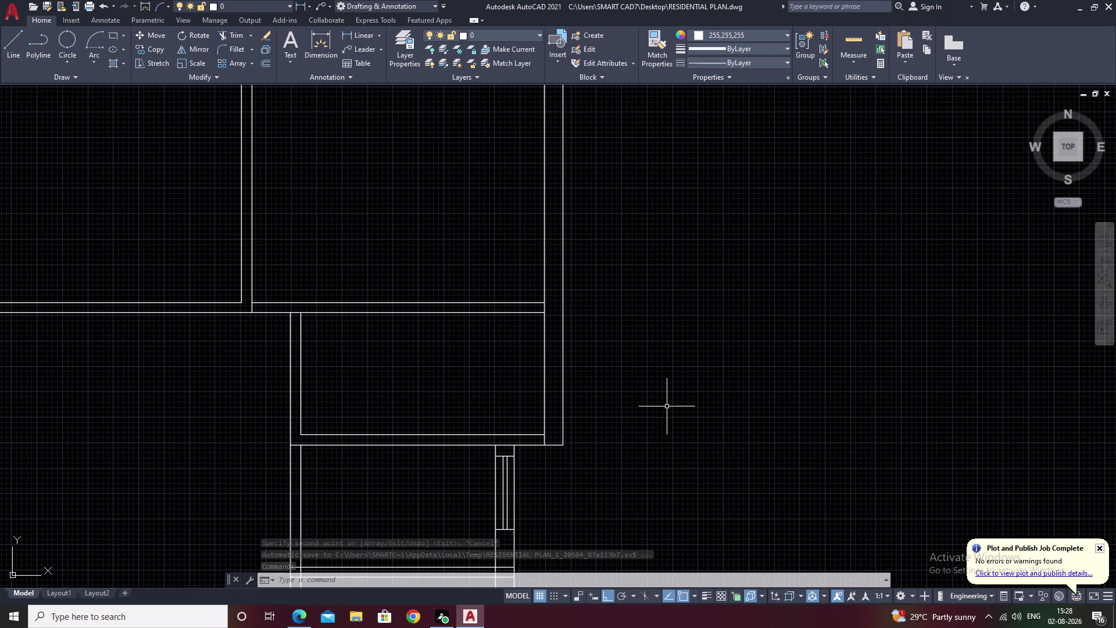
Draw a jamb line across the outer wall from inner to outer face.
scroll(up, 3)
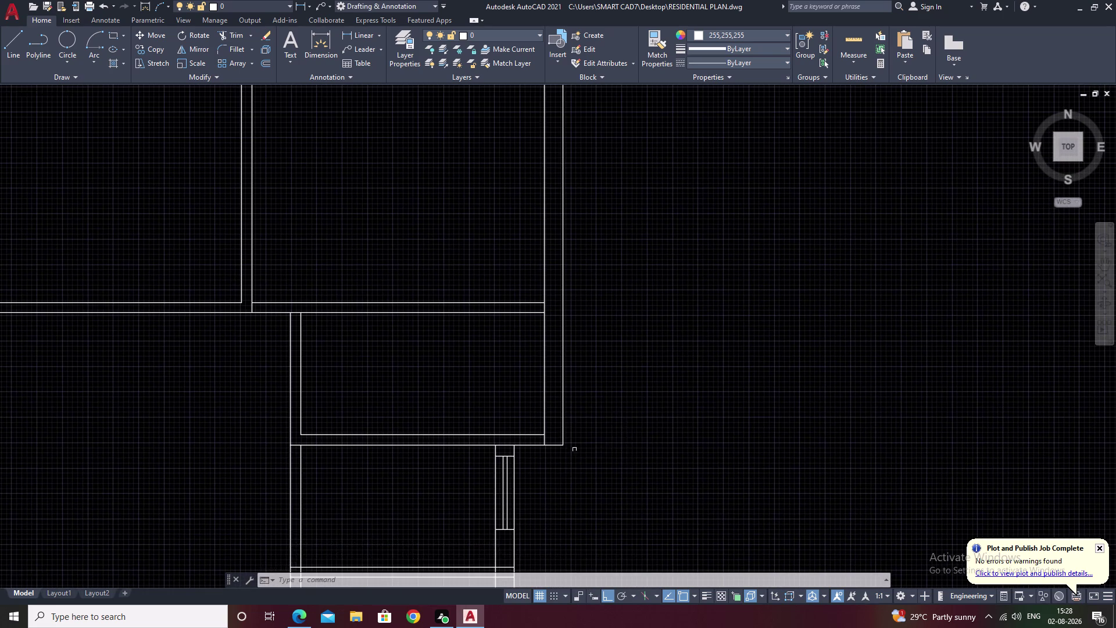
middle_drag(576, 445, 635, 322)
middle_drag(651, 259, 621, 389)
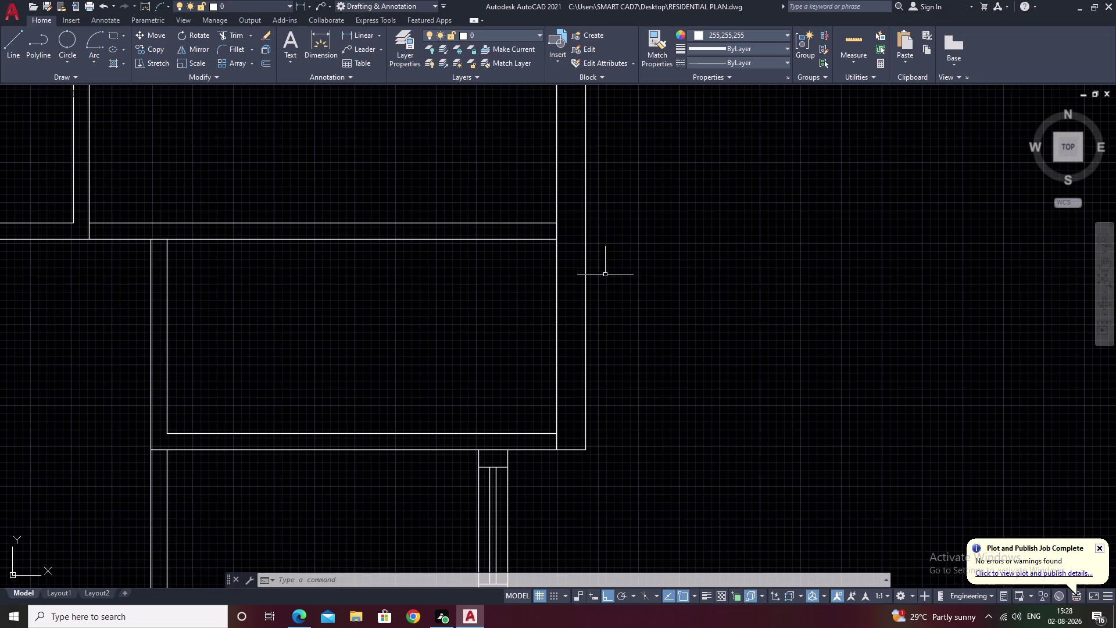
text(l)
key(space)
scroll(up, 3)
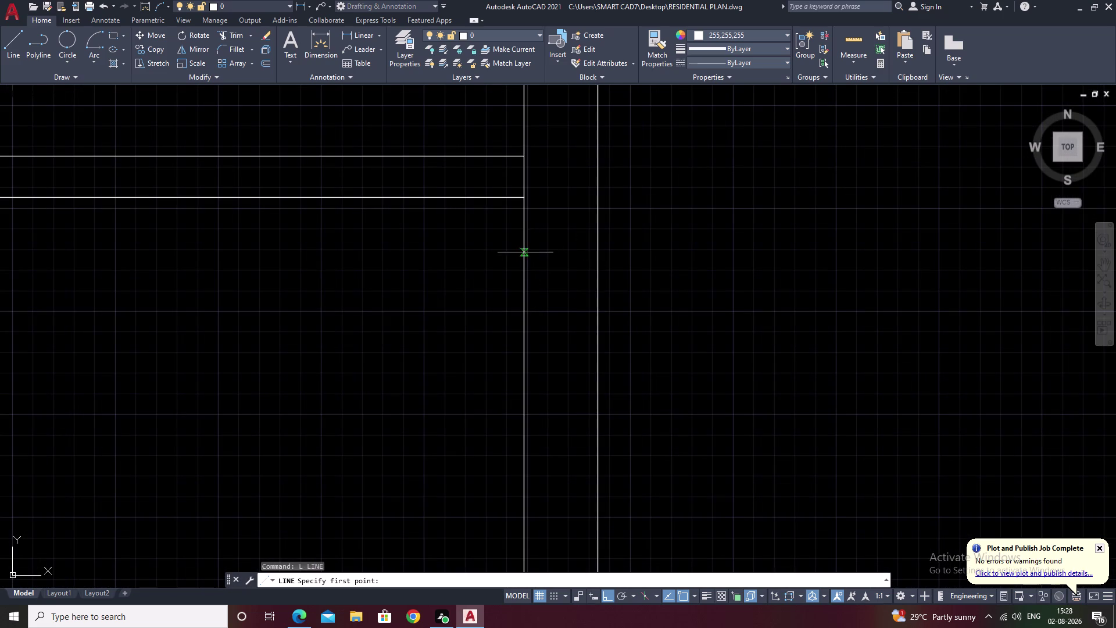
click(524, 255)
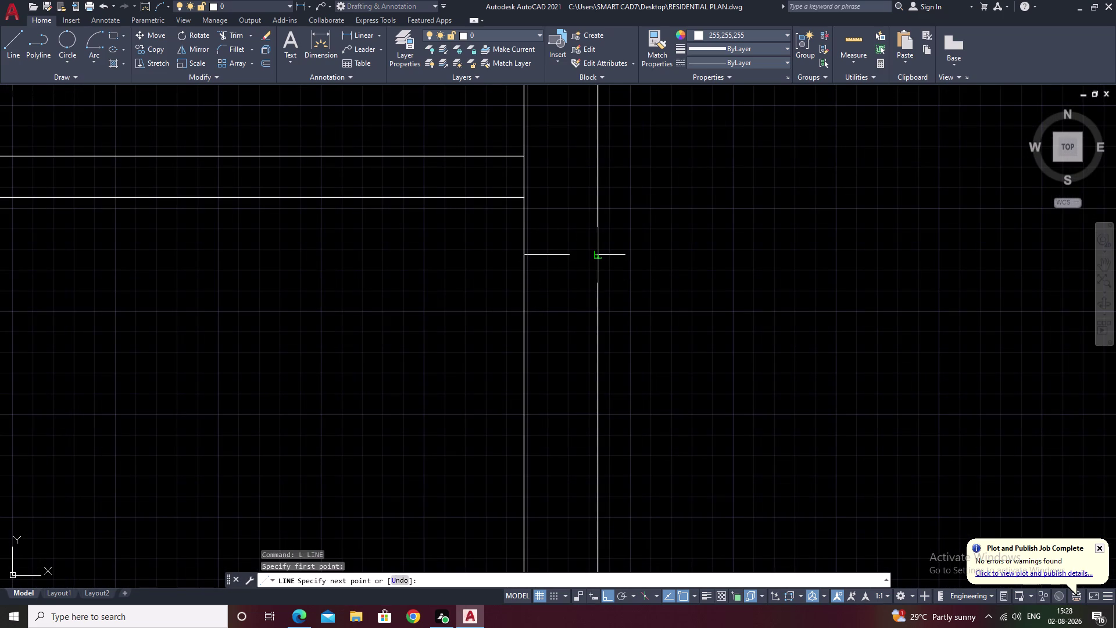
click(600, 256)
key(Escape)
Offset the jamb line 3' down to form the second jamb.
text(o)
key(space)
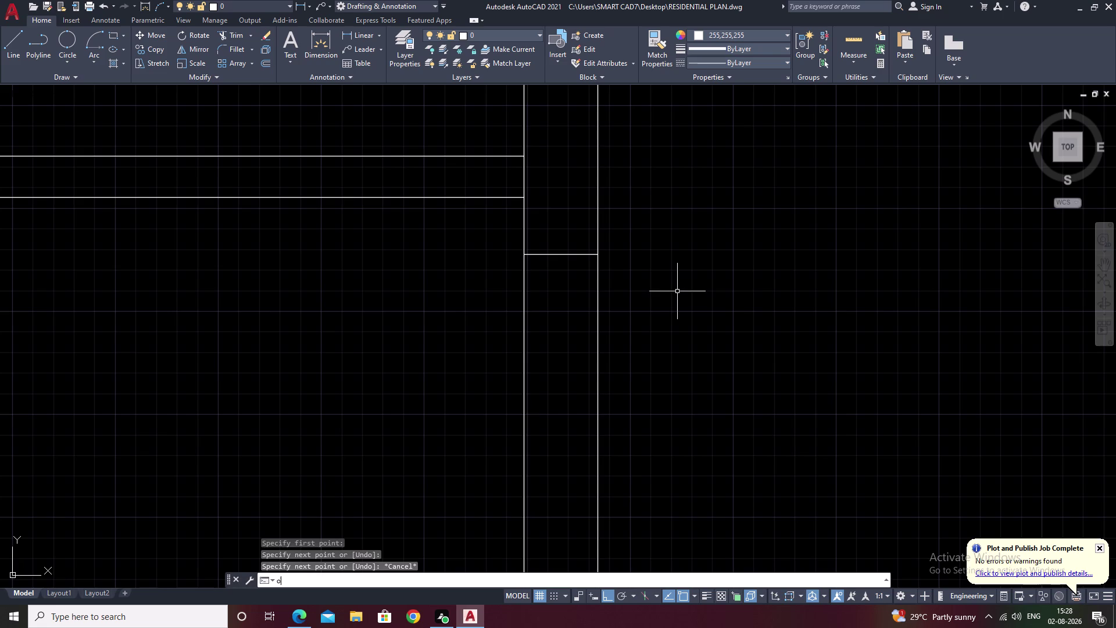
text(3')
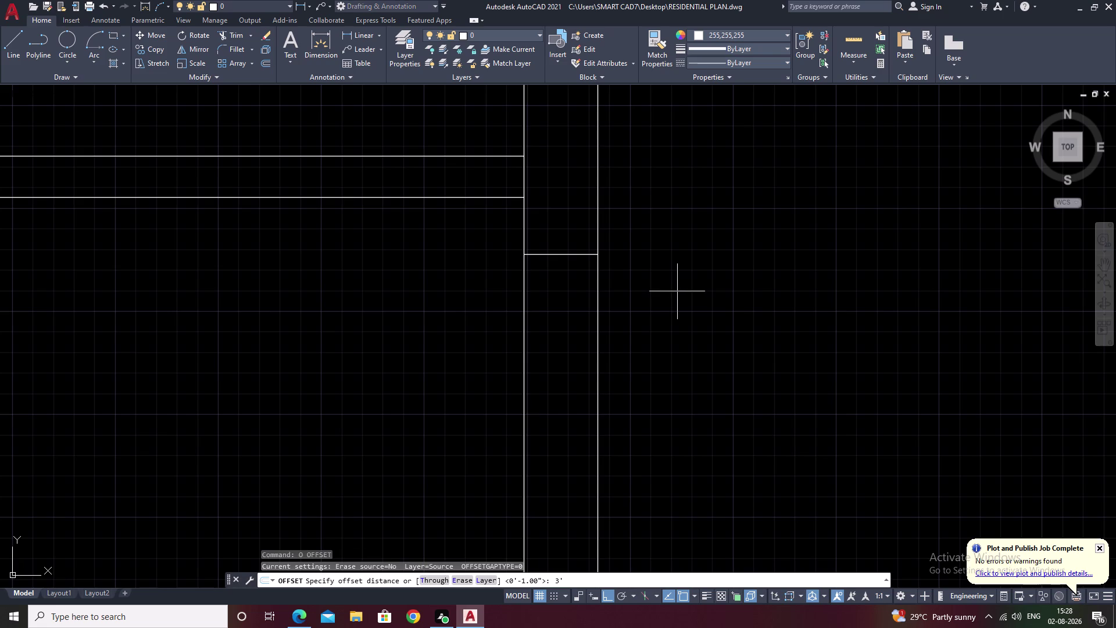
key(space)
click(559, 254)
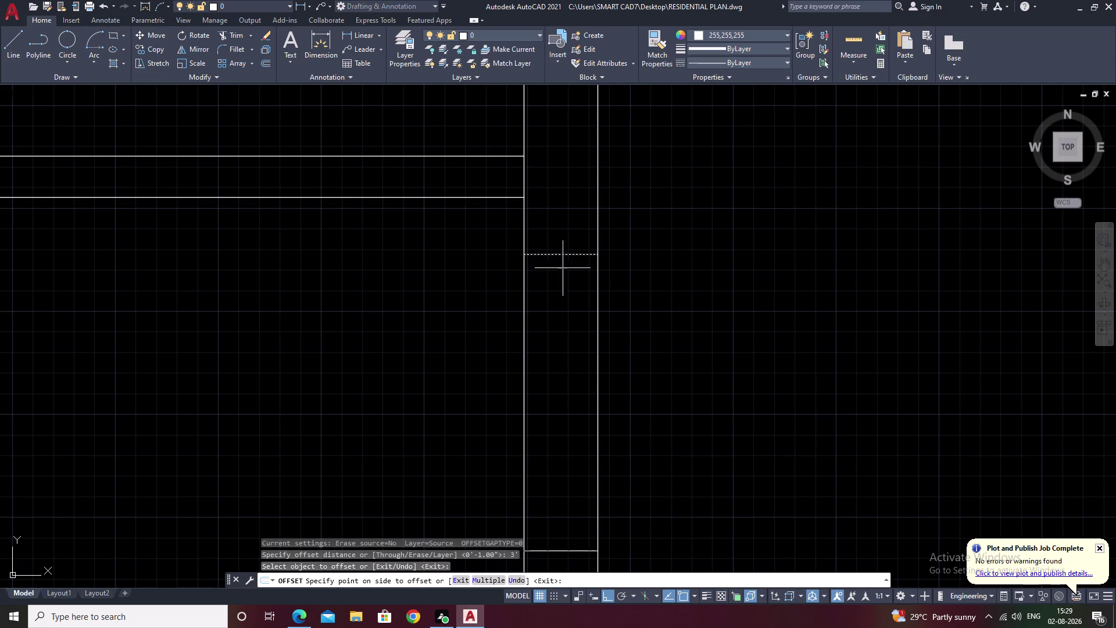
scroll(down, 3)
click(574, 374)
key(Escape)
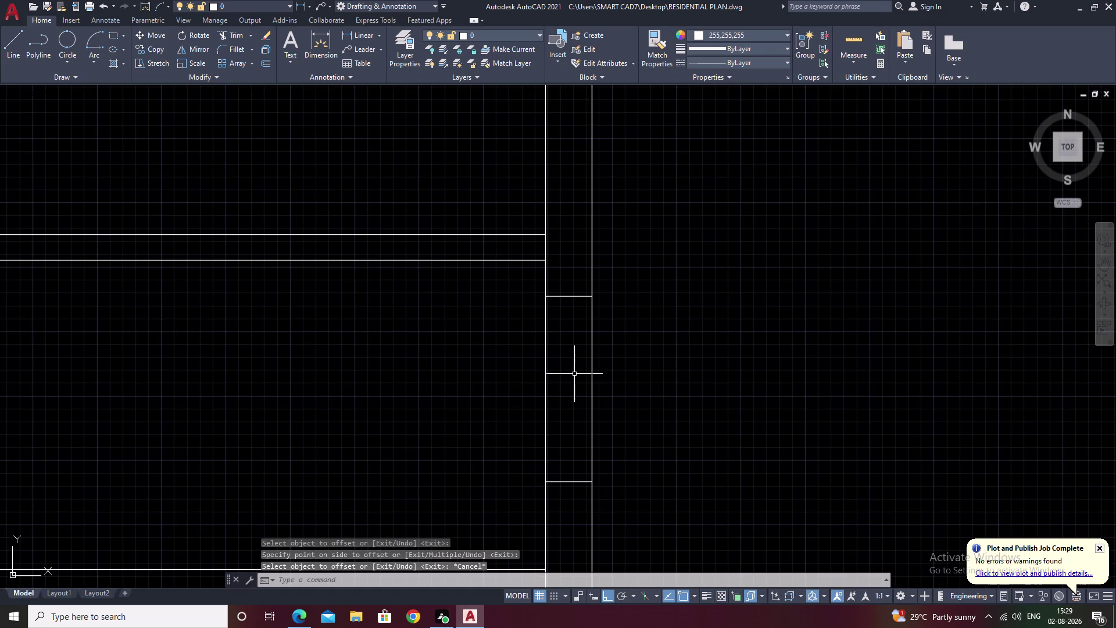
Draw a centre line between the two jambs.
text(l)
key(space)
click(569, 480)
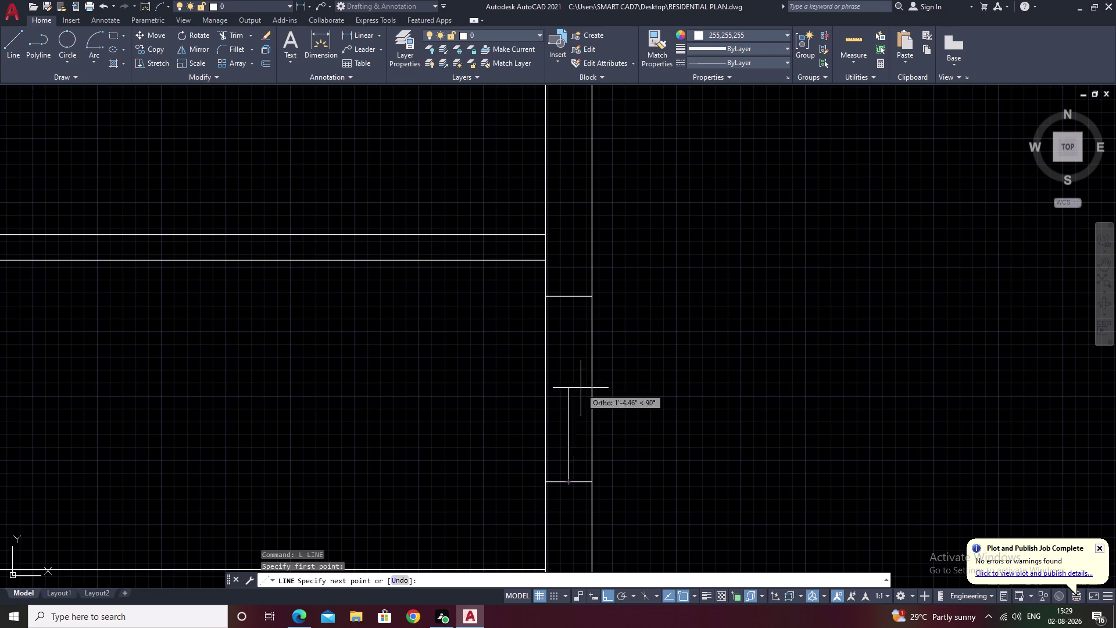
click(571, 299)
key(Escape)
Offset the centre line by 1 to both the right and left sides.
text(o)
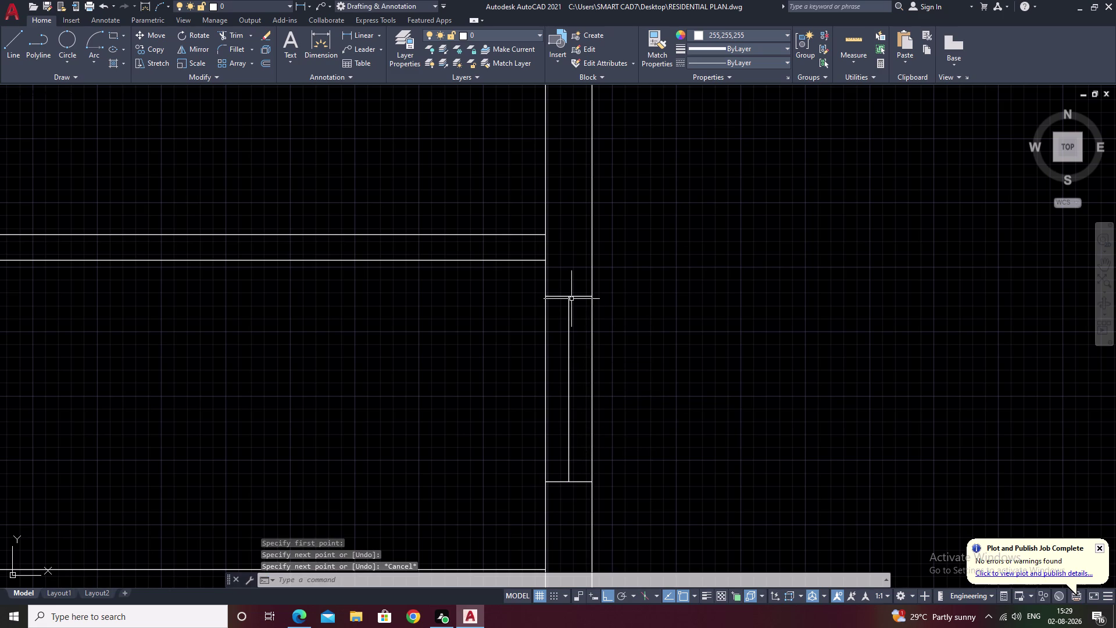
key(space)
text(1)
key(space)
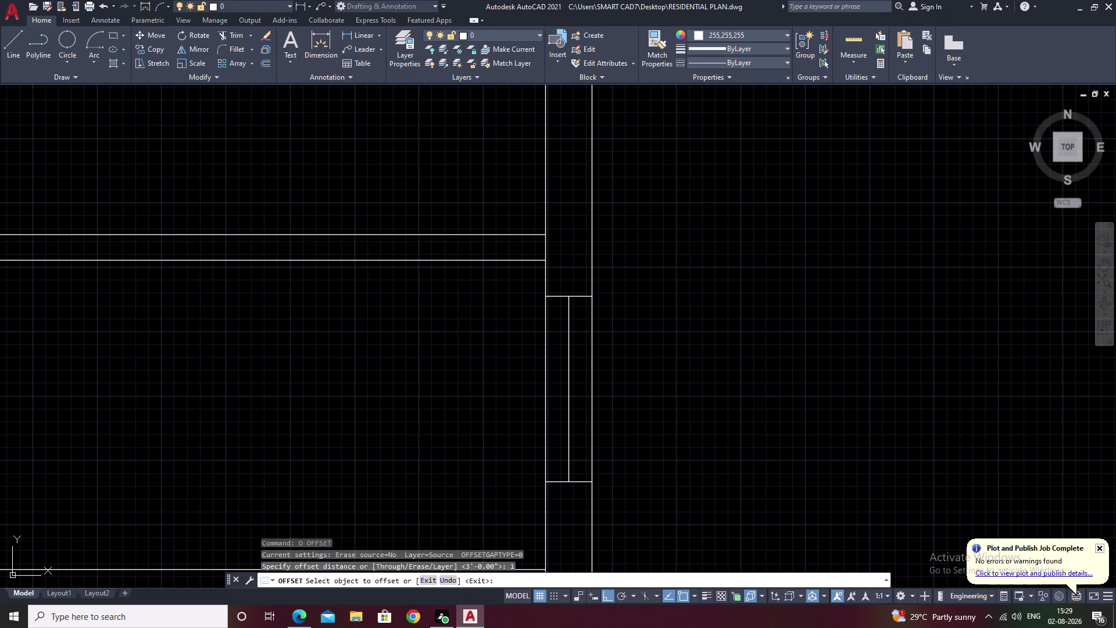
click(570, 338)
click(579, 339)
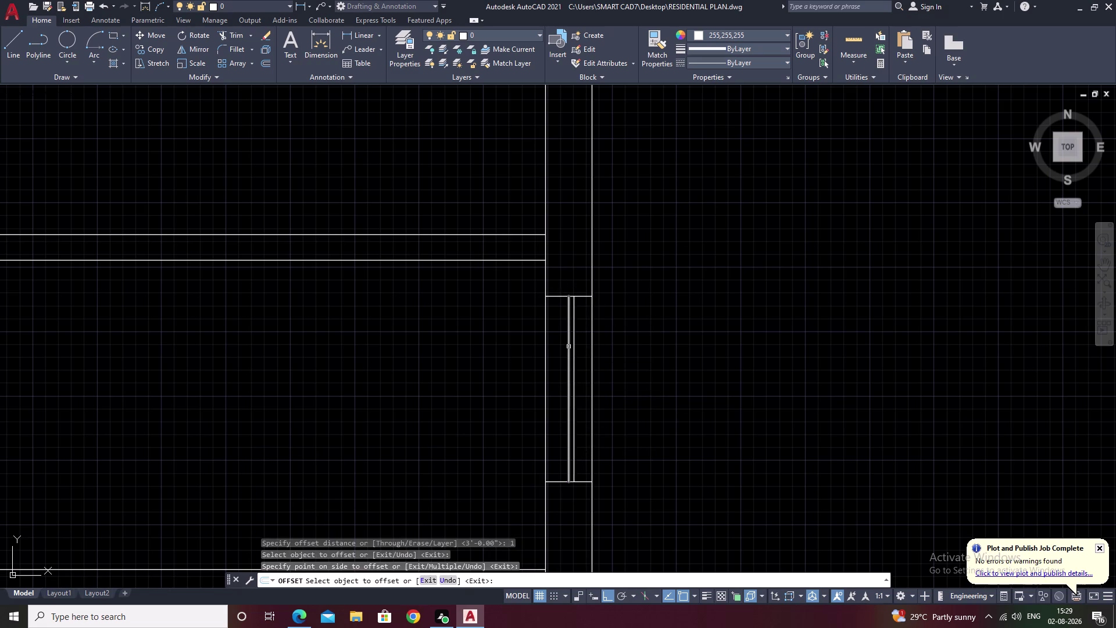
double_click(569, 346)
click(562, 349)
key(Escape)
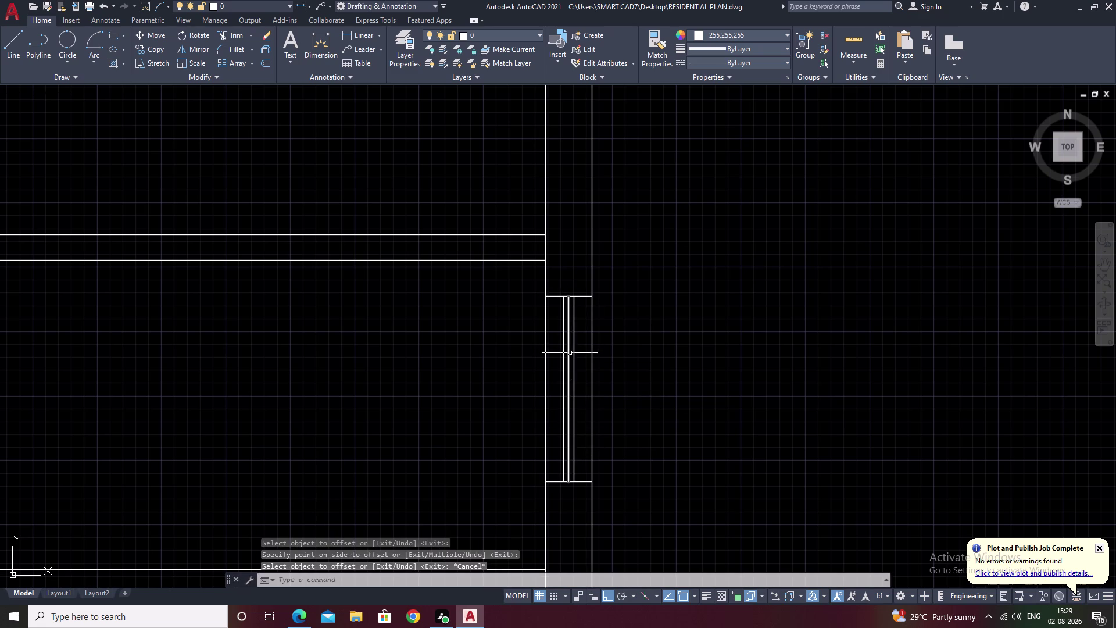
Erase the centre line, leaving the pair of parallel lines.
click(568, 355)
text(e)
key(space)
scroll(down, 3)
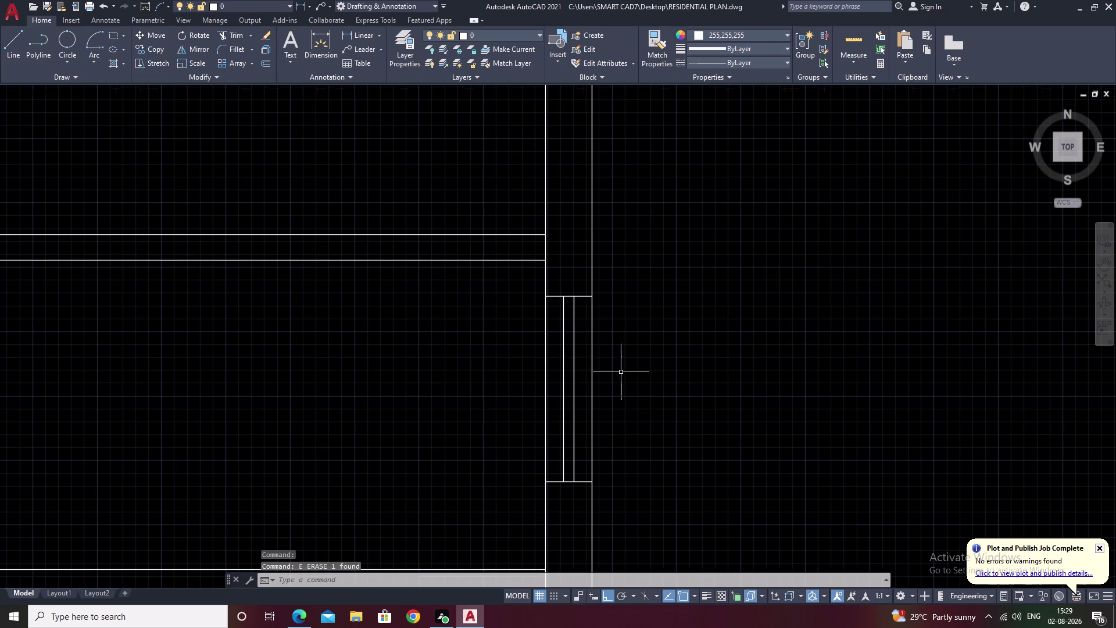
scroll(down, 3)
Trim the wall lines crossing the opening with a fence selection.
middle_drag(649, 376, 653, 316)
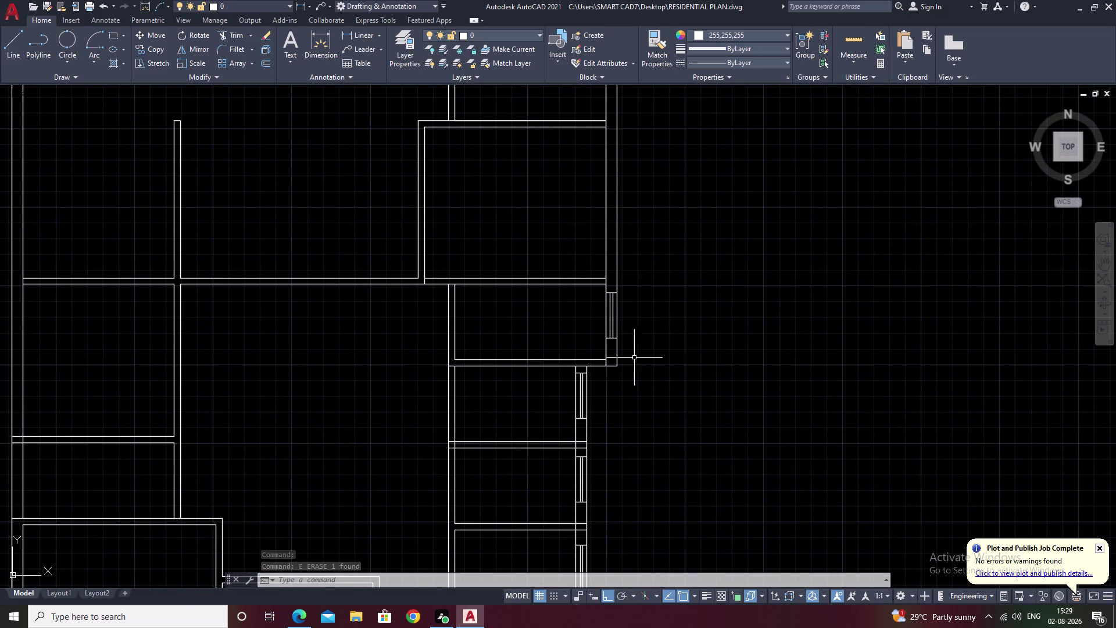
scroll(up, 3)
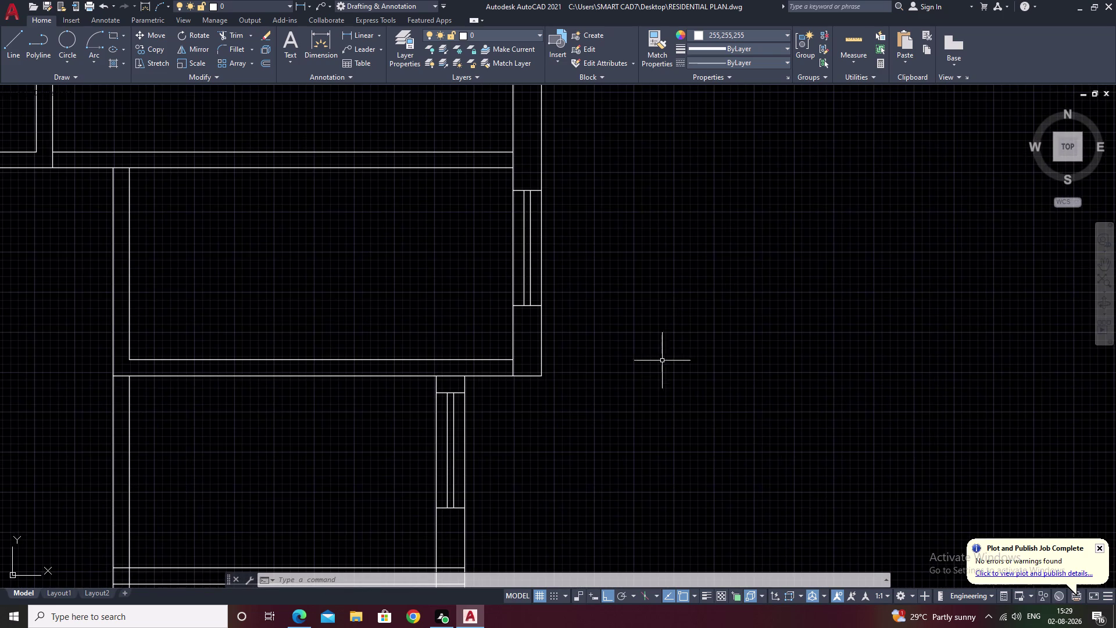
key(Escape)
text(tr)
key(space)
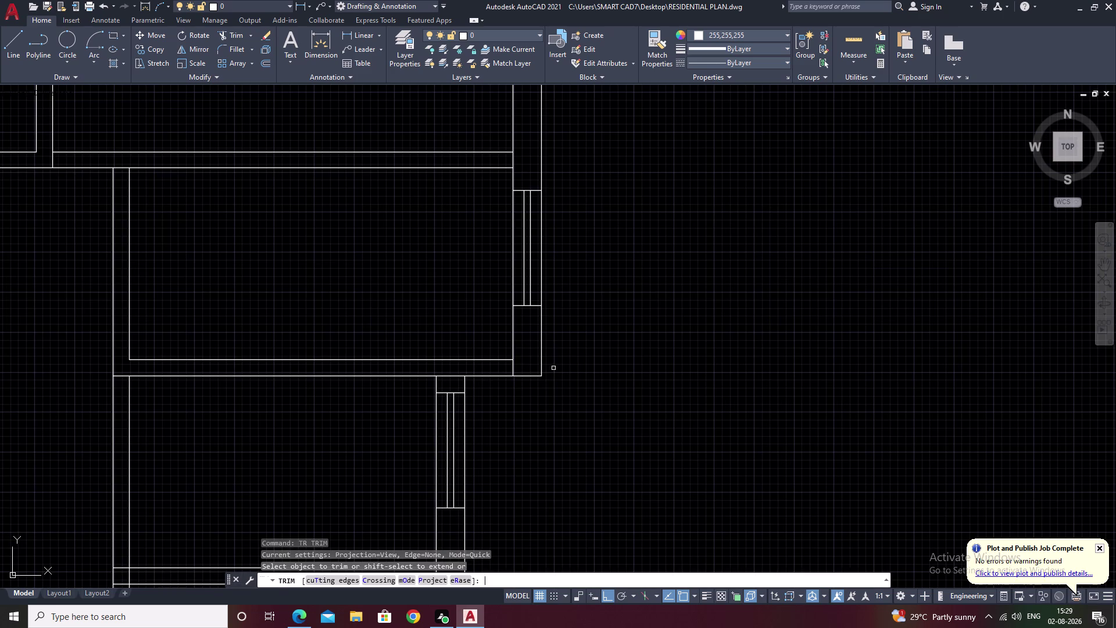
scroll(up, 3)
drag(527, 361, 399, 356)
scroll(down, 3)
scroll(down, 3)
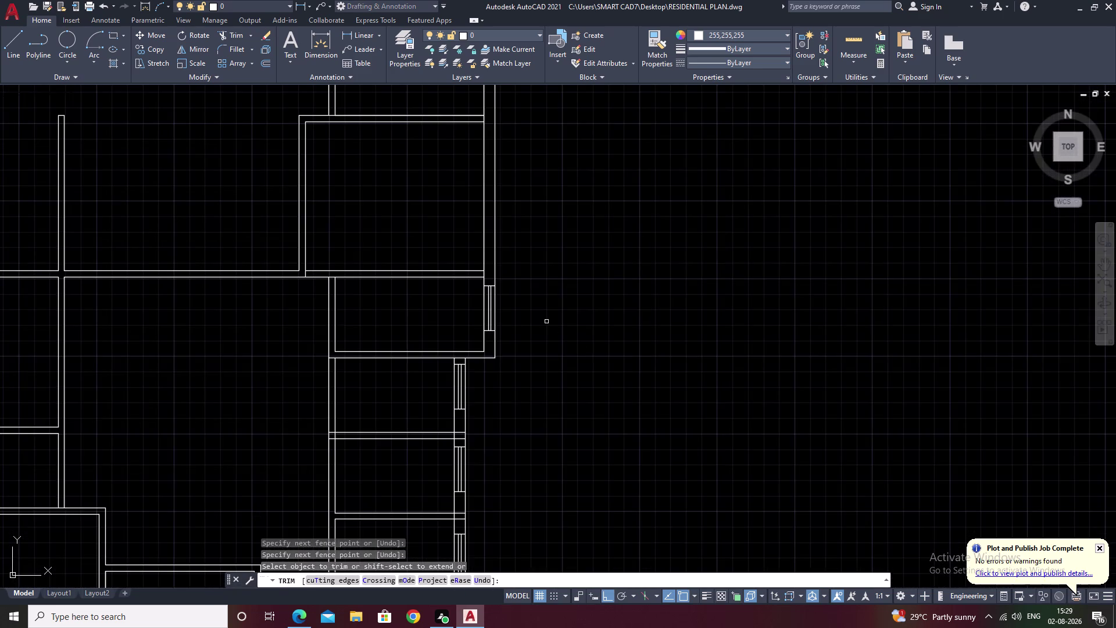
Trim the wall line at the next room junction.
middle_drag(546, 322, 590, 354)
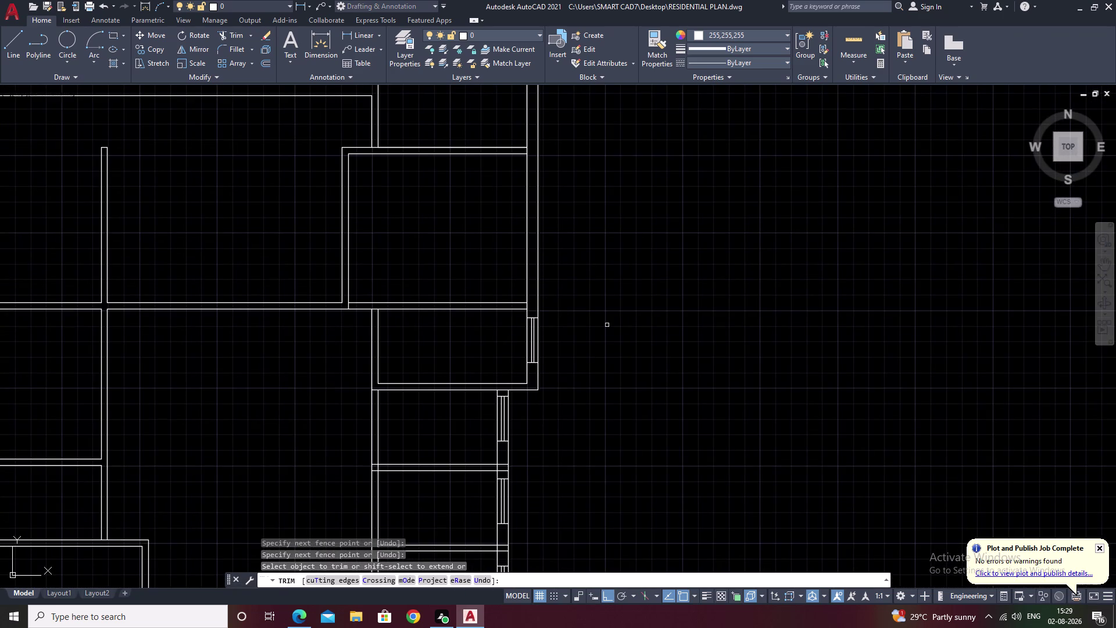
middle_drag(667, 375, 666, 373)
middle_drag(667, 373, 669, 323)
scroll(up, 3)
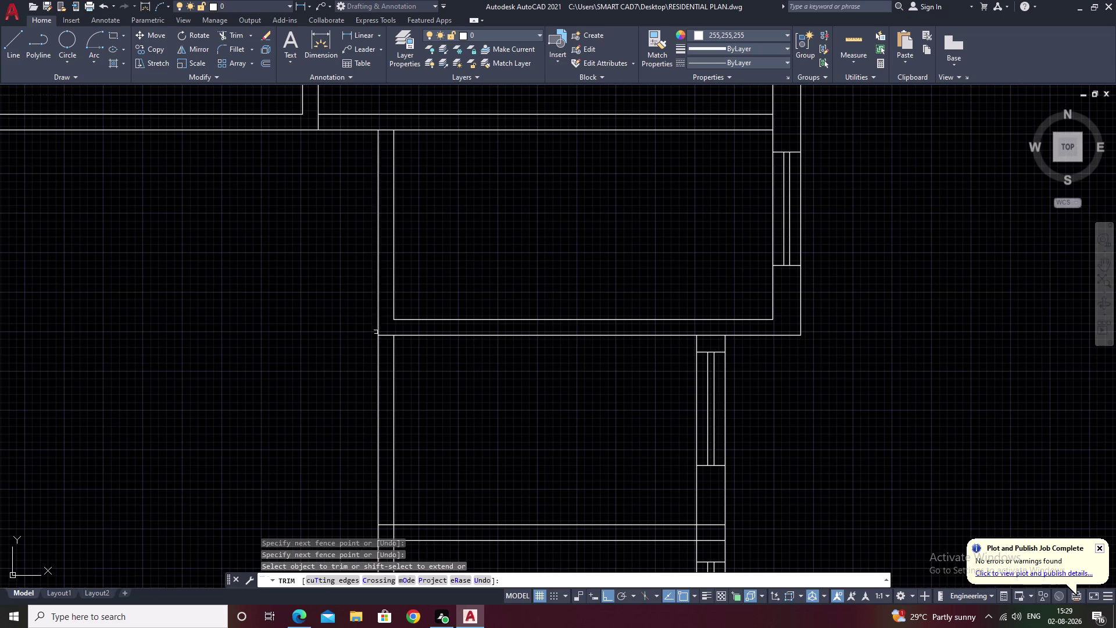
drag(389, 320, 387, 352)
scroll(down, 3)
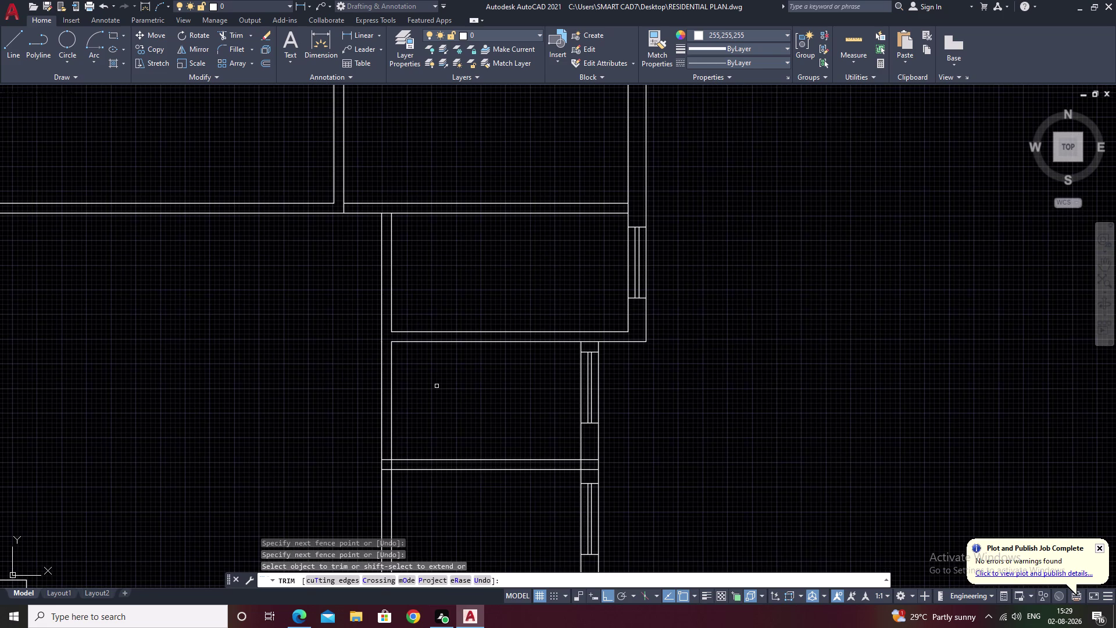
Trim the wall segment between the partition lines and end TRIM.
middle_drag(437, 386, 446, 351)
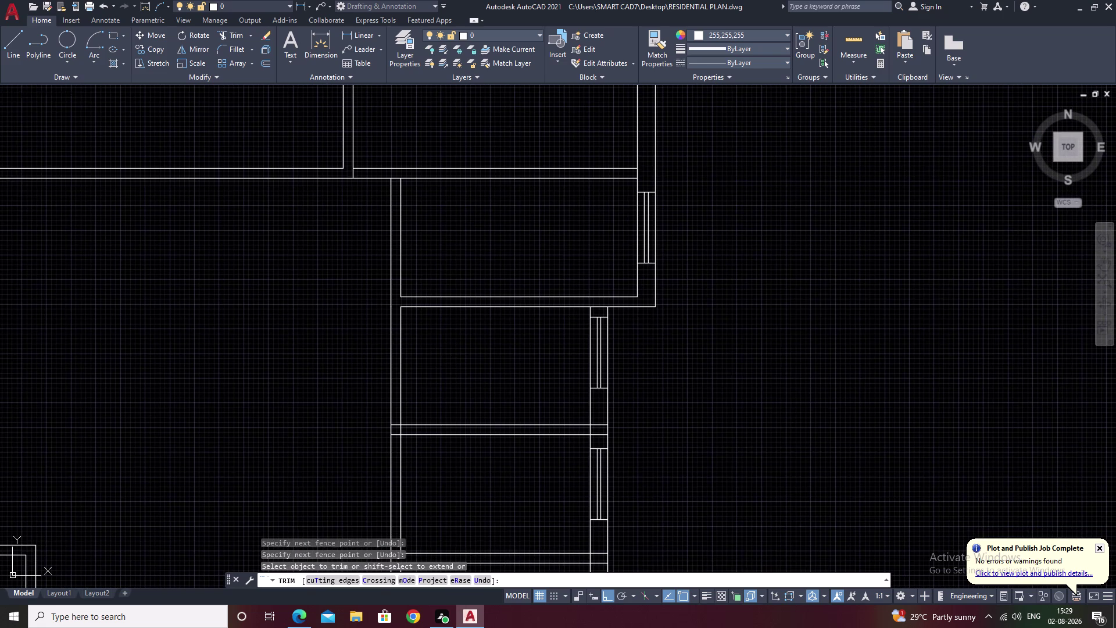
middle_drag(438, 344, 460, 278)
scroll(up, 3)
drag(386, 368, 378, 411)
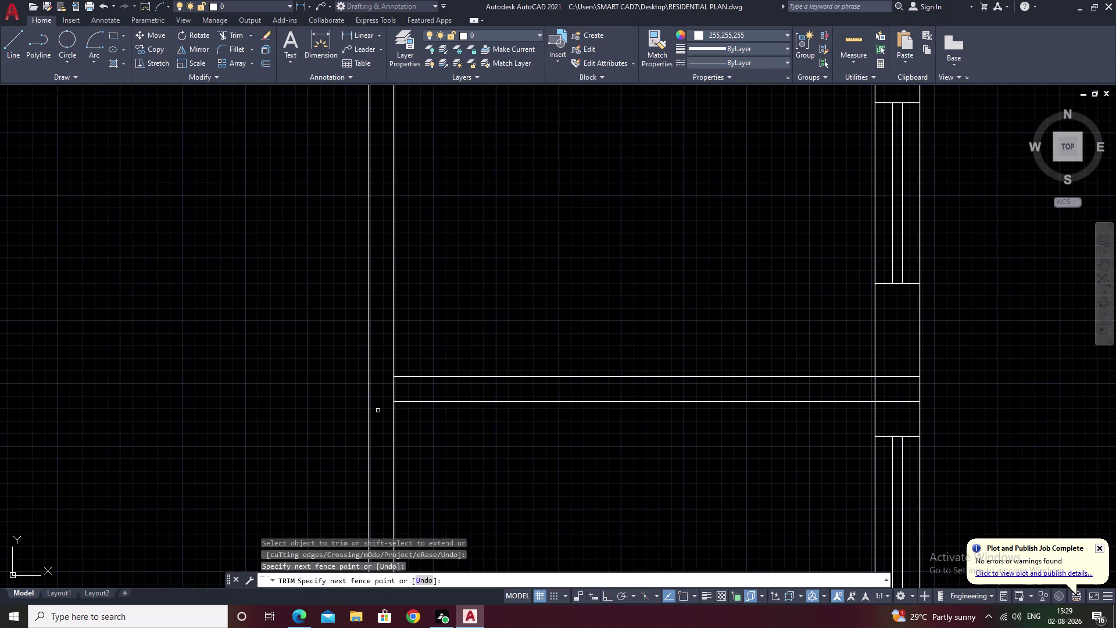
drag(383, 394, 426, 390)
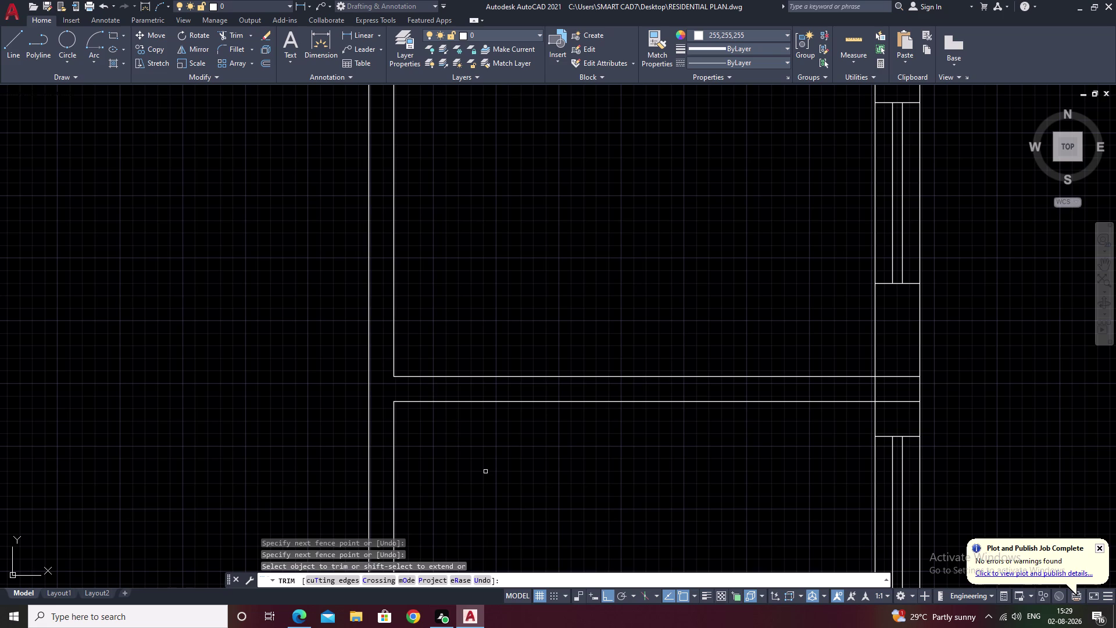
middle_drag(486, 471, 497, 414)
middle_drag(459, 397, 479, 304)
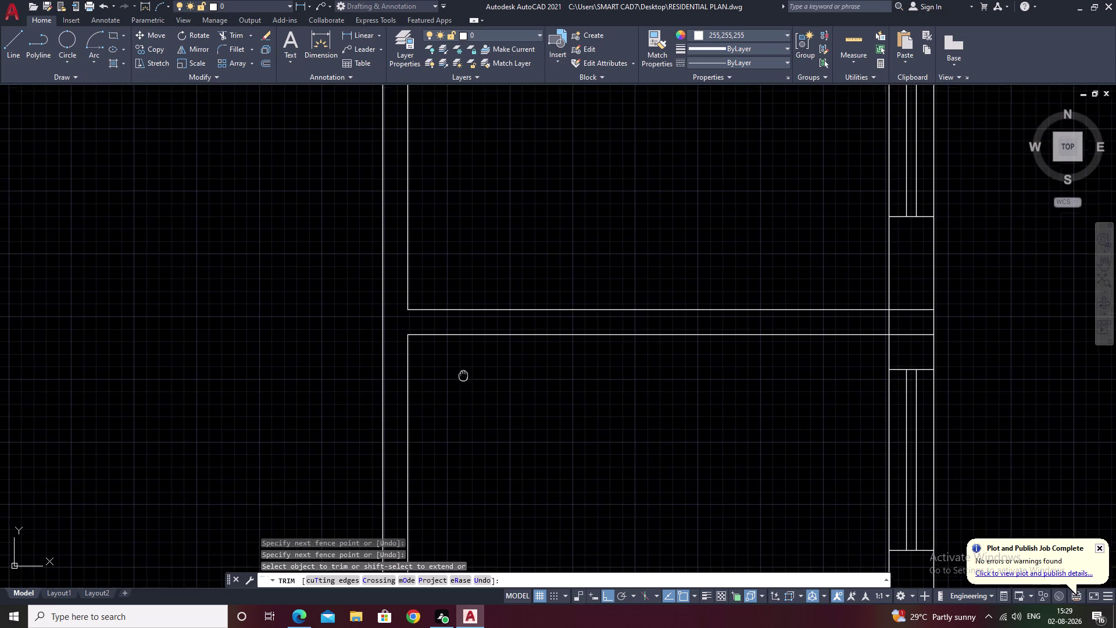
middle_drag(478, 303, 480, 300)
scroll(down, 3)
key(Escape)
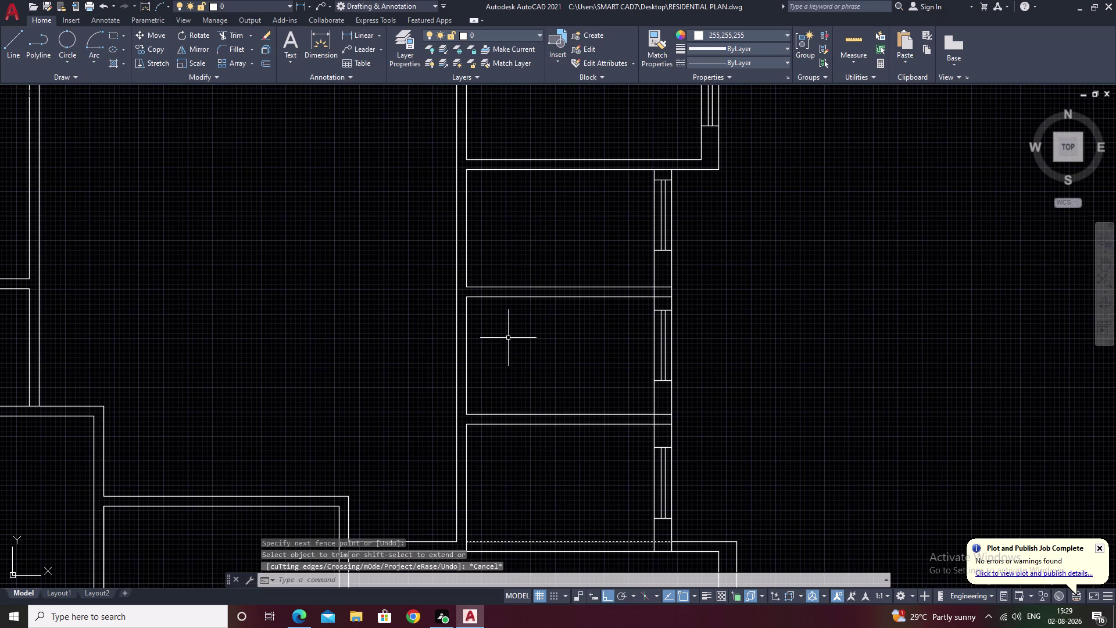
Extend three room wall lines to their boundaries.
text(ex)
key(space)
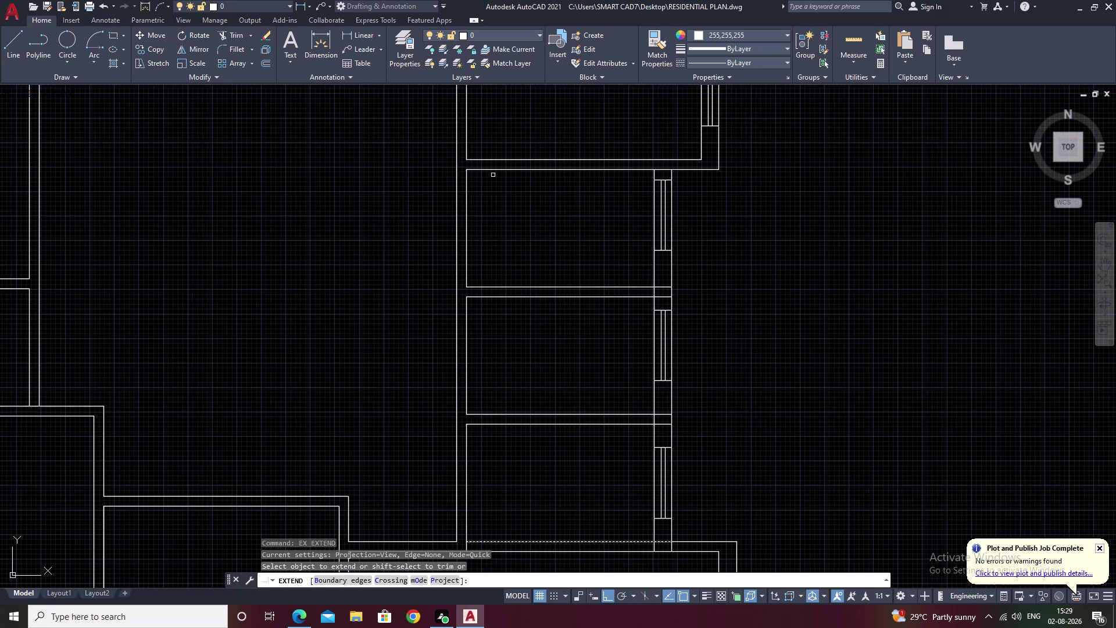
click(491, 160)
middle_drag(502, 278, 502, 242)
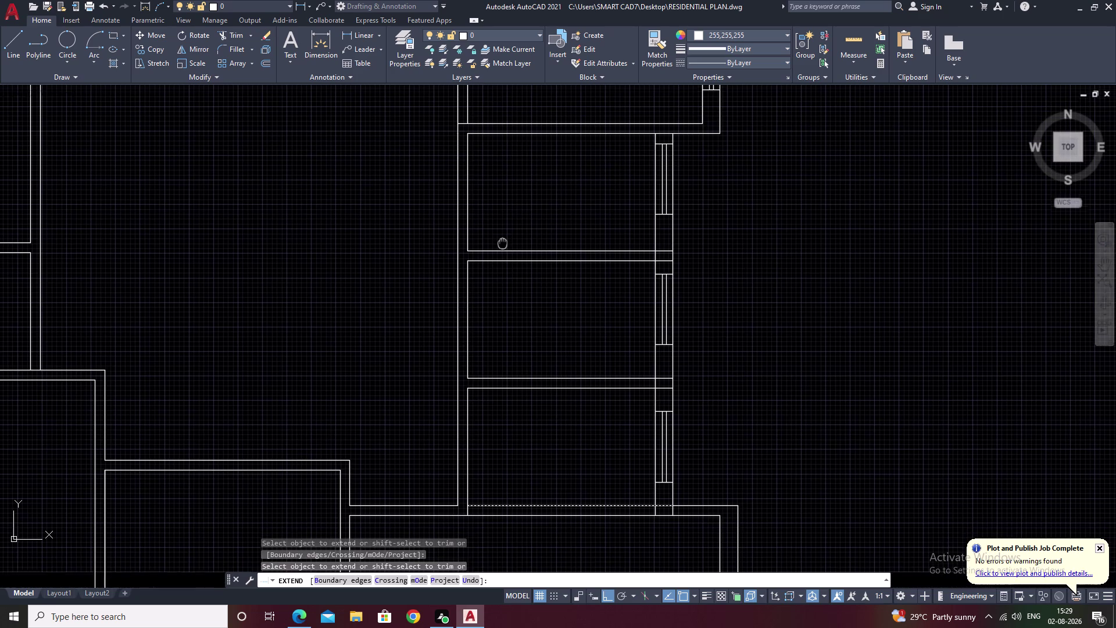
click(498, 251)
middle_drag(500, 325, 505, 298)
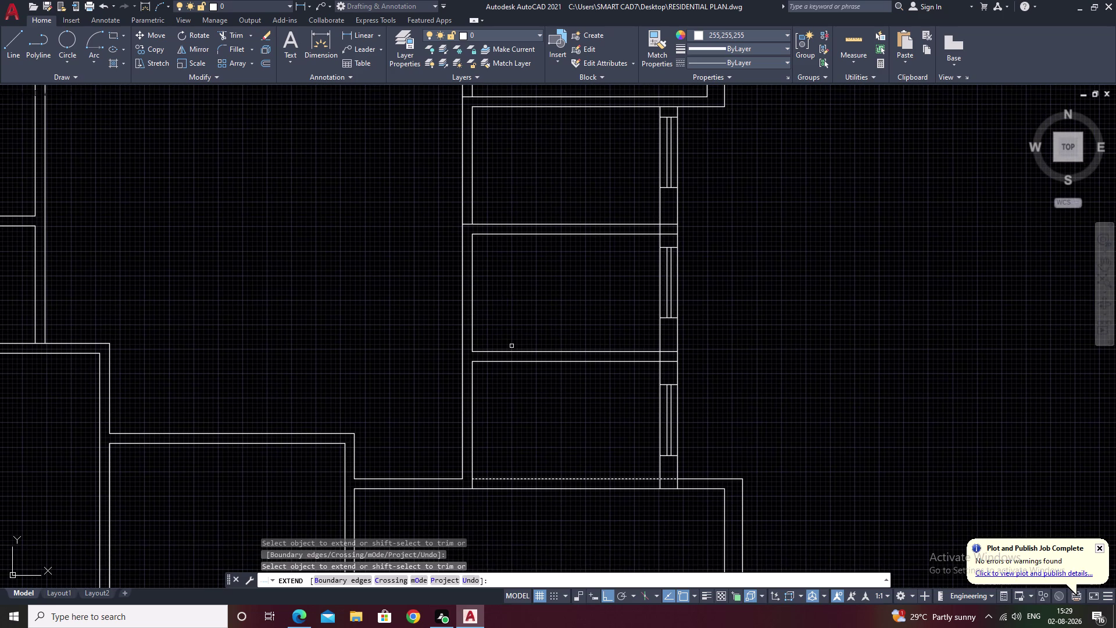
click(509, 353)
scroll(down, 3)
middle_drag(515, 381, 507, 436)
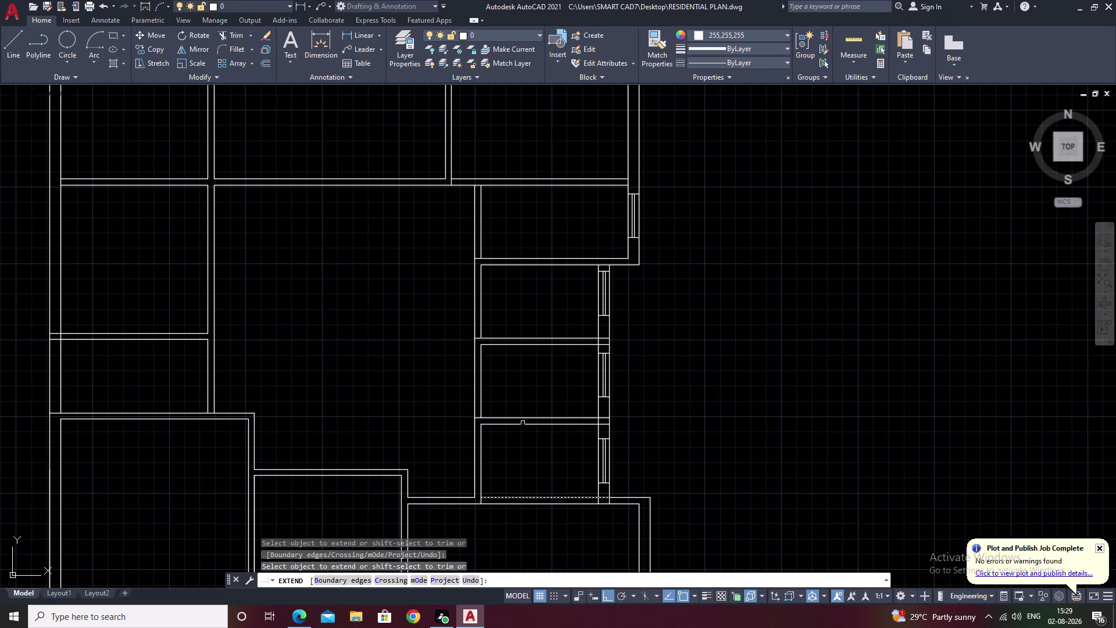
middle_drag(691, 312, 676, 349)
key(Escape)
Extend the partition wall line to meet the adjoining wall, then view the whole plan.
middle_drag(521, 269, 515, 304)
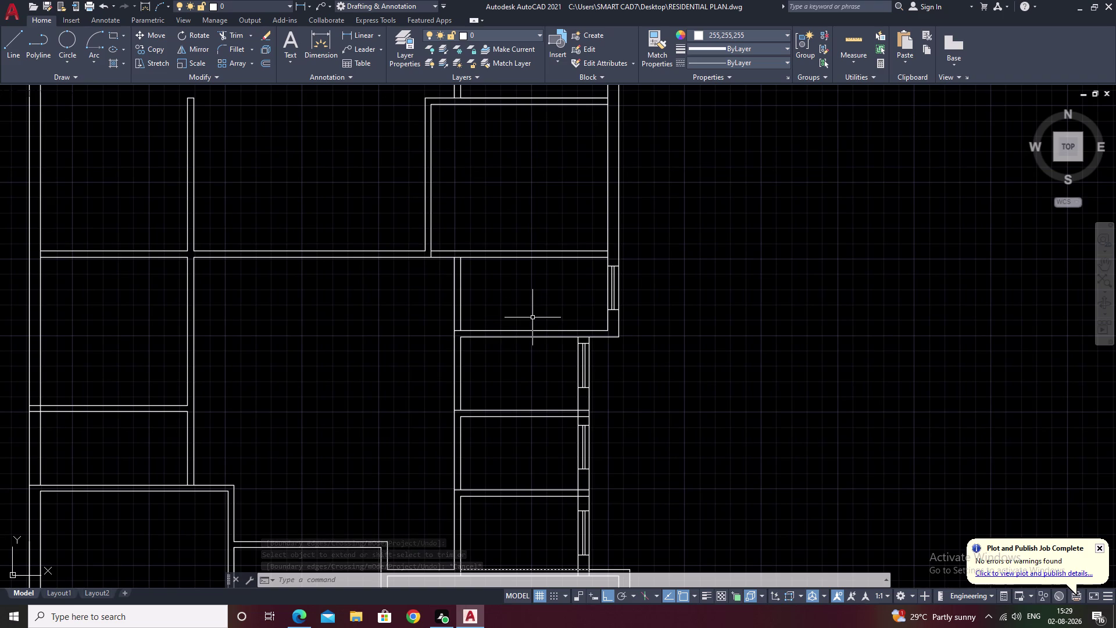
middle_drag(554, 209, 655, 310)
scroll(up, 3)
middle_drag(559, 244, 605, 257)
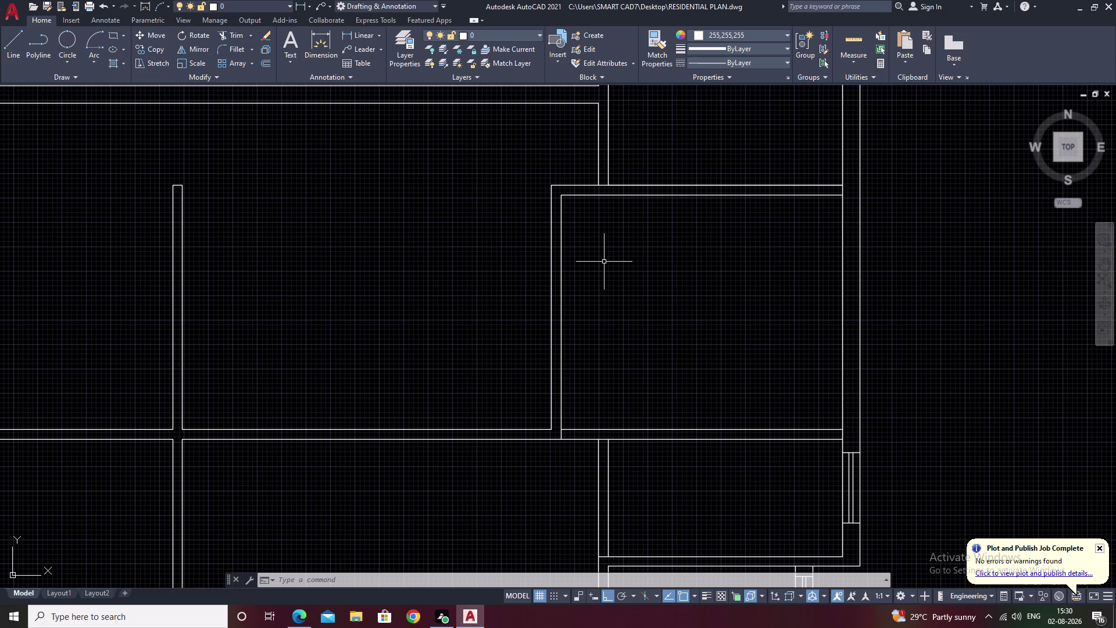
scroll(up, 3)
middle_drag(573, 421, 582, 394)
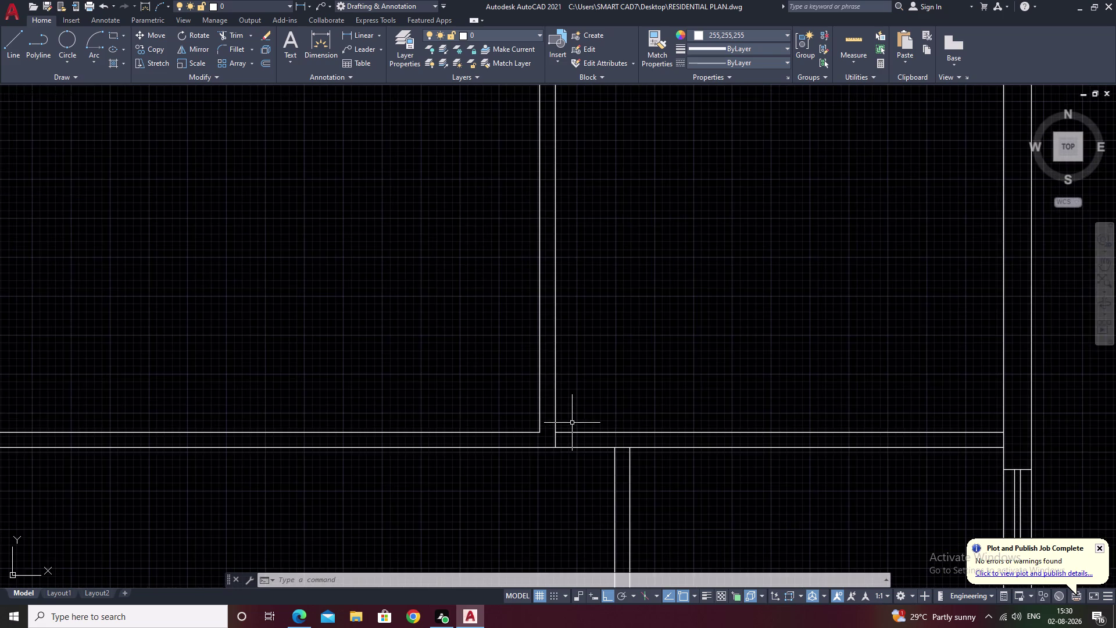
middle_drag(582, 394, 602, 360)
key(Escape)
text(ex)
key(space)
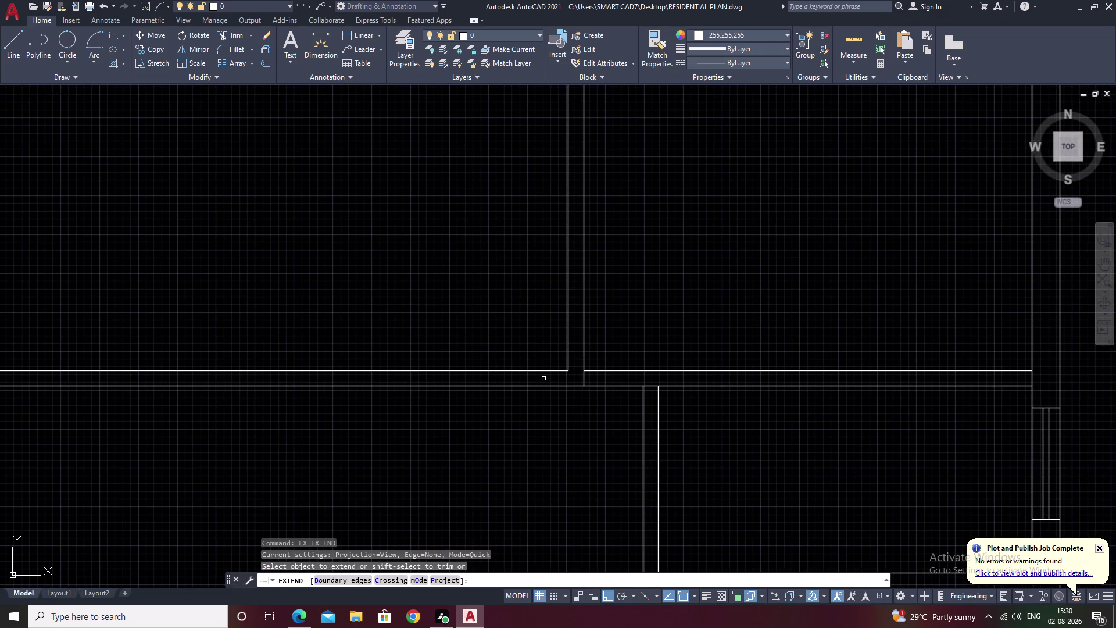
click(553, 372)
key(Escape)
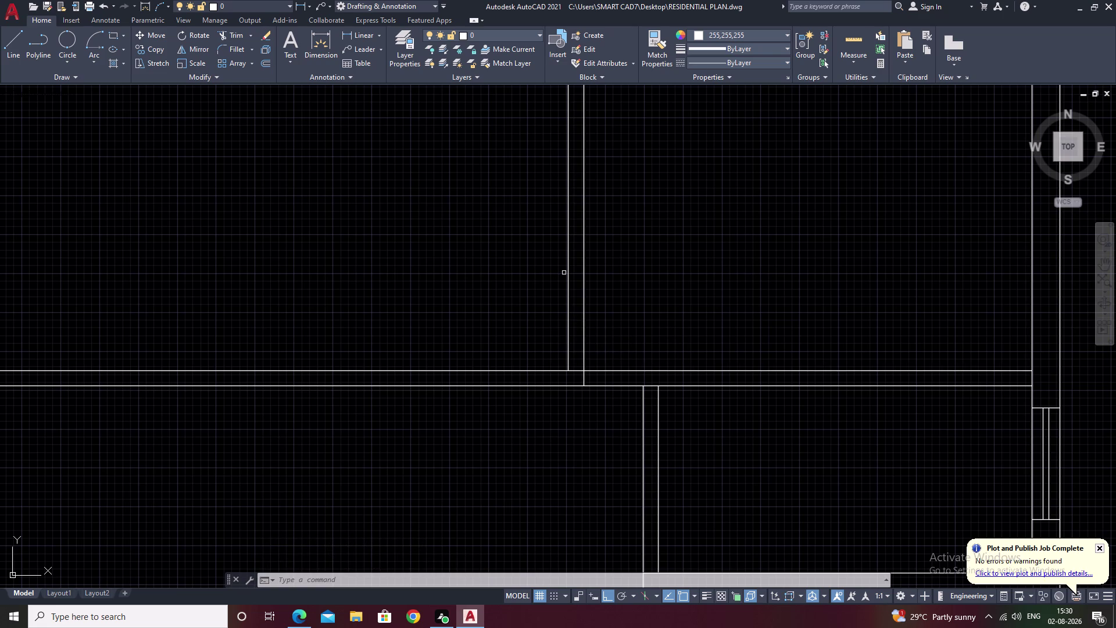
scroll(down, 3)
middle_drag(502, 270, 443, 296)
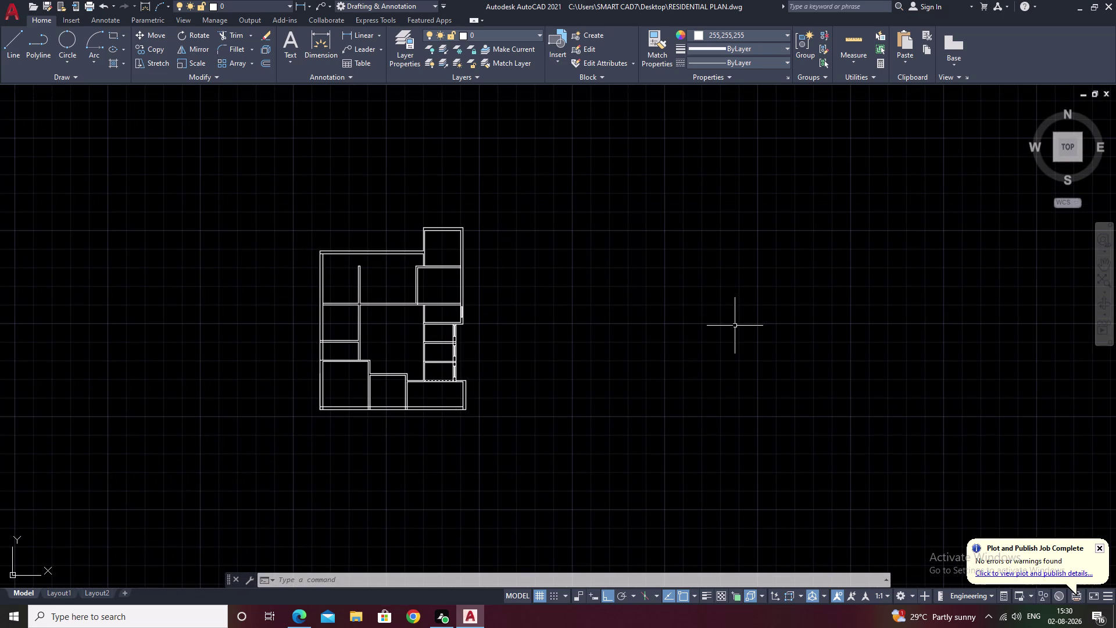
Insert the Door - Metric block from the Architectural tool palette beside the plan.
key(ctrl+2)
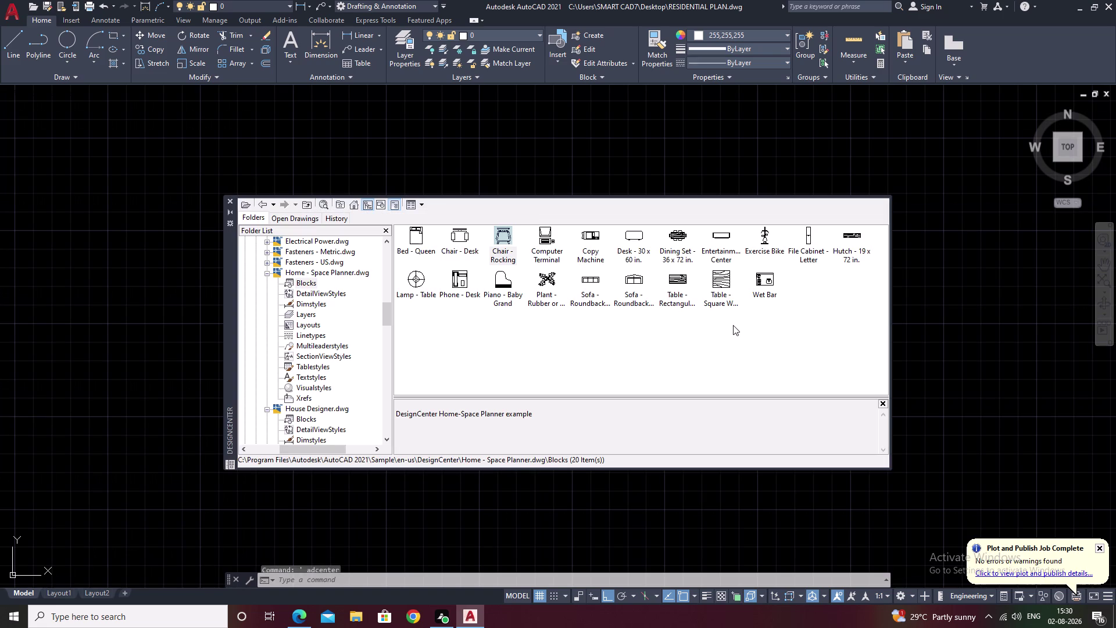
click(232, 200)
key(ctrl+3)
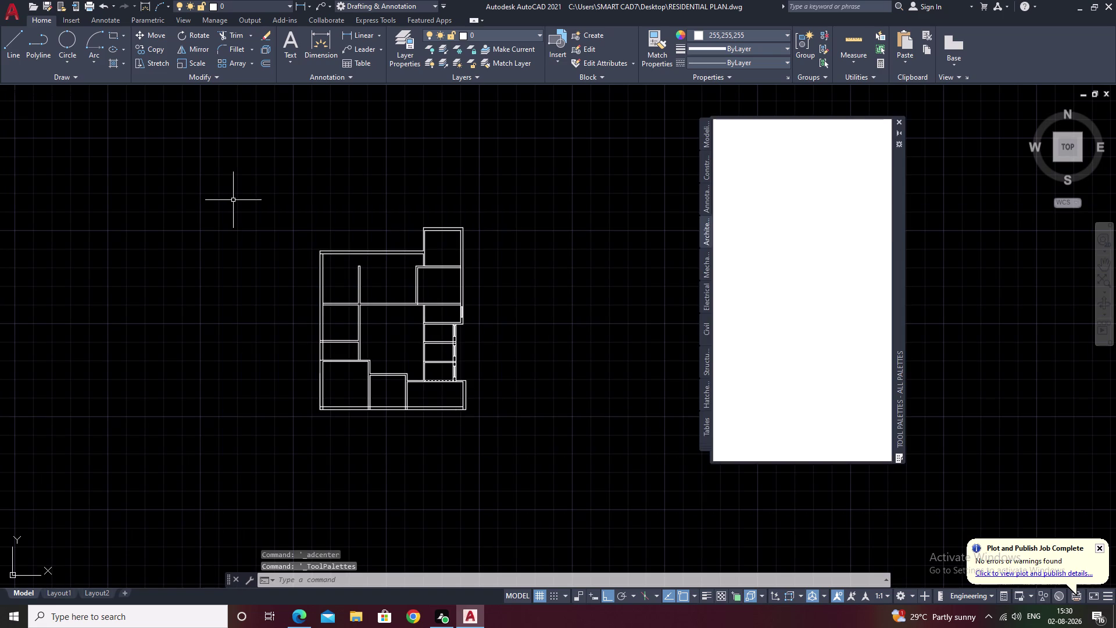
click(773, 257)
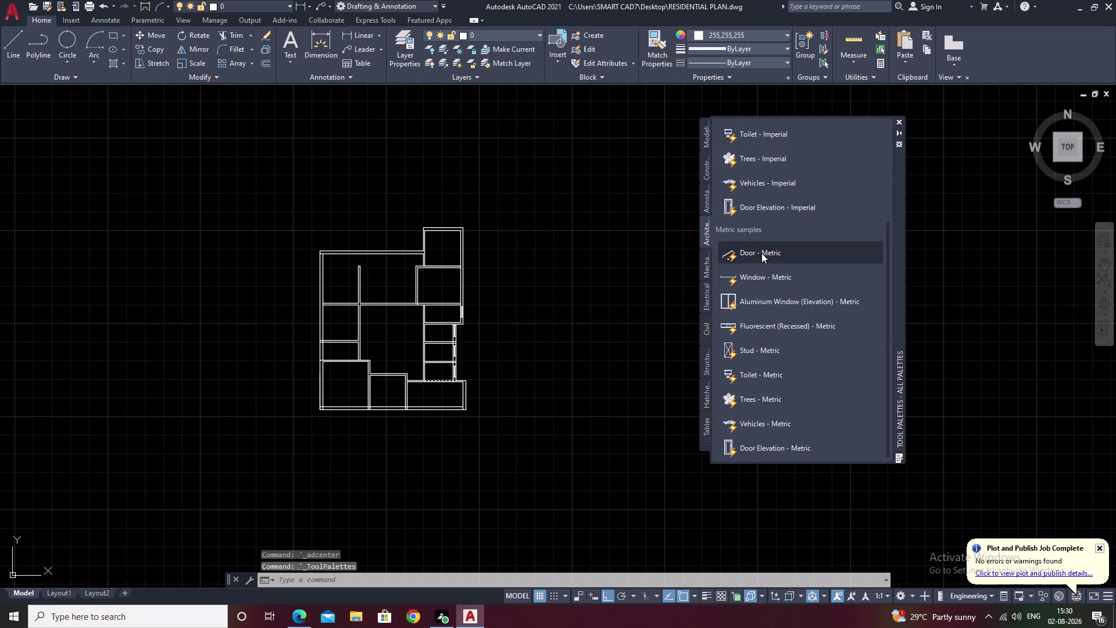
drag(762, 252, 722, 249)
click(632, 201)
key(Escape)
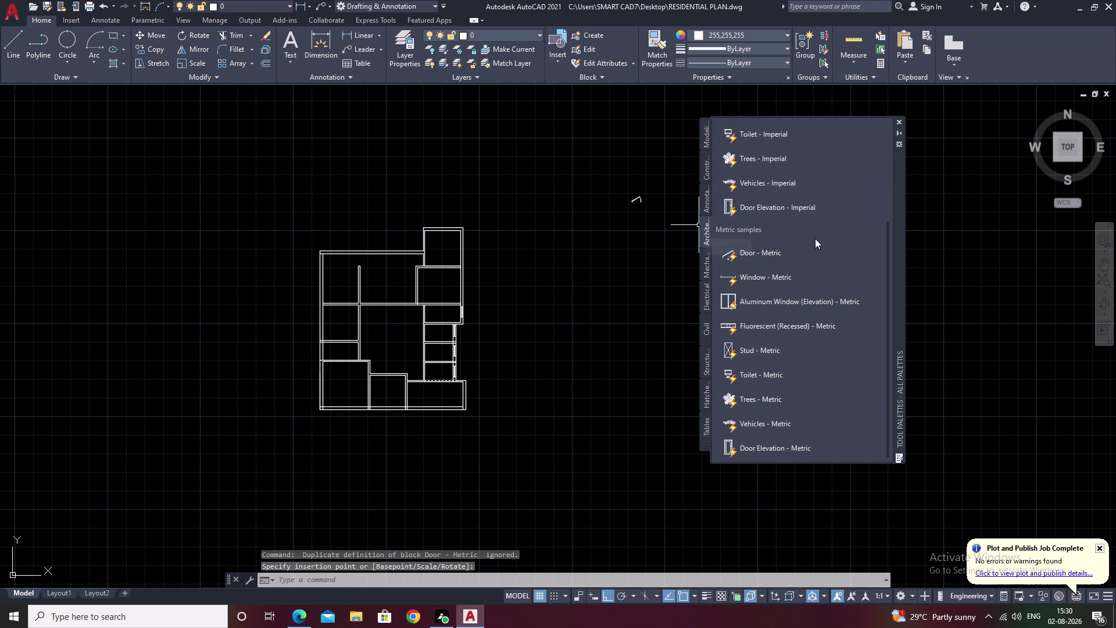
click(898, 122)
scroll(up, 3)
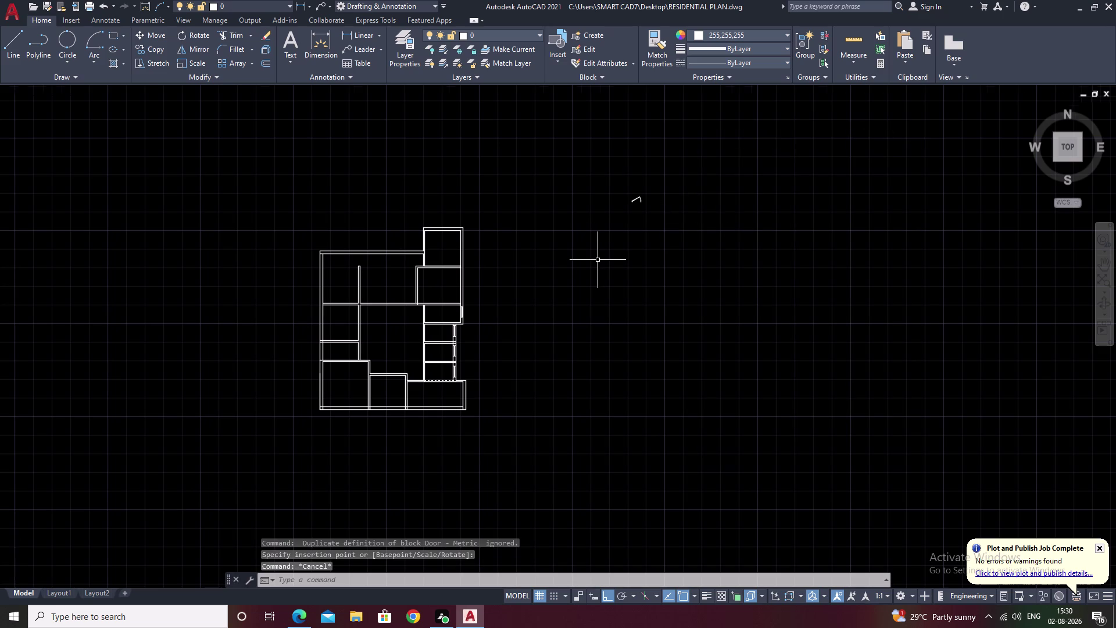
middle_drag(678, 150, 662, 258)
Set the door block's swing to Open 90° via its lookup grip.
click(682, 218)
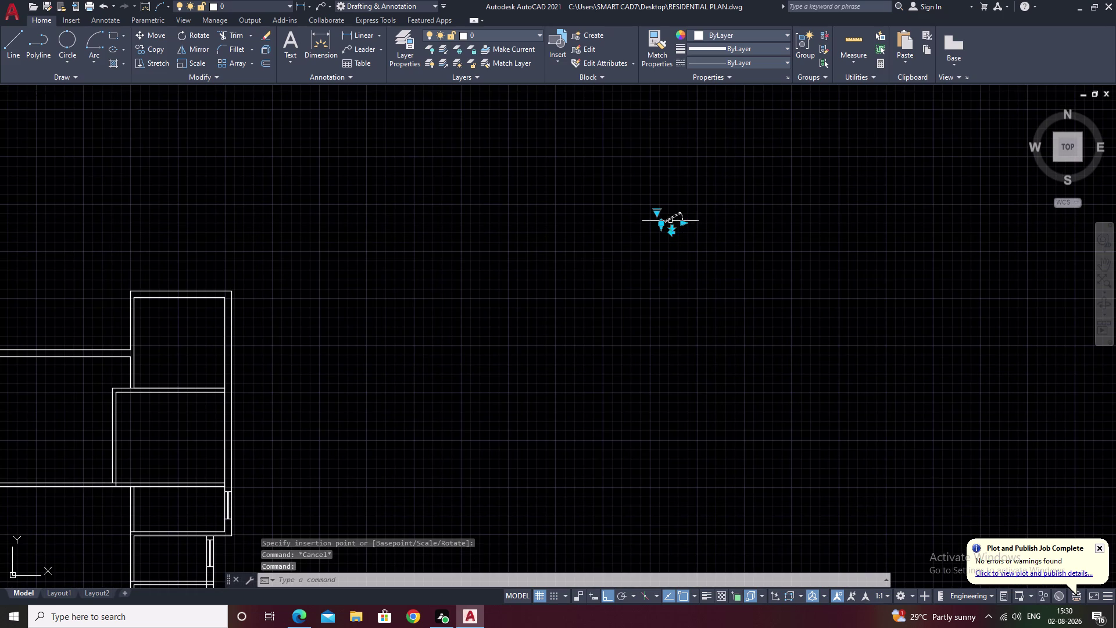
scroll(up, 3)
click(647, 215)
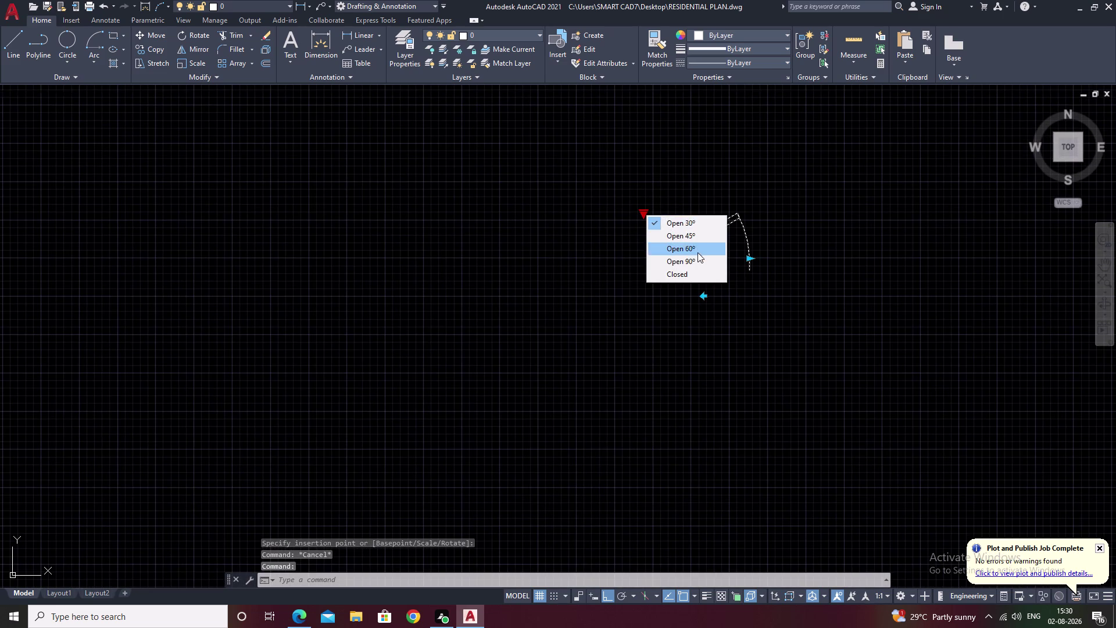
click(697, 260)
middle_drag(749, 271, 740, 271)
key(Escape)
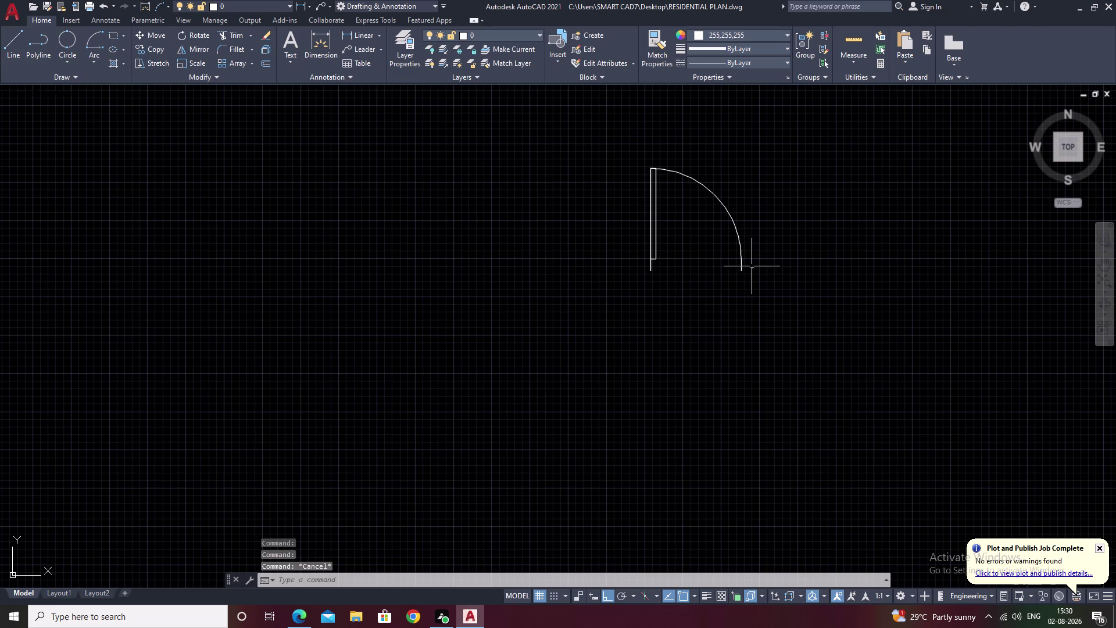
Try stretching the door width with a new base point, then cancel.
scroll(up, 3)
click(740, 249)
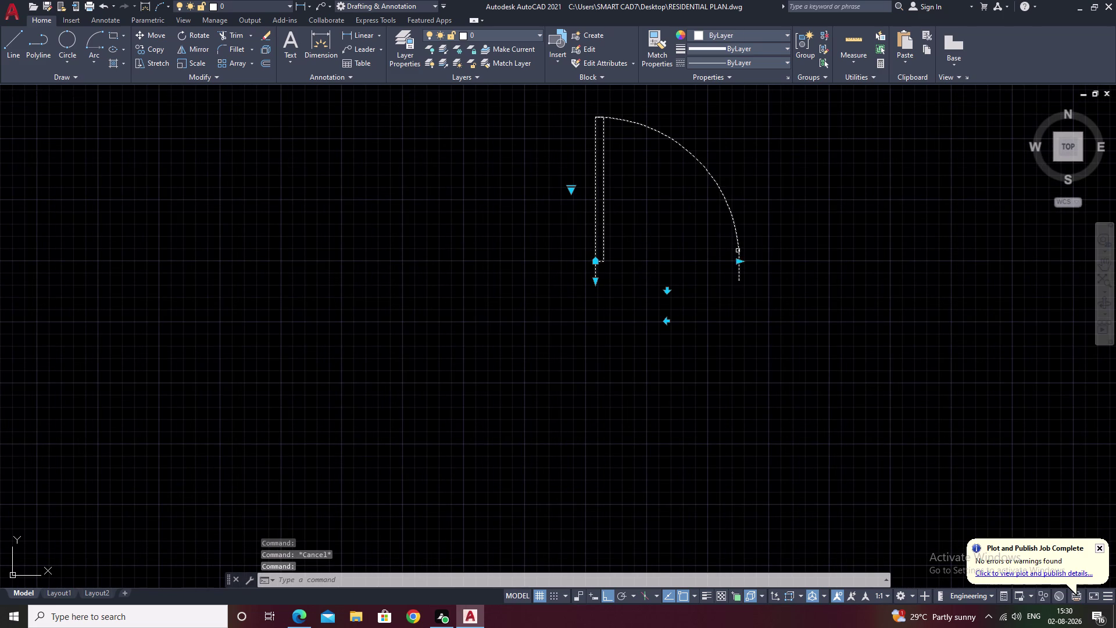
click(740, 261)
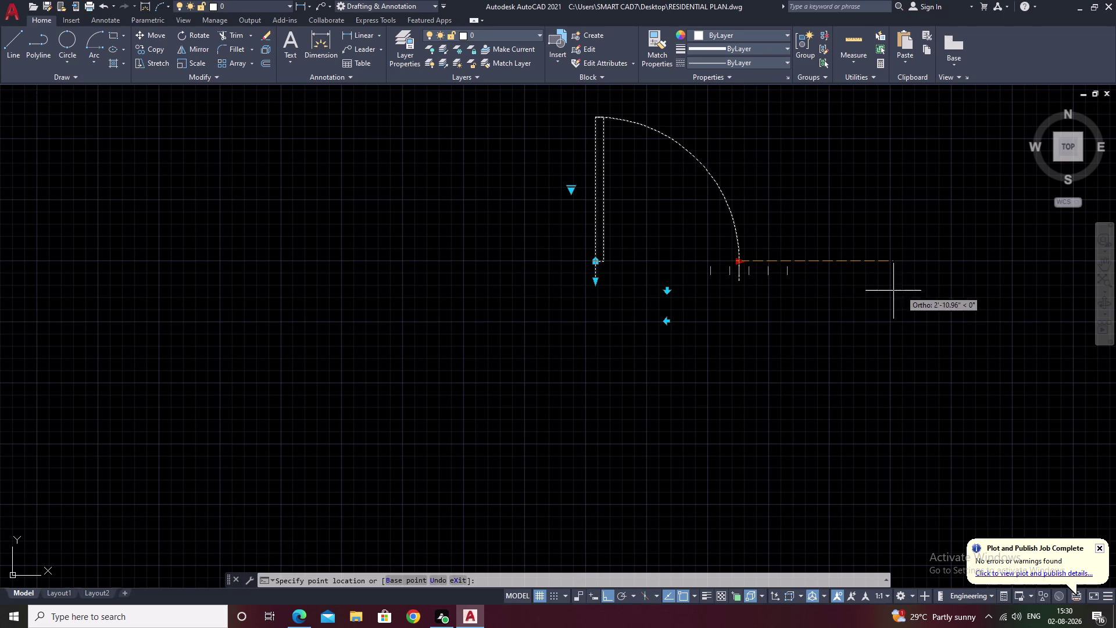
scroll(down, 3)
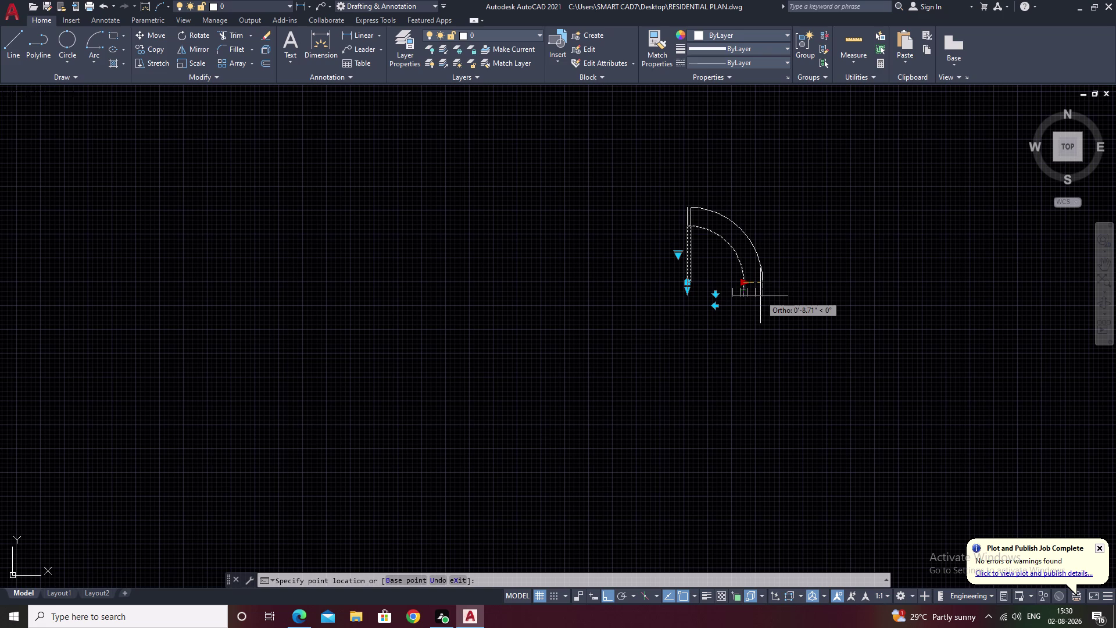
text(b)
key(space)
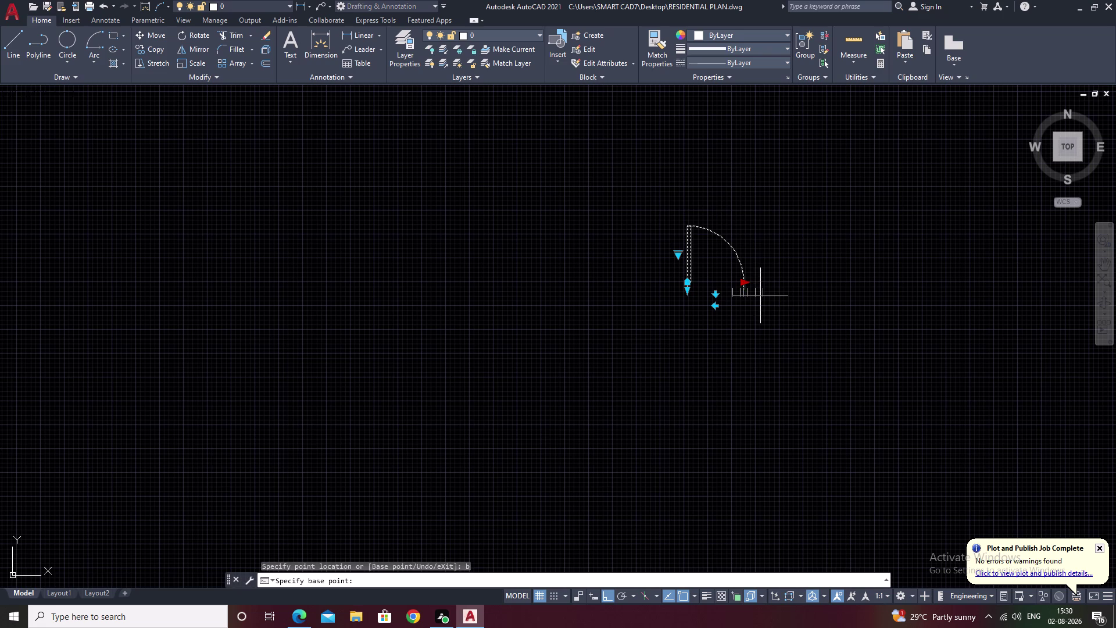
scroll(up, 3)
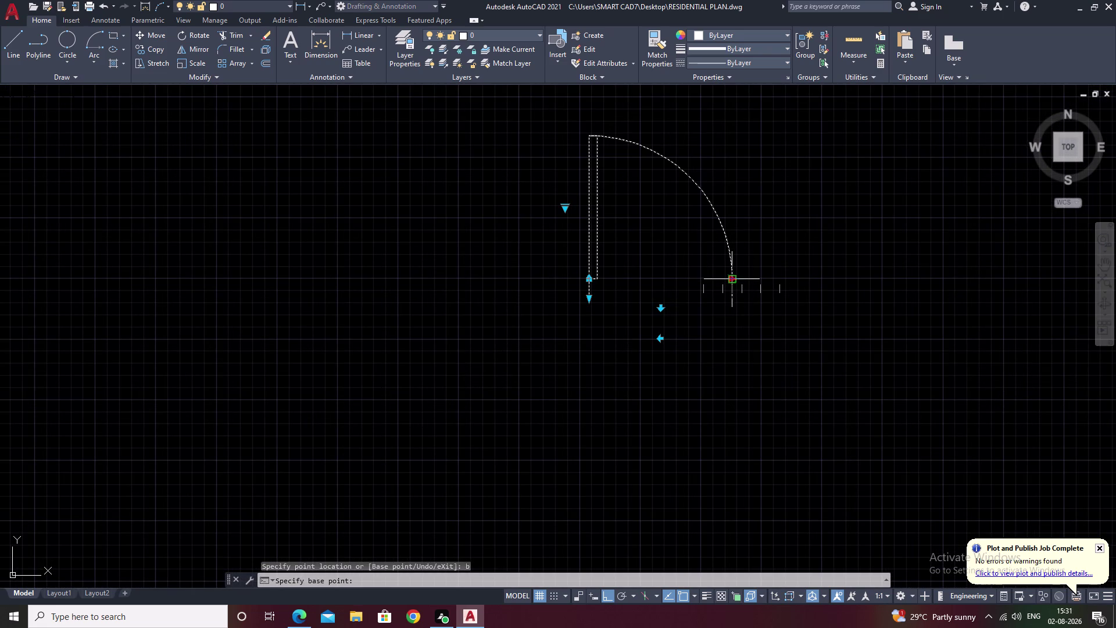
click(733, 282)
click(800, 278)
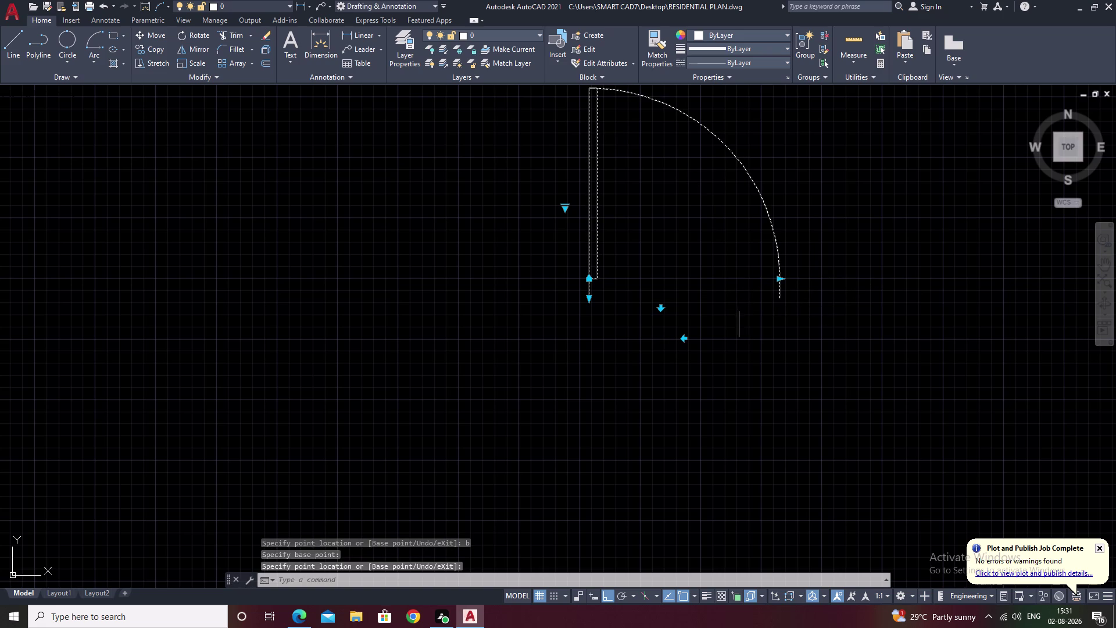
key(Escape)
scroll(down, 3)
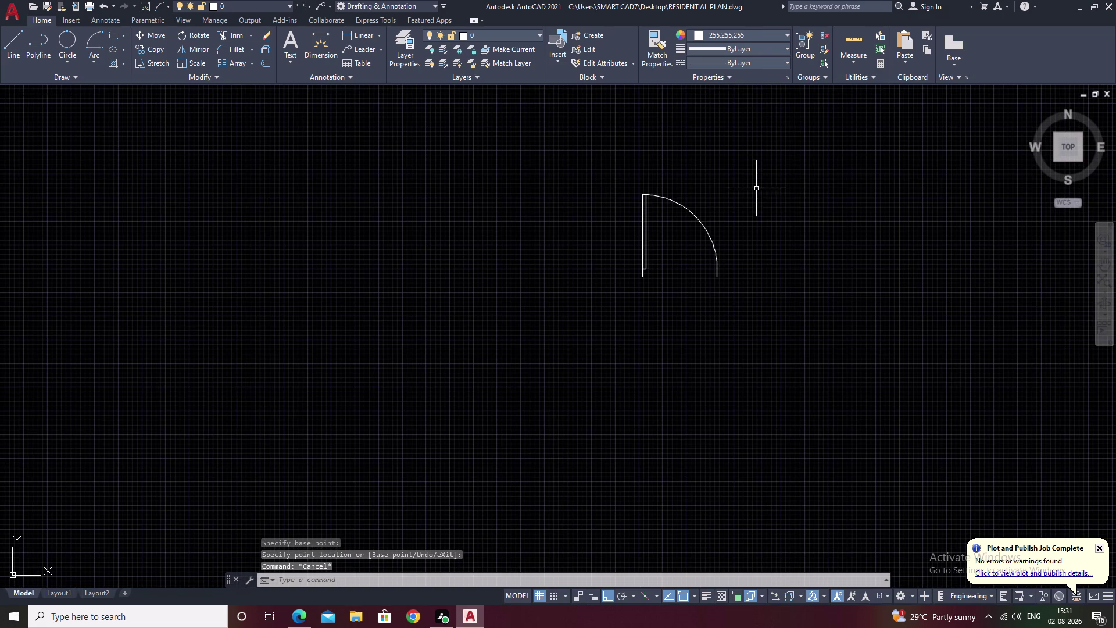
scroll(down, 3)
middle_drag(594, 298, 854, 297)
middle_drag(404, 418, 501, 342)
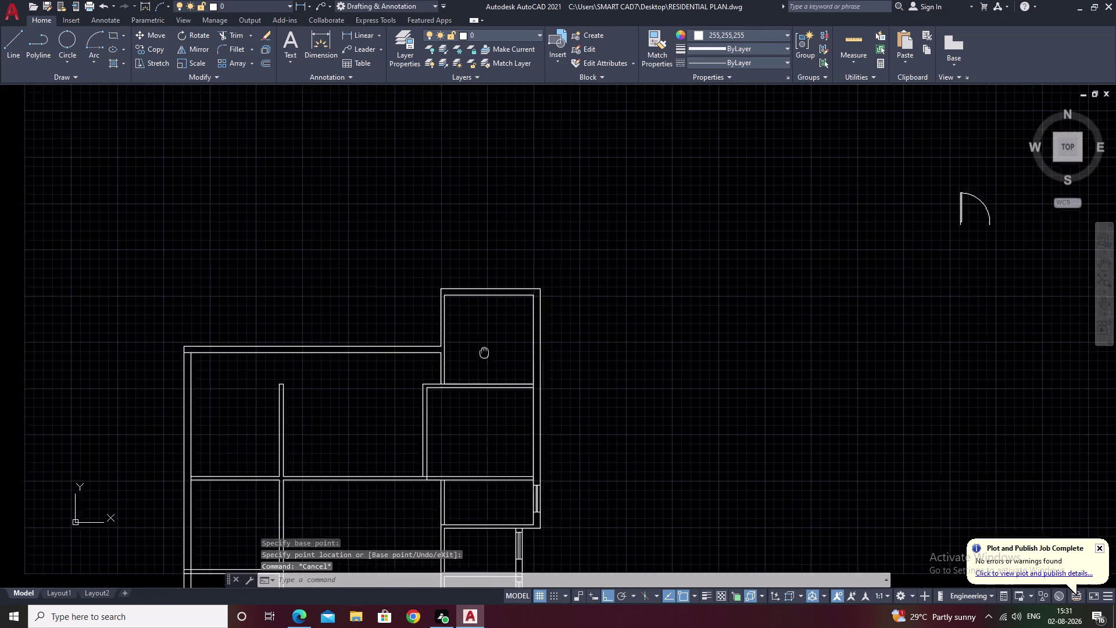
Offset a wall line 3'-6" upward to mark one edge of the door opening.
scroll(up, 3)
scroll(up, 3)
middle_drag(480, 461, 538, 418)
key(Escape)
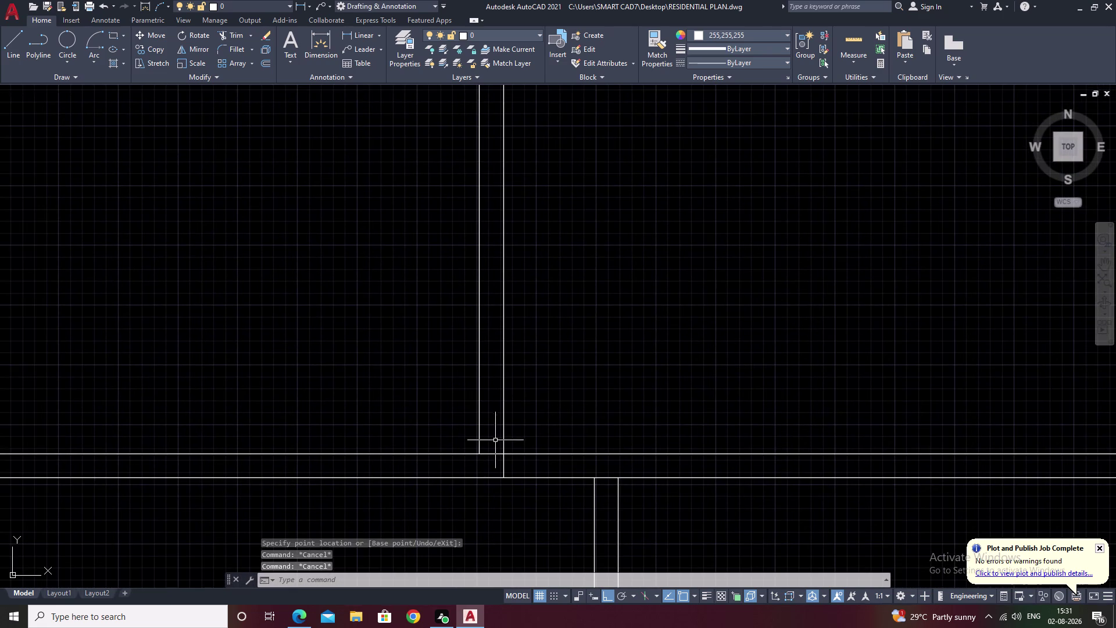
text(o)
key(space)
key(3)
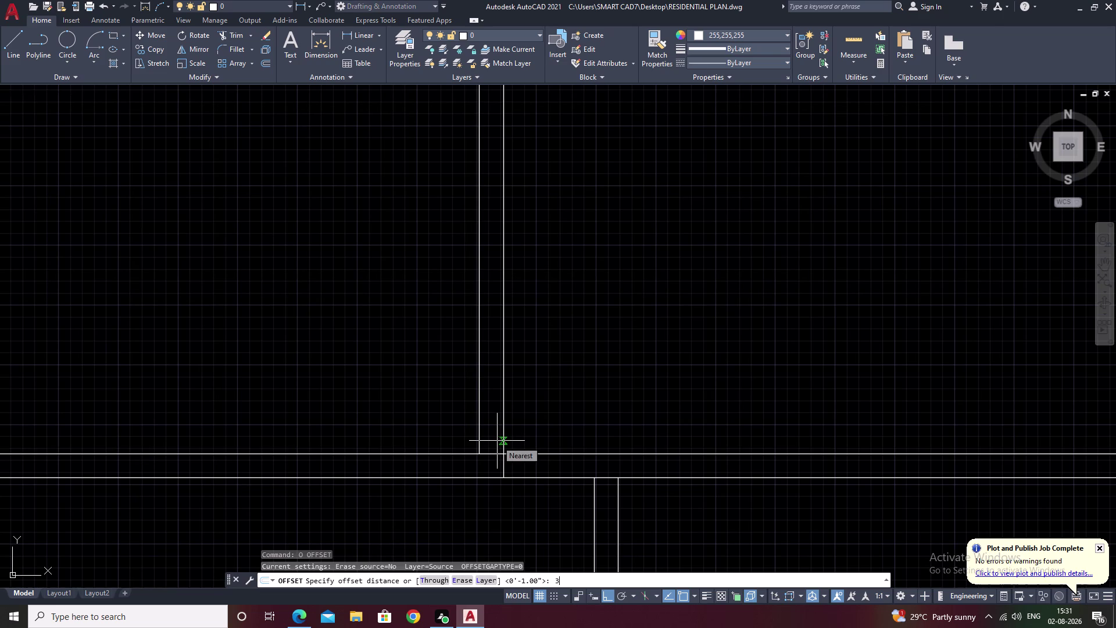
key(apostrophe)
key(6)
key(ctrl+apostrophe)
key(shift+quotedbl)
key(space)
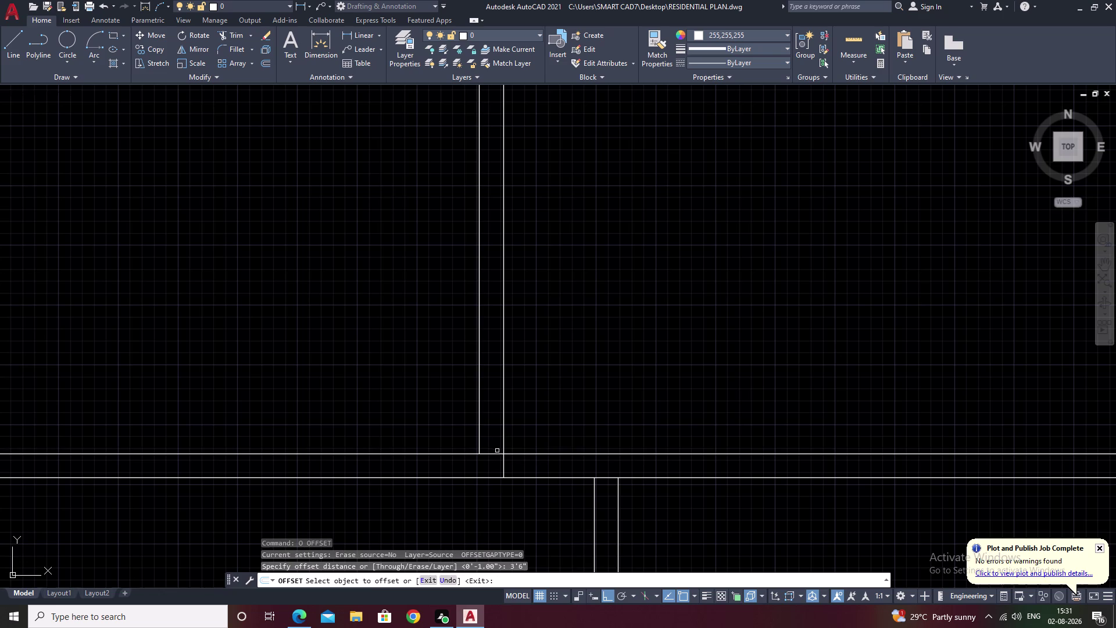
click(489, 453)
click(558, 285)
key(Escape)
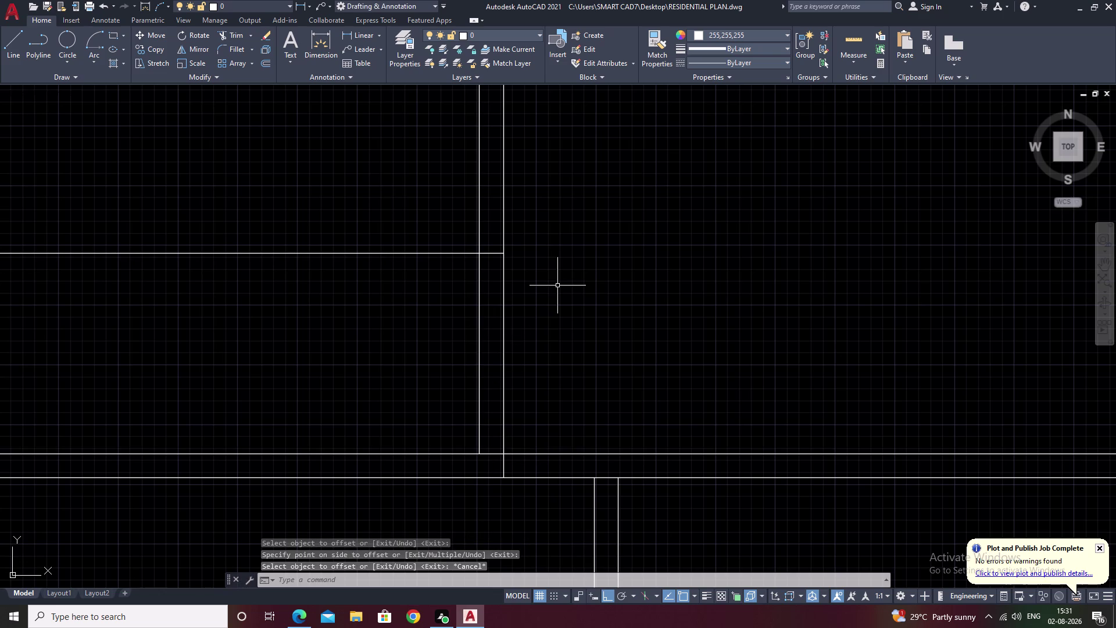
After cancelling an accidental attribute edit, fence-trim the wall lines across the opening.
text(ttr)
key(space)
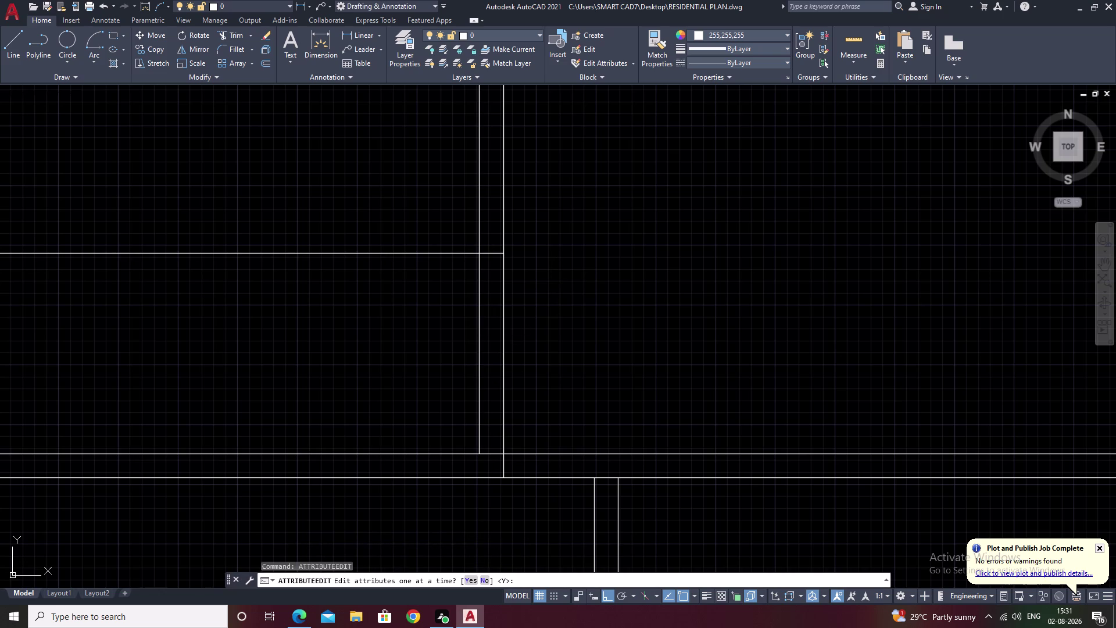
drag(453, 228, 418, 291)
key(Escape)
text(tr)
key(space)
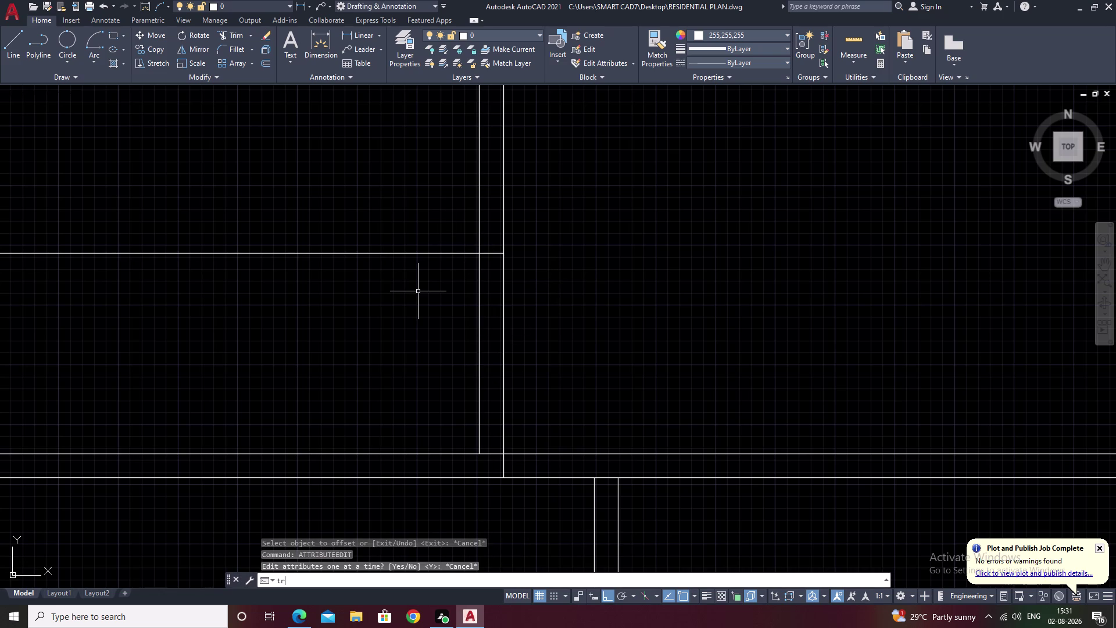
drag(432, 221, 390, 295)
Trim the remaining lines inside the opening and erase the leftover line.
scroll(down, 3)
middle_drag(509, 300, 484, 305)
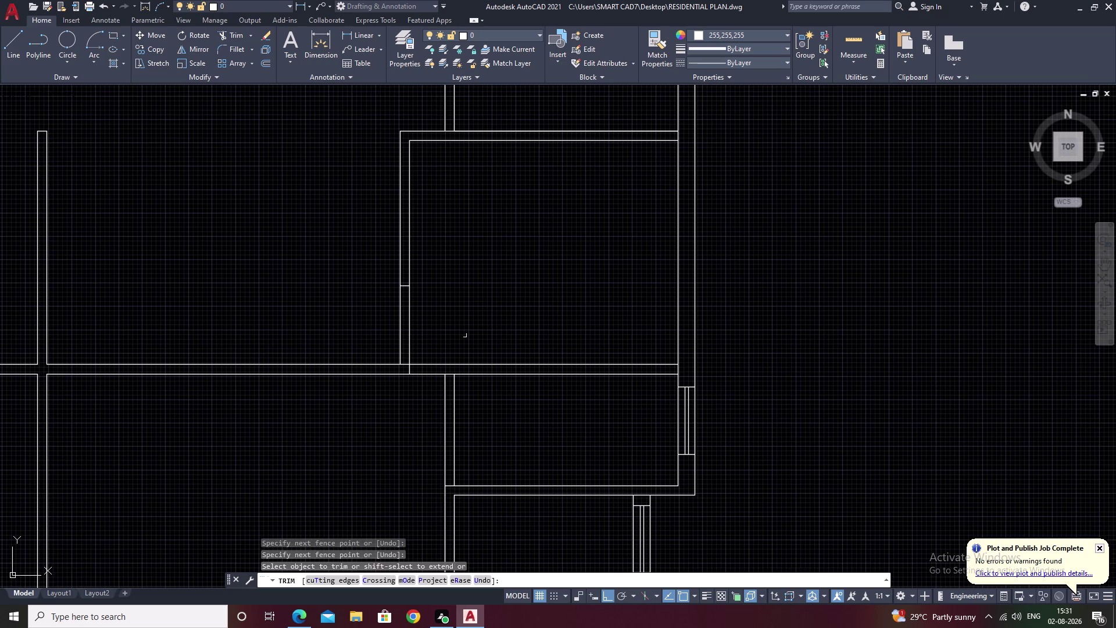
scroll(up, 3)
middle_drag(430, 342, 453, 315)
scroll(up, 3)
drag(413, 385, 407, 386)
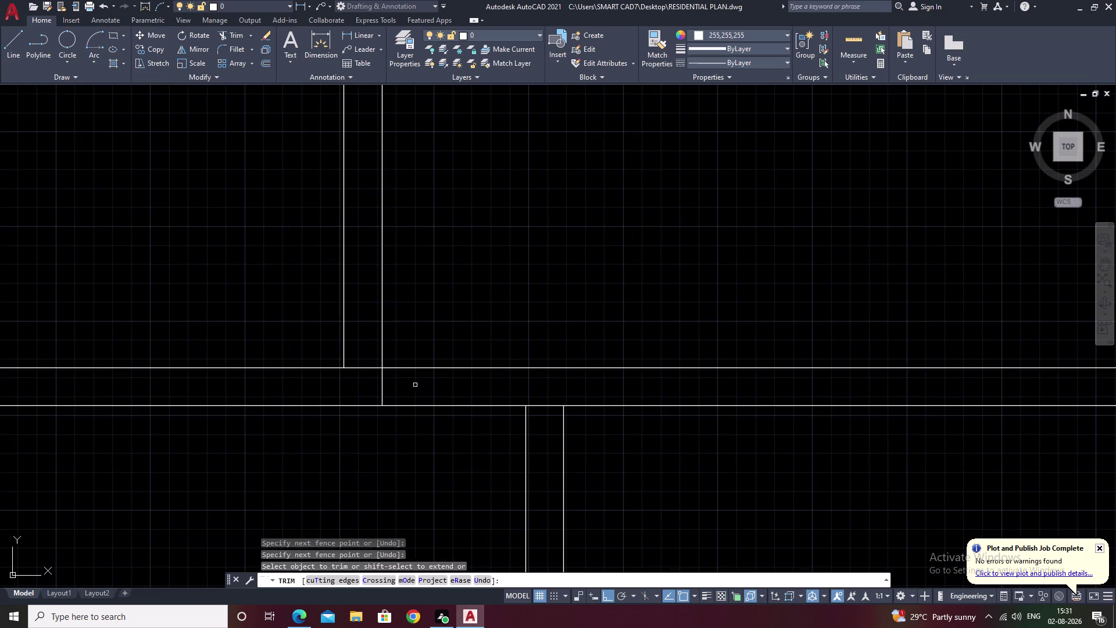
drag(406, 386, 349, 392)
scroll(down, 3)
middle_drag(448, 311, 444, 293)
key(Escape)
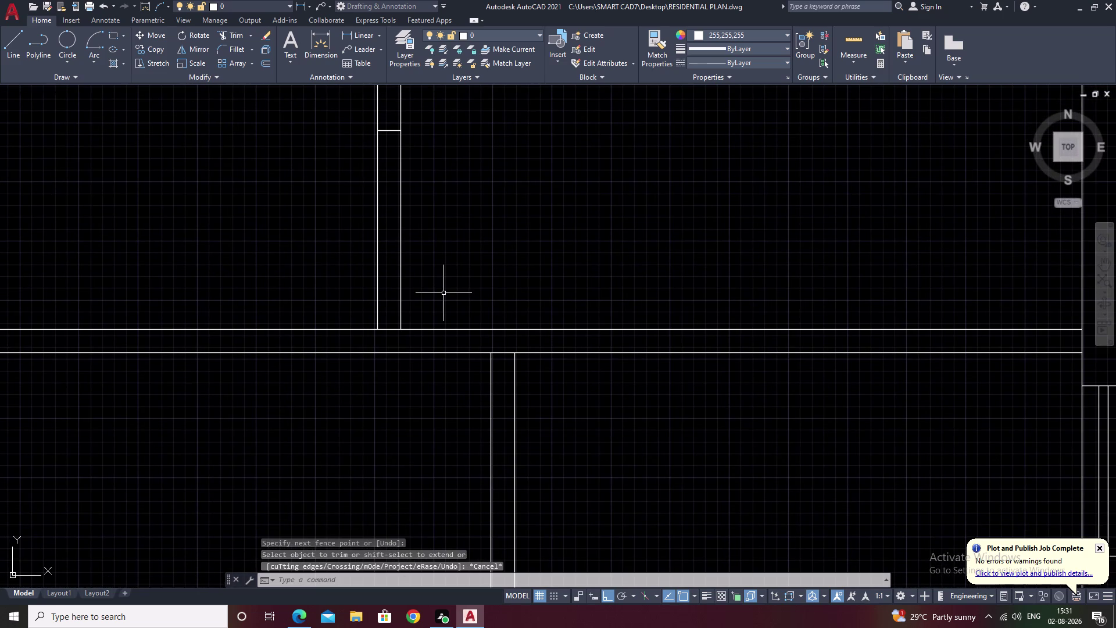
click(389, 129)
text(e)
key(space)
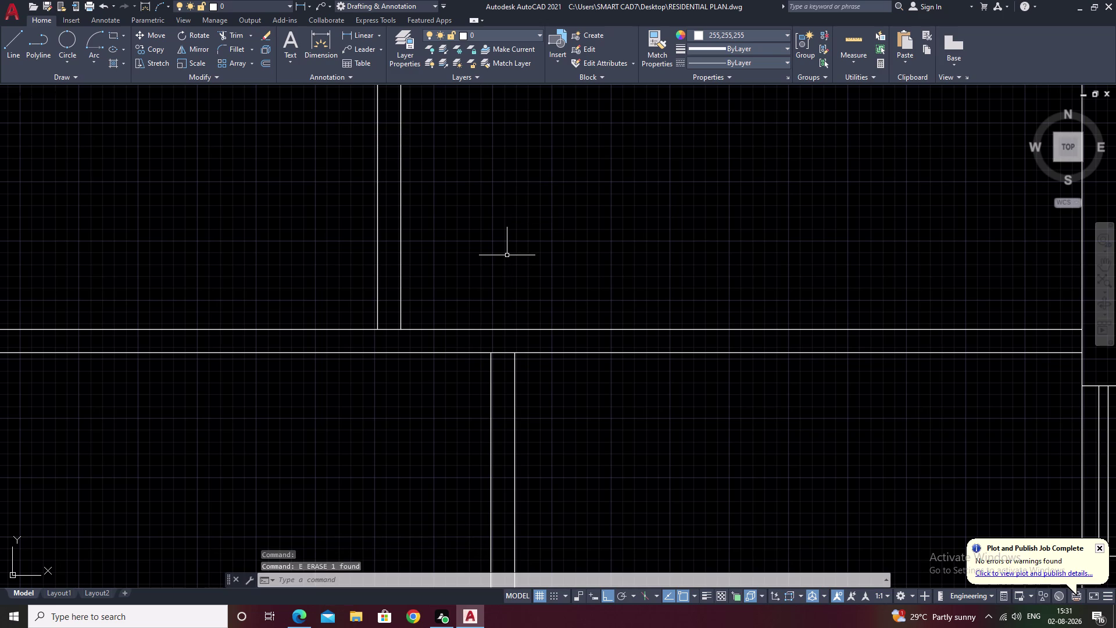
Offset the horizontal wall line 6" upward.
text(o)
key(space)
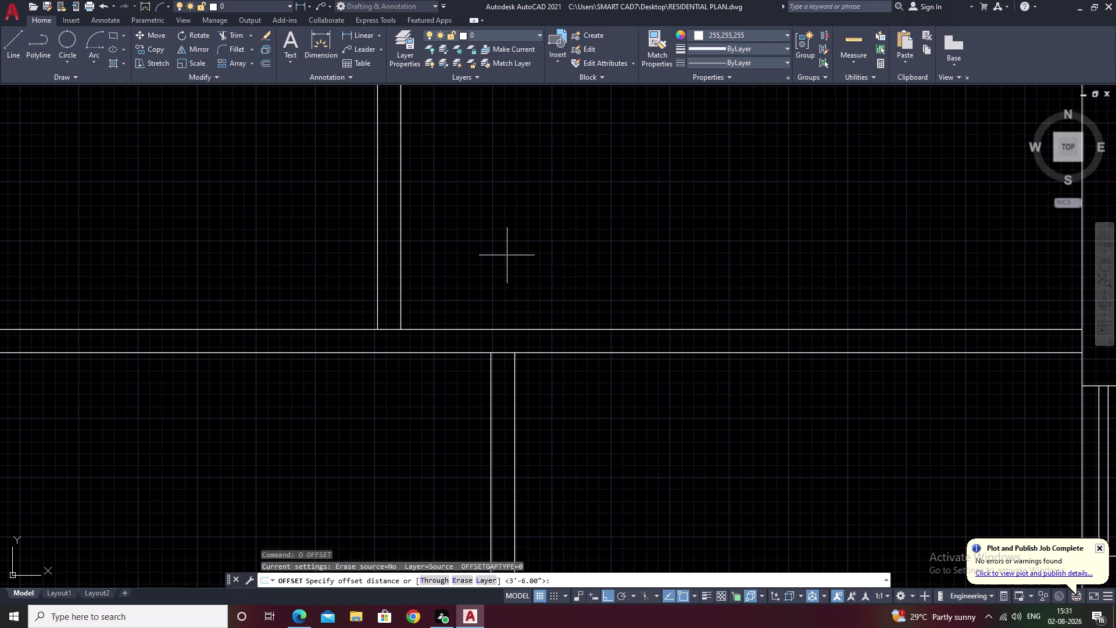
text(6)
key(space)
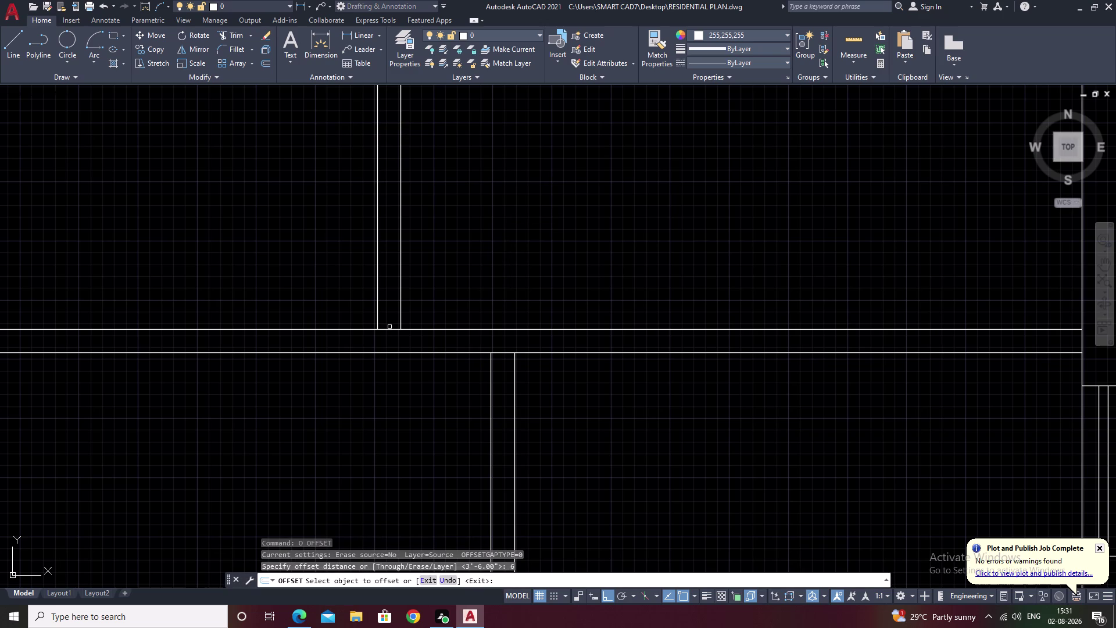
click(390, 328)
click(425, 279)
key(Escape)
Offset another wall line by 3'-6", correcting the mistyped distance.
key(space)
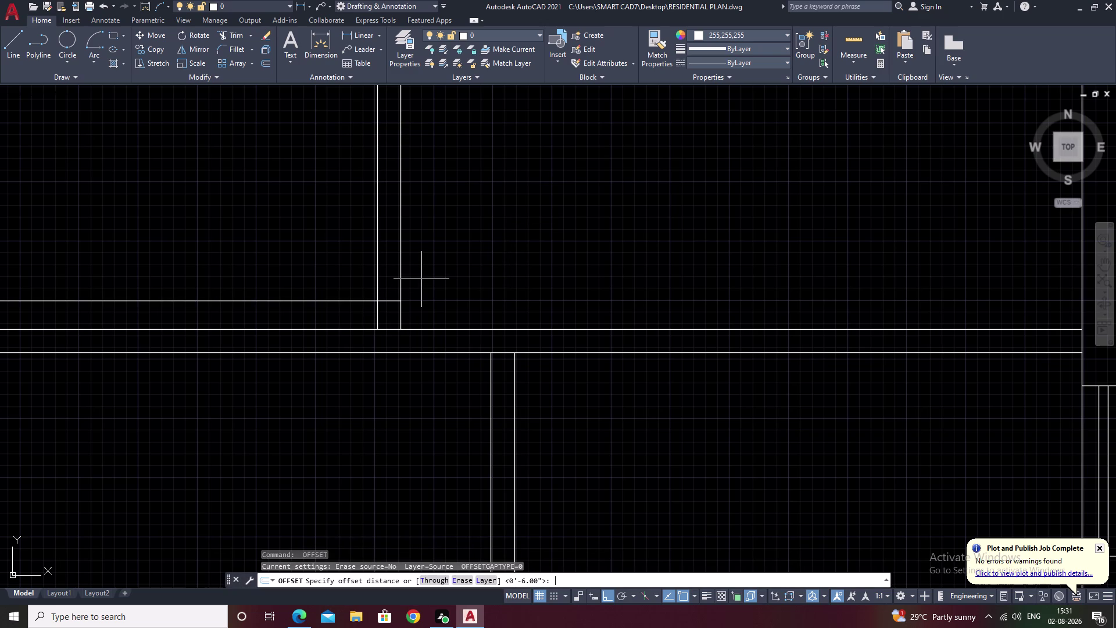
key(3)
key(apostrophe)
key(9)
key(shift+quotedbl)
key(Left)
key(Left)
key(Right)
key(BackSpace)
key(6)
key(space)
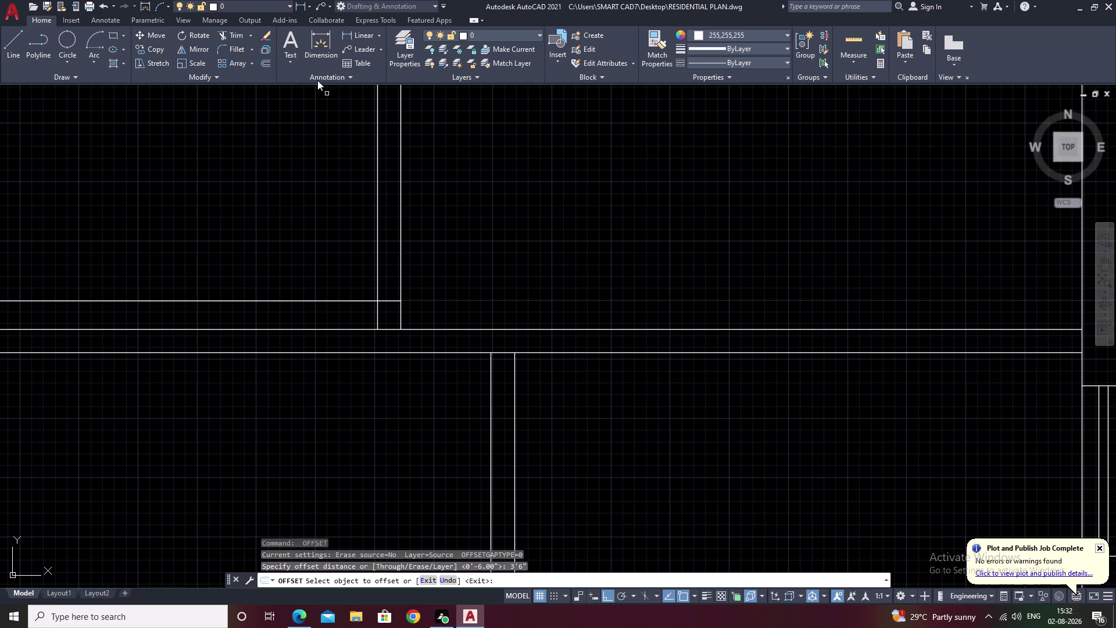
click(388, 300)
click(320, 174)
key(Escape)
Pan across the plan and begin trimming with a fence across the extra line.
scroll(down, 3)
middle_click(320, 175)
middle_drag(329, 194, 423, 232)
text(tr)
key(space)
drag(371, 134, 357, 184)
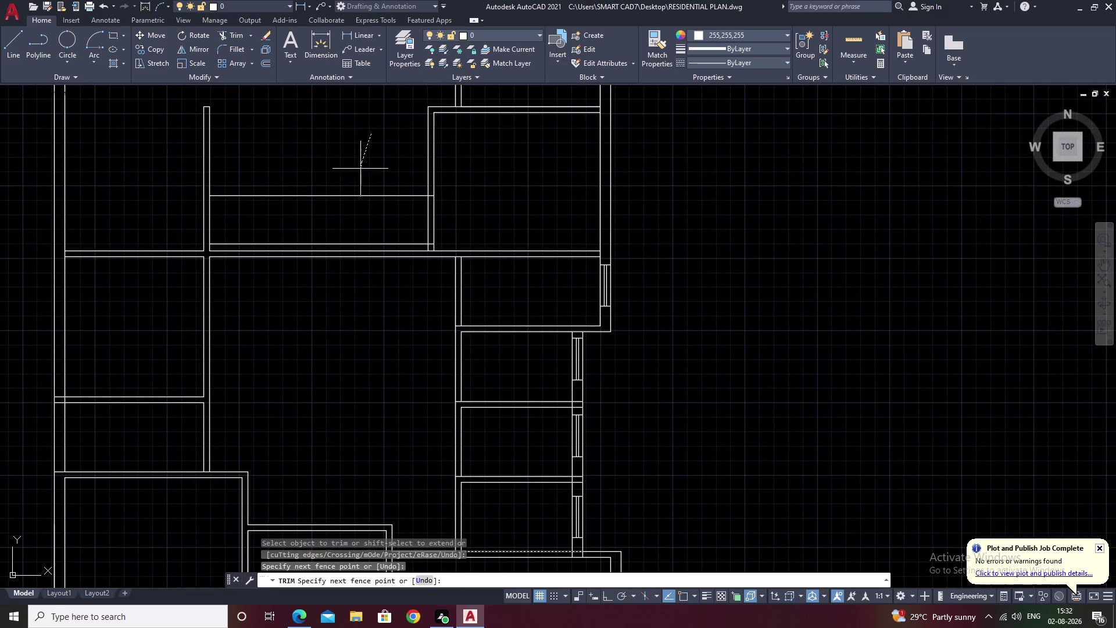
Fence-trim the stray line in the upper room, then pan to the door symbol.
drag(357, 184, 349, 215)
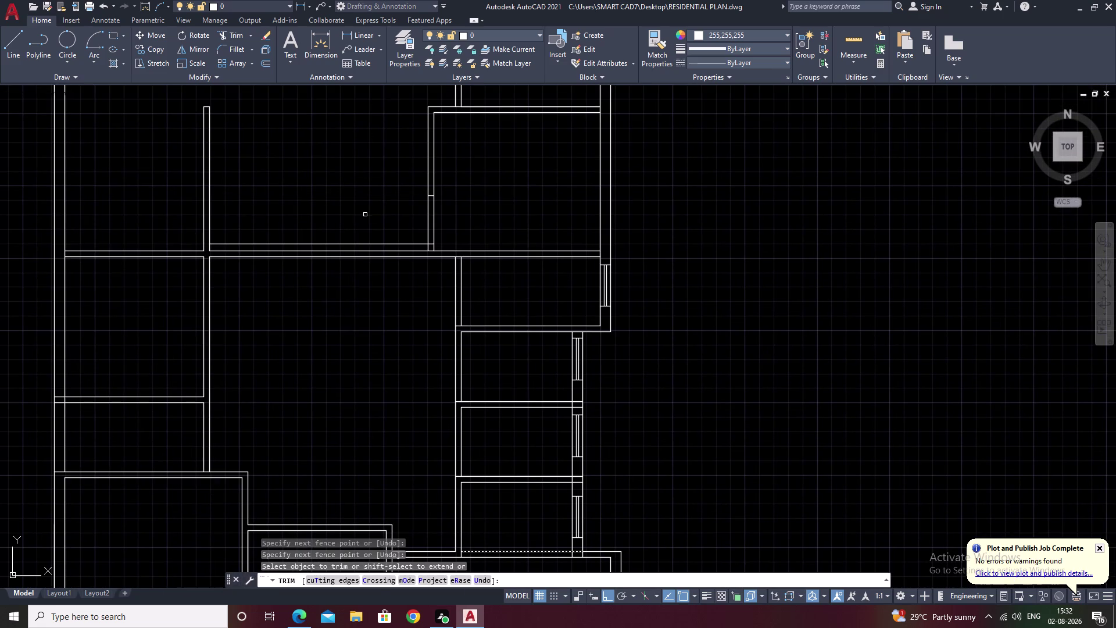
scroll(up, 3)
drag(440, 237, 431, 254)
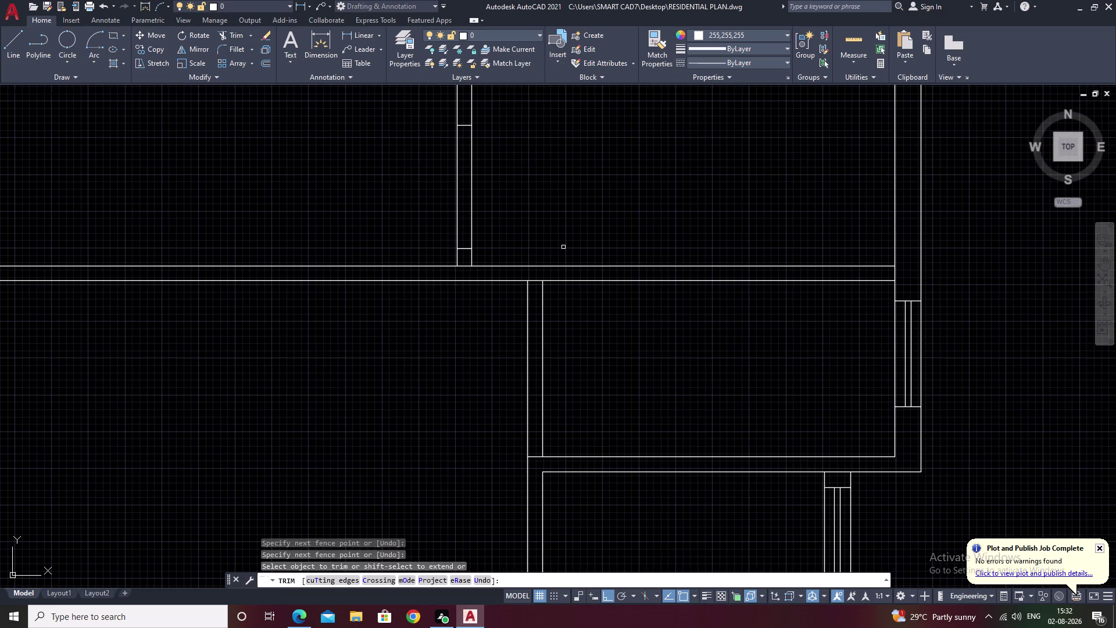
middle_drag(563, 247, 507, 267)
scroll(down, 3)
middle_drag(818, 233, 674, 266)
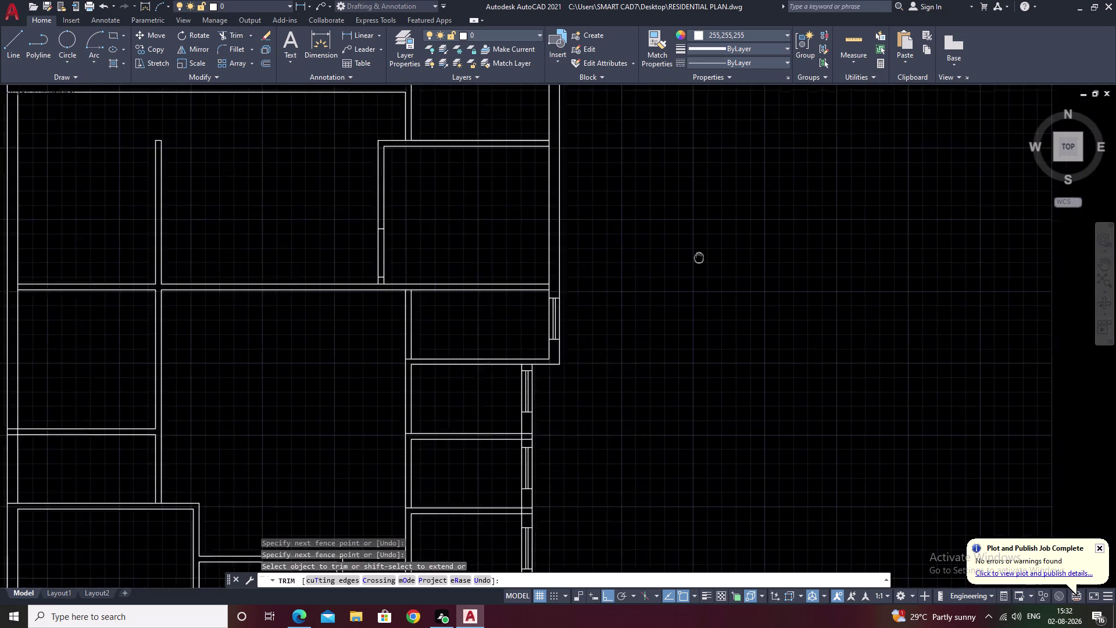
middle_drag(674, 265, 531, 322)
middle_drag(636, 324, 558, 340)
middle_drag(788, 283, 455, 326)
middle_drag(653, 283, 631, 289)
scroll(down, 3)
scroll(down, 3)
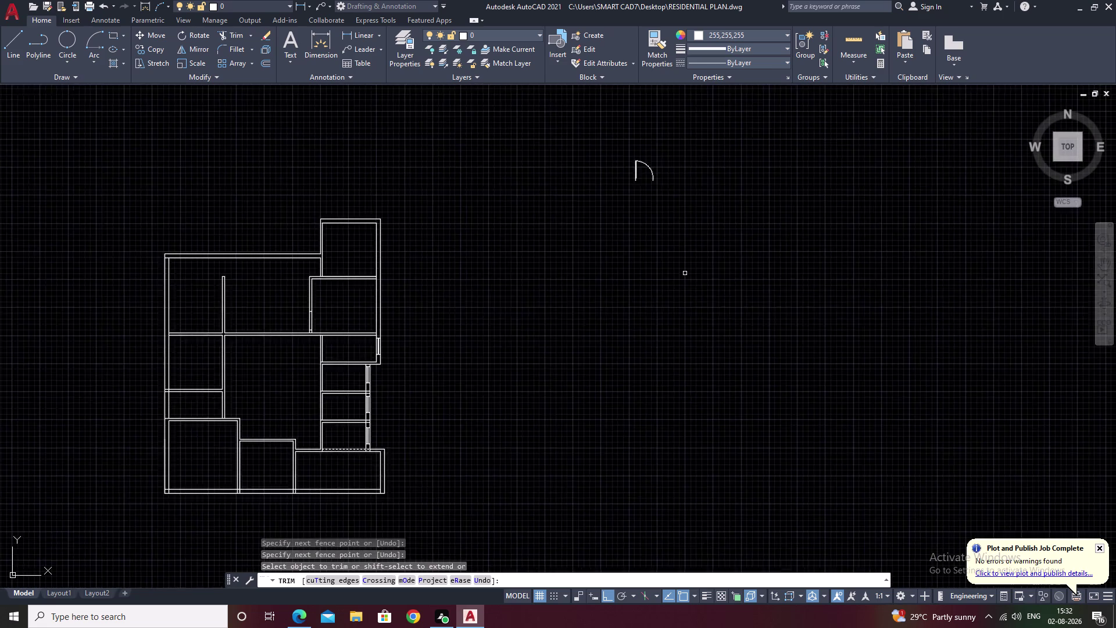
scroll(down, 3)
scroll(up, 3)
drag(633, 206, 670, 364)
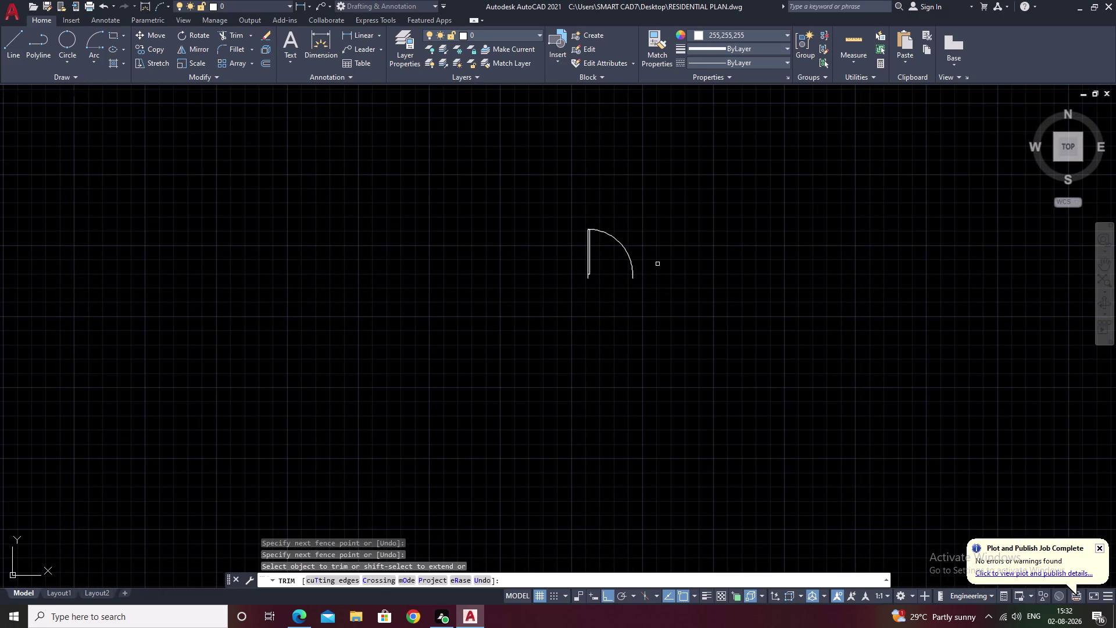
drag(663, 200, 633, 245)
key(Escape)
Select the metric door swing block beside the floor plan.
drag(648, 202, 638, 356)
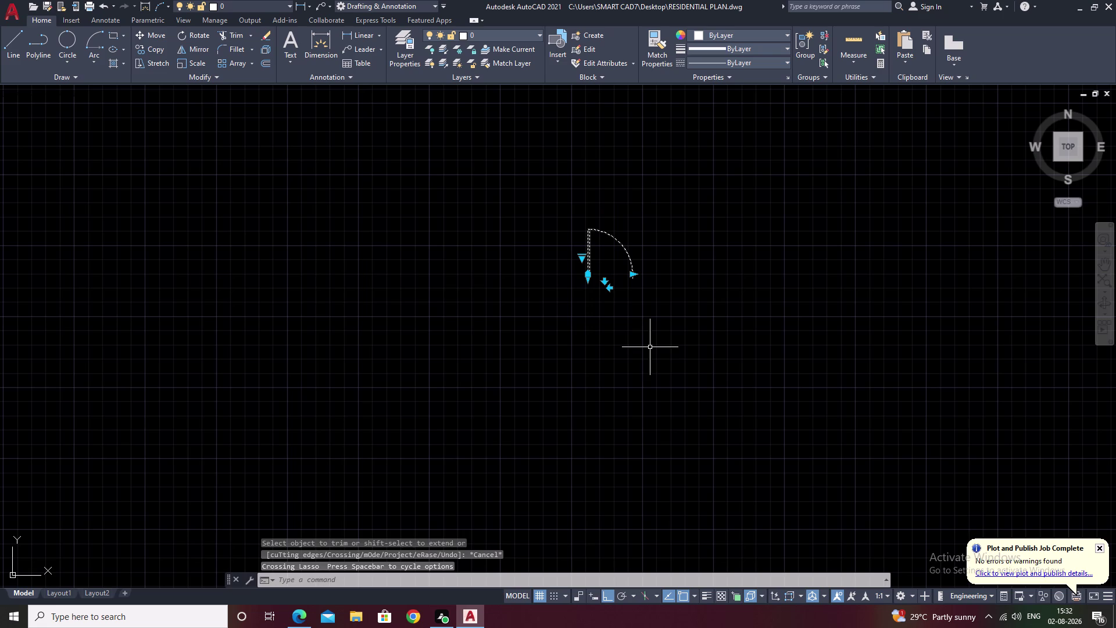
key(e)
text(o)
key(space)
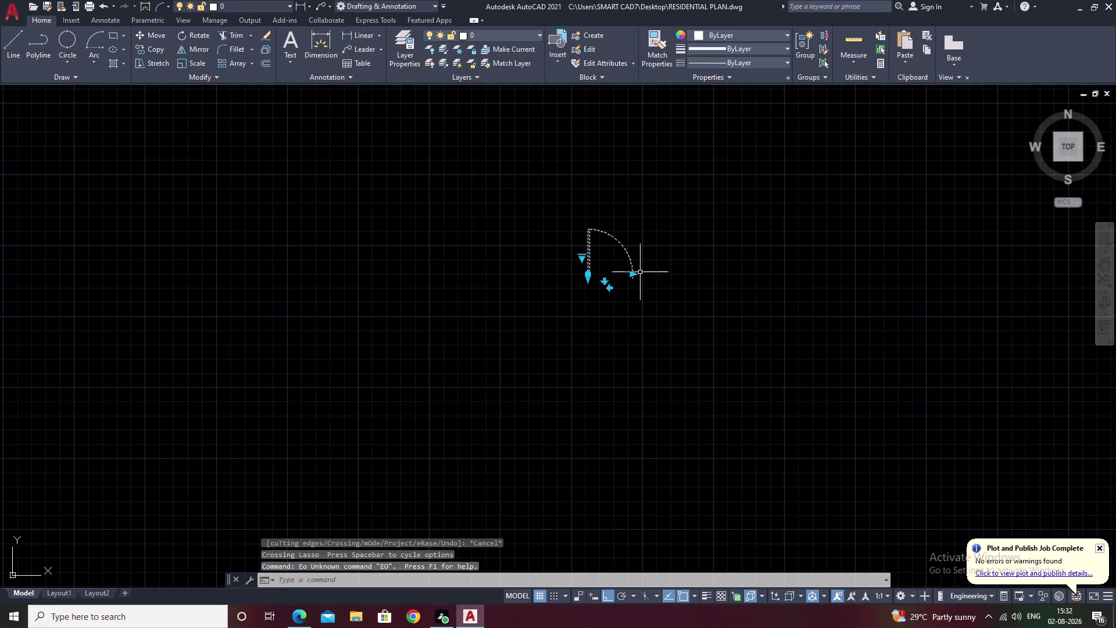
key(Escape)
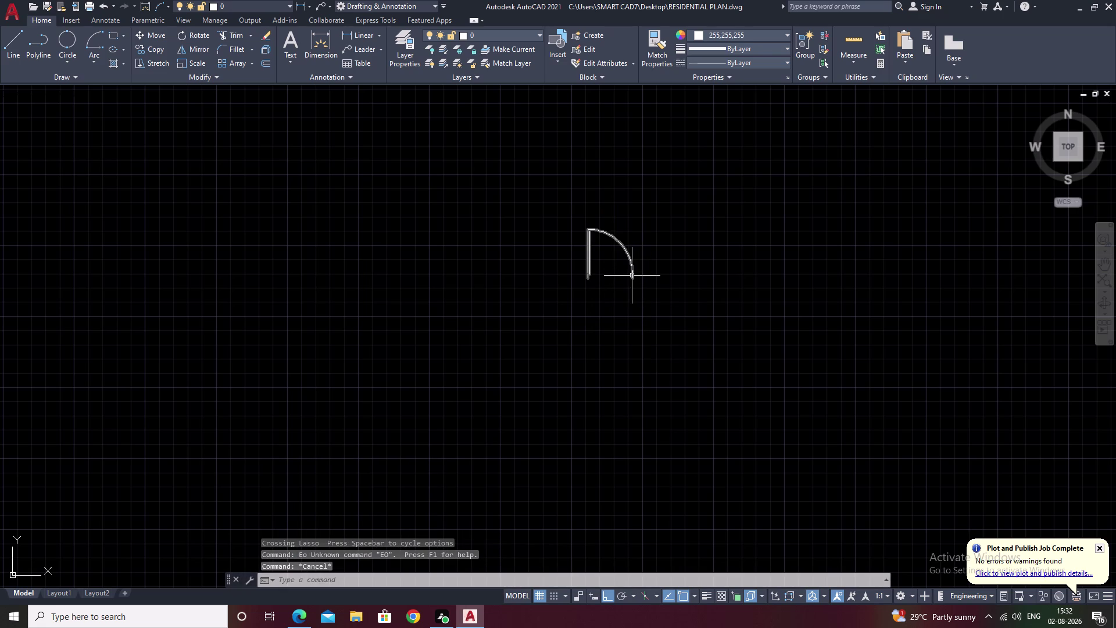
key(Escape)
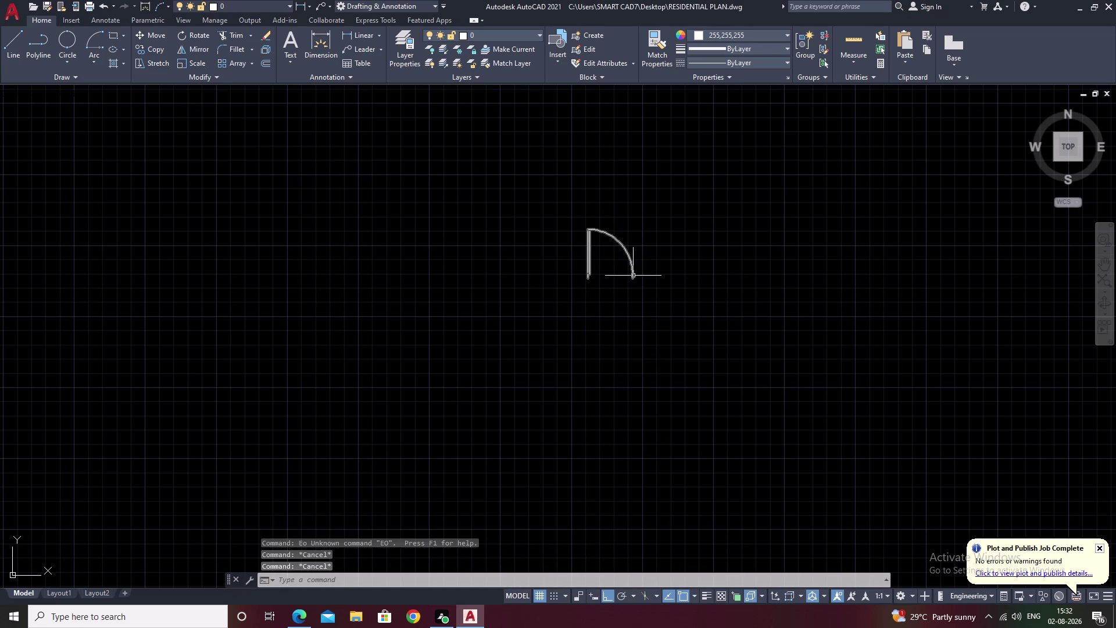
drag(688, 192, 693, 382)
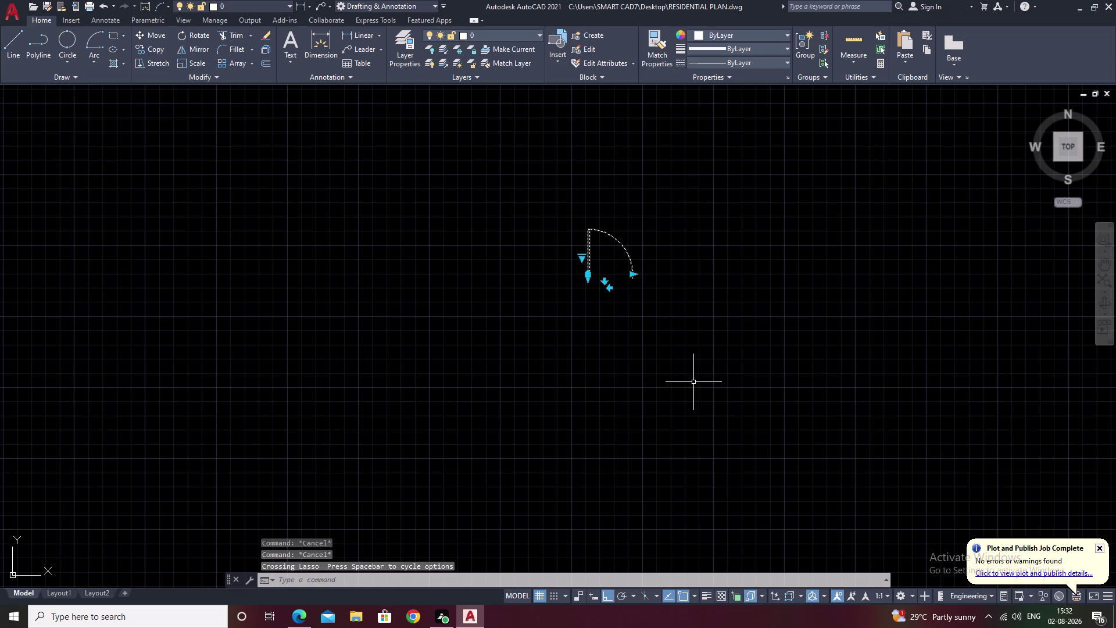
Try a horizontal mirror of the door swing, then undo it.
text(mi)
key(space)
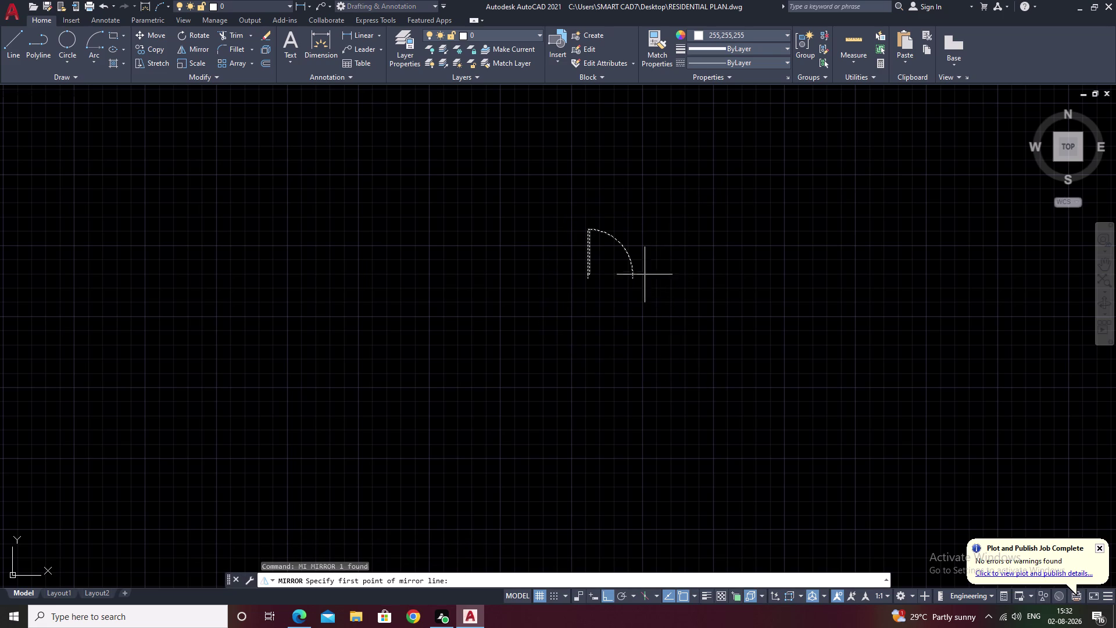
click(634, 281)
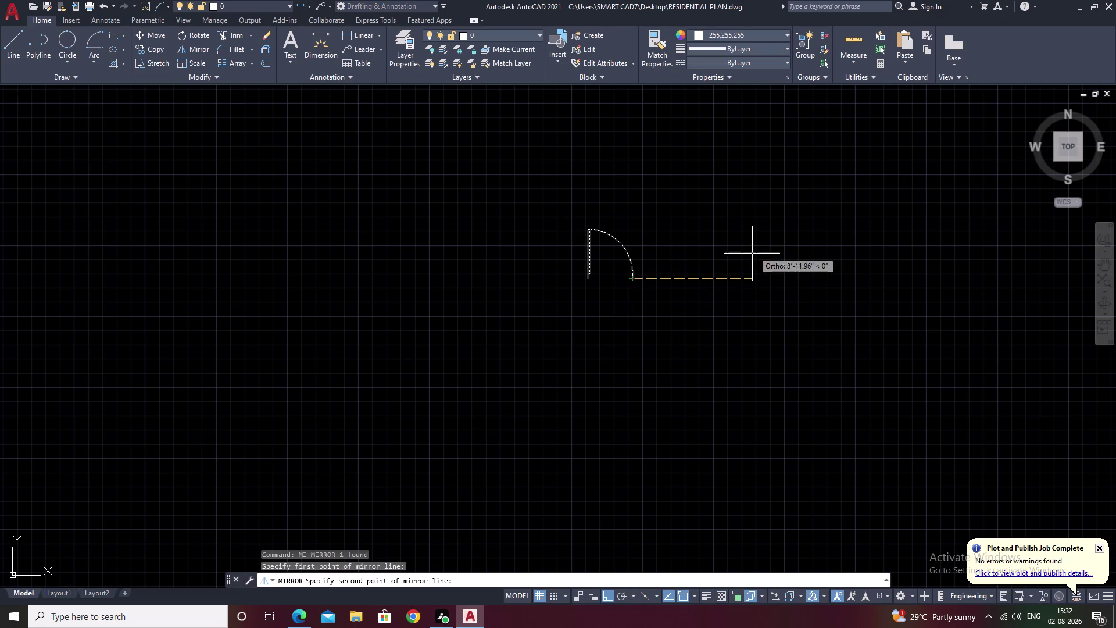
click(746, 272)
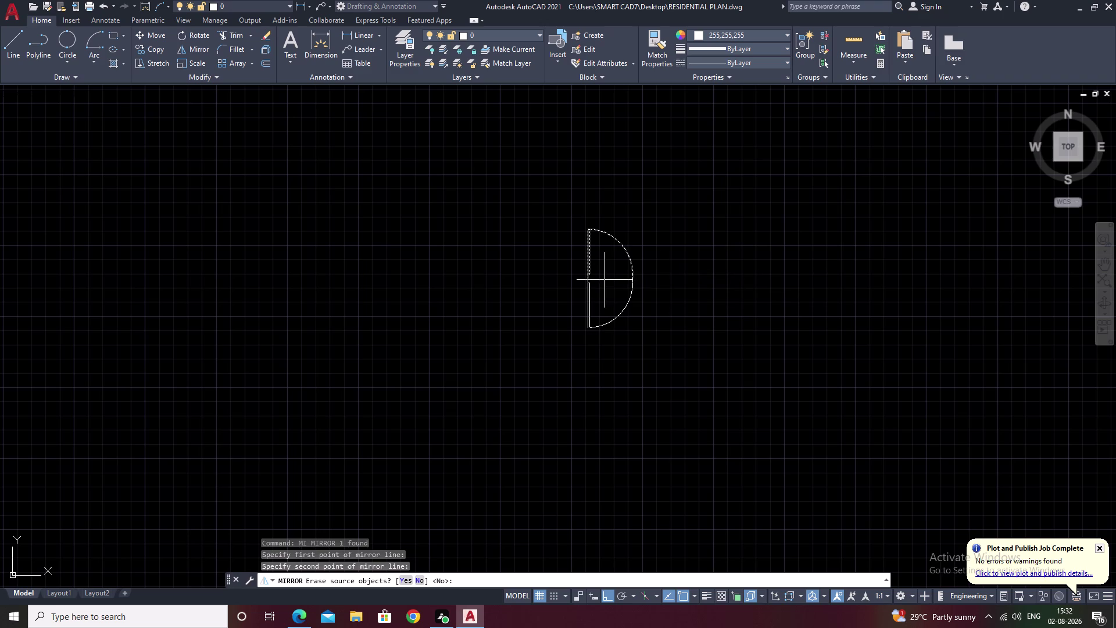
key(ctrl+z)
key(Escape)
key(Escape)
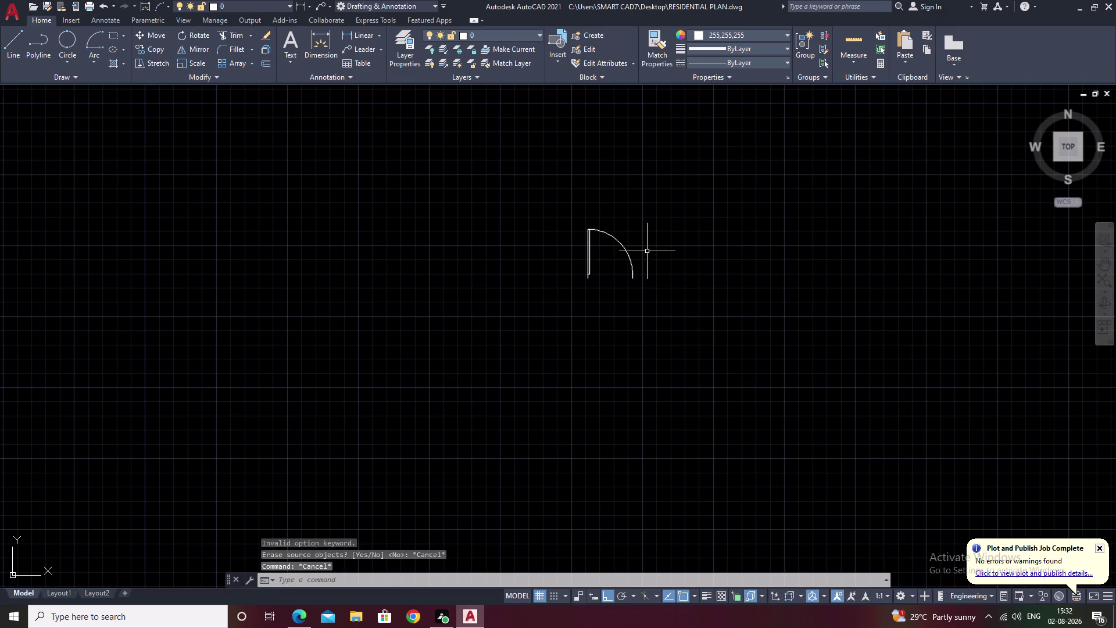
Retry mirroring the door swing and abandon the sideways preview.
drag(674, 177, 661, 375)
text(m)
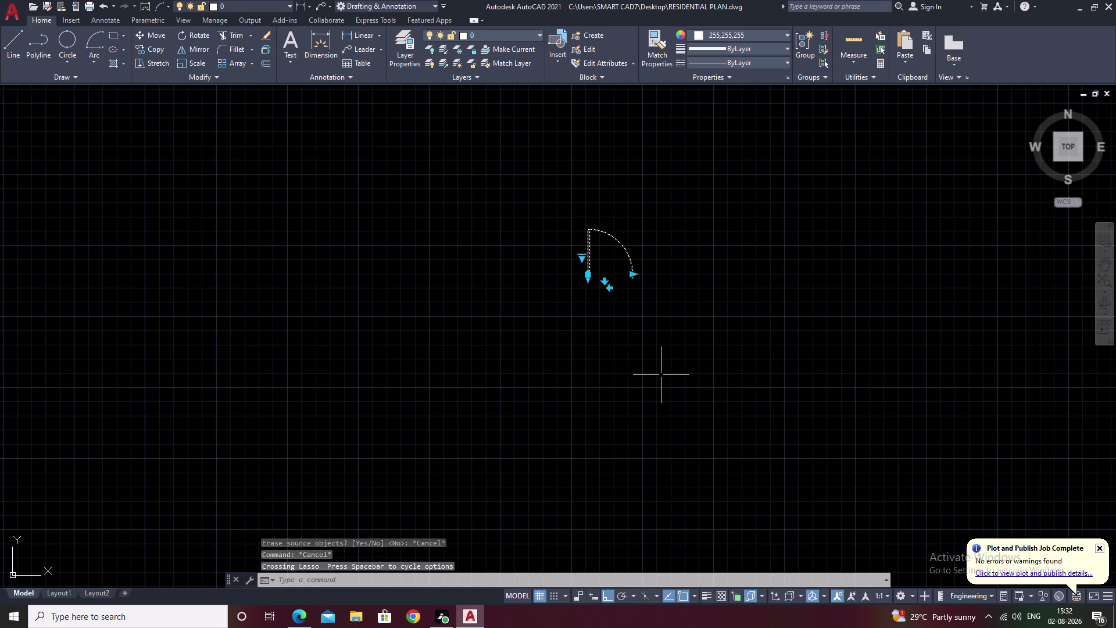
text(i)
key(space)
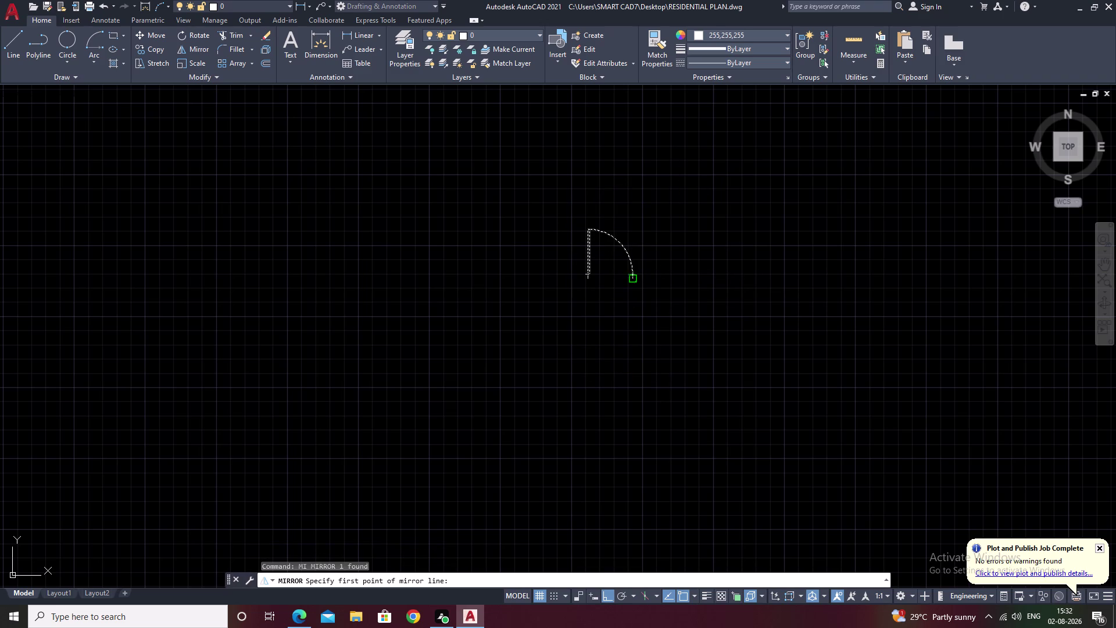
click(632, 281)
click(642, 221)
key(Escape)
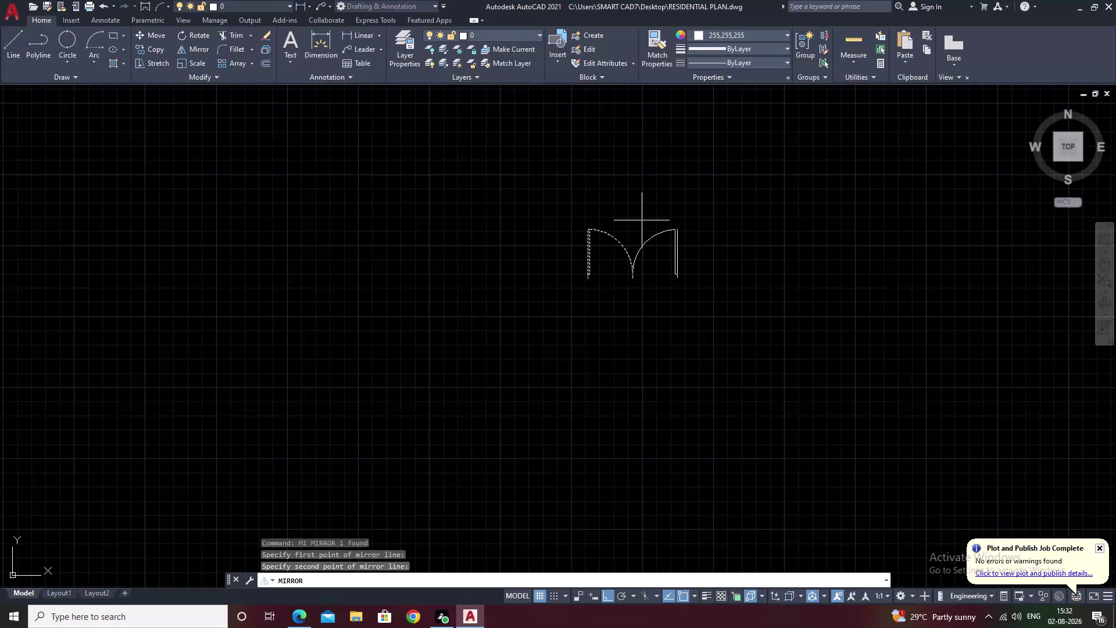
Reselect the door swing and cancel another failed mirror attempt.
key(space)
drag(641, 209, 711, 326)
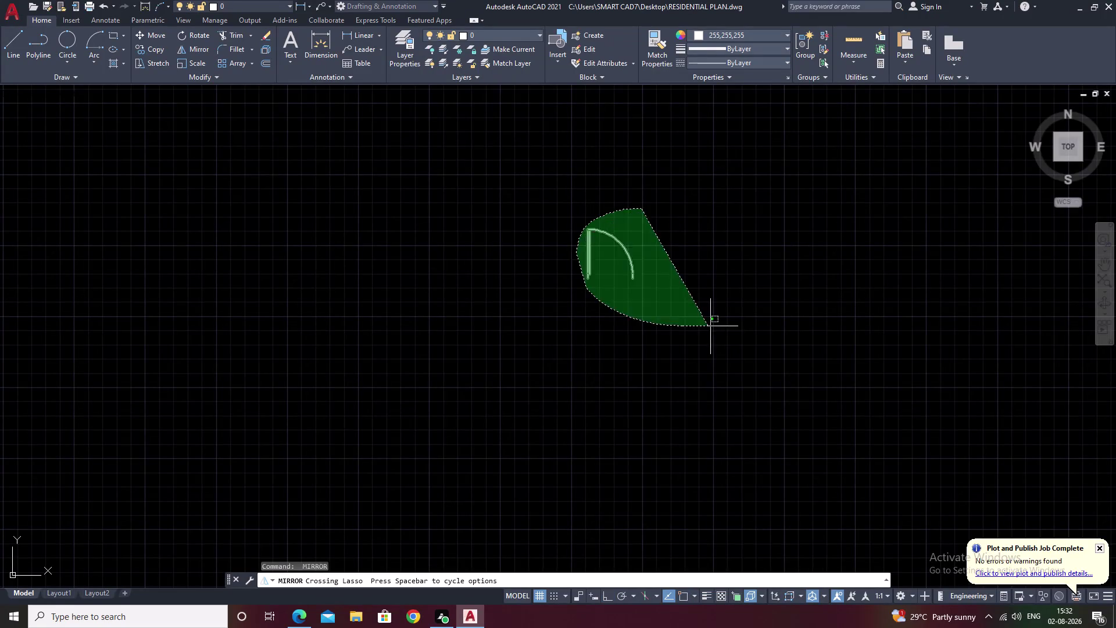
drag(710, 326, 711, 326)
text(mi)
key(space)
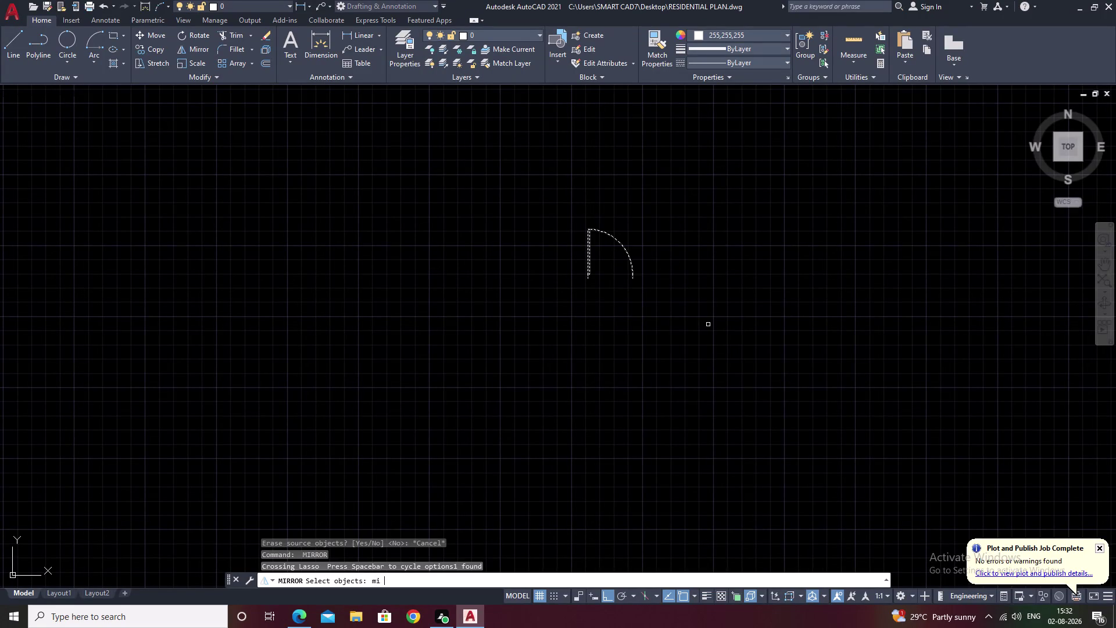
click(640, 269)
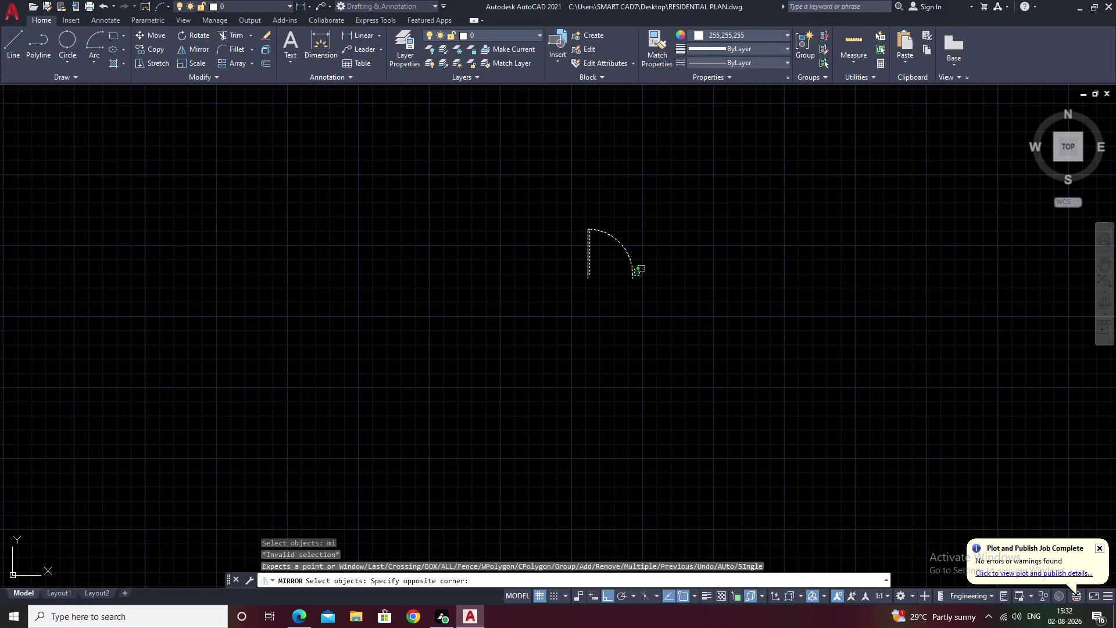
key(Escape)
key(Escape)
key(Escape)
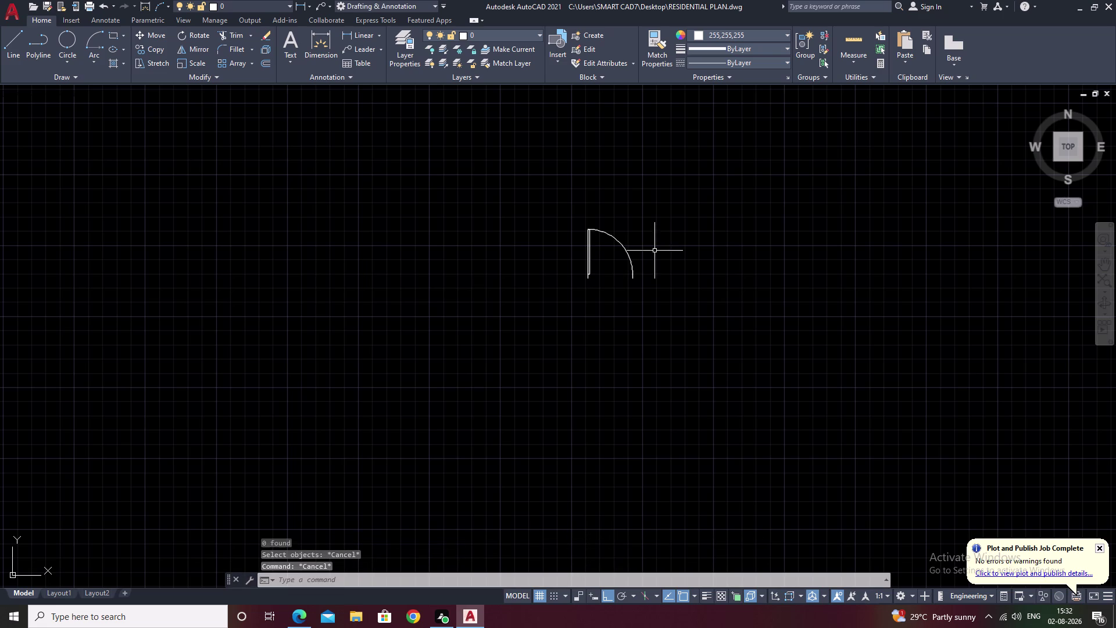
Mirror the door swing about a line at the arc end, keeping the original.
drag(642, 206, 678, 338)
text(mi)
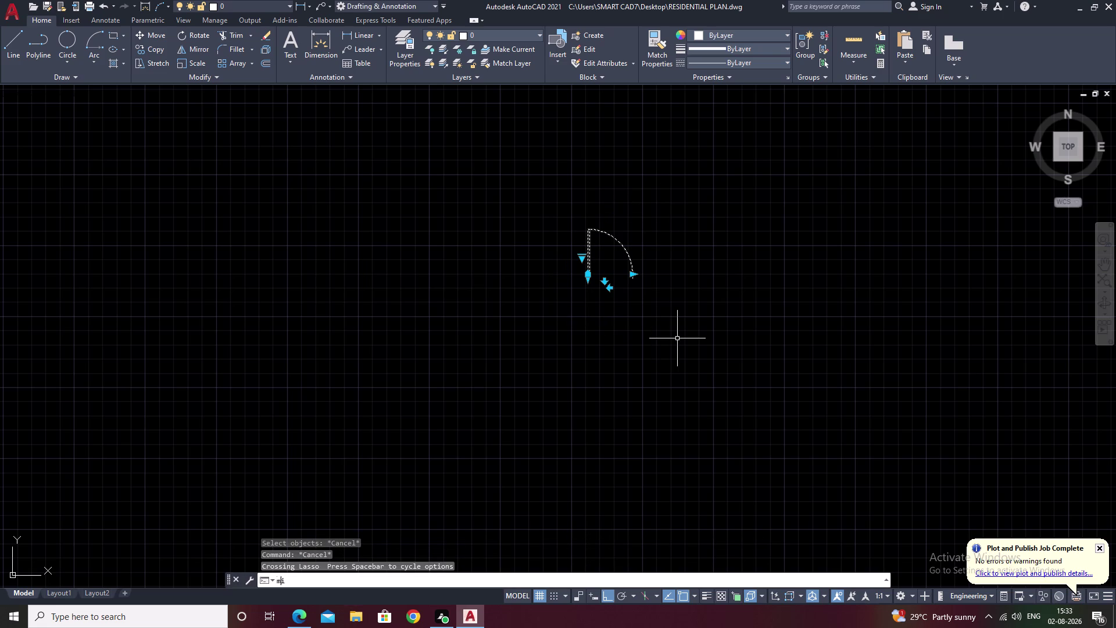
key(space)
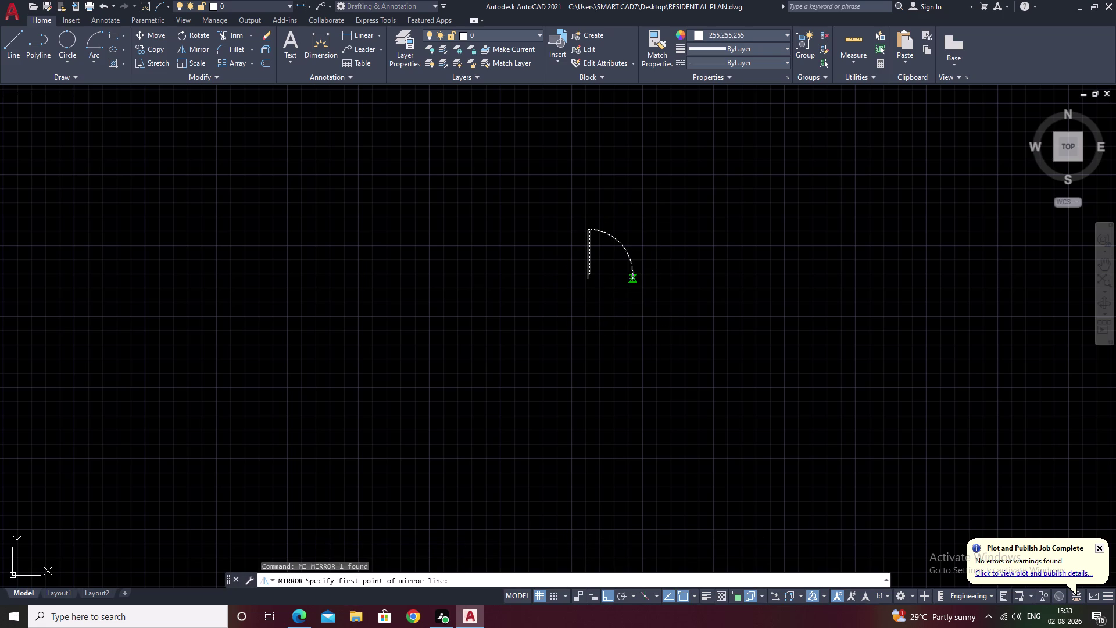
scroll(up, 3)
click(627, 269)
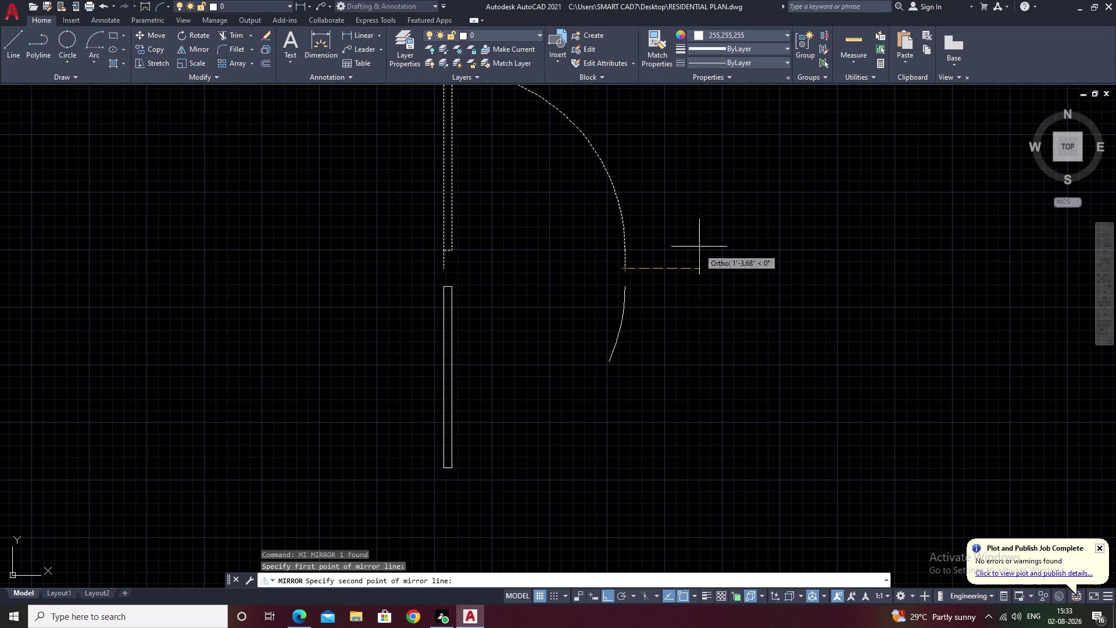
click(675, 179)
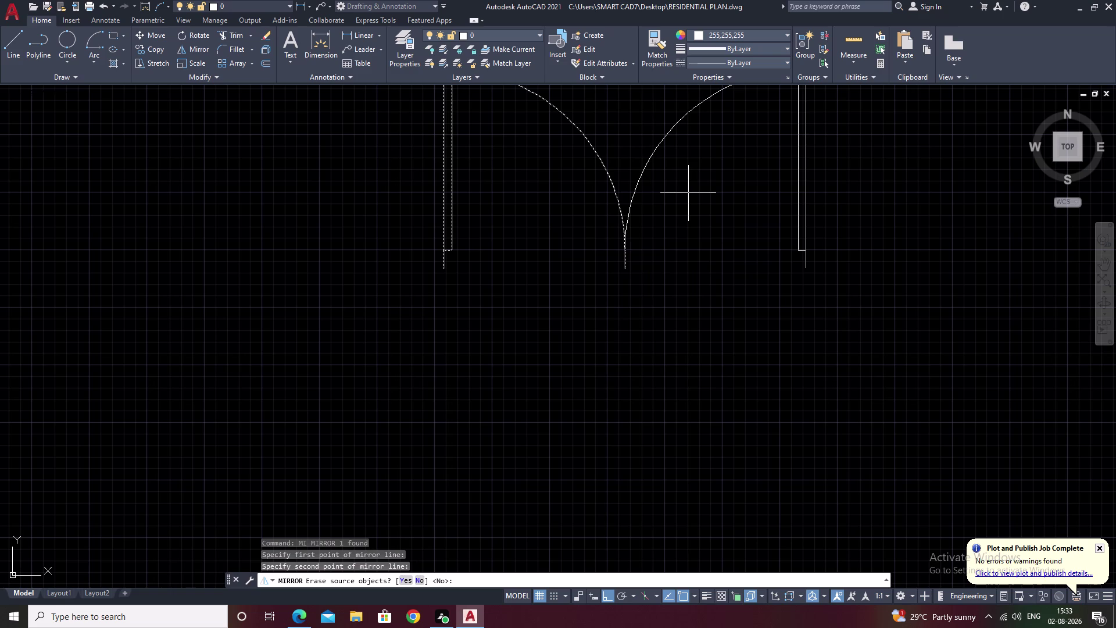
text(n)
key(space)
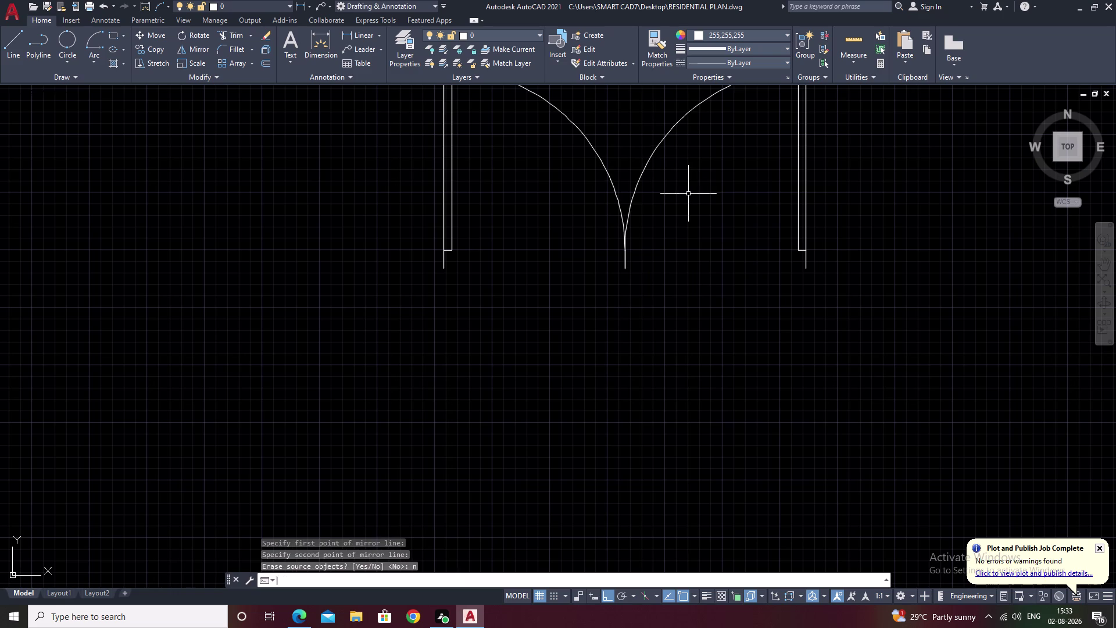
middle_drag(817, 212, 730, 272)
Move the mirrored door leaf to the right of the original.
drag(739, 116, 618, 158)
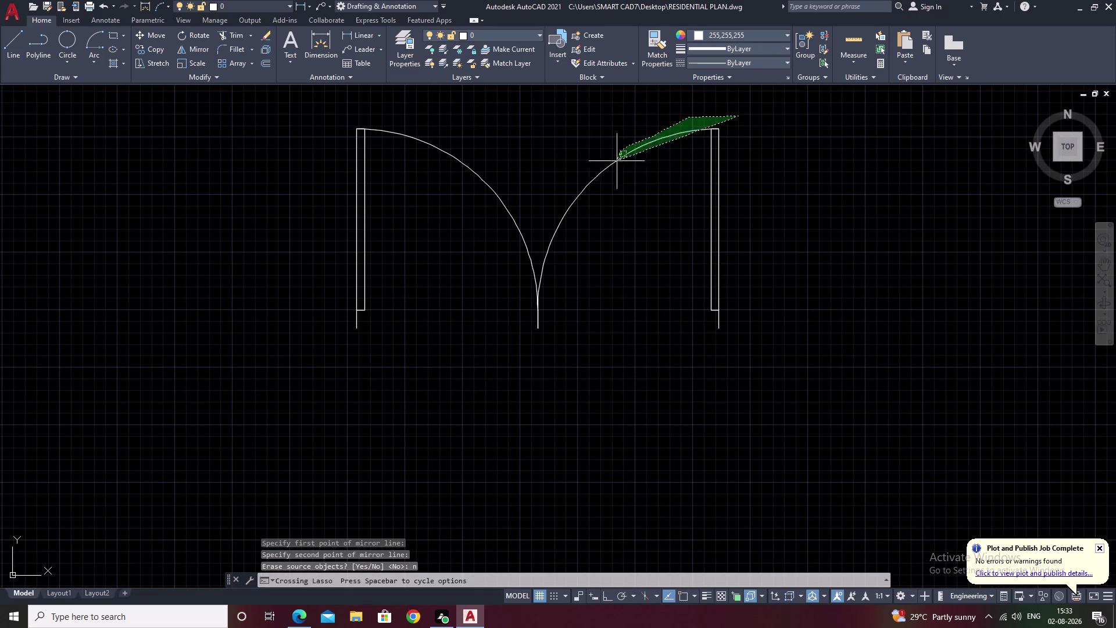
drag(617, 158, 768, 311)
text(m)
key(space)
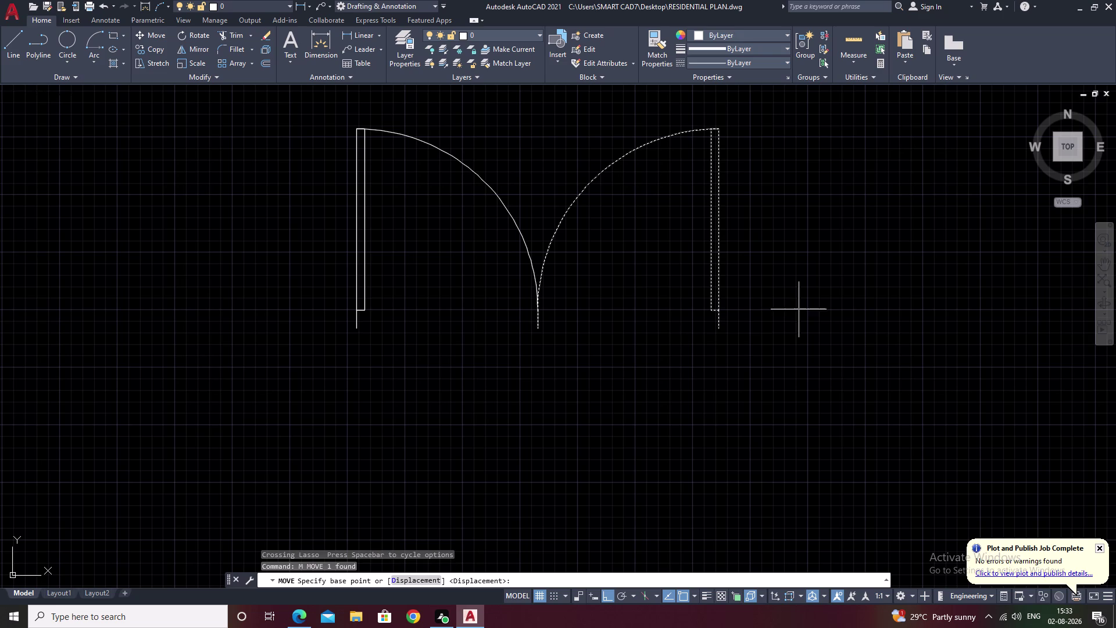
click(720, 330)
click(940, 316)
scroll(down, 3)
key(Escape)
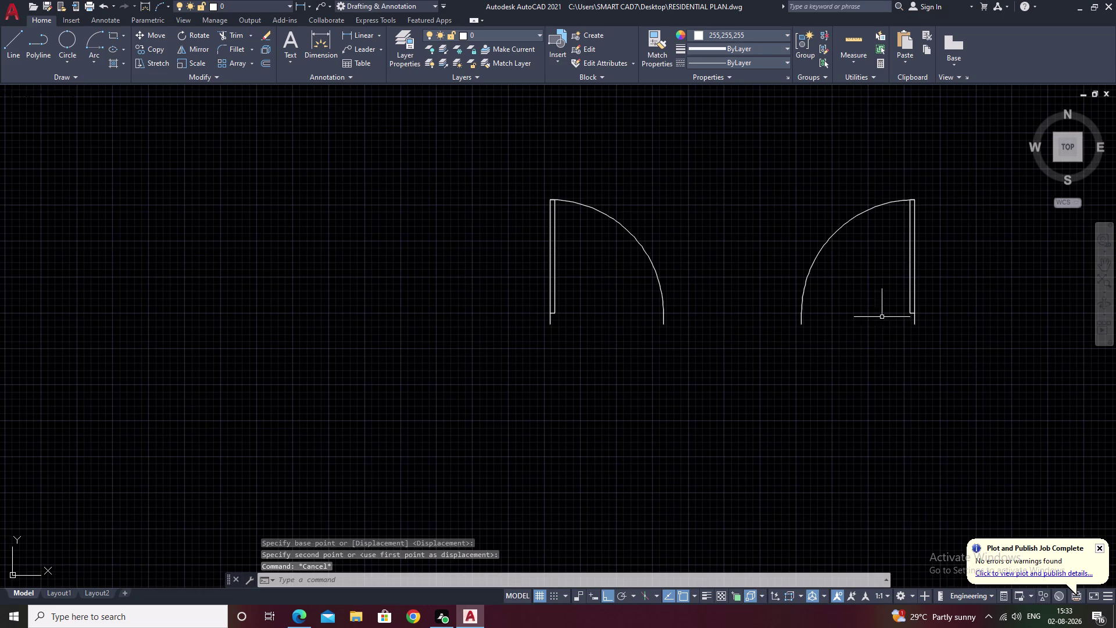
Rotate the right-hand door swing a quarter turn about its hinge corner.
drag(901, 162, 944, 387)
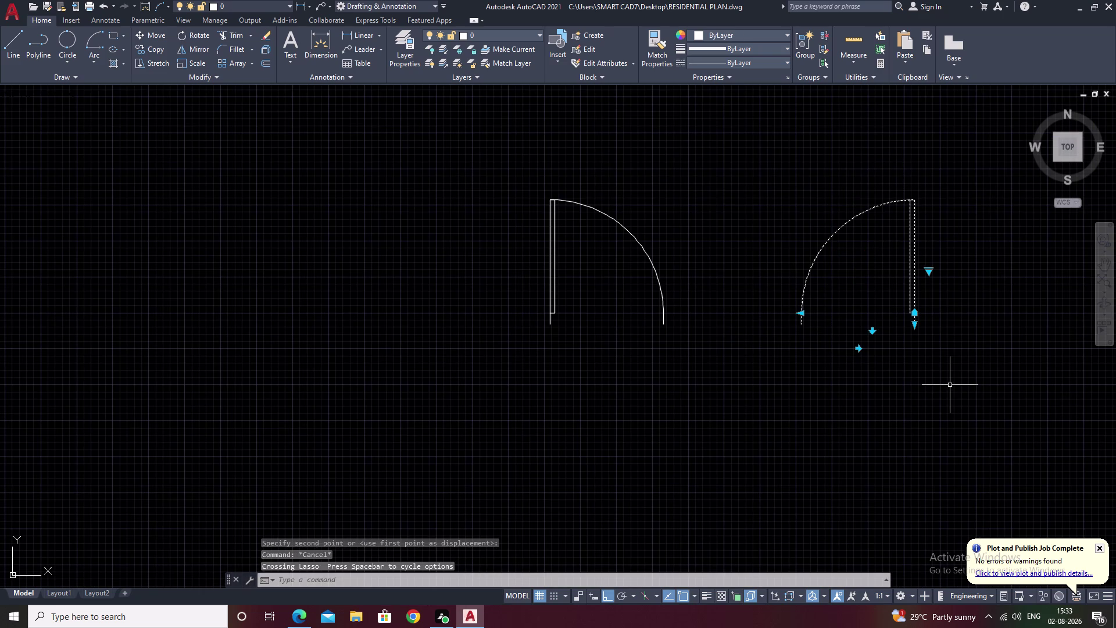
text(ro)
key(space)
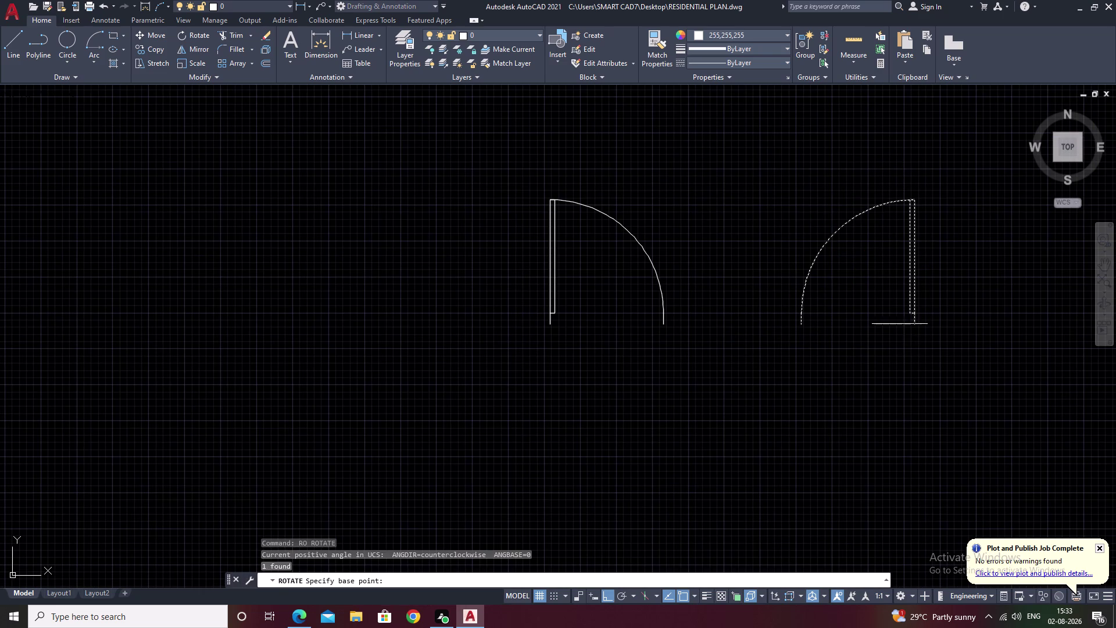
click(915, 325)
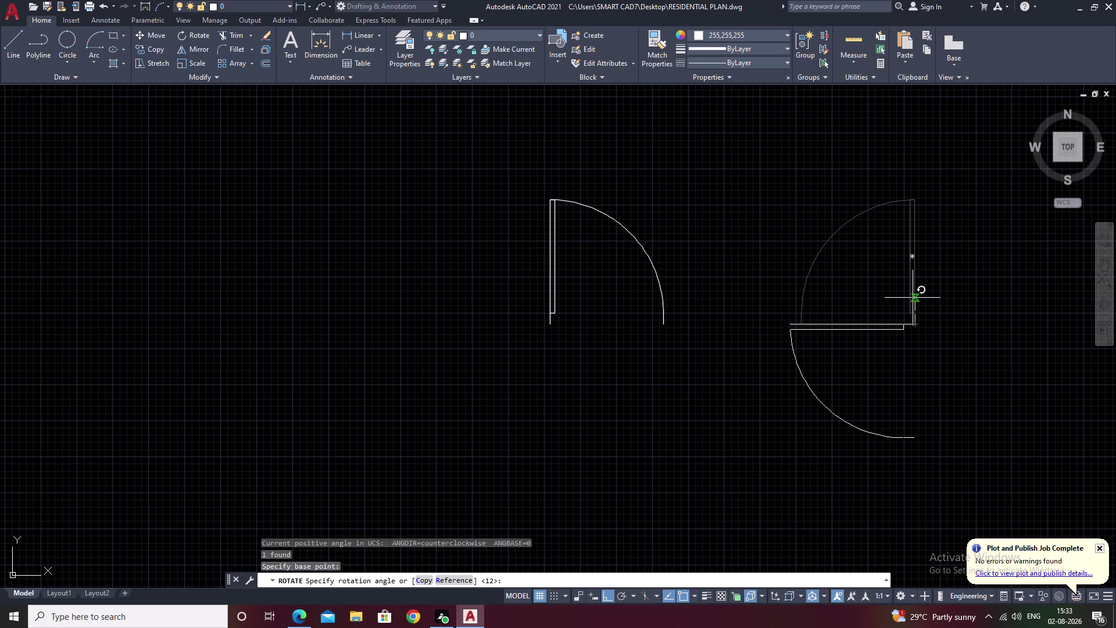
click(920, 386)
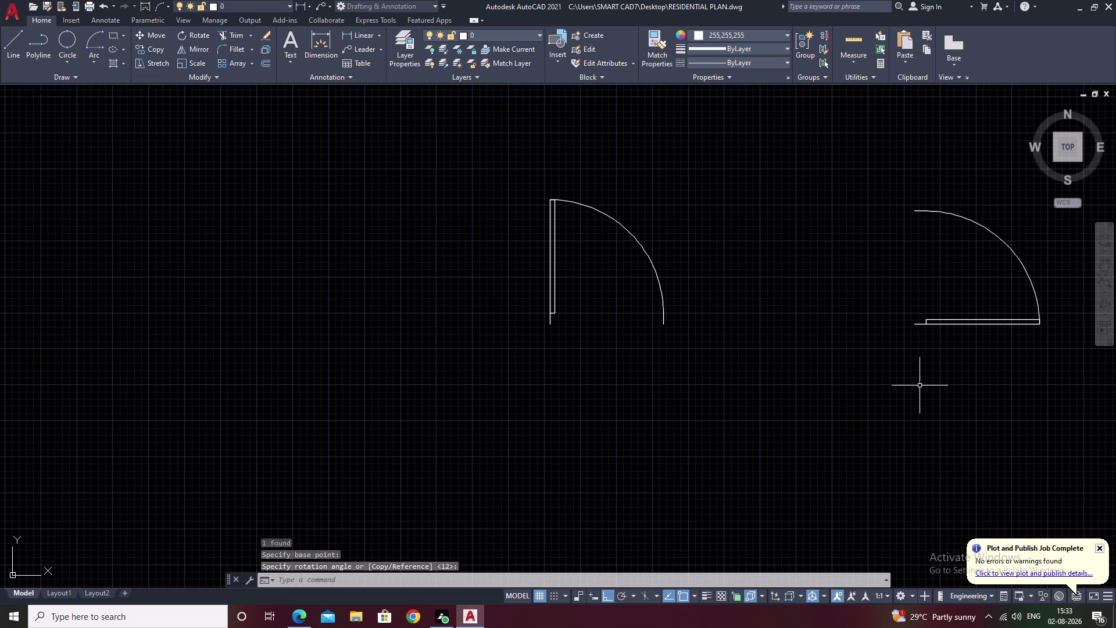
key(Escape)
Reselect the rotated door swing after a cancelled move and start COPY.
drag(1029, 214, 993, 397)
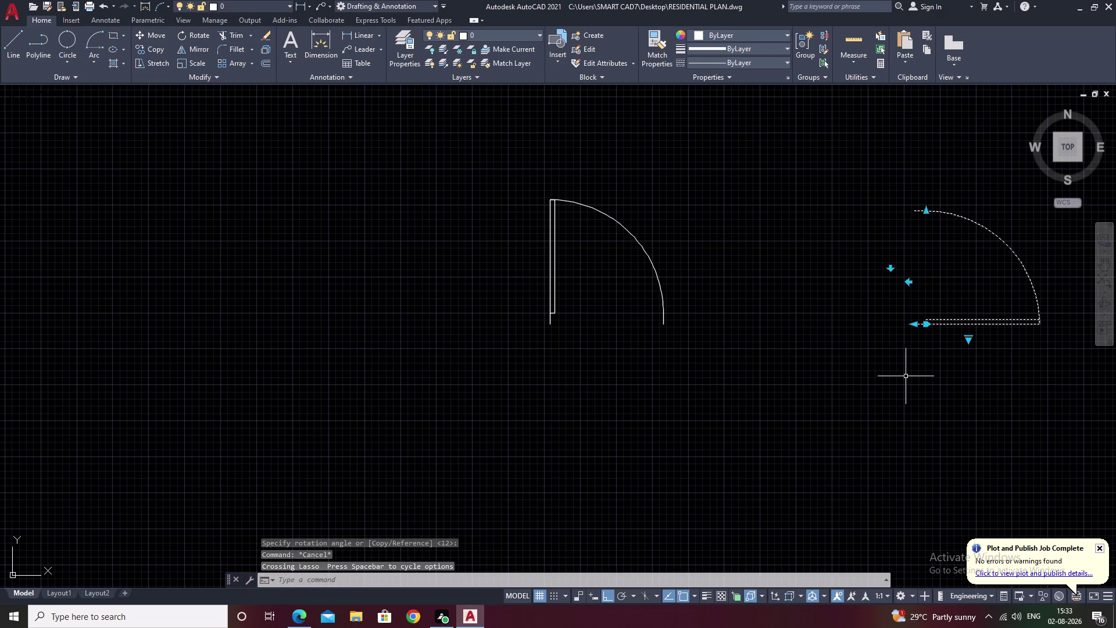
text(m)
key(space)
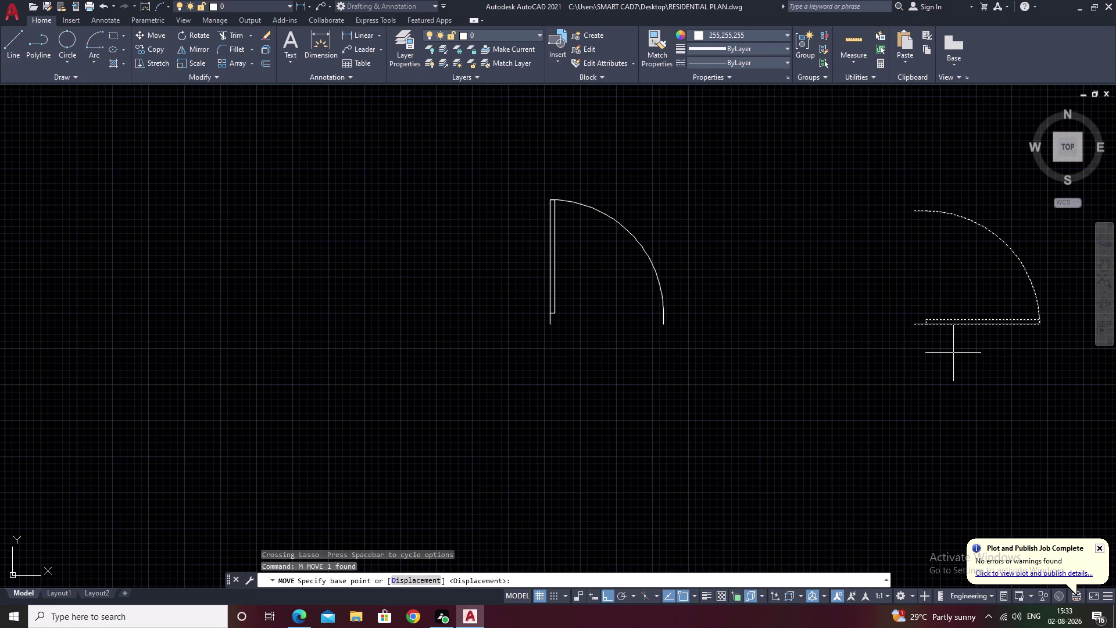
key(Escape)
drag(984, 190, 1013, 452)
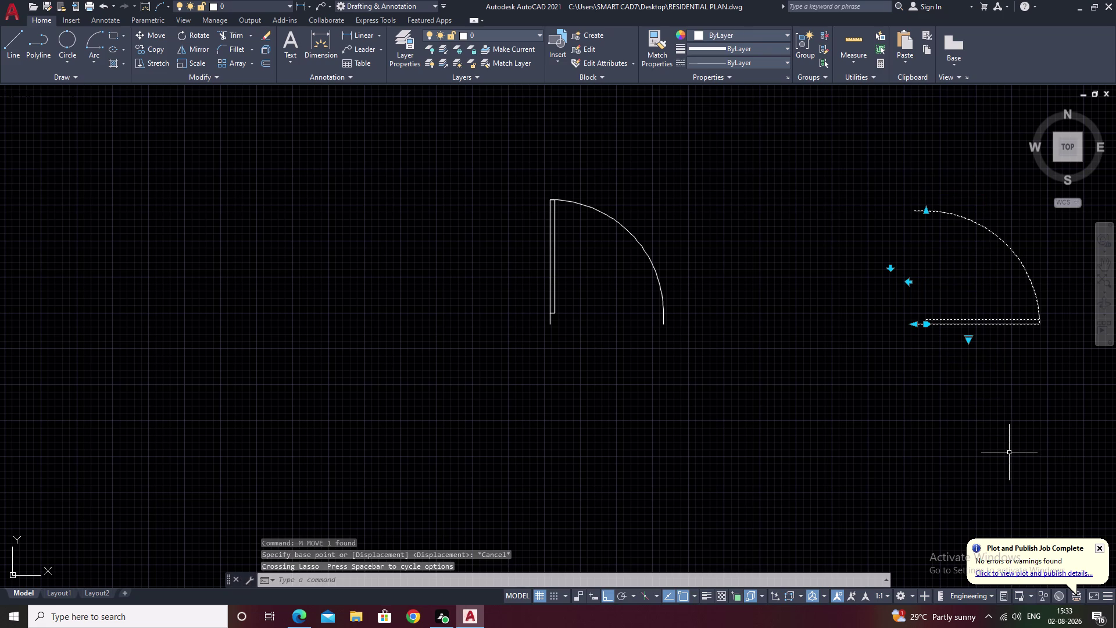
text(co)
key(space)
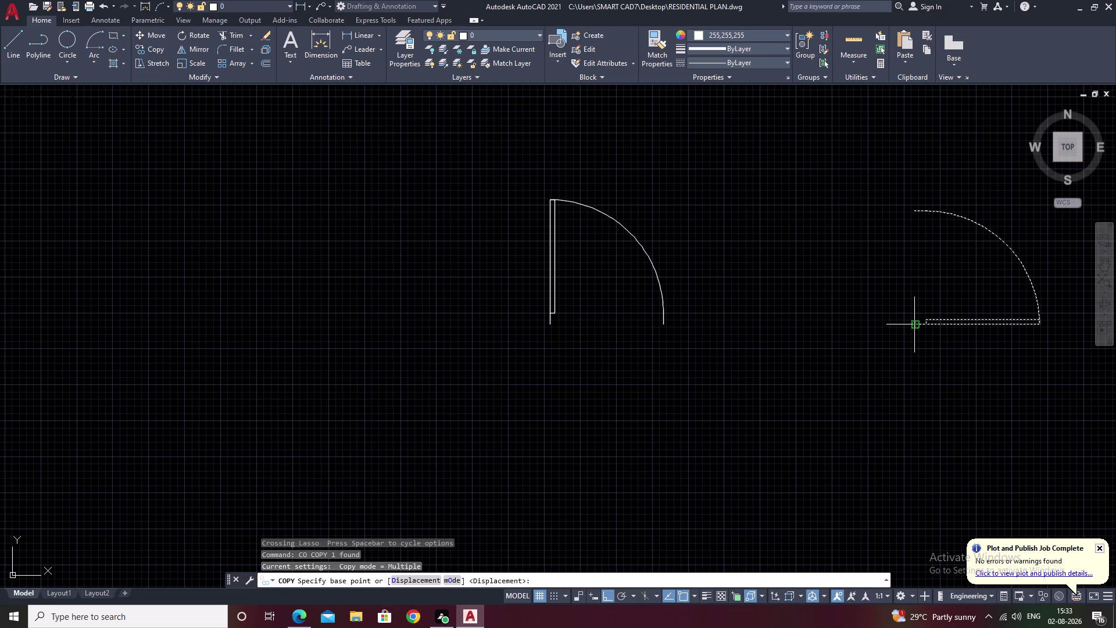
Copy the rotated door swing from its hinge corner to the wall opening's corner, with Ortho off.
click(916, 324)
scroll(down, 3)
middle_drag(560, 356, 887, 333)
middle_drag(500, 371, 827, 305)
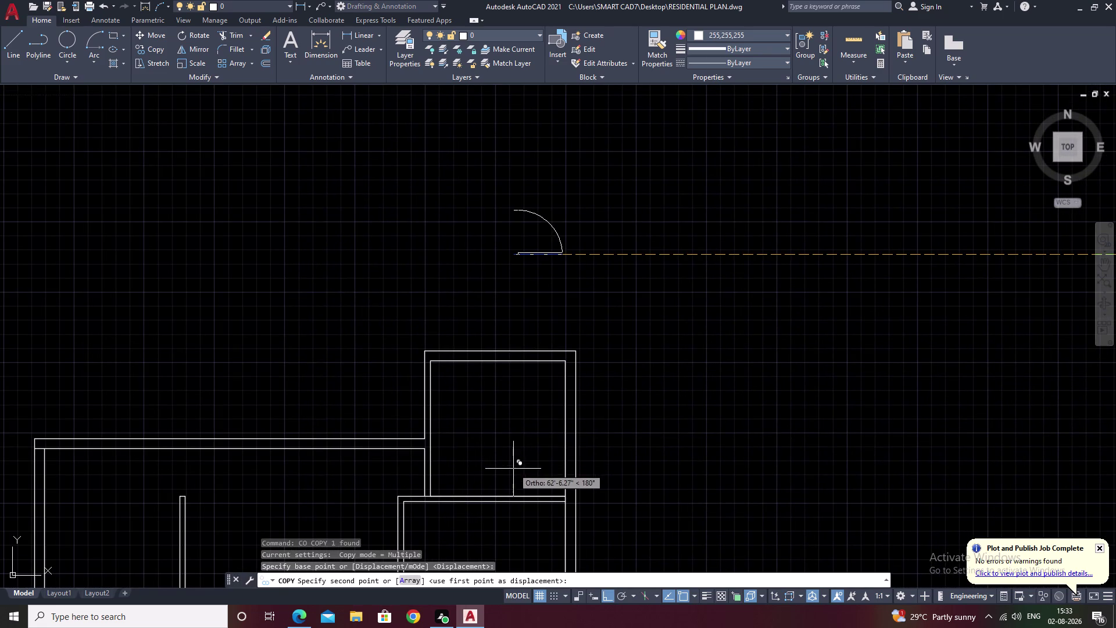
key(F8)
middle_drag(492, 469, 531, 380)
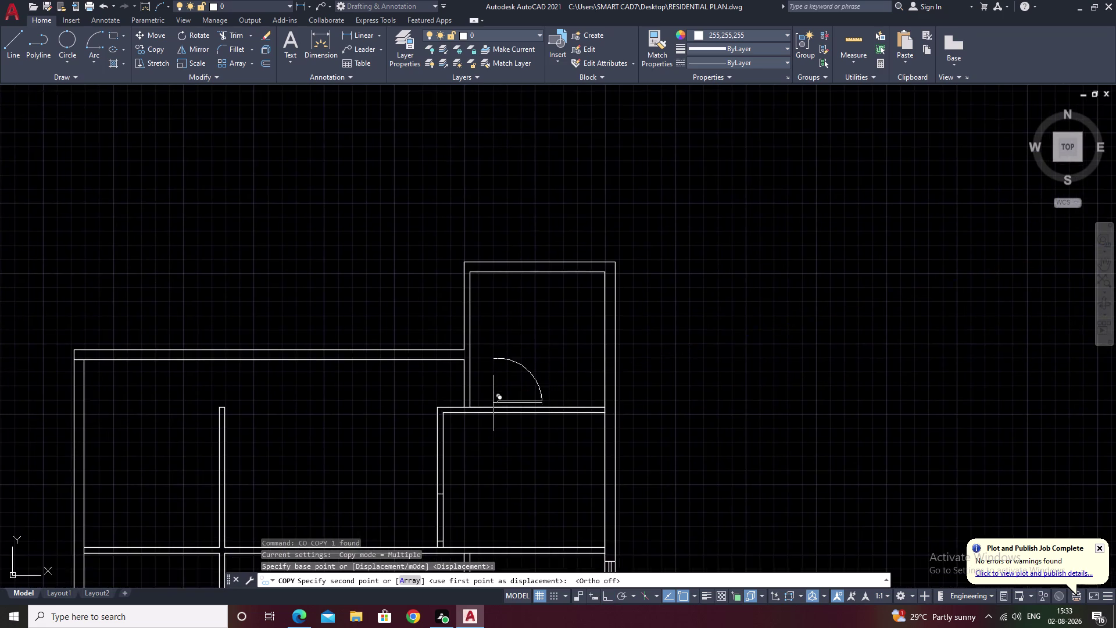
scroll(up, 3)
middle_drag(477, 406, 610, 249)
scroll(down, 3)
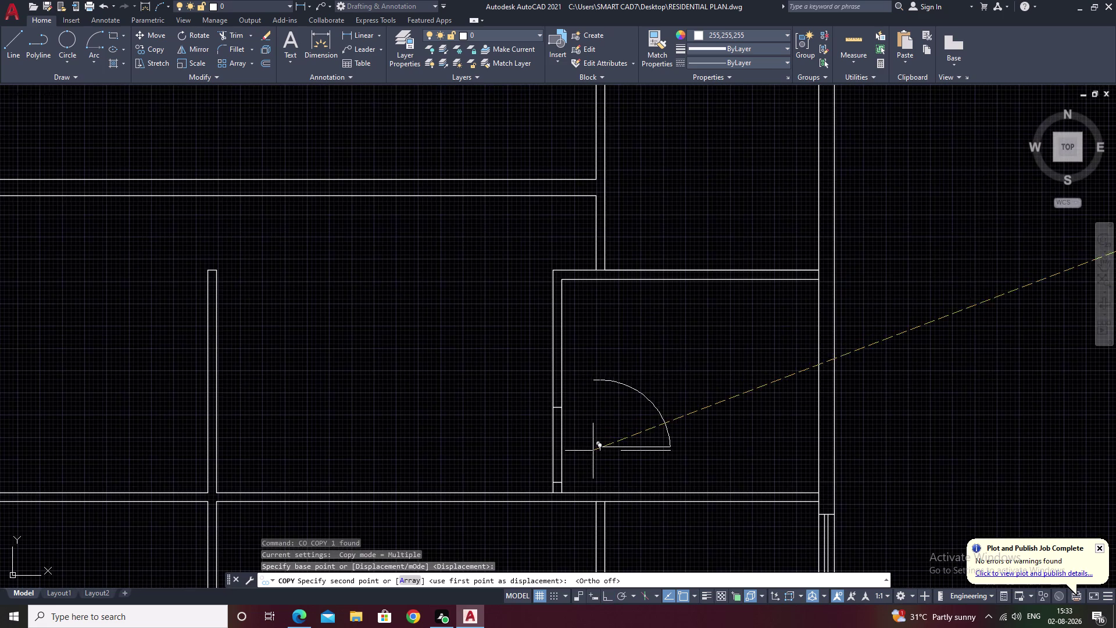
middle_drag(607, 413, 634, 347)
scroll(up, 3)
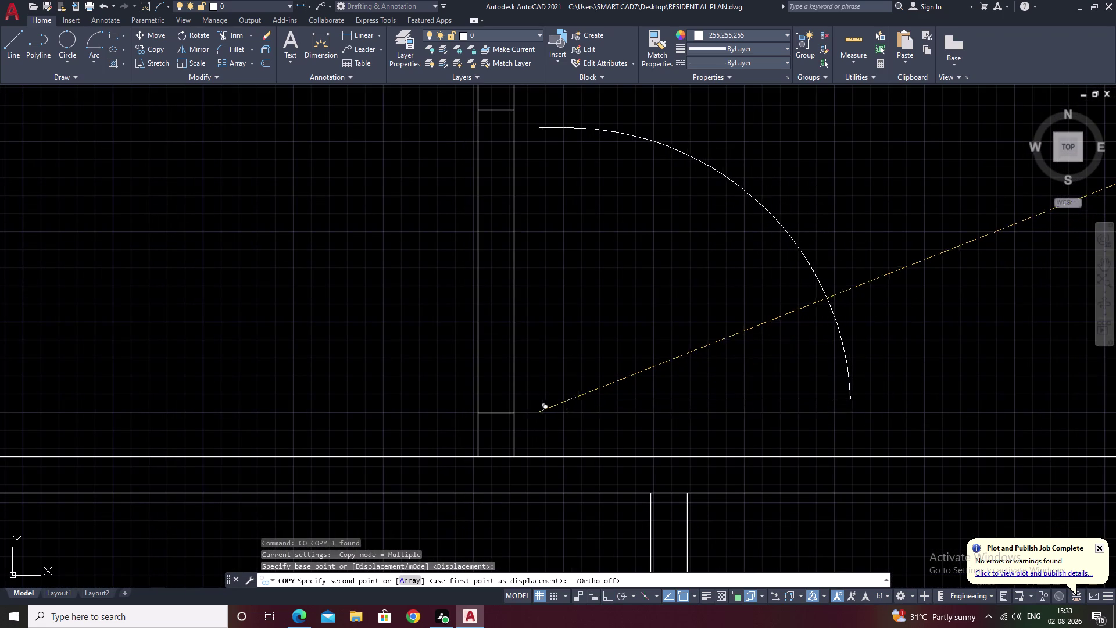
click(516, 412)
key(Escape)
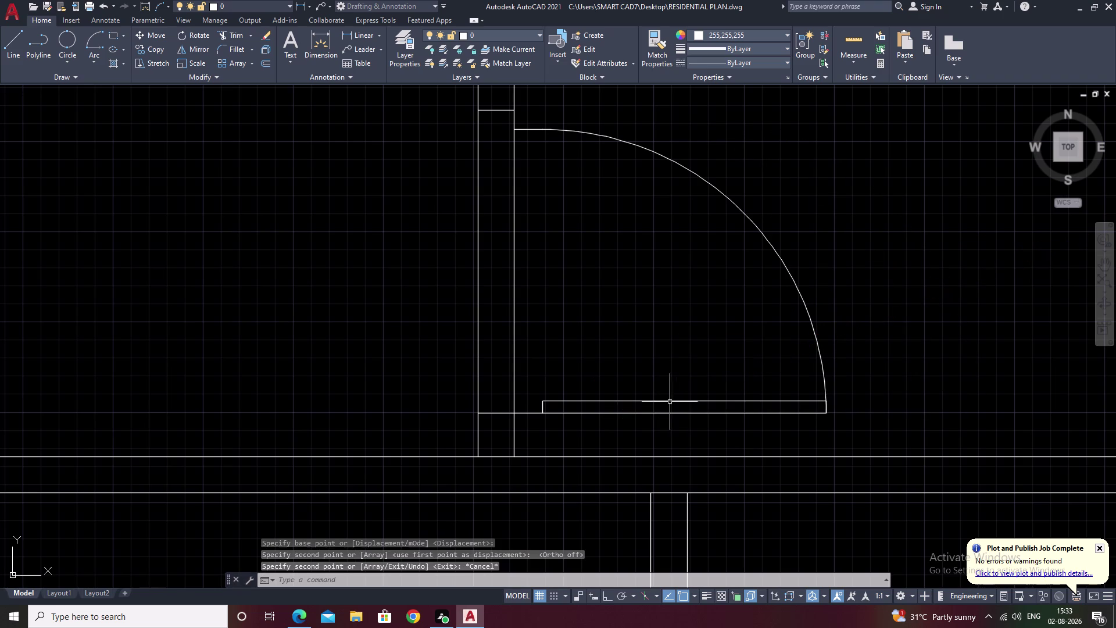
drag(814, 218, 681, 368)
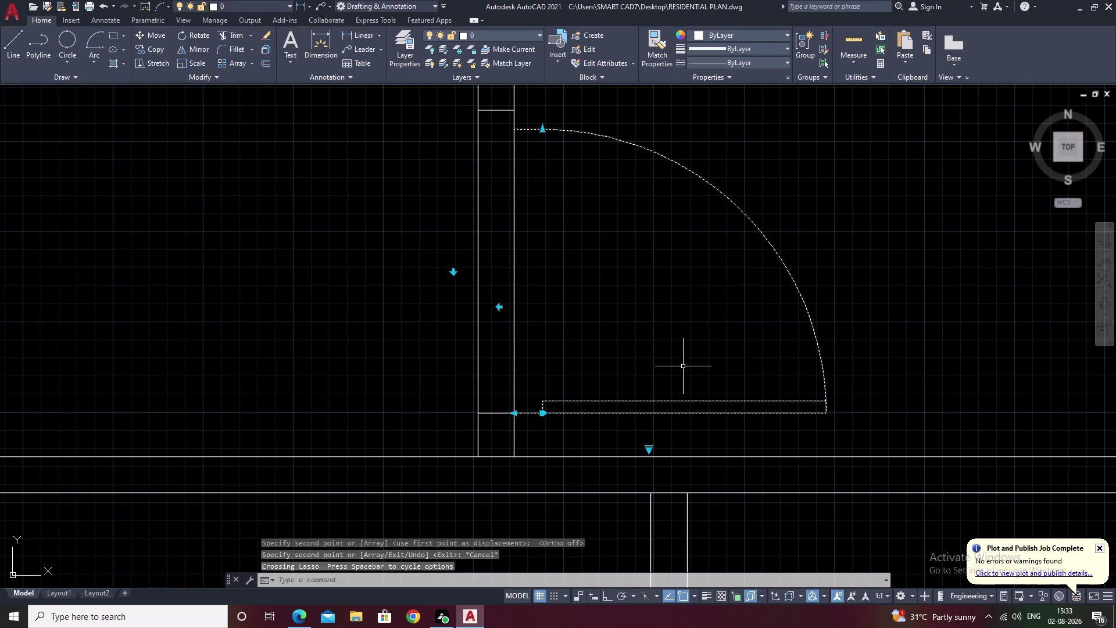
Scale the copied door down from its hinge corner to fit the opening width.
text(sc)
key(space)
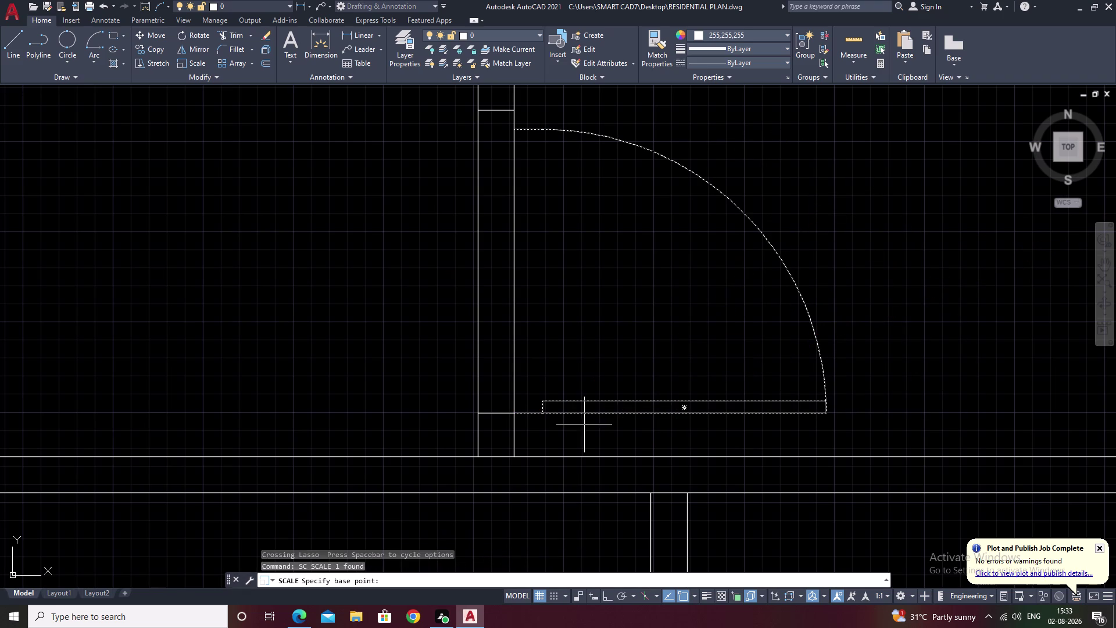
key(Escape)
drag(796, 251, 664, 402)
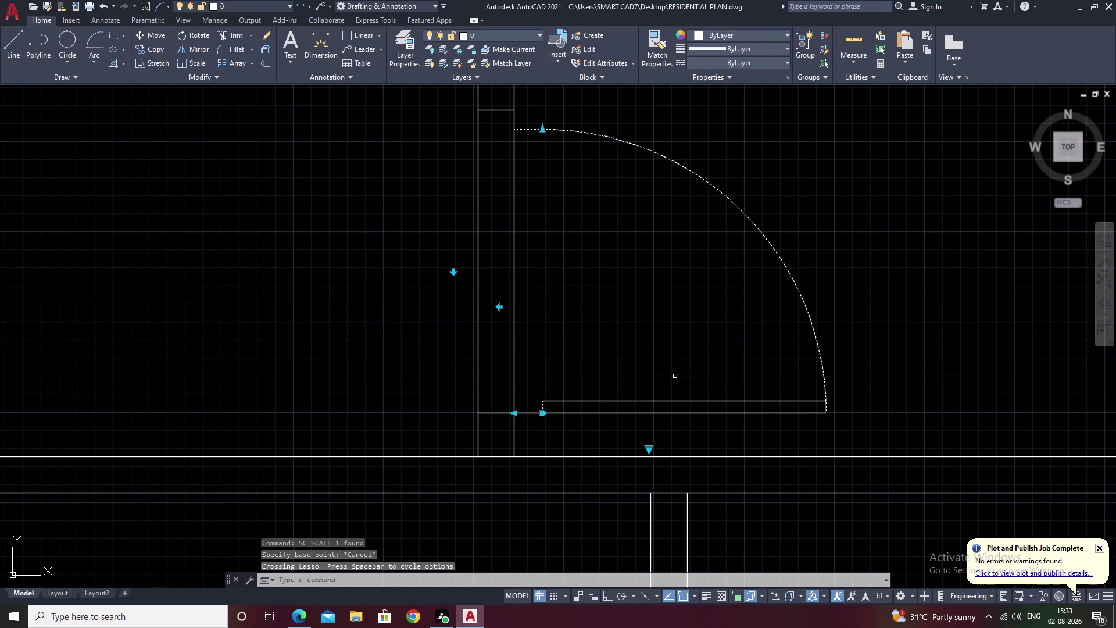
text(sc)
key(space)
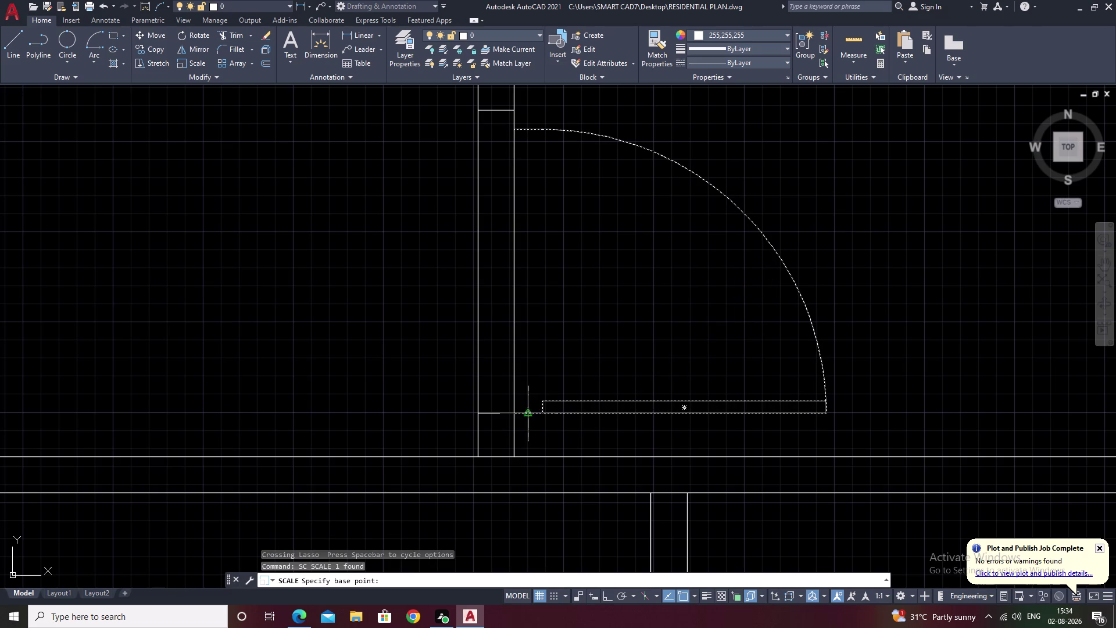
click(517, 415)
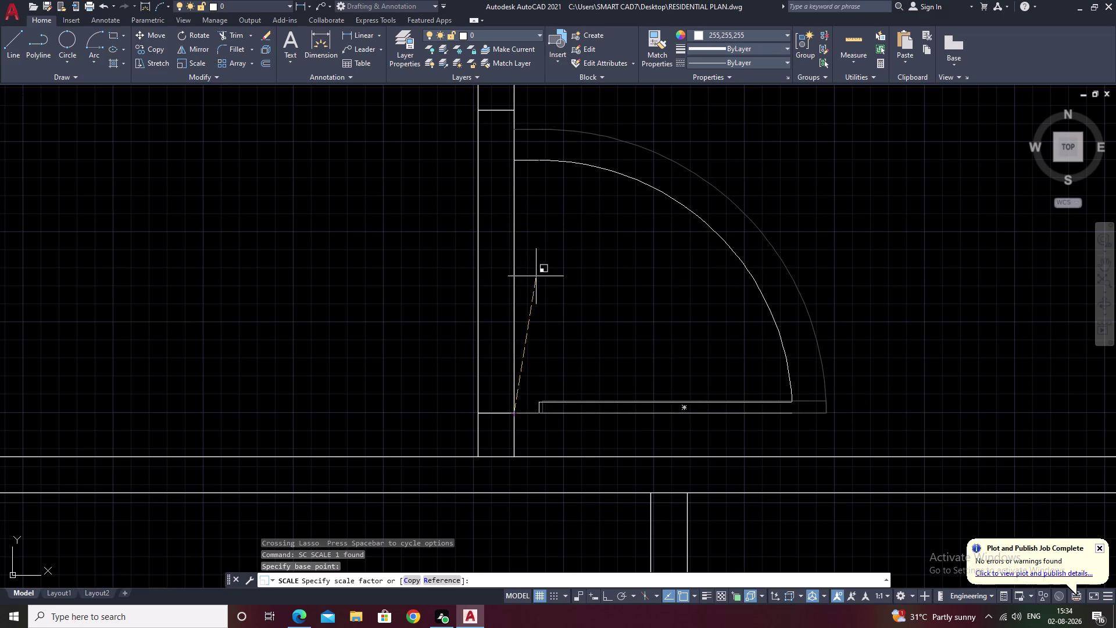
click(526, 247)
scroll(down, 3)
key(Escape)
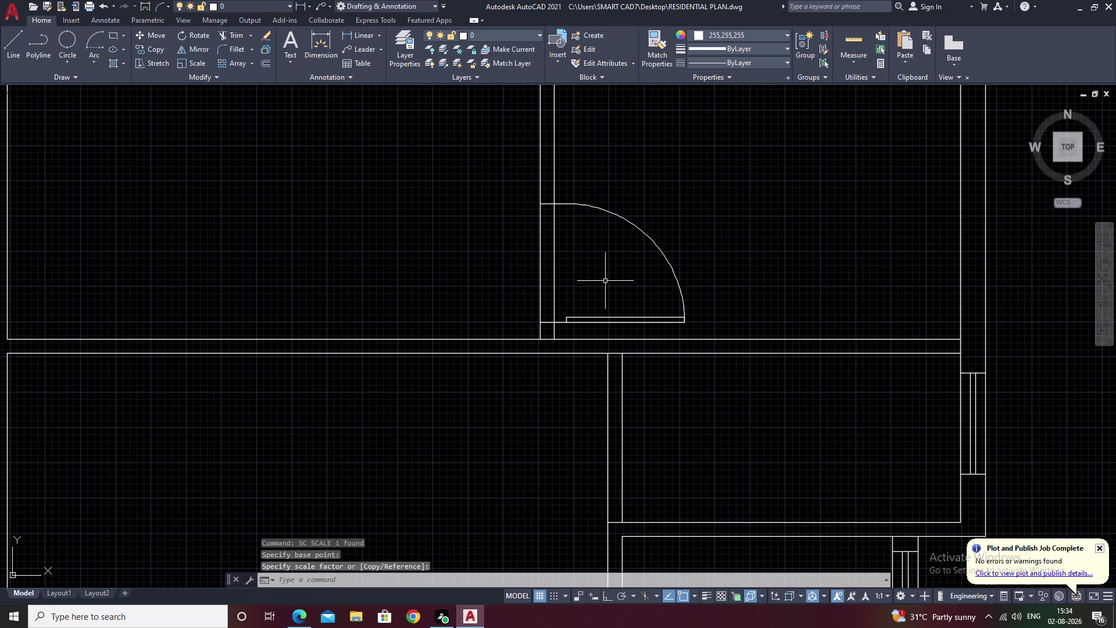
Fence-trim the lines crossing the opening, then pan back to the original door swings.
text(tr)
key(space)
drag(581, 265, 468, 290)
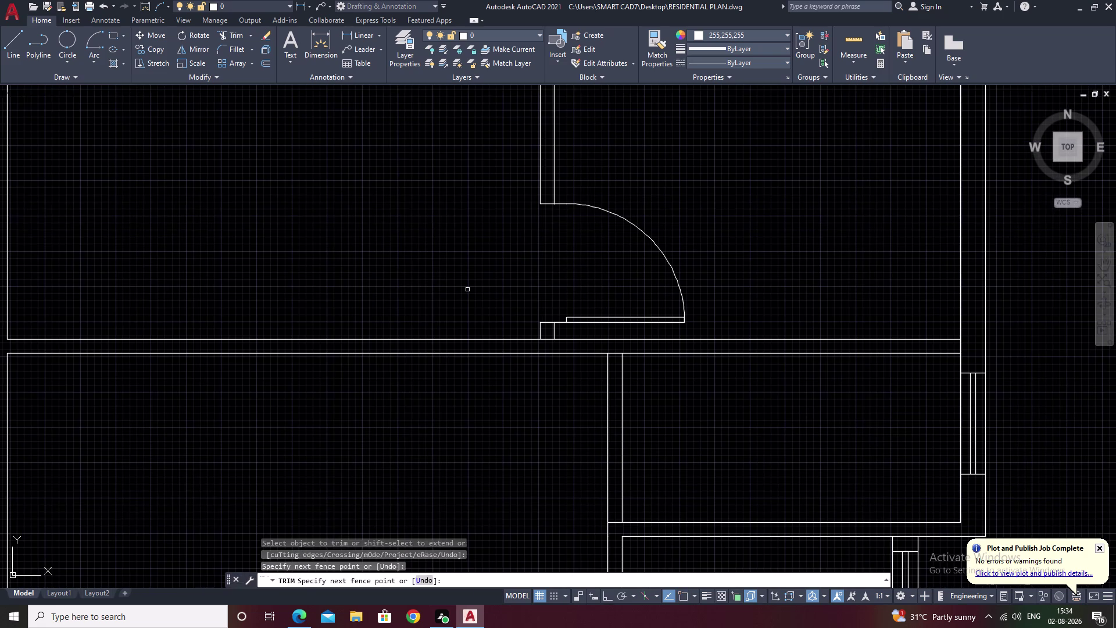
scroll(down, 3)
middle_drag(721, 267, 600, 306)
middle_drag(756, 295, 582, 358)
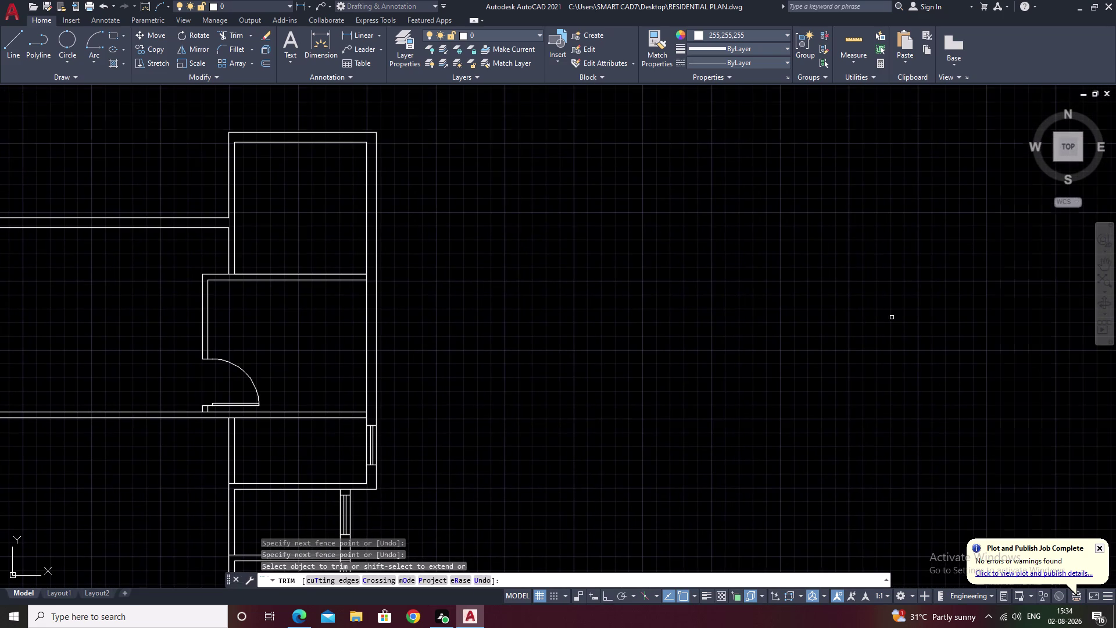
middle_drag(900, 314, 537, 360)
scroll(down, 3)
middle_drag(890, 318, 742, 347)
scroll(up, 3)
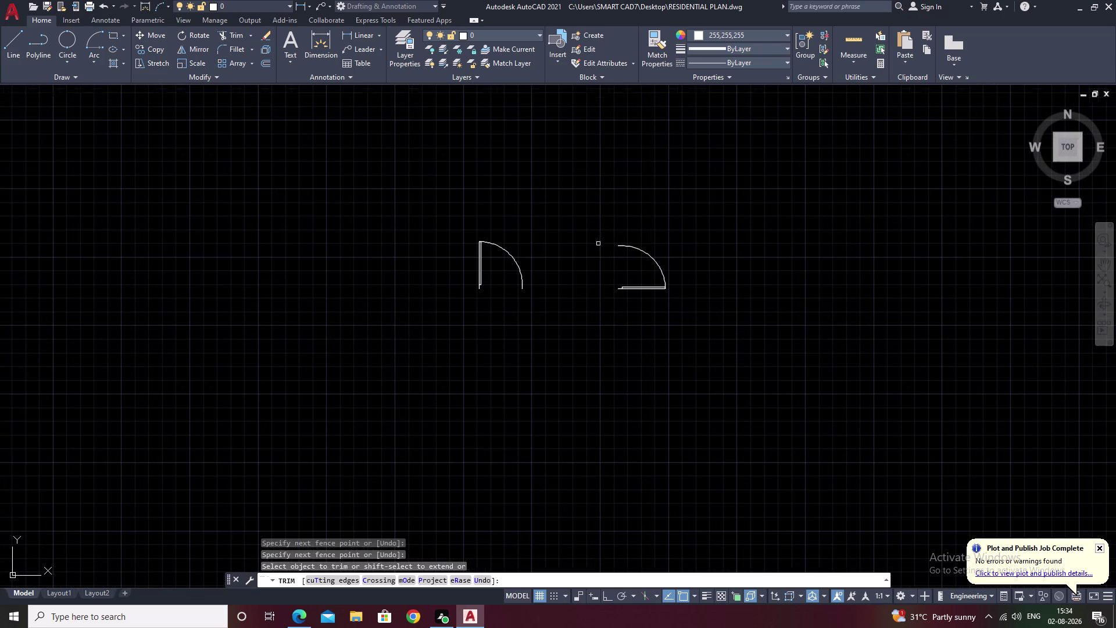
key(Escape)
drag(547, 242, 440, 339)
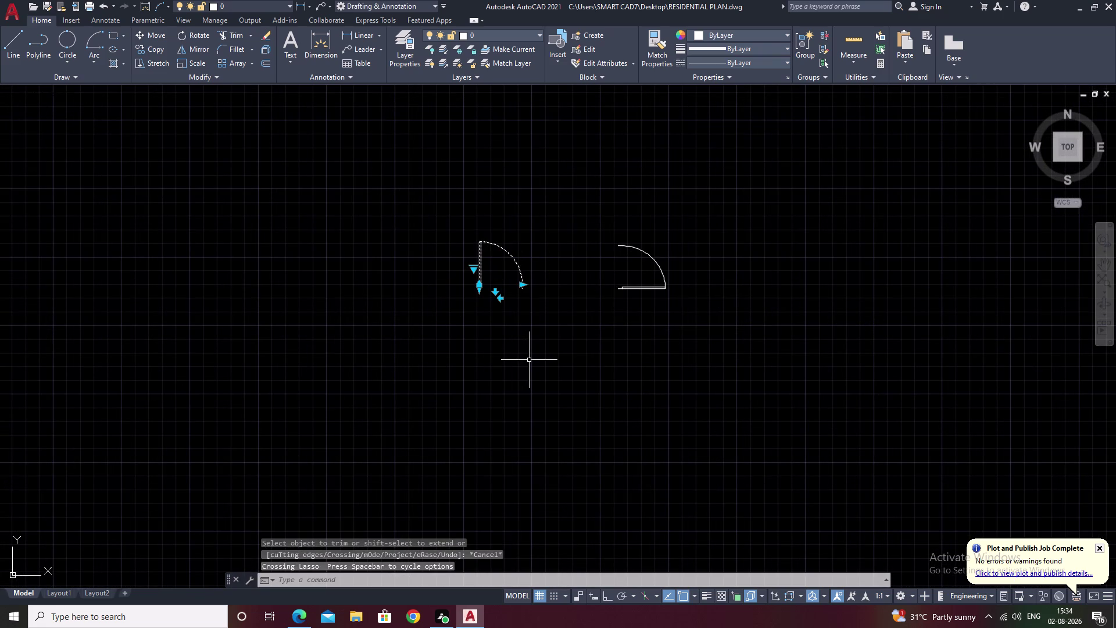
text(sc)
key(space)
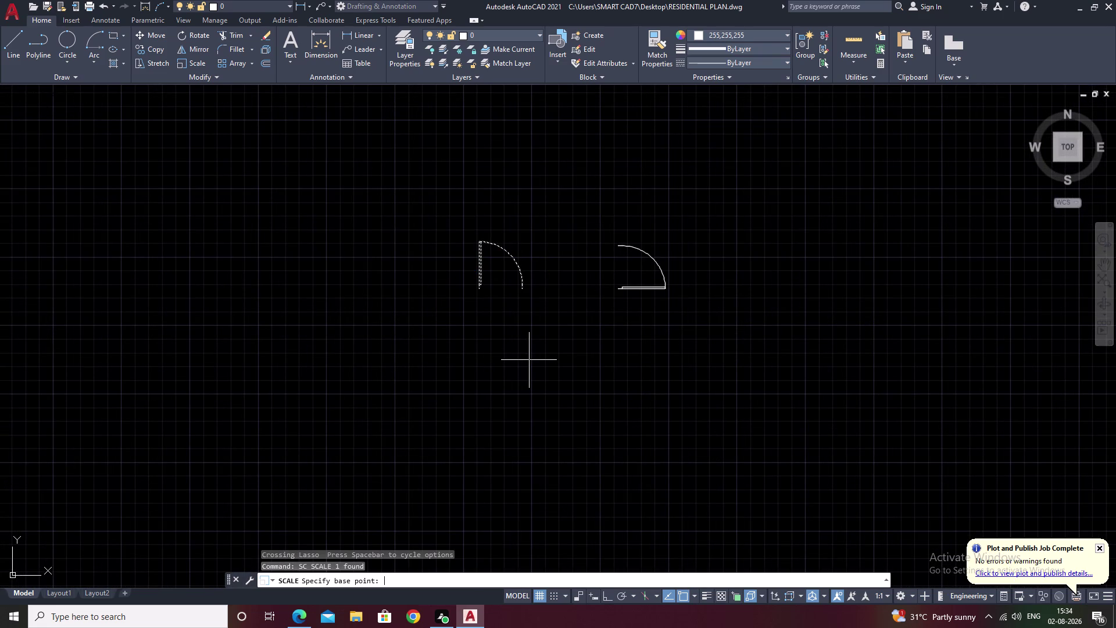
scroll(up, 3)
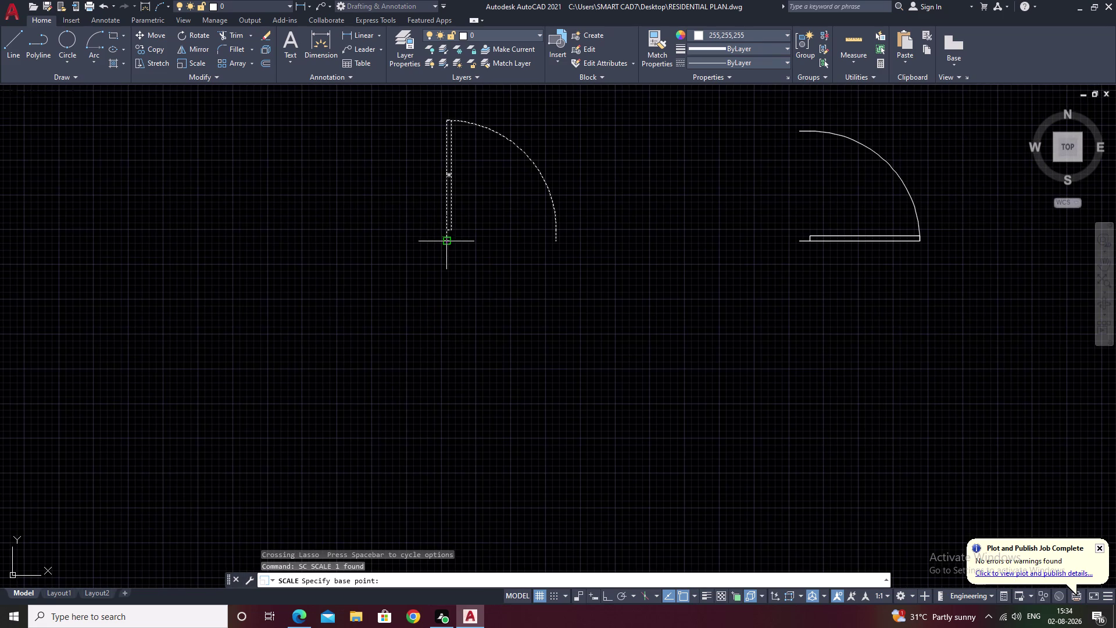
click(446, 241)
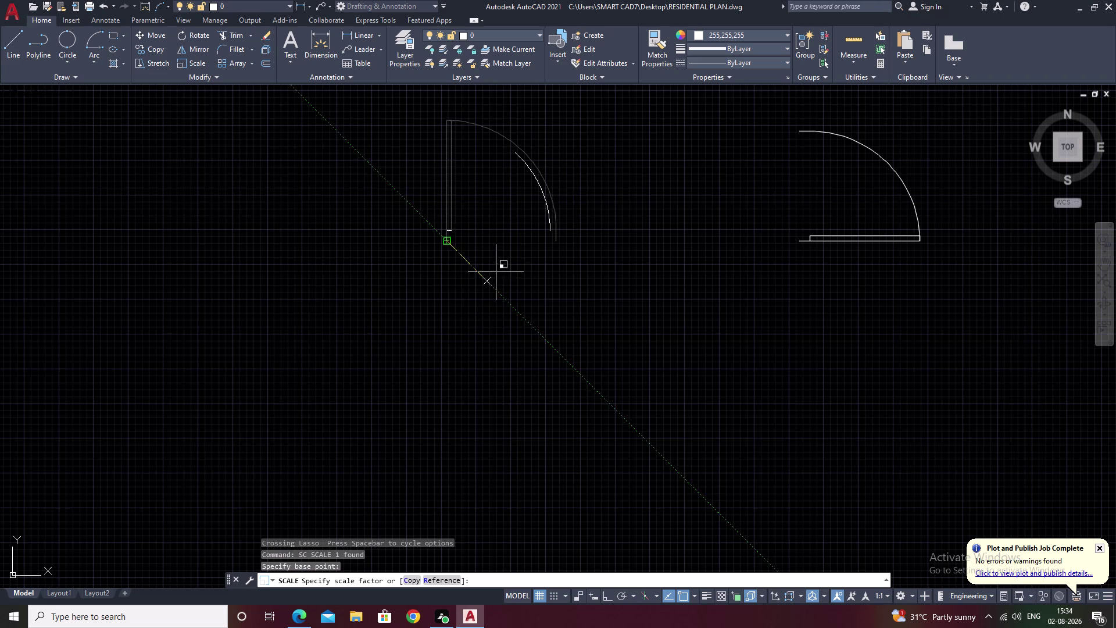
key(Escape)
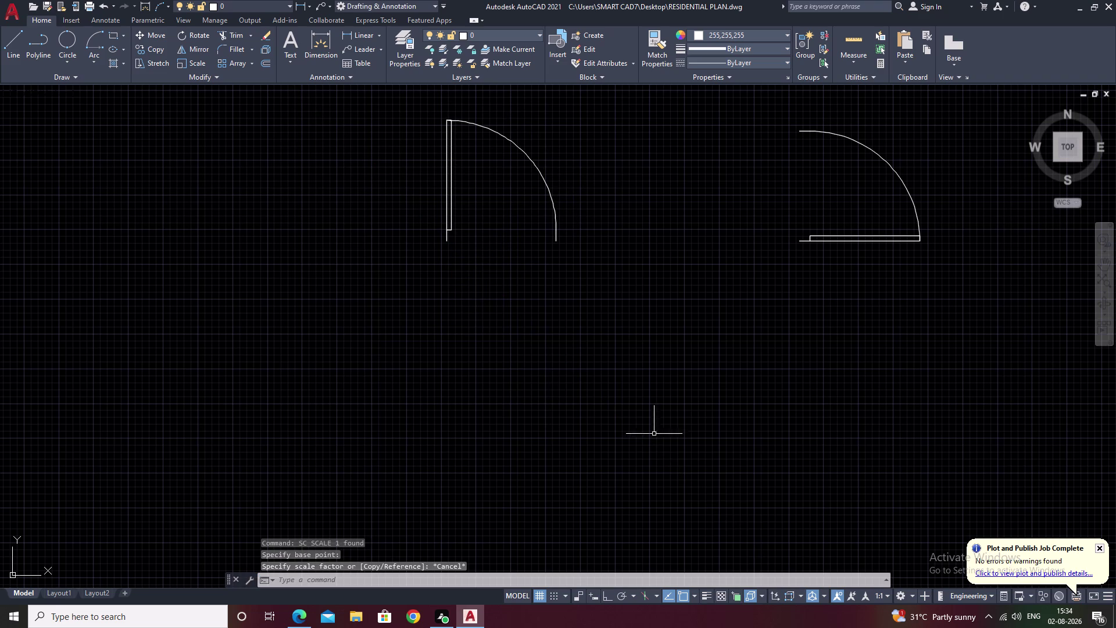
drag(562, 126, 476, 149)
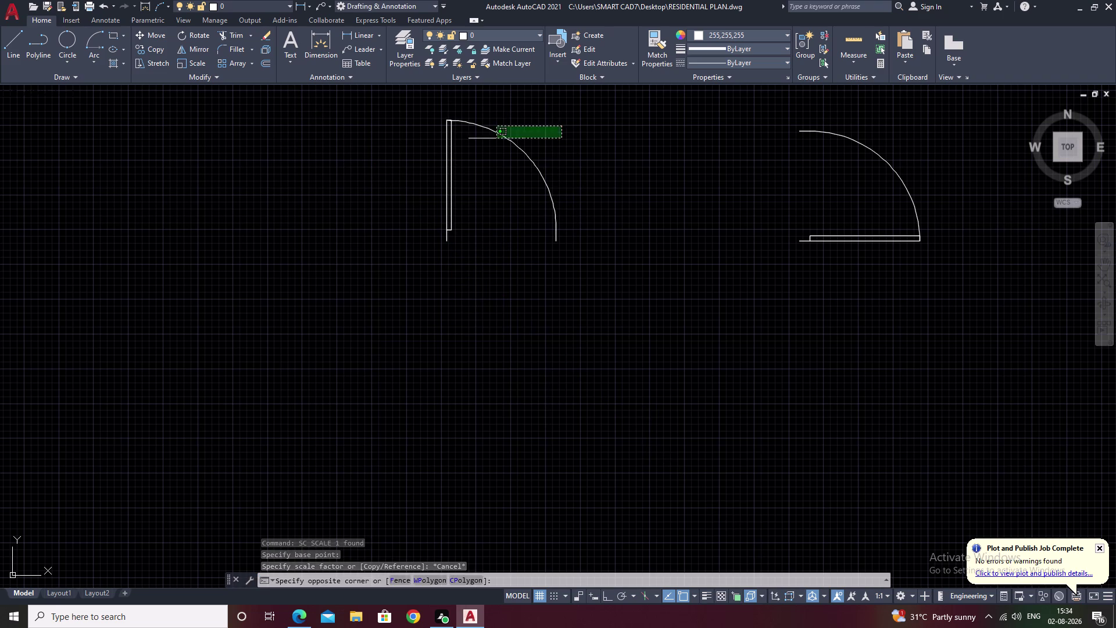
drag(477, 149, 458, 274)
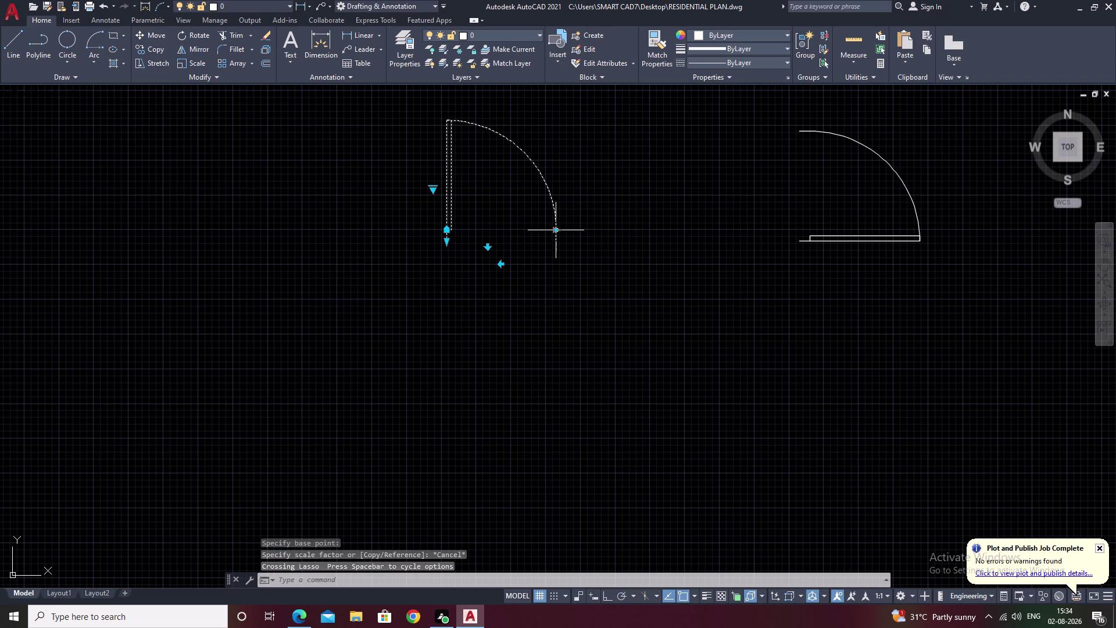
click(555, 230)
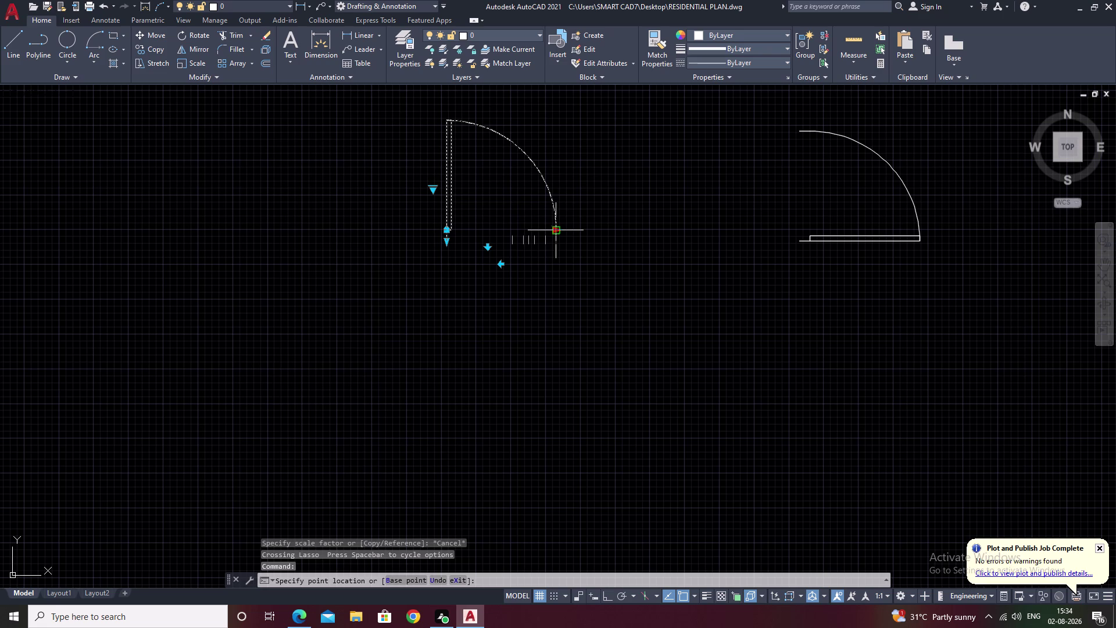
key(Escape)
key(Escape)
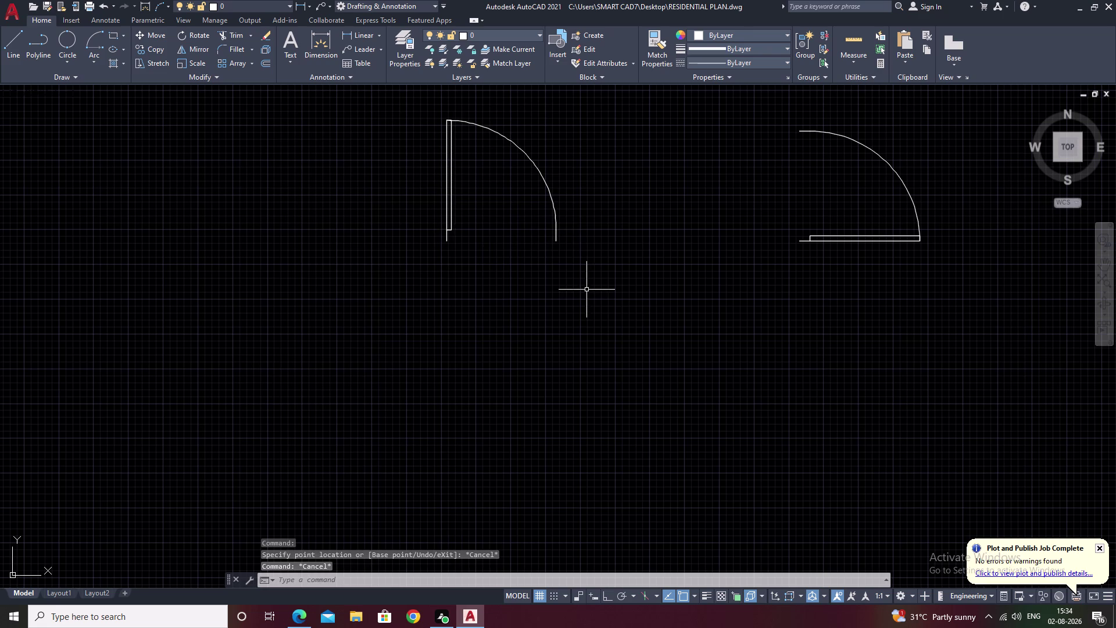
scroll(down, 3)
middle_drag(572, 320, 978, 300)
Survey the plan around the upper-right room and select both top wall lines of the left room.
middle_drag(669, 408, 756, 342)
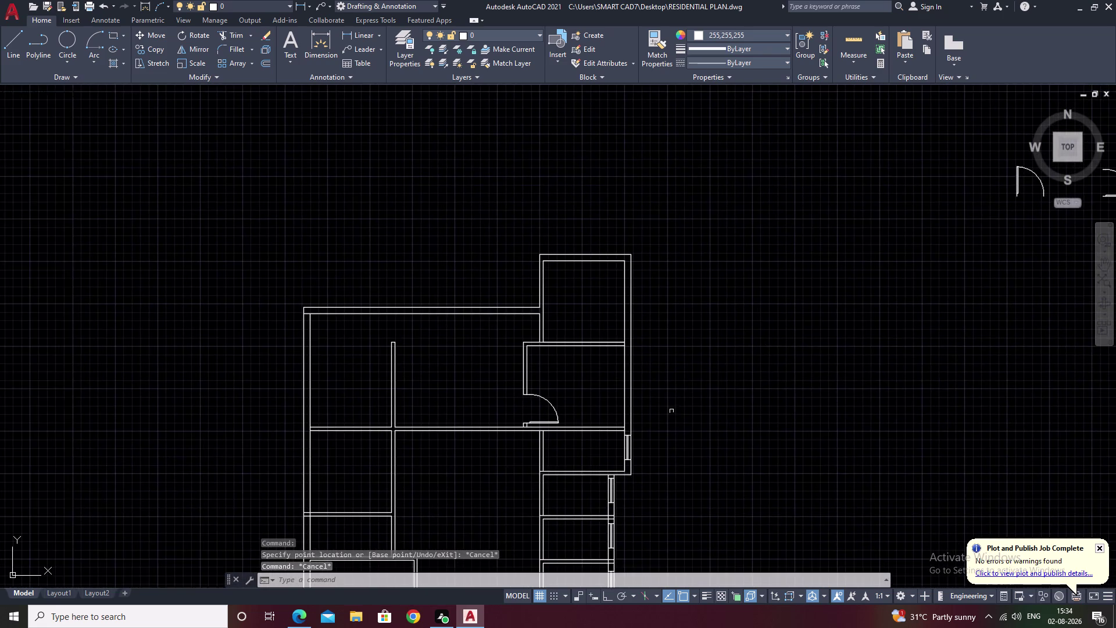
middle_drag(670, 413, 752, 365)
middle_drag(672, 312, 665, 447)
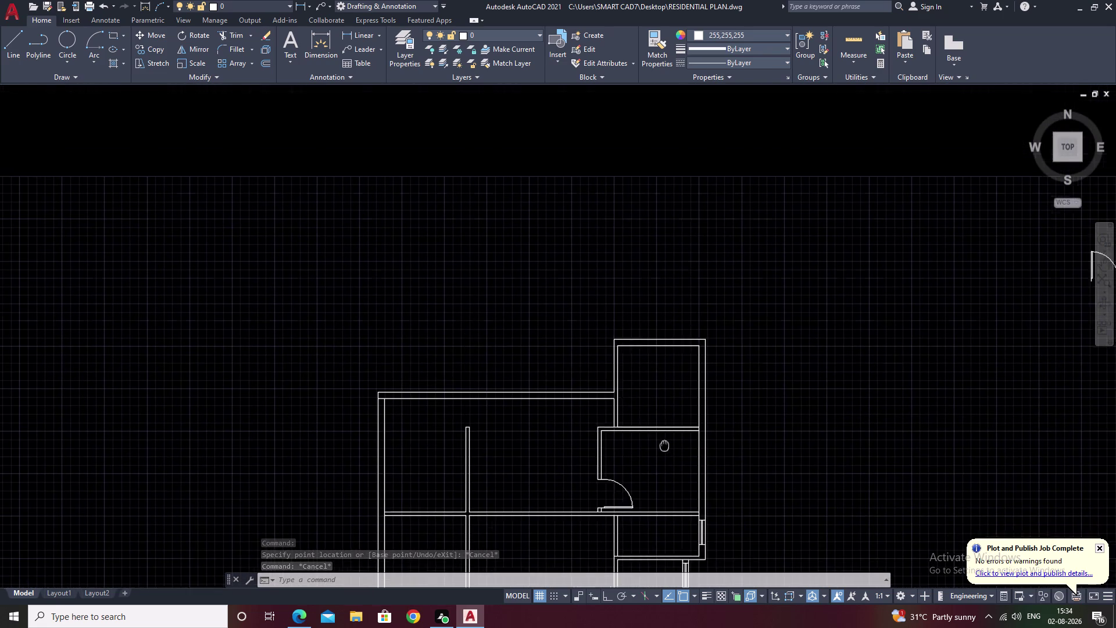
middle_drag(665, 447, 668, 455)
middle_drag(662, 478, 662, 450)
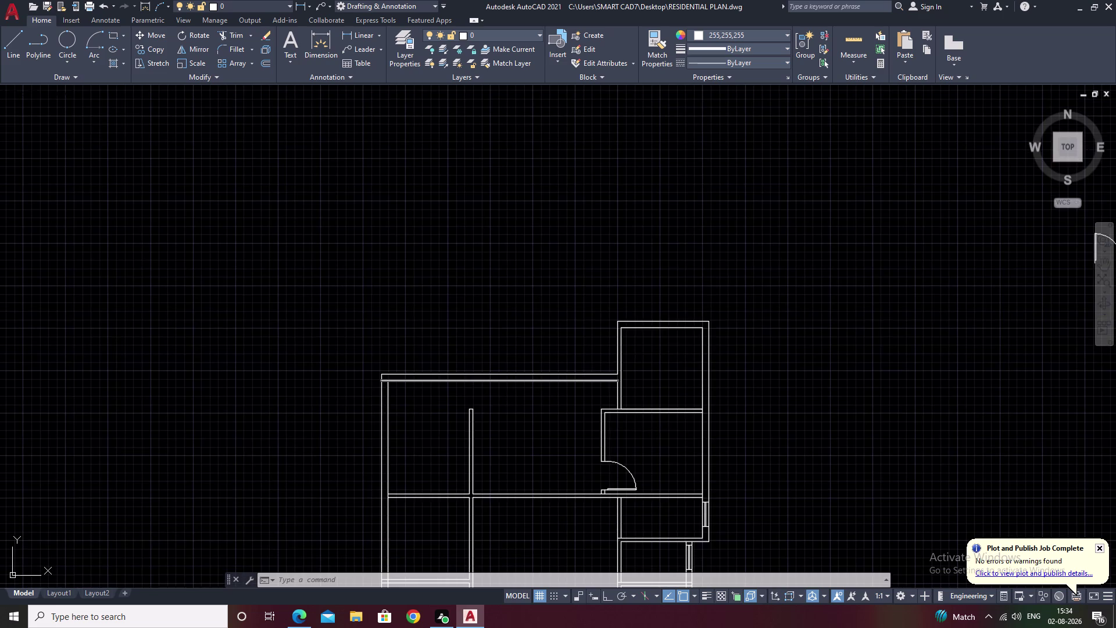
scroll(up, 3)
scroll(up, 3)
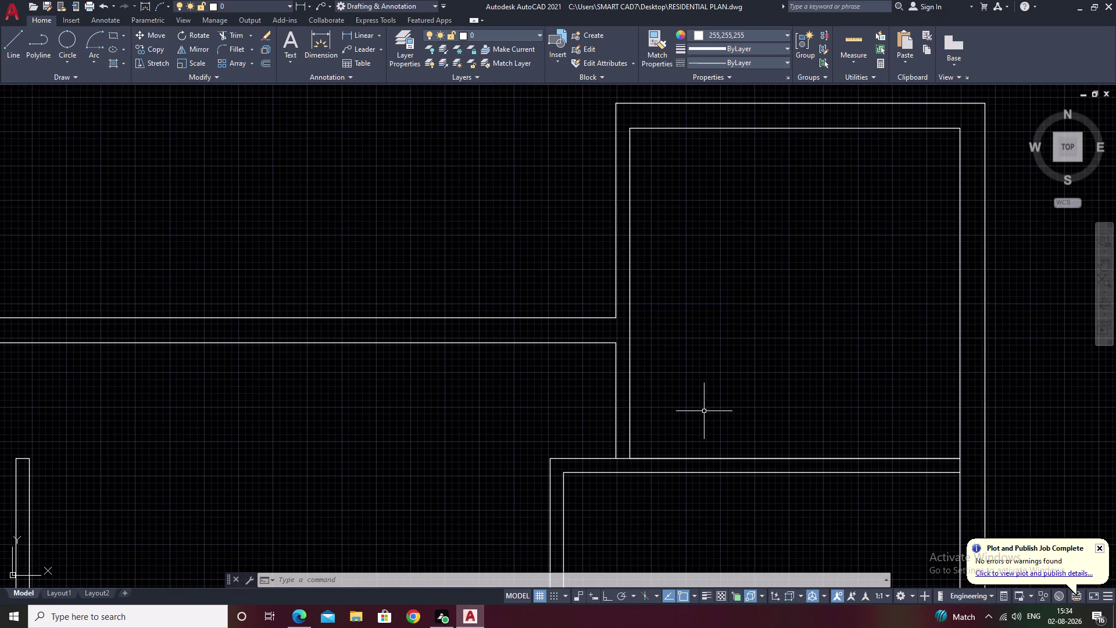
middle_drag(704, 411, 710, 375)
scroll(down, 3)
middle_drag(762, 510, 748, 410)
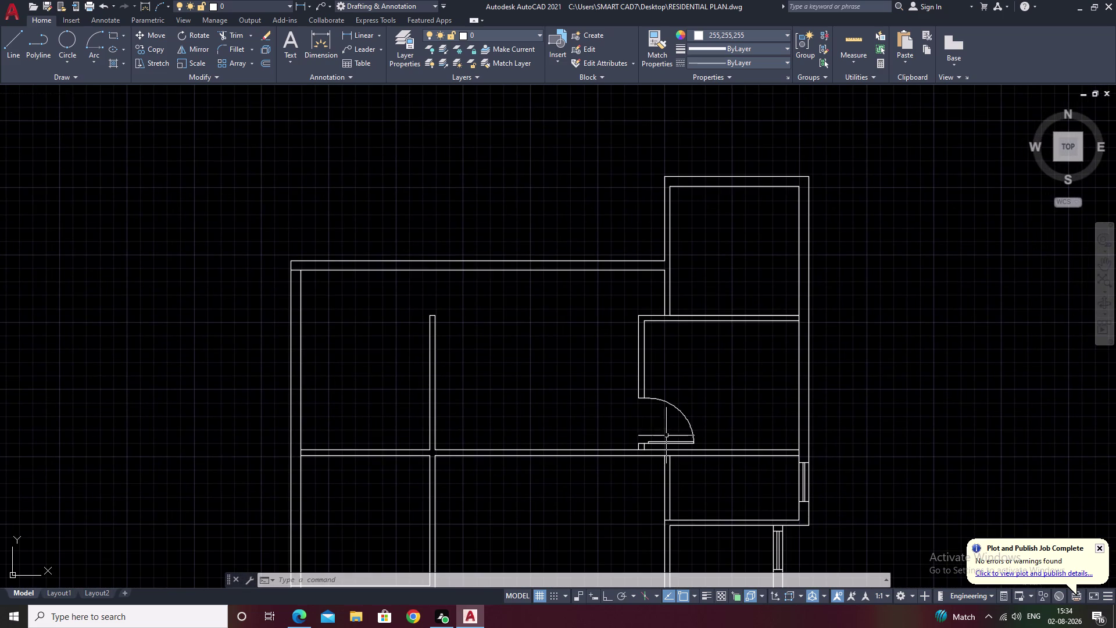
scroll(up, 3)
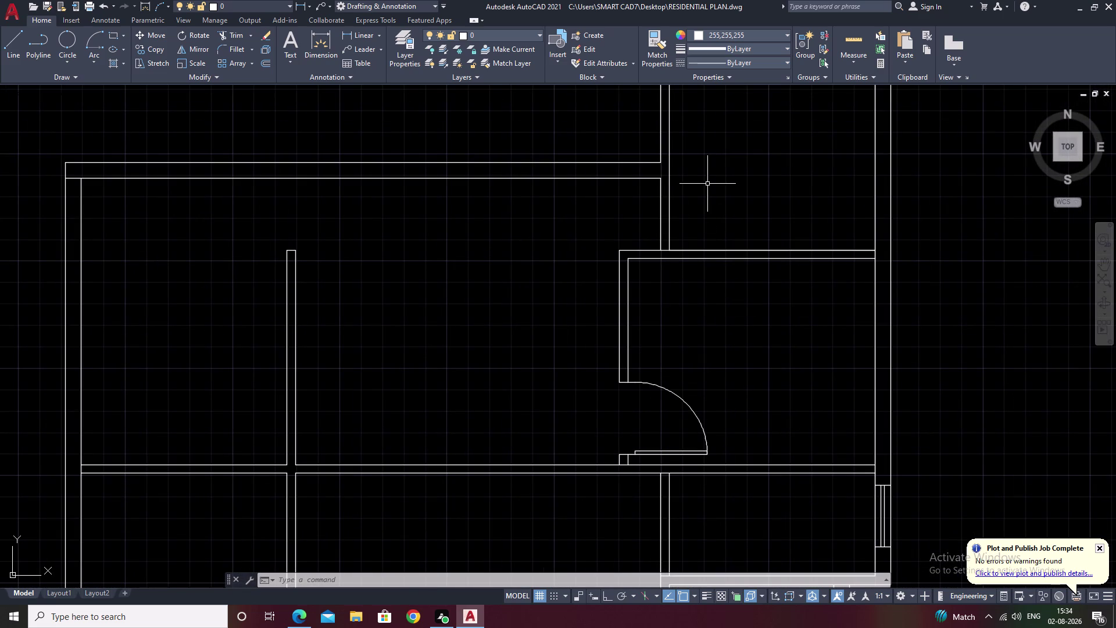
middle_drag(708, 182, 689, 259)
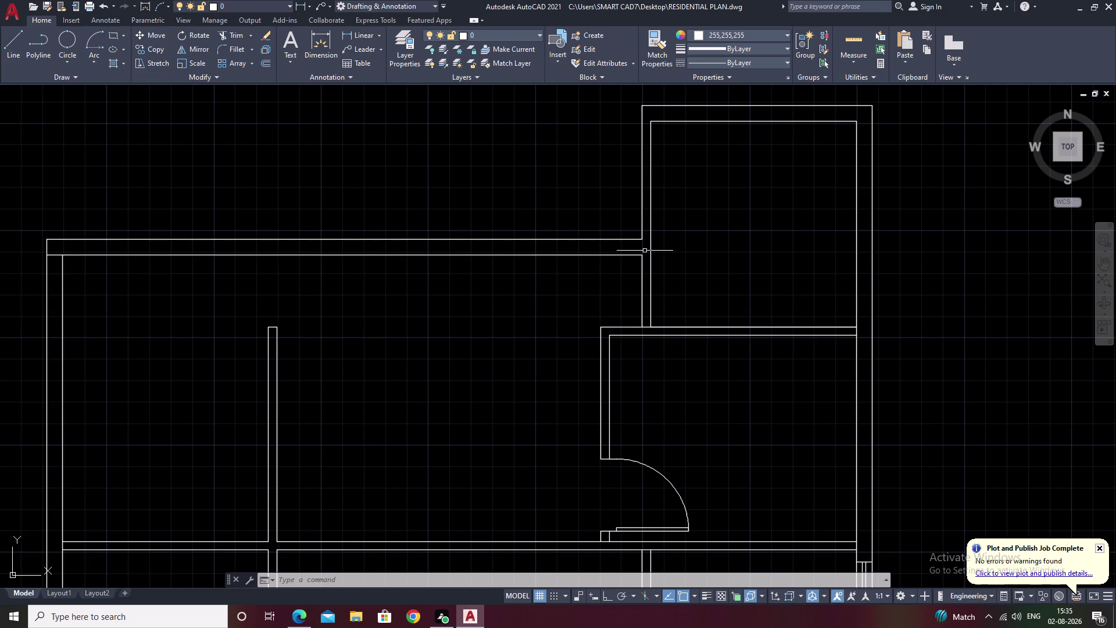
drag(453, 187, 332, 322)
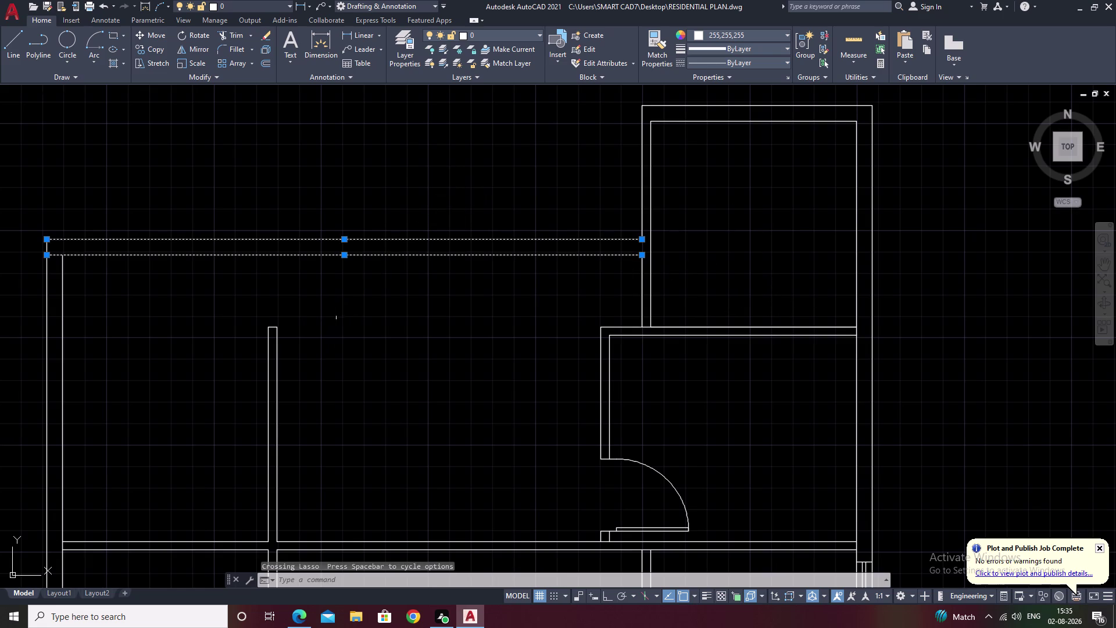
Erase the selected top wall lines of the left room.
text(e)
key(space)
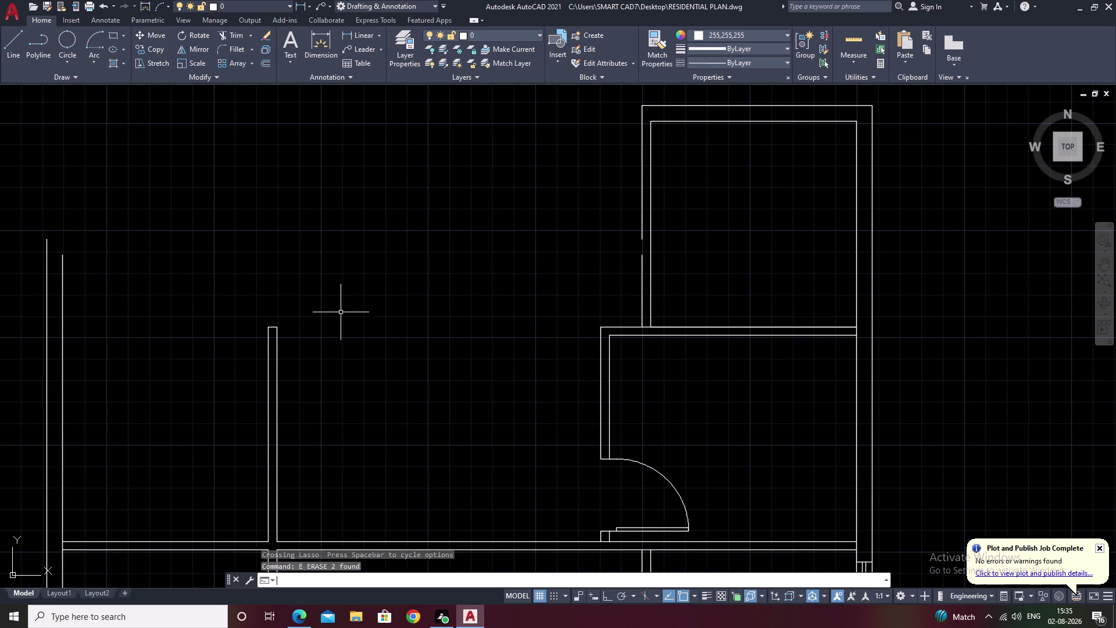
text(e)
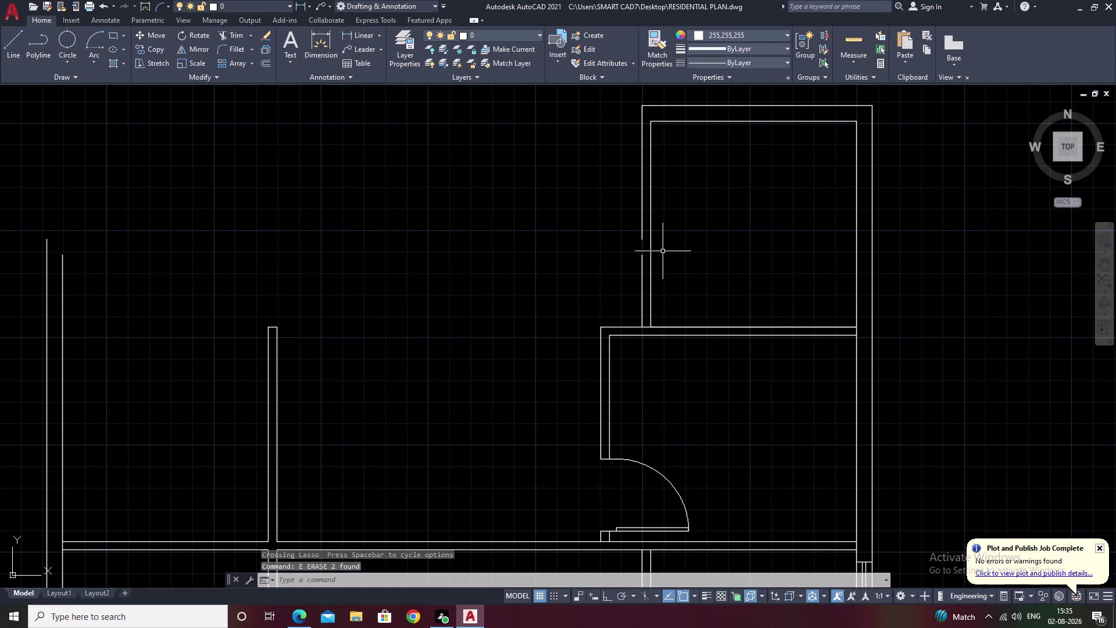
text(x)
key(space)
click(641, 215)
key(Escape)
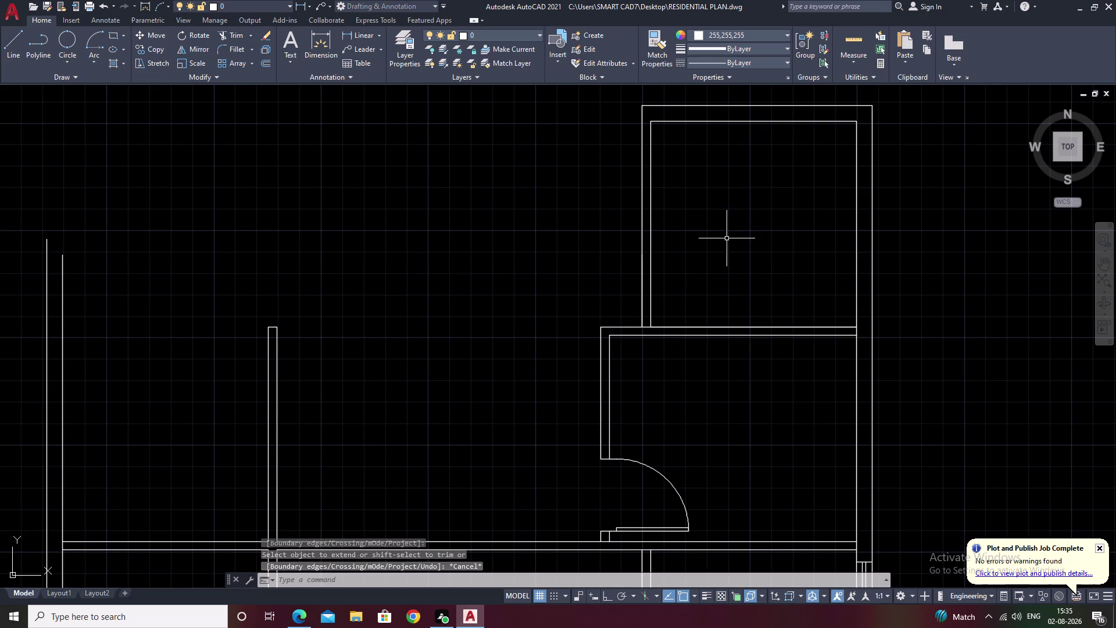
middle_click(680, 285)
Offset the middle room's top wall line 6" upward.
text(o)
key(space)
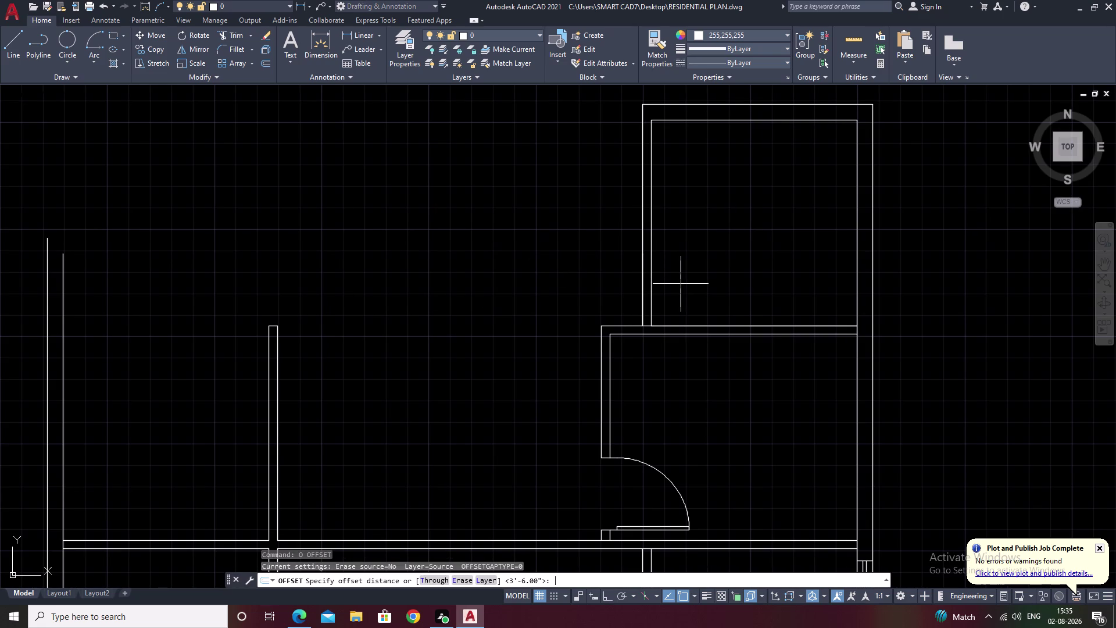
text(6)
key(space)
scroll(up, 3)
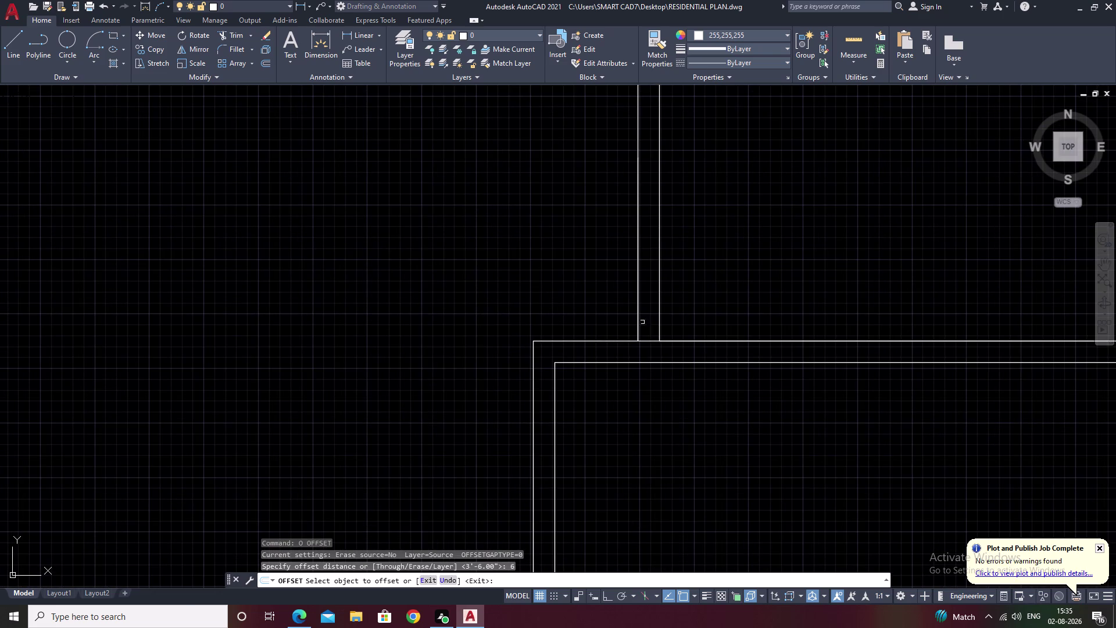
click(650, 340)
click(711, 252)
key(Escape)
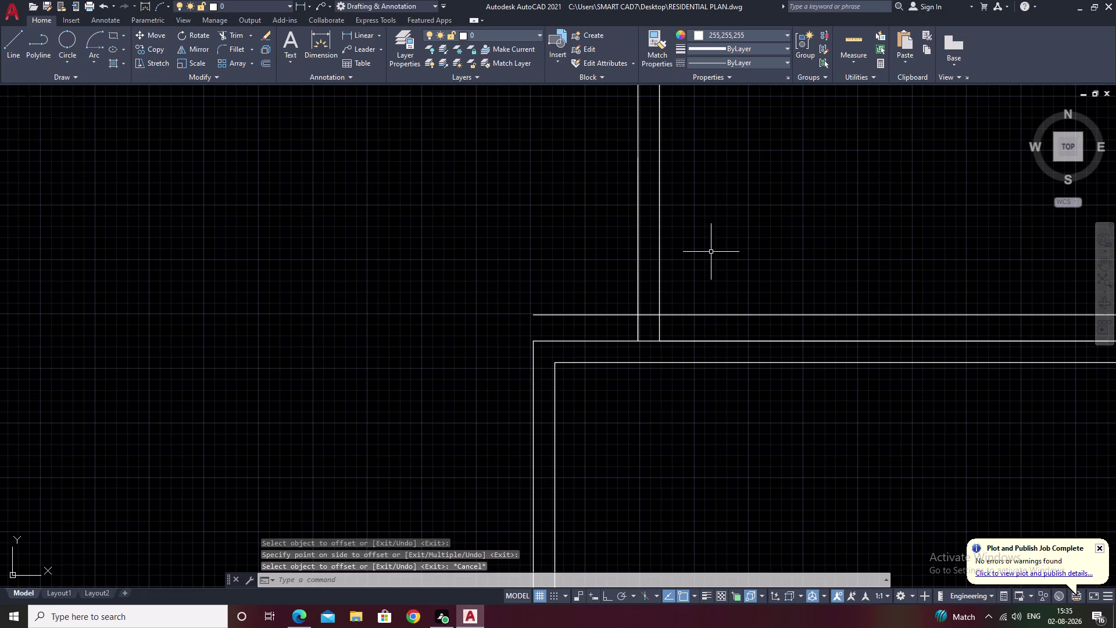
Trim the new 6" offset line back to between the wall lines.
text(tr)
key(space)
drag(719, 252, 691, 322)
drag(611, 302, 589, 329)
key(Escape)
Offset the short trimmed line 3'6" higher up the wall to mark the opening.
text(o)
key(space)
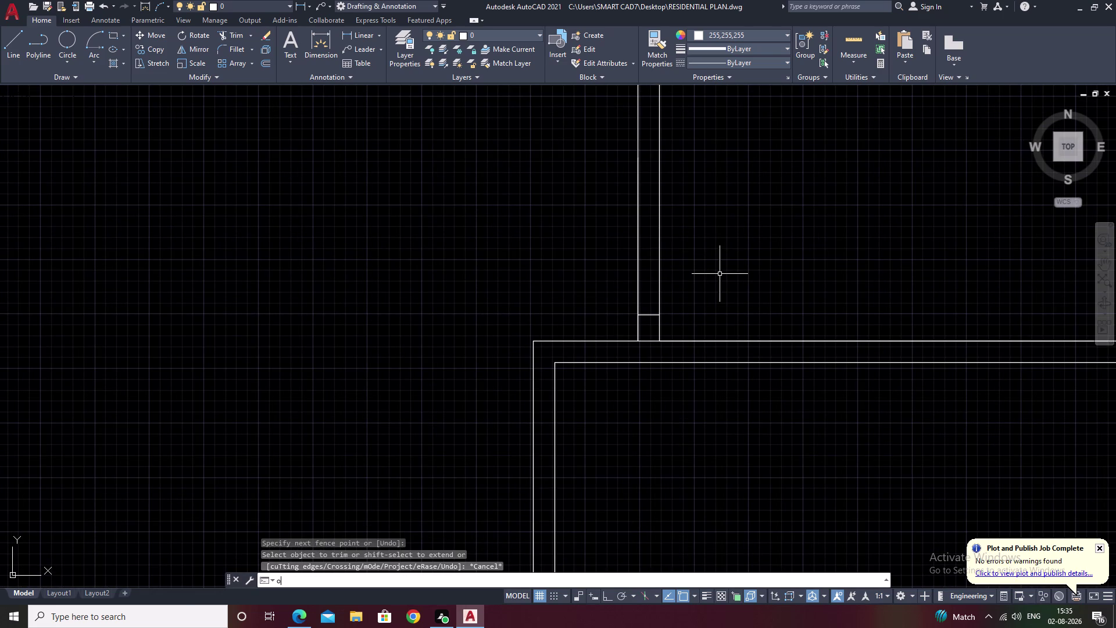
text(3')
key(9)
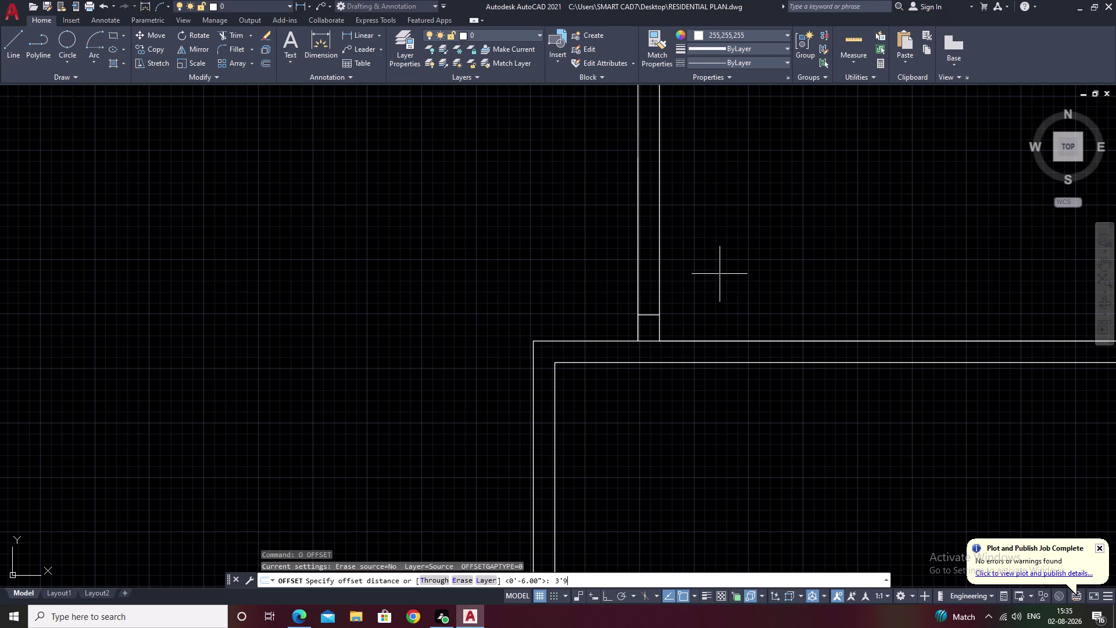
key(BackSpace)
key(6)
key(shift+quotedbl)
key(space)
click(646, 316)
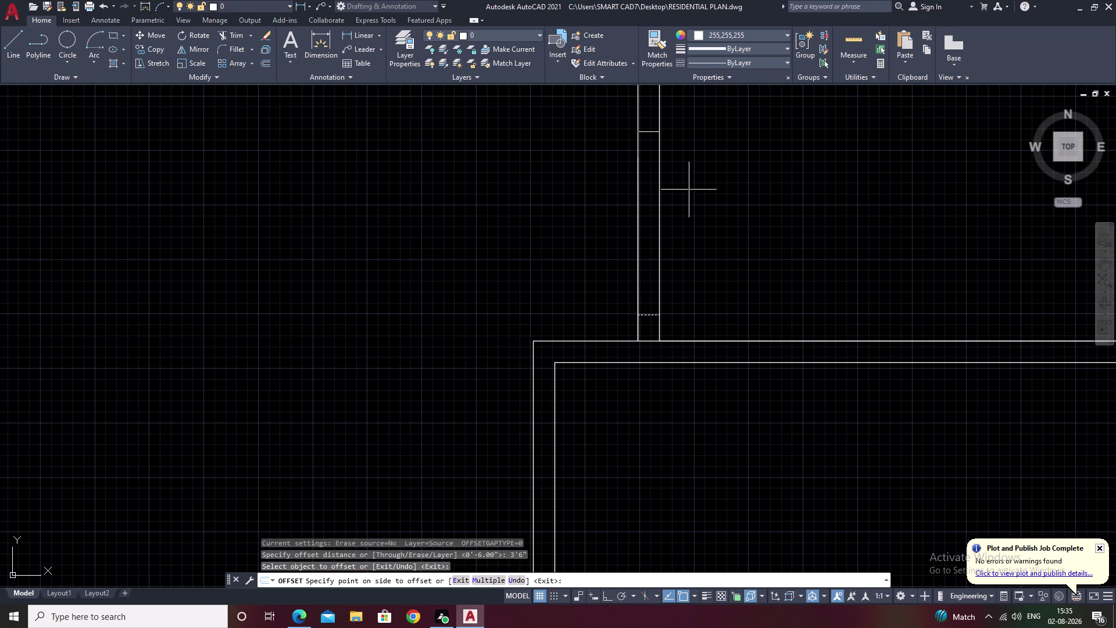
click(722, 178)
scroll(down, 3)
middle_drag(756, 189, 558, 267)
middle_drag(835, 256, 730, 279)
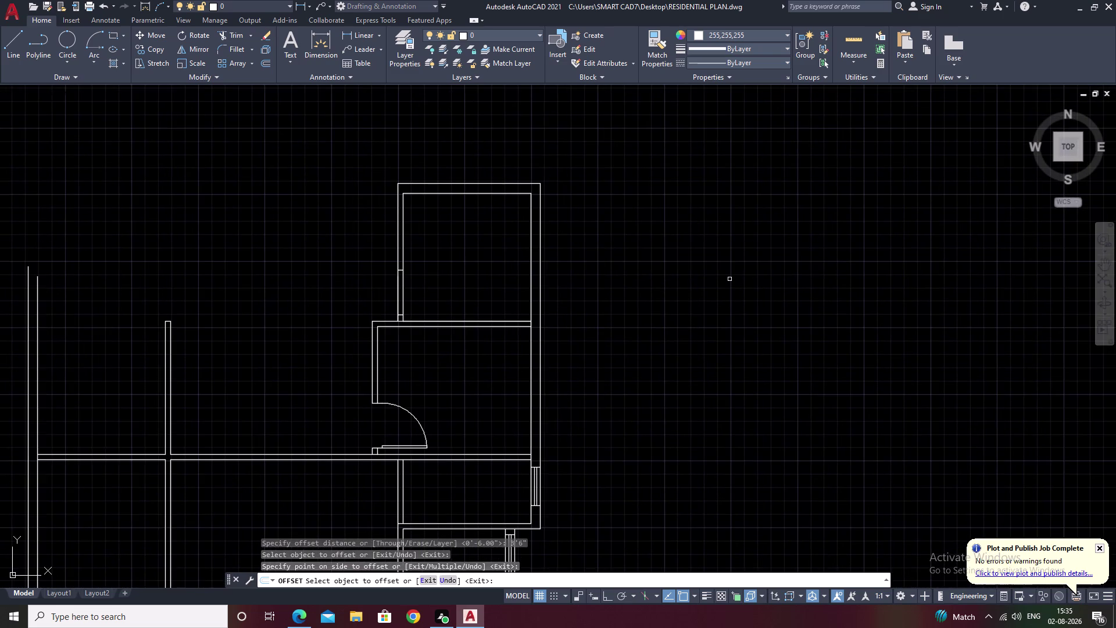
End the offset and select one of the spare door swing blocks.
key(Escape)
middle_drag(931, 250, 693, 272)
middle_drag(911, 212, 679, 256)
drag(863, 107, 854, 107)
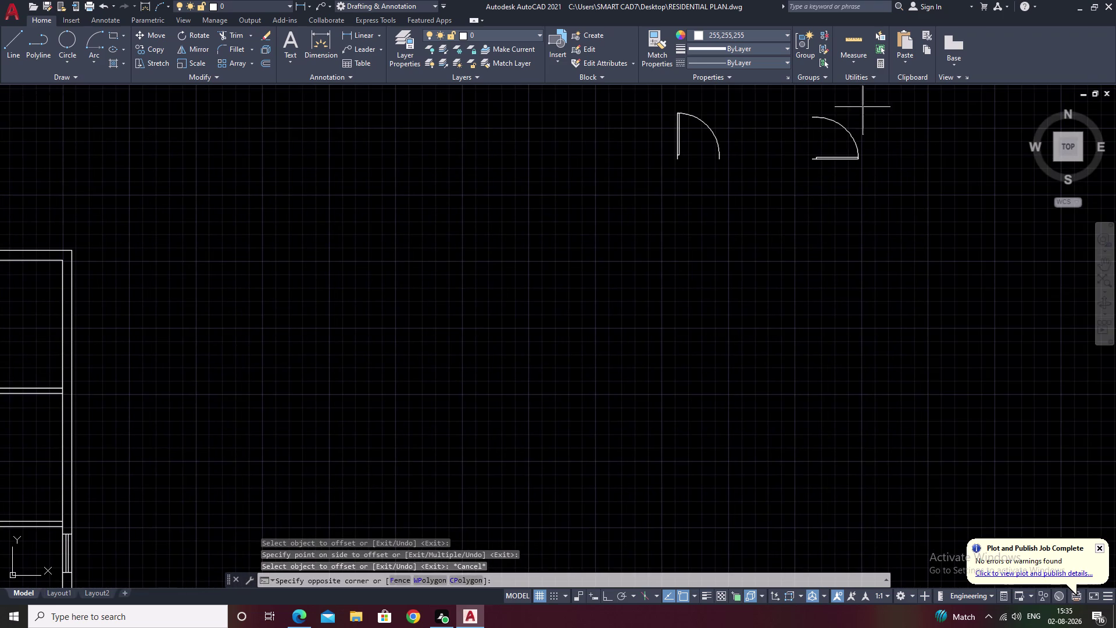
drag(855, 107, 828, 192)
scroll(up, 3)
scroll(up, 3)
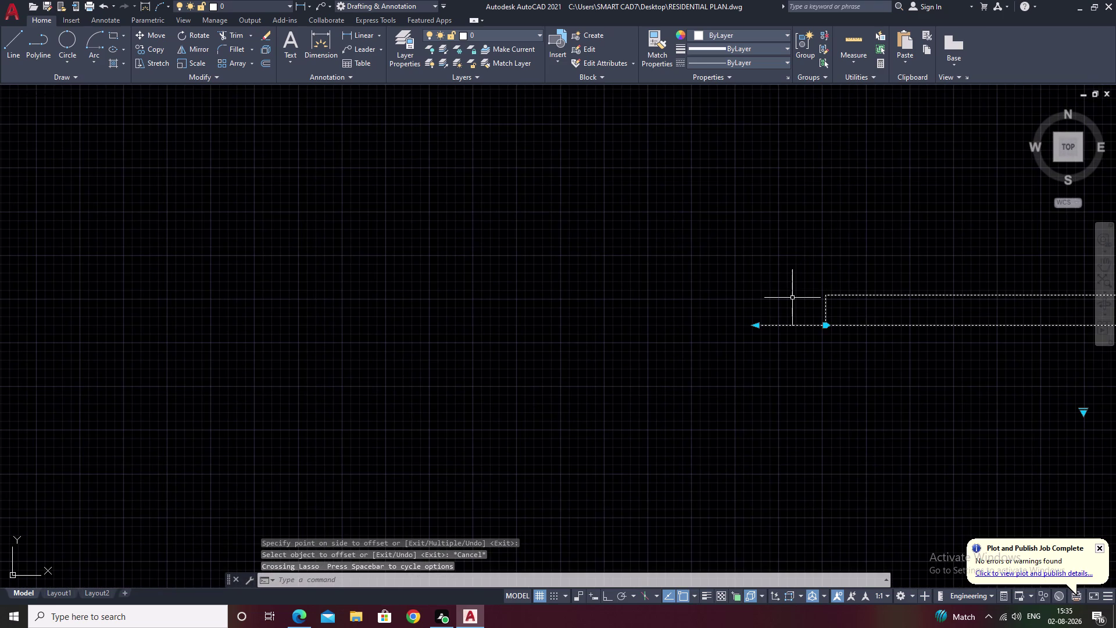
Move the door block from its hinge corner to the new opening's corner.
text(m)
key(space)
click(757, 329)
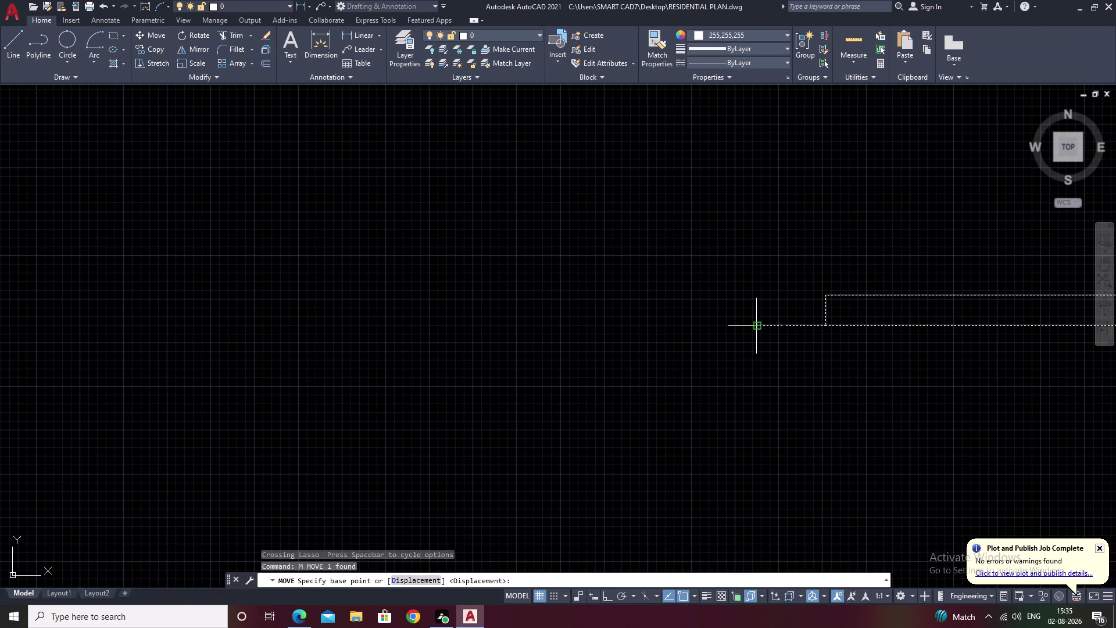
scroll(down, 3)
middle_drag(469, 337, 867, 243)
scroll(down, 3)
scroll(down, 3)
middle_drag(494, 356, 501, 353)
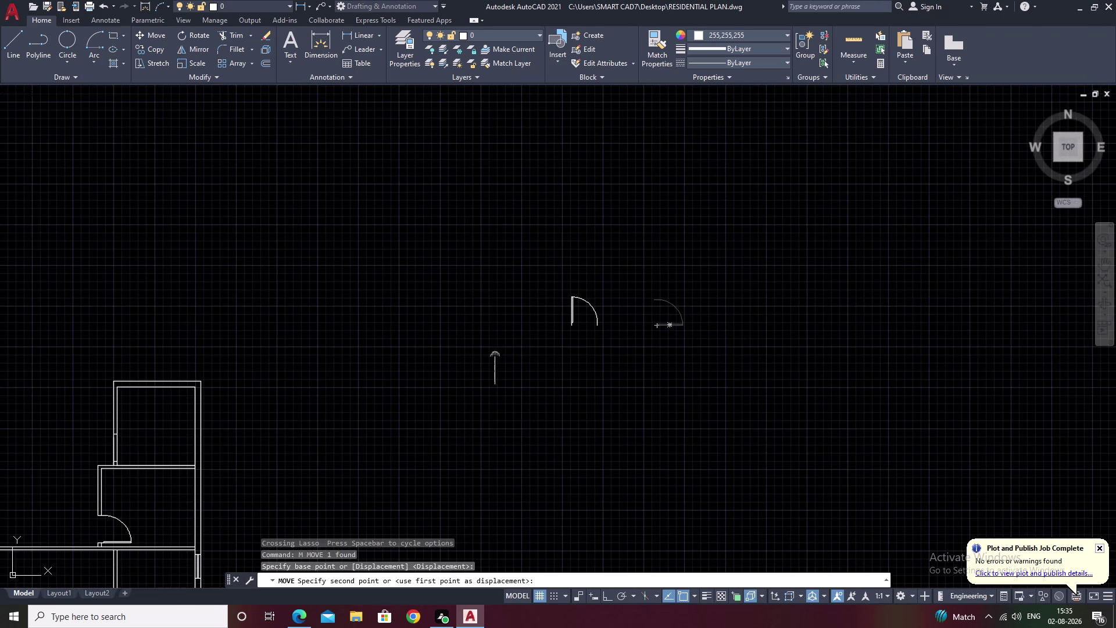
middle_drag(501, 353, 978, 212)
scroll(up, 3)
scroll(up, 3)
middle_drag(608, 322, 675, 208)
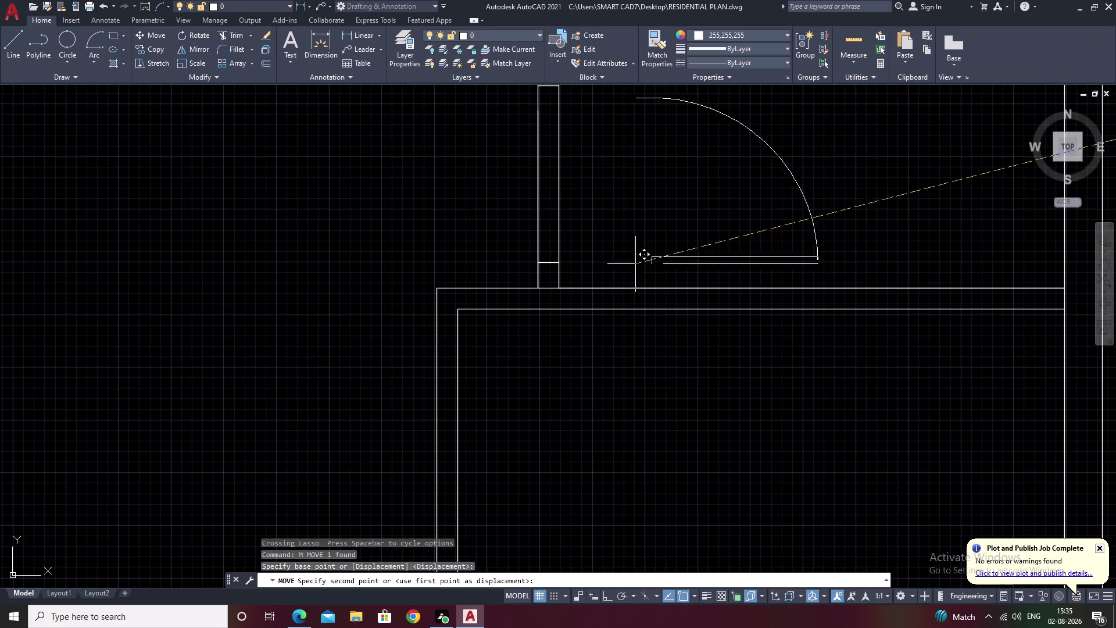
scroll(up, 3)
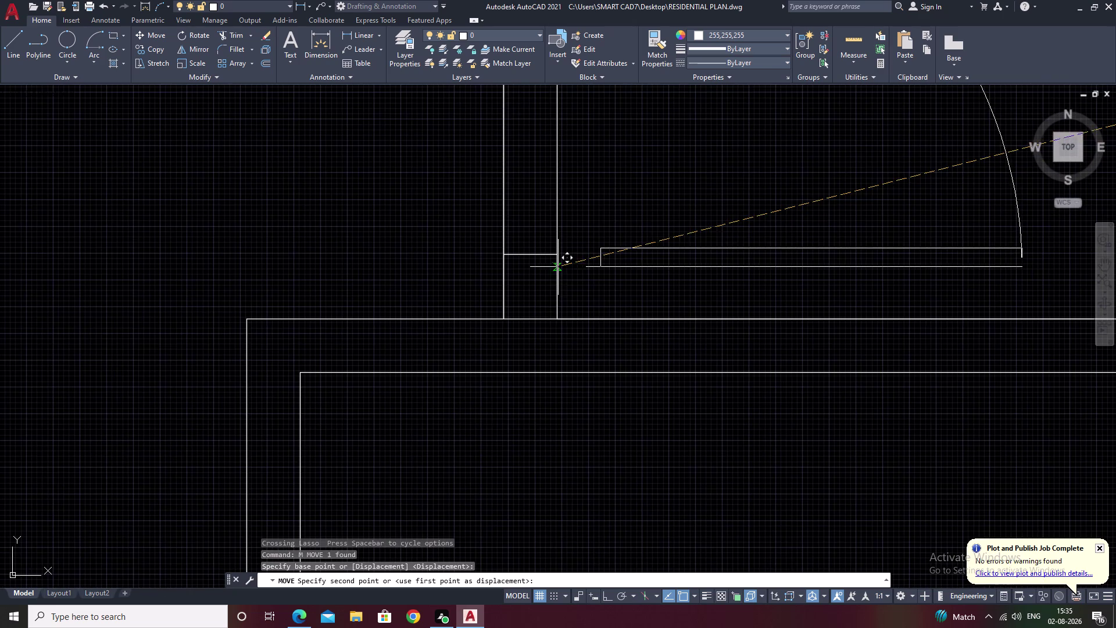
click(558, 258)
Select the placed door block and pan around to inspect it.
click(637, 253)
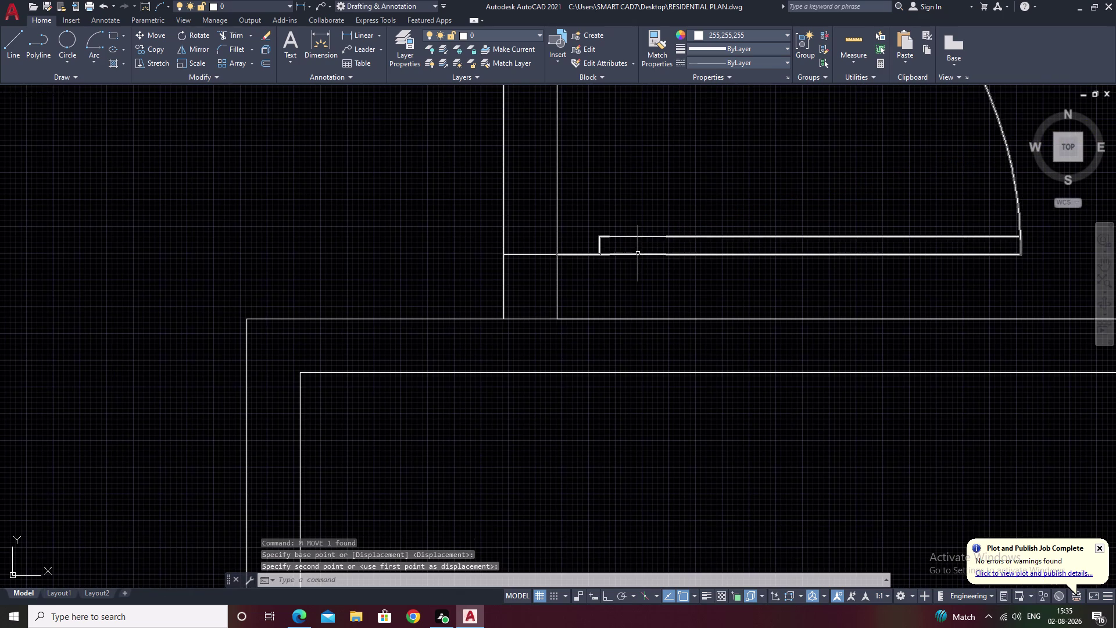
middle_drag(682, 181, 677, 336)
middle_drag(686, 244, 675, 364)
middle_drag(685, 232, 682, 358)
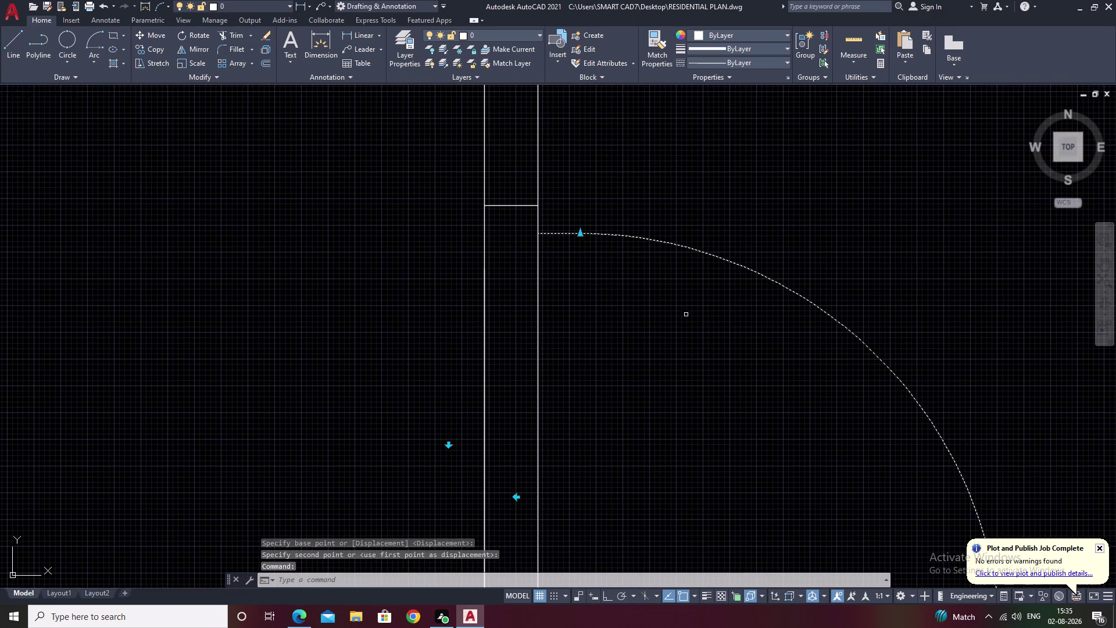
click(580, 235)
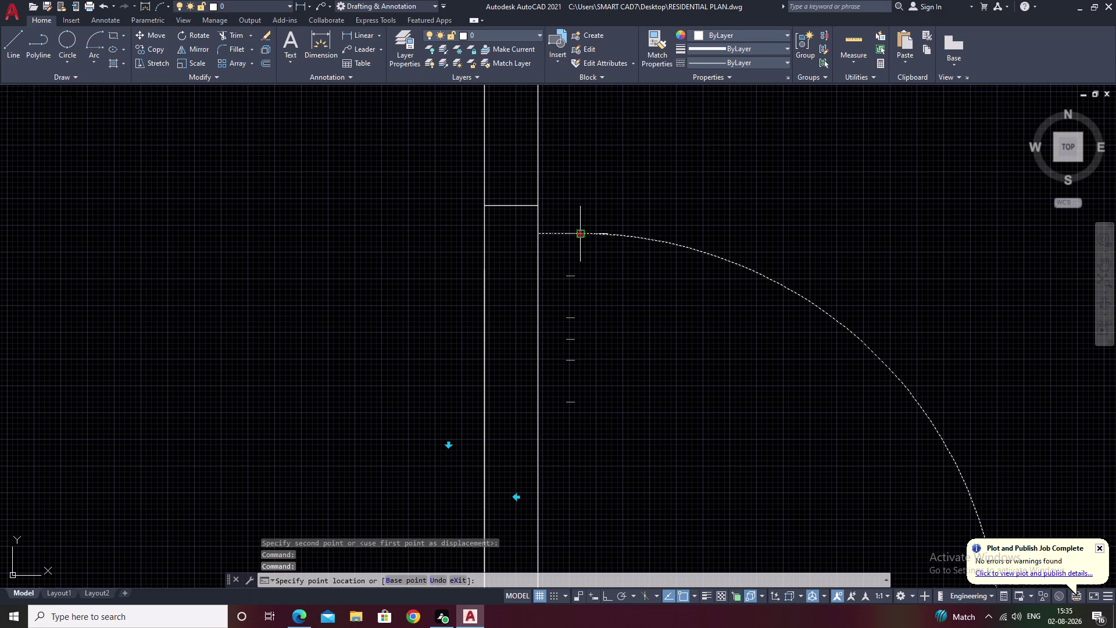
text(b)
key(space)
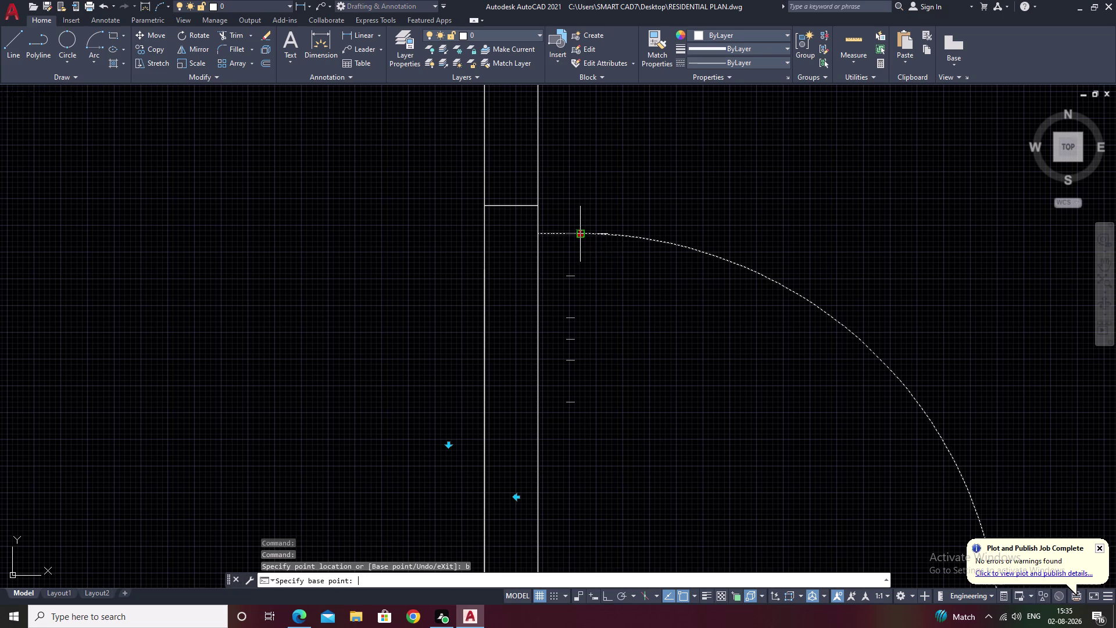
click(539, 207)
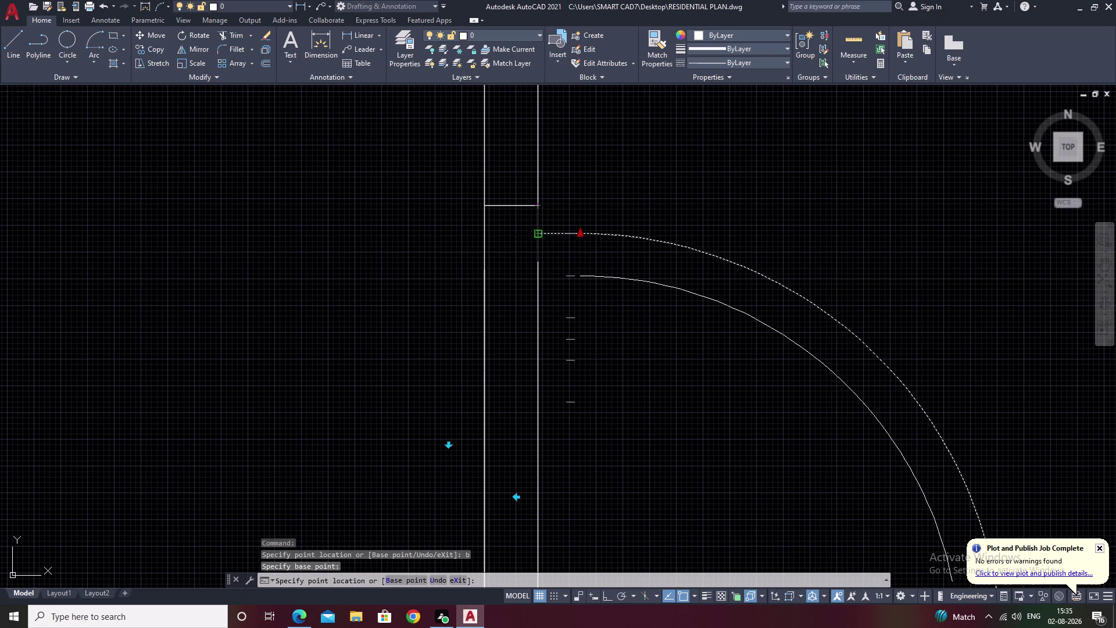
scroll(down, 3)
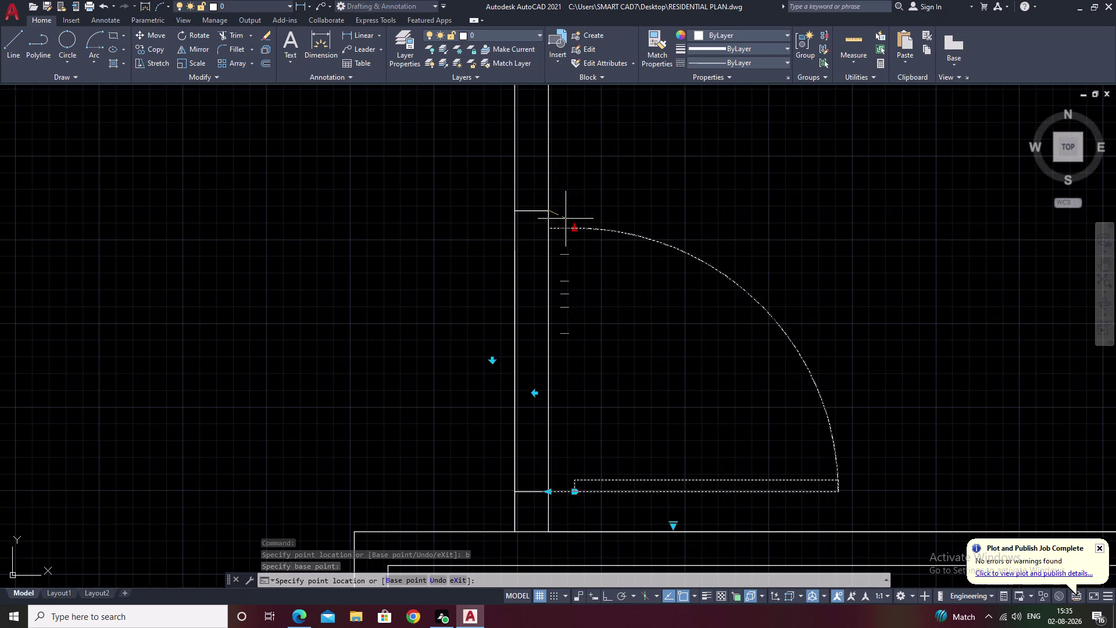
middle_drag(570, 218, 584, 187)
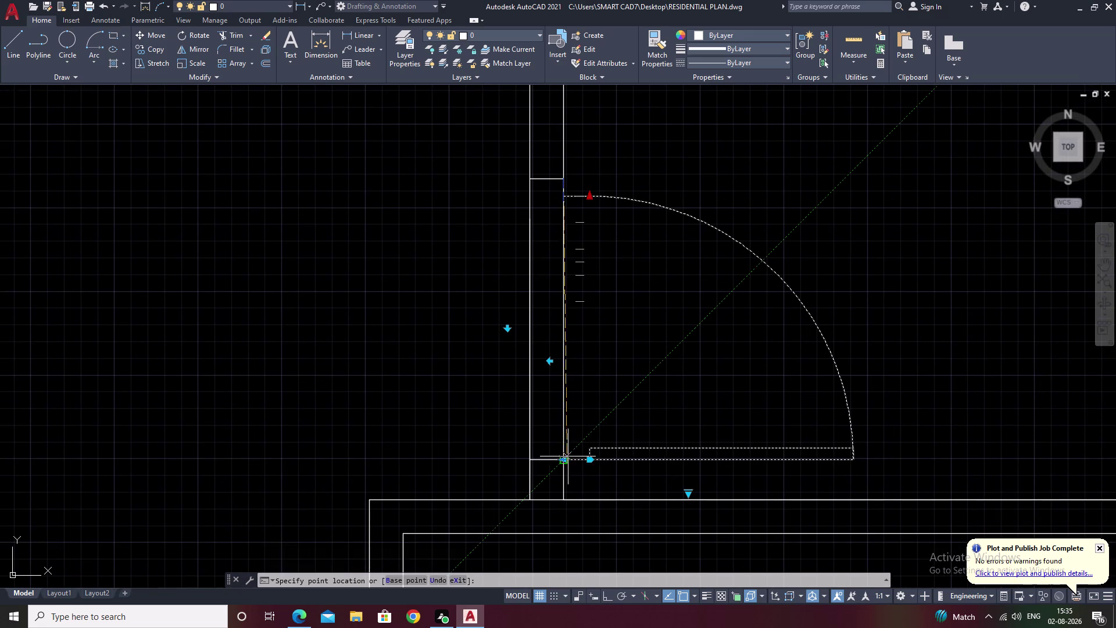
key(Escape)
middle_drag(621, 354, 624, 338)
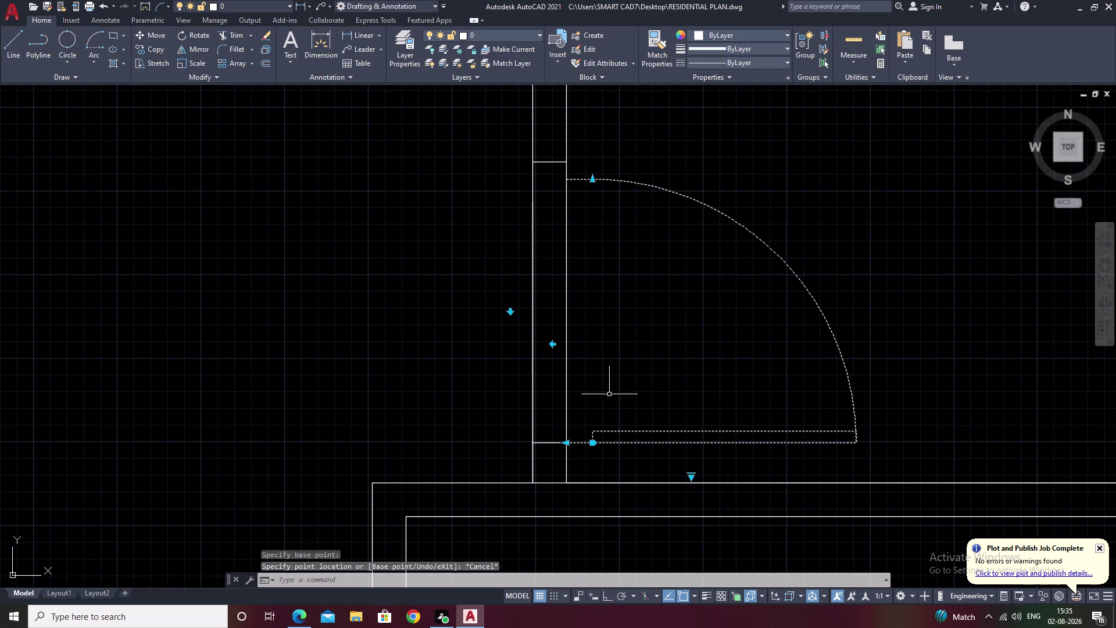
double_click(595, 182)
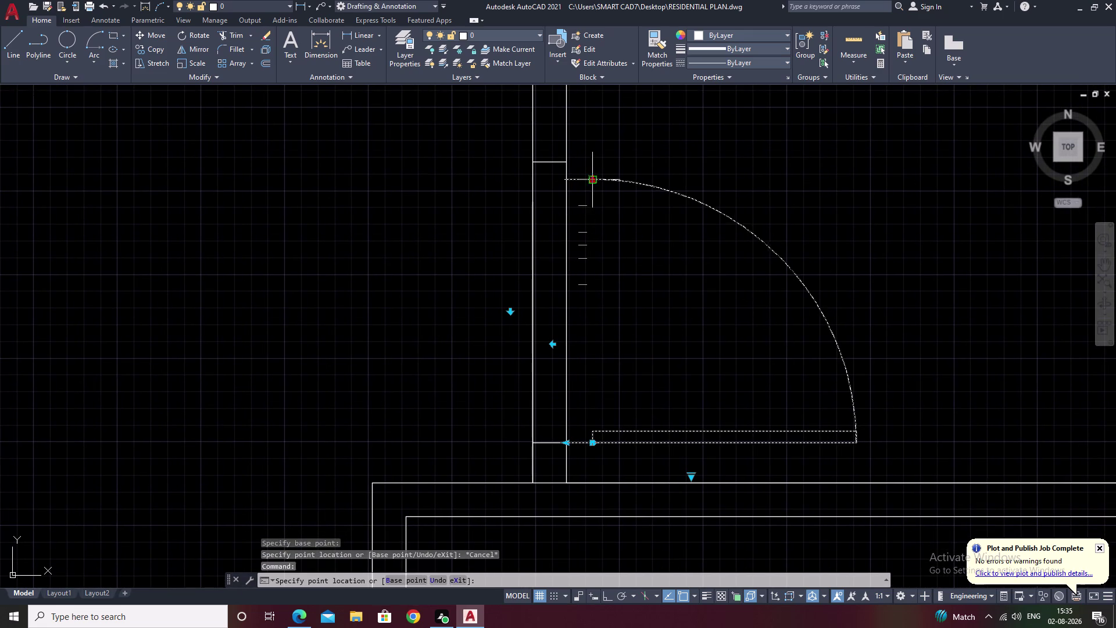
text(b)
key(space)
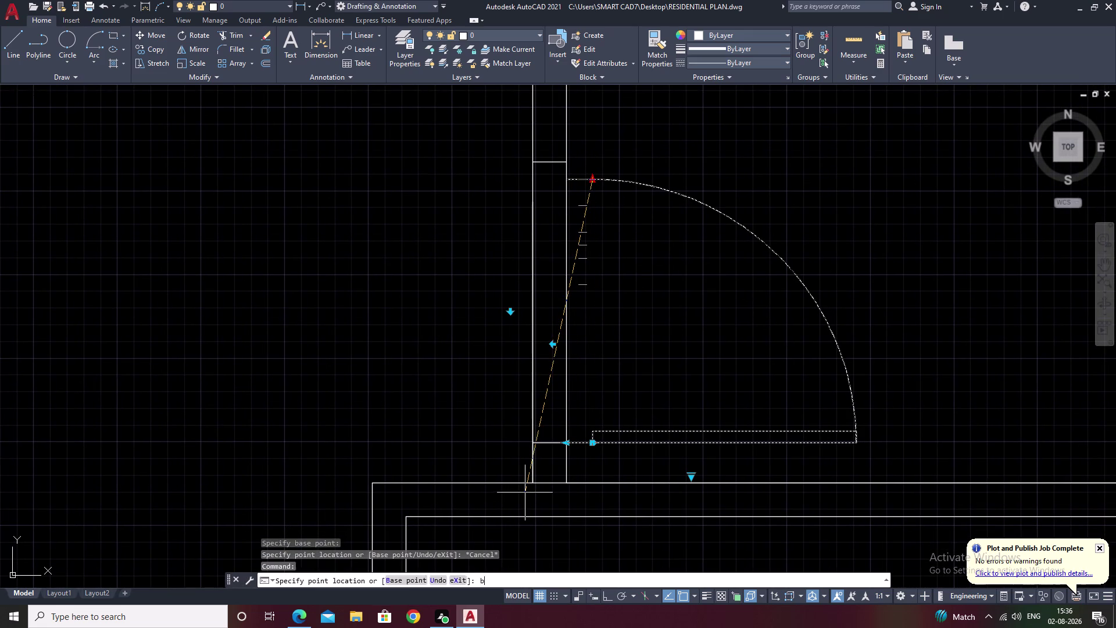
key(space)
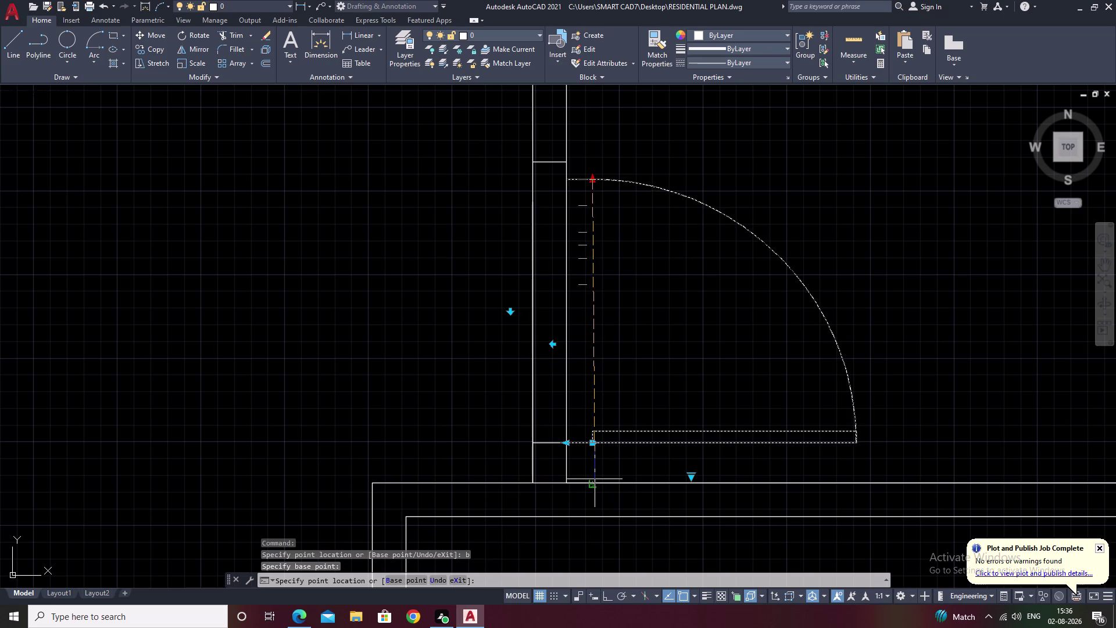
text(b)
key(space)
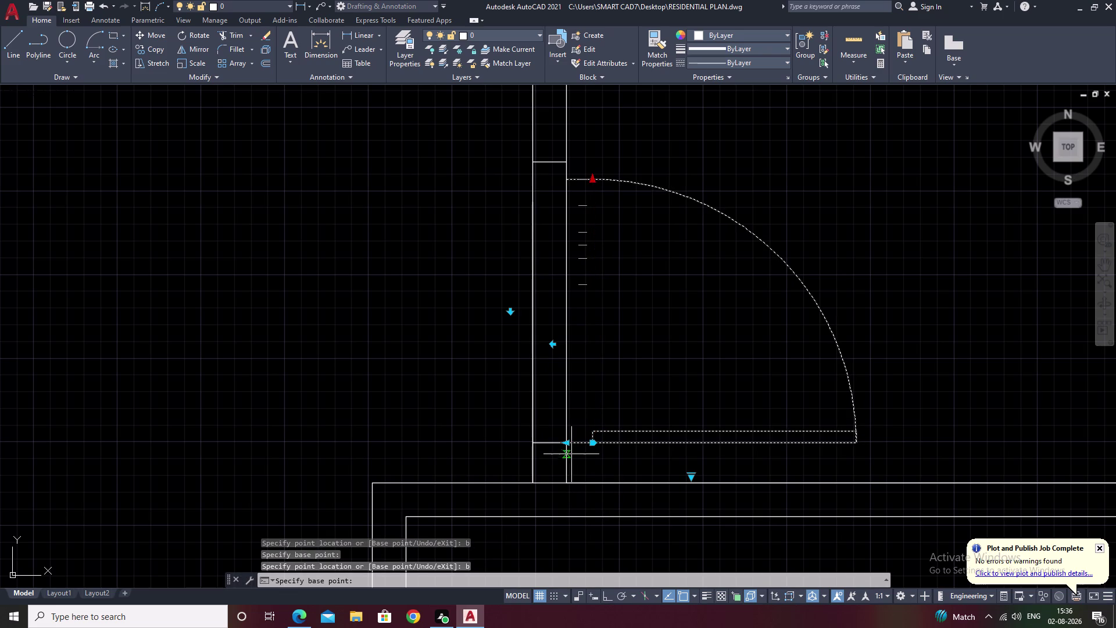
scroll(up, 3)
scroll(up, 3)
click(493, 374)
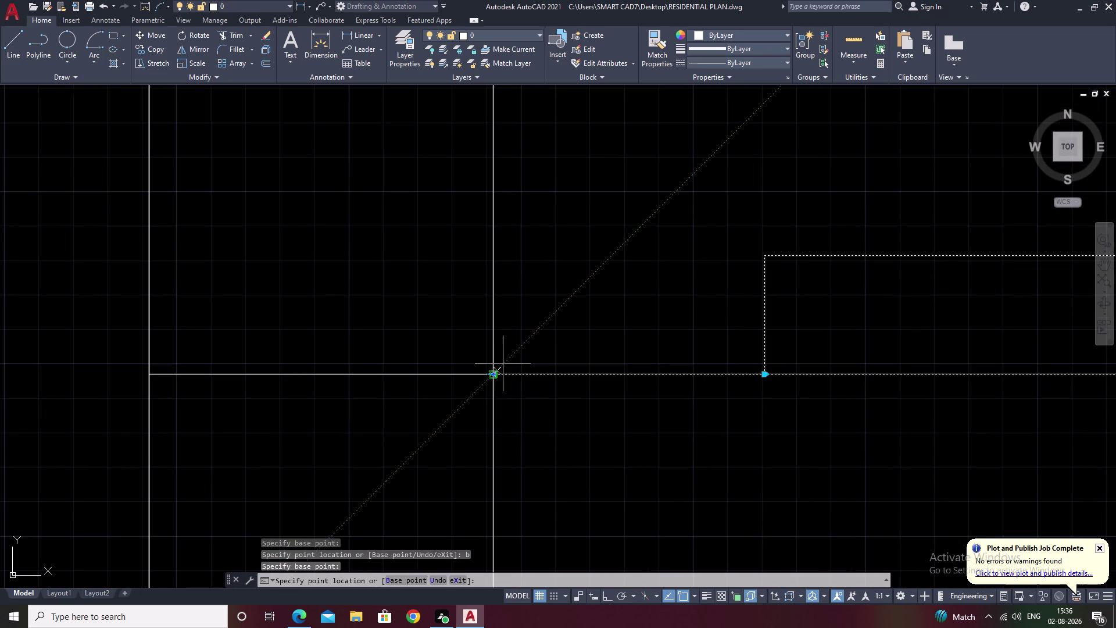
scroll(down, 3)
middle_drag(538, 233, 568, 449)
scroll(down, 3)
scroll(down, 3)
middle_drag(603, 281, 604, 283)
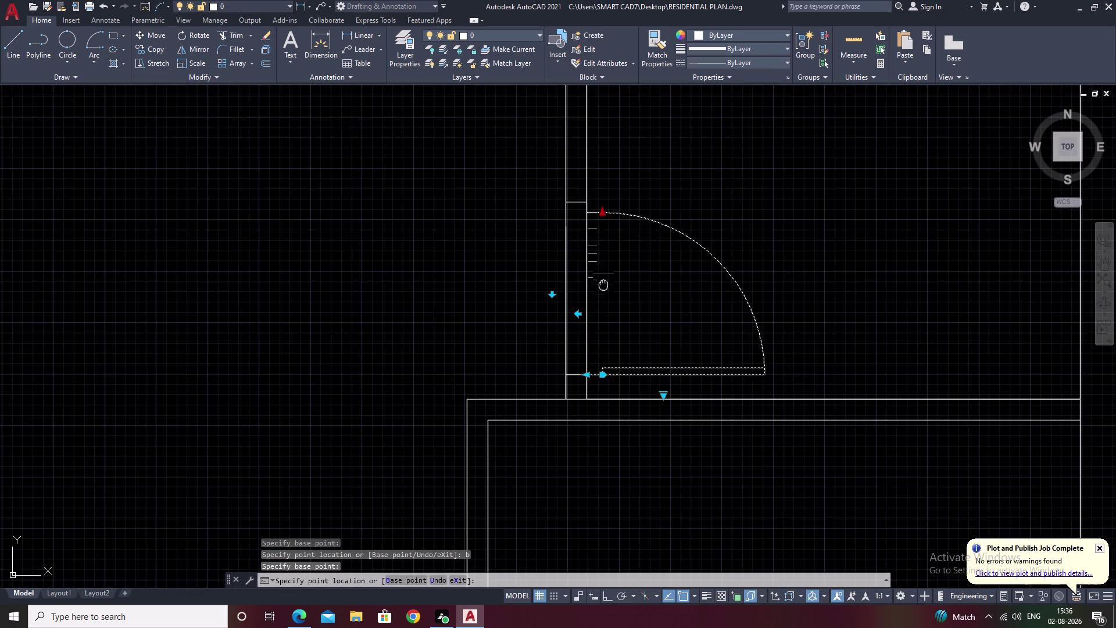
middle_drag(603, 284, 599, 350)
click(583, 273)
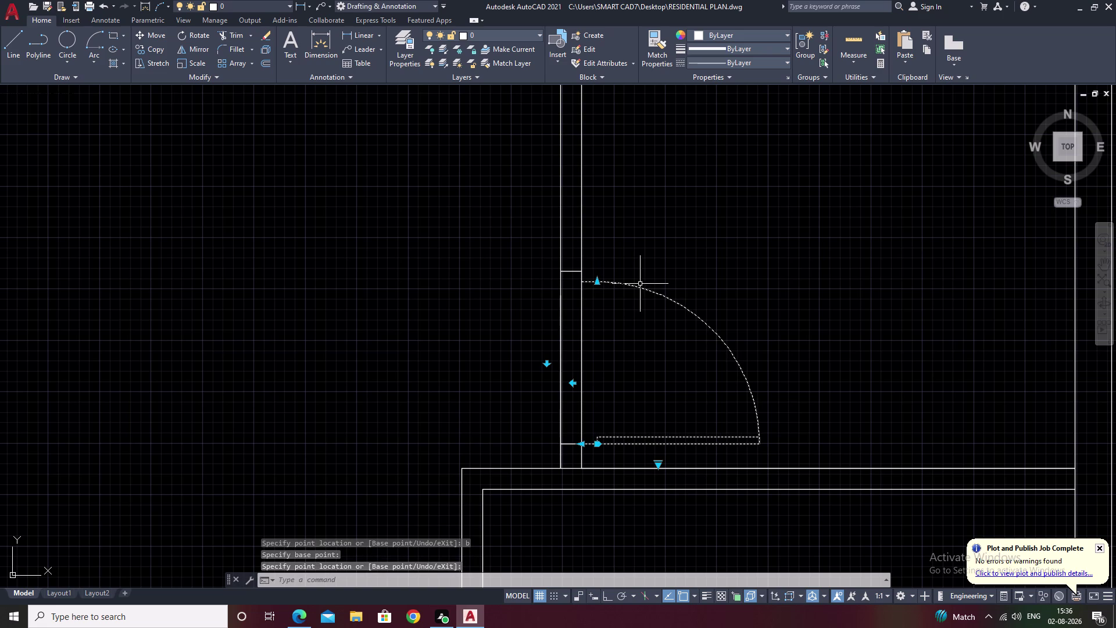
middle_click(607, 333)
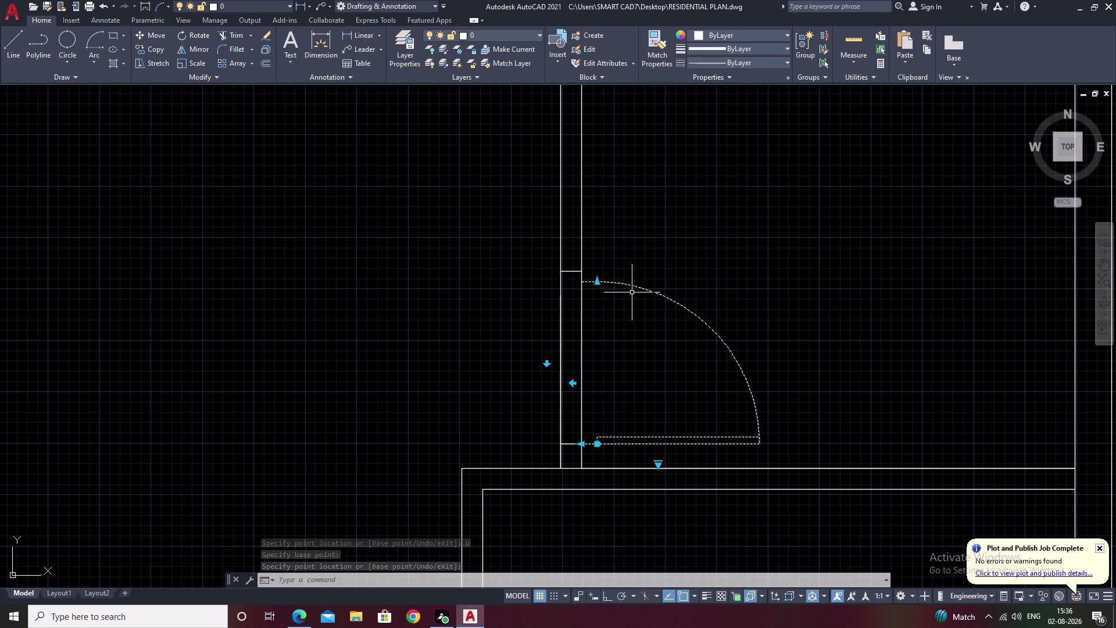
key(Escape)
drag(663, 272, 630, 355)
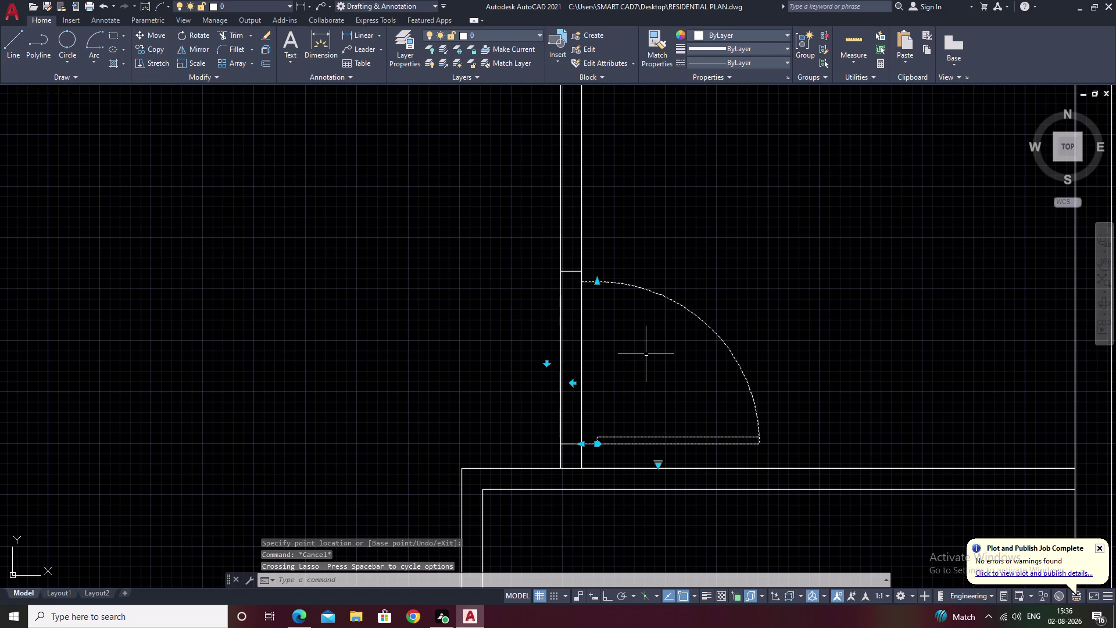
Scale the door block from its hinge corner toward the upper wall corner.
text(sc)
key(space)
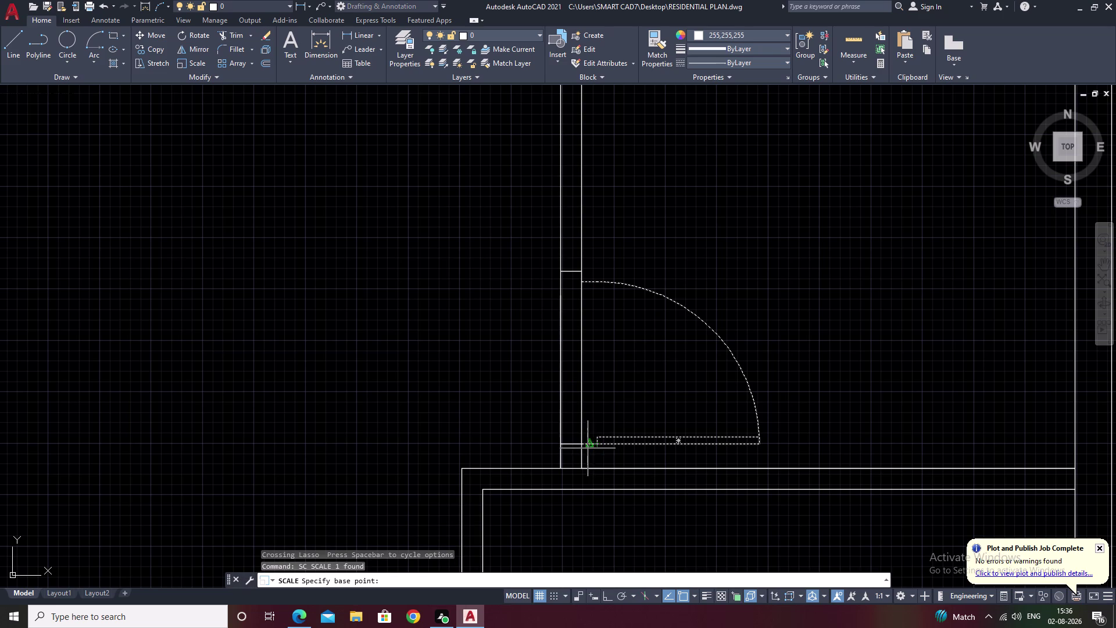
click(583, 441)
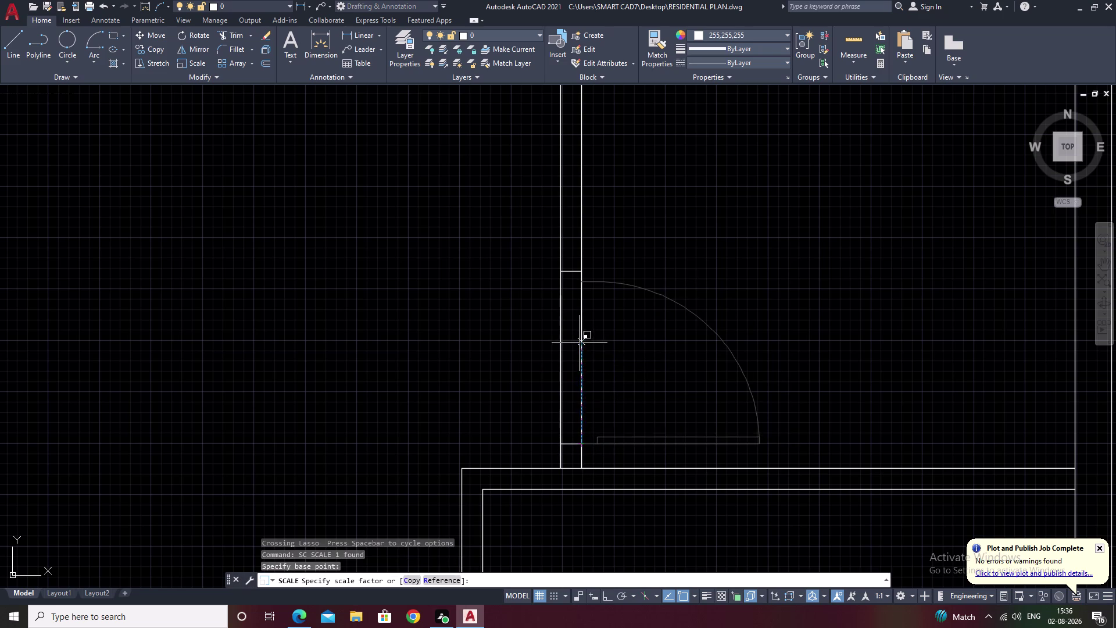
click(576, 350)
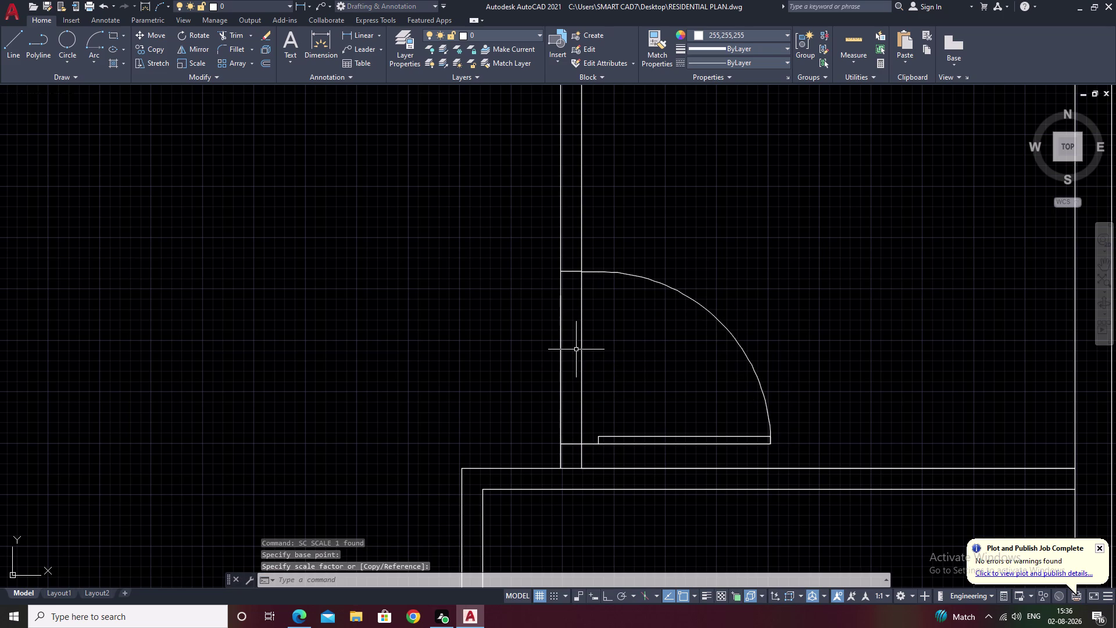
scroll(up, 3)
scroll(down, 3)
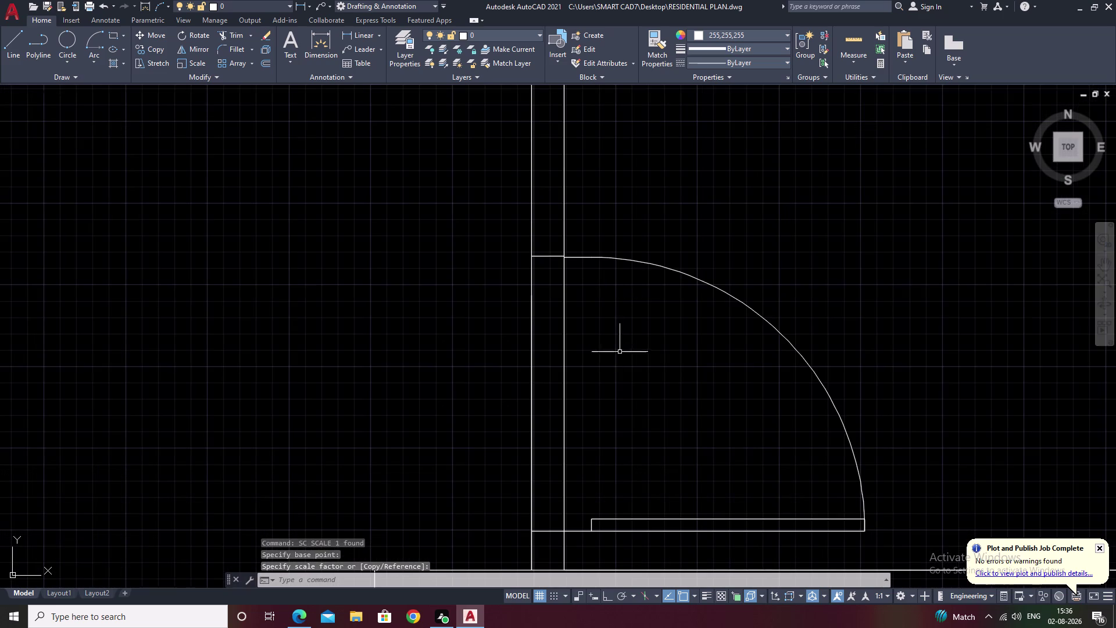
Reselect the door block and retry scaling from its hinge, then cancel.
drag(707, 257, 686, 302)
click(687, 302)
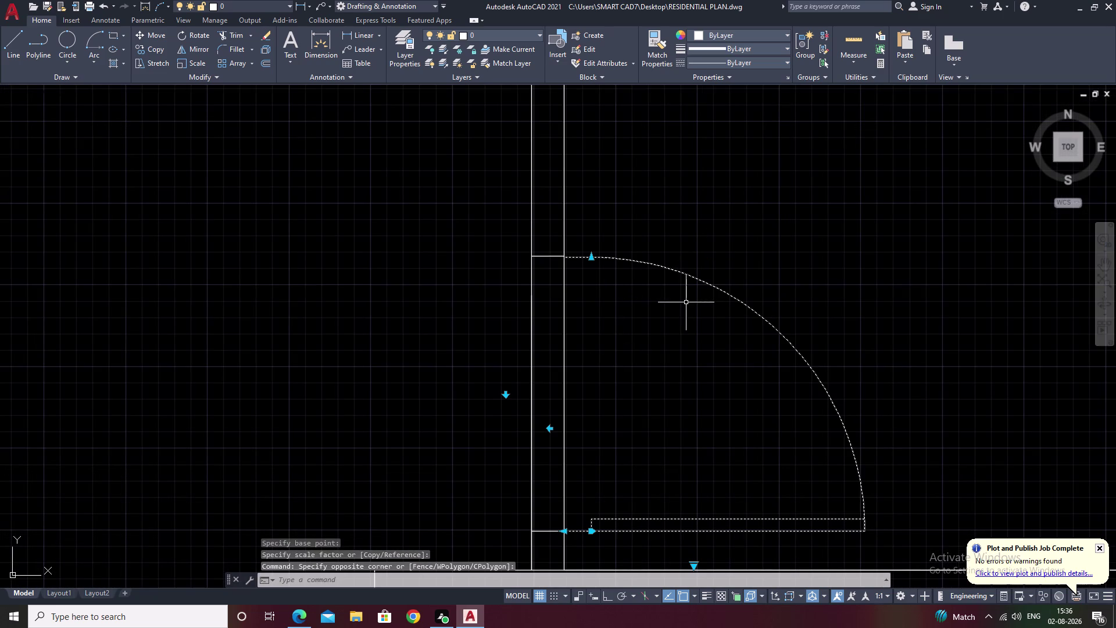
text(sc)
key(space)
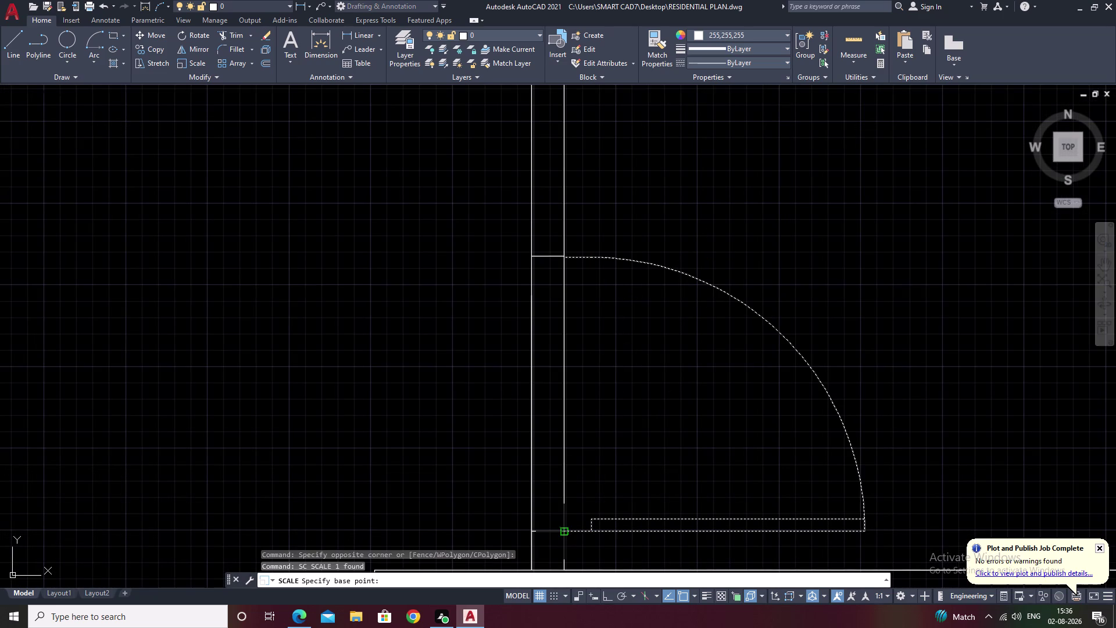
click(563, 532)
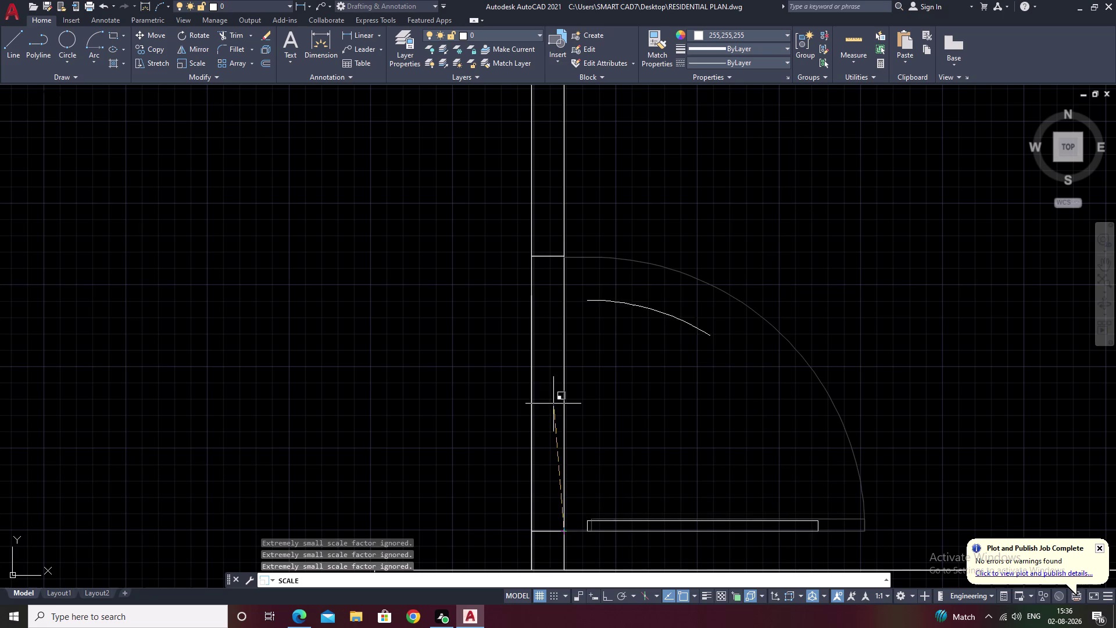
click(586, 382)
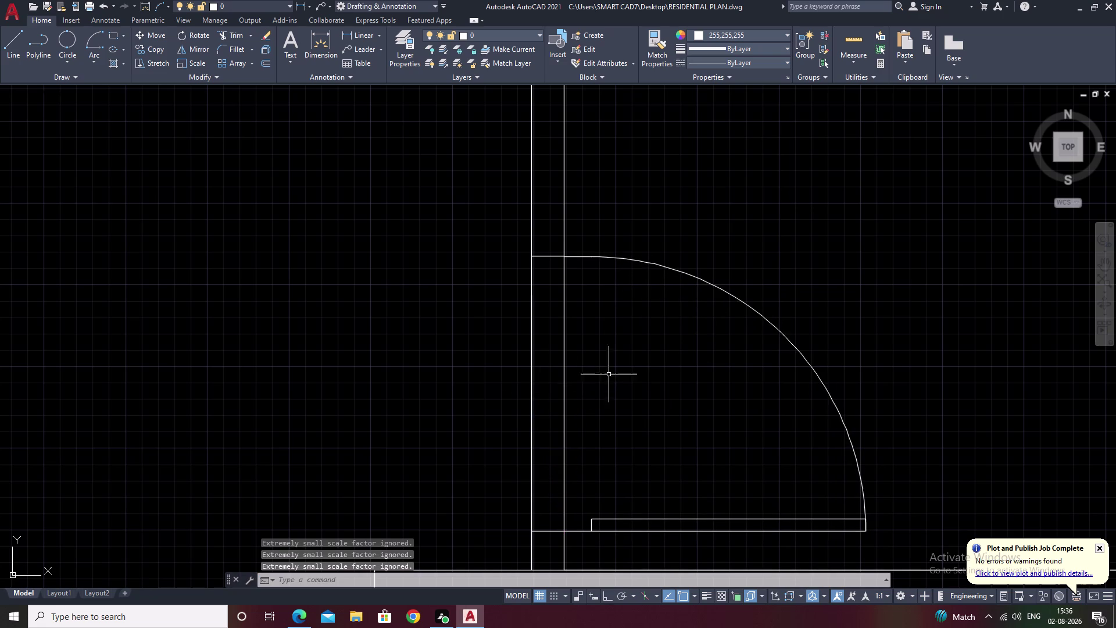
scroll(up, 3)
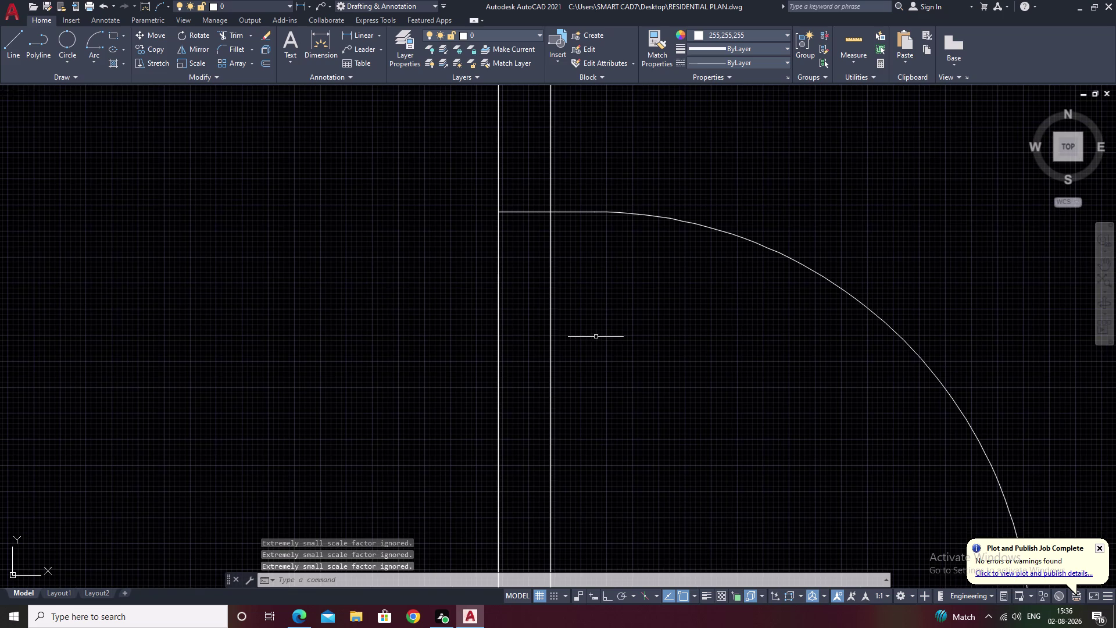
scroll(down, 3)
scroll(down, 3)
key(Escape)
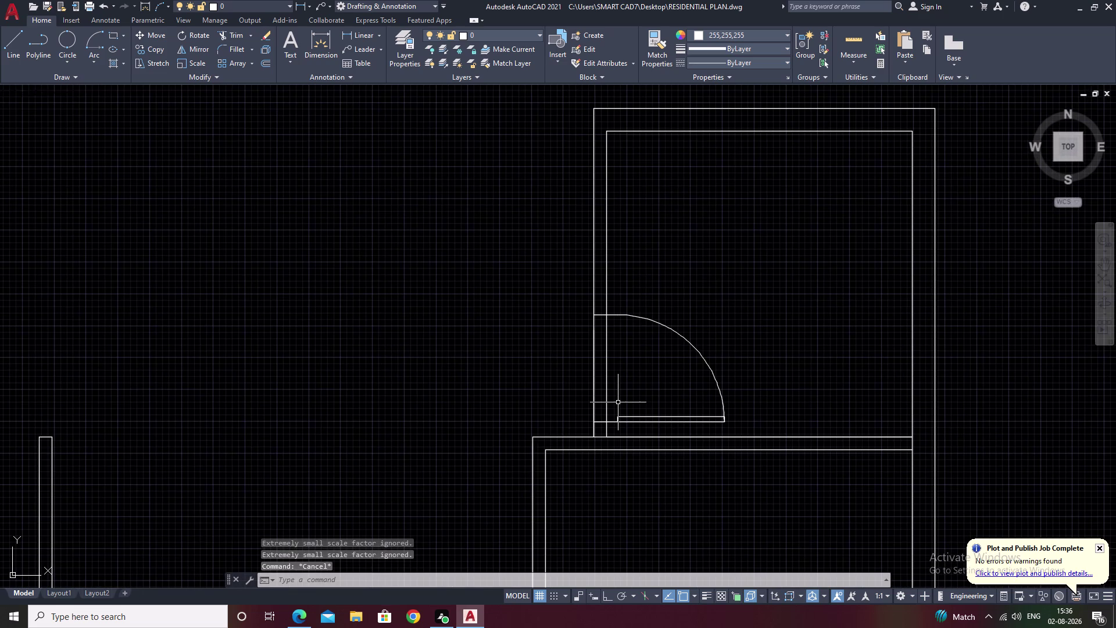
Start a trim, then cancel it and bring the upper door opening into view.
text(tr)
key(space)
drag(634, 390, 560, 393)
middle_drag(570, 393, 585, 342)
scroll(down, 3)
middle_drag(656, 437, 646, 384)
middle_drag(647, 393, 611, 334)
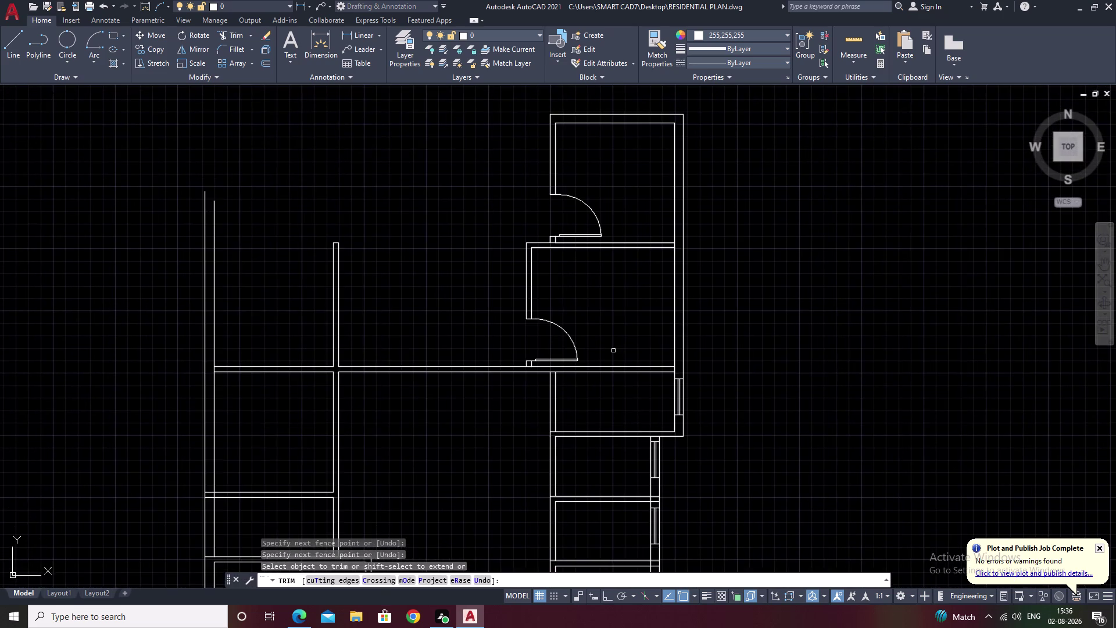
middle_drag(613, 351, 617, 310)
middle_drag(625, 418, 635, 358)
scroll(down, 3)
middle_drag(785, 350, 706, 370)
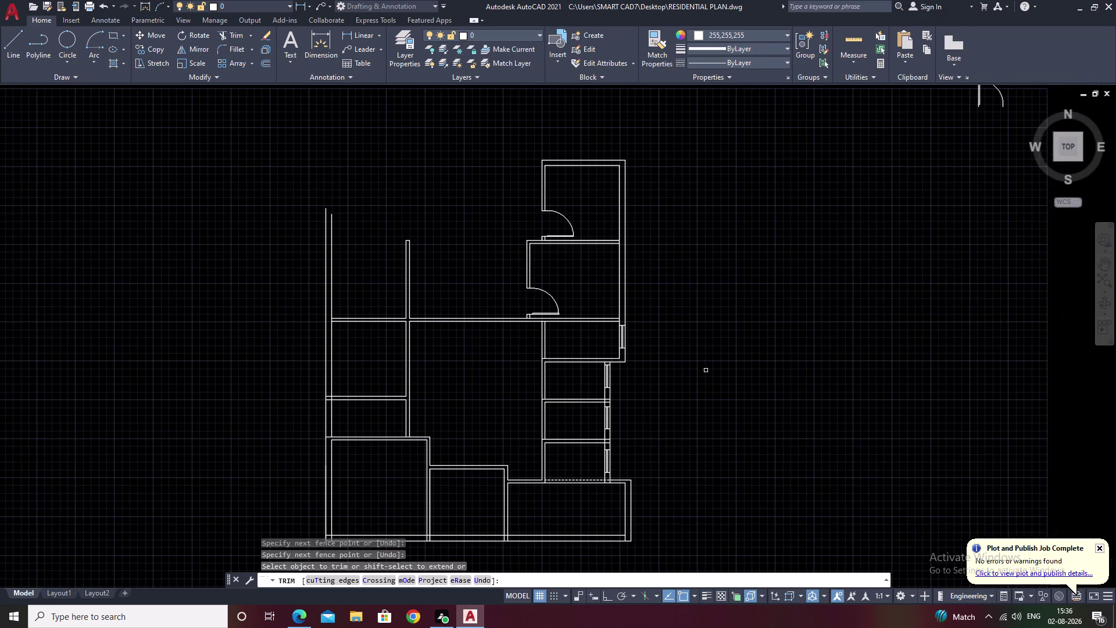
key(Escape)
scroll(up, 3)
middle_drag(517, 201, 539, 186)
scroll(up, 3)
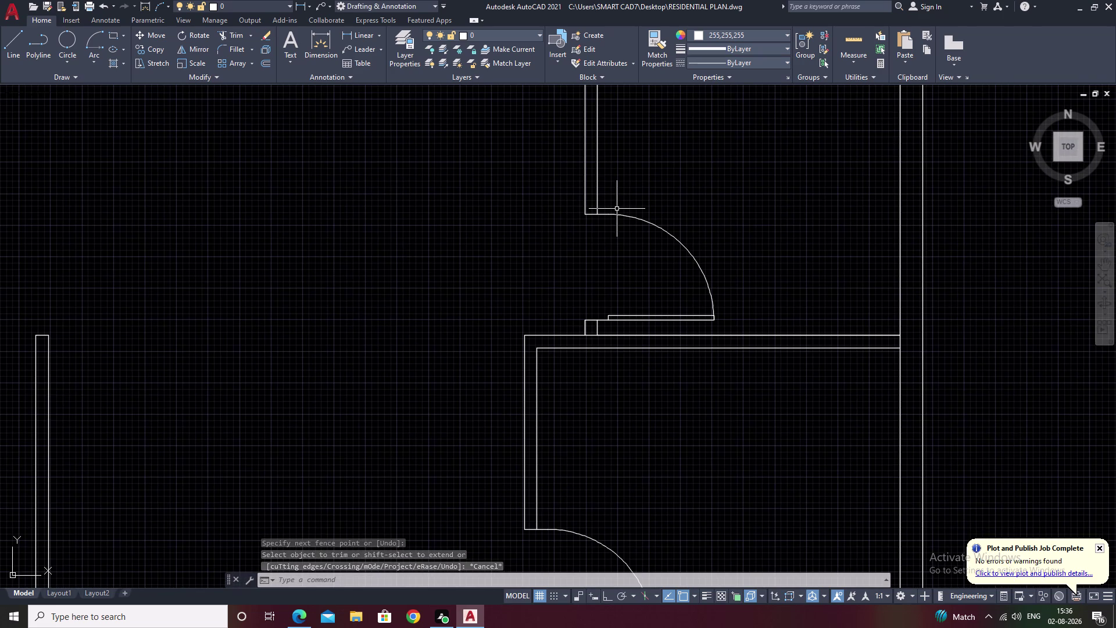
Offset the wall end line above the door by 6 inches.
text(o)
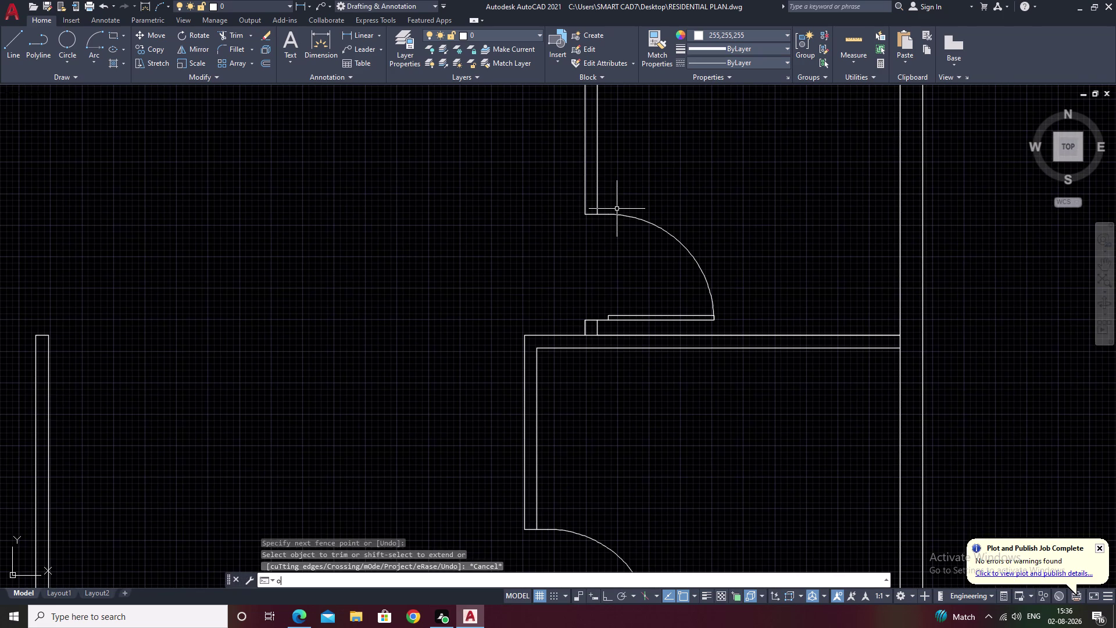
key(space)
key(2)
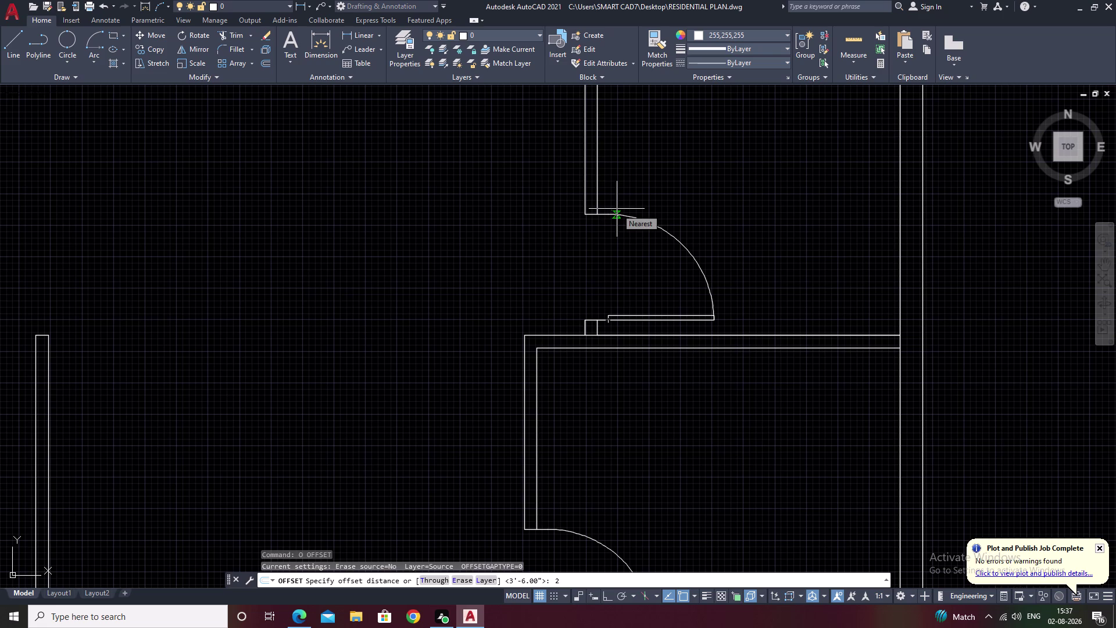
key(space)
scroll(up, 3)
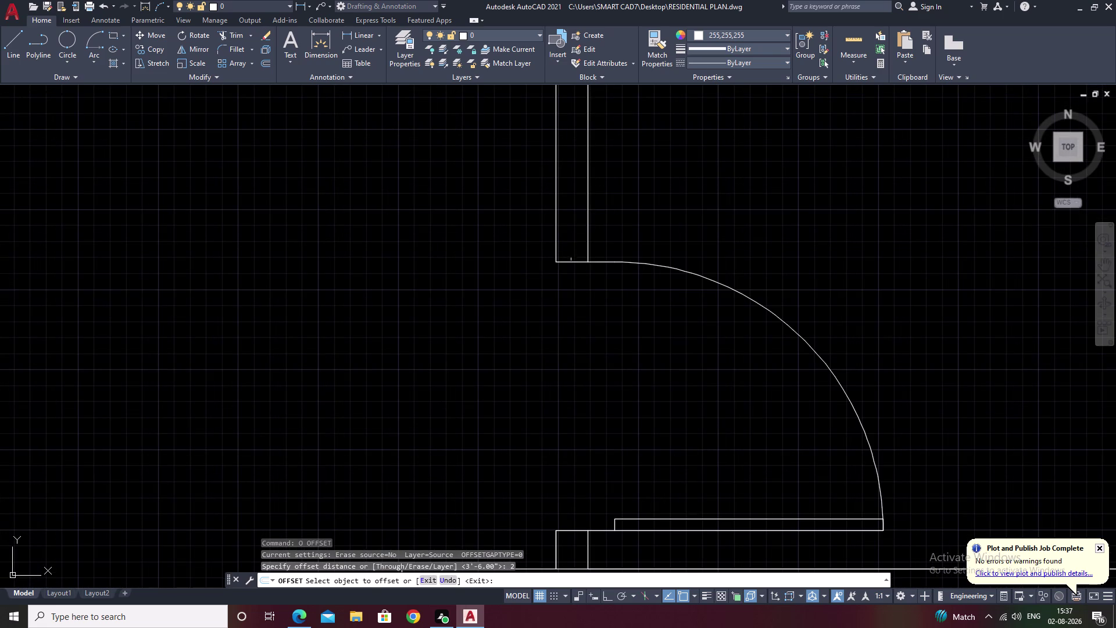
click(573, 261)
key(Escape)
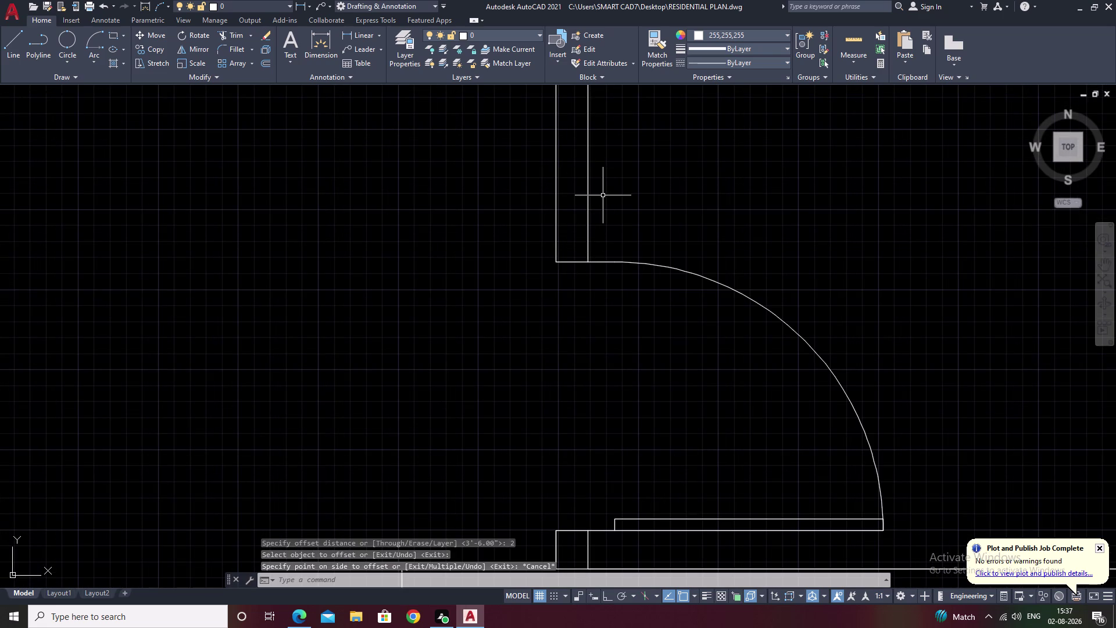
key(space)
text(6)
key(space)
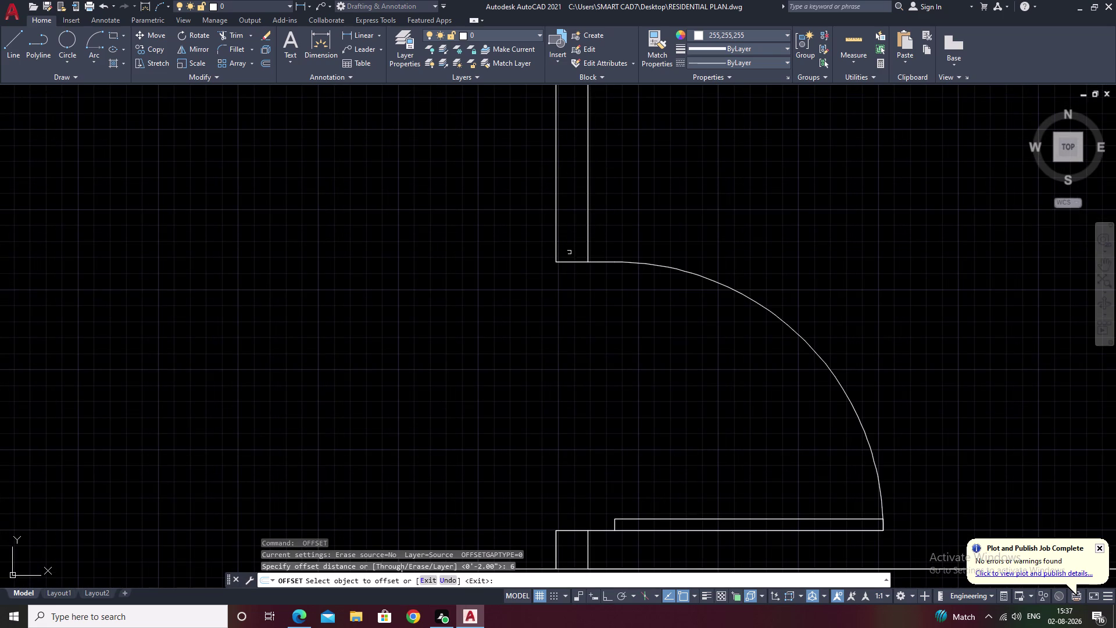
click(567, 263)
click(623, 137)
key(Escape)
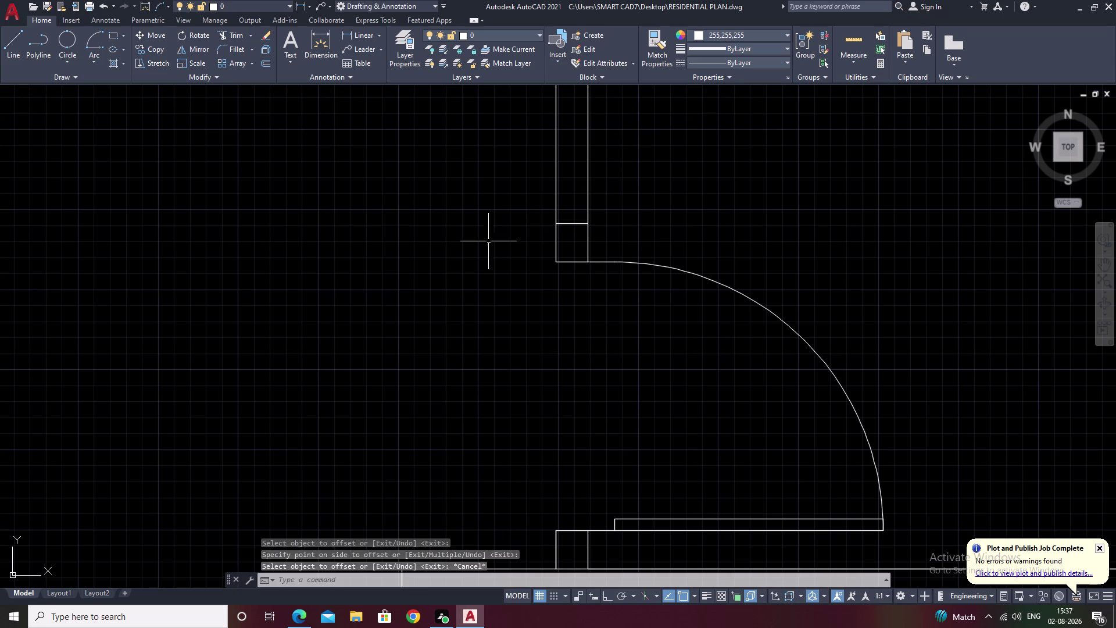
Offset the wall end line 9 inches further up the wall.
key(space)
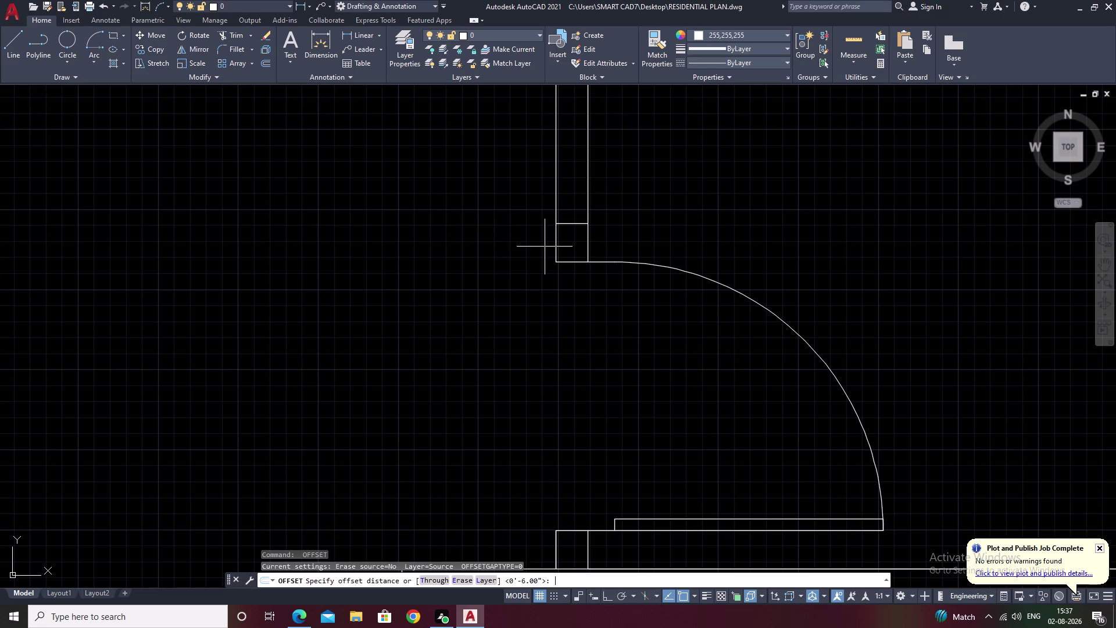
key(space)
text(9)
key(space)
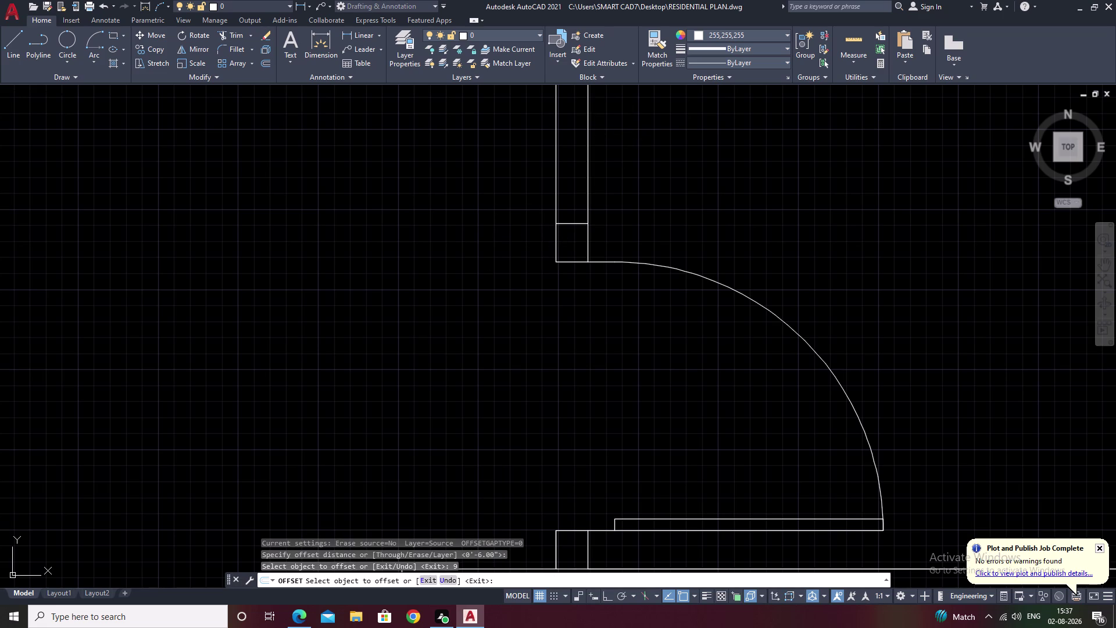
double_click(573, 222)
click(560, 129)
key(Escape)
scroll(down, 3)
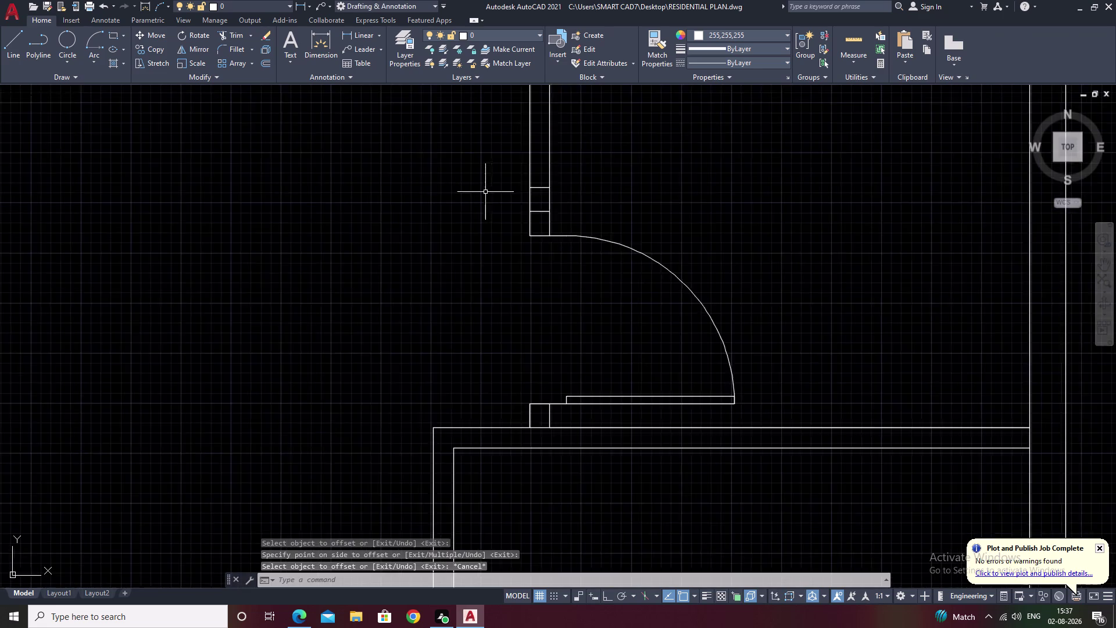
middle_drag(417, 208, 774, 239)
scroll(down, 3)
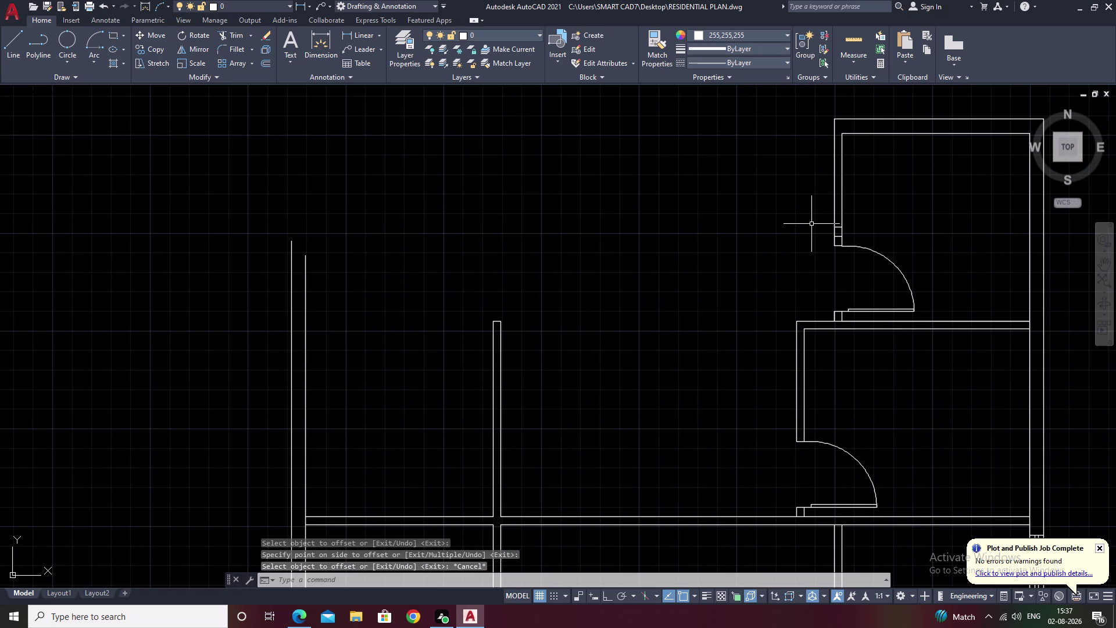
text(l)
key(space)
Turn on Ortho and draw a short top wall line at the wall end.
scroll(up, 3)
click(782, 218)
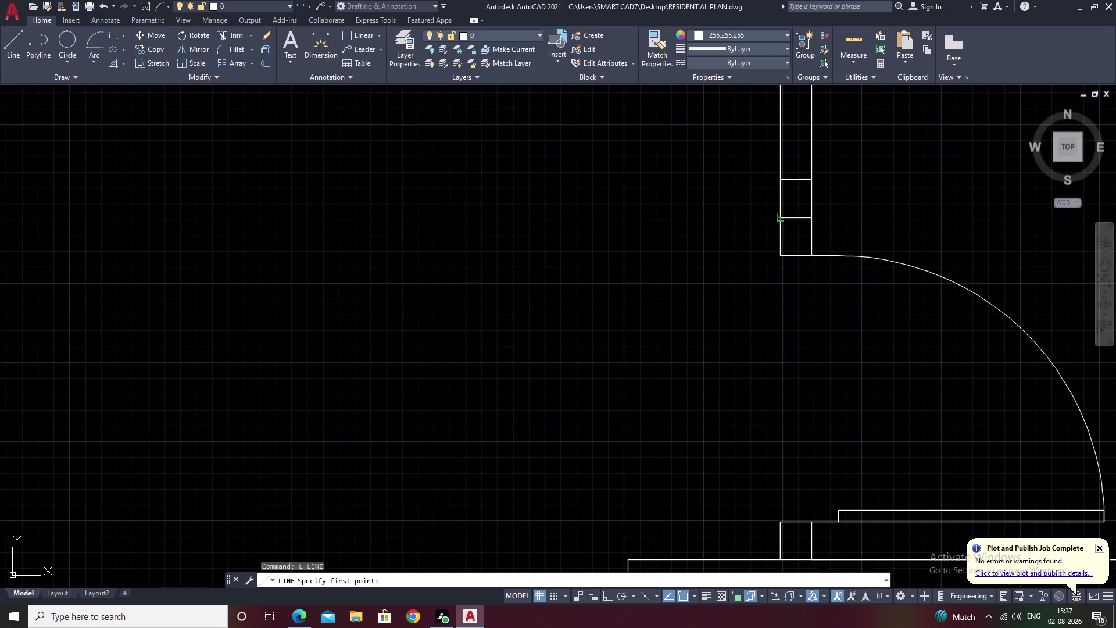
scroll(down, 3)
key(F8)
middle_drag(415, 240, 879, 235)
middle_drag(268, 181, 277, 182)
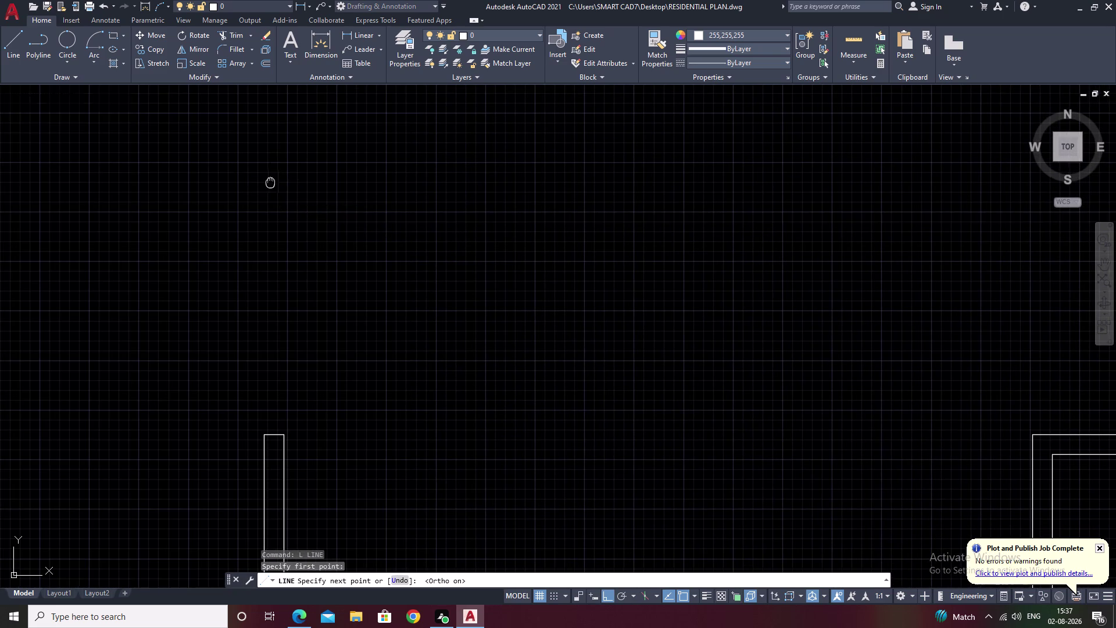
middle_drag(277, 182, 799, 242)
scroll(down, 3)
middle_click(542, 235)
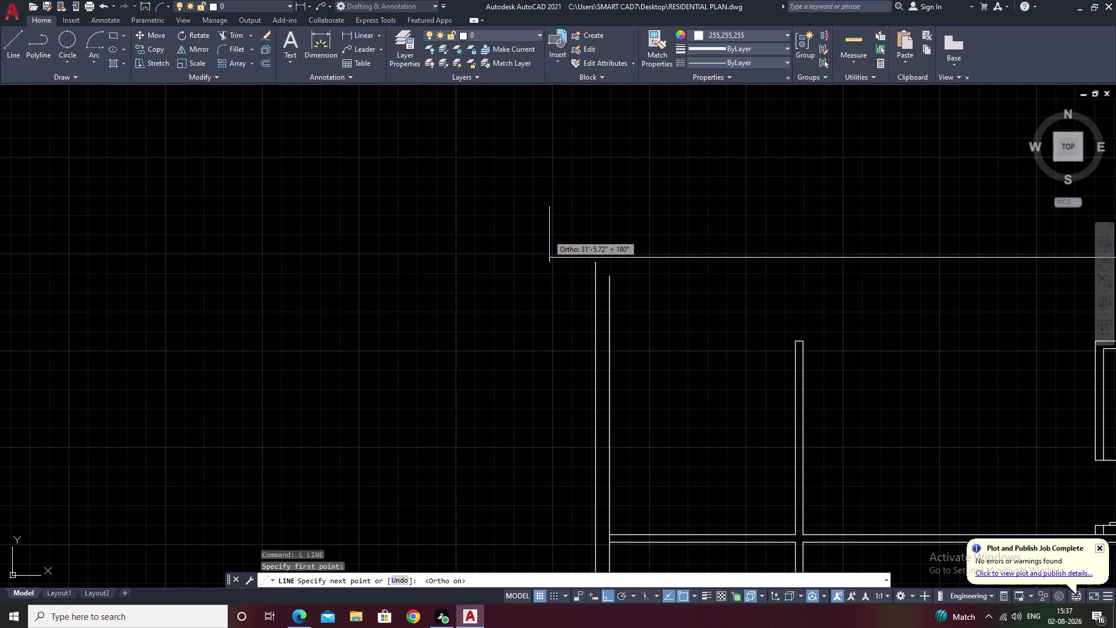
click(572, 231)
key(Escape)
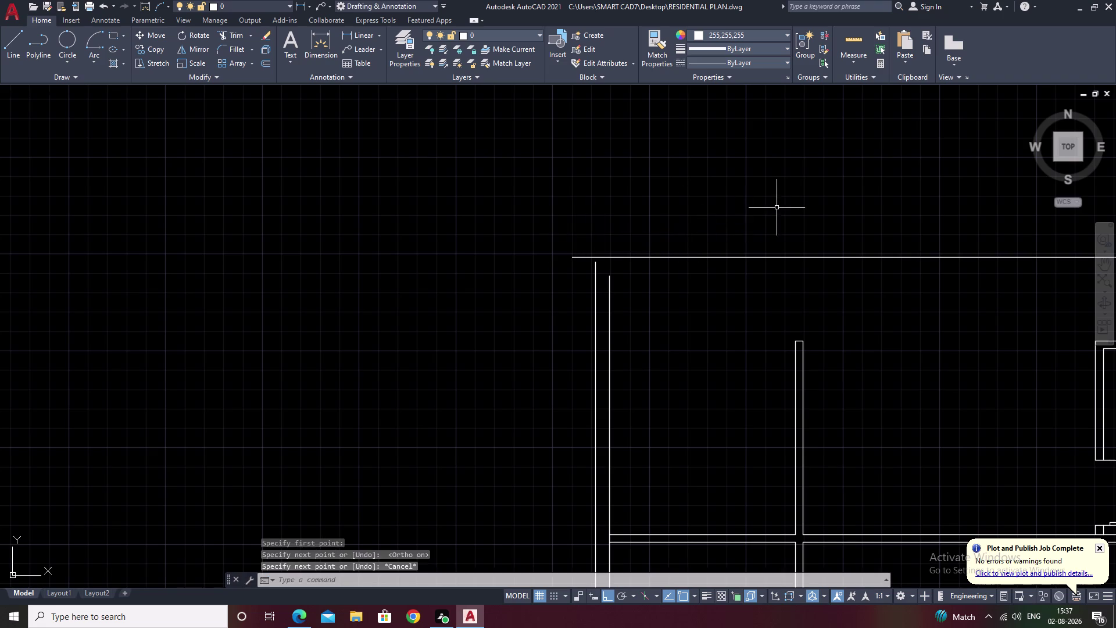
scroll(down, 3)
middle_drag(805, 216, 723, 228)
scroll(up, 3)
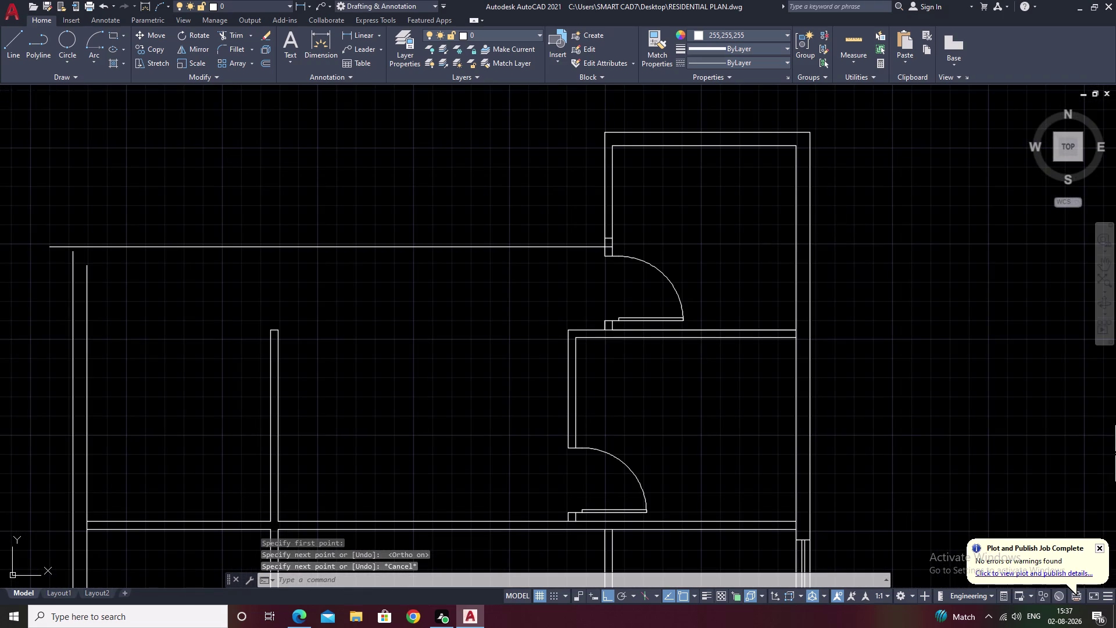
Draw the long top outer wall line leftward to the top-left corner.
text(l)
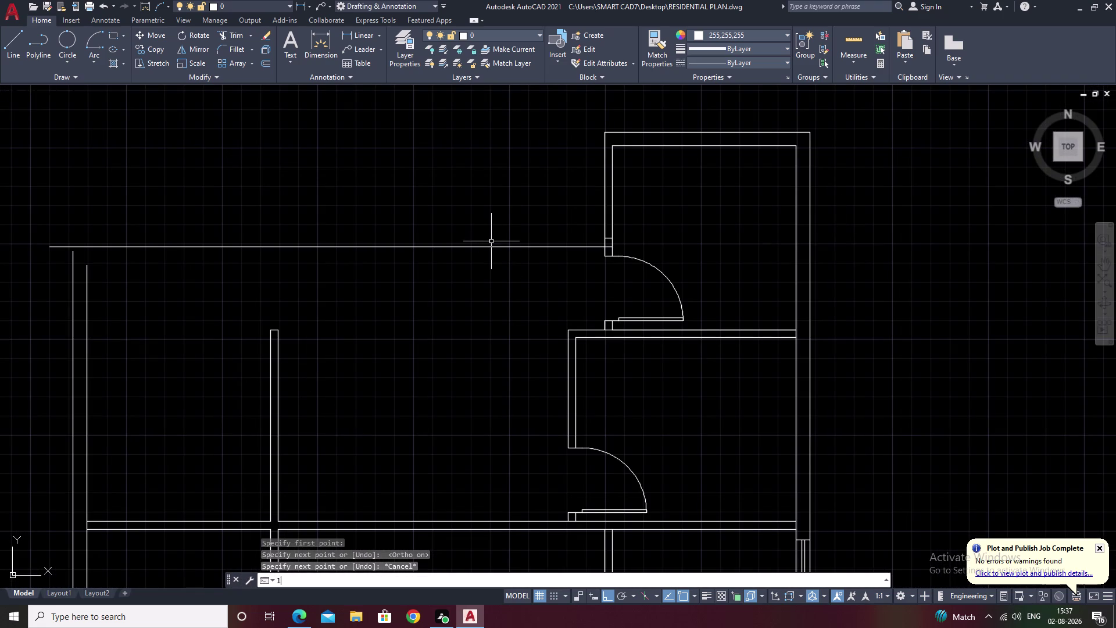
key(space)
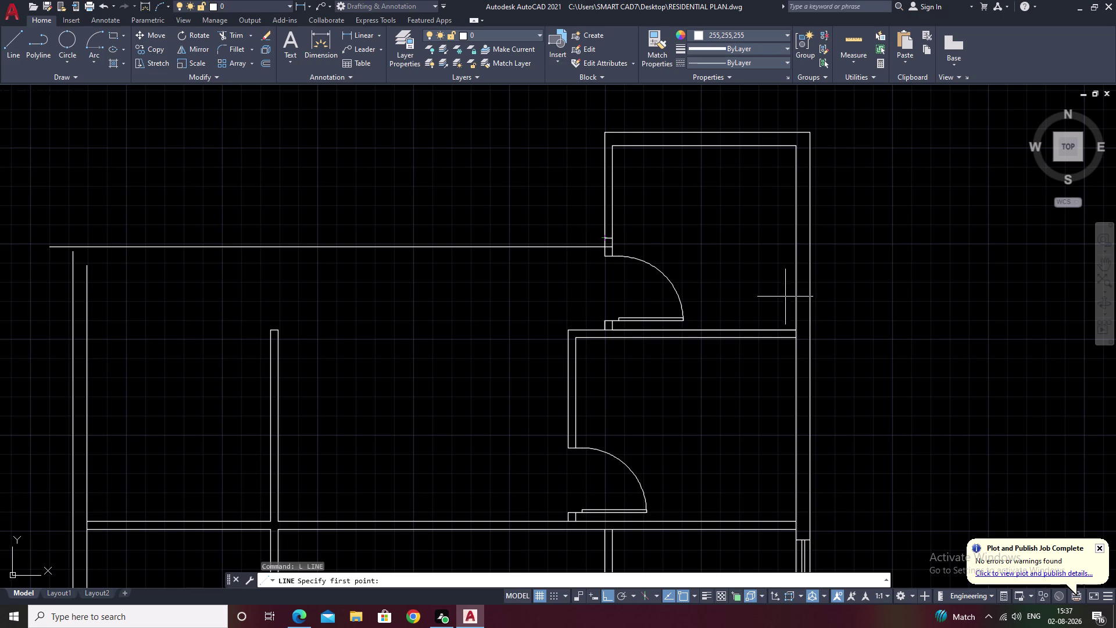
scroll(up, 3)
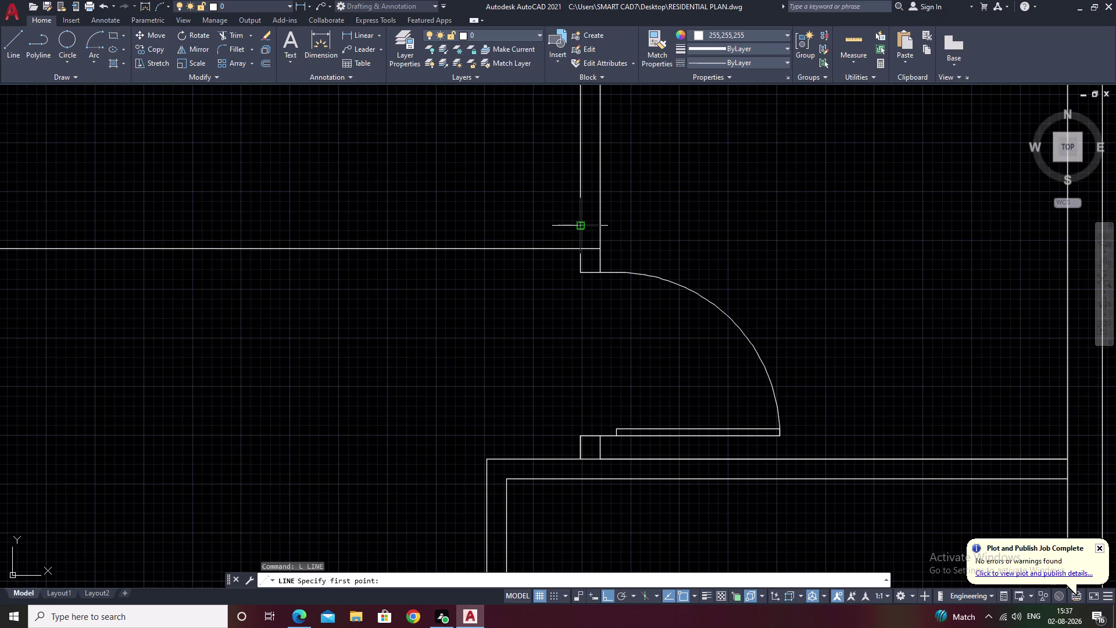
click(563, 229)
key(Escape)
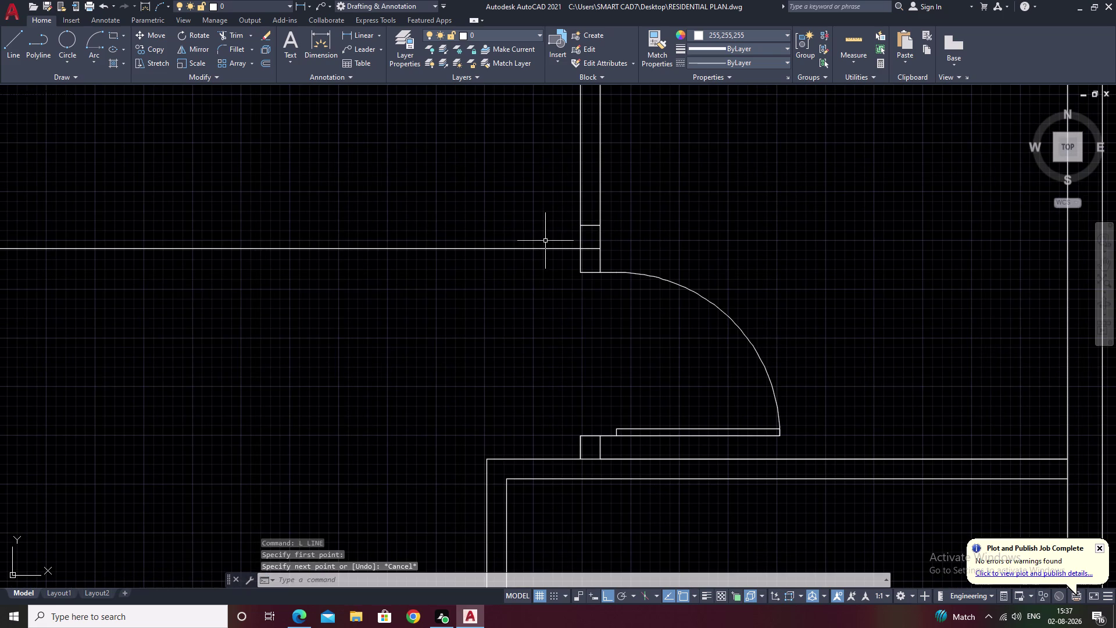
key(l)
key(space)
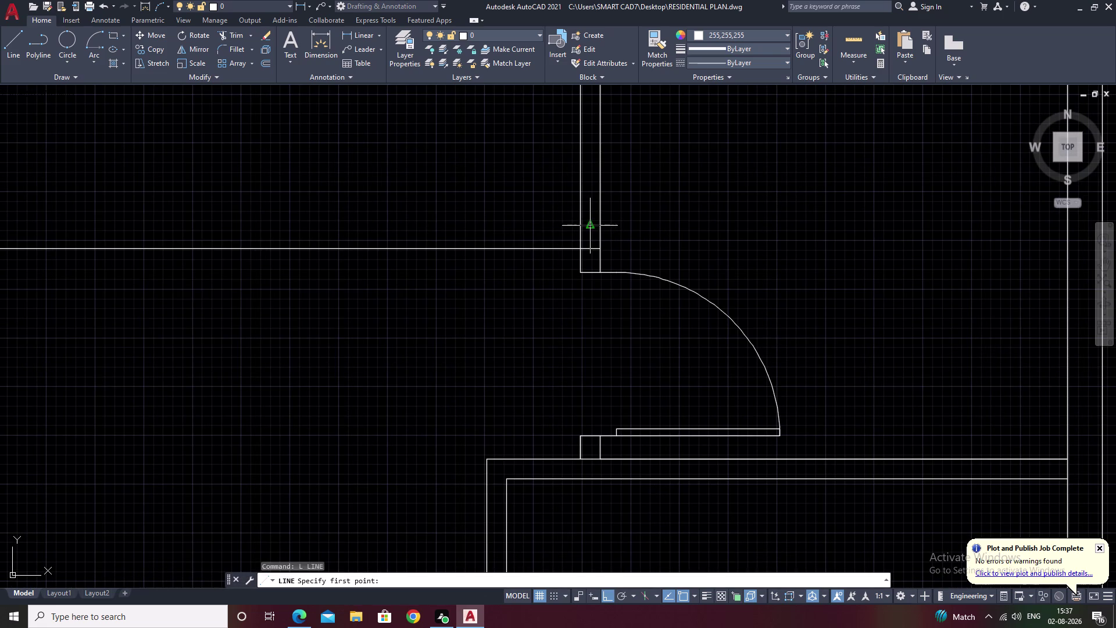
scroll(up, 3)
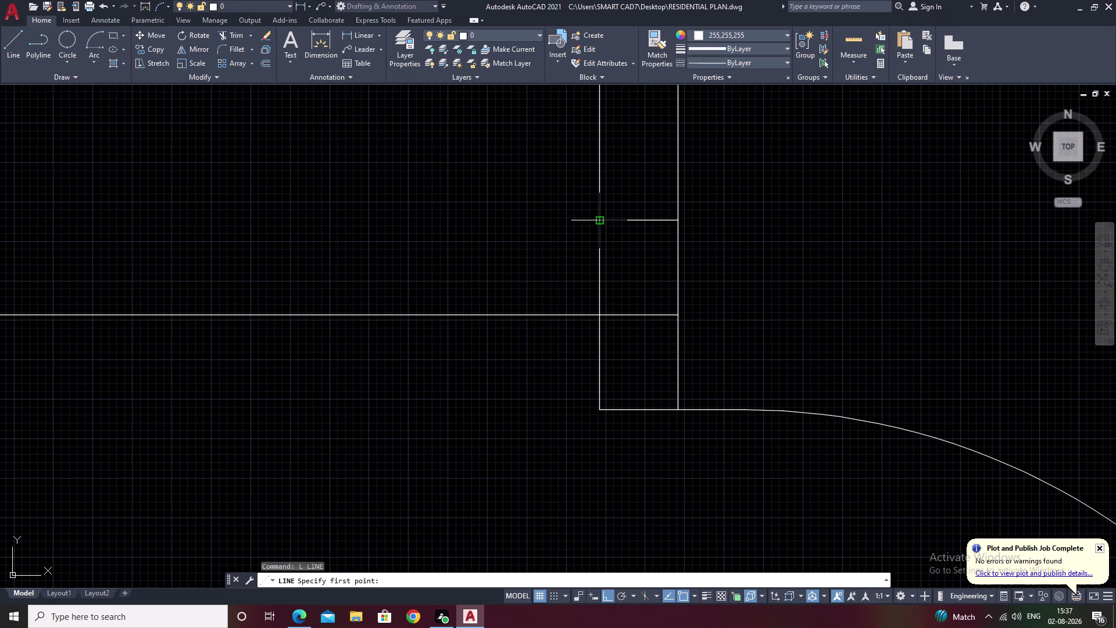
drag(600, 220, 590, 220)
scroll(down, 3)
middle_drag(238, 211, 752, 229)
middle_drag(285, 198, 818, 210)
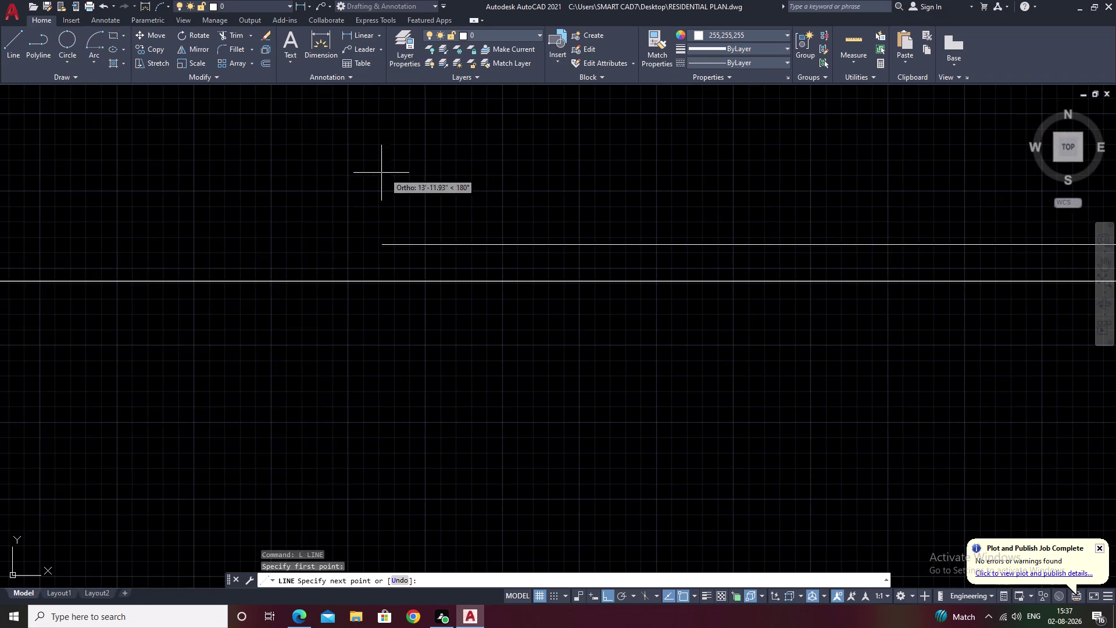
middle_drag(372, 174, 804, 182)
middle_drag(405, 174, 936, 196)
scroll(down, 3)
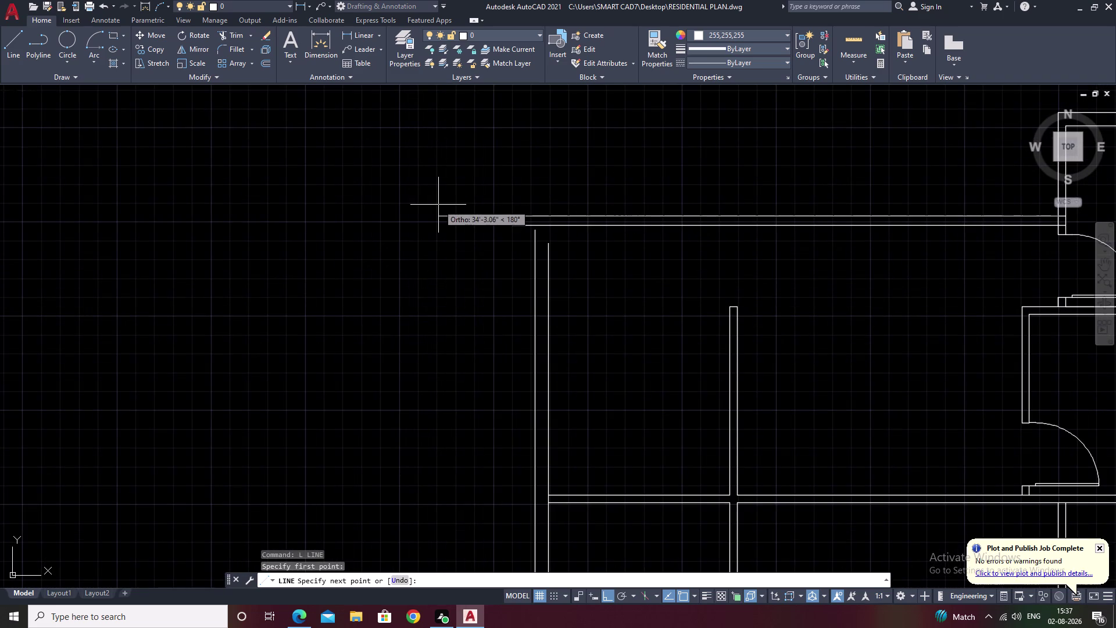
click(439, 204)
key(Escape)
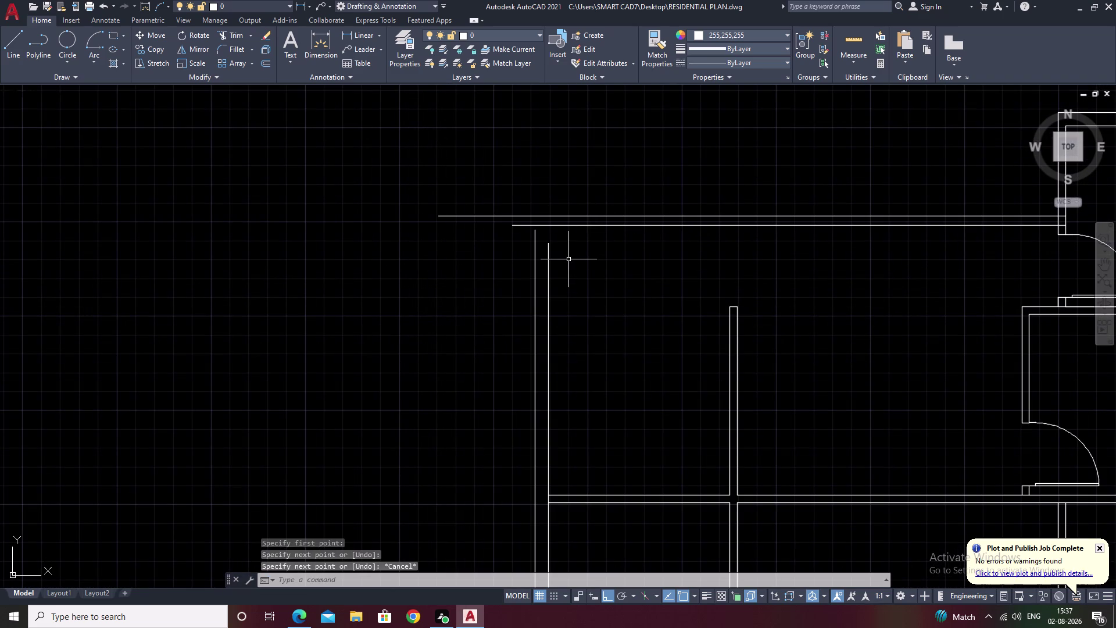
Extend the two left wall lines up to the new top line.
text(ex)
key(space)
click(548, 283)
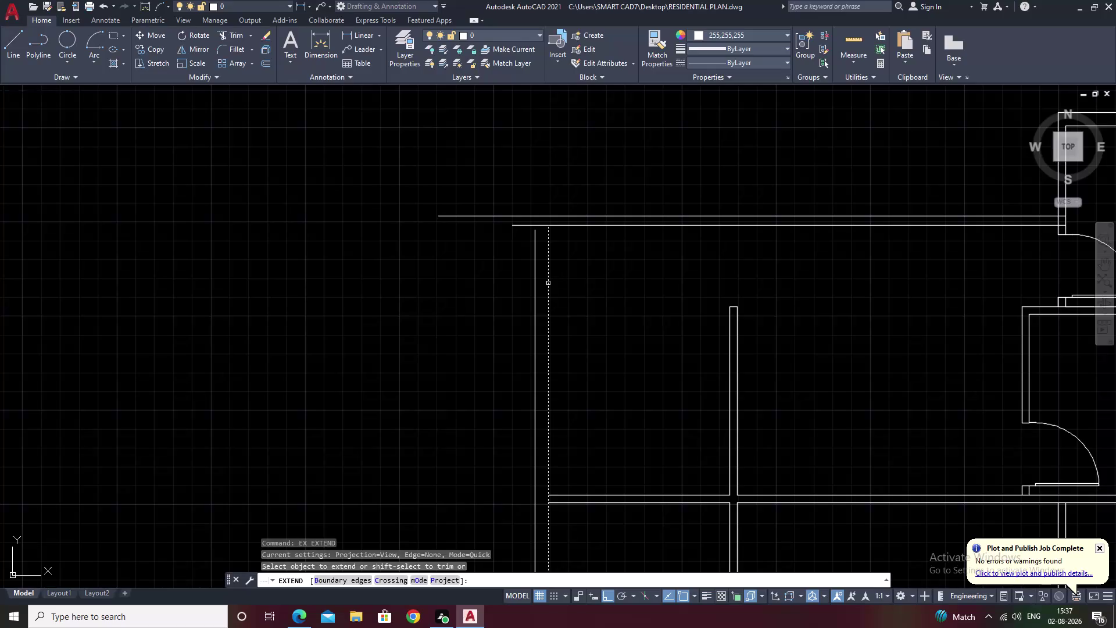
click(535, 252)
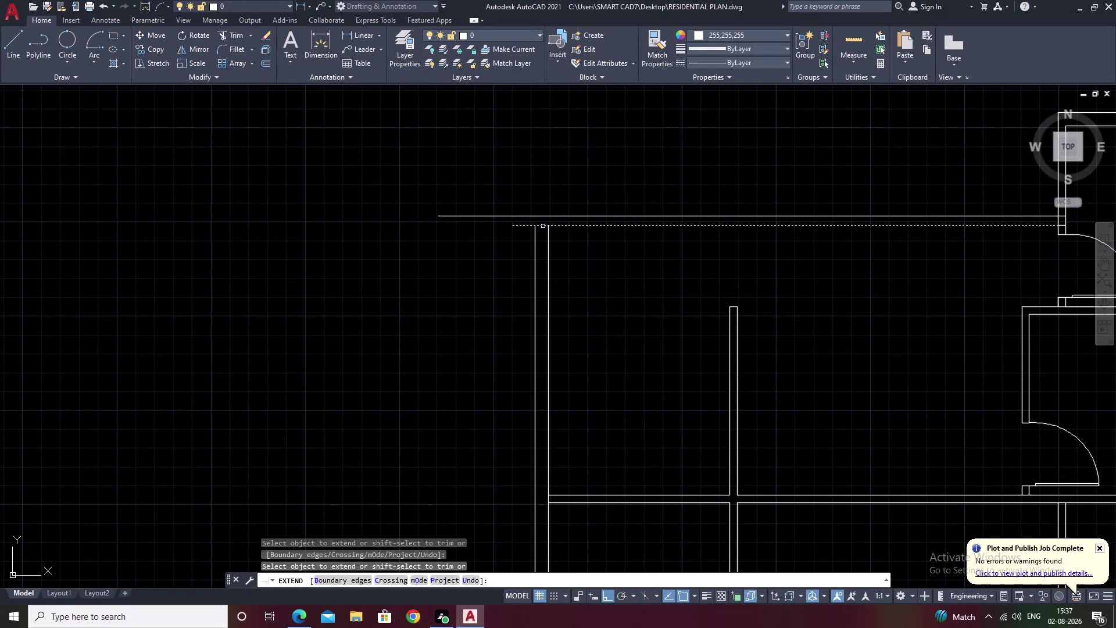
click(534, 241)
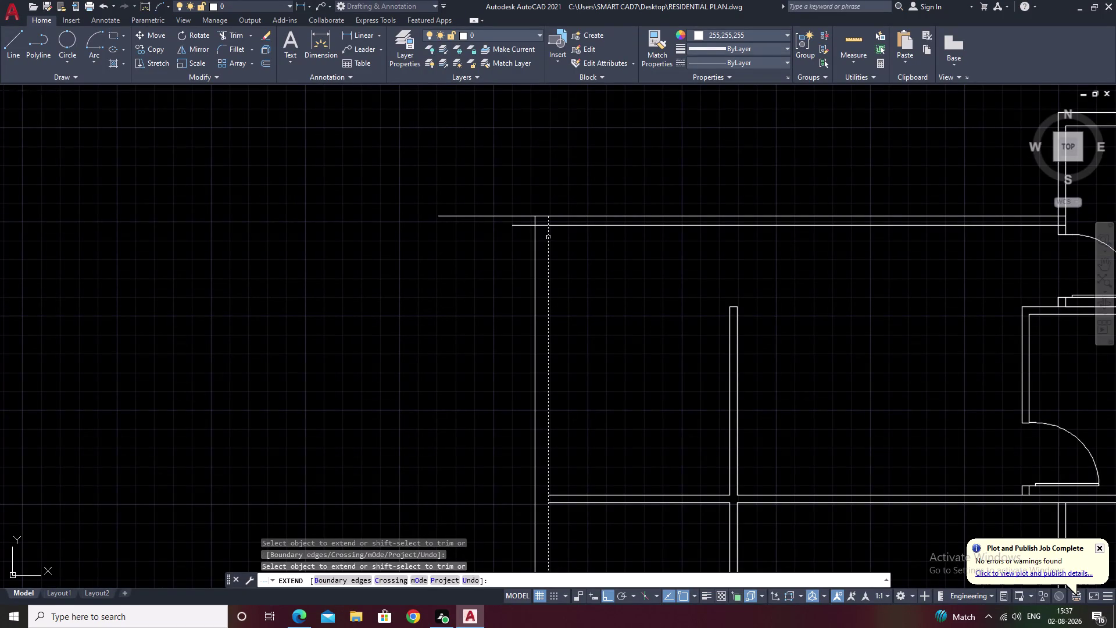
key(Escape)
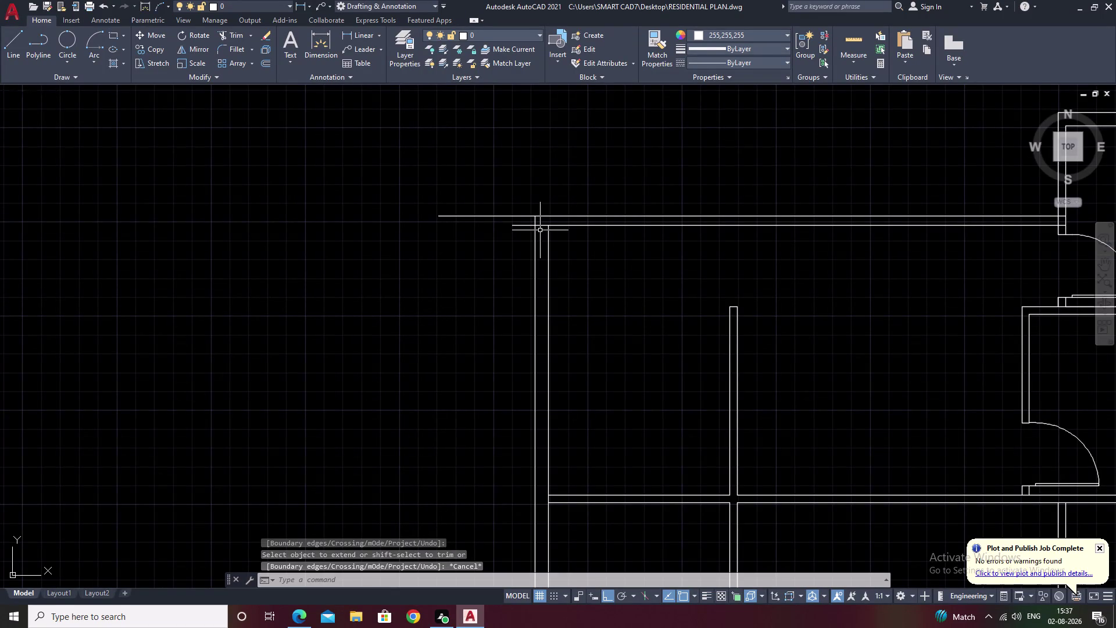
Trim the overhanging line ends at the top-left wall corner.
text(tr)
key(space)
drag(489, 157, 497, 298)
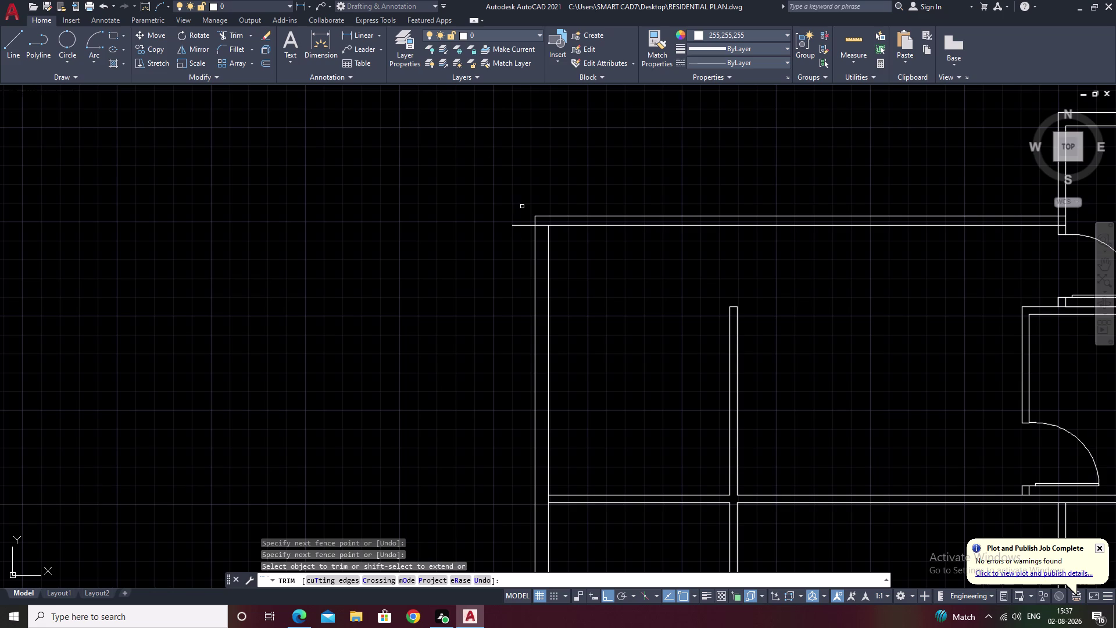
scroll(down, 3)
scroll(up, 3)
drag(520, 209, 516, 276)
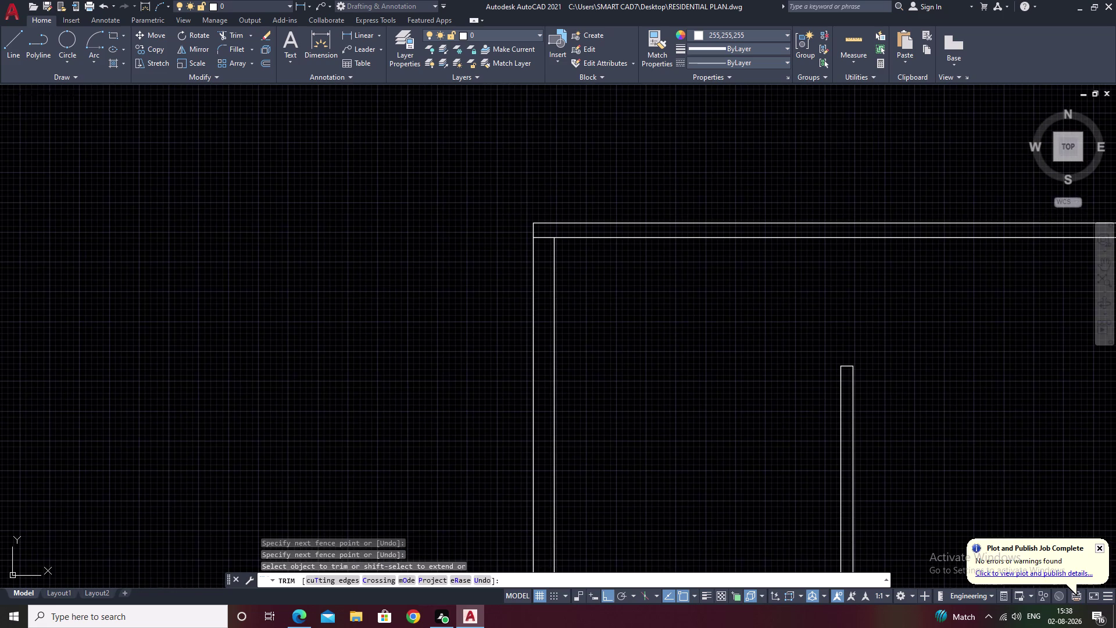
Trim the extra line segments near the upper door openings and wall junction.
middle_drag(658, 274, 555, 212)
scroll(down, 3)
middle_drag(936, 209, 748, 218)
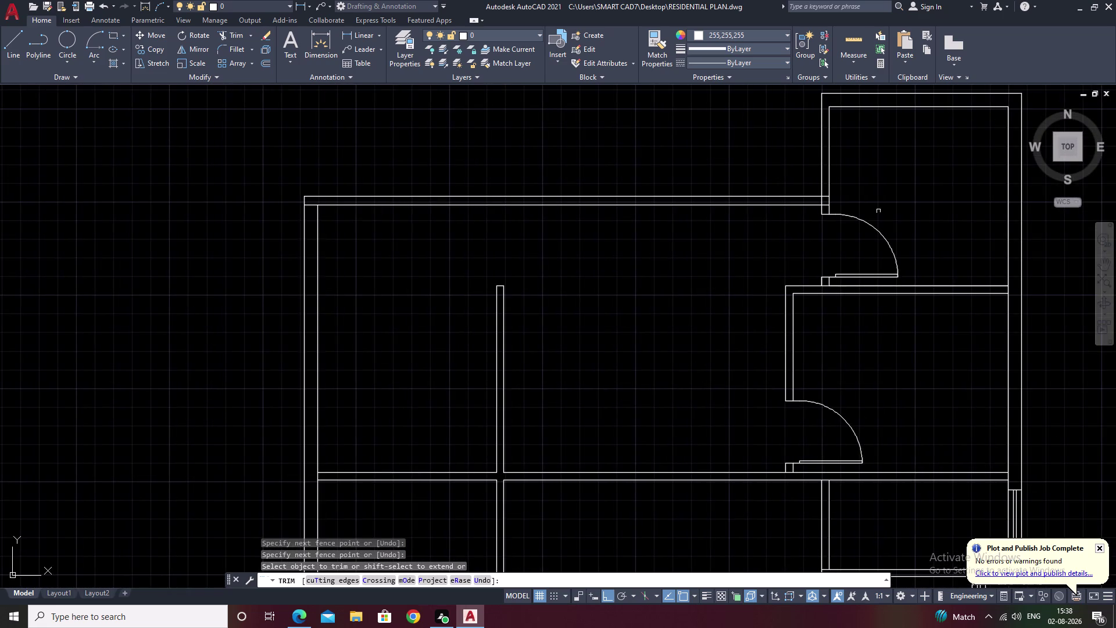
scroll(up, 3)
scroll(up, 3)
drag(666, 114, 668, 236)
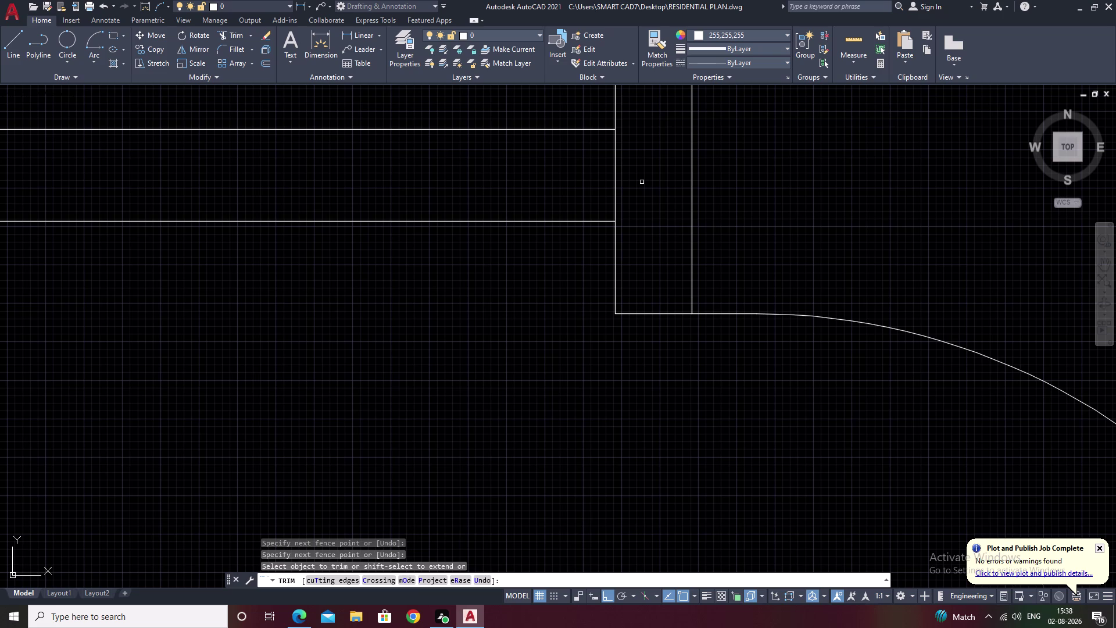
drag(638, 184, 513, 180)
scroll(down, 3)
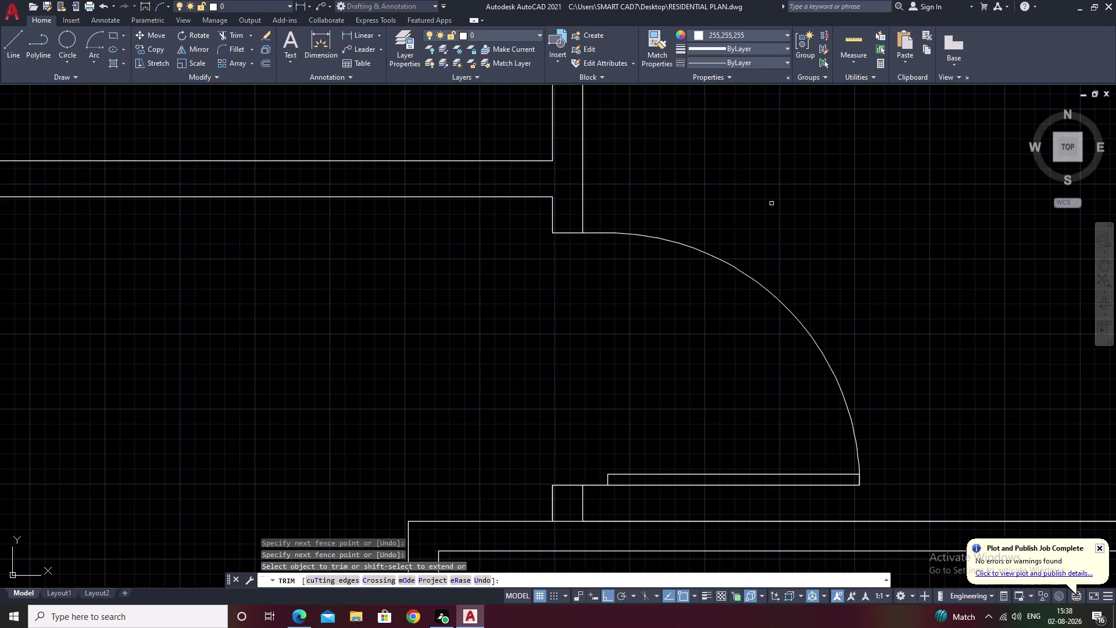
scroll(down, 3)
middle_drag(782, 199, 652, 139)
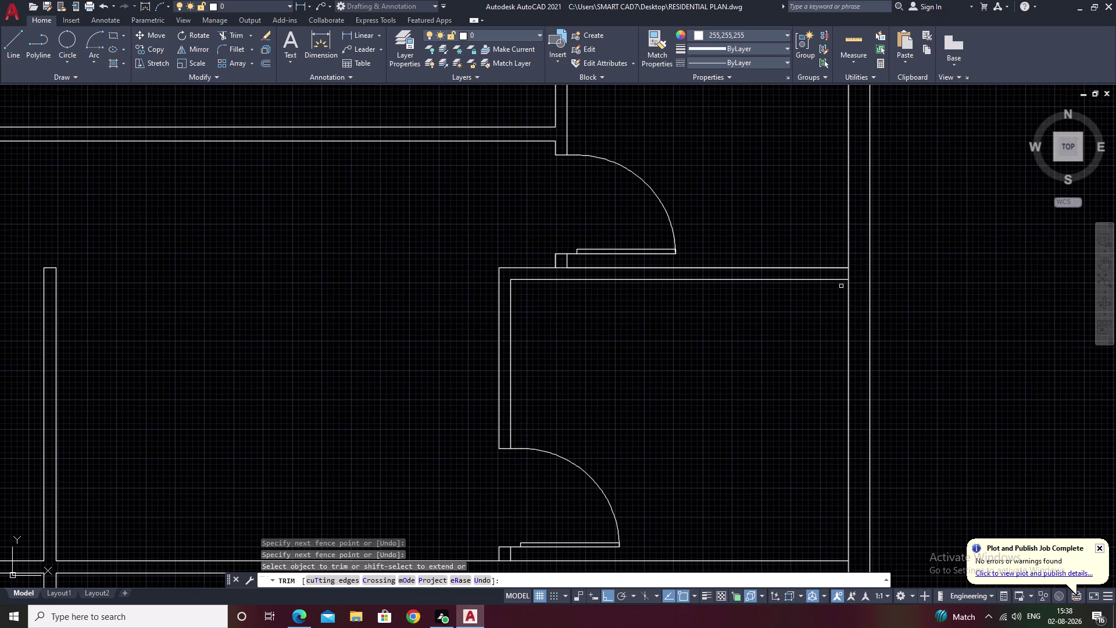
scroll(up, 3)
drag(852, 253, 789, 255)
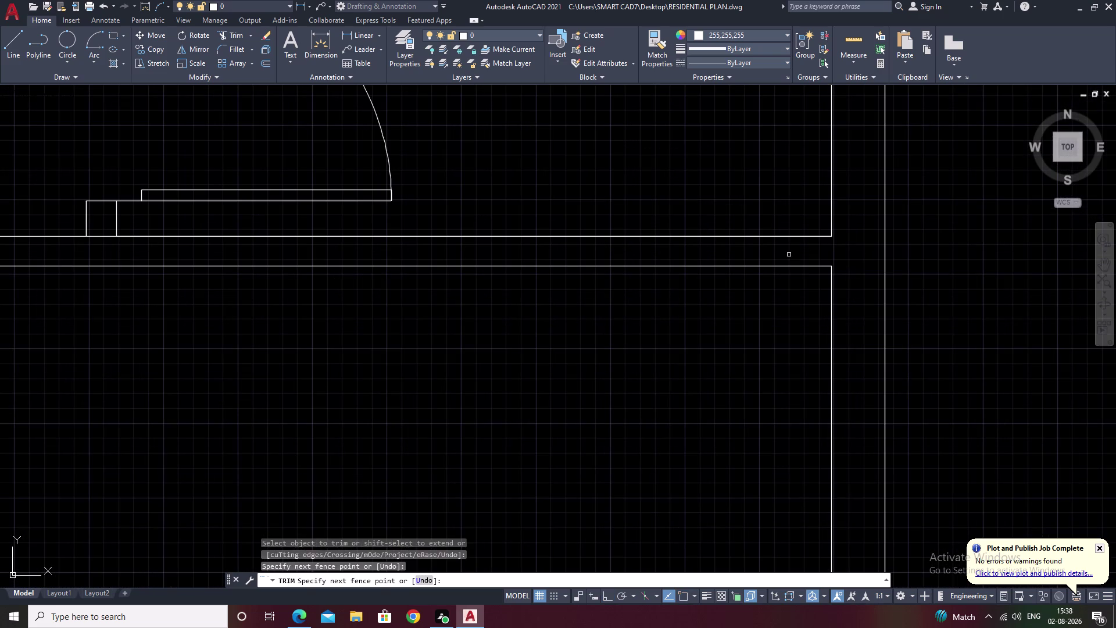
Pan around the plan to check the trimmed walls, then end the trim.
scroll(down, 3)
scroll(down, 3)
middle_drag(696, 350, 746, 205)
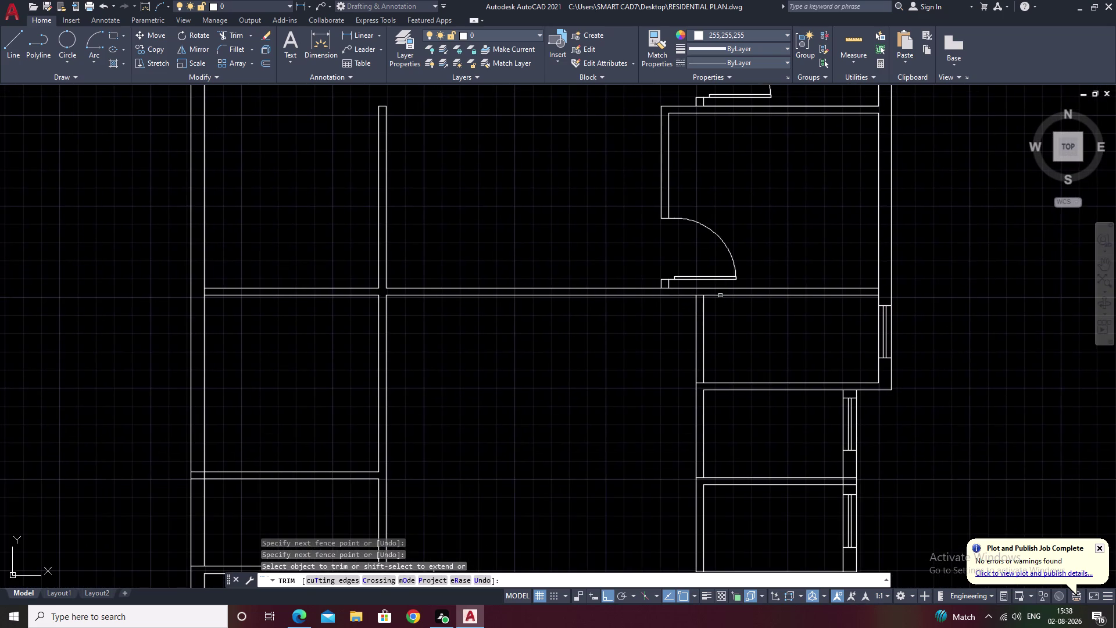
middle_drag(721, 296, 766, 247)
middle_drag(803, 294, 803, 268)
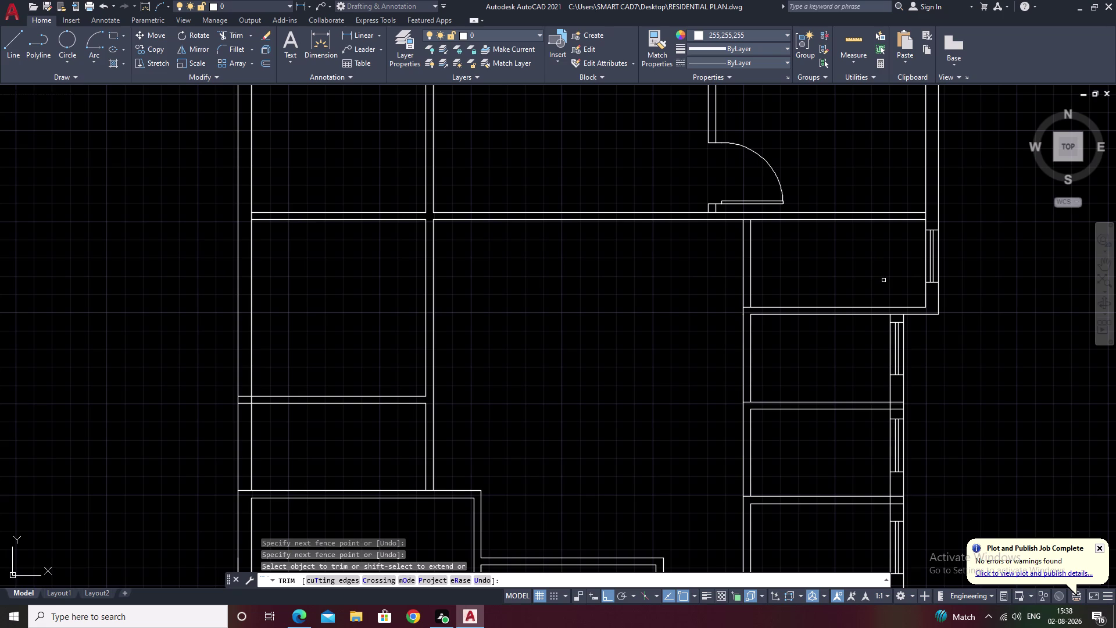
middle_drag(826, 281, 770, 494)
scroll(up, 3)
scroll(down, 3)
middle_drag(724, 272, 880, 253)
middle_drag(663, 395, 754, 282)
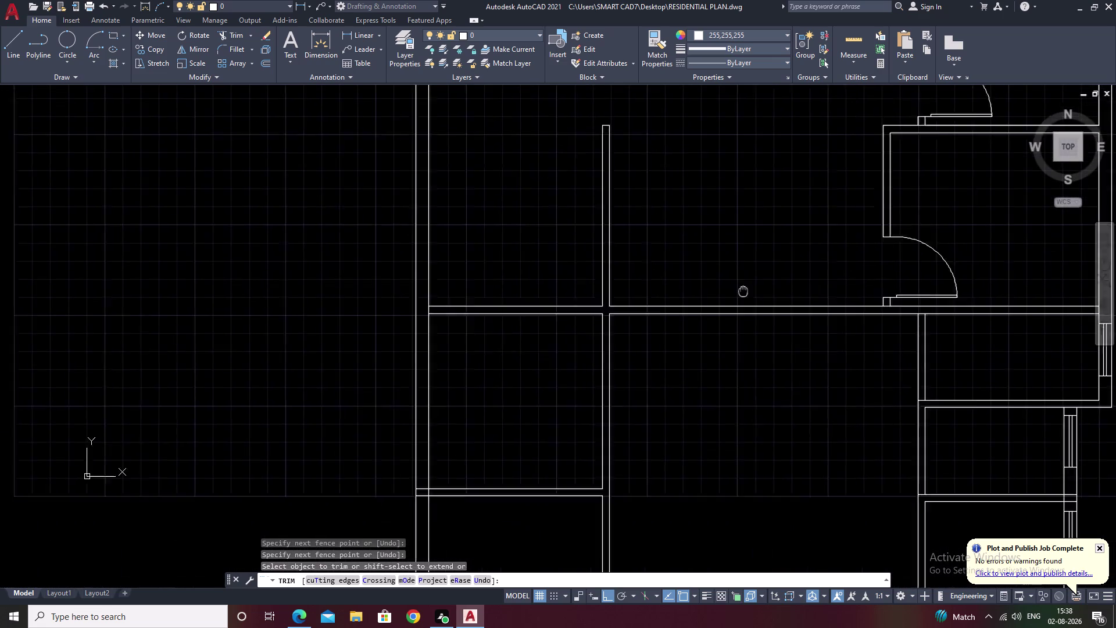
middle_drag(754, 282, 760, 279)
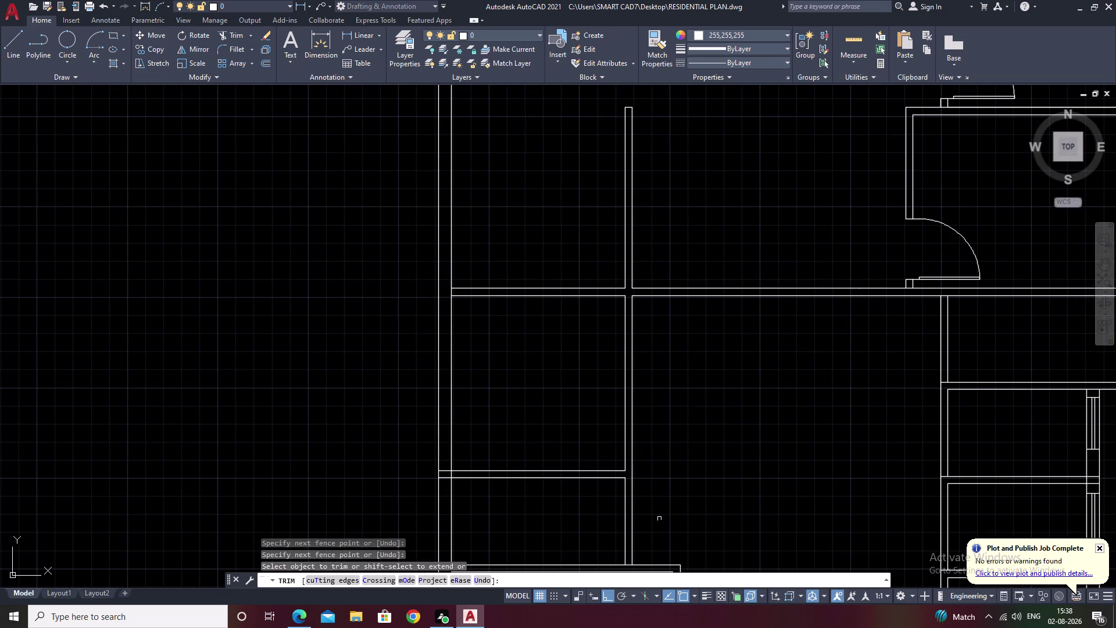
middle_drag(498, 225, 577, 566)
key(Escape)
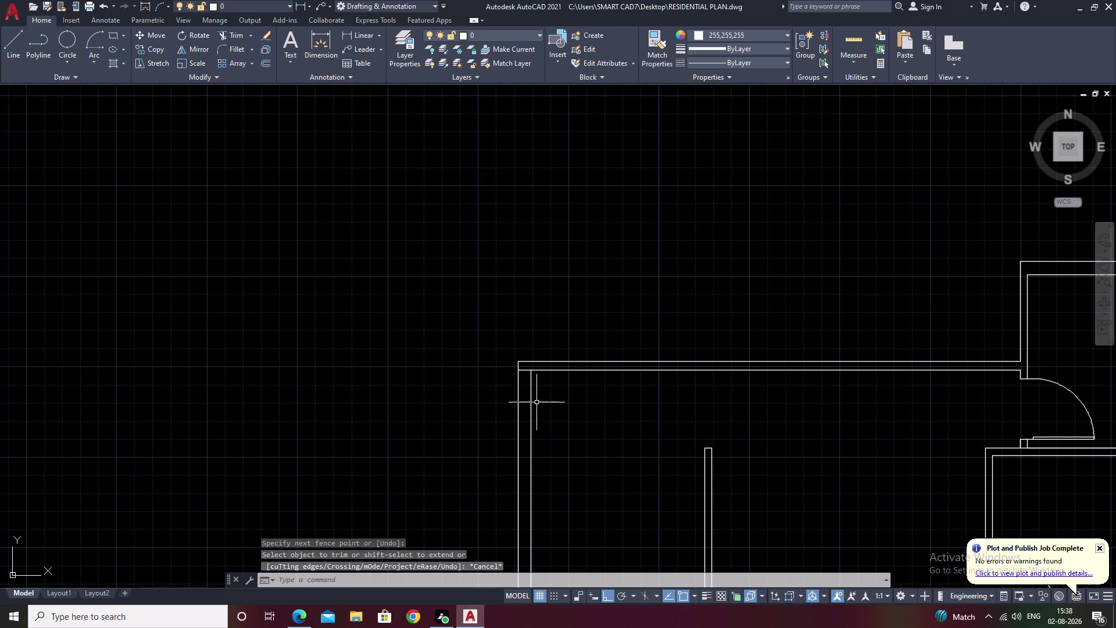
Offset a 6-inch line across the left wall below the top-left corner.
text(o)
key(space)
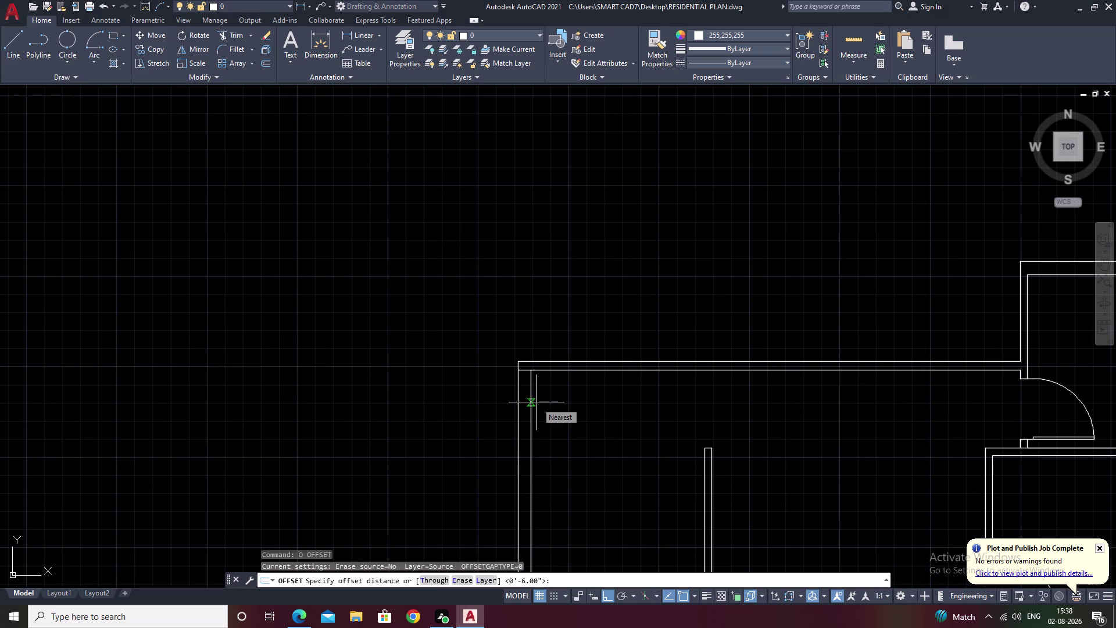
key(3)
key(BackSpace)
key(6)
key(space)
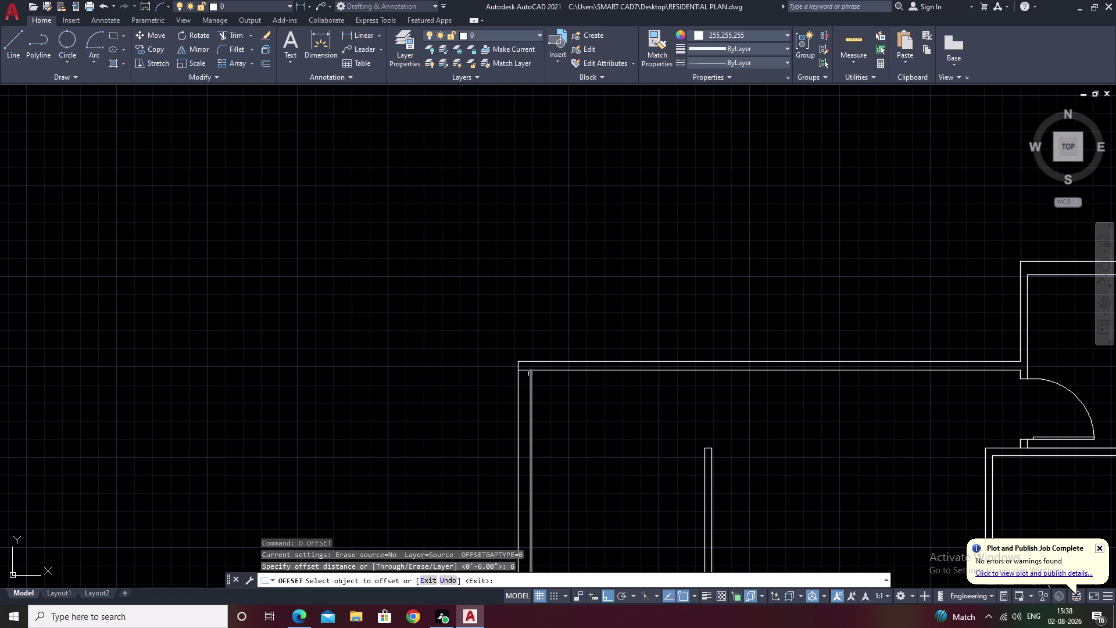
click(528, 371)
click(565, 433)
key(Escape)
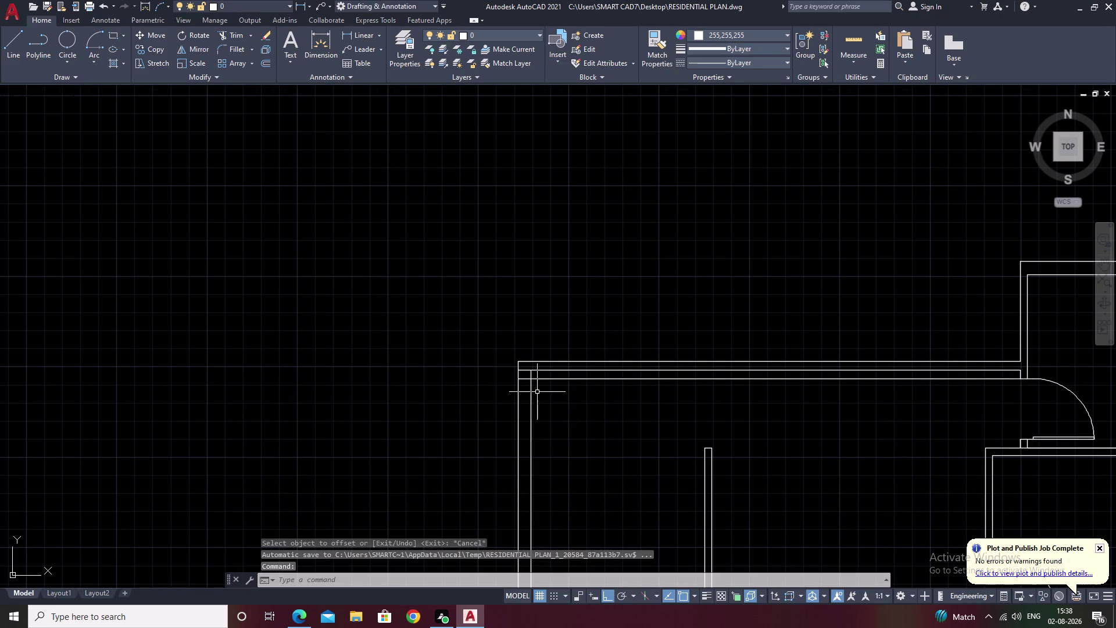
scroll(up, 3)
Fence-trim the excess wall line segments at the upper-left corner.
text(tr)
key(space)
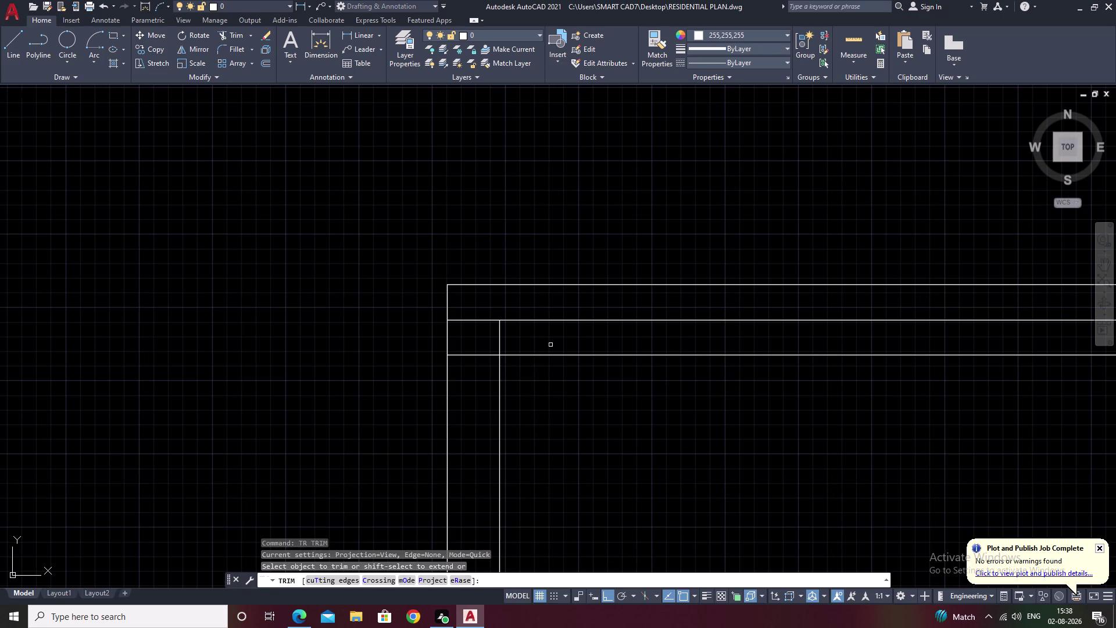
click(545, 340)
drag(577, 347, 610, 379)
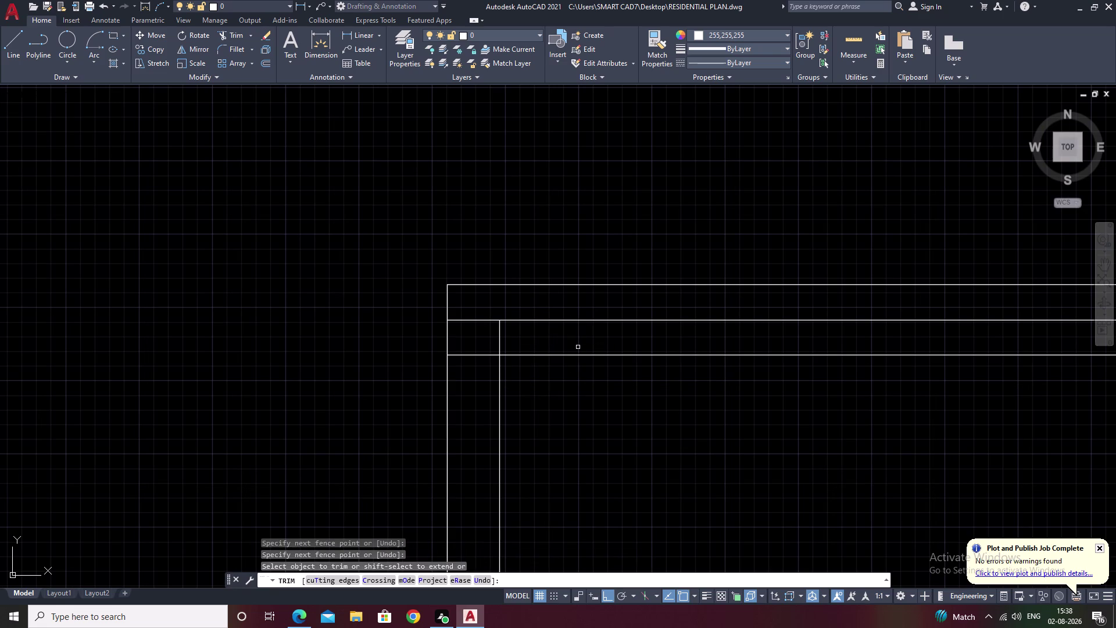
drag(610, 379, 628, 393)
drag(580, 349, 661, 395)
scroll(down, 3)
middle_drag(742, 416, 624, 407)
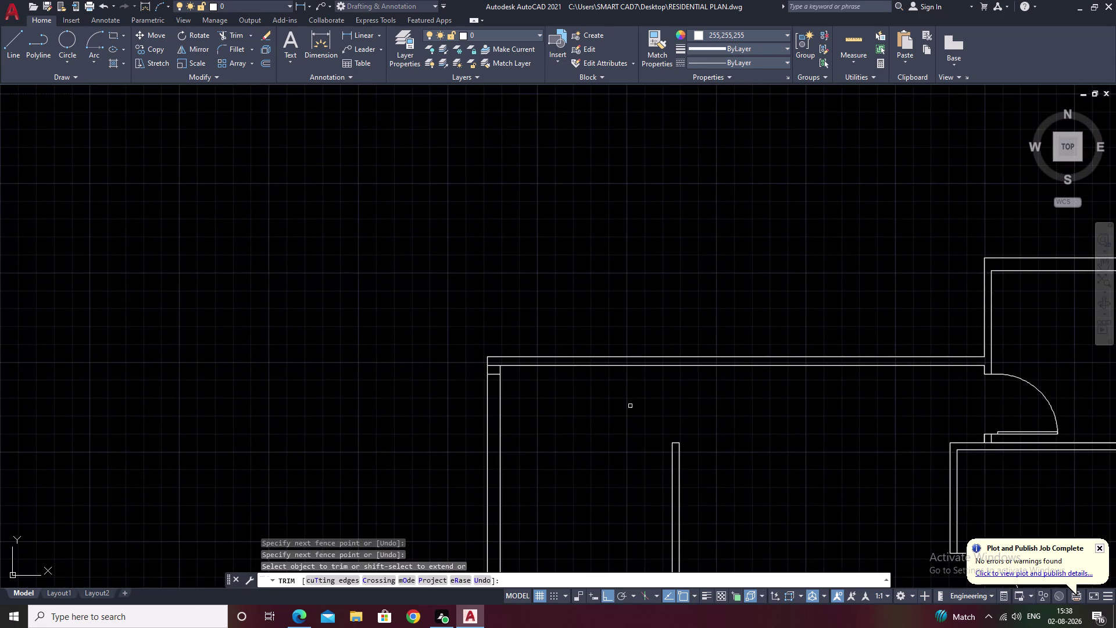
middle_drag(627, 406, 652, 365)
scroll(up, 3)
key(Escape)
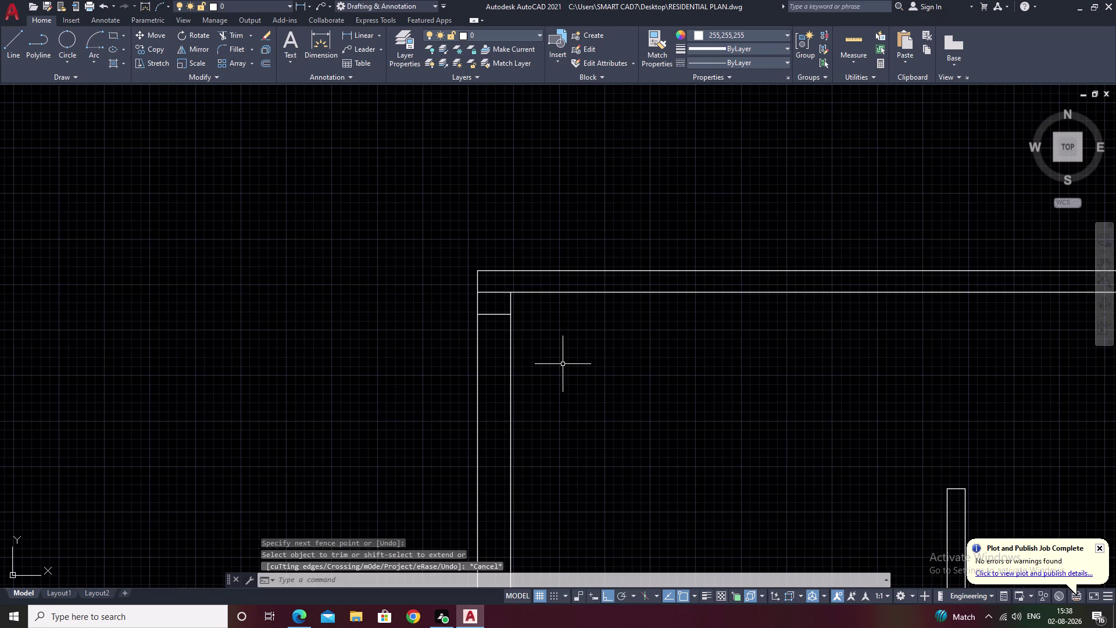
Try offsetting a wall line by 3'6"; the chosen object is rejected.
text(o)
key(space)
key(3)
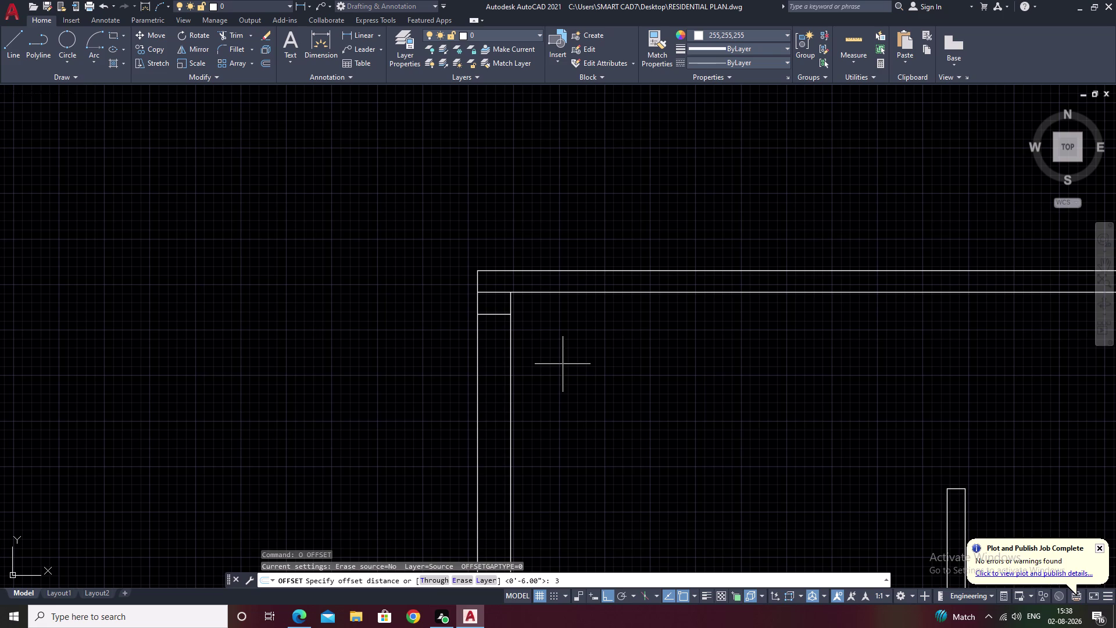
key(apostrophe)
key(6)
text(")
key(space)
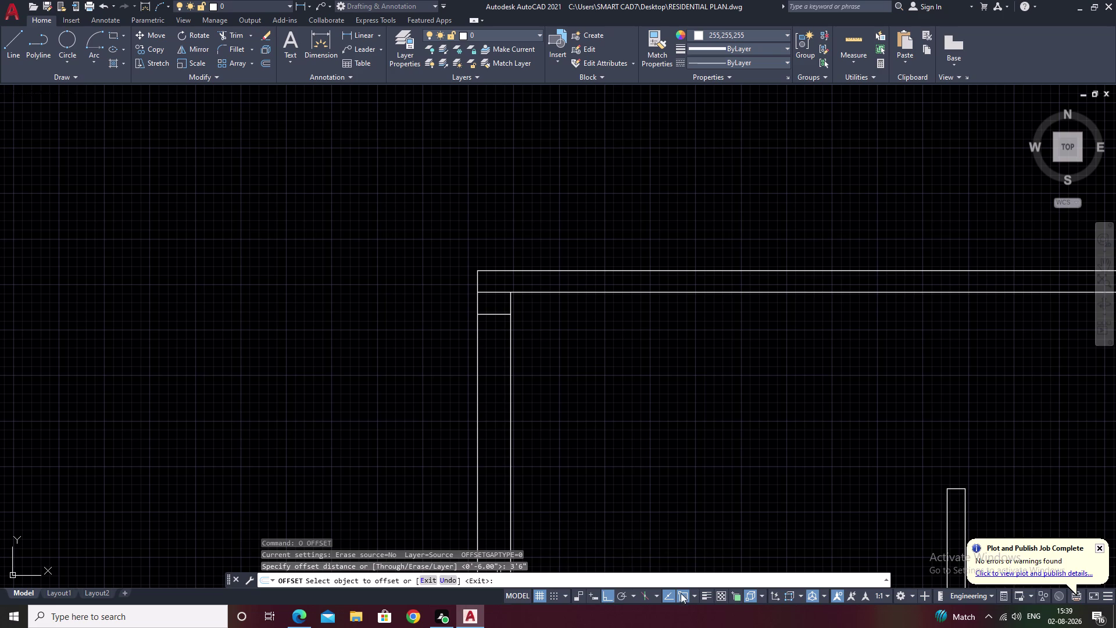
click(497, 315)
scroll(down, 3)
click(610, 386)
scroll(down, 3)
middle_drag(641, 412, 568, 360)
key(Escape)
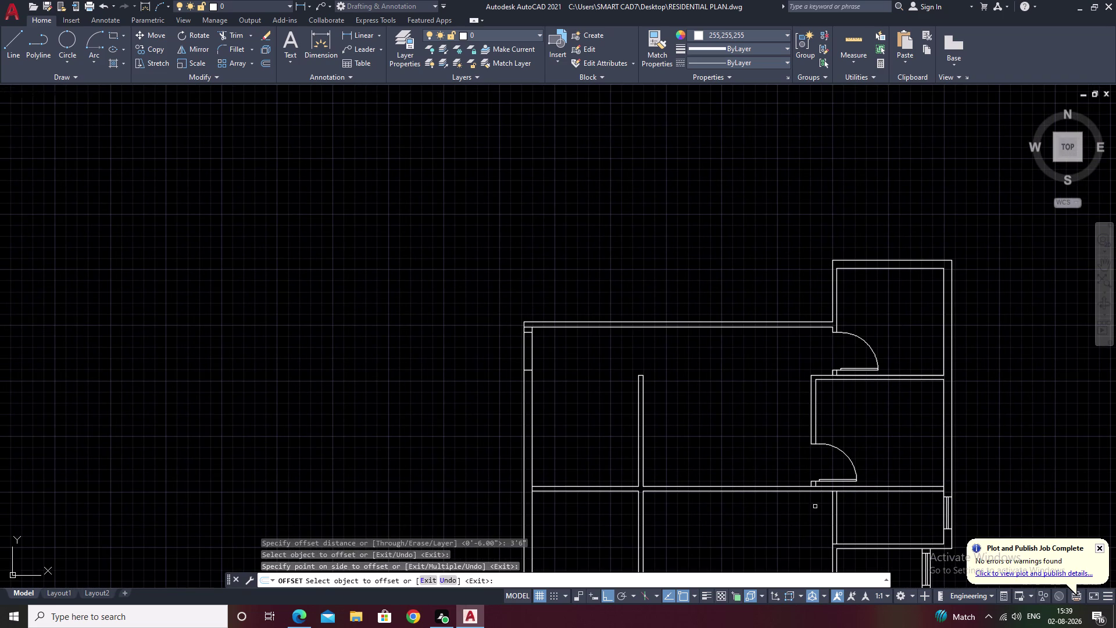
Pan to show the whole floor plan and cancel the offset command.
scroll(up, 3)
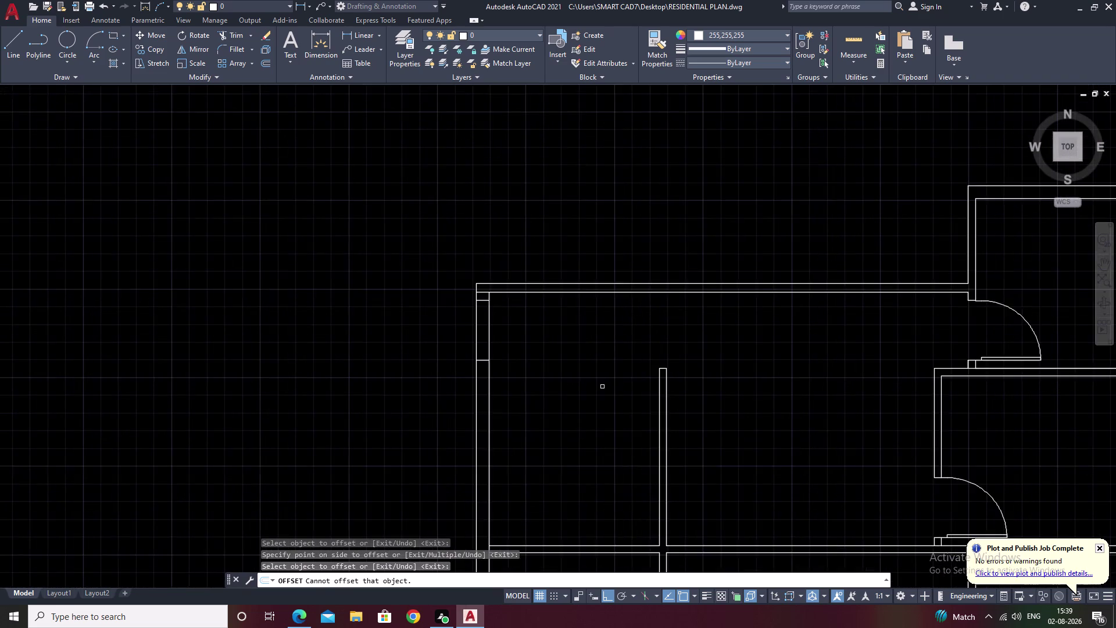
middle_drag(510, 344, 364, 300)
middle_drag(296, 253, 302, 298)
scroll(down, 3)
middle_drag(755, 349, 597, 373)
scroll(down, 3)
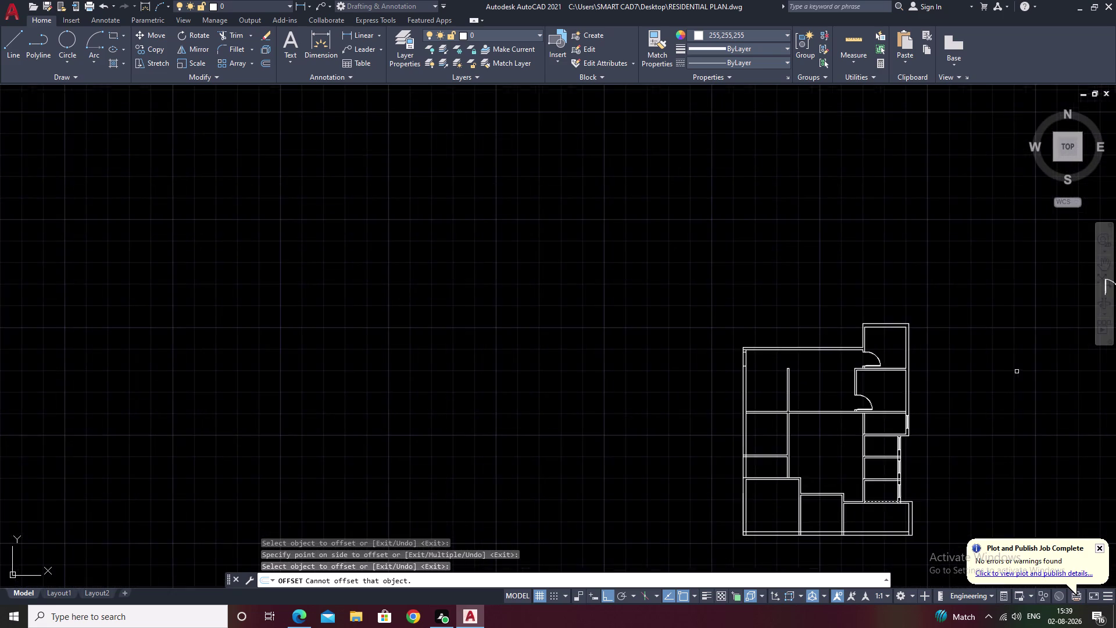
middle_drag(1007, 373, 586, 375)
key(Escape)
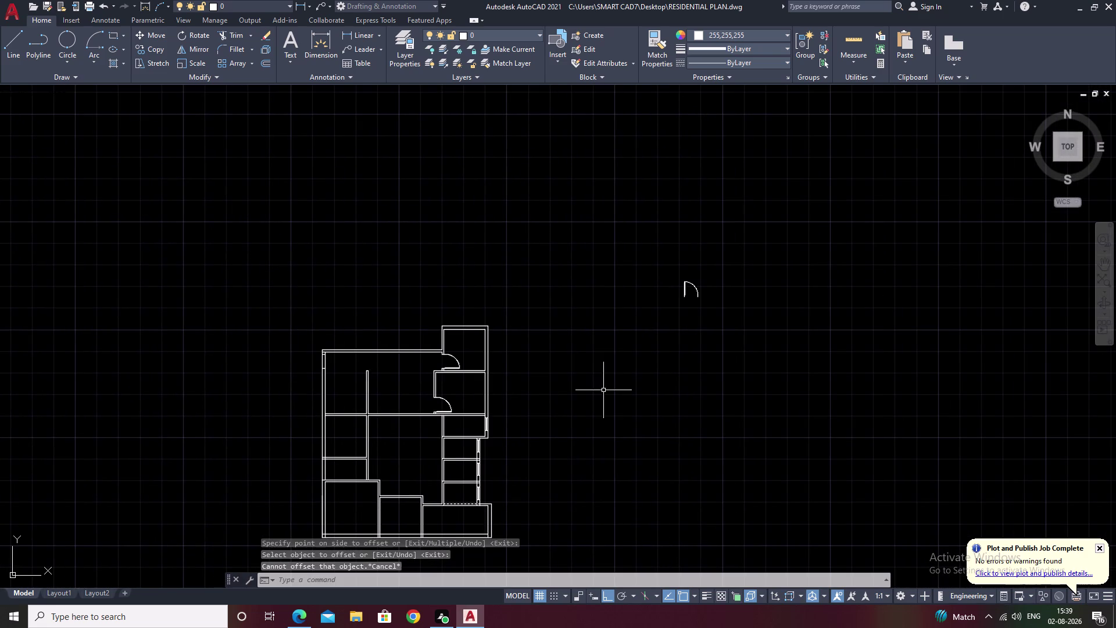
Pan over the right-side rooms and door swings, then select the lower door swing.
middle_drag(638, 323, 968, 361)
scroll(up, 3)
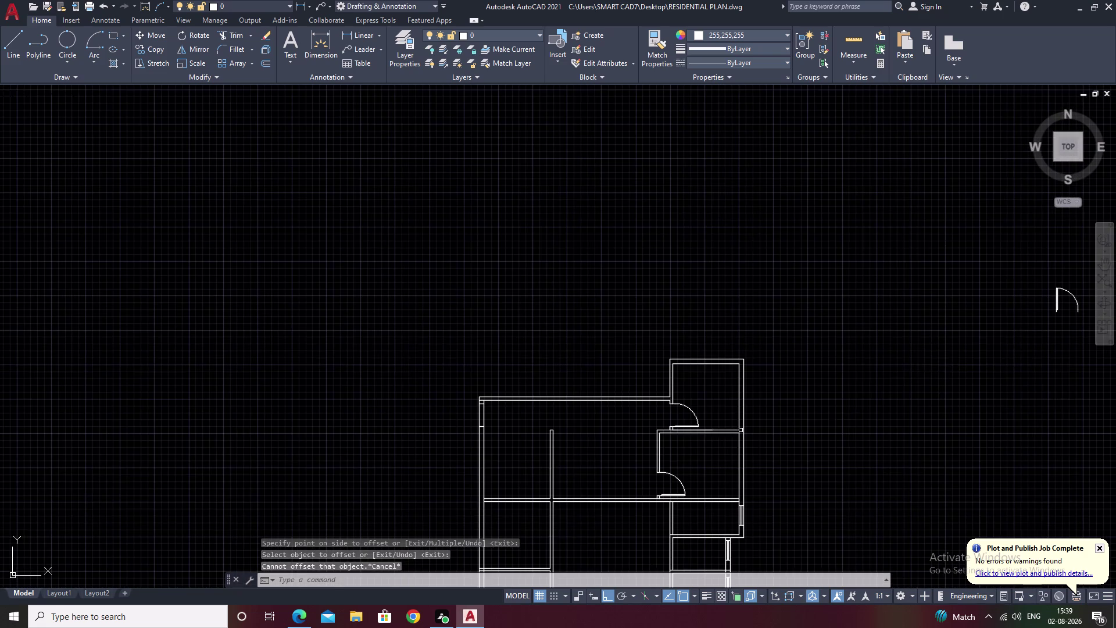
middle_drag(737, 431, 812, 327)
scroll(up, 3)
middle_drag(622, 339, 828, 309)
scroll(down, 3)
middle_drag(876, 321, 724, 334)
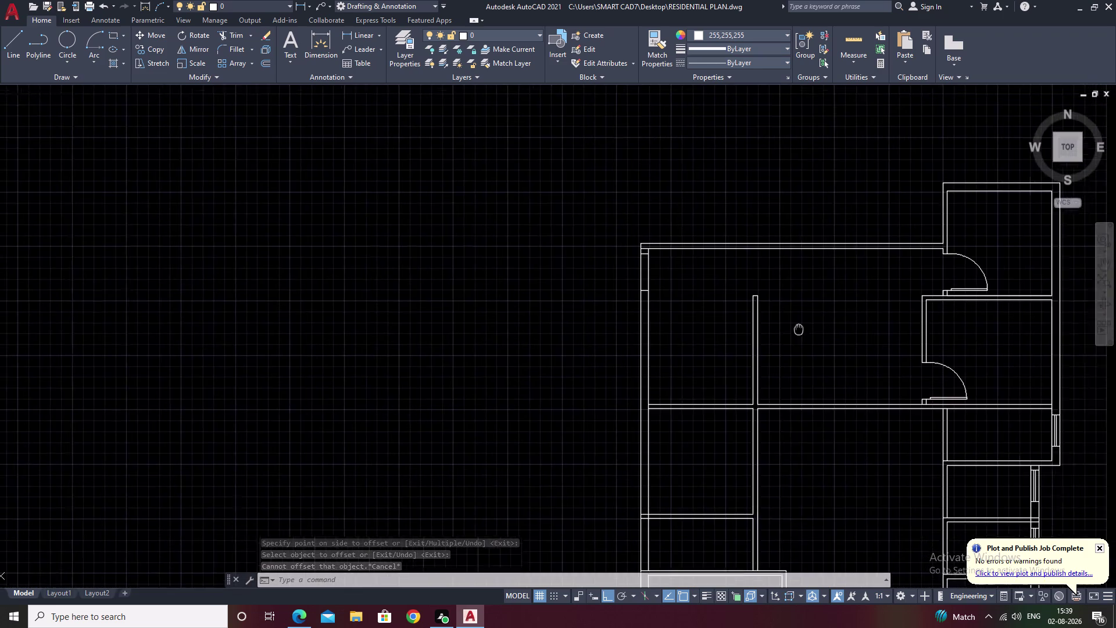
middle_drag(724, 334, 420, 347)
middle_drag(937, 338, 699, 354)
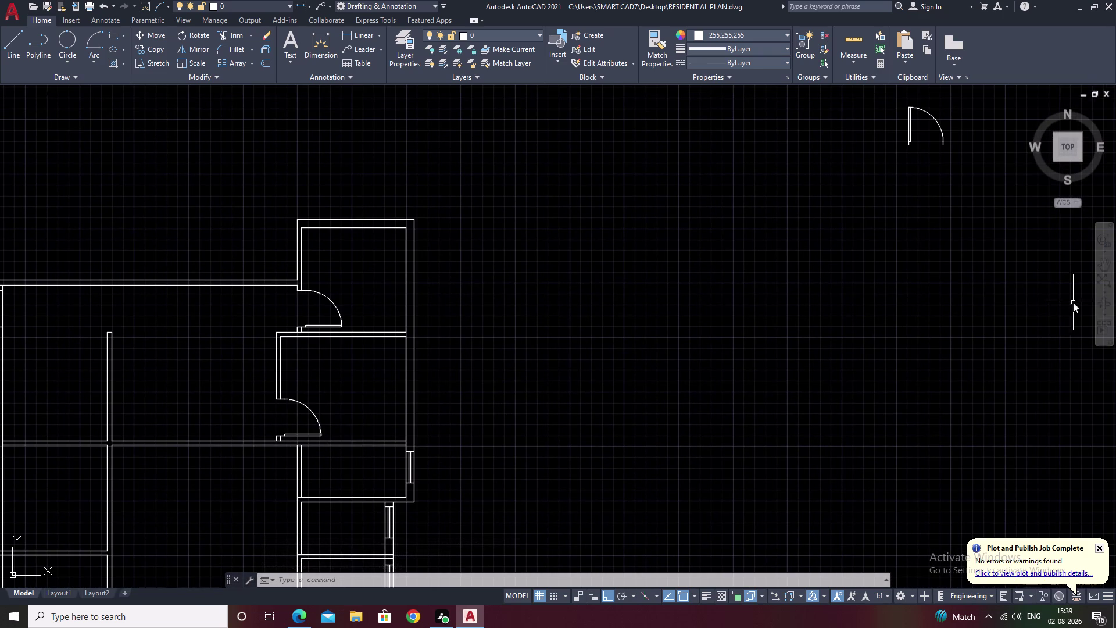
middle_drag(222, 442, 793, 489)
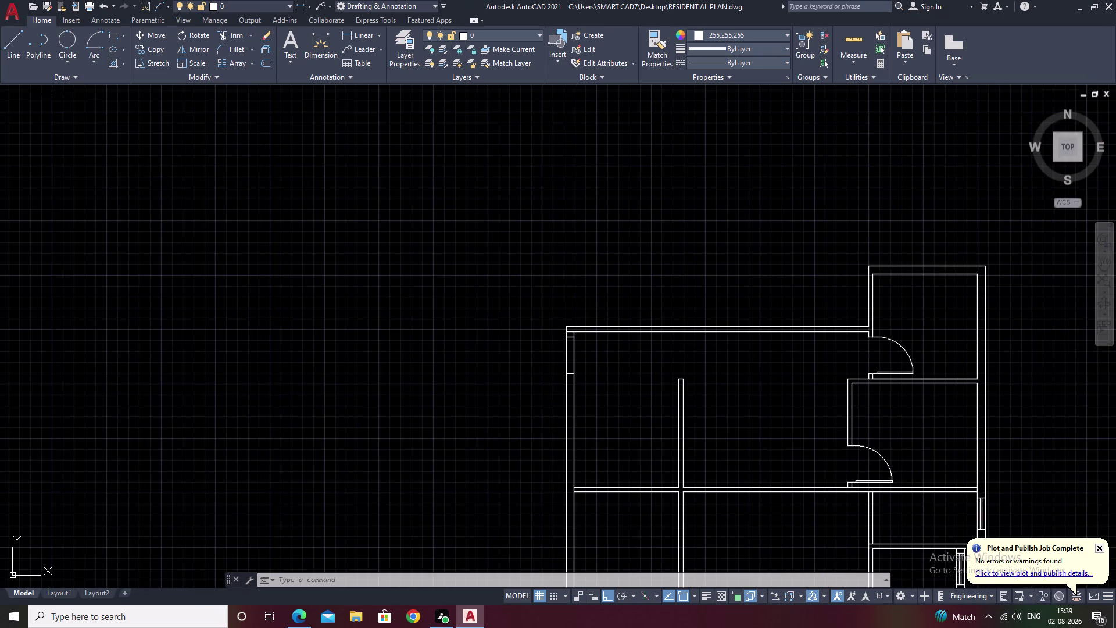
scroll(up, 3)
middle_drag(601, 419, 0, 415)
scroll(down, 3)
middle_drag(818, 382, 601, 392)
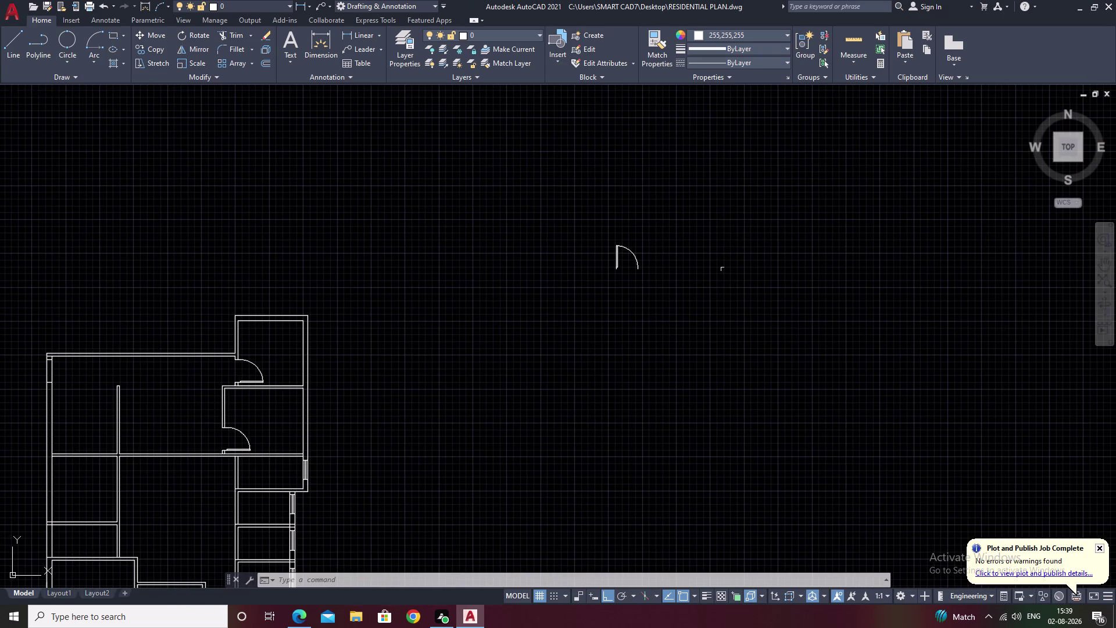
scroll(up, 3)
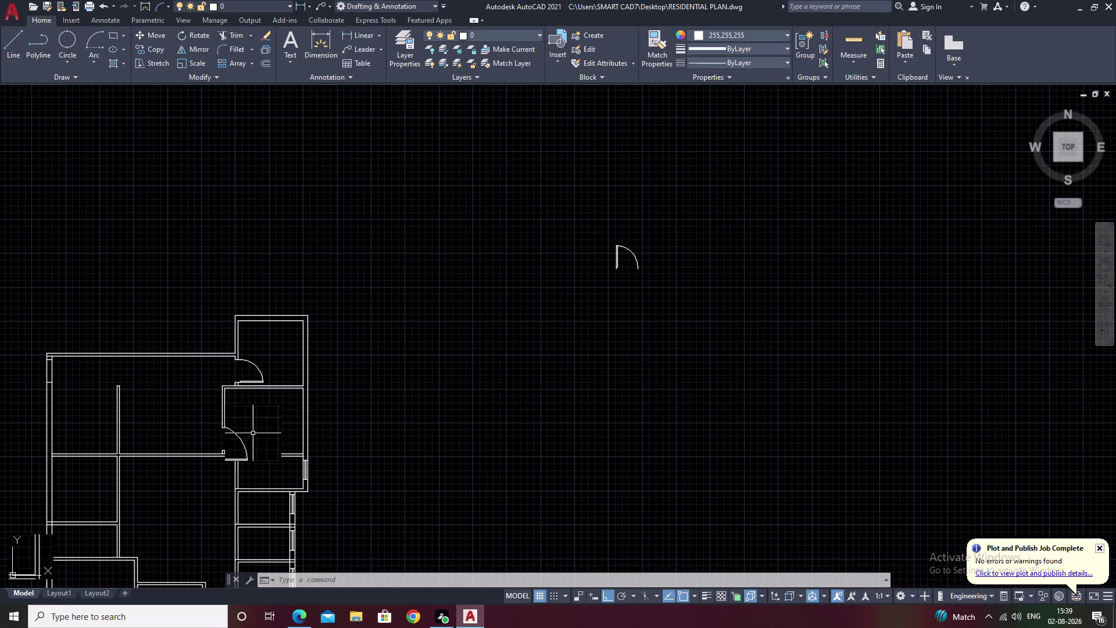
middle_drag(253, 433, 373, 369)
scroll(up, 3)
drag(346, 335, 267, 498)
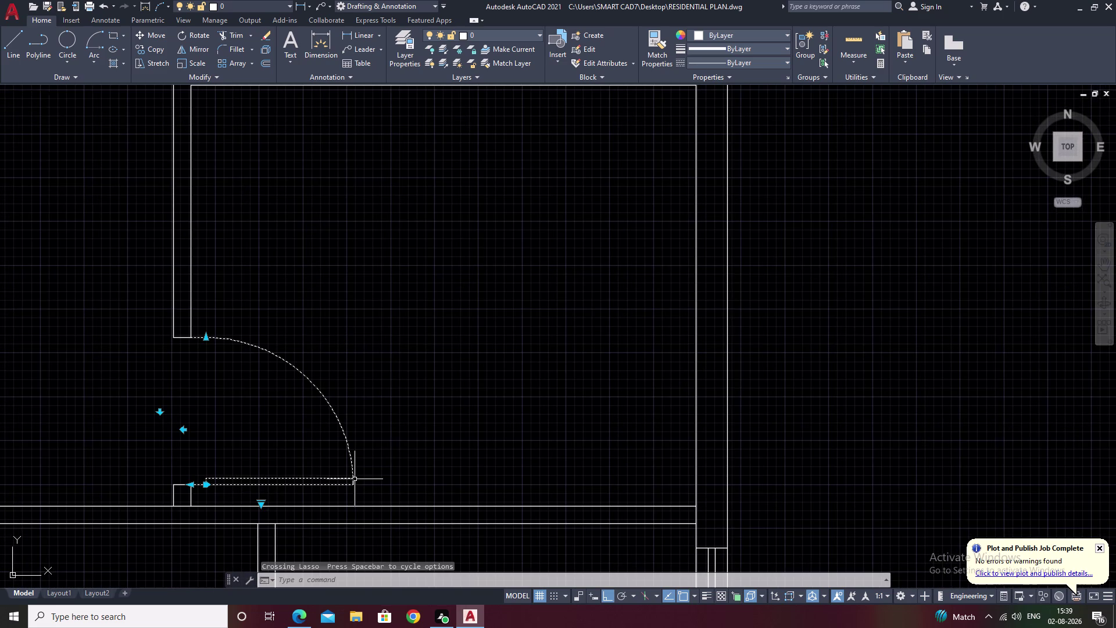
text(co)
key(space)
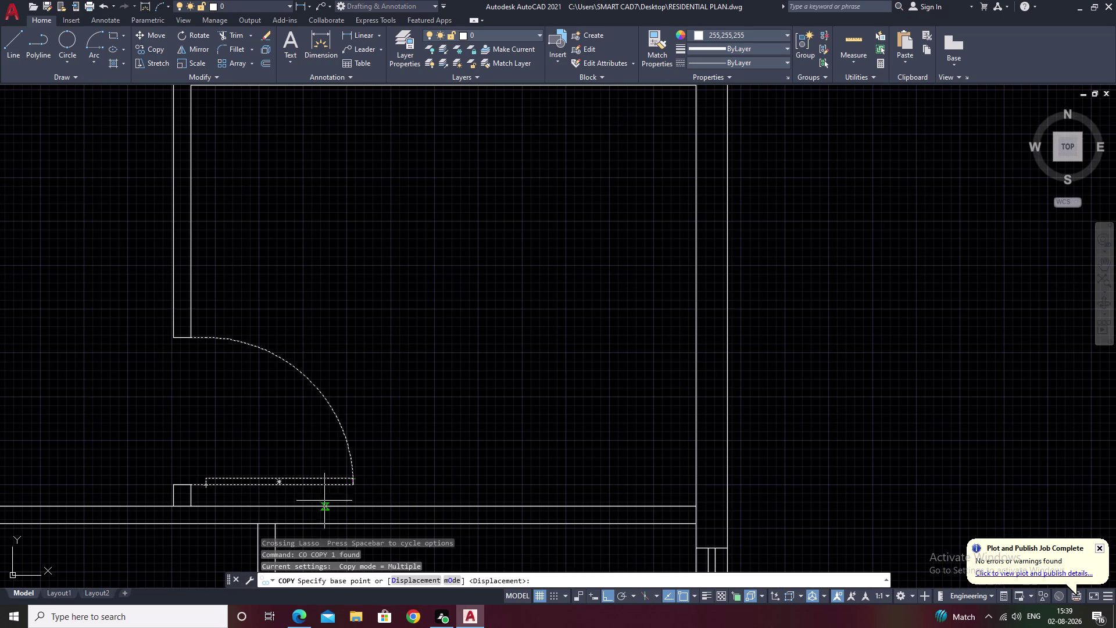
click(193, 484)
scroll(down, 3)
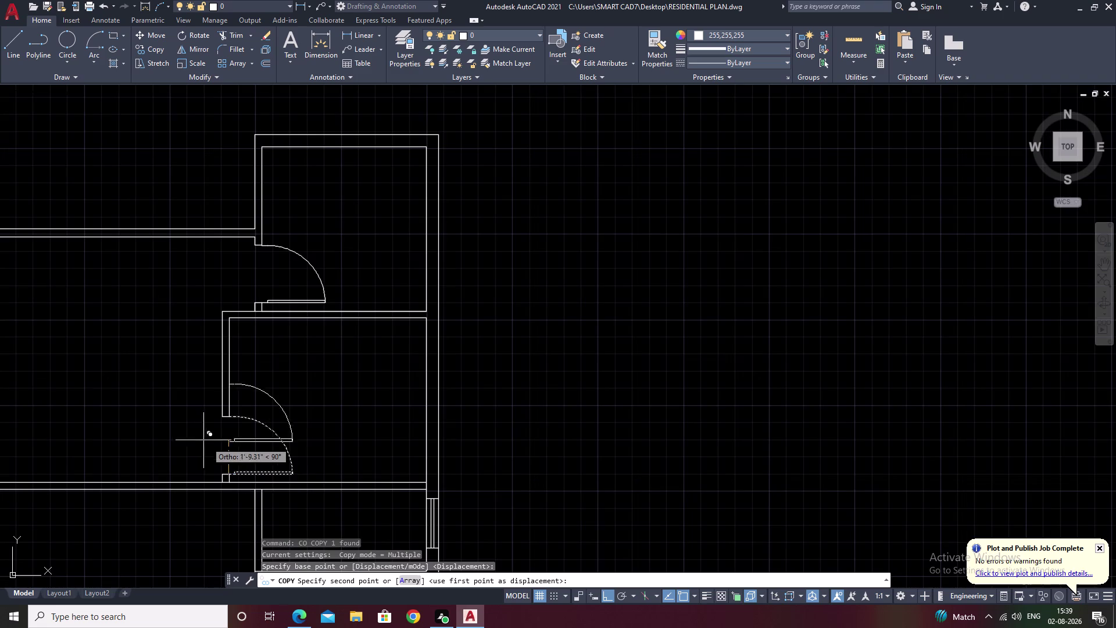
middle_drag(202, 439, 653, 426)
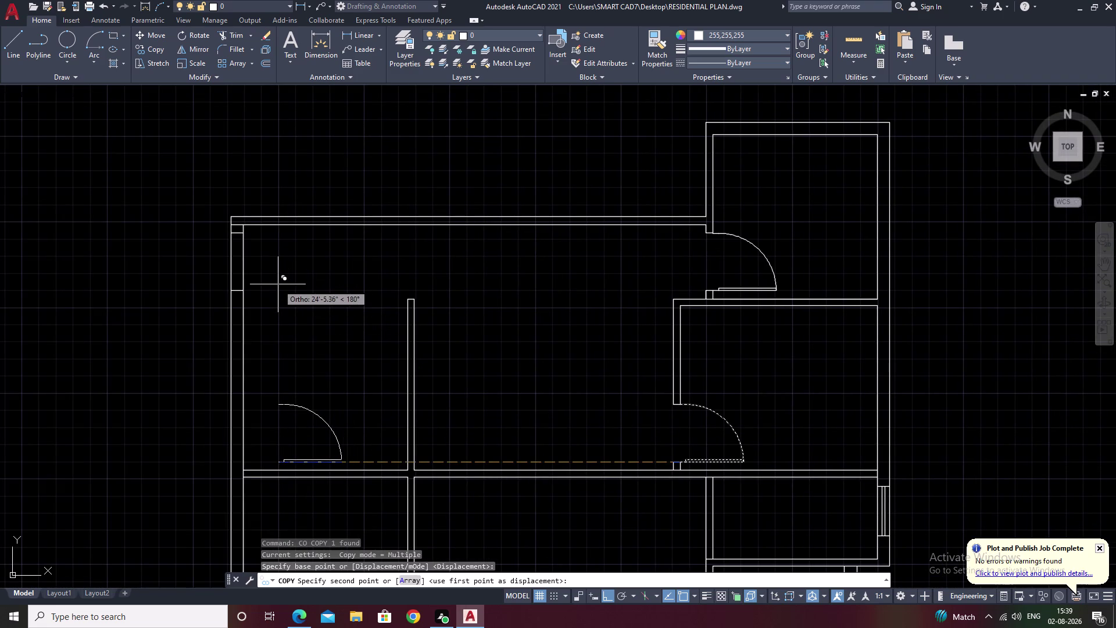
key(Escape)
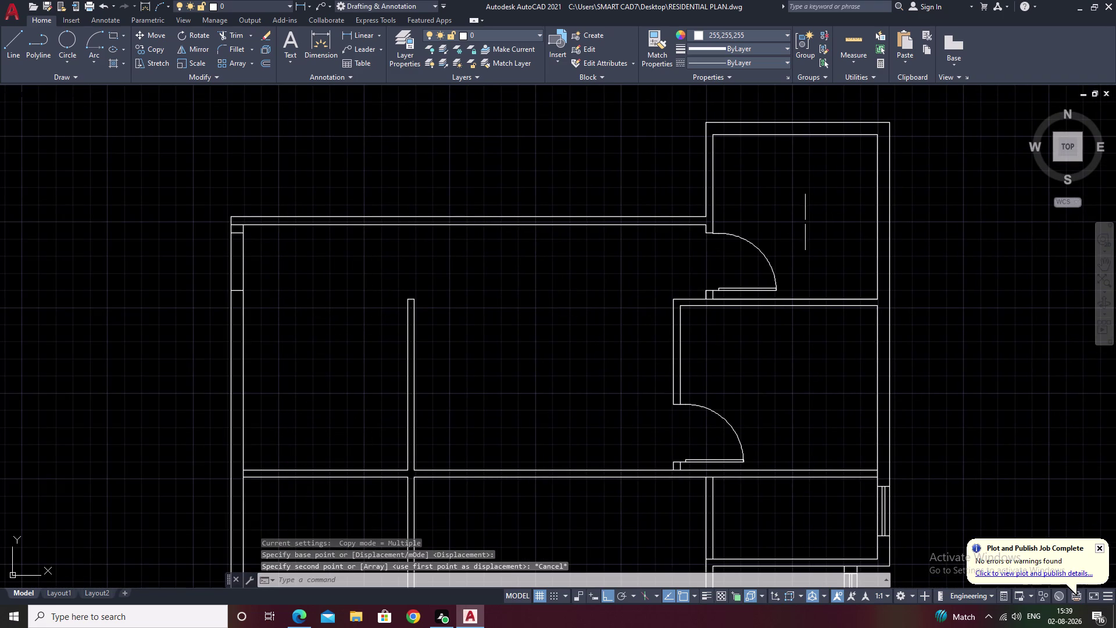
drag(791, 231, 739, 278)
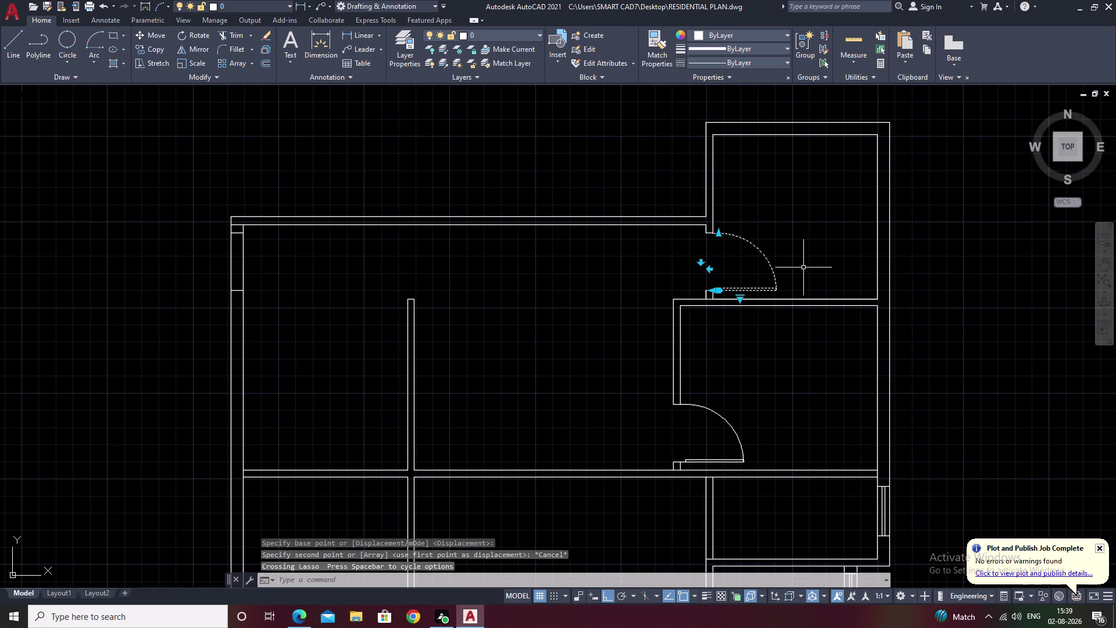
Copy the upper door swing from its end point to open space above the plan, Ortho off.
text(co)
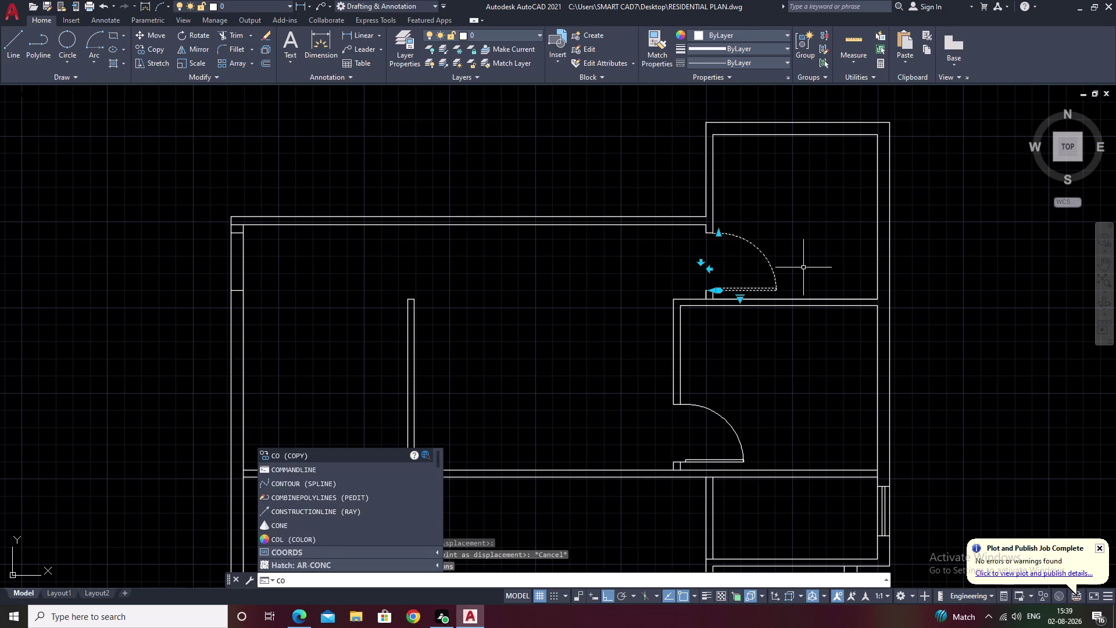
key(space)
scroll(up, 3)
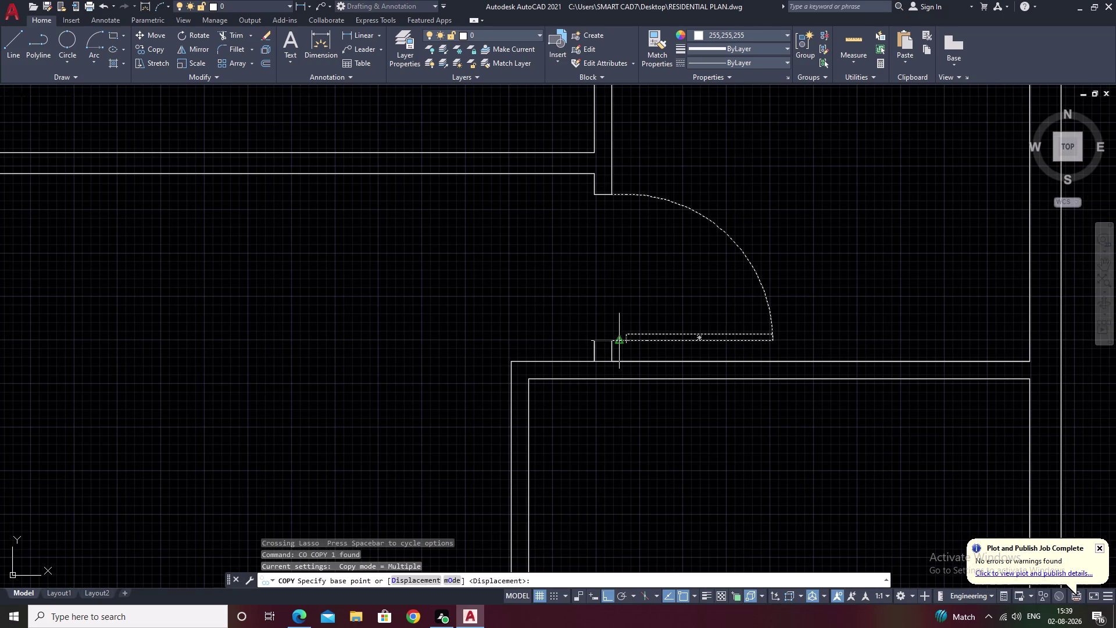
click(615, 343)
middle_drag(320, 109, 388, 125)
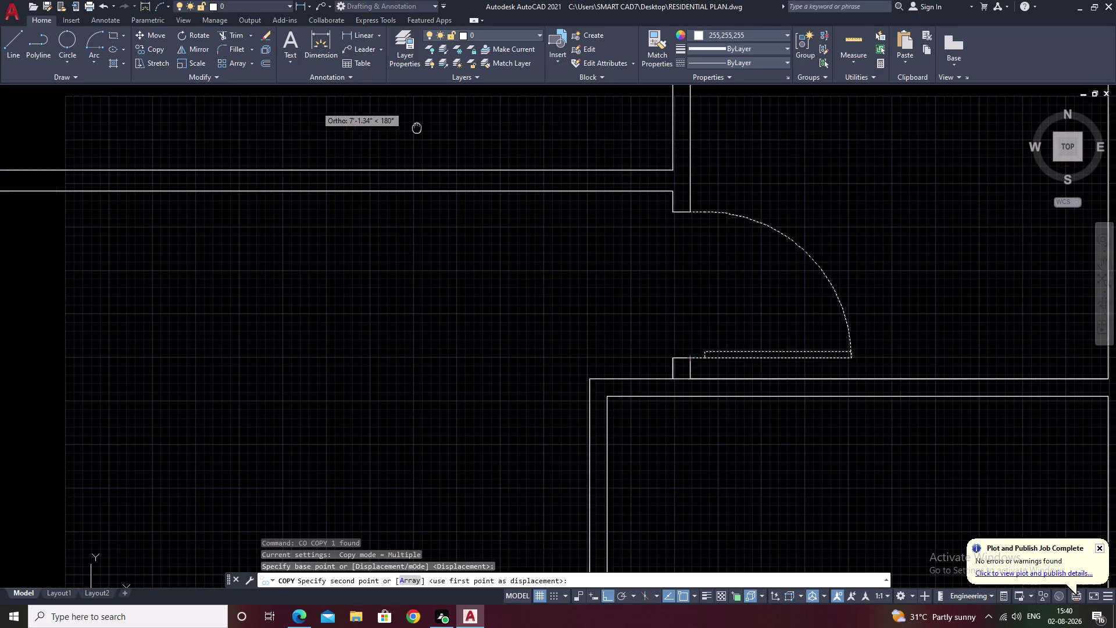
middle_drag(388, 125, 707, 368)
scroll(down, 3)
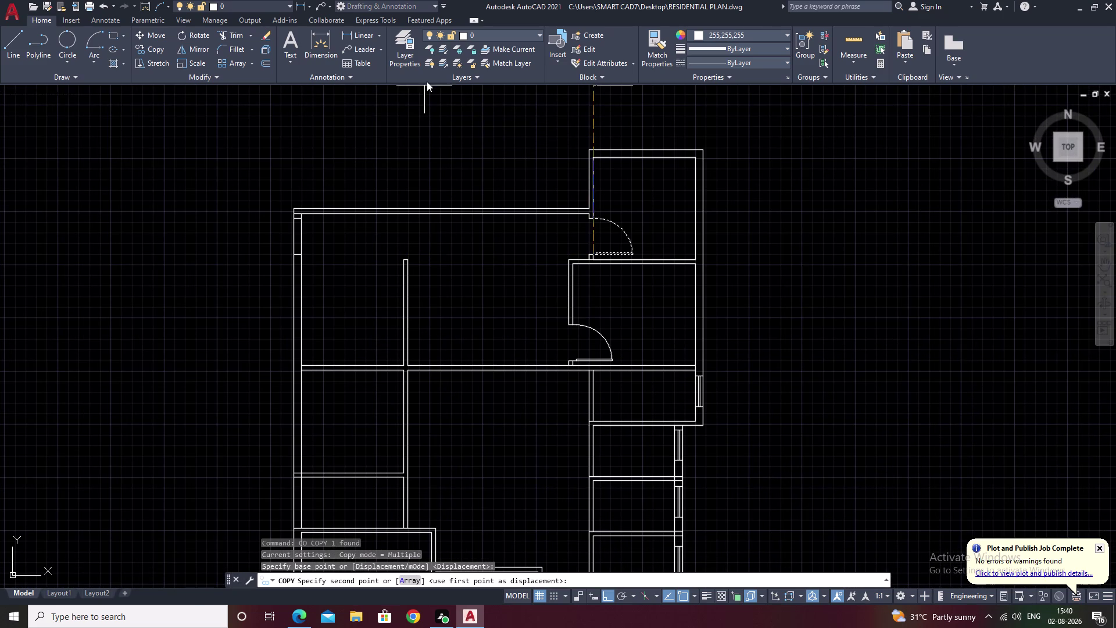
key(F8)
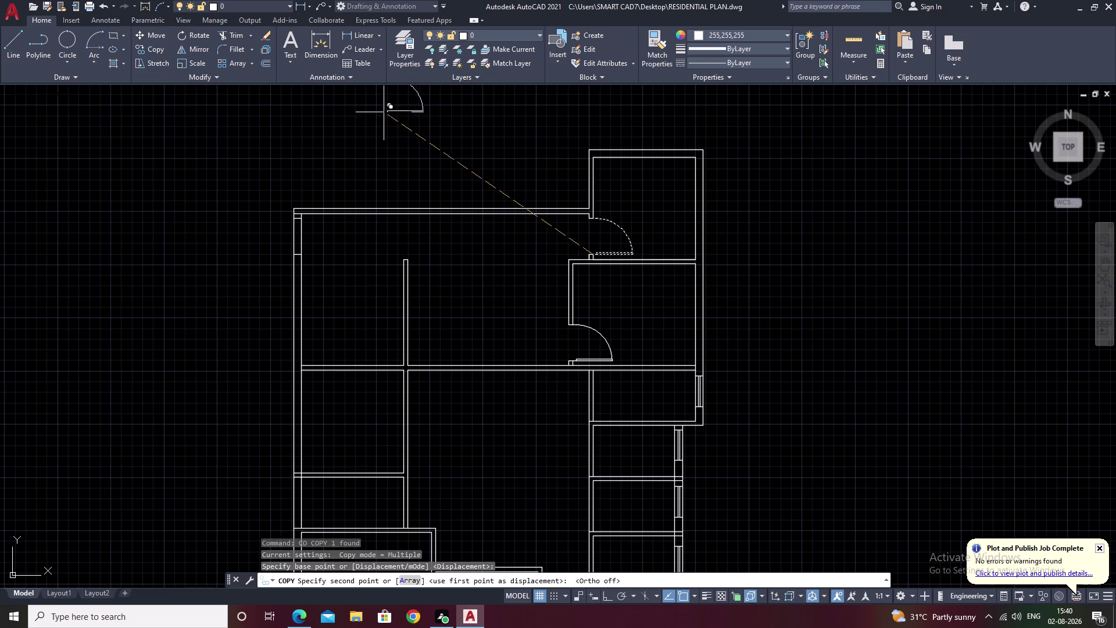
click(431, 148)
key(Escape)
Zoom in on the new door copy and select it.
scroll(up, 3)
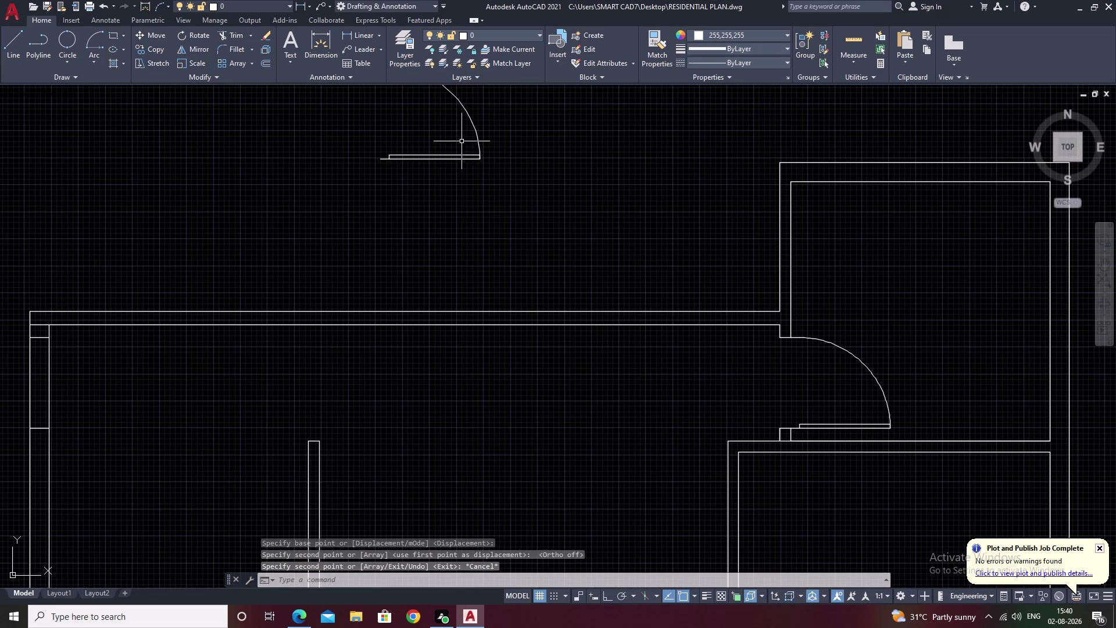
middle_drag(506, 176, 619, 276)
drag(601, 160, 558, 313)
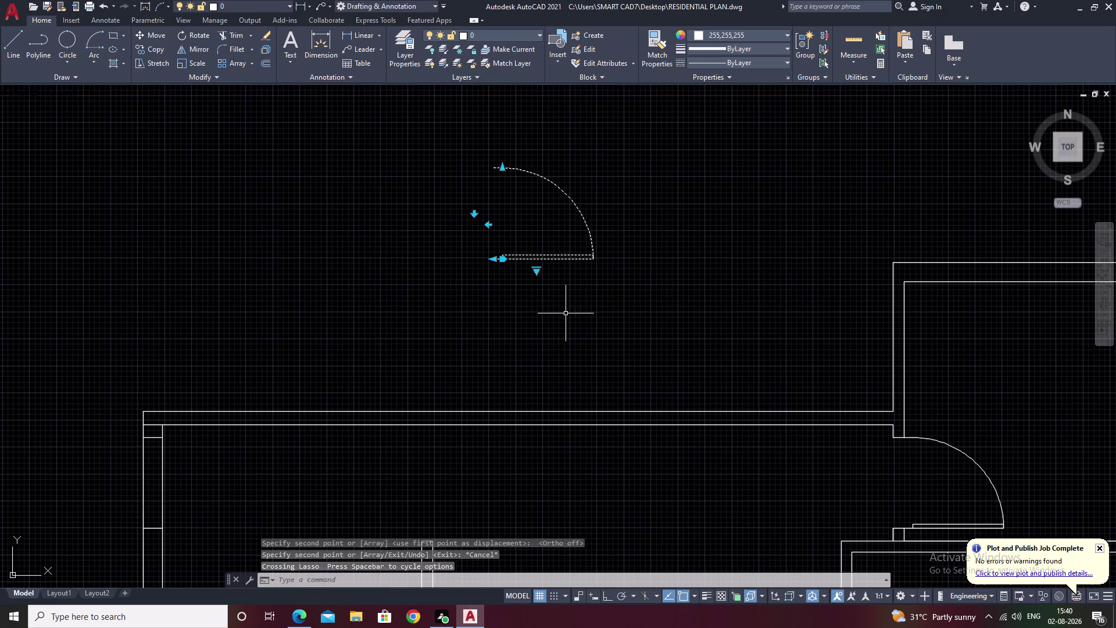
Begin mirroring the door copy, then cancel the unfinished attempt.
text(mi)
key(space)
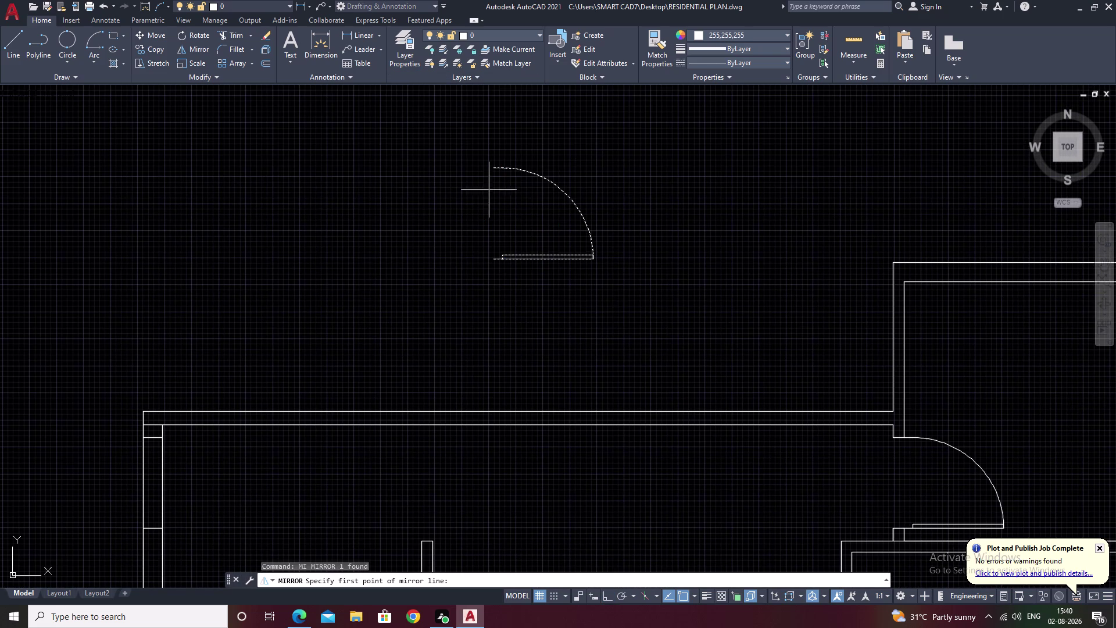
click(495, 168)
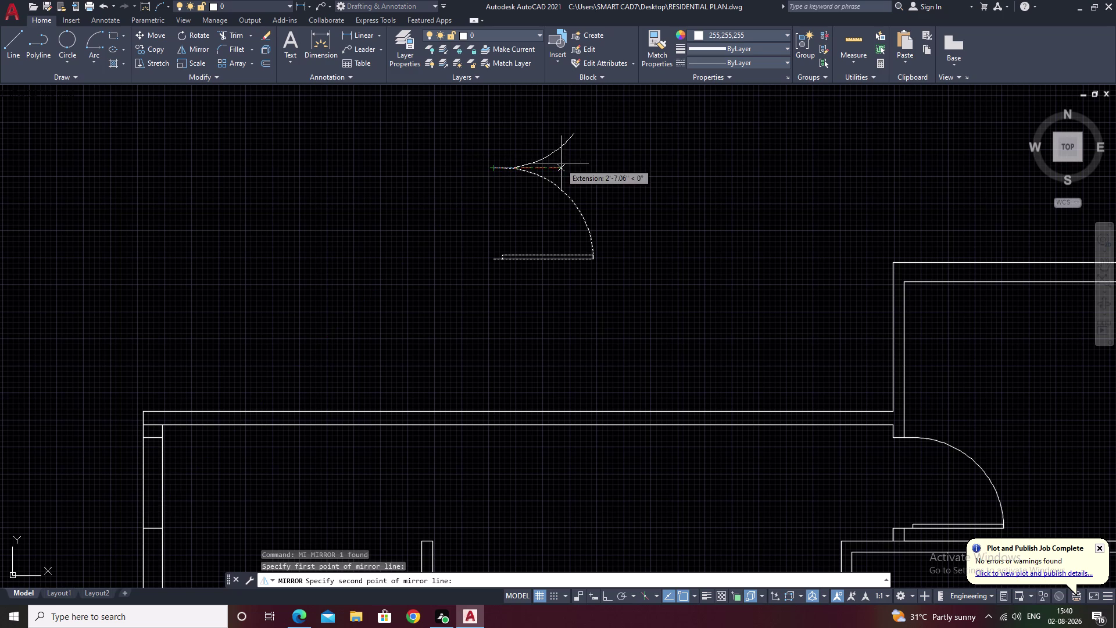
click(578, 170)
scroll(down, 3)
key(Escape)
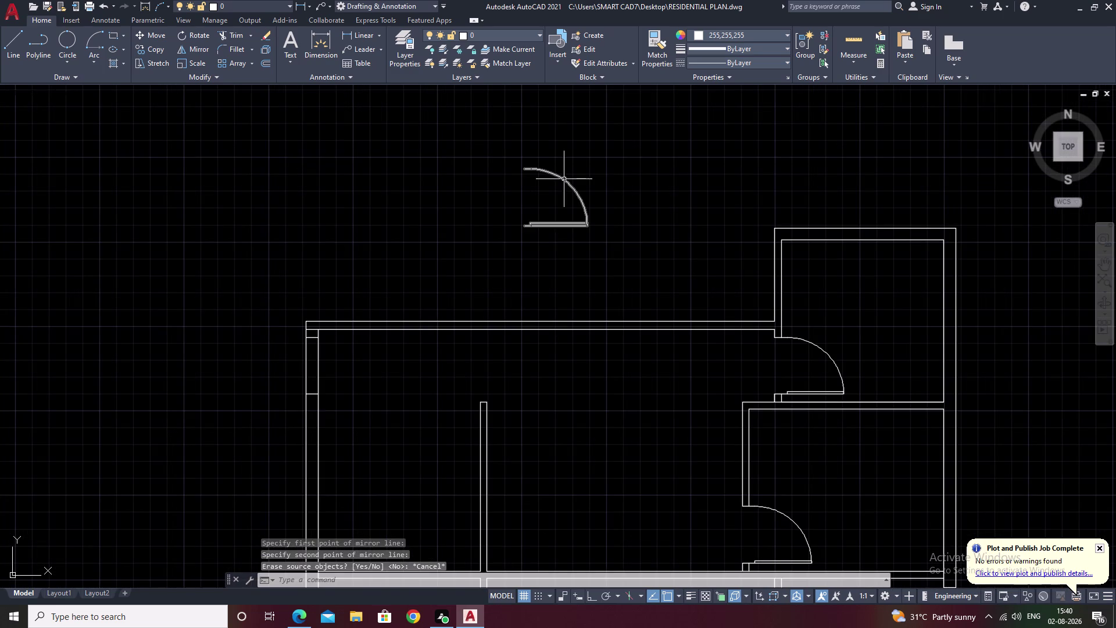
Reselect the door swing block and restart the mirror, then cancel again.
drag(620, 137, 535, 267)
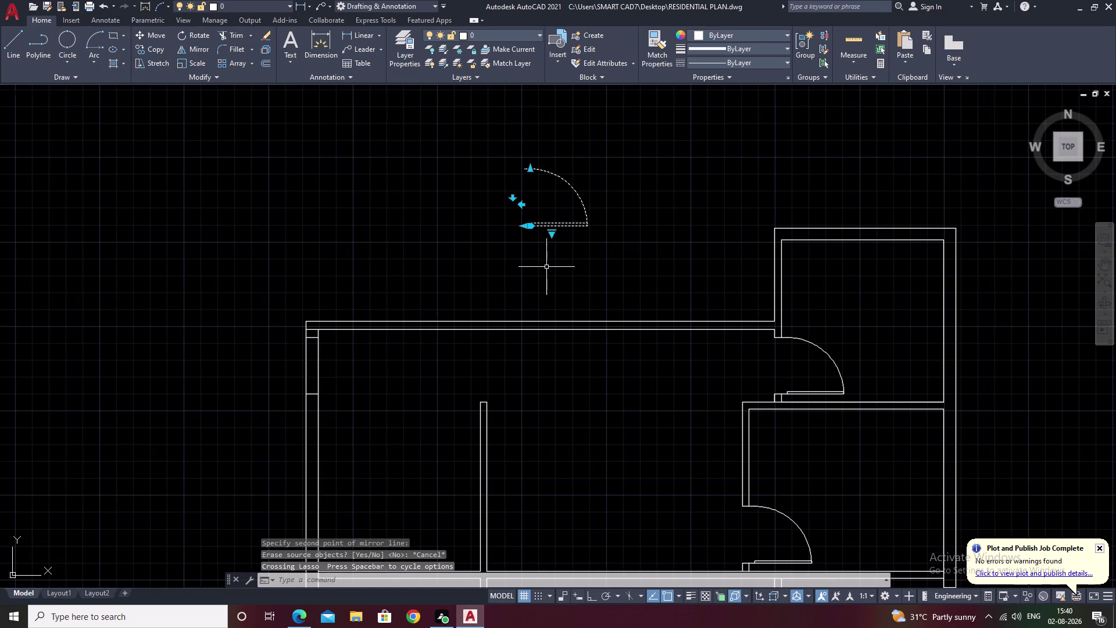
text(mi)
key(space)
scroll(up, 3)
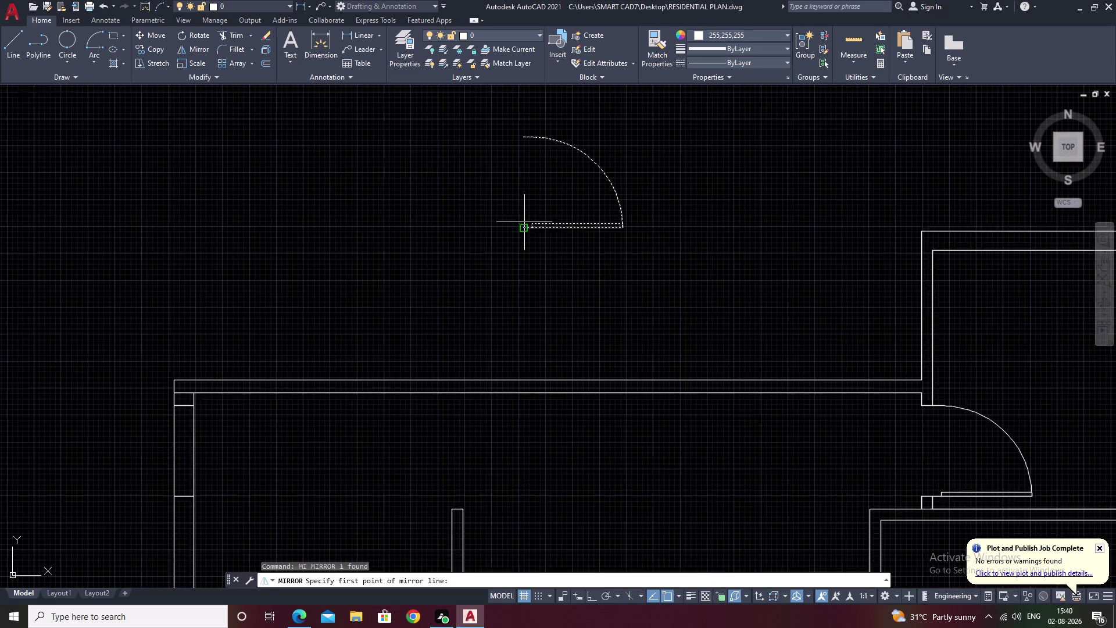
scroll(up, 3)
click(522, 231)
scroll(down, 3)
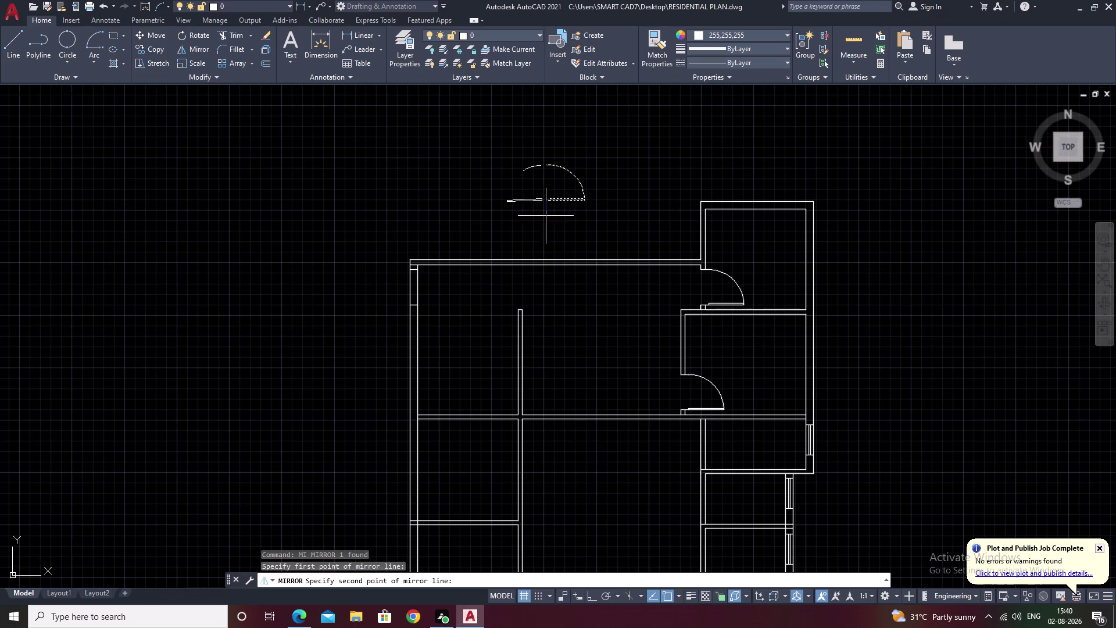
key(Escape)
Mirror the door swing across an Ortho-locked line, answering N to keep the original.
drag(587, 157, 541, 213)
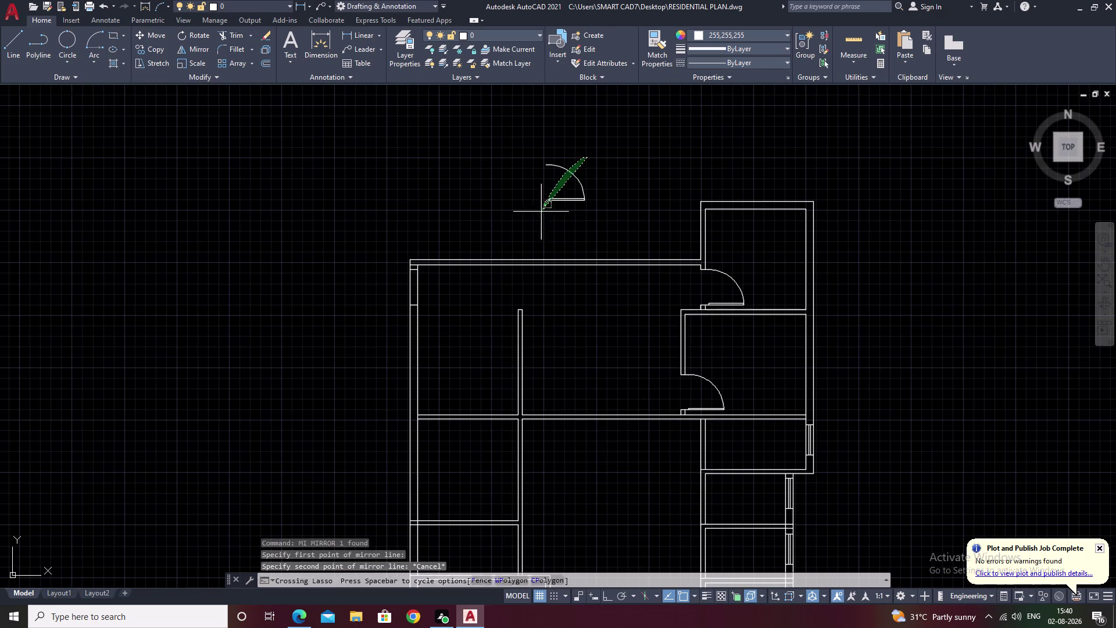
text(mi)
key(space)
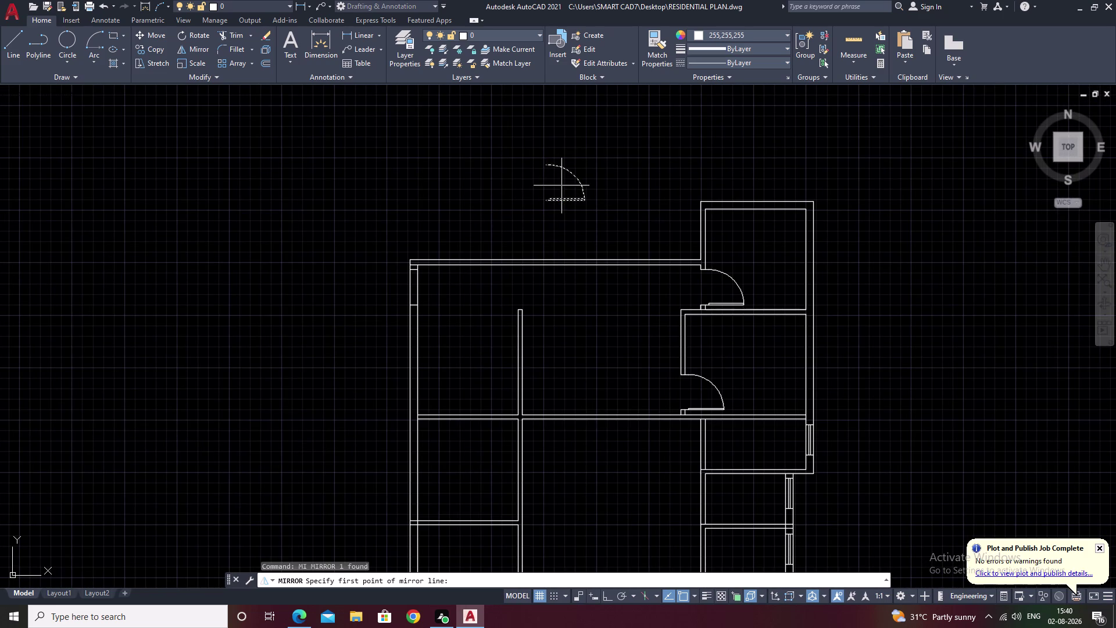
scroll(up, 3)
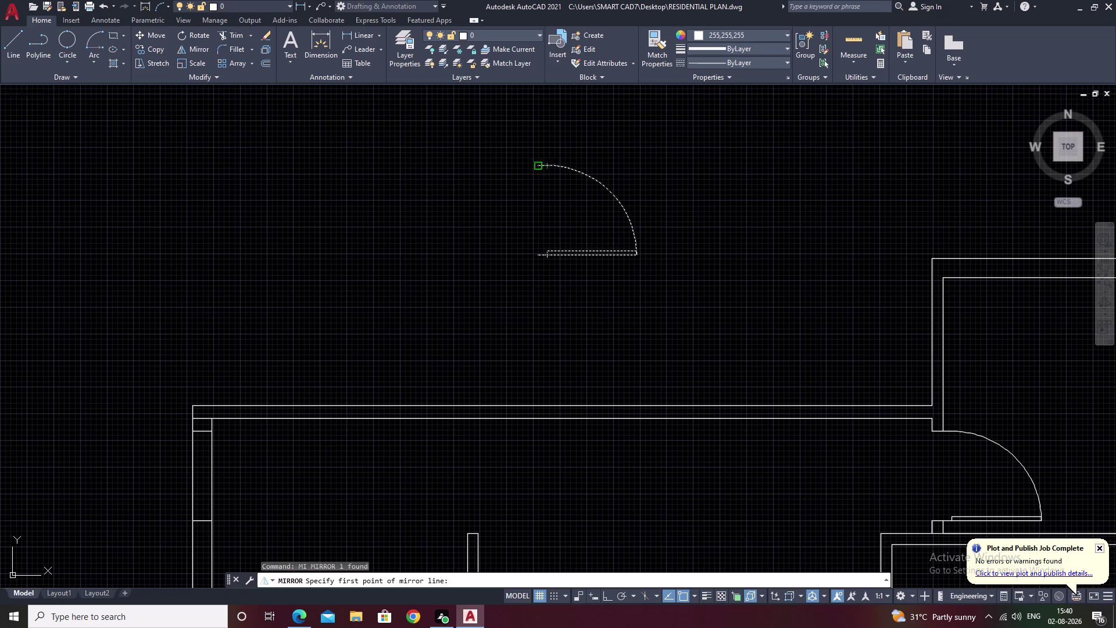
double_click(536, 164)
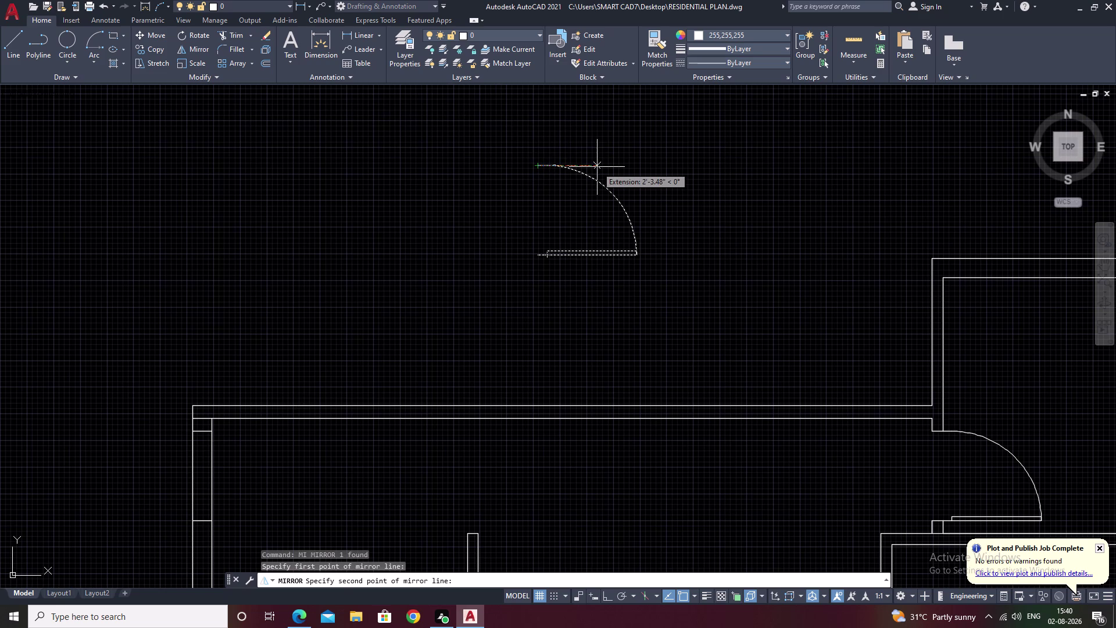
key(F8)
click(632, 167)
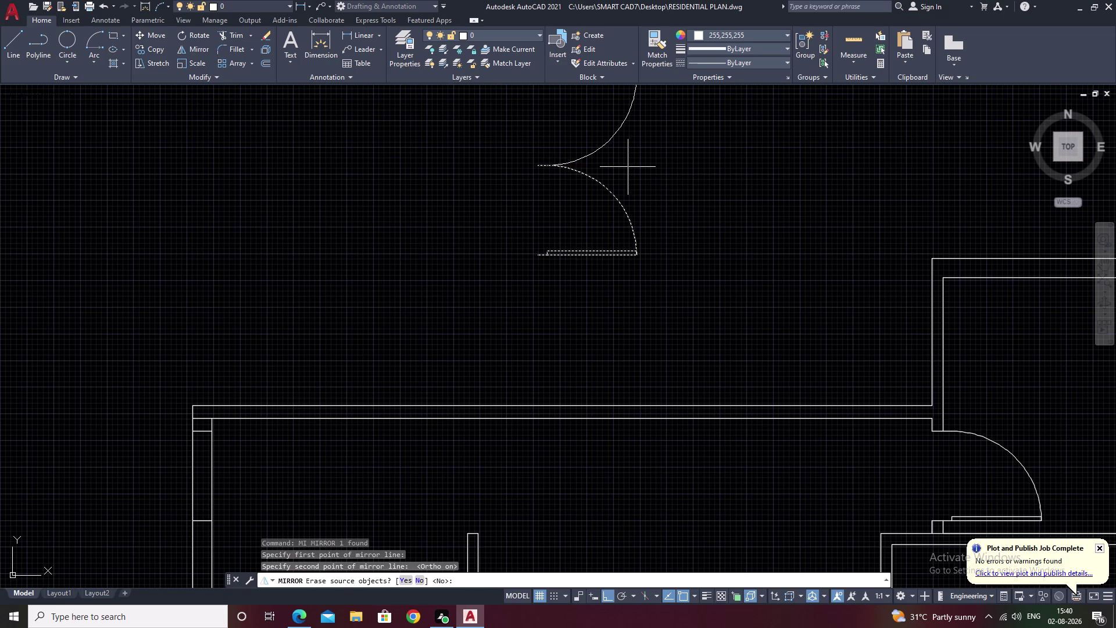
key(grave)
text(n)
key(space)
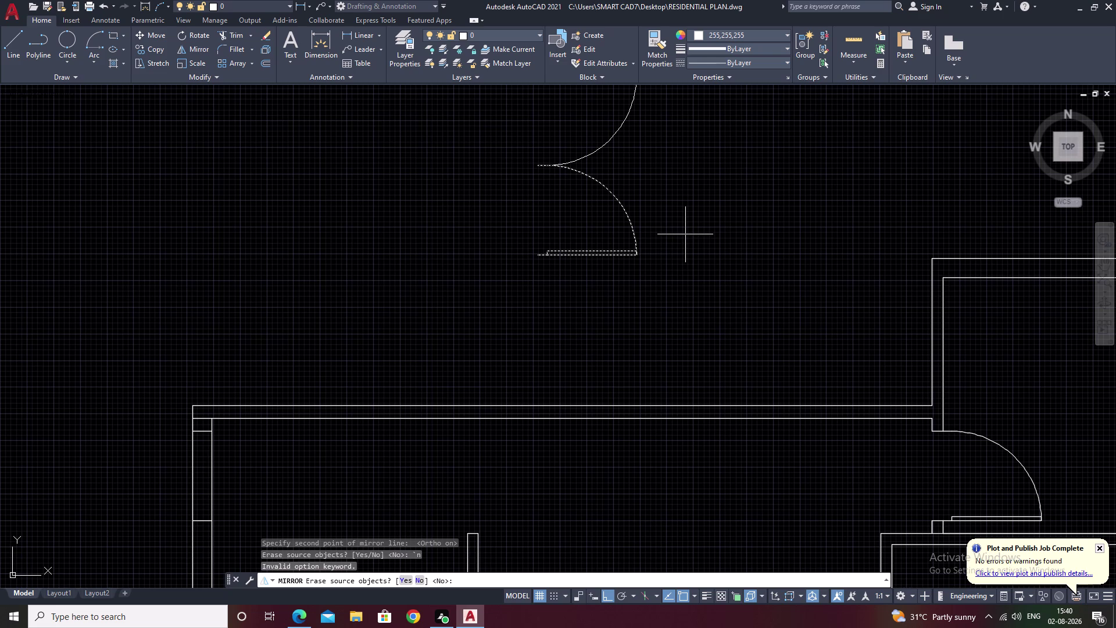
key(n)
key(space)
scroll(down, 3)
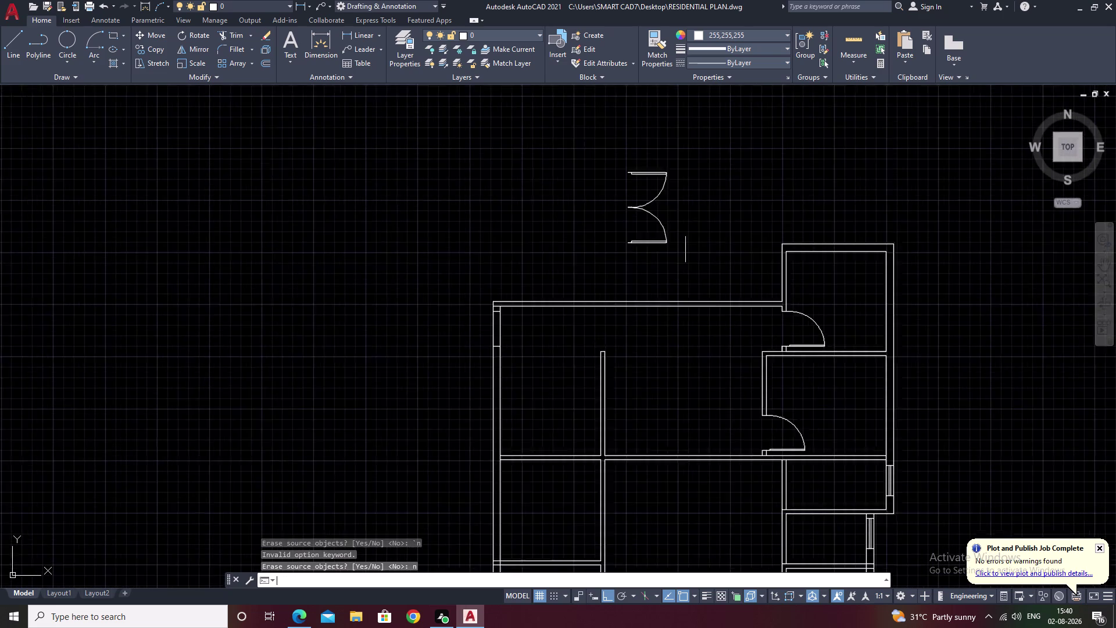
scroll(up, 3)
Move the mirrored door swing by its base point into the upper-left opening, Ortho off.
drag(680, 216, 581, 263)
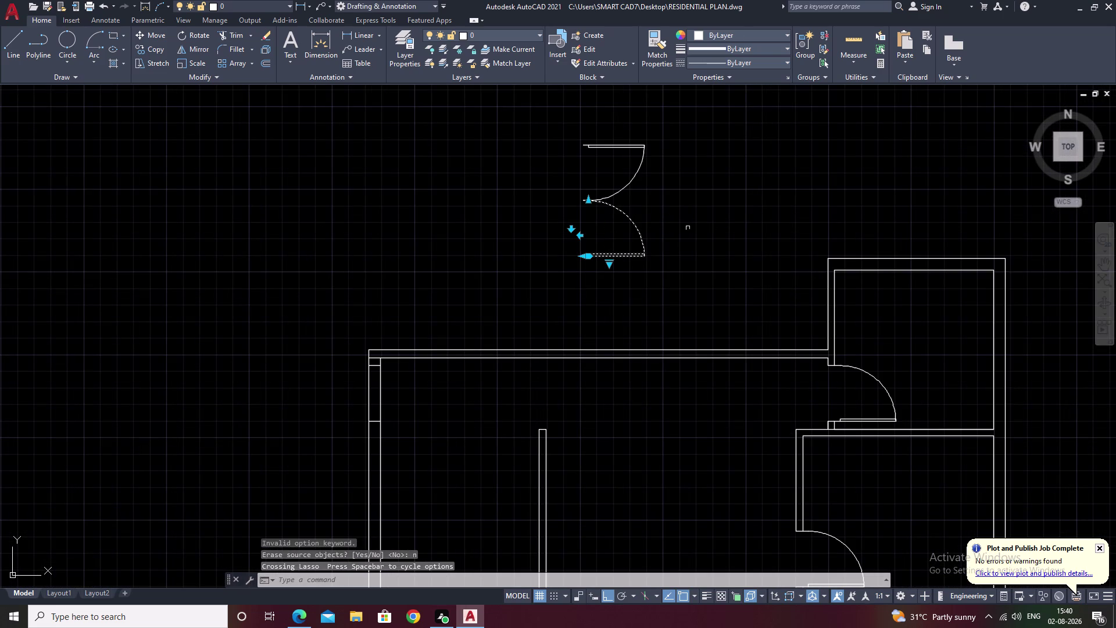
key(Escape)
drag(703, 119, 572, 182)
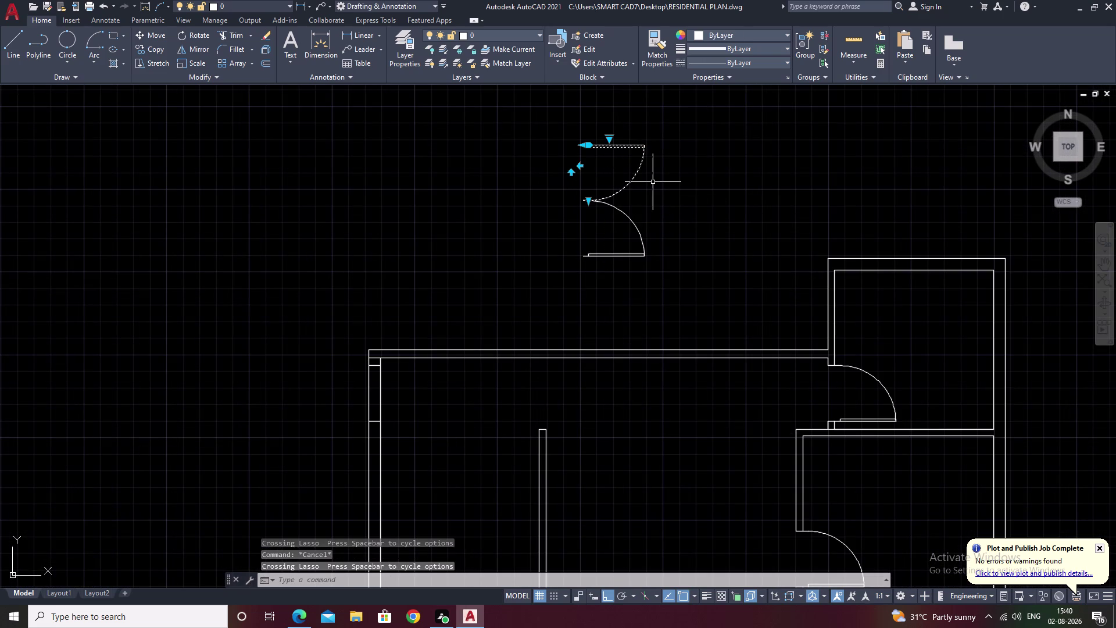
text(m)
key(space)
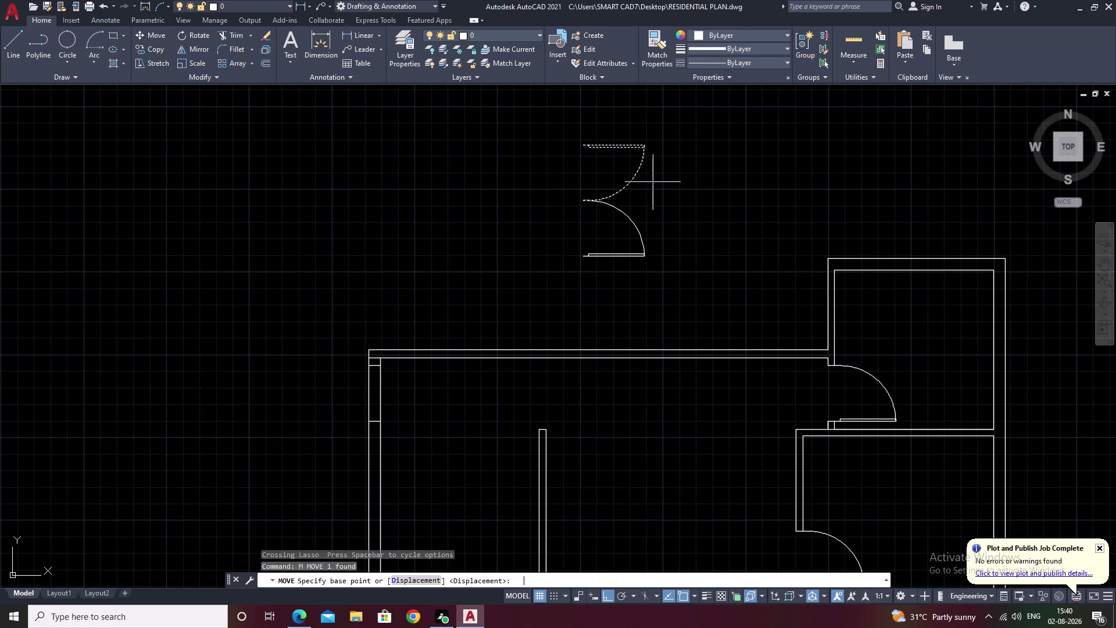
scroll(up, 3)
click(584, 172)
scroll(down, 3)
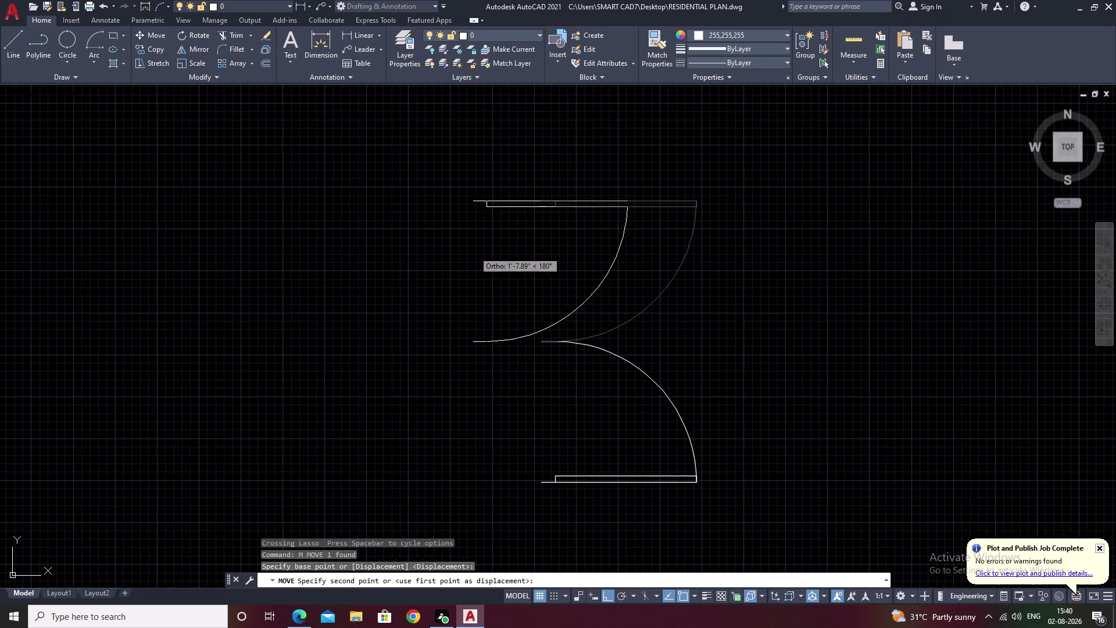
middle_drag(460, 272, 569, 201)
scroll(down, 3)
middle_drag(516, 310, 588, 234)
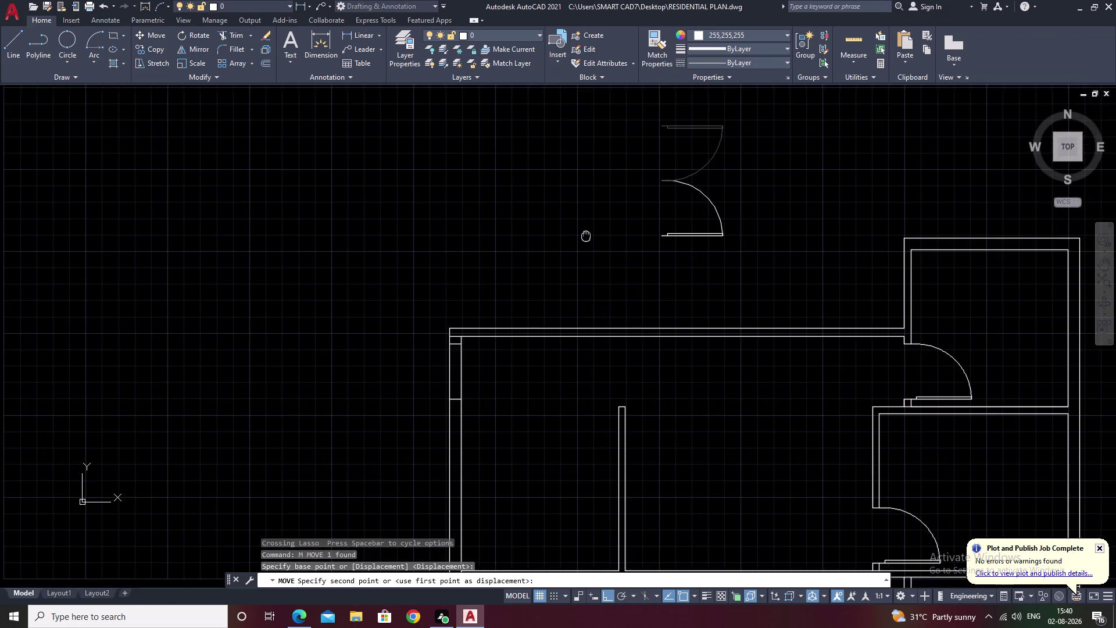
key(F8)
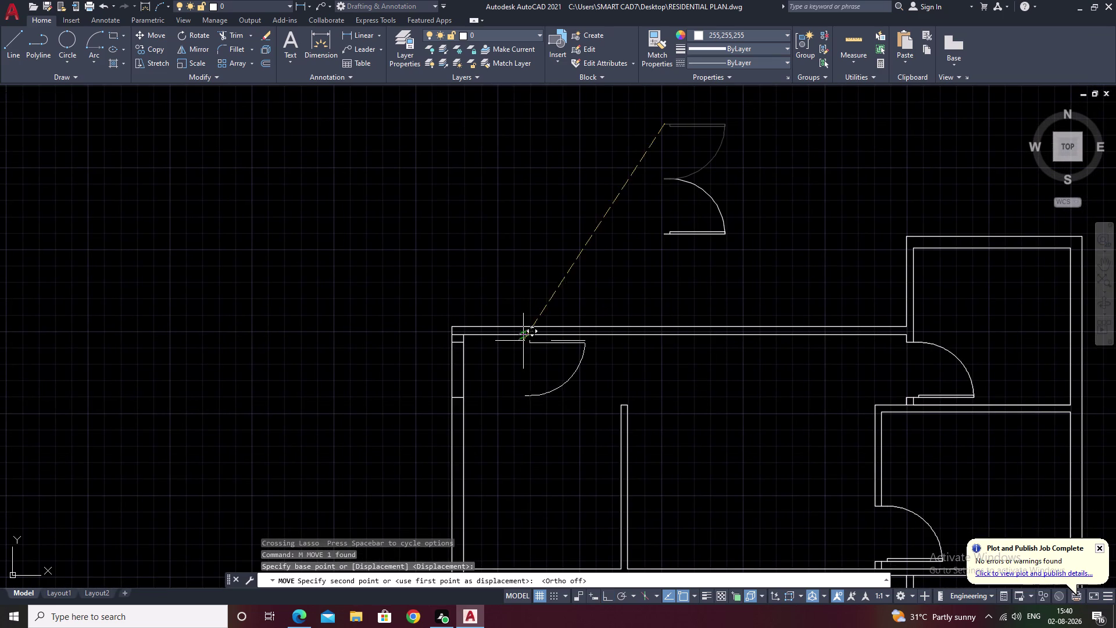
scroll(up, 3)
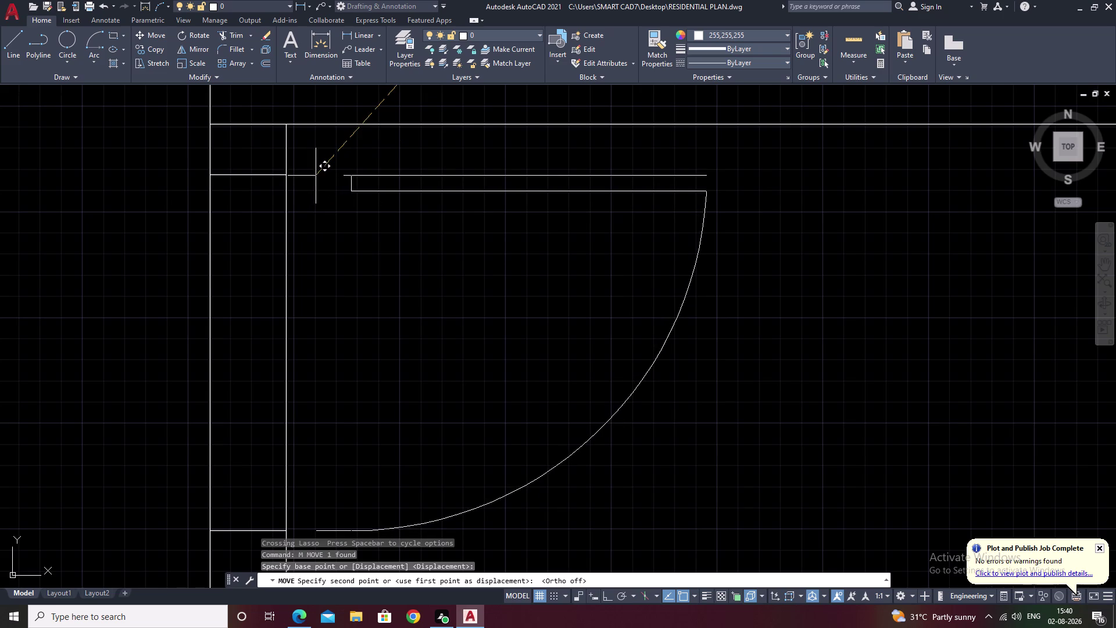
scroll(up, 3)
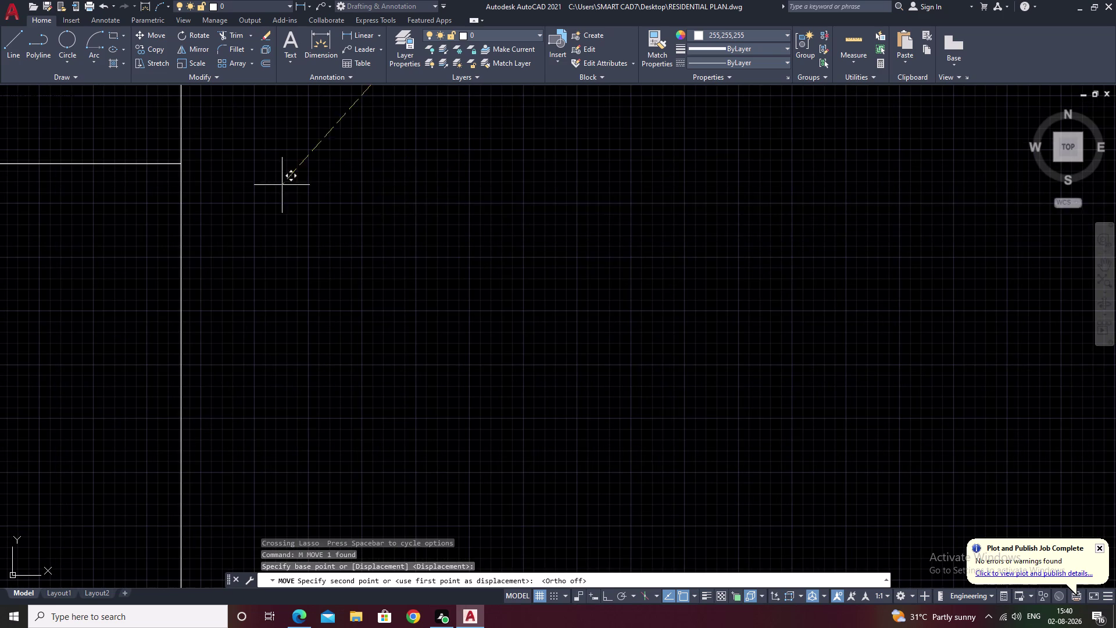
click(180, 164)
Zoom around the placed door swing and clear the pending command.
scroll(down, 3)
middle_drag(410, 298, 572, 243)
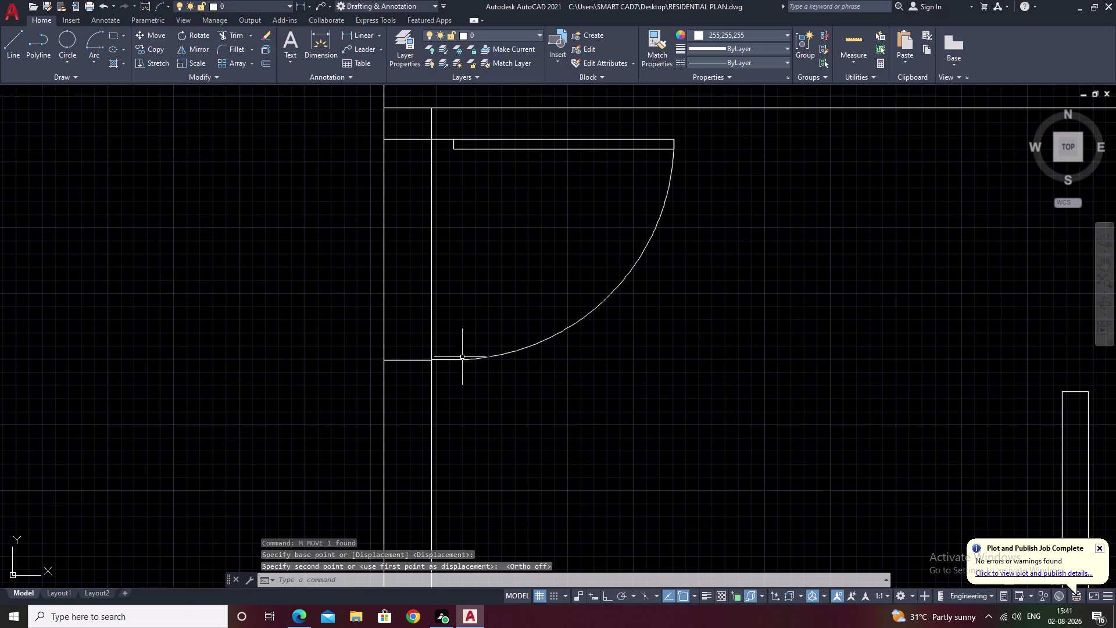
scroll(up, 3)
scroll(up, 3)
scroll(up, 3)
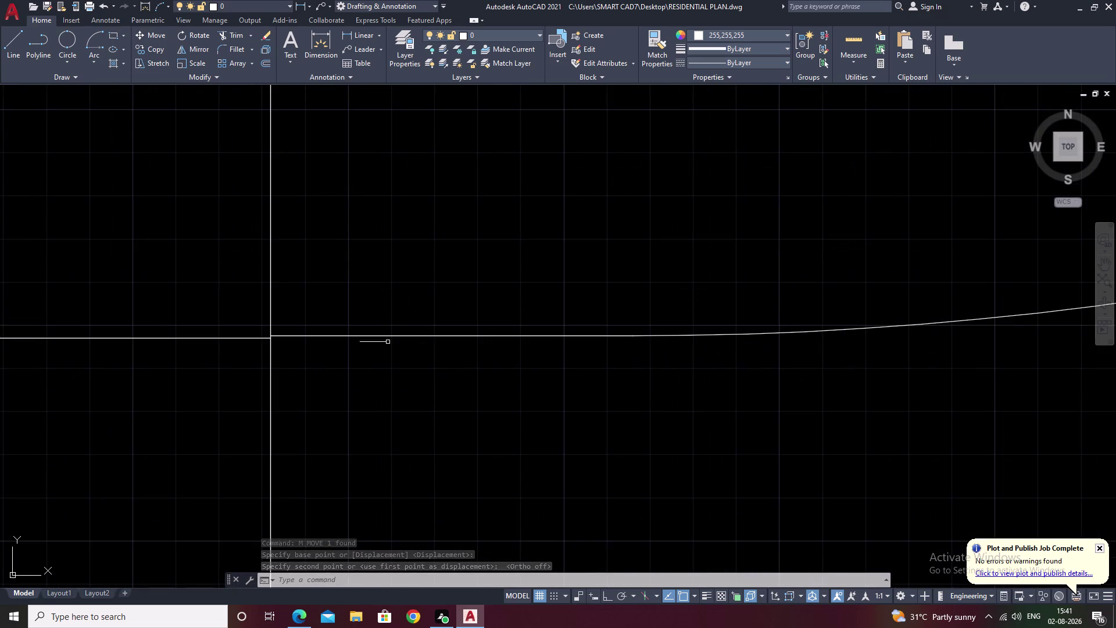
scroll(down, 3)
scroll(down, 3)
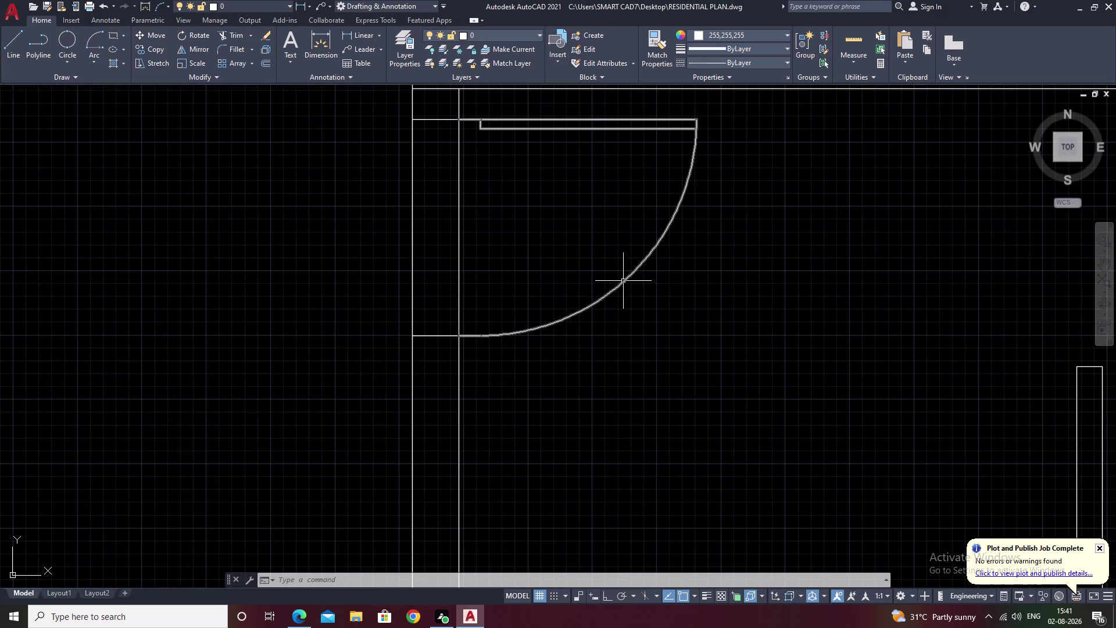
key(Escape)
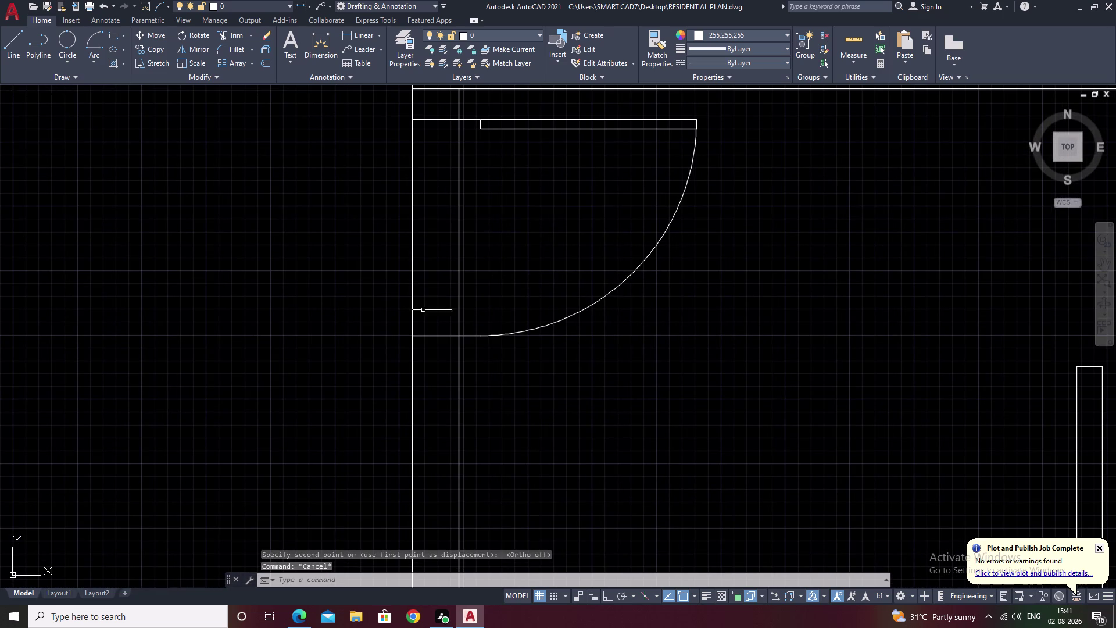
Pan and zoom to inspect the swing's fit and hinge point.
middle_drag(377, 303, 515, 295)
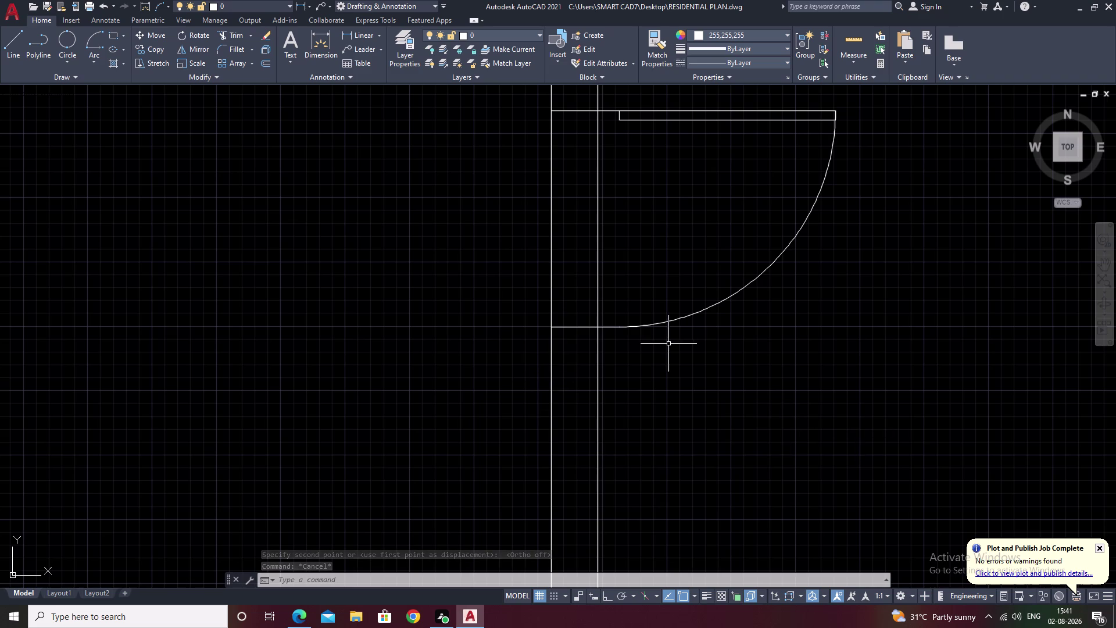
scroll(up, 3)
scroll(down, 3)
middle_drag(591, 357, 604, 453)
scroll(up, 3)
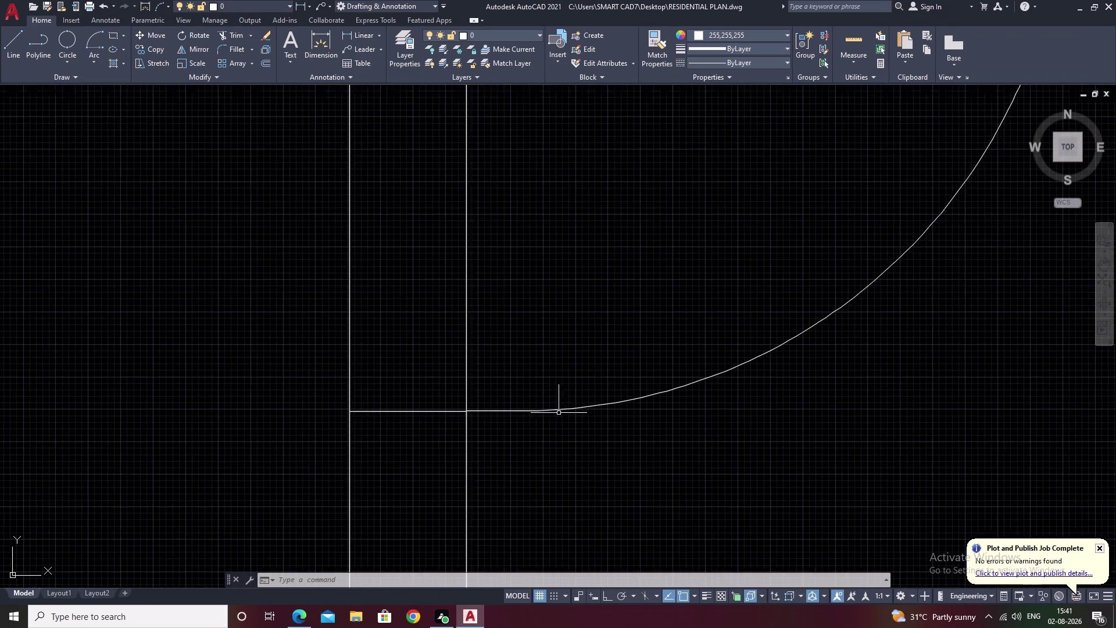
scroll(up, 3)
scroll(up, 3)
scroll(up, 3)
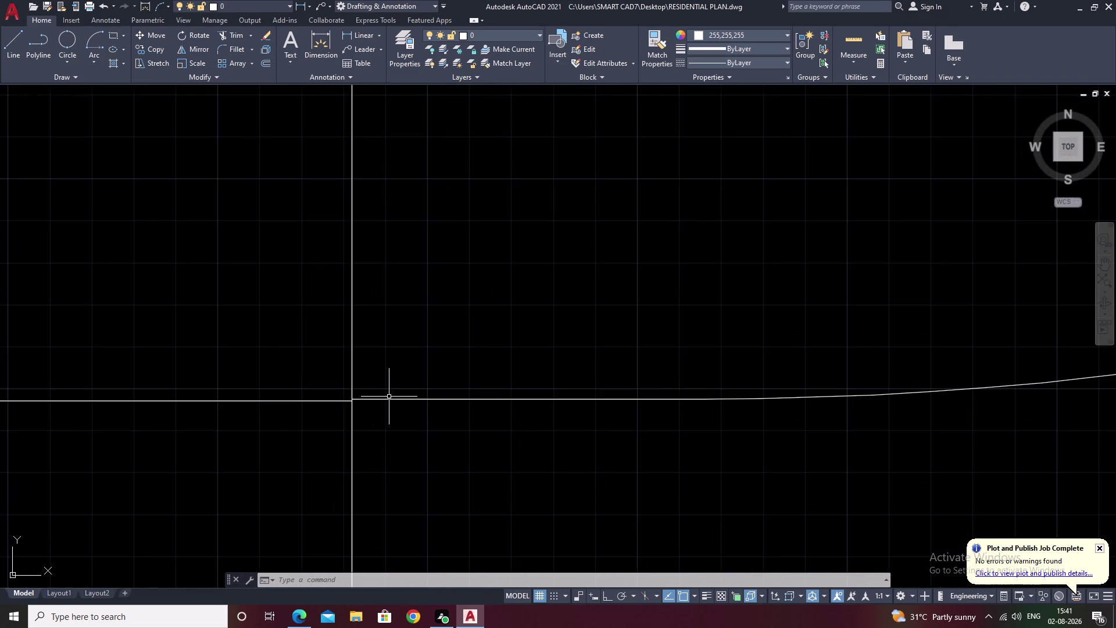
scroll(down, 3)
scroll(down, 3)
scroll(down, 3)
middle_drag(547, 374, 548, 368)
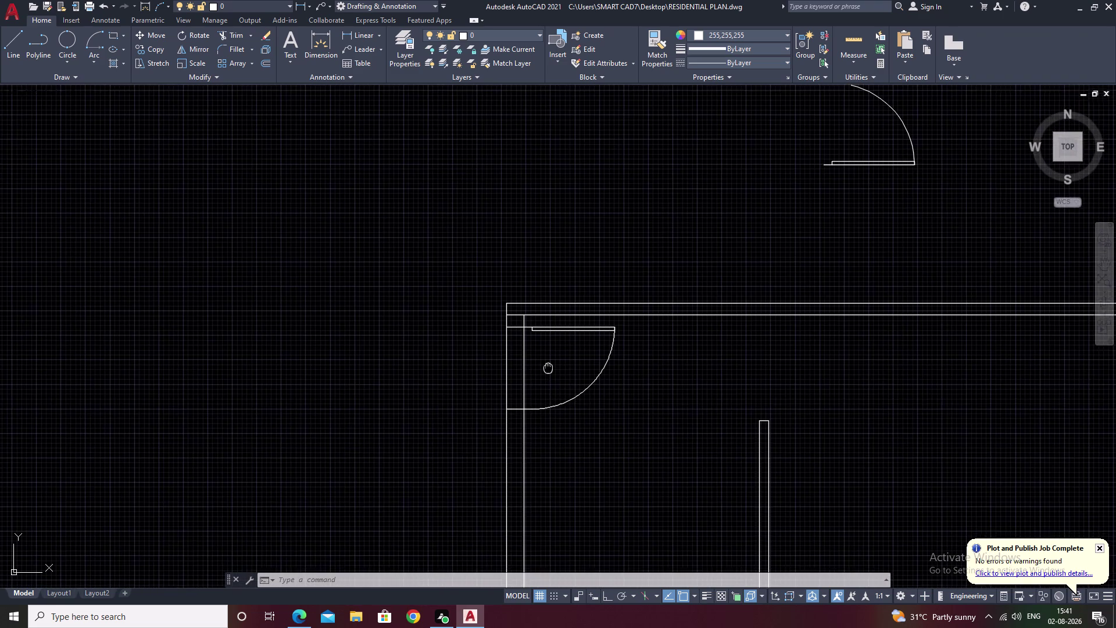
middle_drag(548, 368, 554, 332)
key(Escape)
text(t)
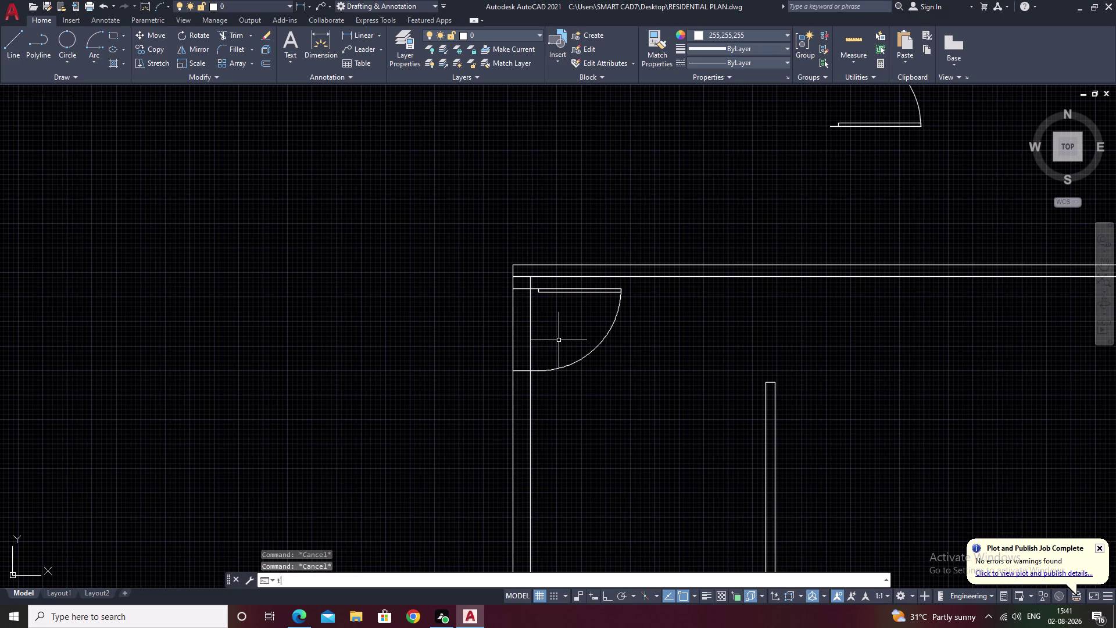
text(r)
key(space)
drag(544, 327, 394, 345)
scroll(down, 3)
middle_drag(569, 371, 534, 301)
middle_drag(583, 333, 612, 246)
middle_drag(592, 380, 607, 335)
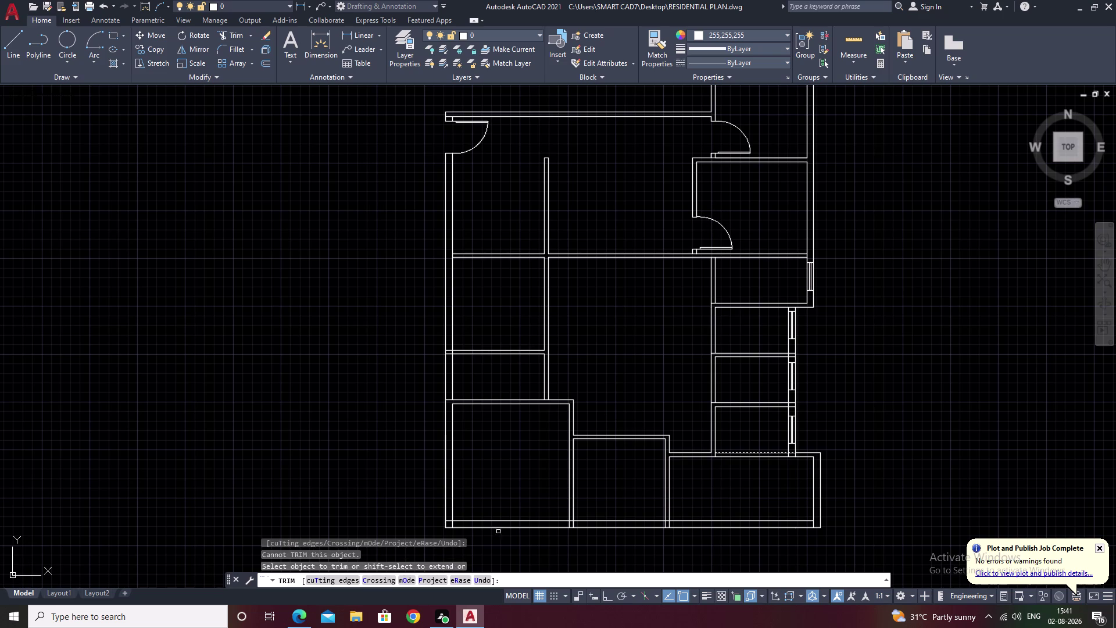
middle_drag(275, 499, 507, 476)
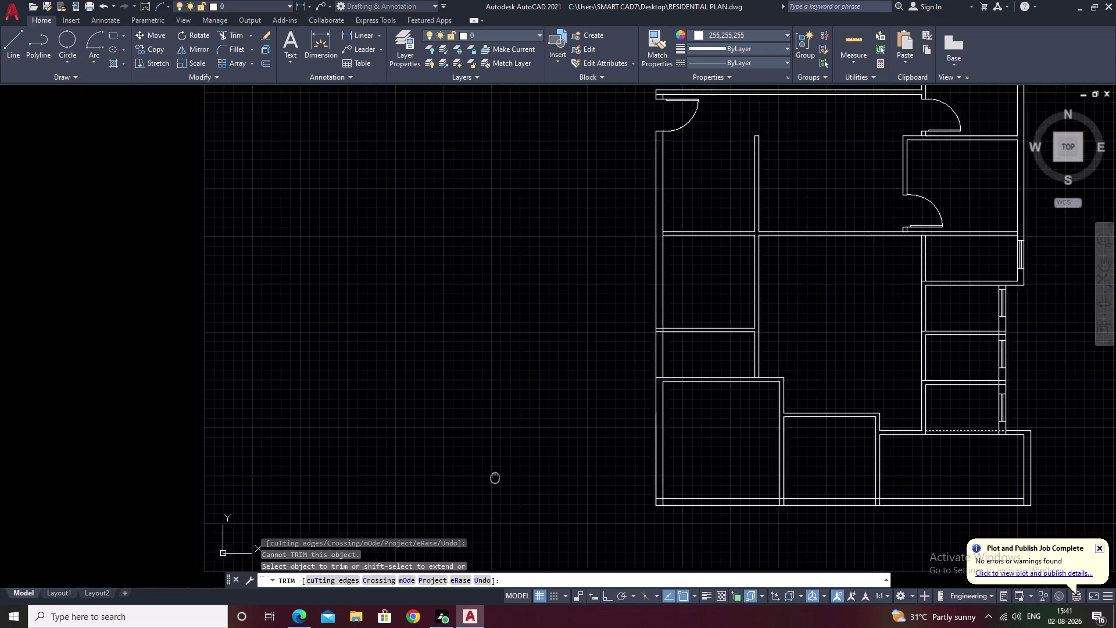
middle_drag(507, 476, 515, 476)
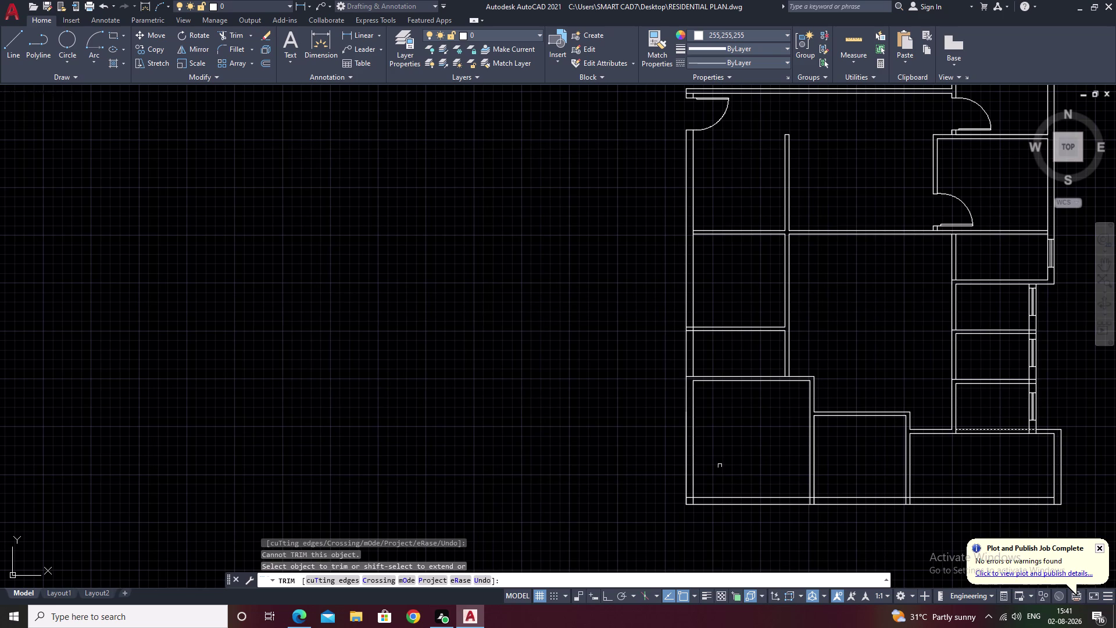
middle_drag(836, 301, 591, 418)
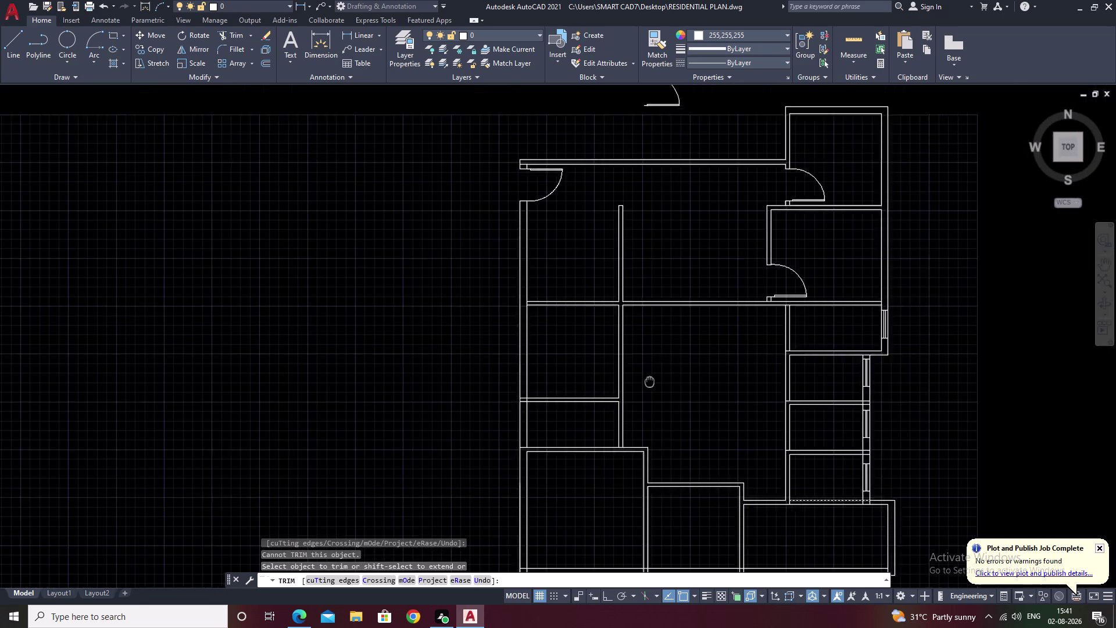
middle_drag(591, 417, 526, 478)
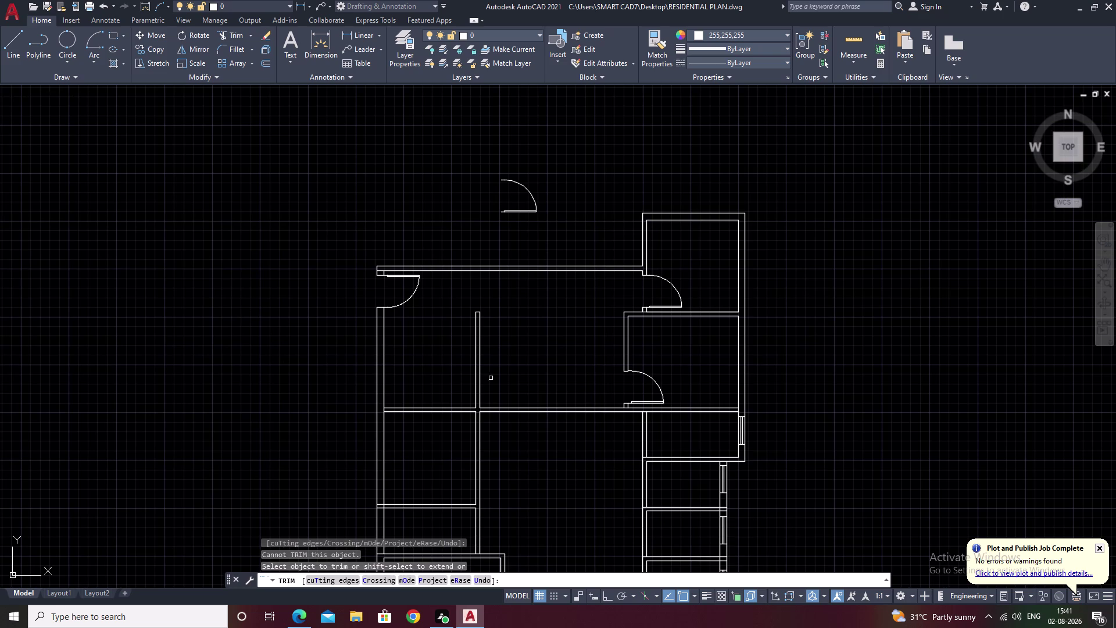
scroll(up, 3)
scroll(up, 3)
middle_drag(642, 443, 622, 522)
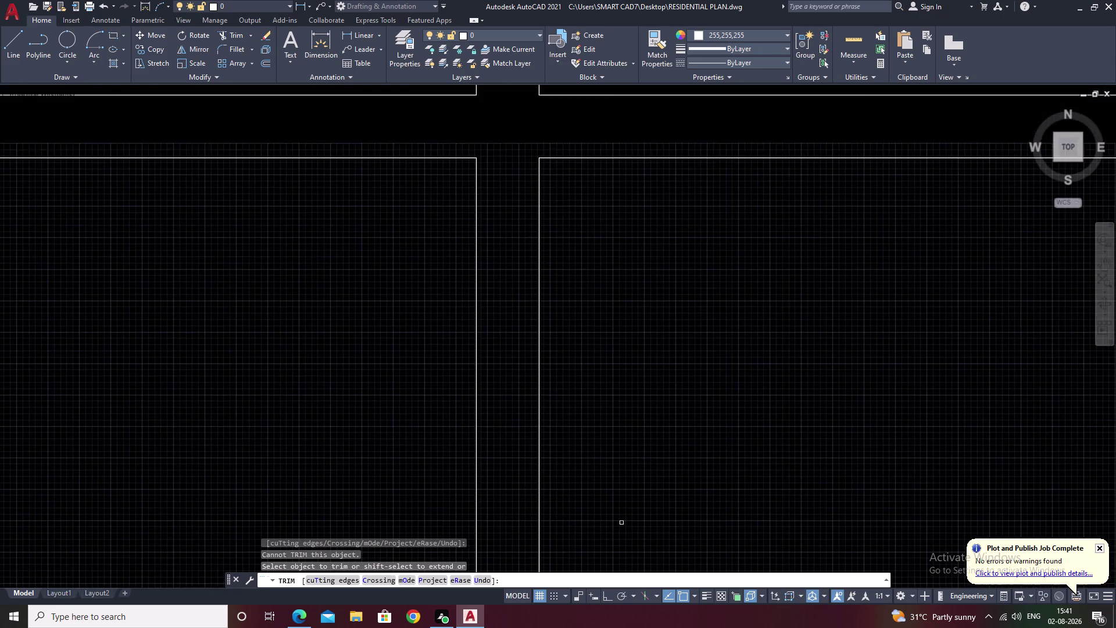
scroll(down, 3)
scroll(down, 3)
middle_drag(673, 467, 664, 436)
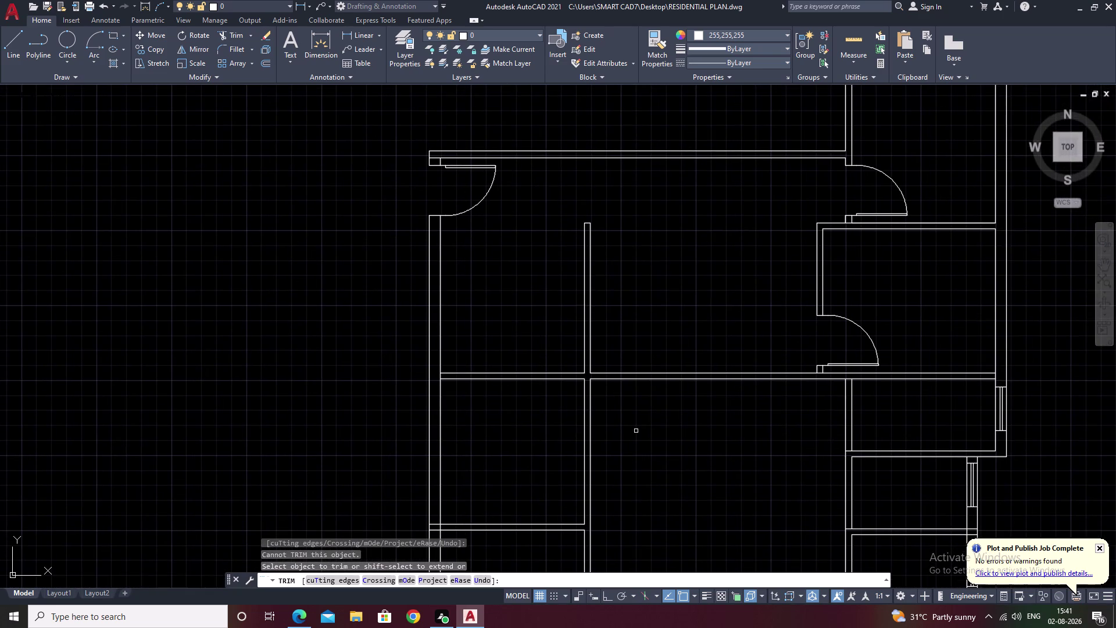
scroll(up, 3)
scroll(down, 3)
middle_drag(712, 468, 701, 381)
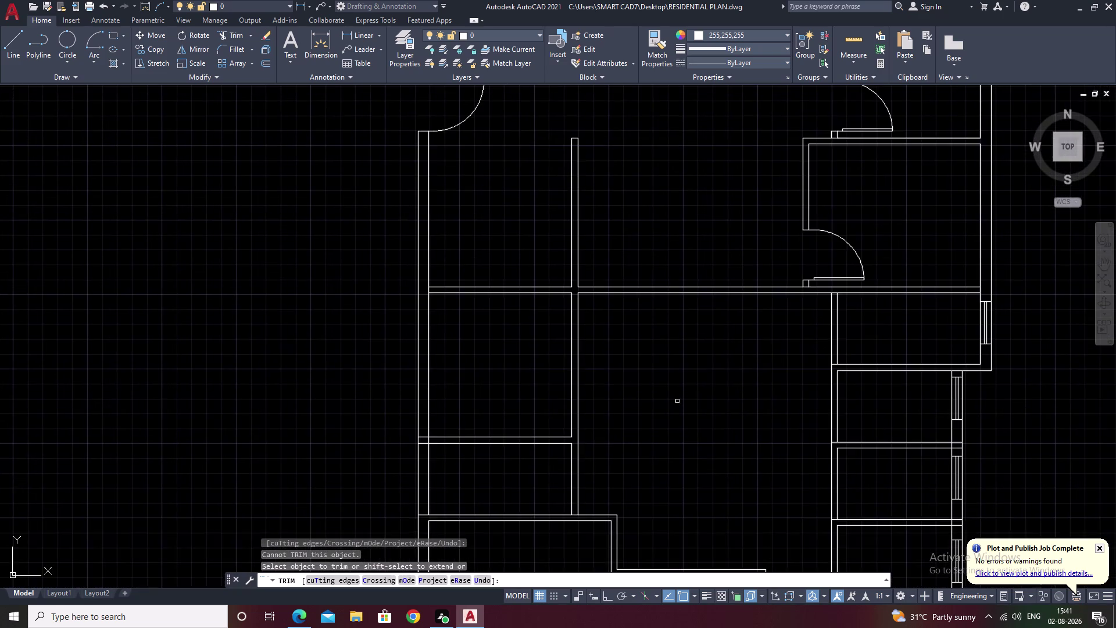
scroll(up, 3)
scroll(down, 3)
middle_drag(670, 412, 667, 341)
scroll(up, 3)
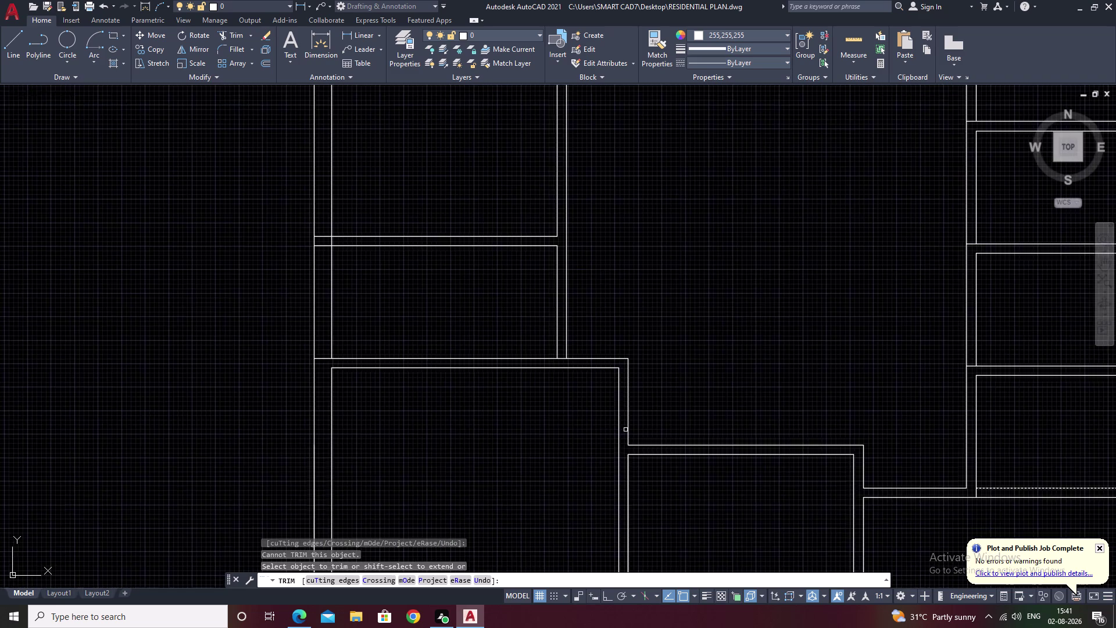
scroll(up, 3)
scroll(down, 3)
middle_drag(686, 302, 696, 272)
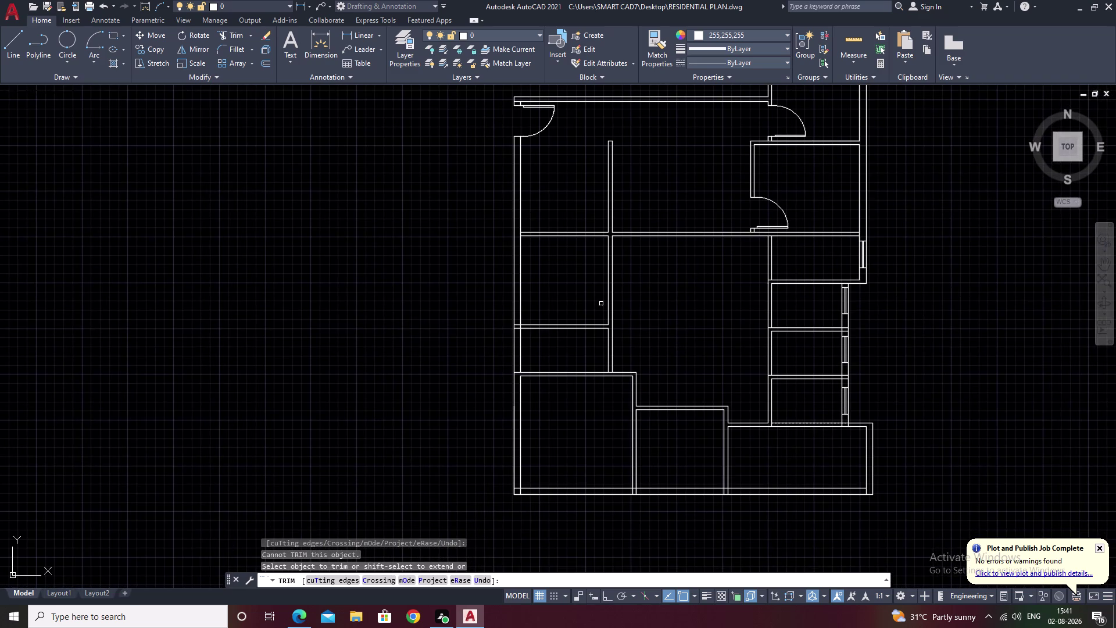
scroll(up, 3)
middle_drag(601, 302, 608, 473)
scroll(up, 3)
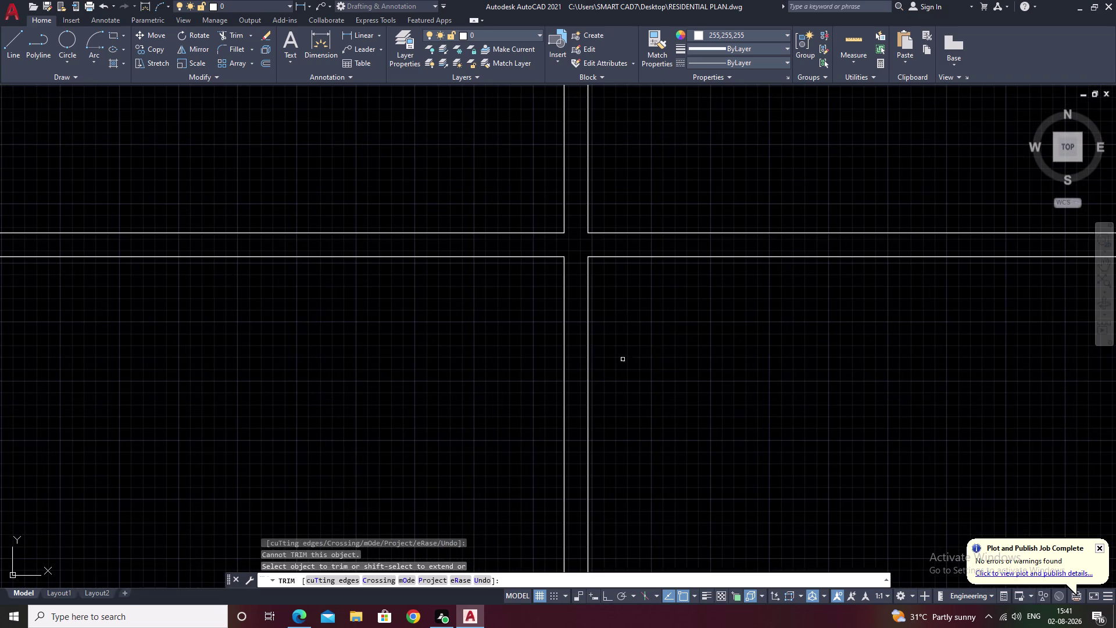
scroll(down, 3)
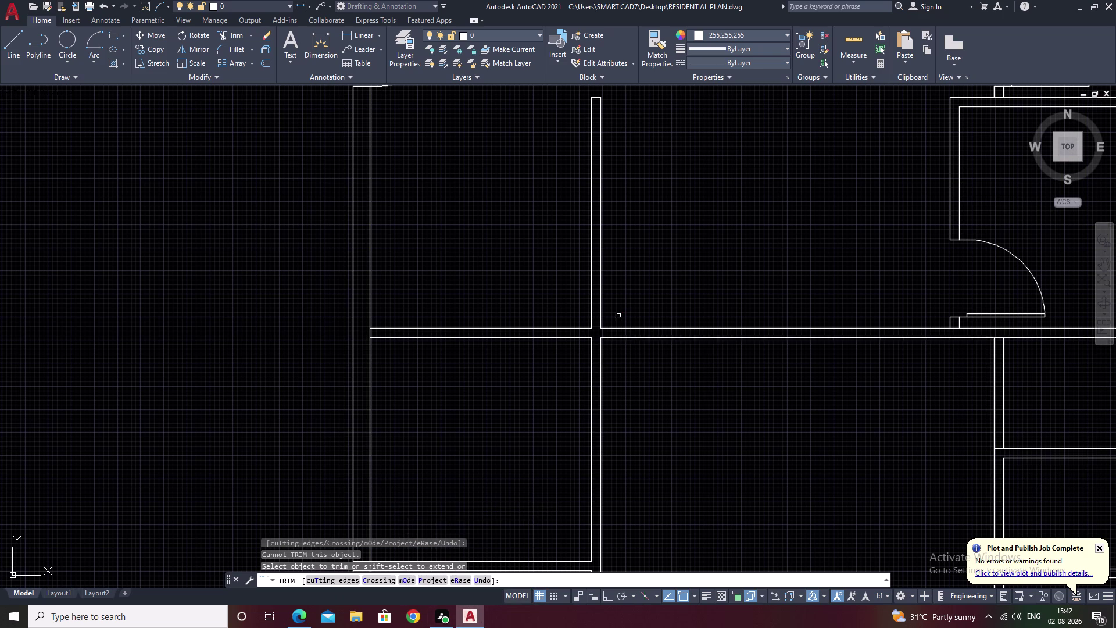
Pan along the interior walls to the central cross wall, then cancel TRIM.
scroll(up, 3)
scroll(down, 3)
middle_drag(656, 330, 662, 271)
middle_drag(694, 389, 698, 332)
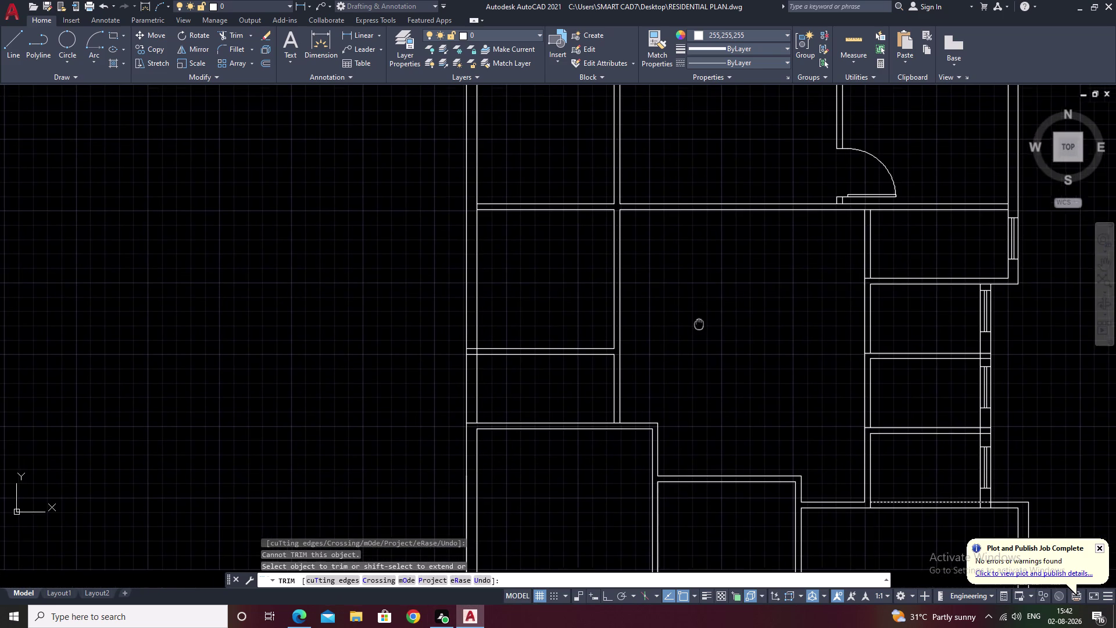
middle_drag(698, 332, 699, 324)
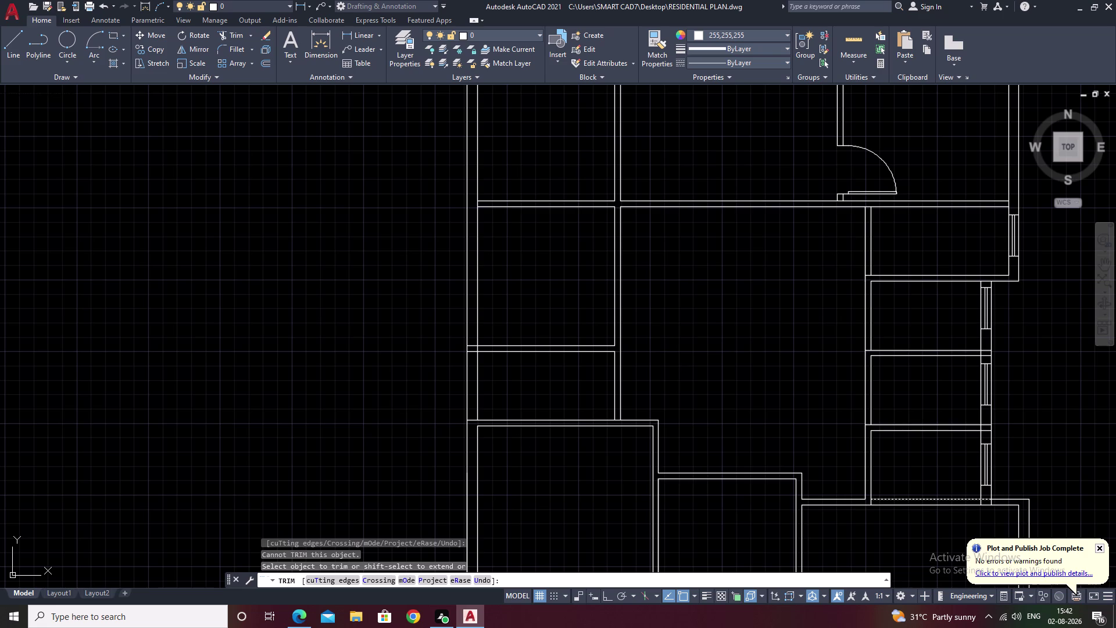
middle_drag(392, 528, 562, 478)
middle_drag(760, 306, 610, 426)
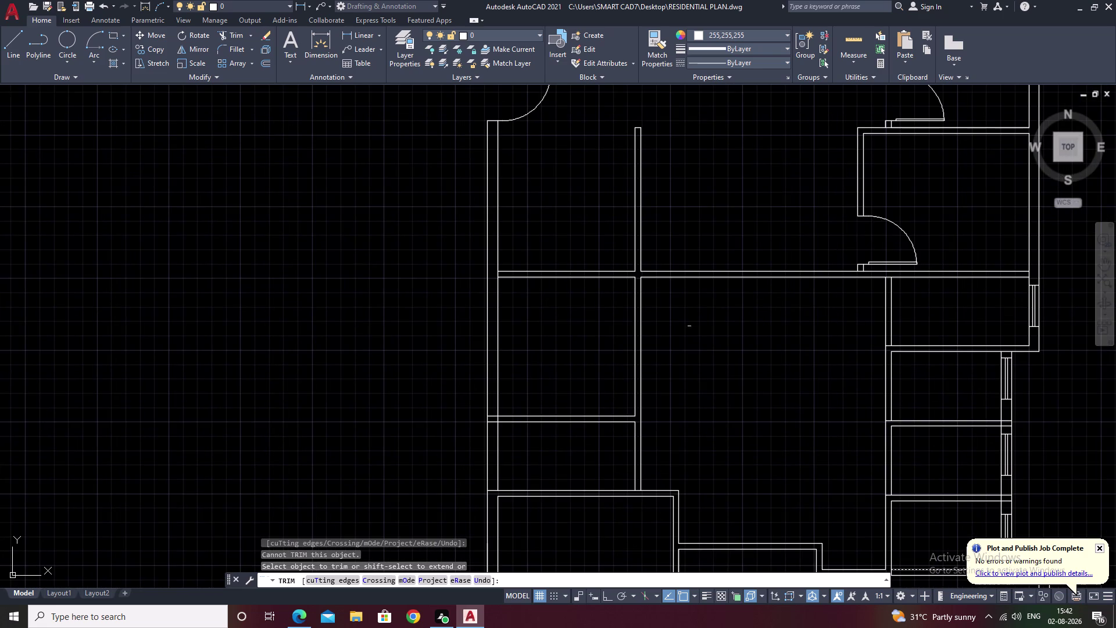
key(Escape)
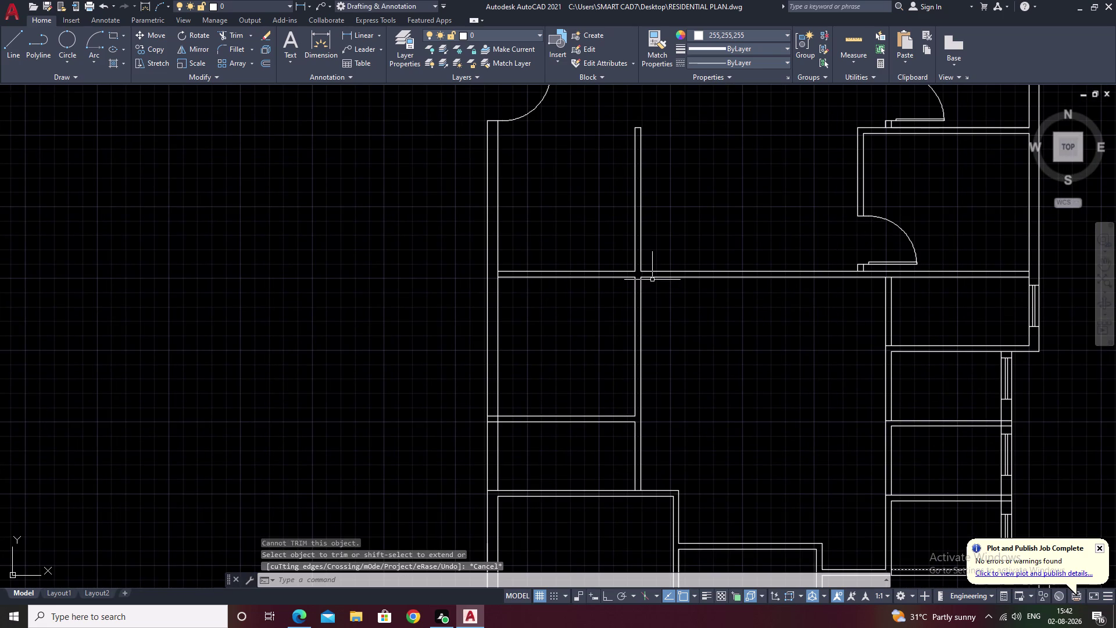
Offset the horizontal wall line 6 inches downward inside the interior wall.
text(ex)
key(space)
scroll(up, 3)
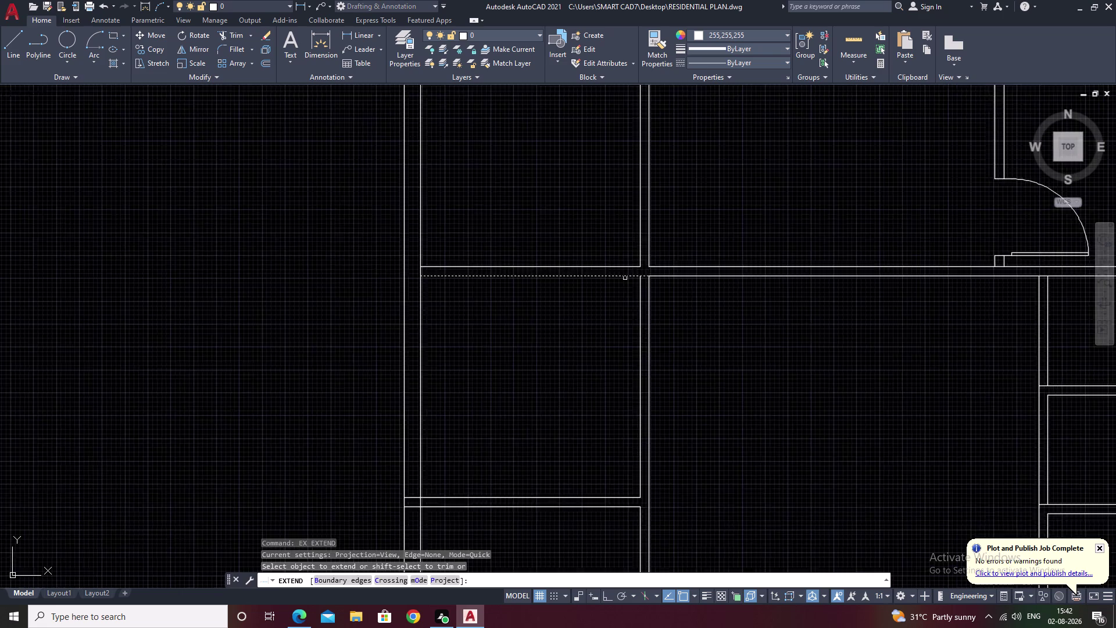
scroll(up, 3)
click(629, 273)
key(Escape)
middle_drag(714, 313, 716, 283)
text(o)
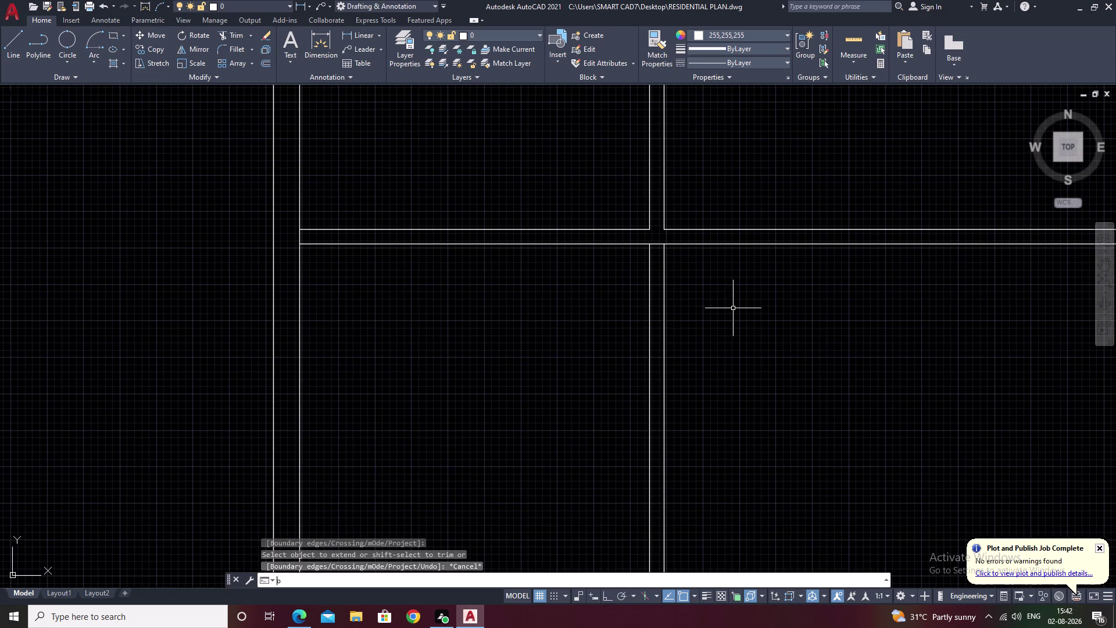
key(space)
text(6)
key(space)
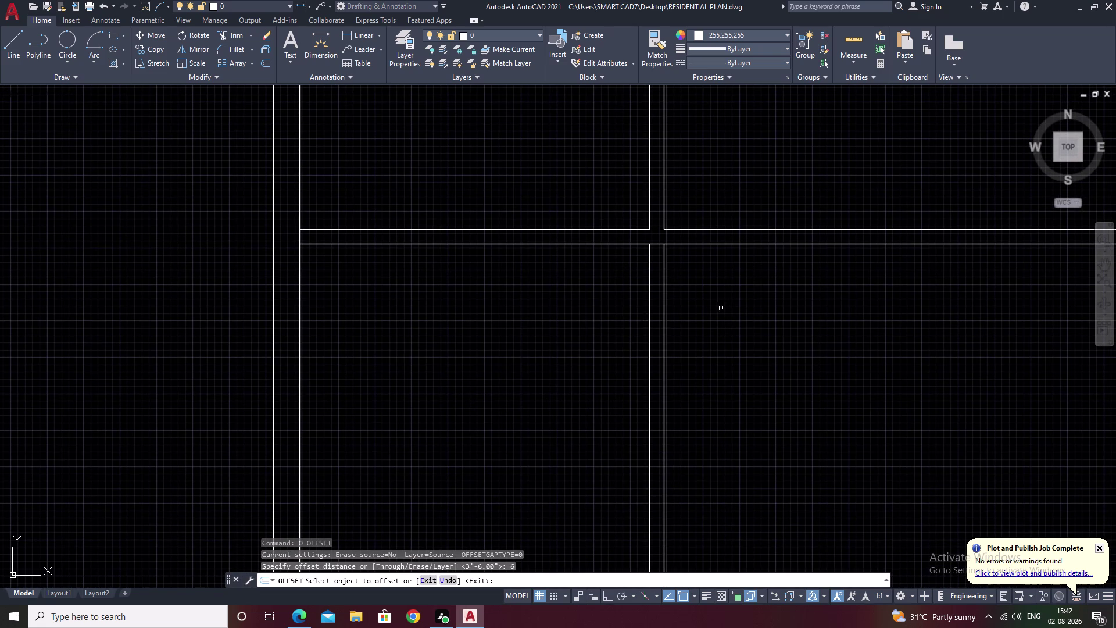
click(658, 244)
click(705, 310)
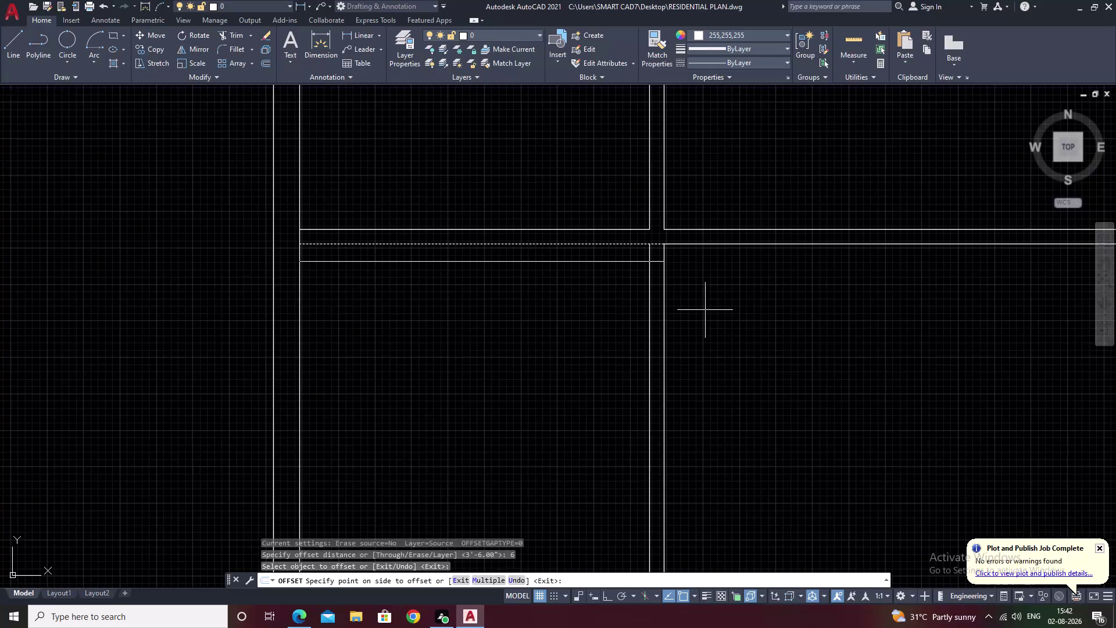
key(Escape)
Fence-trim the new offset line back to the wall gap.
text(tr)
key(space)
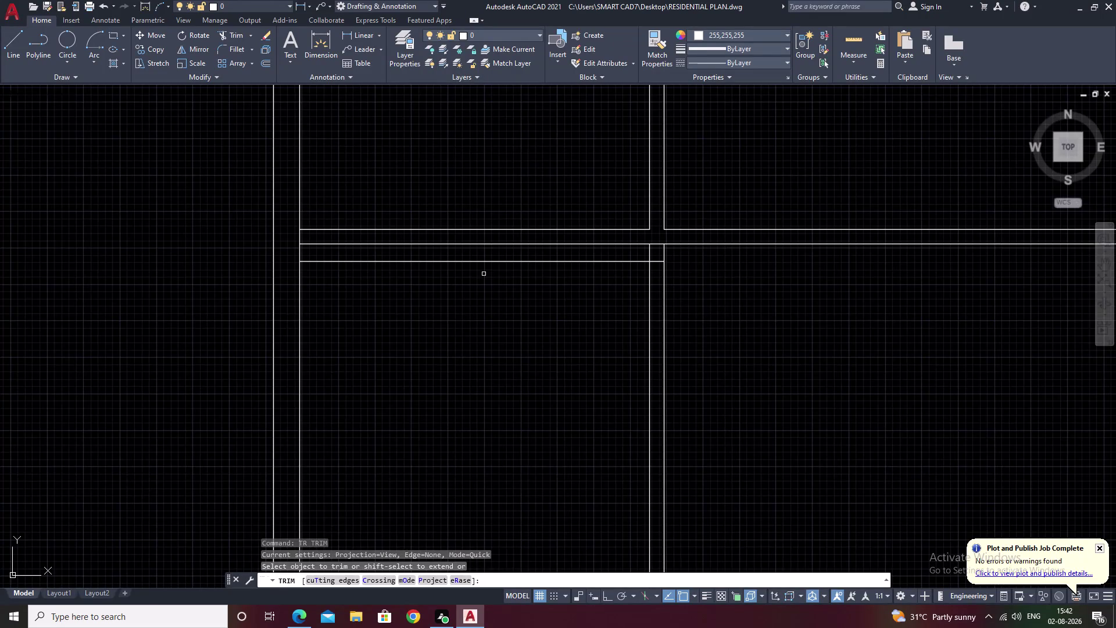
scroll(up, 3)
drag(722, 252, 661, 330)
scroll(down, 3)
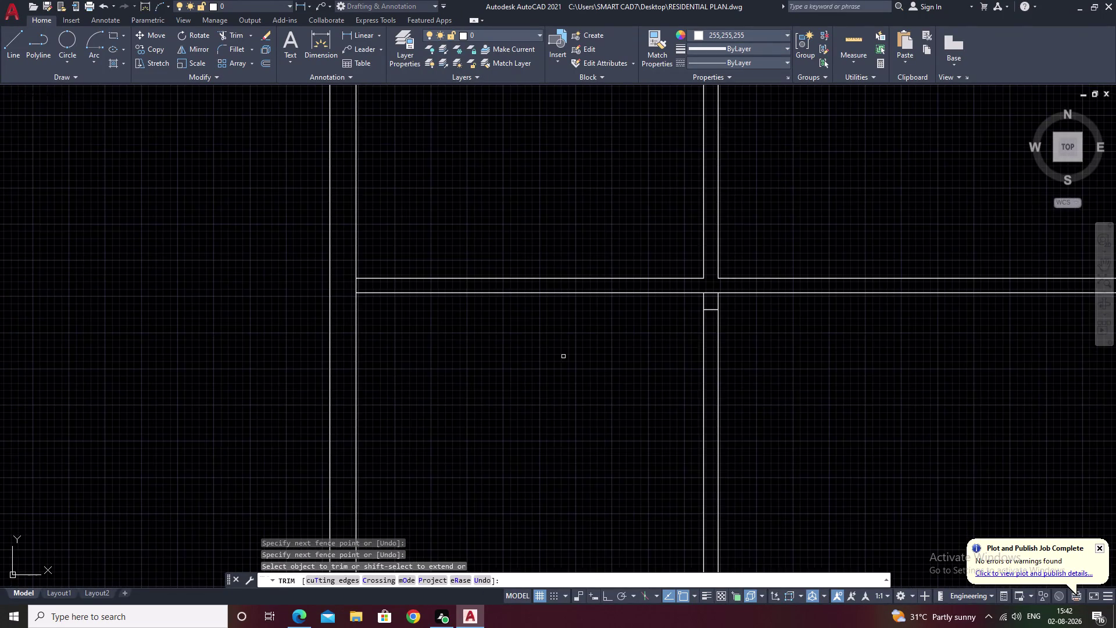
middle_drag(564, 356, 412, 332)
key(Escape)
Offset the short gap line 3'6" downward to mark the opening's other edge.
text(o)
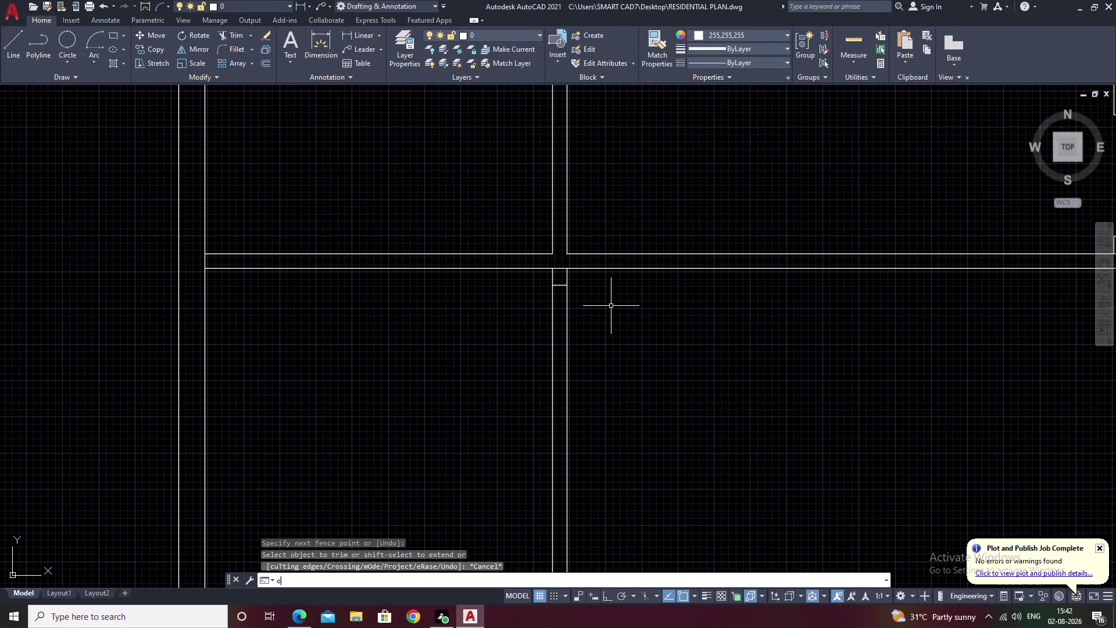
key(space)
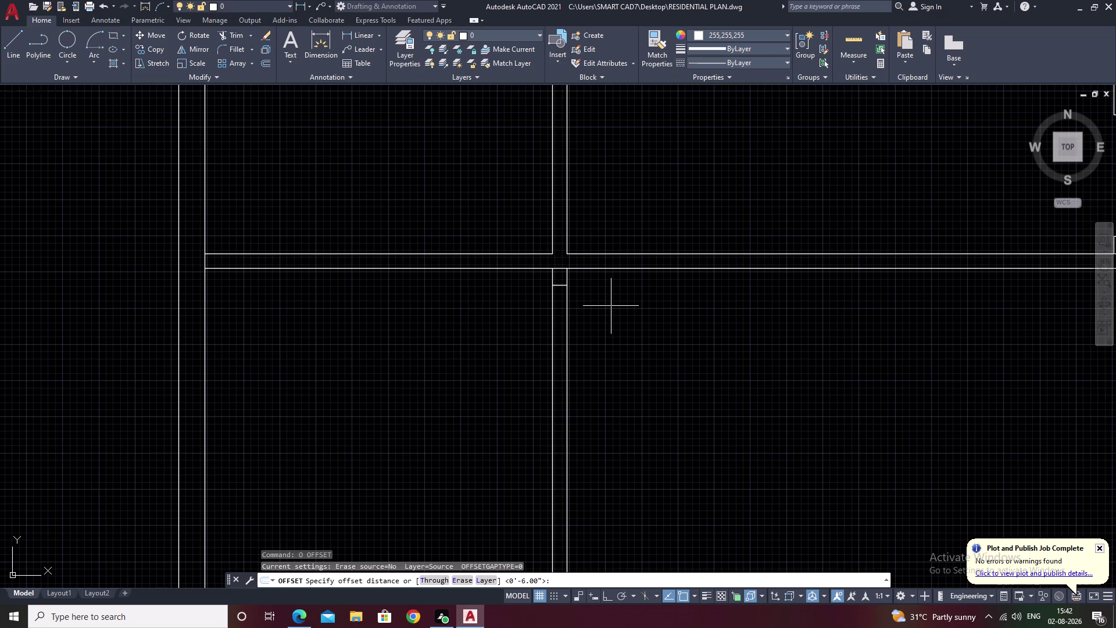
key(3)
text('6)
key(ctrl+apostrophe)
text(")
key(space)
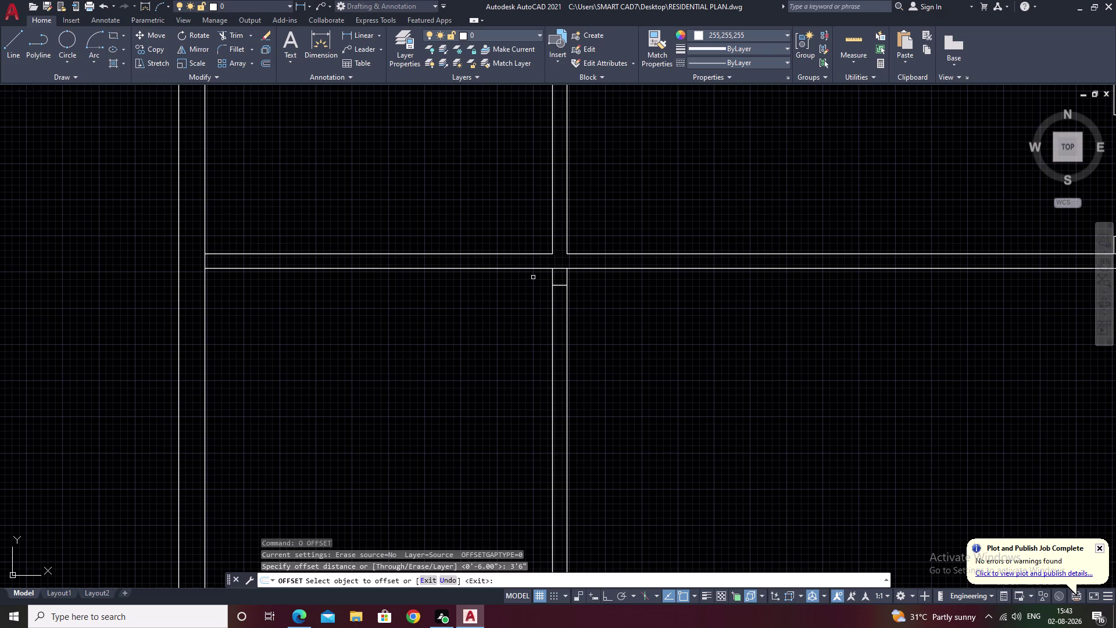
click(561, 286)
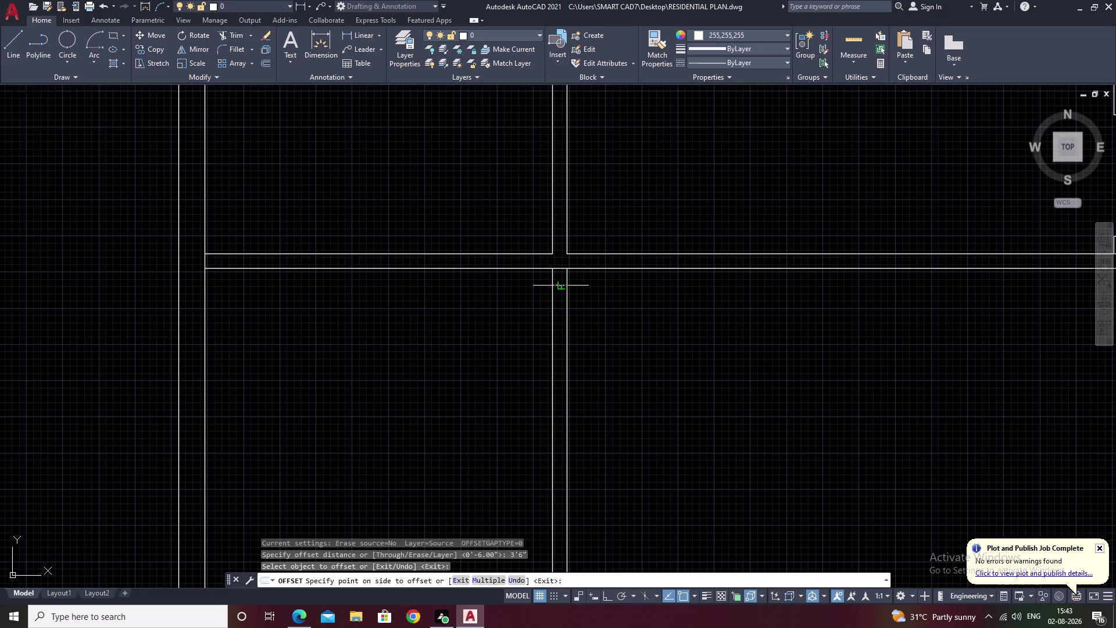
click(627, 403)
scroll(down, 3)
middle_drag(626, 403, 763, 403)
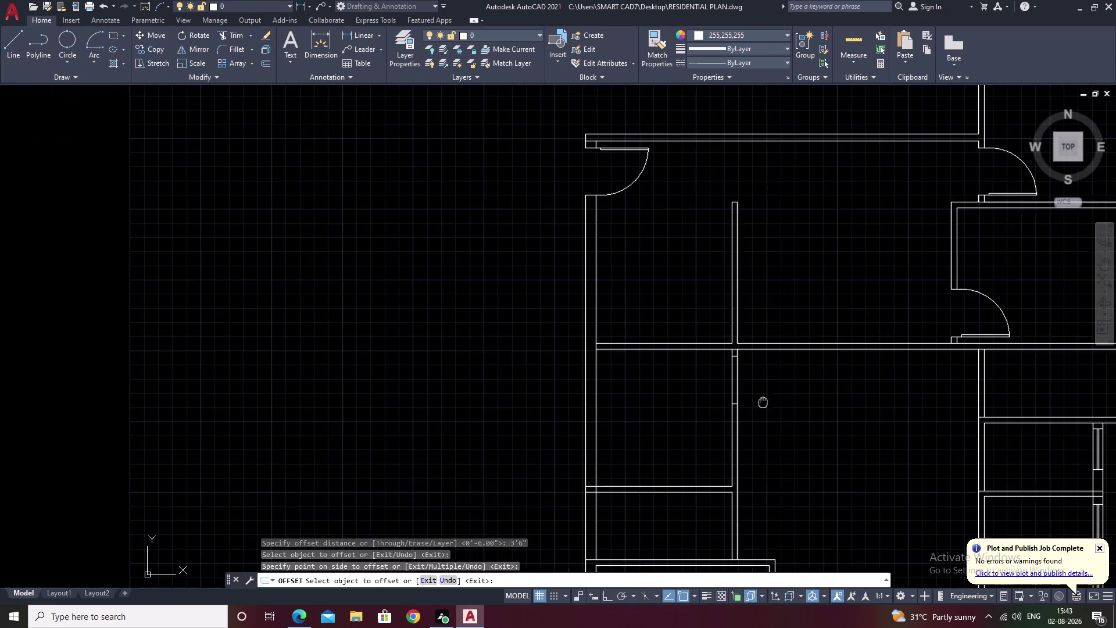
scroll(up, 3)
middle_drag(752, 393, 845, 392)
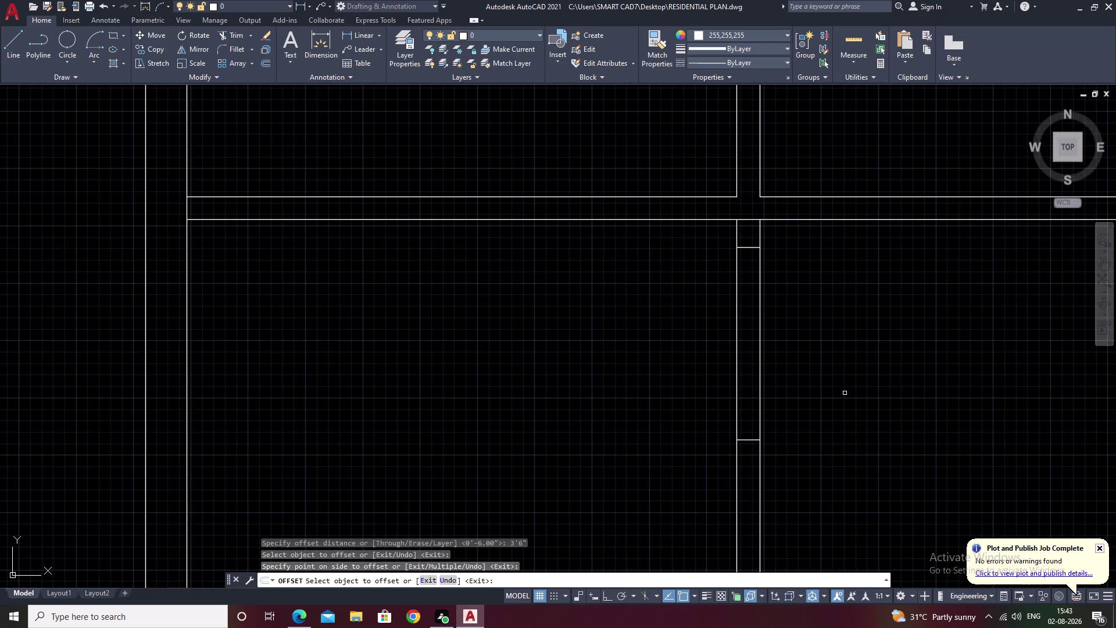
key(Escape)
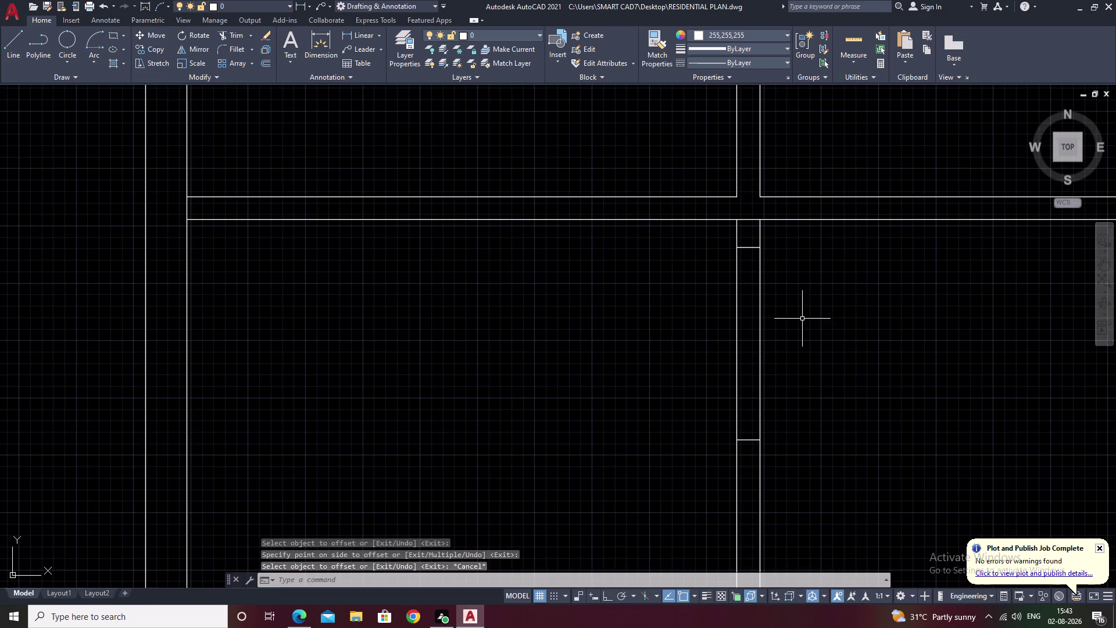
scroll(down, 3)
middle_drag(854, 330, 689, 386)
middle_drag(764, 297, 616, 317)
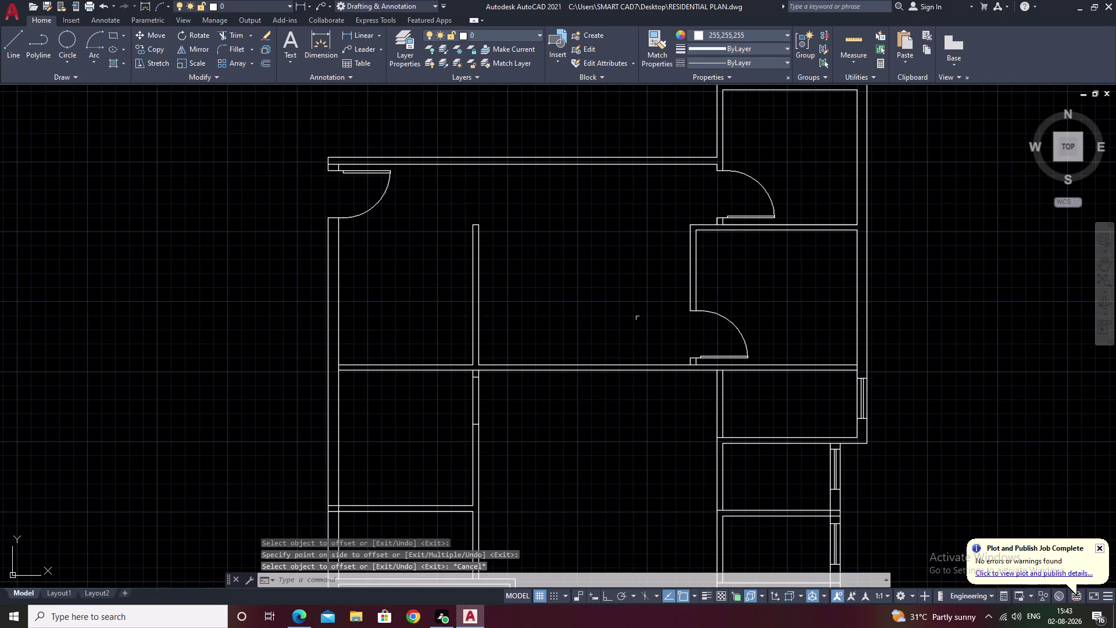
Select the loose door swing right of the plan and attempt a rotation, cancelling it.
middle_drag(635, 476, 689, 380)
scroll(up, 3)
middle_drag(645, 389, 457, 474)
scroll(down, 3)
middle_drag(496, 450, 535, 434)
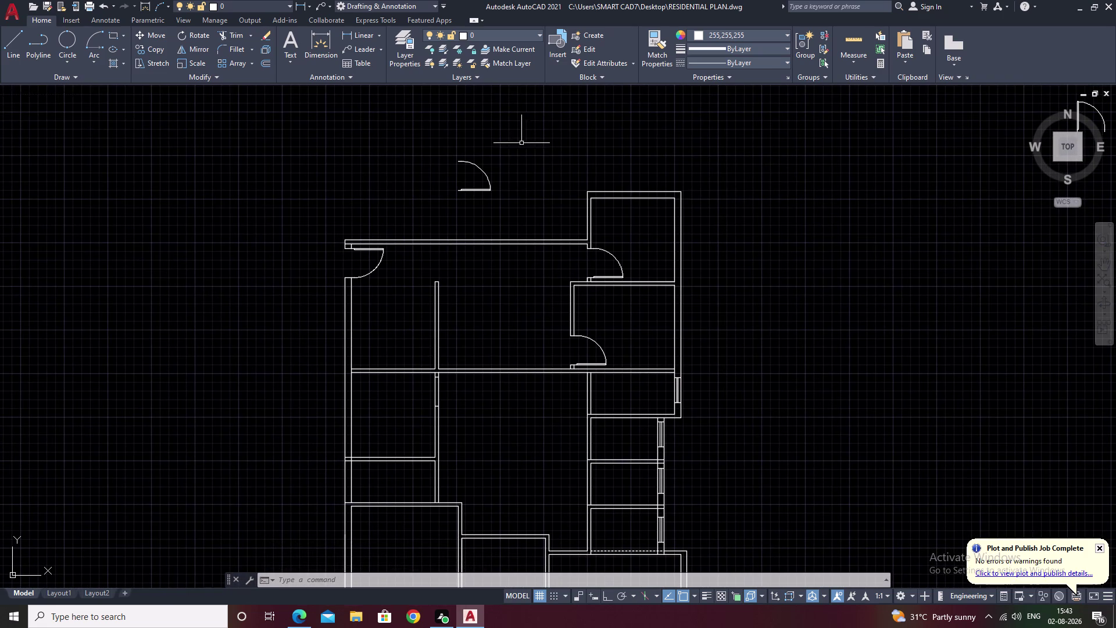
middle_drag(966, 225, 565, 231)
middle_drag(424, 199, 429, 240)
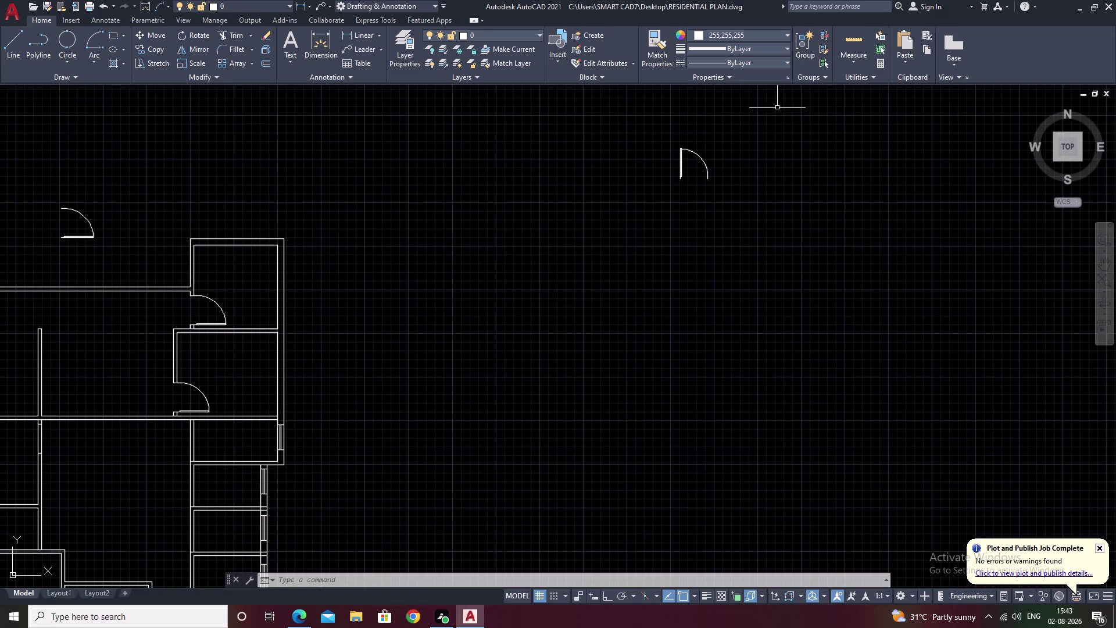
drag(775, 108, 861, 247)
text(r)
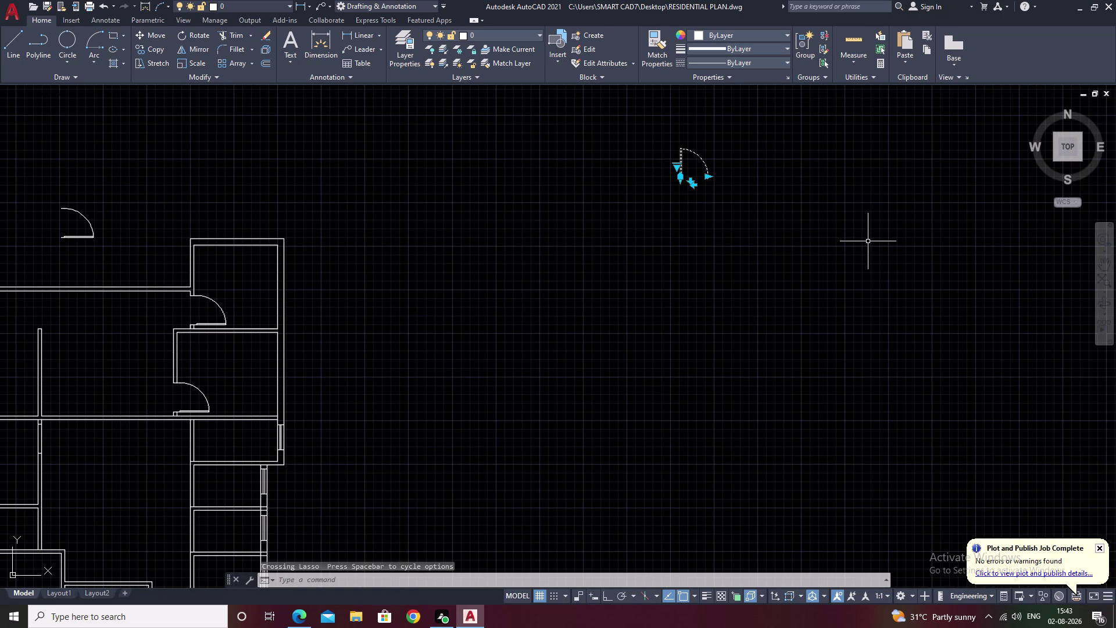
text(o)
key(space)
scroll(up, 3)
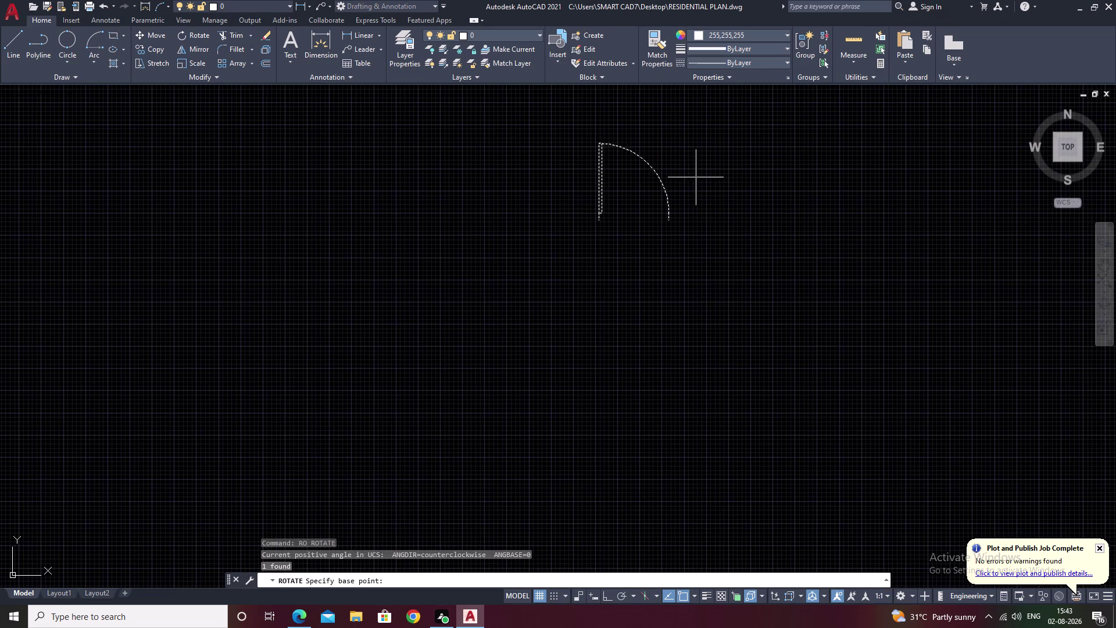
click(601, 221)
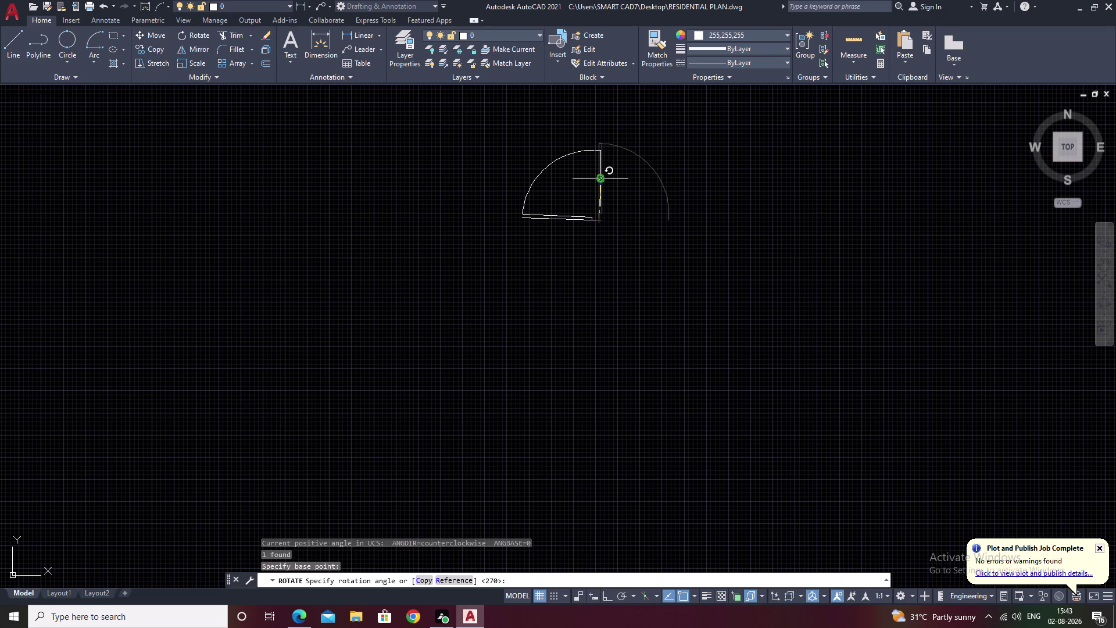
key(F8)
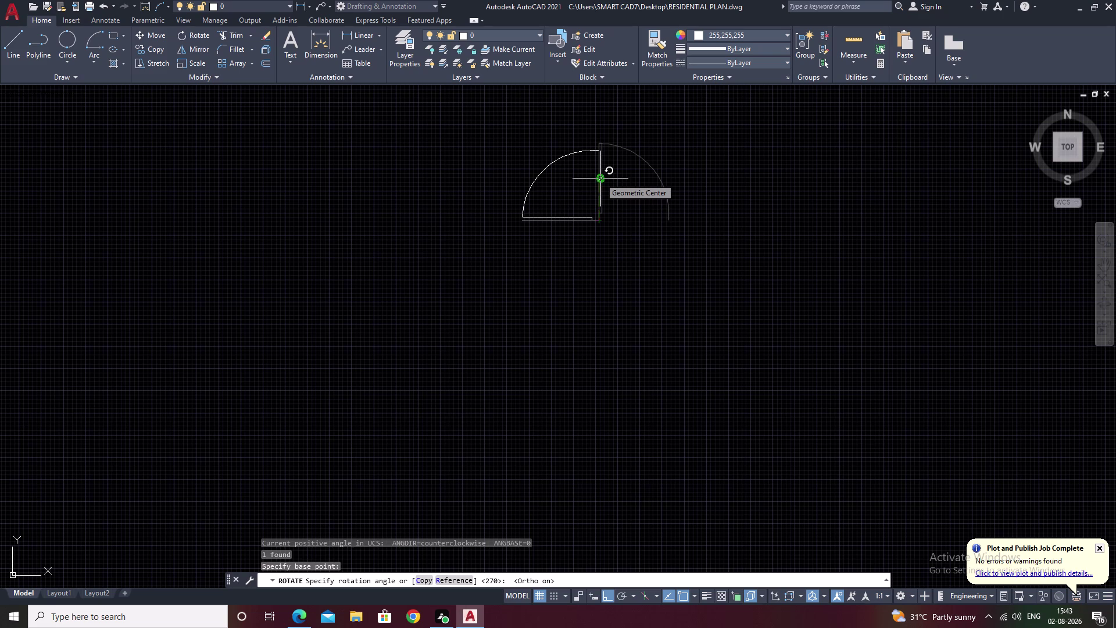
click(600, 178)
key(Escape)
Reselect the door swing block and try moving and rotating it, cancelling both.
drag(610, 144, 525, 225)
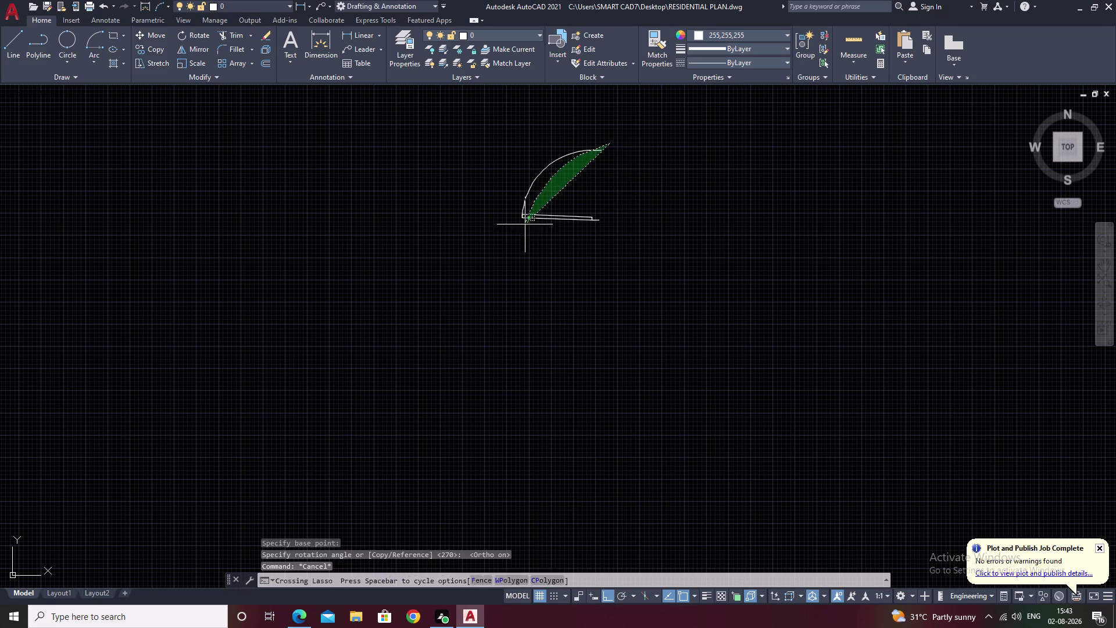
drag(525, 224, 562, 272)
drag(587, 283, 594, 285)
text(m)
key(space)
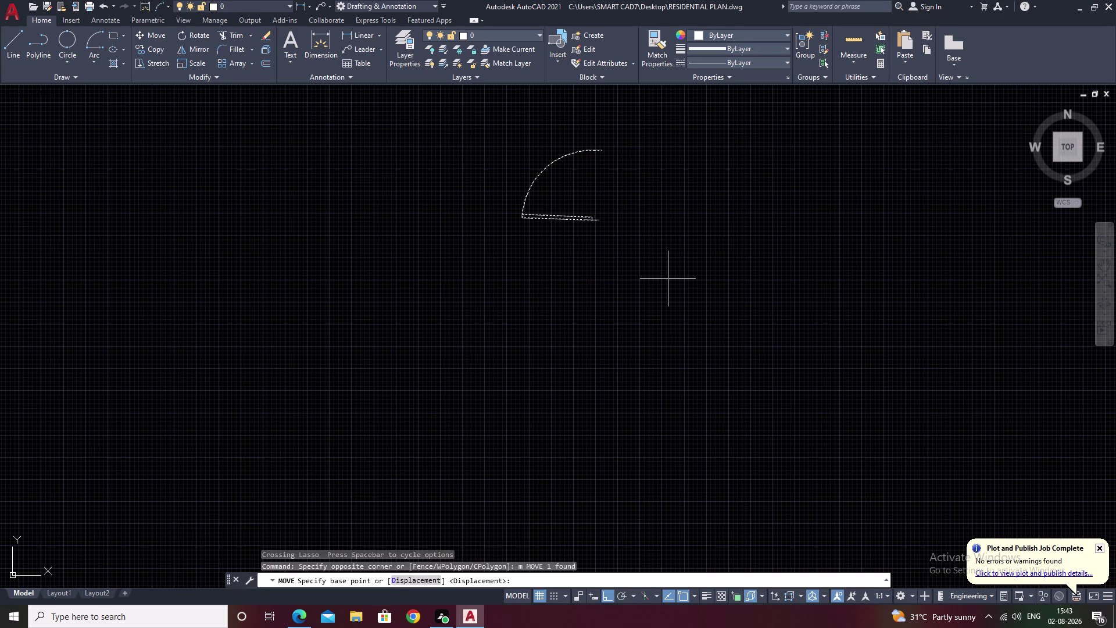
scroll(up, 3)
scroll(down, 3)
middle_drag(648, 232, 651, 262)
key(Escape)
drag(576, 128, 509, 282)
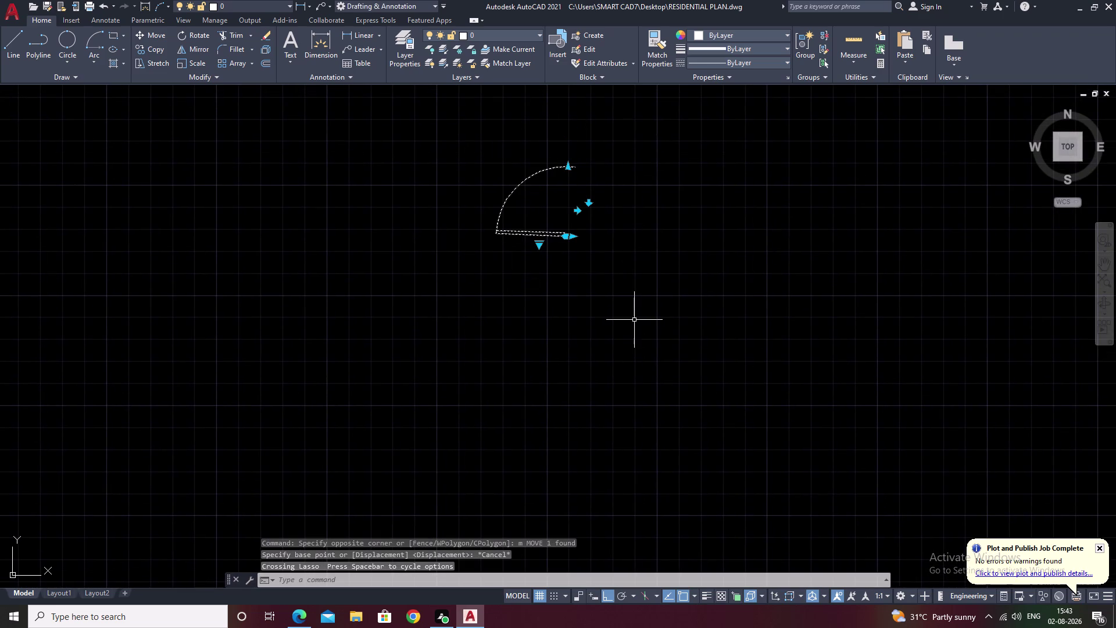
text(ro)
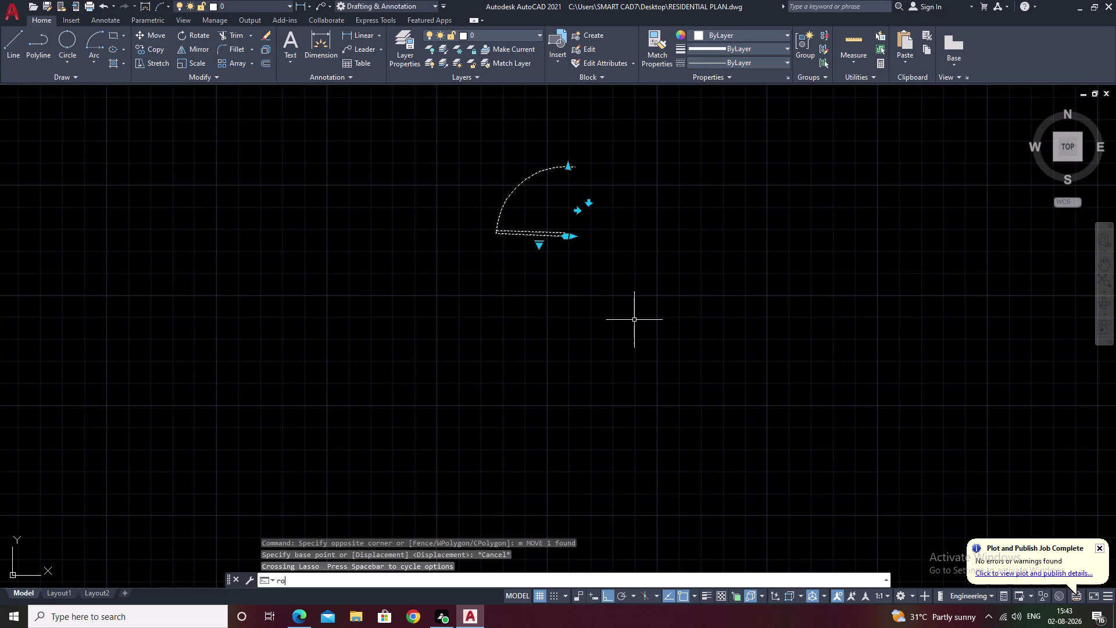
key(space)
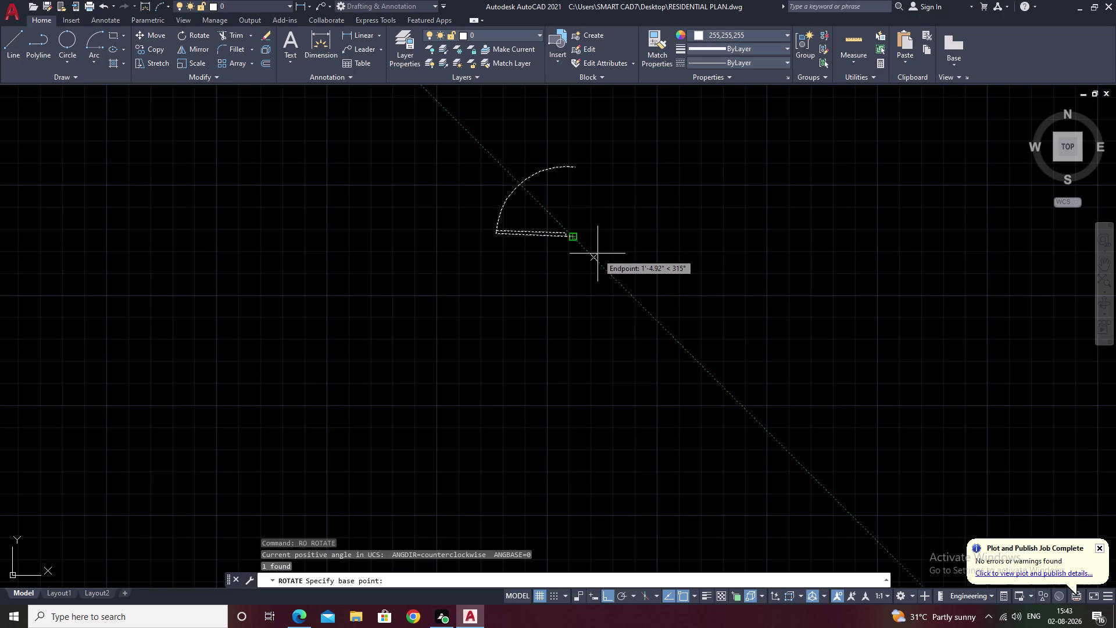
middle_drag(643, 312, 967, 242)
scroll(down, 3)
scroll(down, 3)
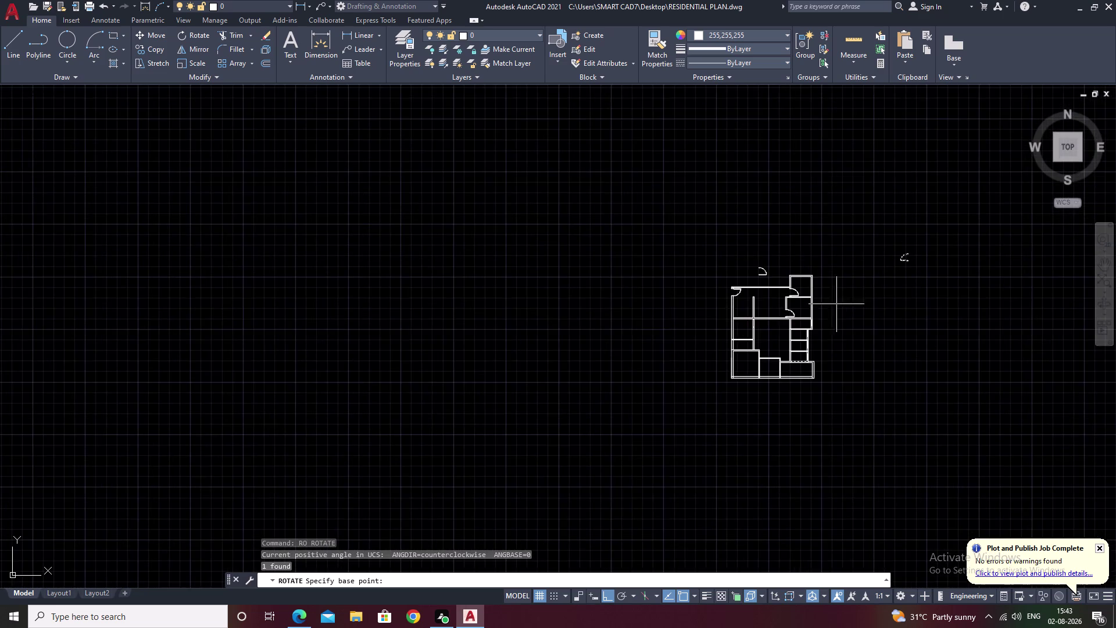
scroll(up, 3)
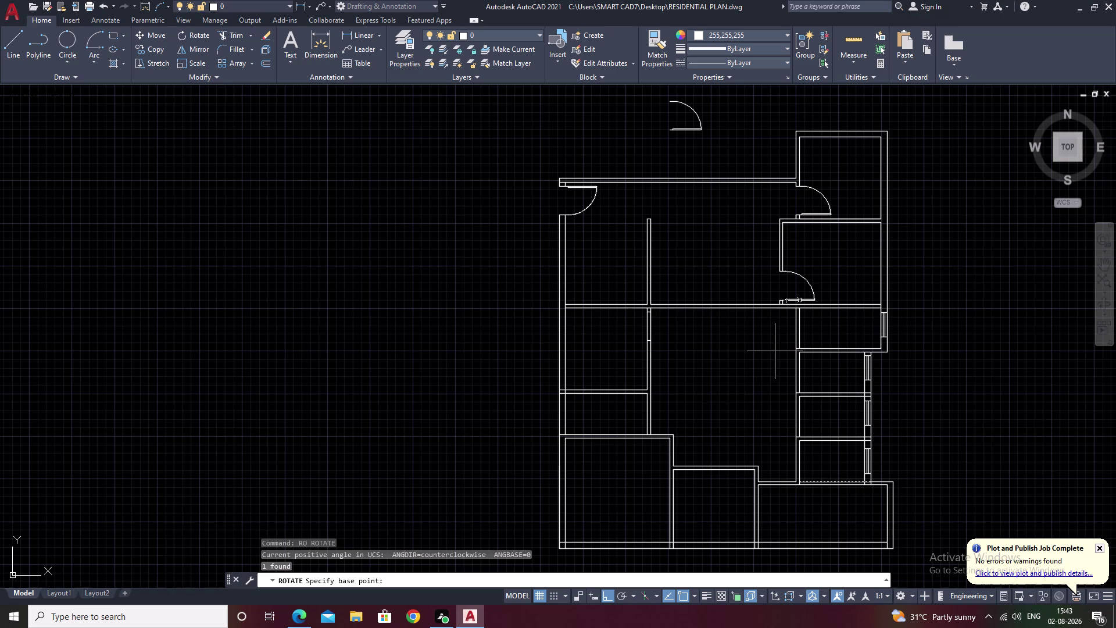
middle_drag(1004, 241, 589, 336)
middle_drag(717, 300, 614, 330)
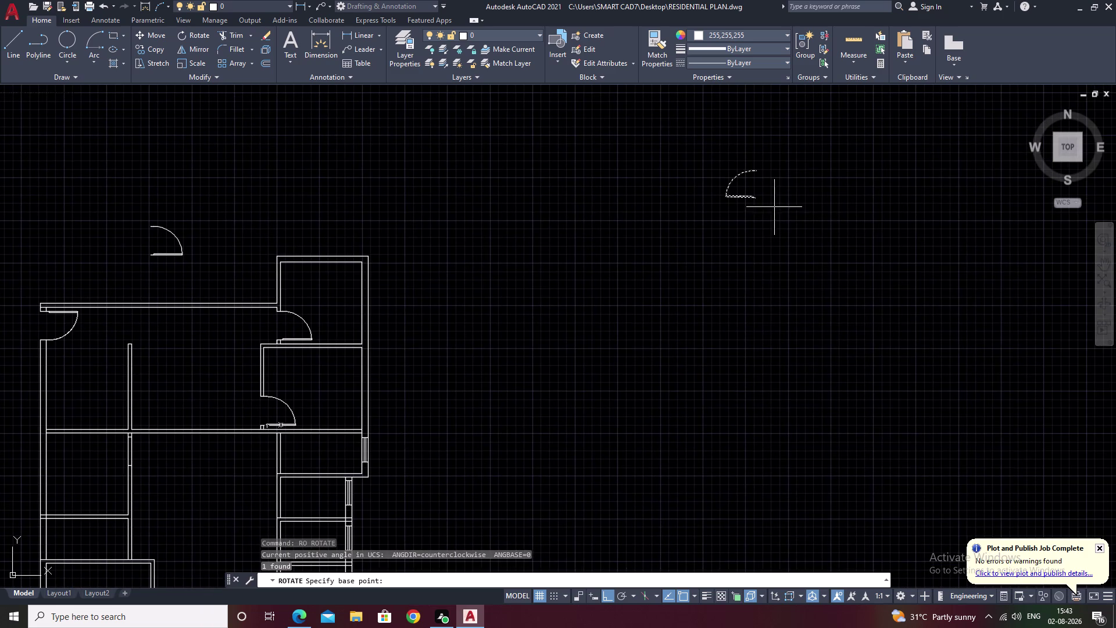
key(Escape)
Erase the stray door swing above the plan.
scroll(up, 3)
scroll(up, 3)
scroll(down, 3)
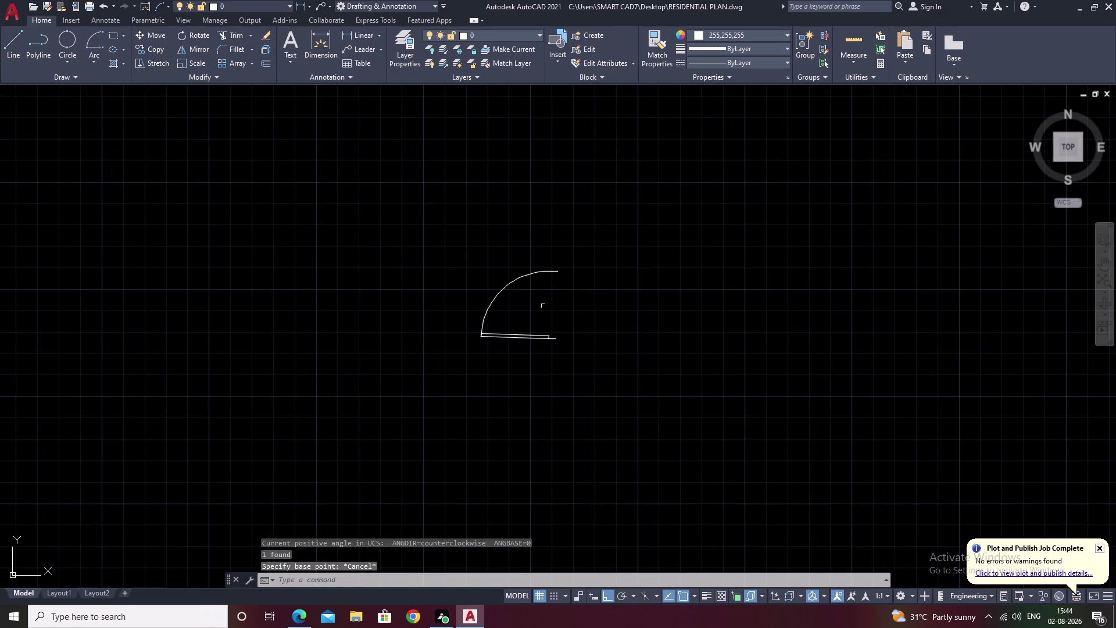
scroll(down, 3)
drag(620, 197, 677, 326)
drag(689, 327, 694, 327)
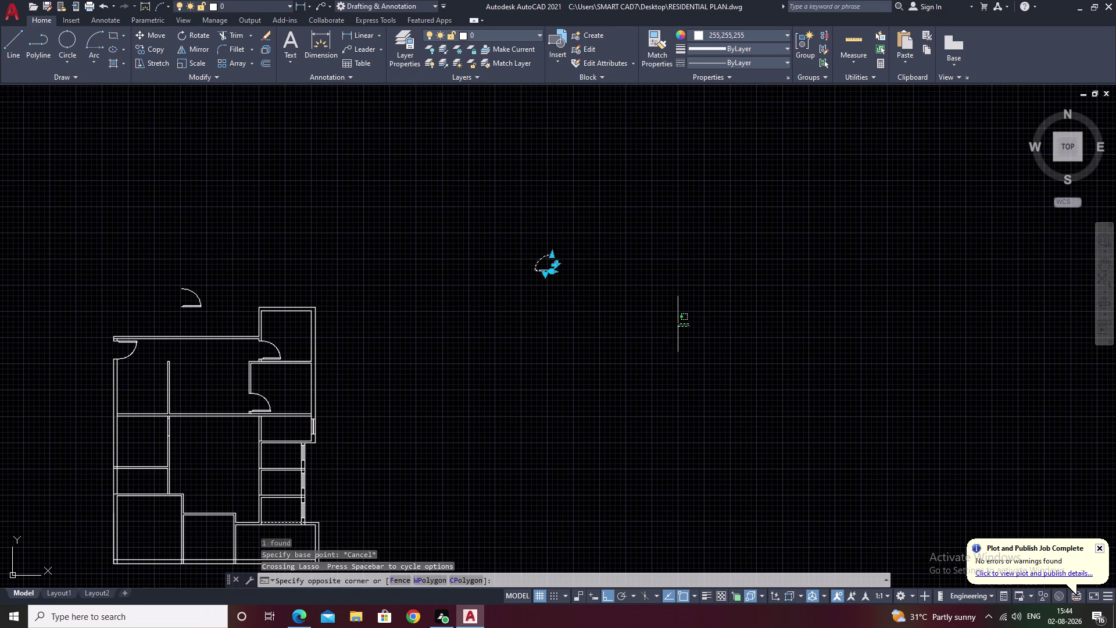
key(r)
key(Escape)
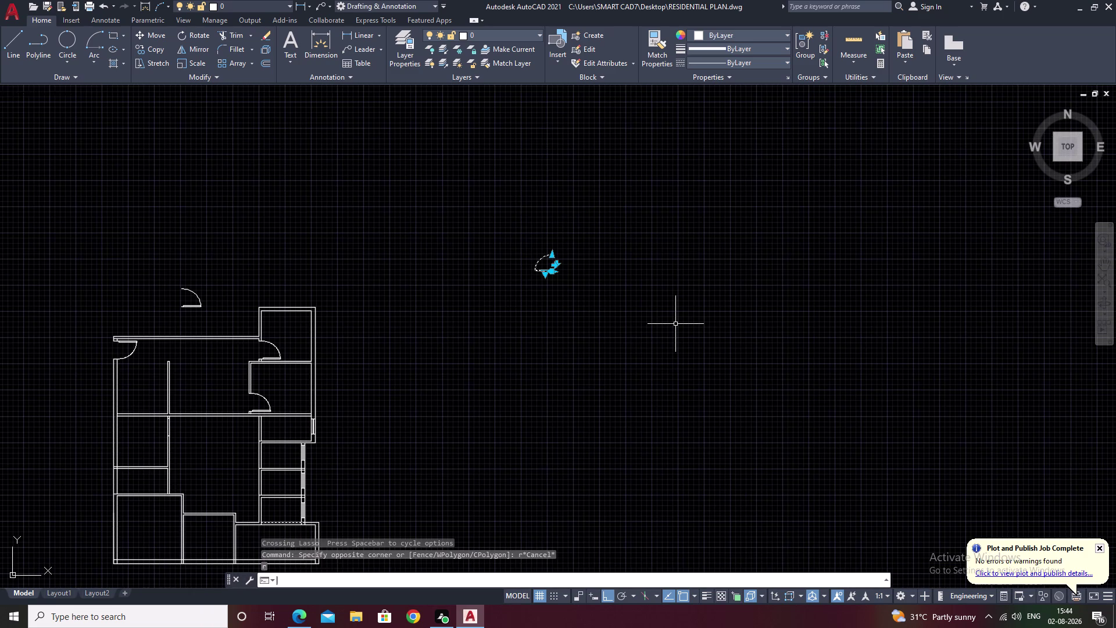
text(e)
key(space)
Rotate the remaining door swing 270° about its hinge so it opens downward.
middle_drag(402, 261, 872, 272)
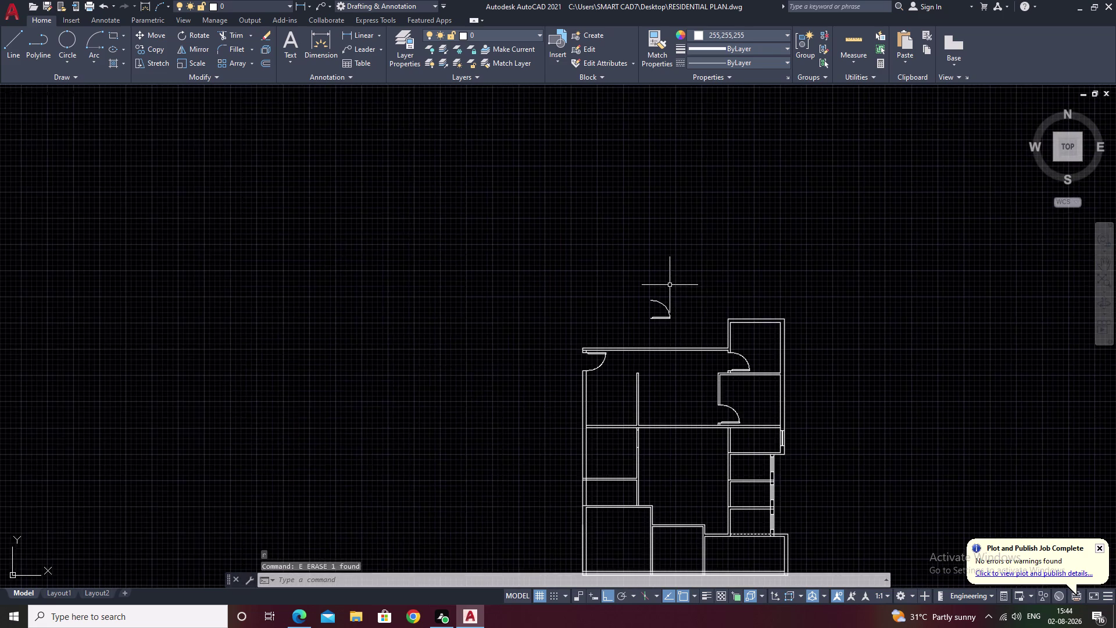
scroll(up, 3)
scroll(up, 3)
middle_drag(673, 294, 764, 41)
drag(673, 119, 532, 411)
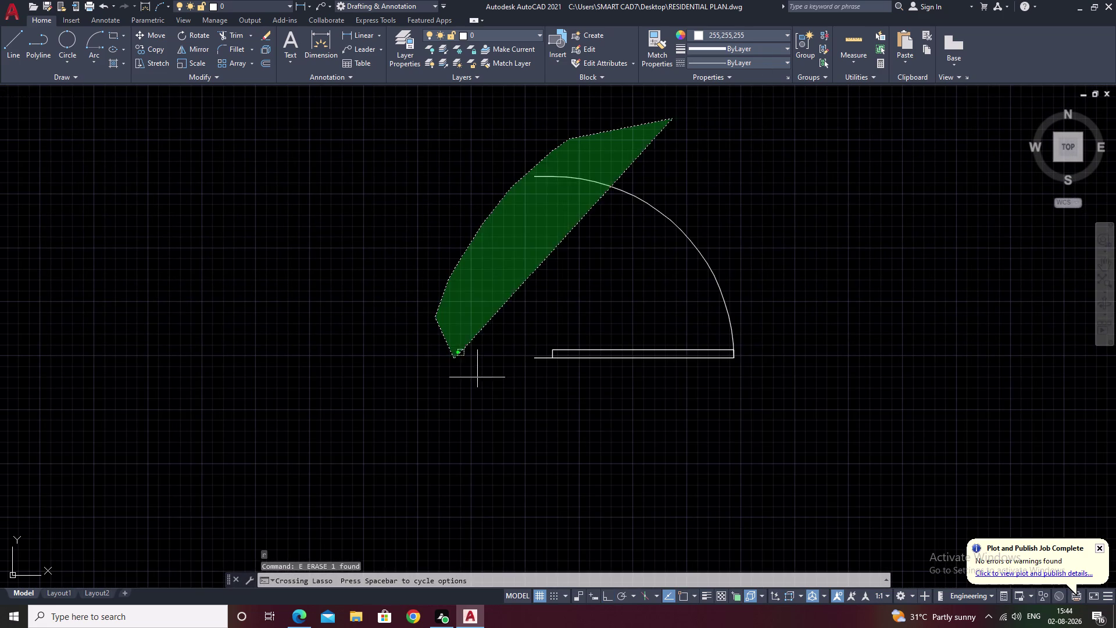
drag(532, 410, 869, 457)
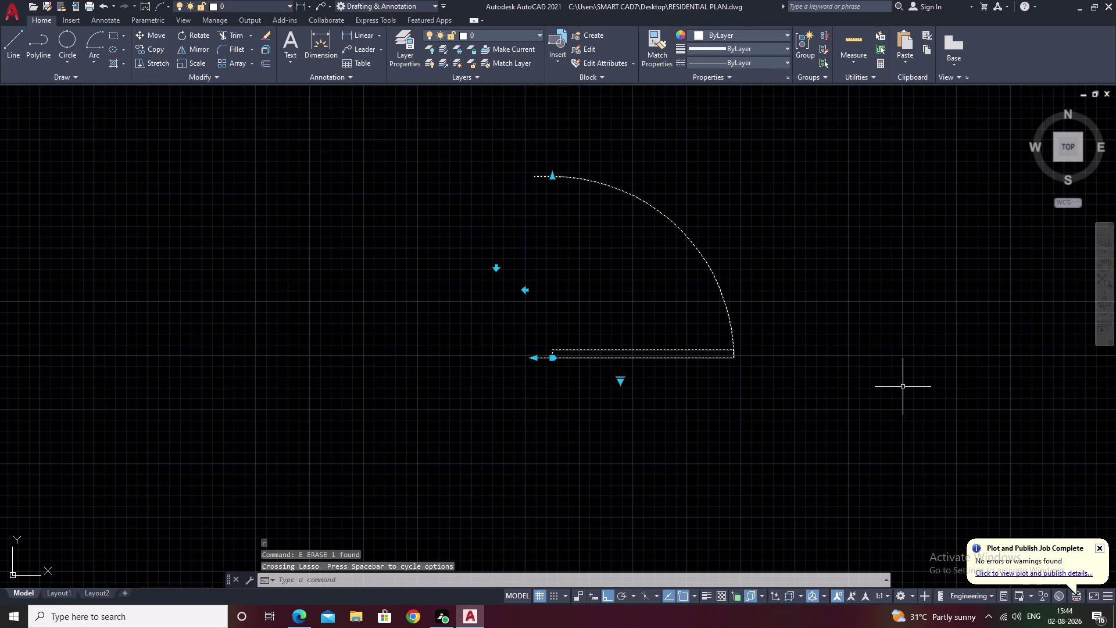
key(m)
key(space)
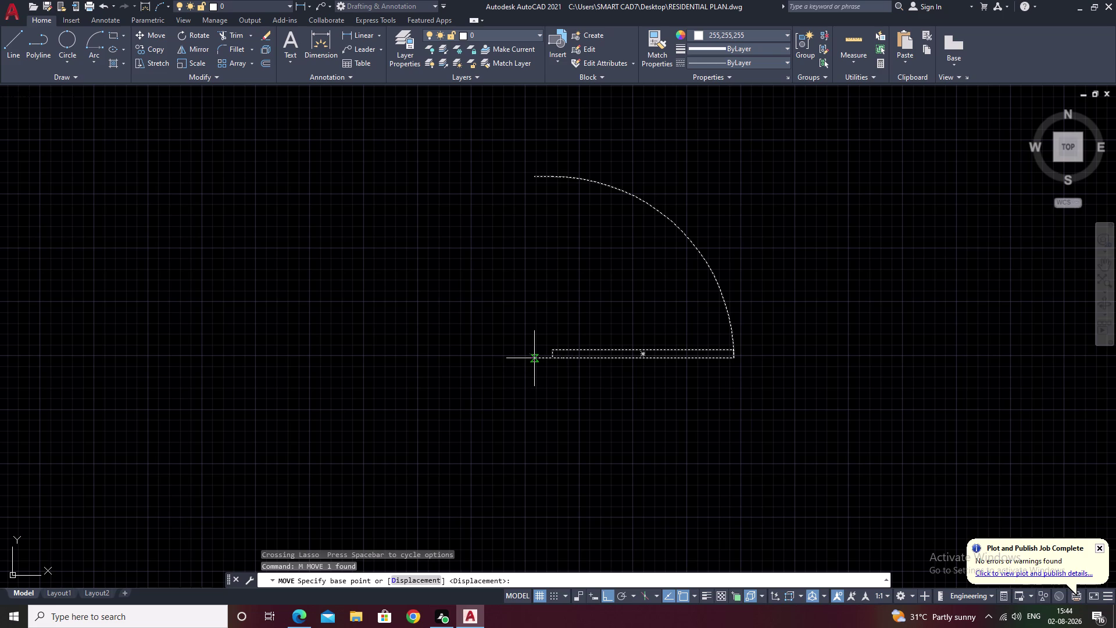
key(Escape)
drag(695, 157, 856, 420)
drag(884, 407, 907, 393)
drag(912, 389, 920, 379)
text(ro)
key(space)
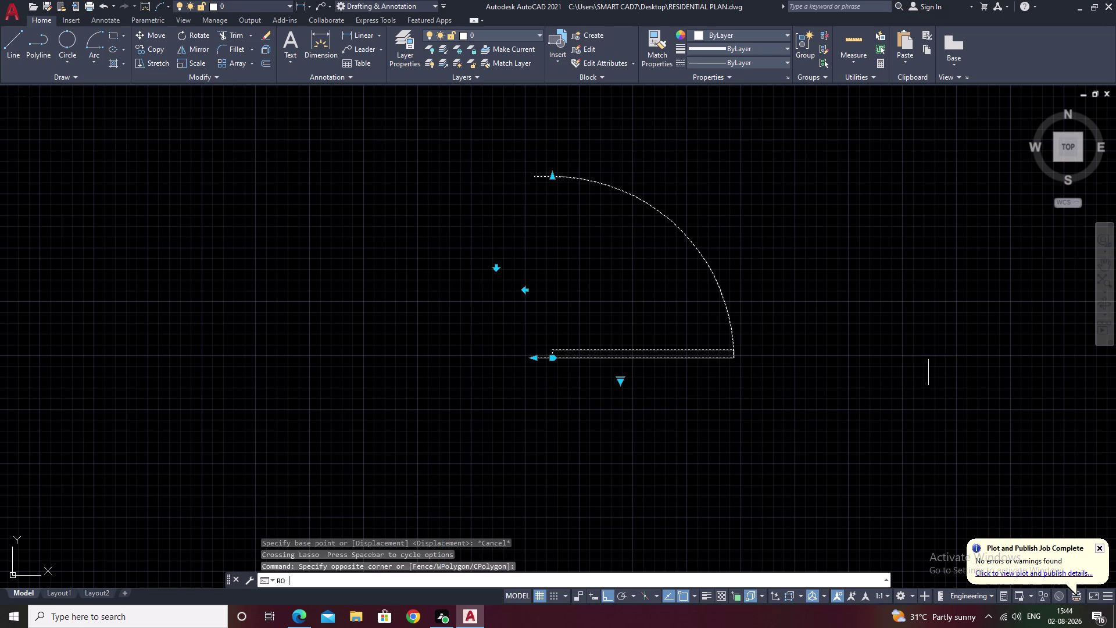
click(535, 174)
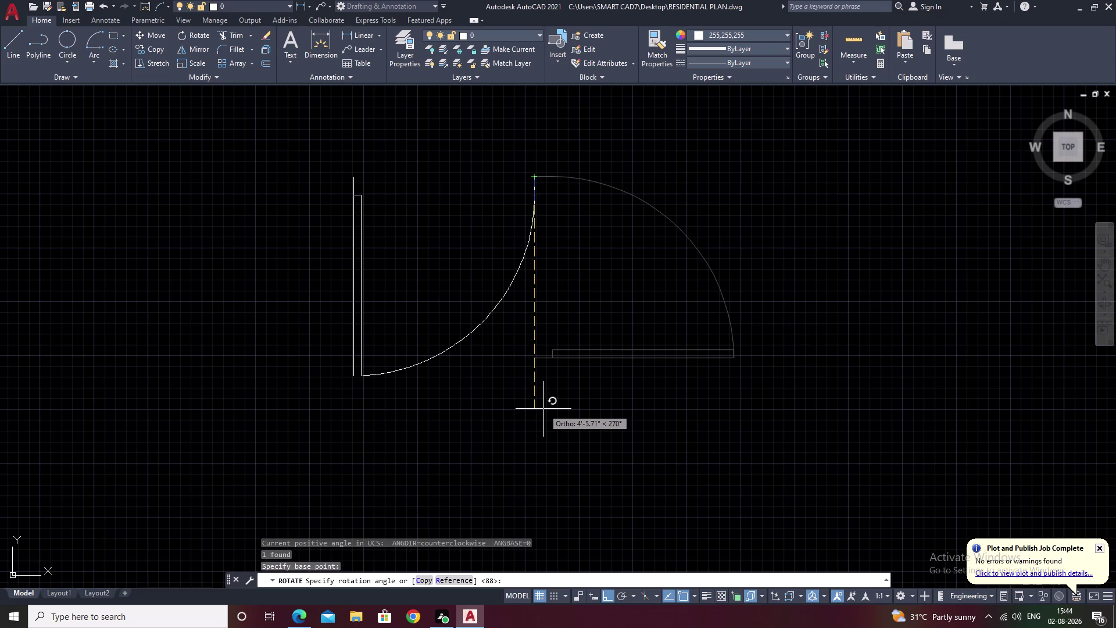
click(344, 229)
scroll(down, 3)
middle_drag(621, 224, 621, 237)
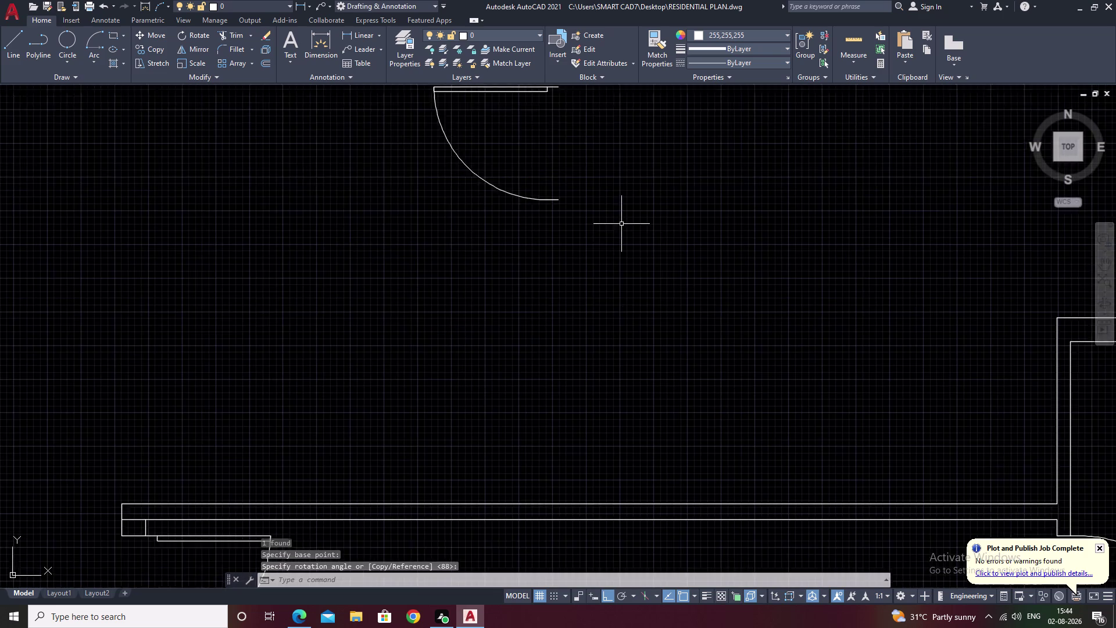
middle_drag(620, 237, 631, 327)
key(Escape)
drag(594, 143, 703, 434)
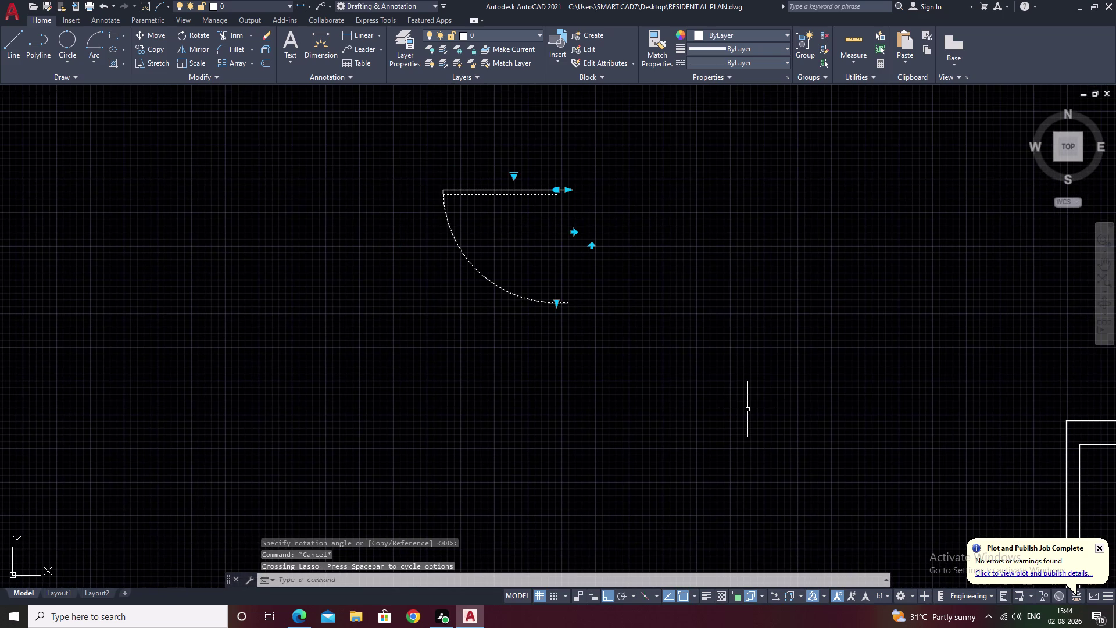
Copy the rotated door swing from its hinge to the interior wall opening corner.
text(co)
key(space)
scroll(up, 3)
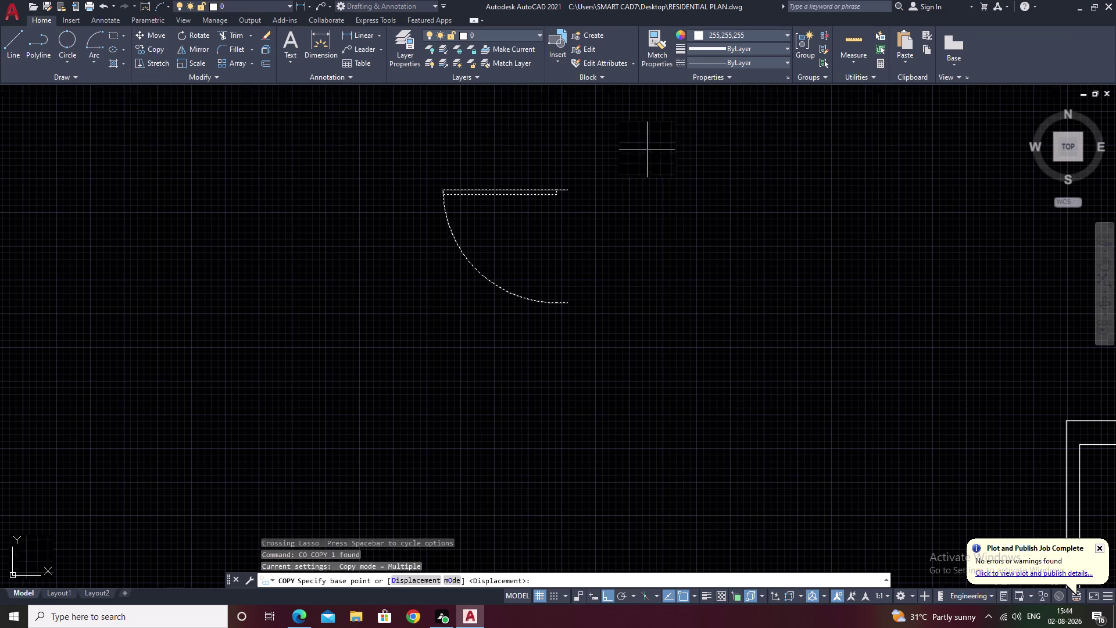
scroll(up, 3)
click(447, 251)
scroll(down, 3)
middle_drag(467, 335, 580, 119)
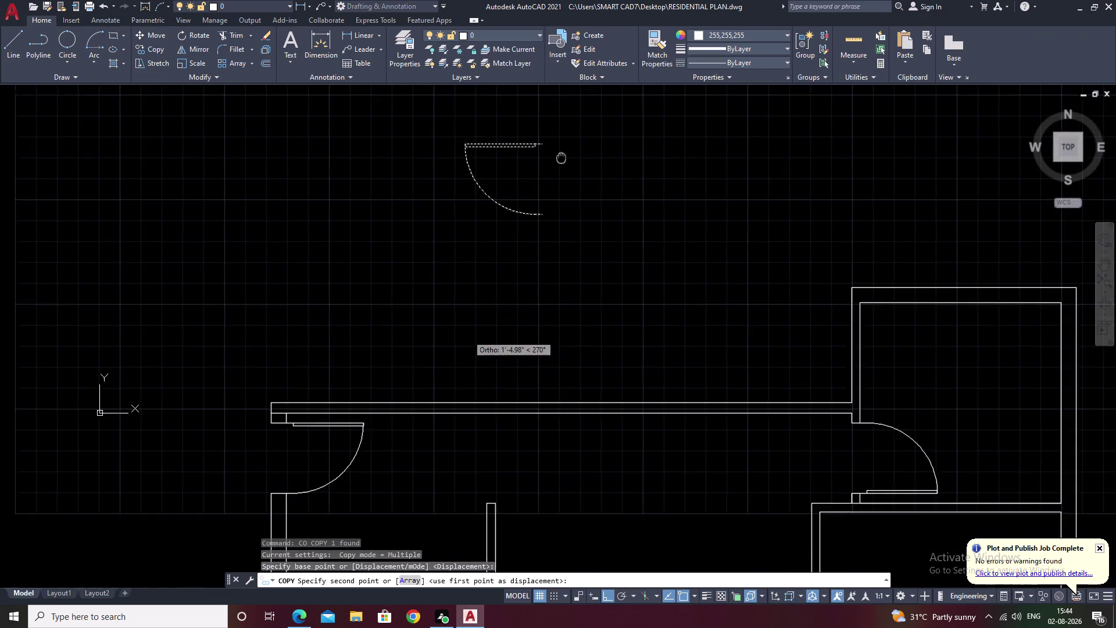
middle_drag(539, 272, 602, 120)
middle_drag(605, 127, 622, 64)
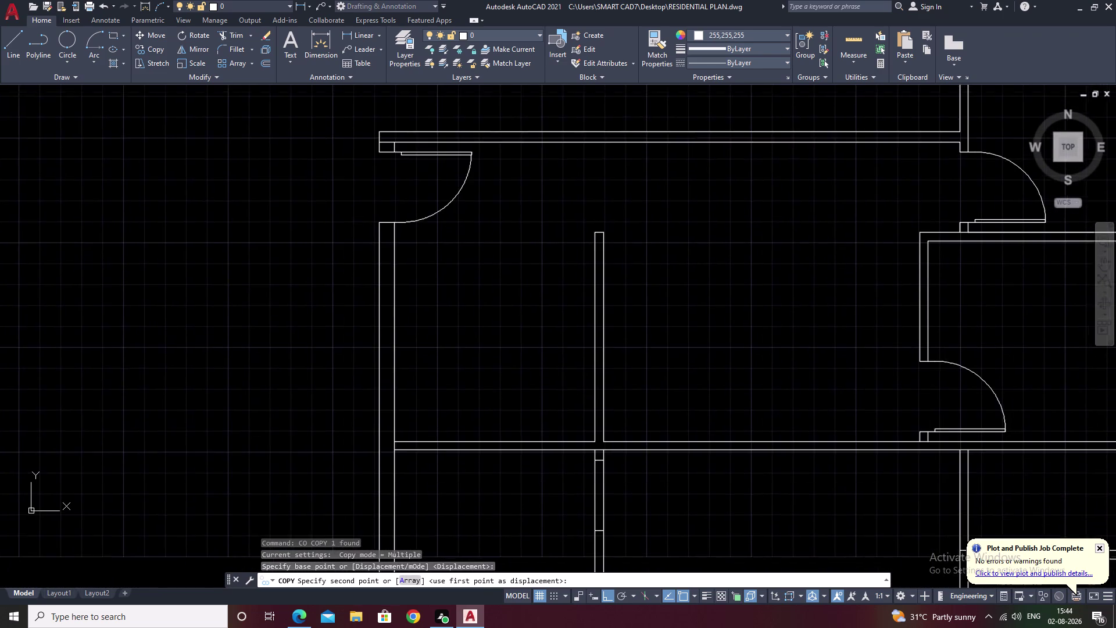
middle_drag(622, 64, 608, 121)
middle_drag(605, 129, 590, 240)
middle_drag(586, 265, 626, 10)
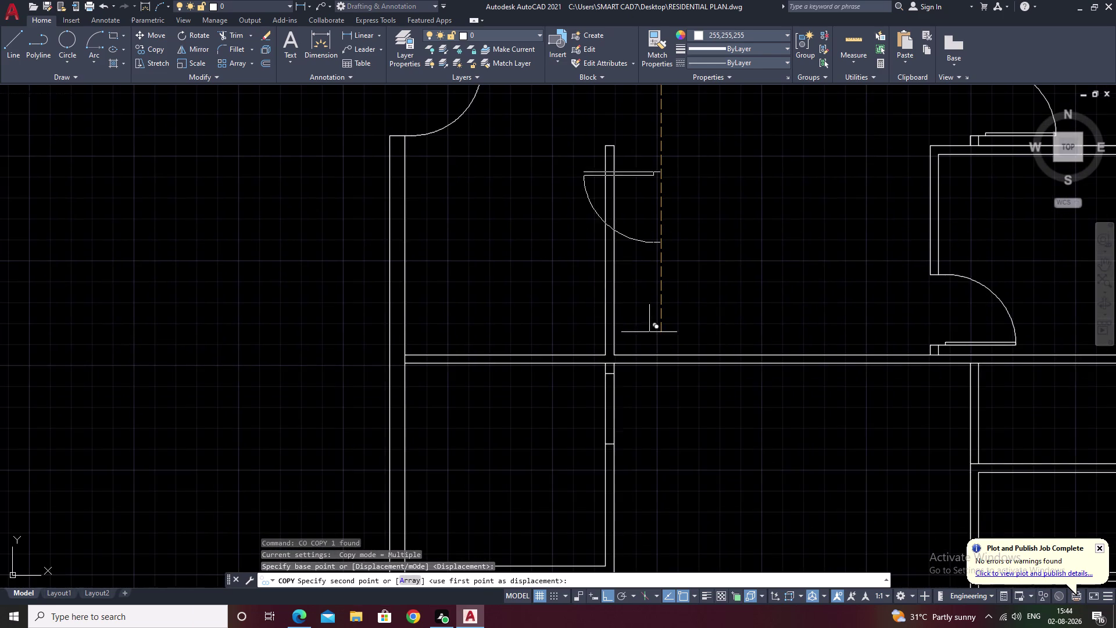
scroll(up, 3)
scroll(up, 3)
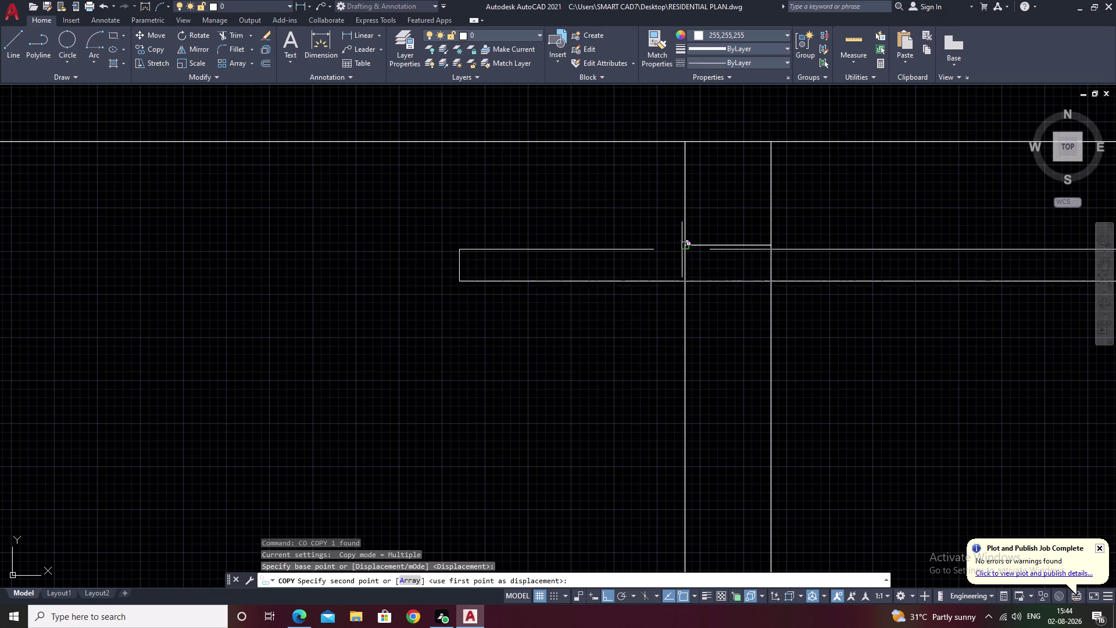
click(683, 248)
scroll(down, 3)
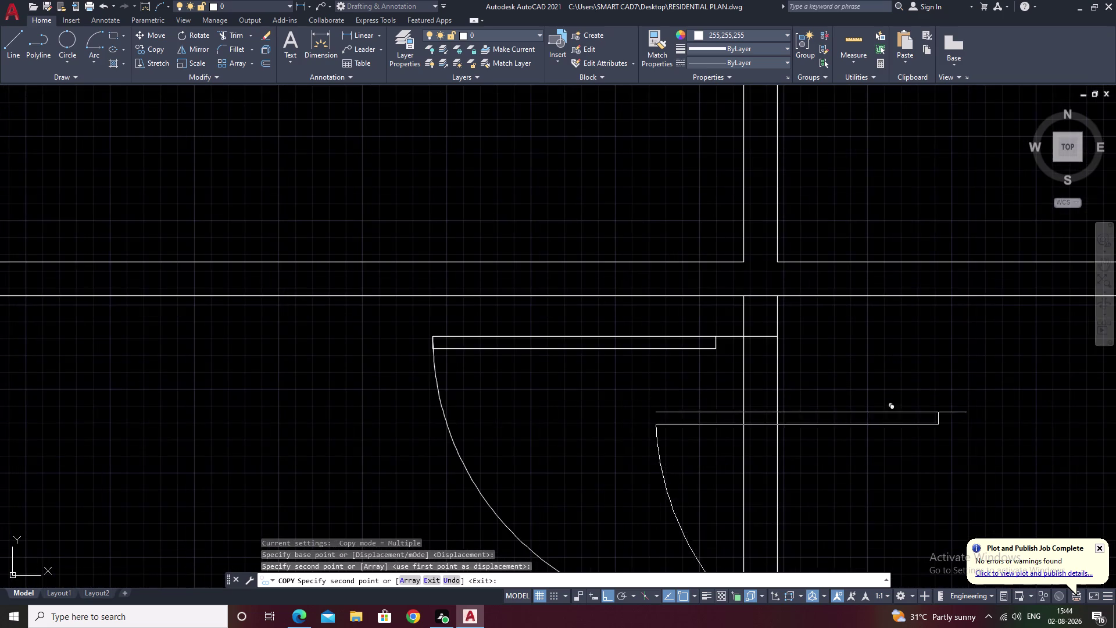
middle_drag(904, 416, 904, 305)
key(Escape)
Pan across the floor plan to check the placed door, returning to the spare swing.
scroll(down, 3)
middle_drag(944, 343, 749, 311)
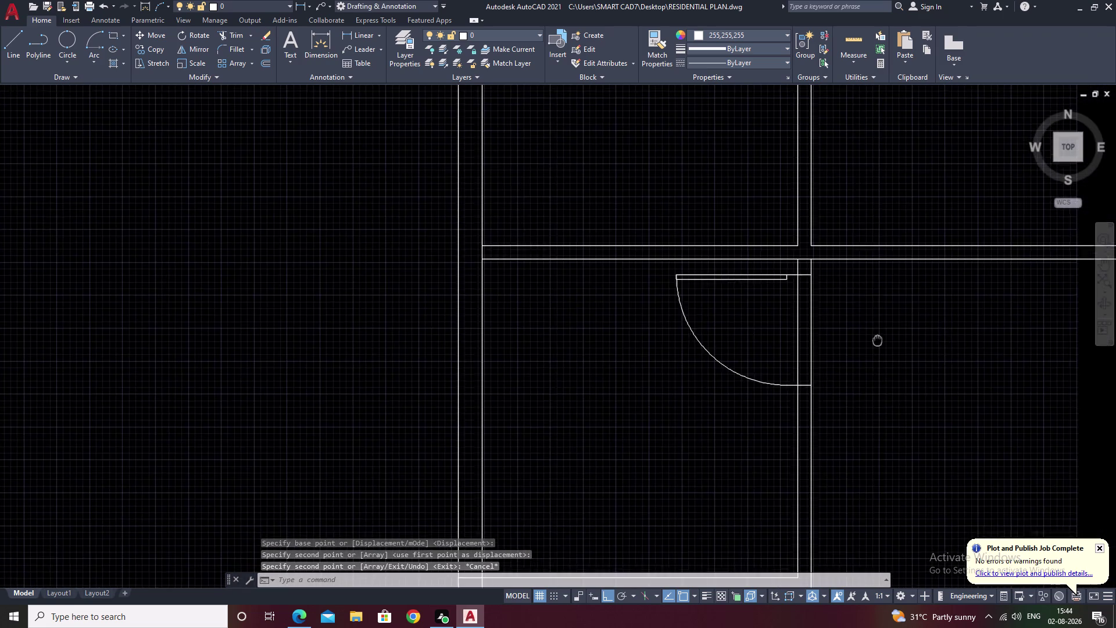
middle_drag(749, 312, 716, 296)
scroll(down, 3)
middle_drag(774, 357, 702, 243)
middle_drag(720, 284, 723, 255)
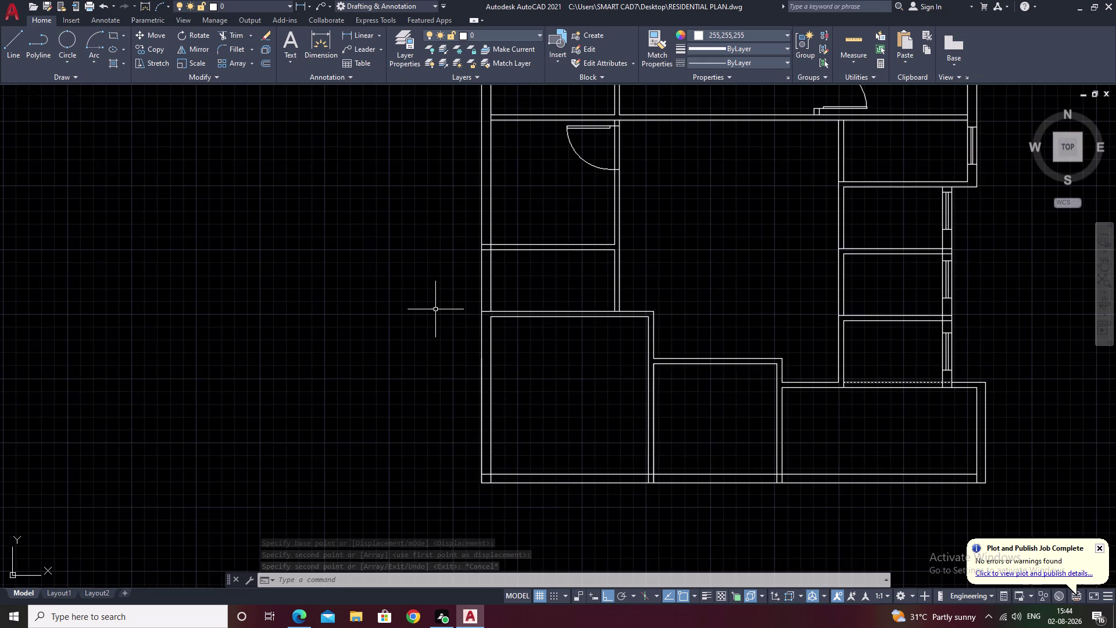
scroll(down, 3)
middle_drag(381, 298, 629, 307)
scroll(down, 3)
middle_drag(644, 299, 579, 301)
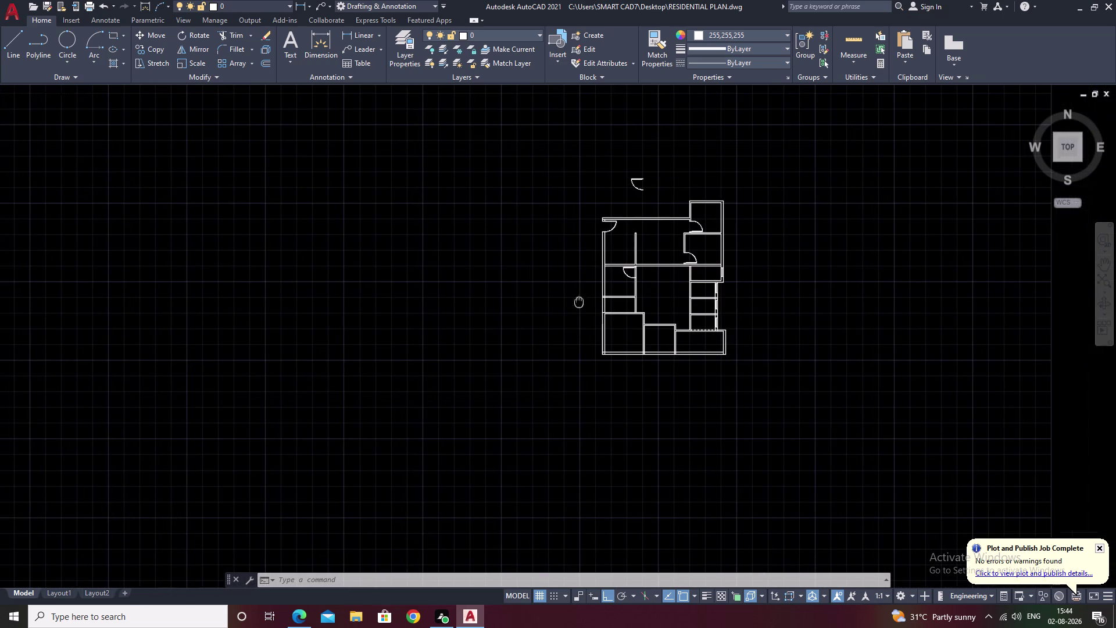
scroll(up, 3)
scroll(up, 3)
middle_drag(717, 204, 629, 218)
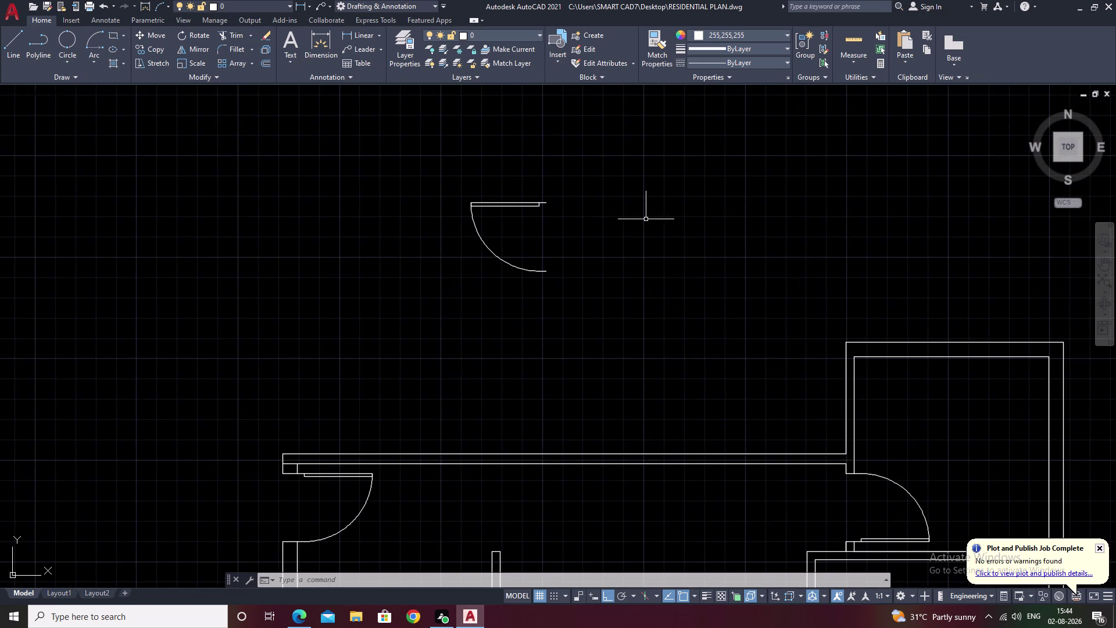
Draw a 2'3" horizontal line above the plan beside the spare door swing.
key(Escape)
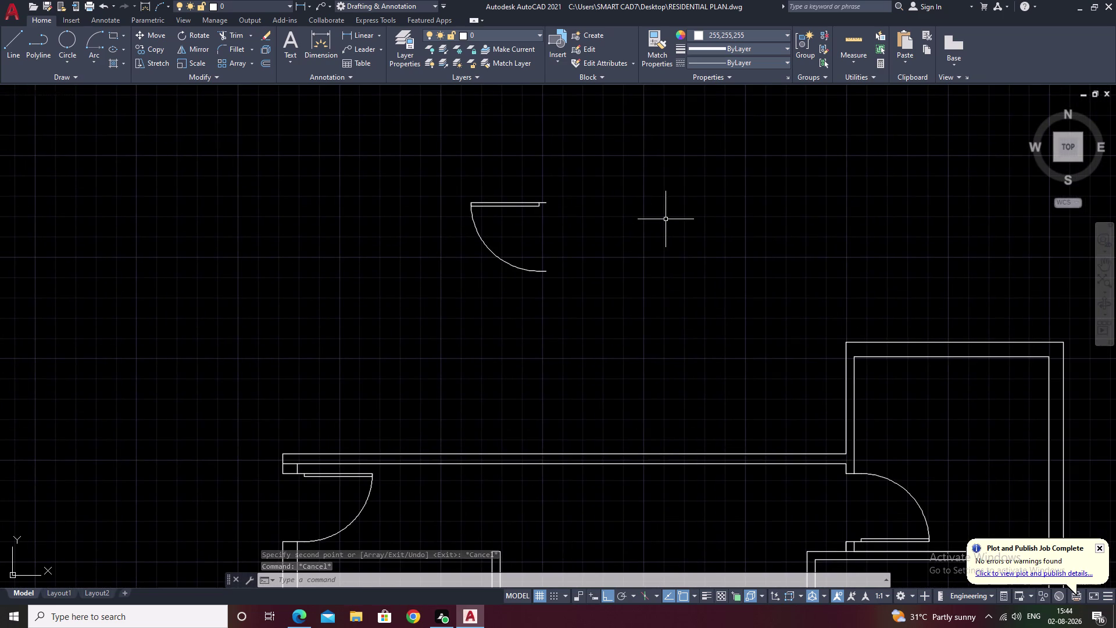
text(l)
key(space)
click(691, 191)
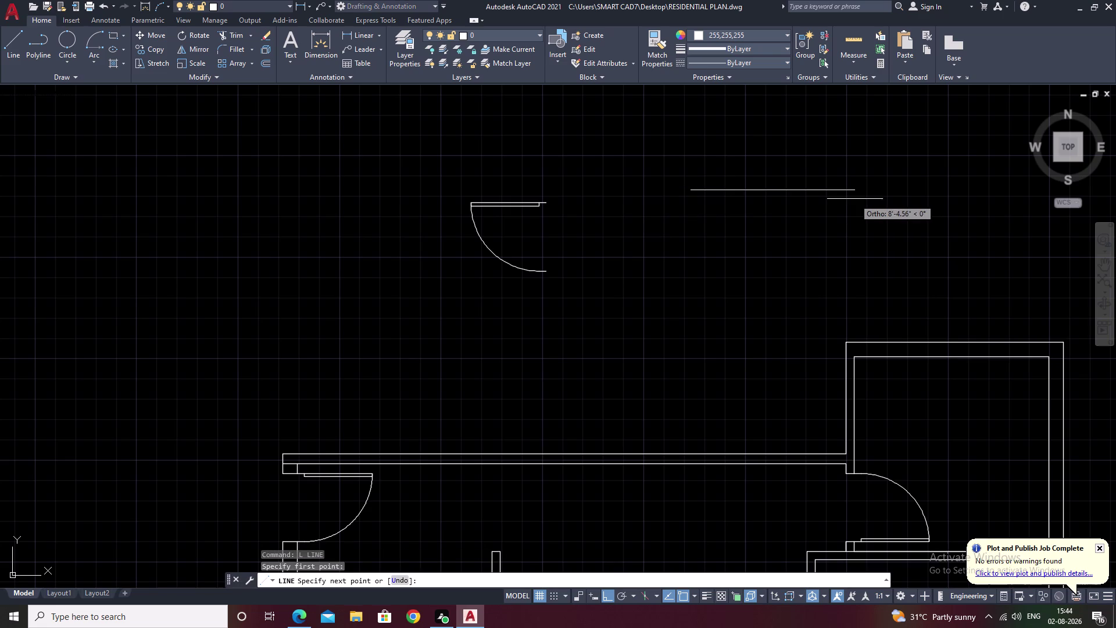
text(1')
key(3)
key(BackSpace)
key(BackSpace)
key(BackSpace)
key(BackSpace)
text(2')
key(3)
key(shift+quotedbl)
key(space)
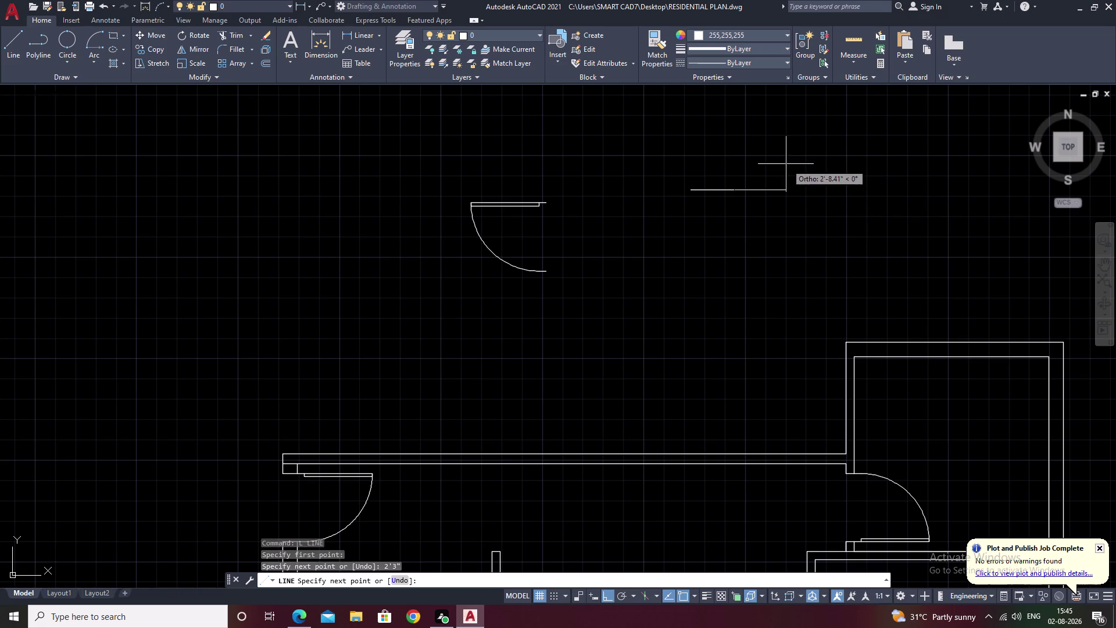
key(Escape)
Select the spare door swing, cancel without moving it, and zoom out to the whole plan.
scroll(down, 3)
scroll(up, 3)
drag(614, 167, 568, 169)
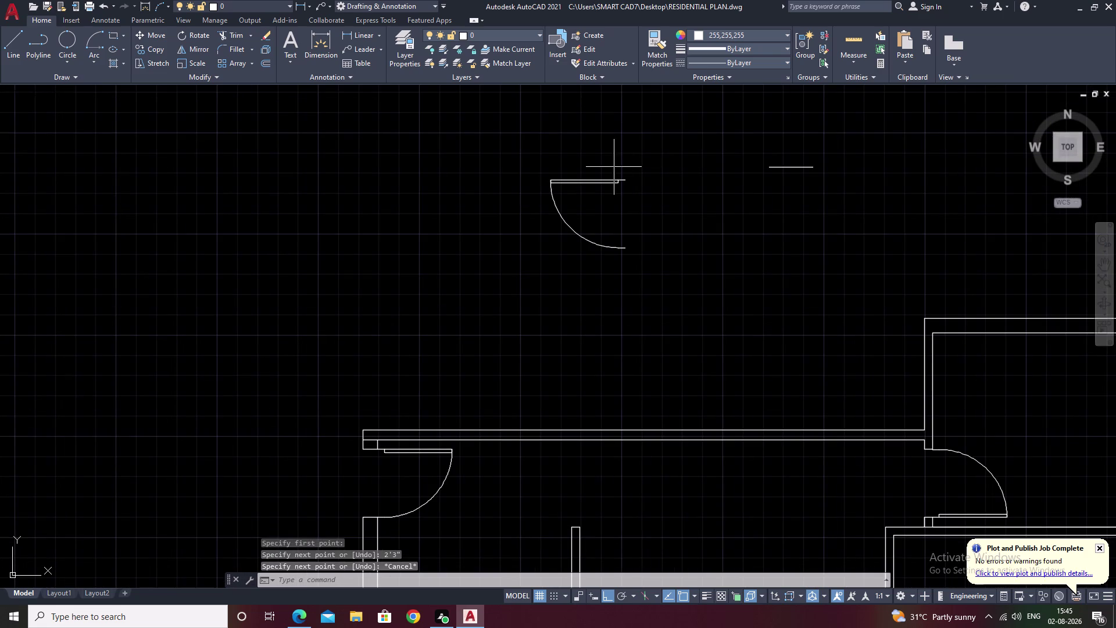
drag(568, 170, 625, 316)
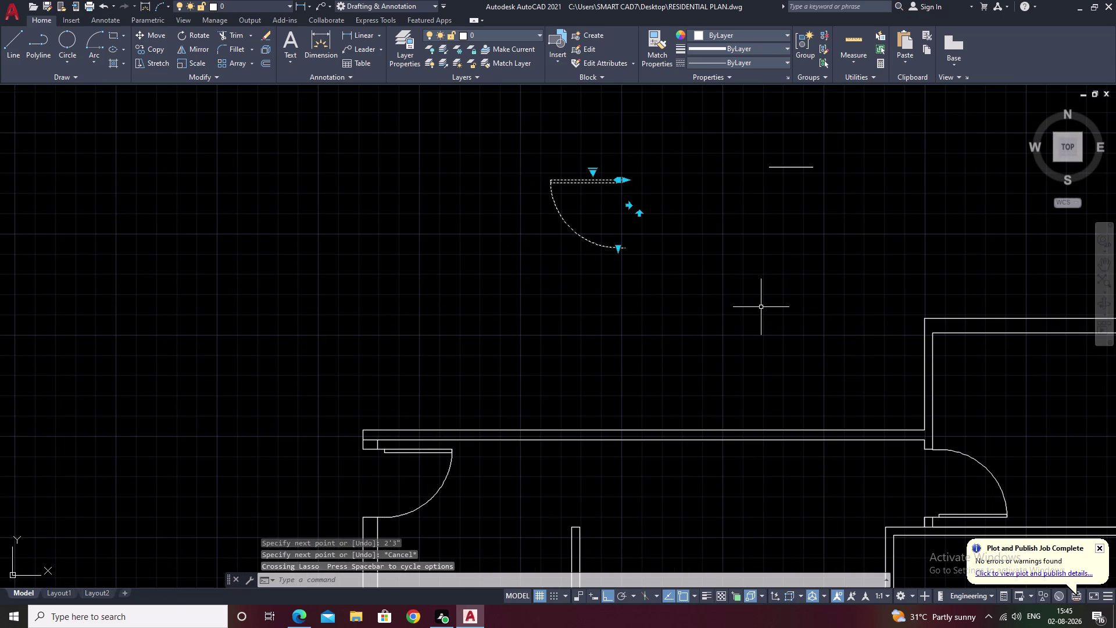
key(m)
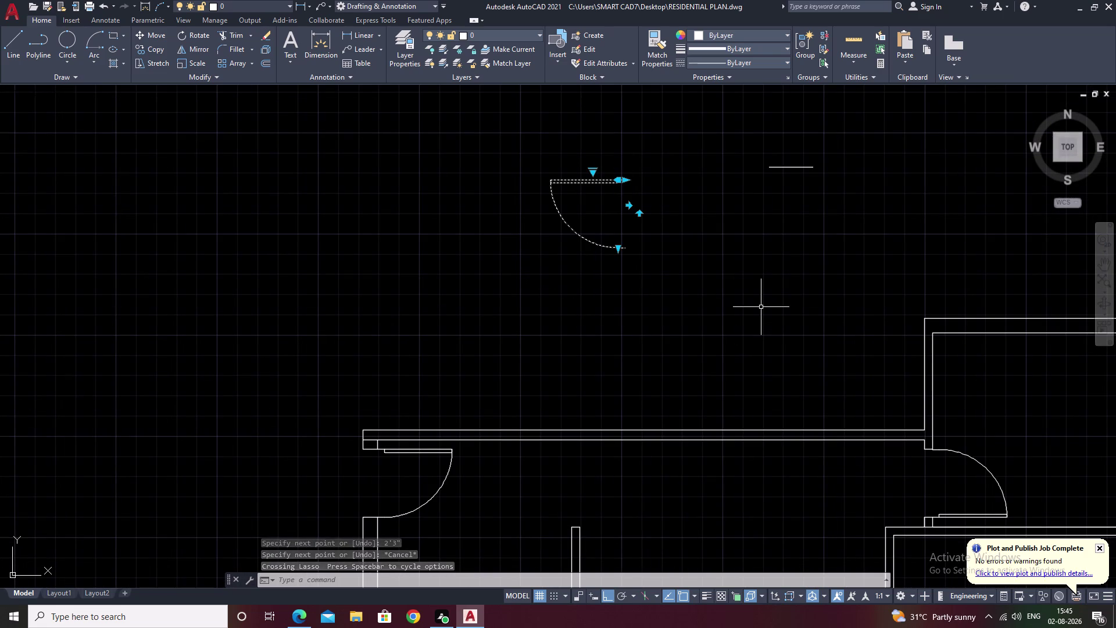
key(Escape)
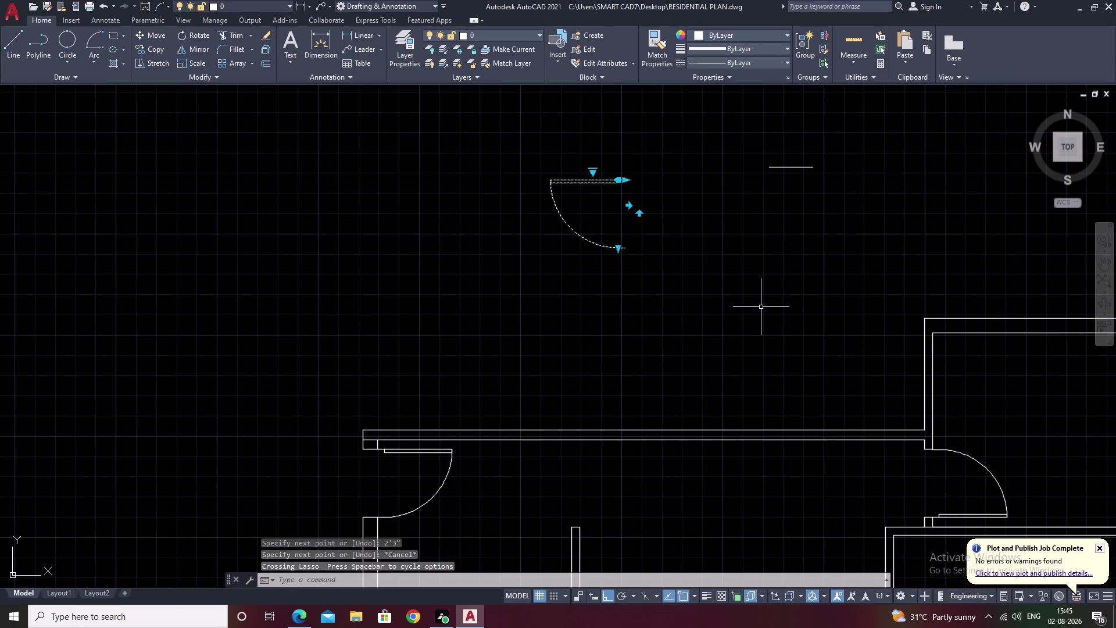
key(Escape)
scroll(down, 3)
middle_drag(797, 225, 616, 254)
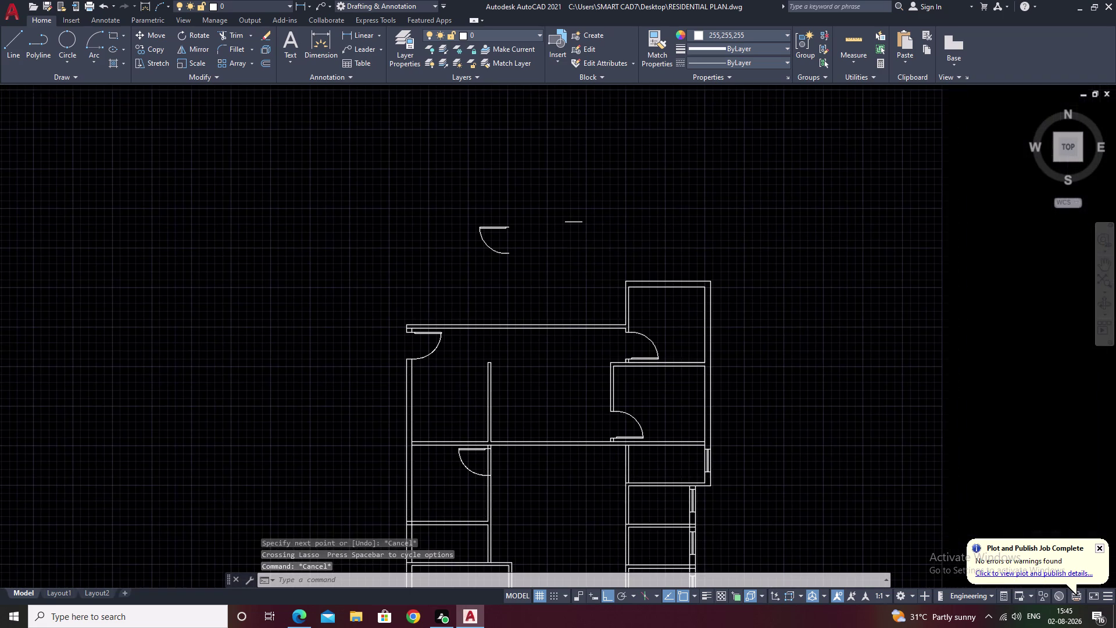
Rotate the spare door swing 90° upright about its corner.
key(Escape)
scroll(up, 3)
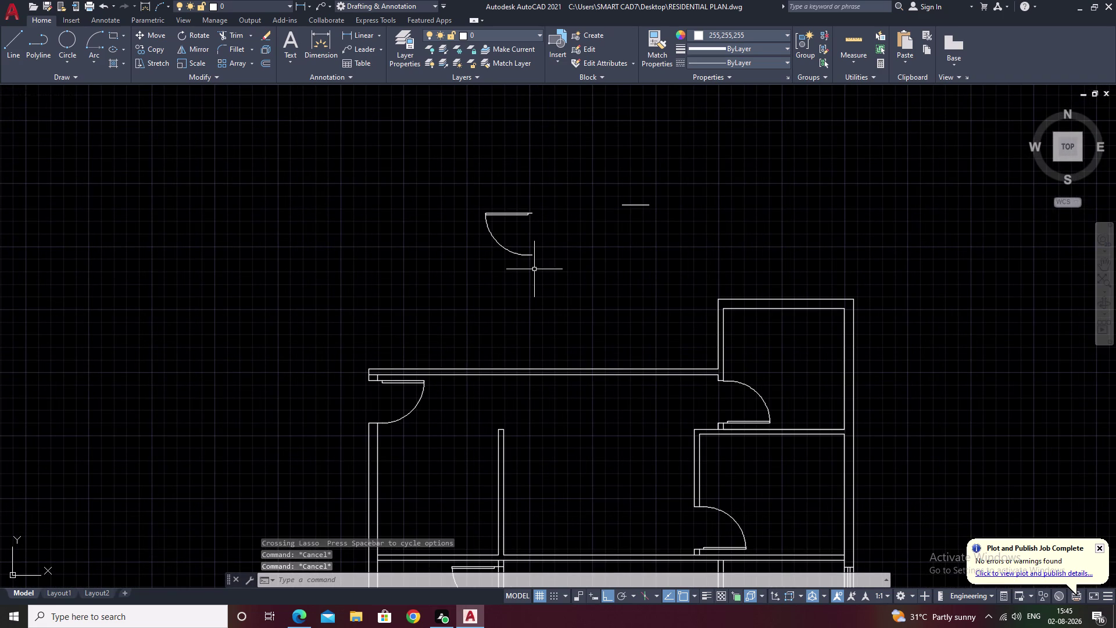
middle_drag(640, 316, 647, 262)
drag(551, 131, 470, 219)
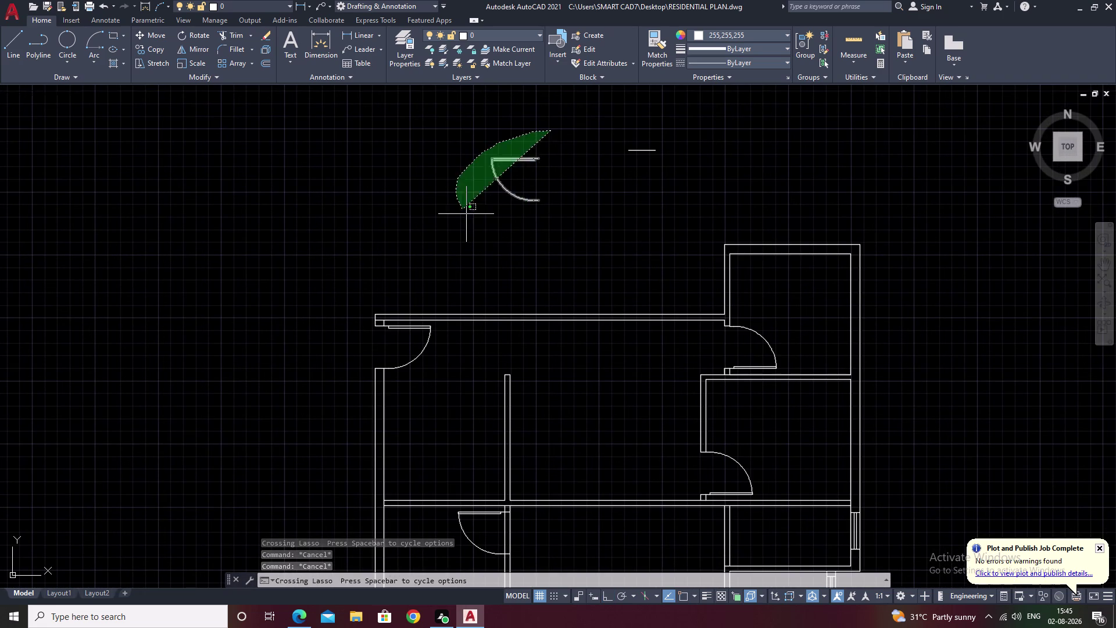
drag(470, 219, 582, 264)
text(ro)
key(space)
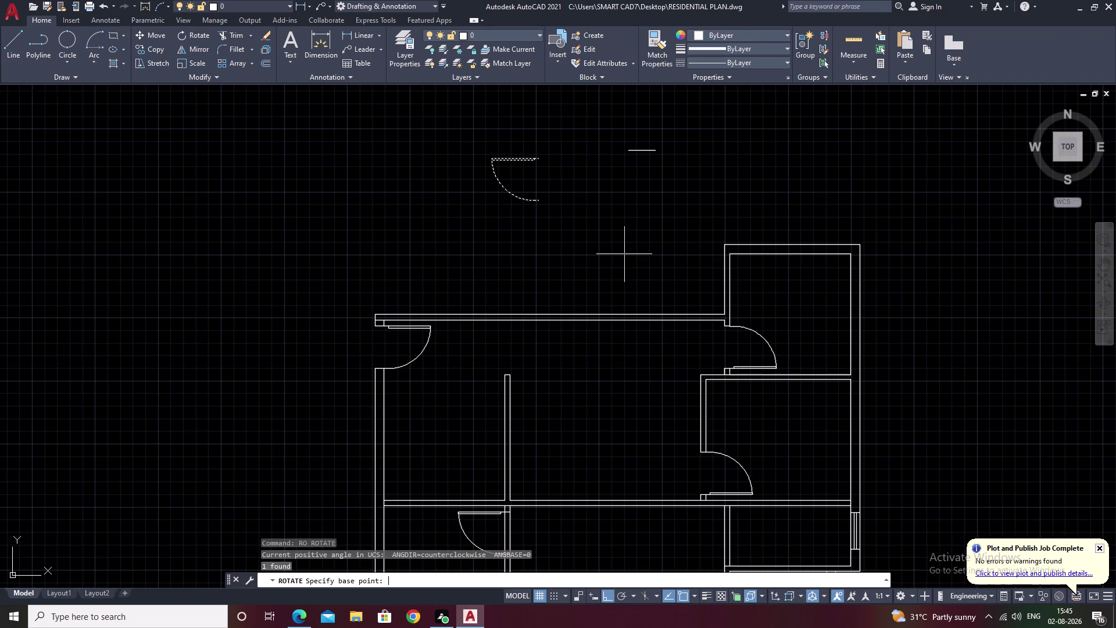
scroll(up, 3)
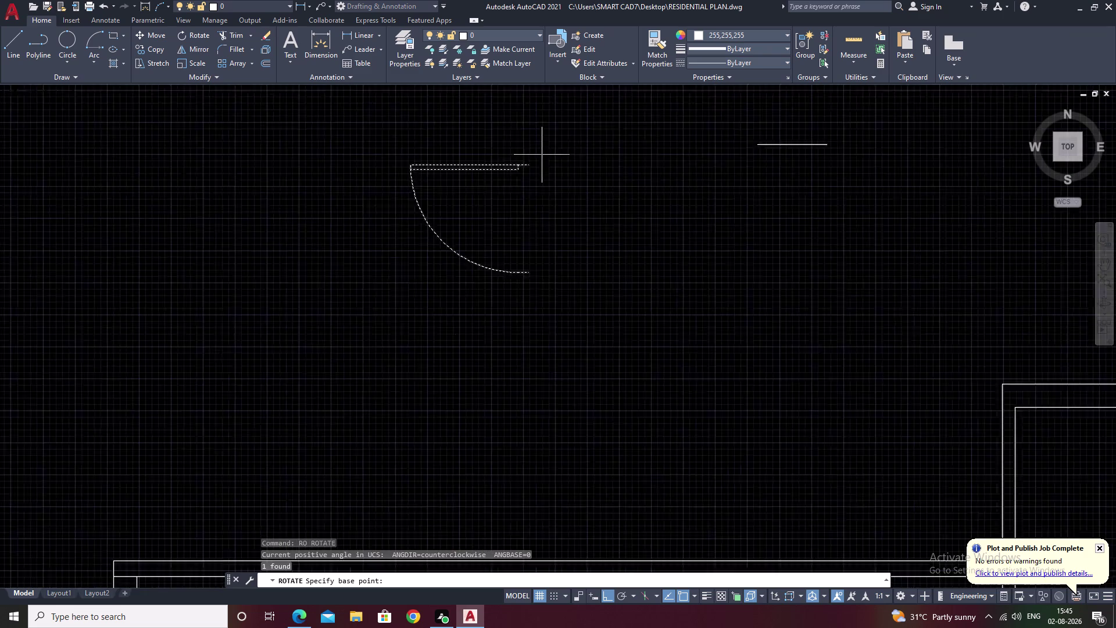
click(522, 170)
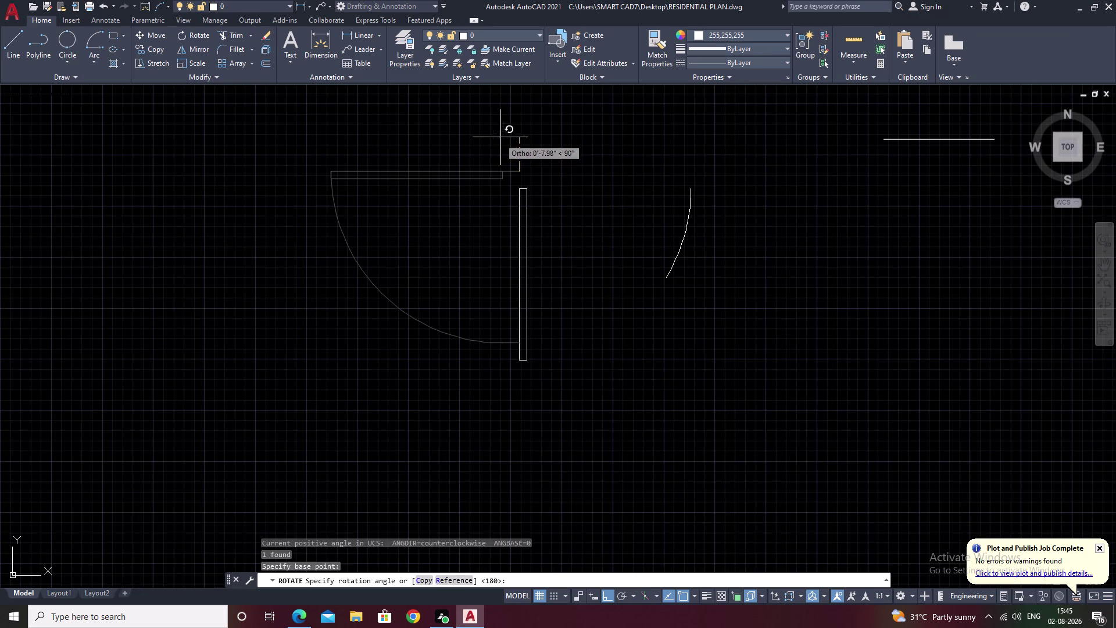
click(537, 129)
key(Escape)
Mirror the rotated door swing, keeping the original.
scroll(down, 3)
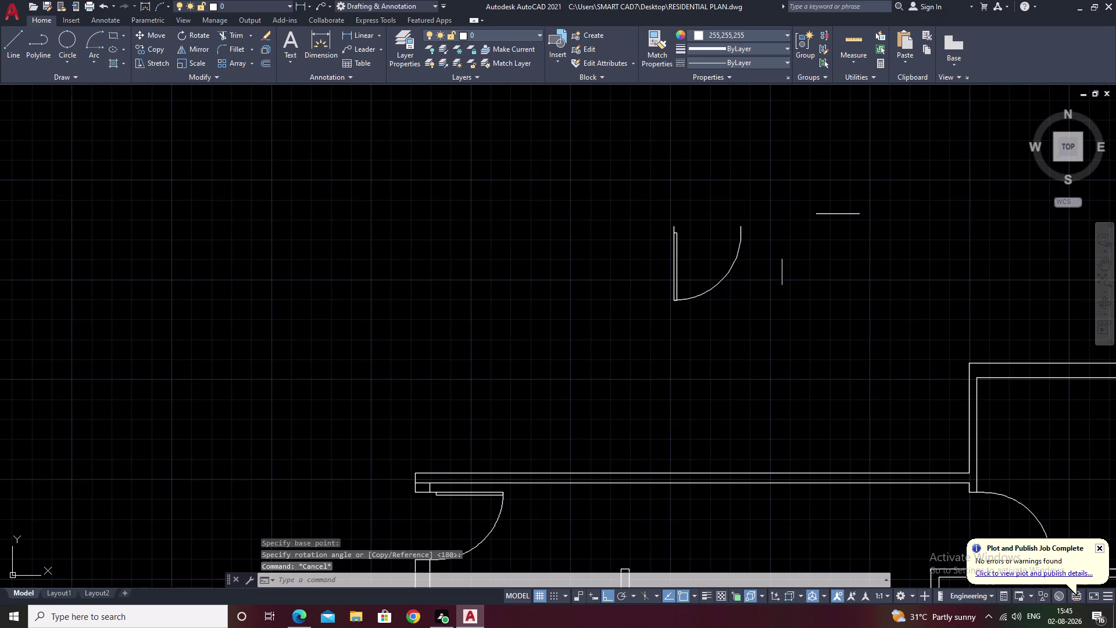
middle_drag(782, 257, 704, 267)
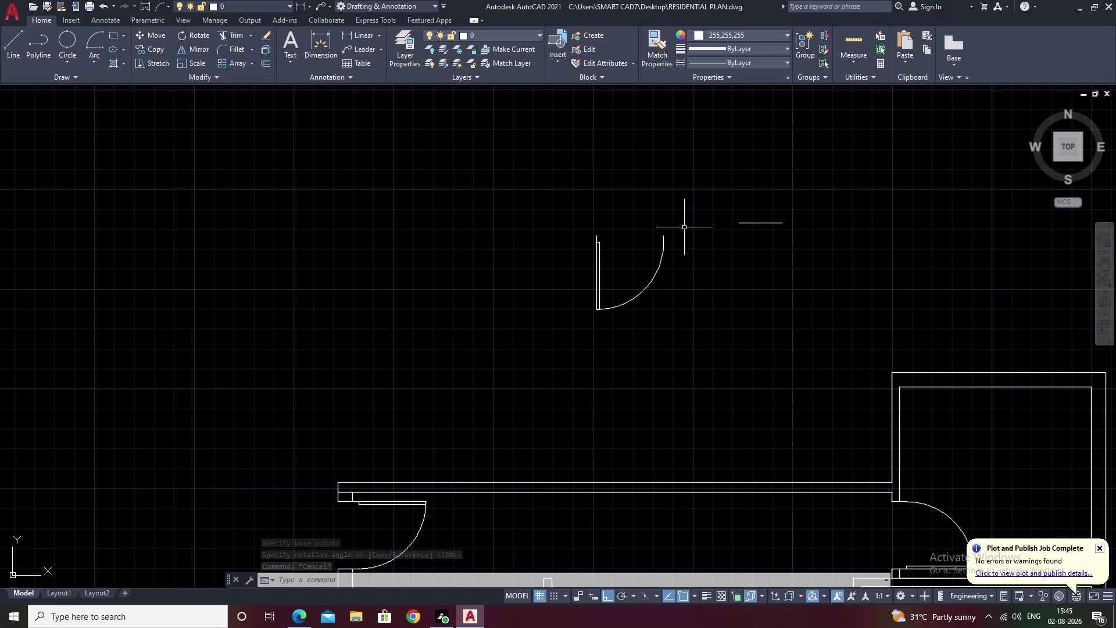
drag(675, 225, 656, 337)
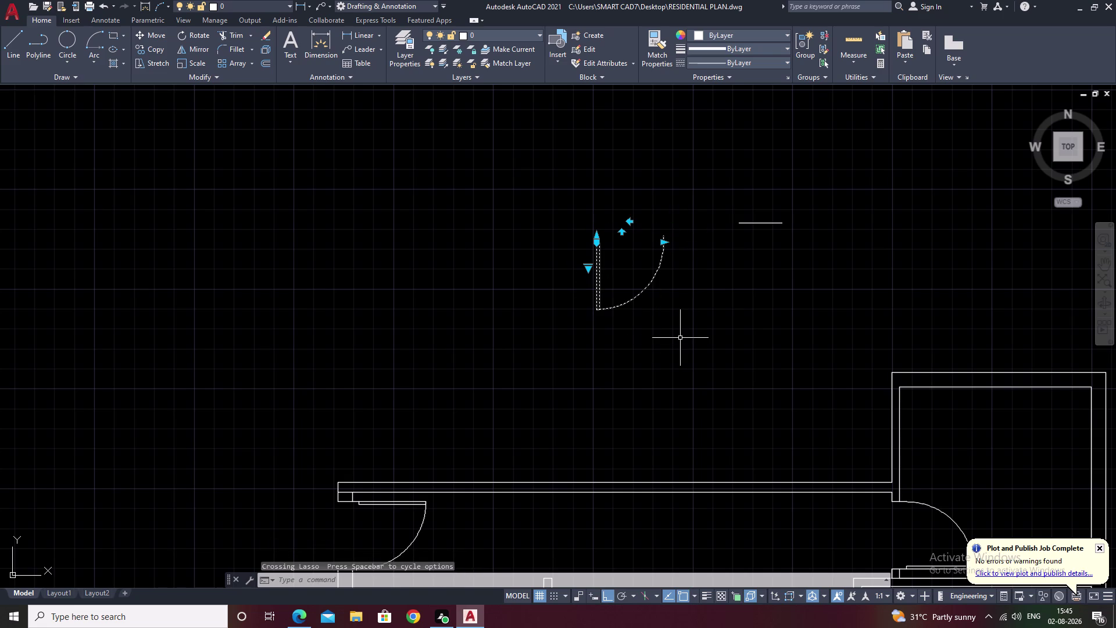
text(mi)
key(space)
click(665, 234)
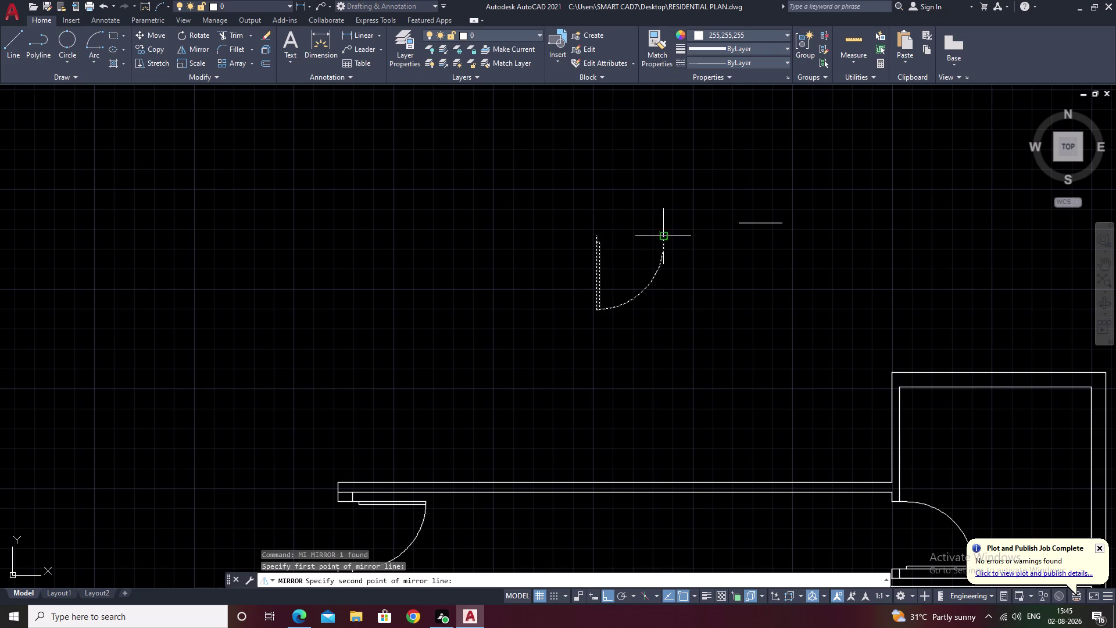
click(687, 313)
click(687, 313)
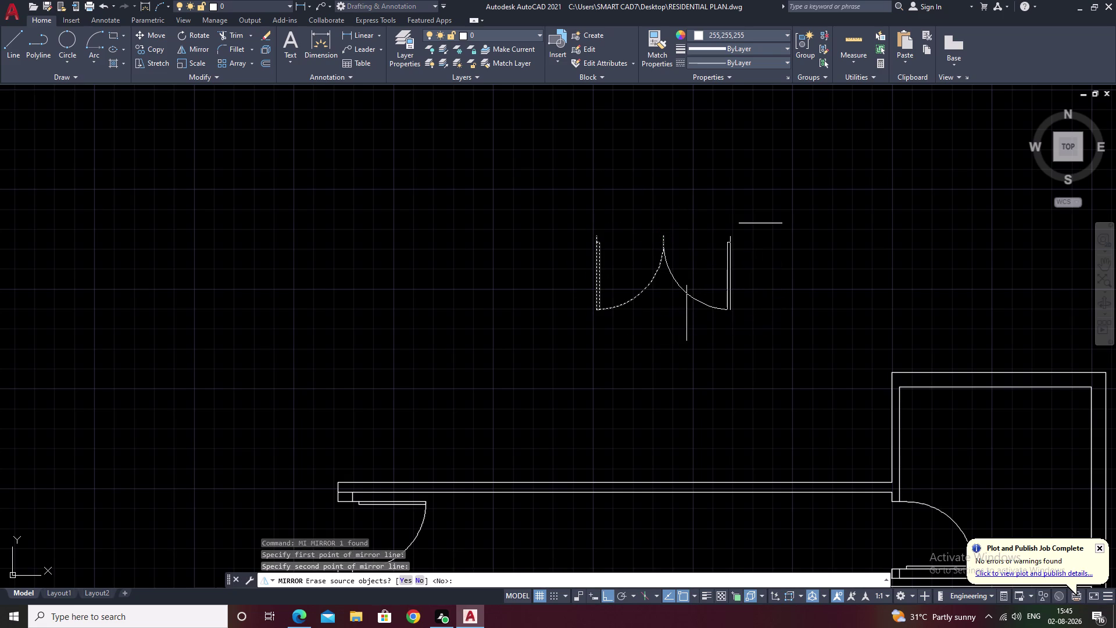
text(n)
key(space)
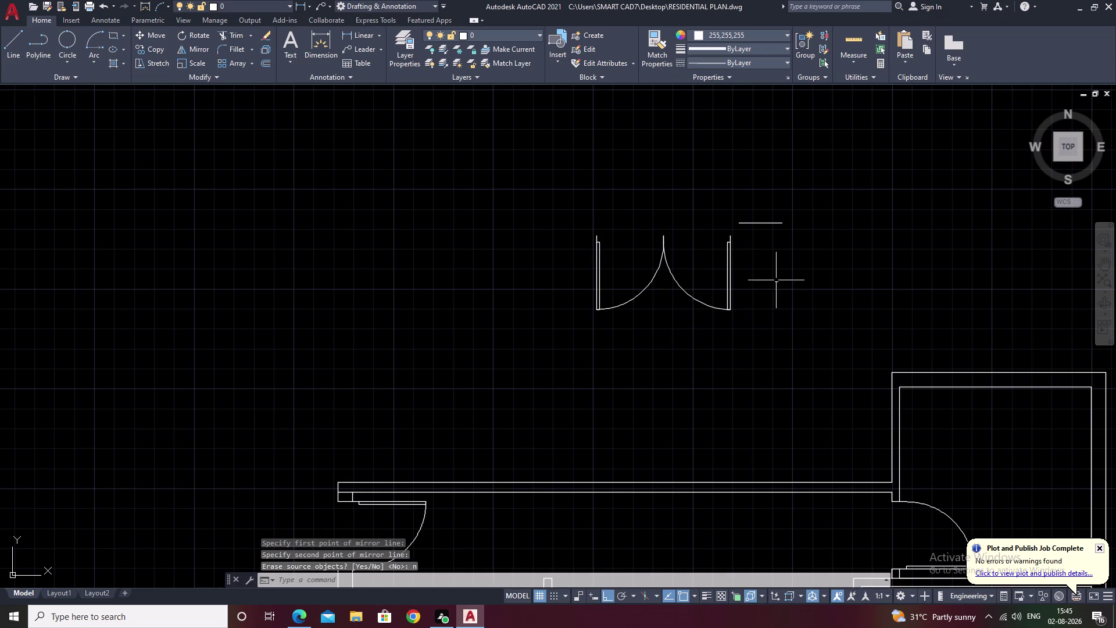
Move the mirrored door copy to the end of the 2'3" line.
drag(775, 266, 673, 319)
middle_drag(765, 303, 682, 341)
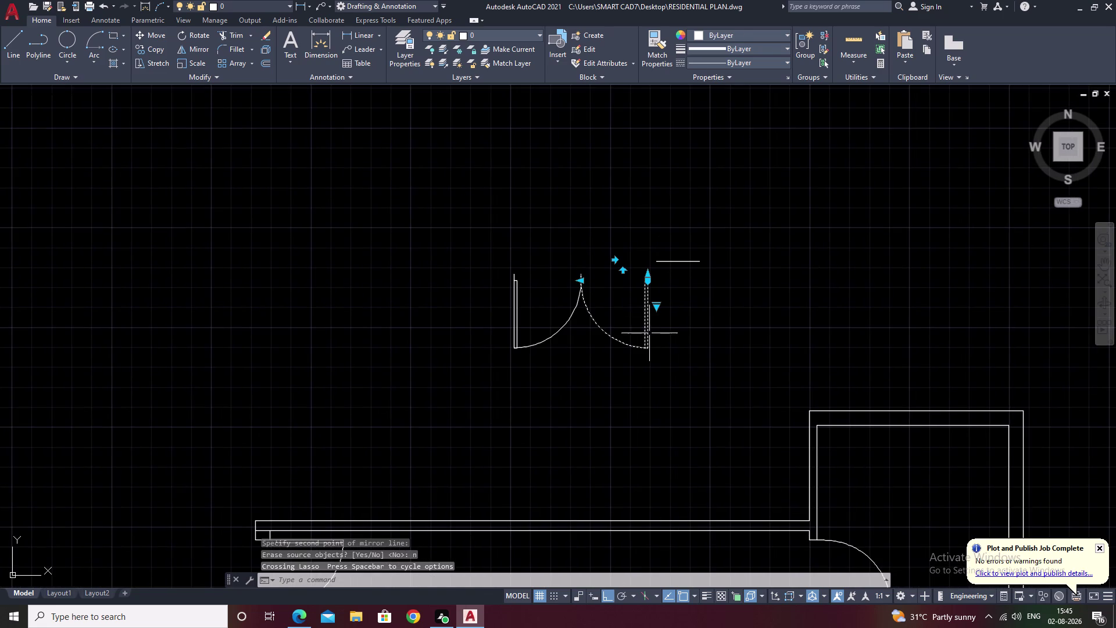
text(m)
key(space)
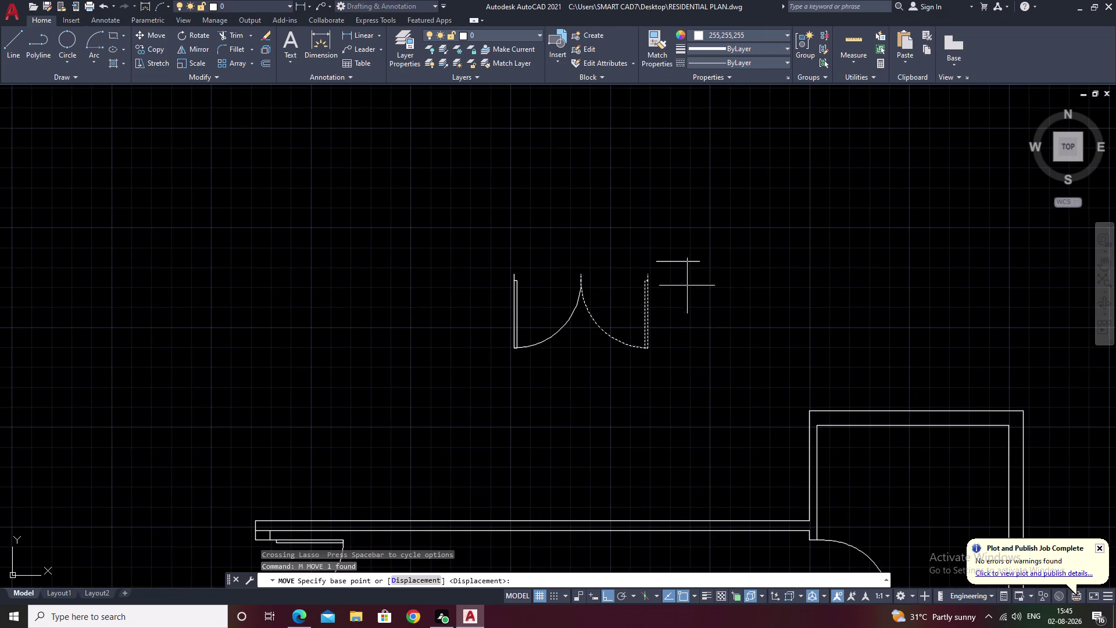
scroll(up, 3)
click(614, 269)
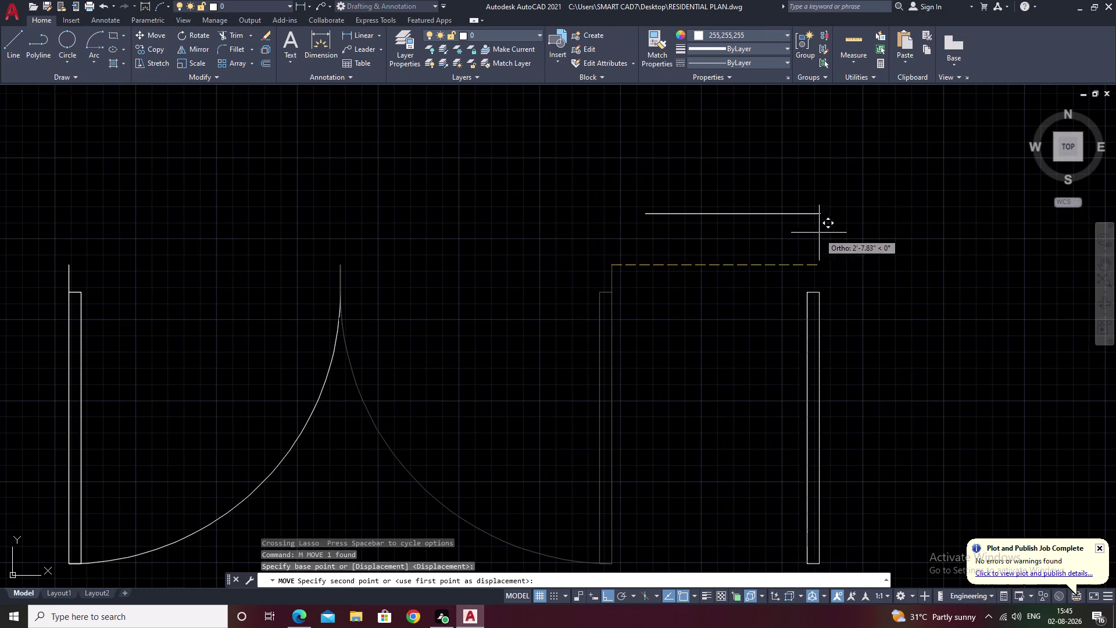
scroll(up, 3)
click(814, 192)
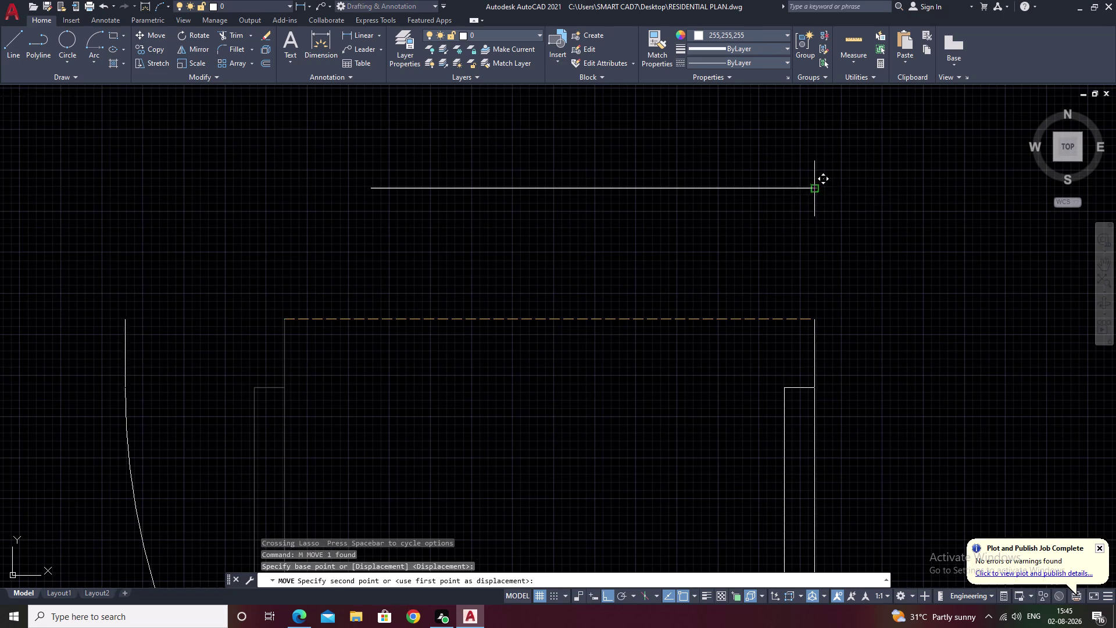
scroll(down, 3)
key(Escape)
Start SCALE and select the mirrored door to resize.
key(e)
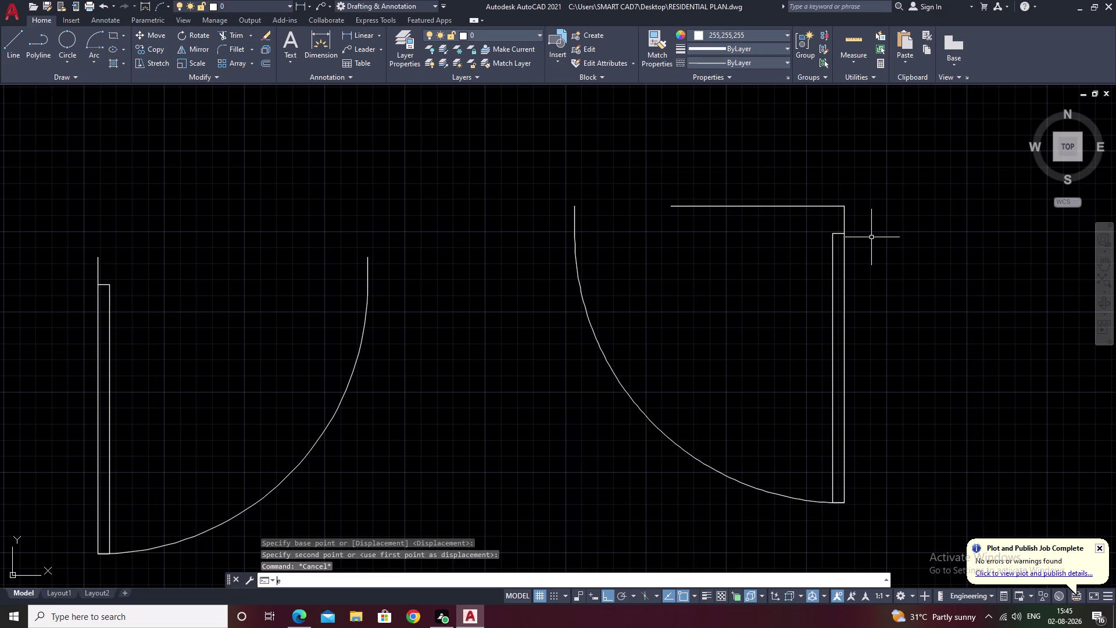
key(BackSpace)
text(sc)
key(space)
drag(903, 269, 711, 403)
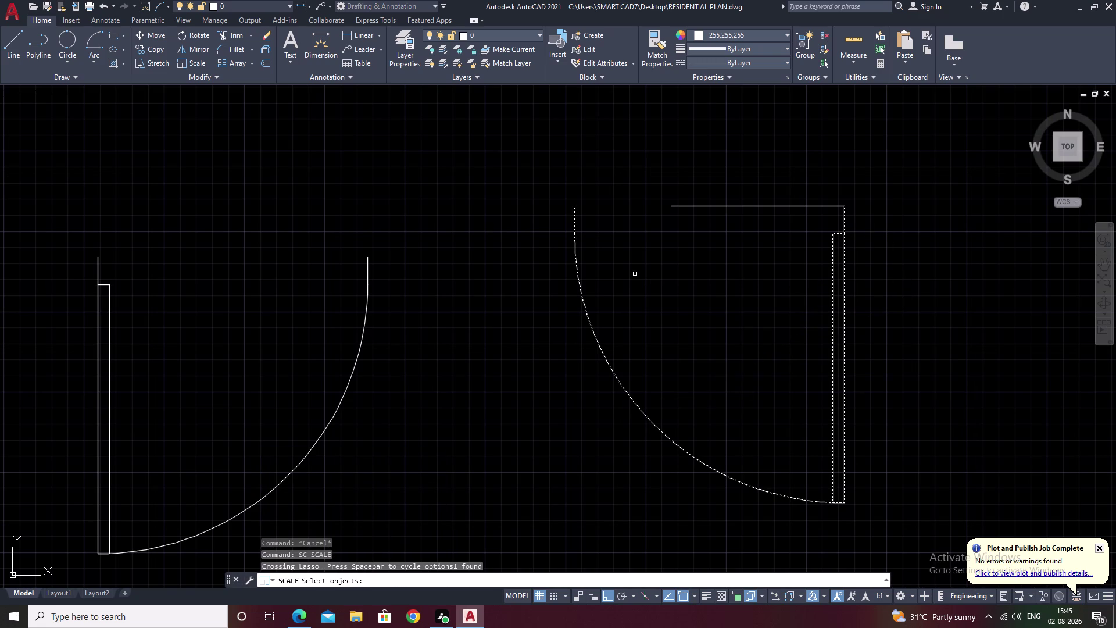
Scale the mirrored door from its corner to reach the short line's end.
right_click(862, 354)
click(841, 210)
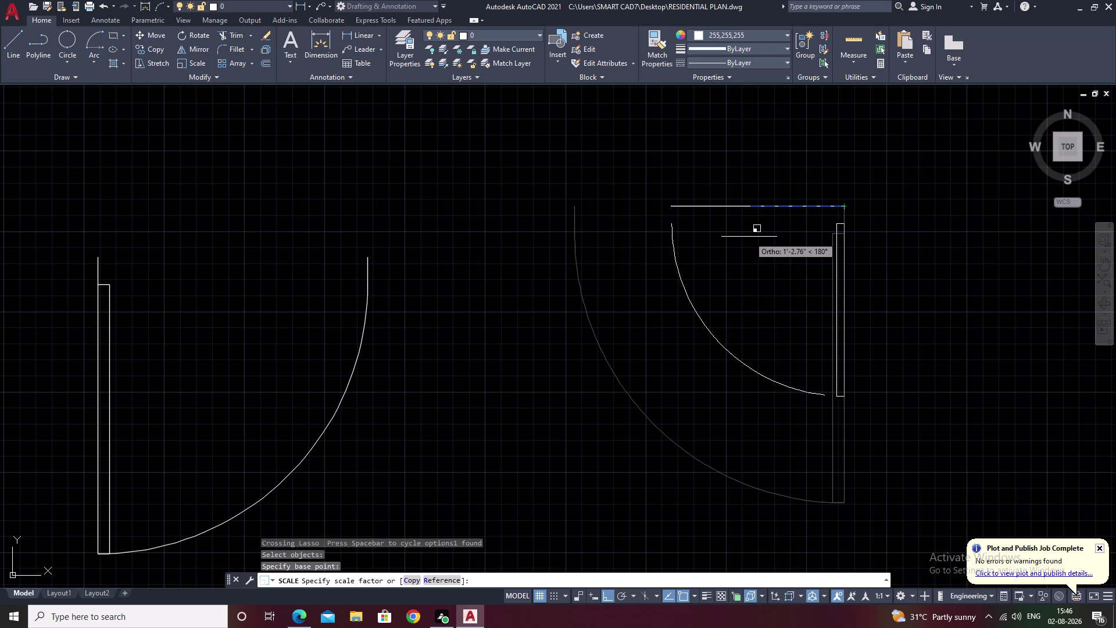
click(749, 236)
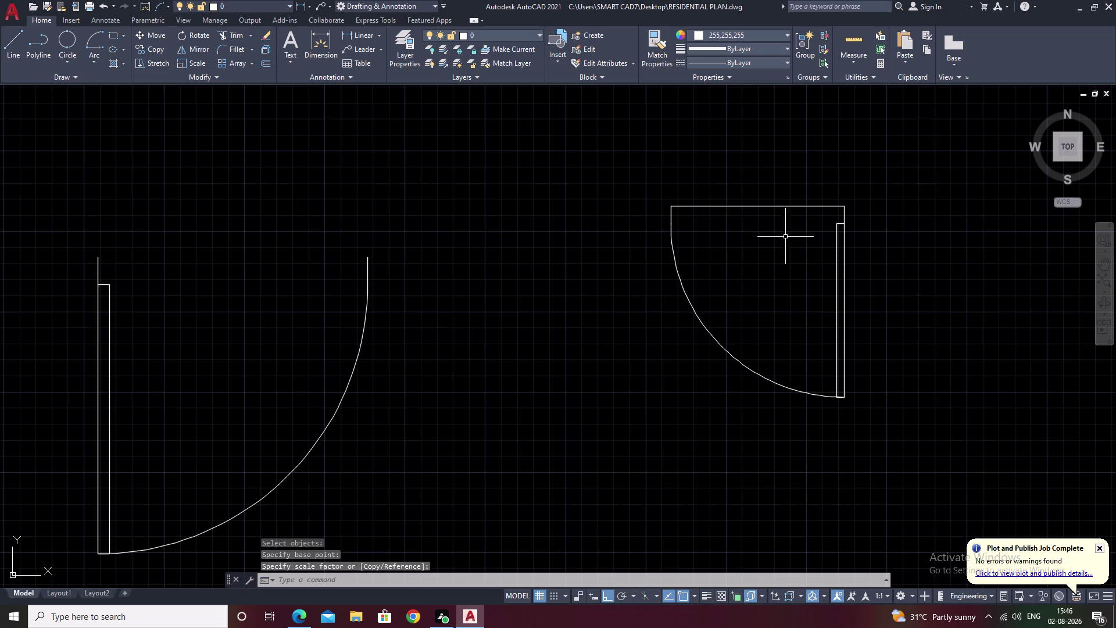
middle_drag(956, 283, 866, 378)
key(Escape)
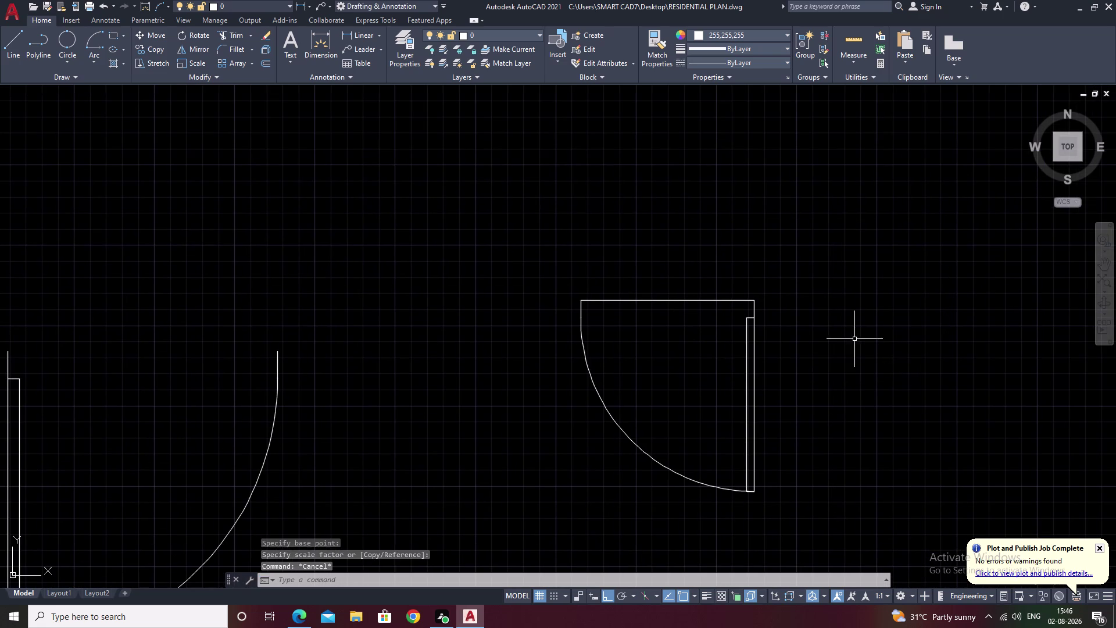
scroll(up, 3)
scroll(down, 3)
middle_drag(742, 291, 824, 251)
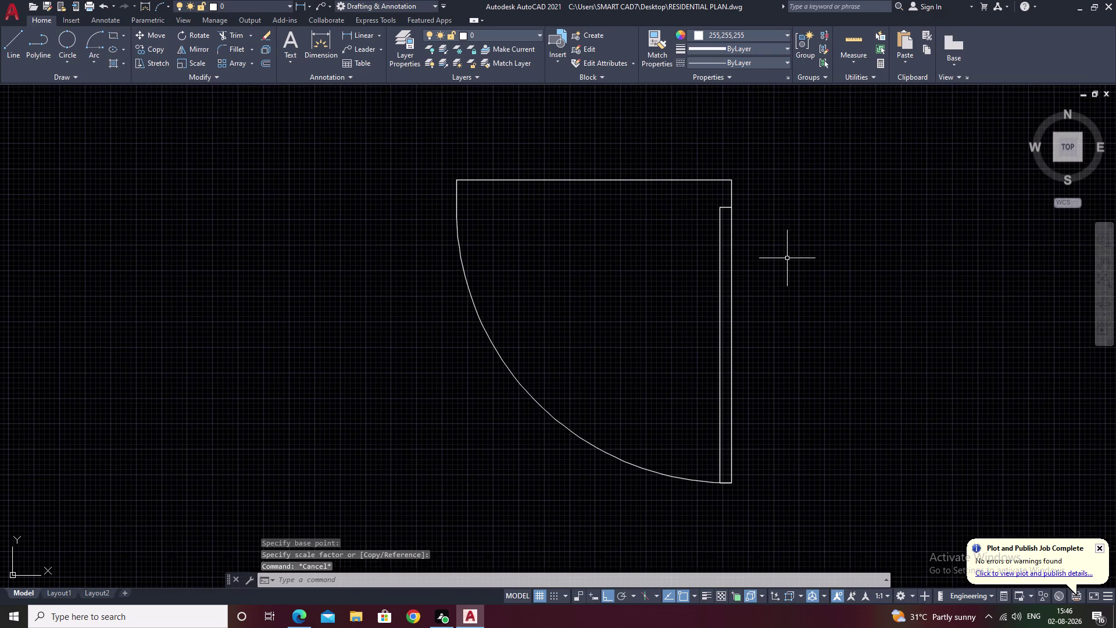
Erase the 2'3" guide line above the door.
drag(630, 151, 597, 228)
click(618, 236)
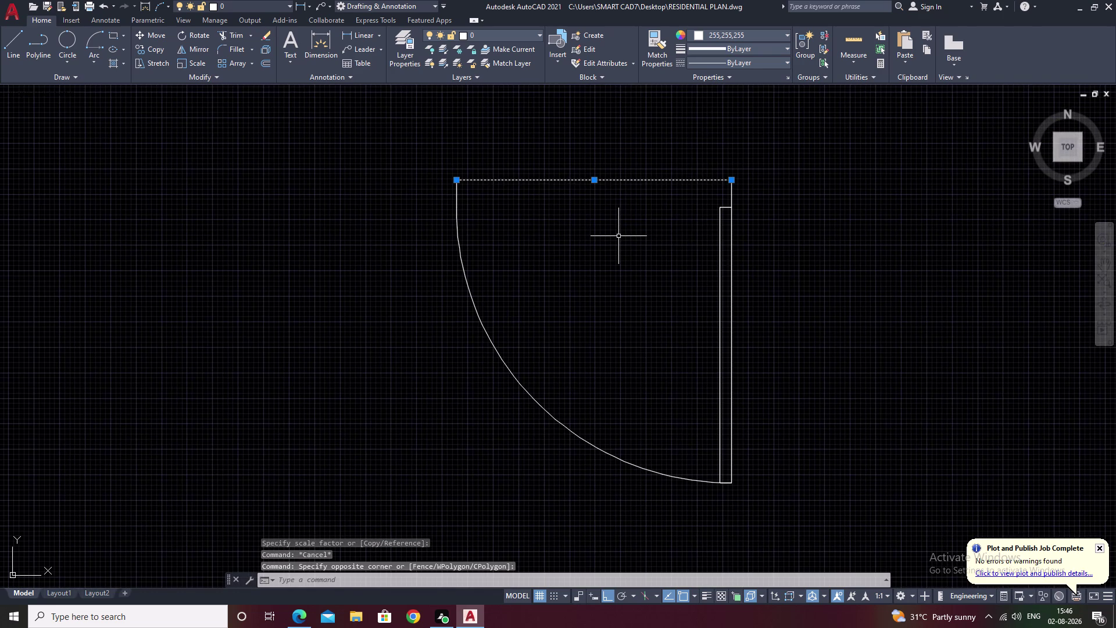
text(e)
key(space)
Select the resized door swing, start COPY, then cancel it.
drag(864, 168, 462, 449)
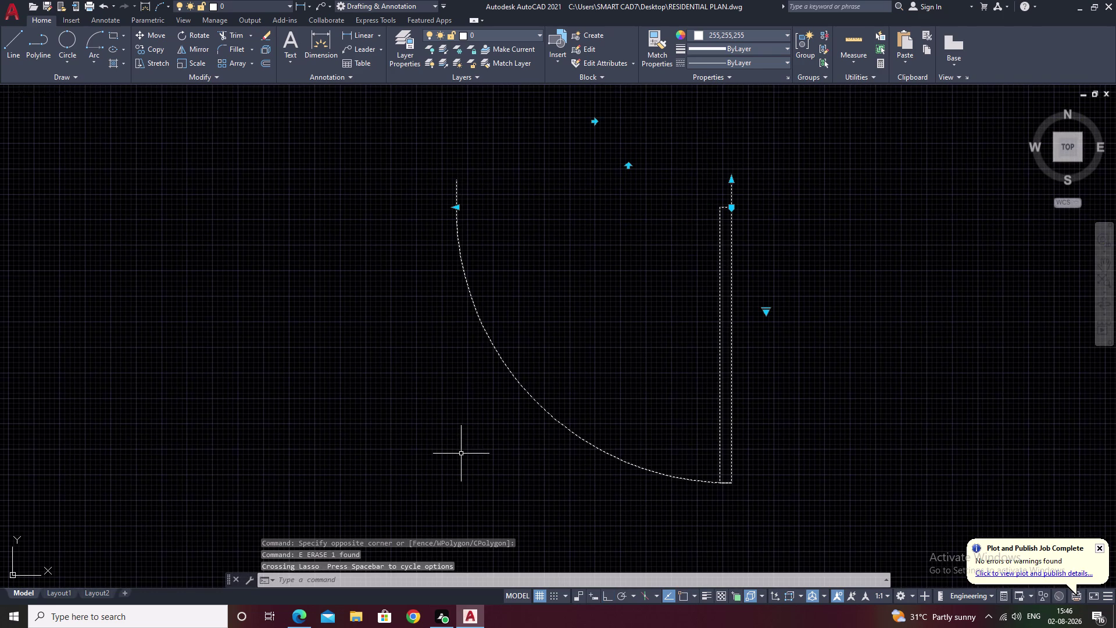
text(co)
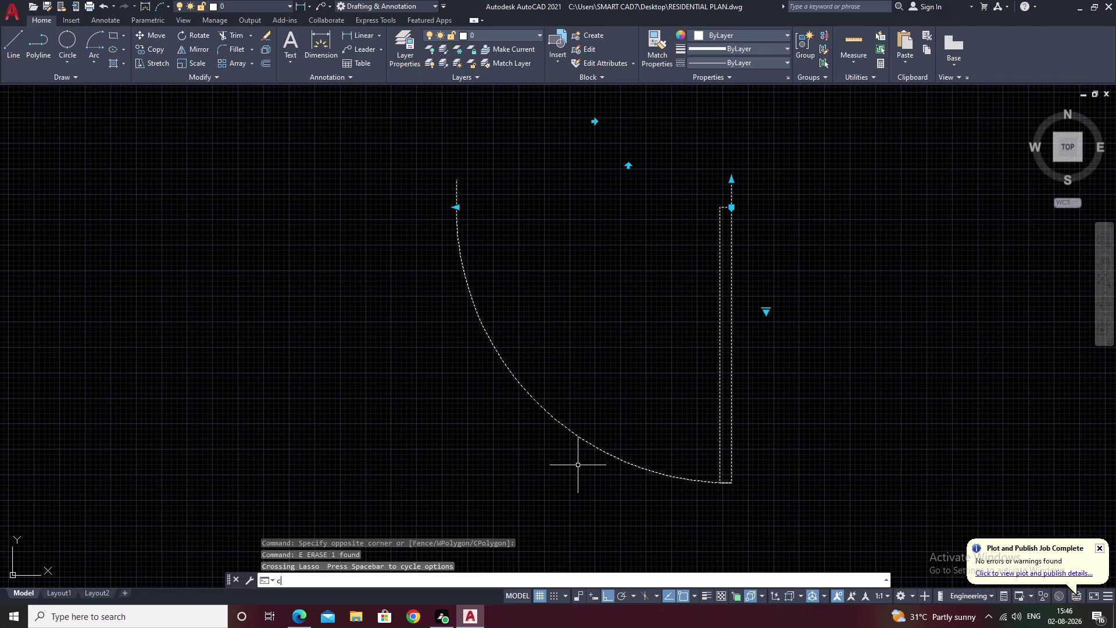
key(space)
key(Escape)
key(Escape)
scroll(down, 3)
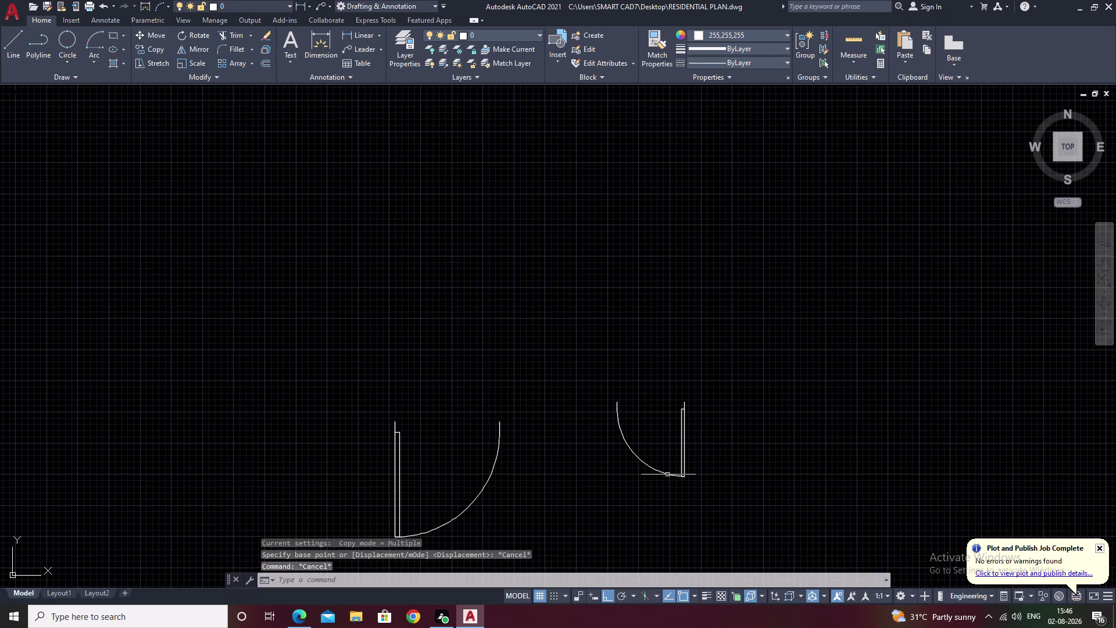
Zoom in on the wall end and try EXTEND on a wall line, then cancel.
middle_drag(667, 474, 909, 106)
middle_drag(756, 303, 836, 189)
scroll(down, 3)
middle_drag(761, 342, 764, 270)
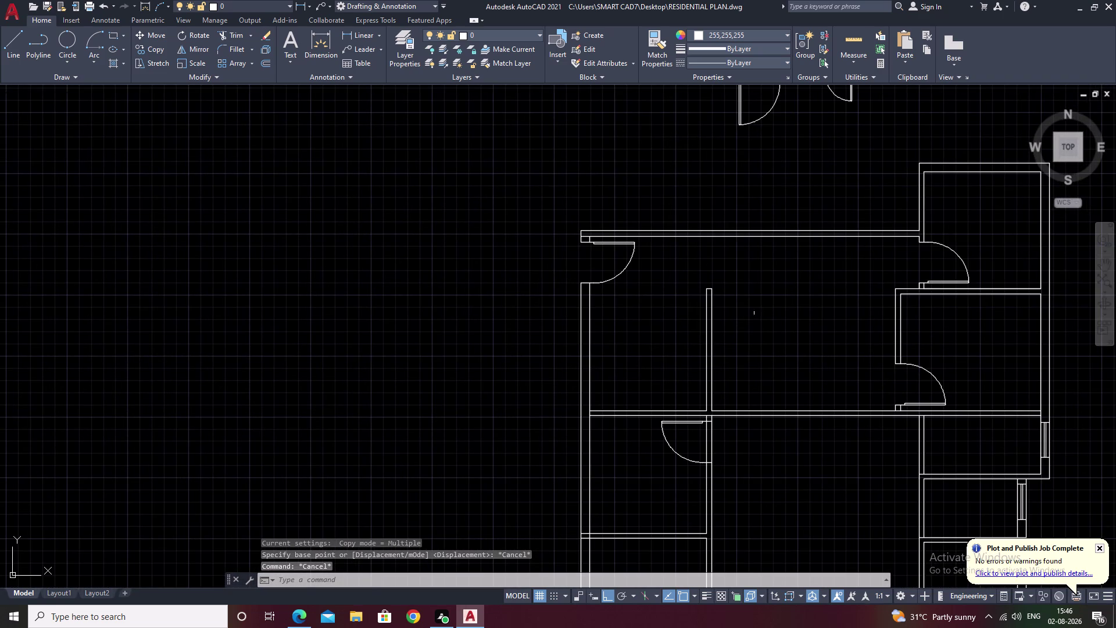
middle_drag(736, 474, 734, 453)
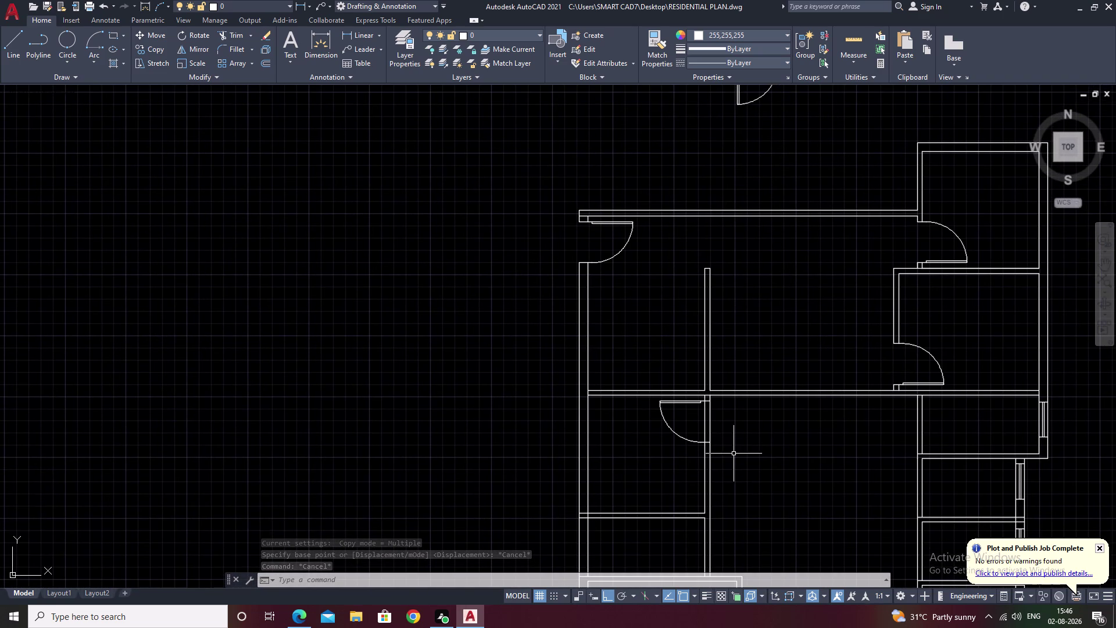
middle_drag(749, 458, 749, 305)
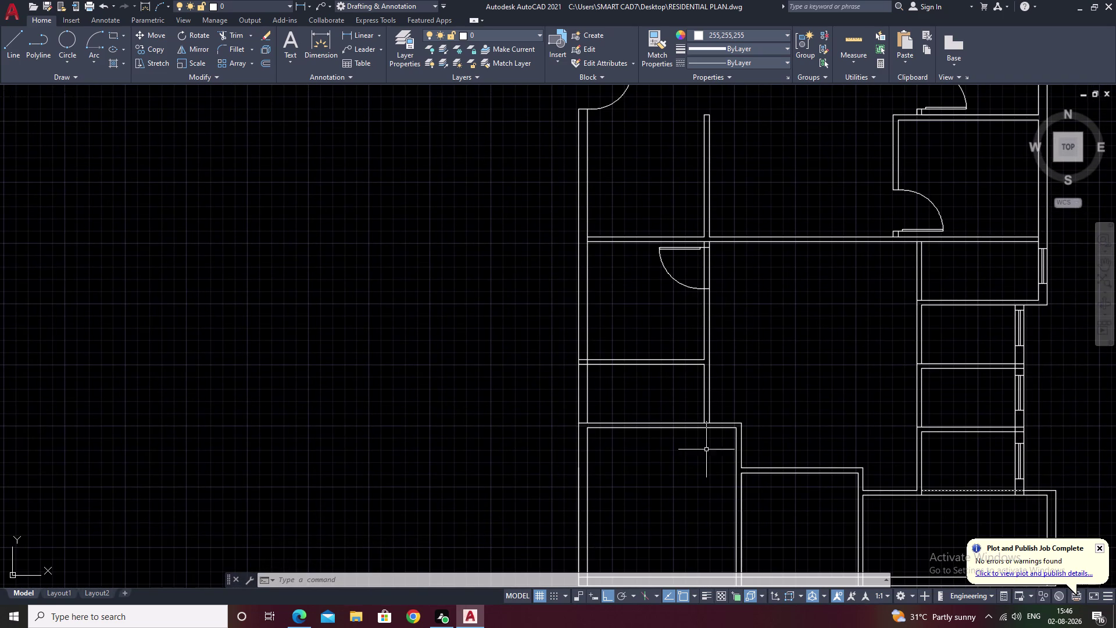
middle_drag(716, 437, 726, 419)
scroll(up, 3)
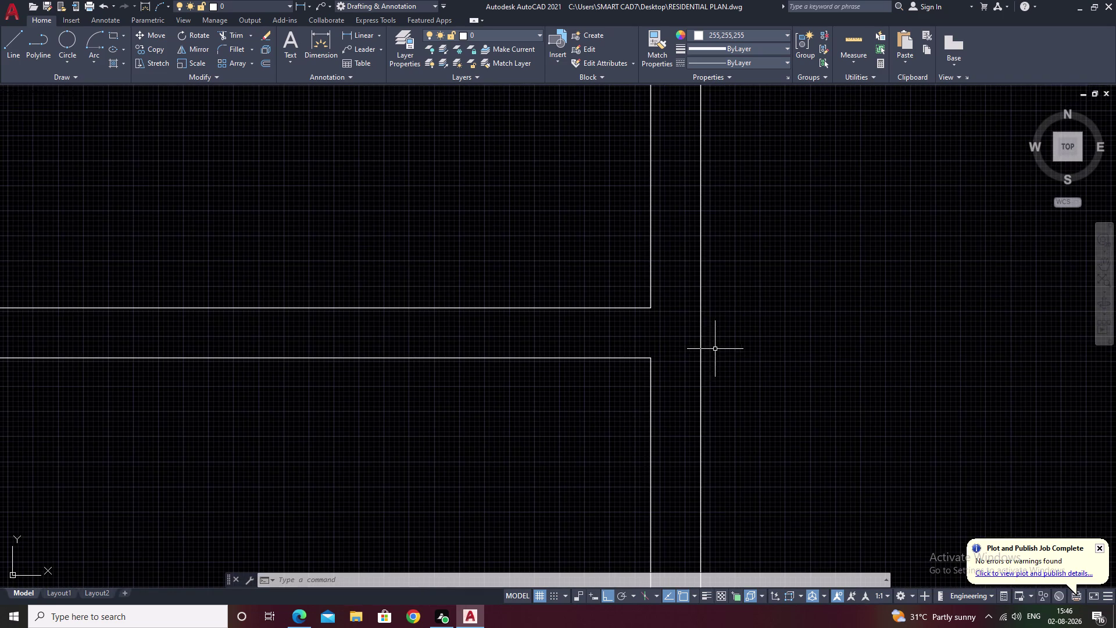
key(Escape)
text(ex)
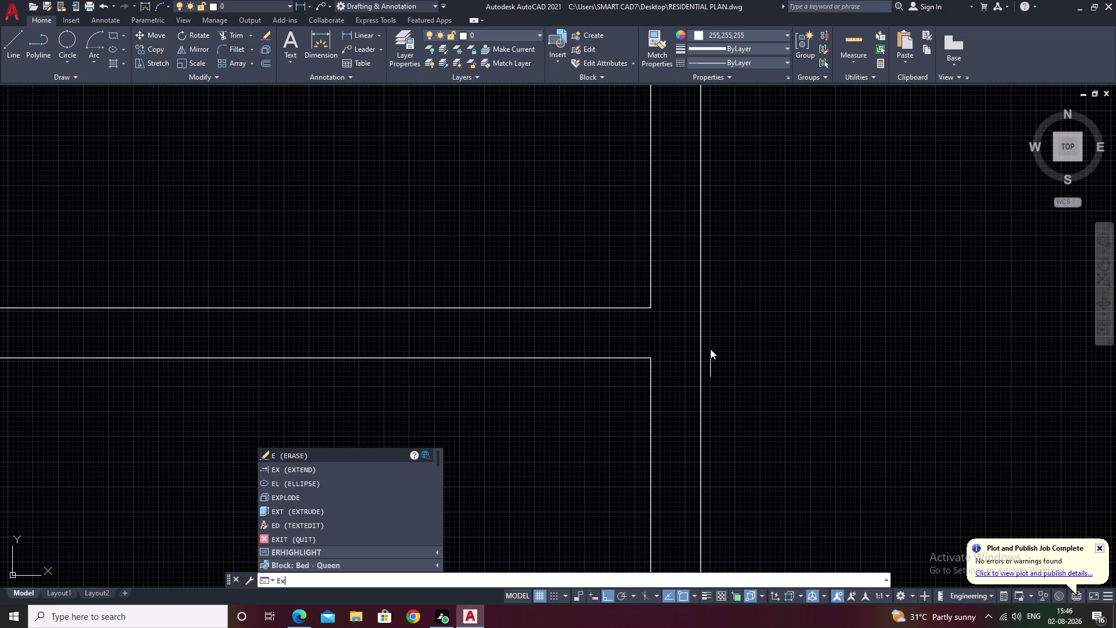
key(space)
click(649, 292)
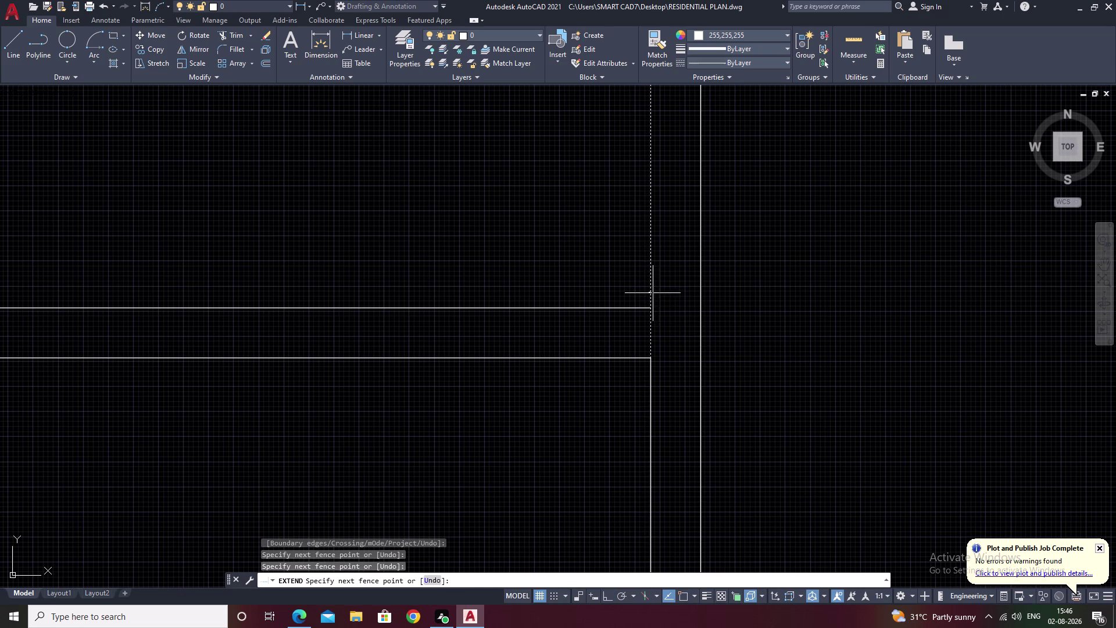
key(Escape)
text(ex)
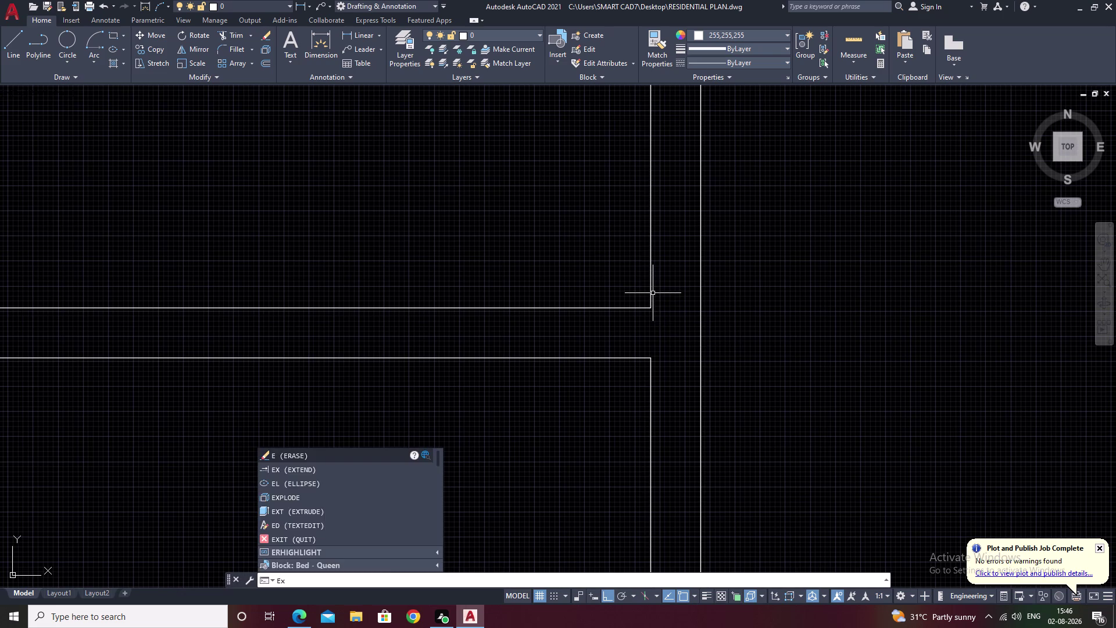
key(space)
click(651, 283)
key(Escape)
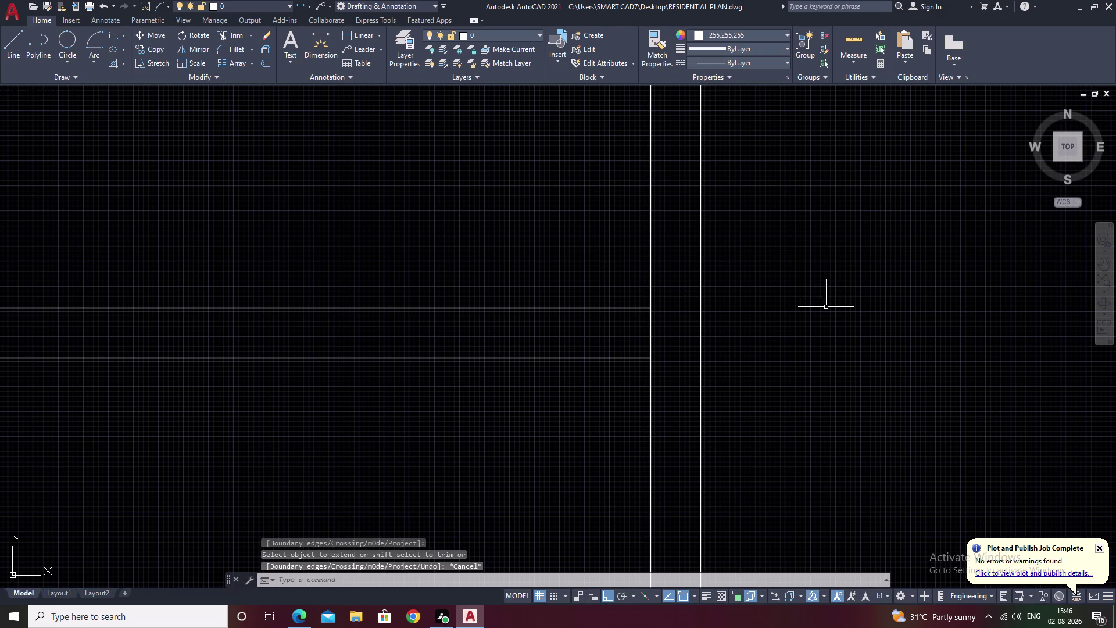
Offset the wall end line 6" into the wall and trim it back to the wall.
text(o 6)
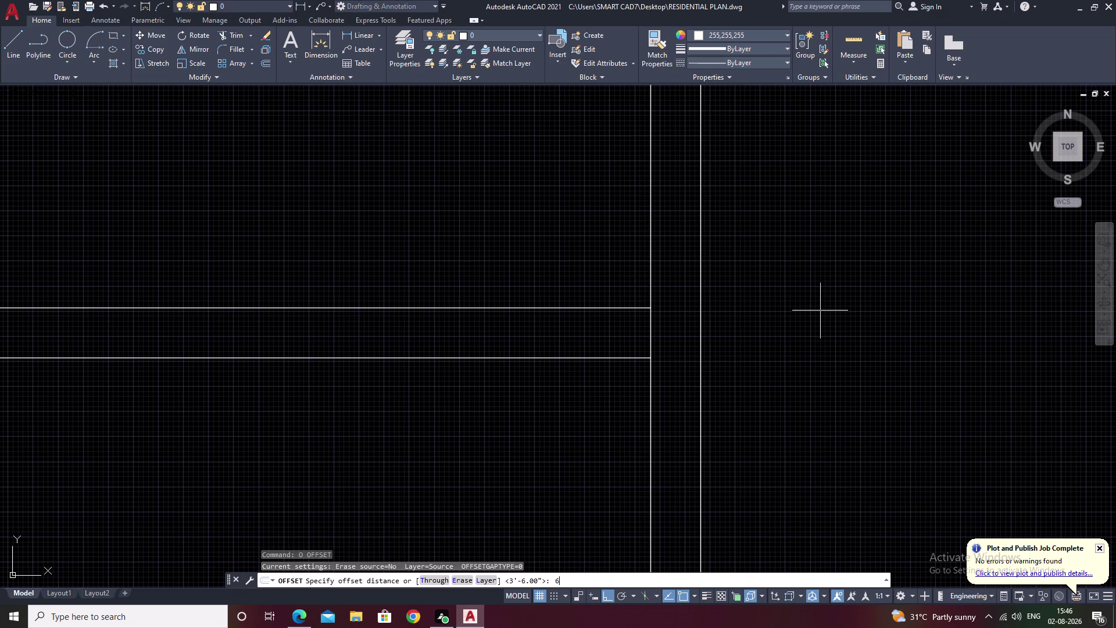
key(space)
click(650, 327)
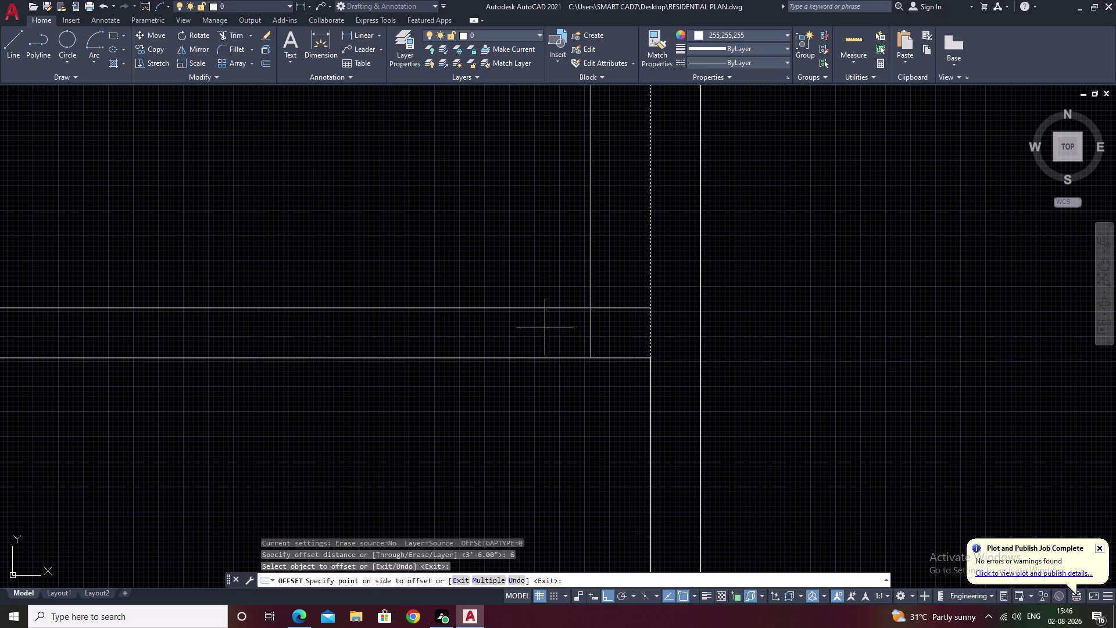
click(545, 328)
key(Escape)
text(tr)
key(space)
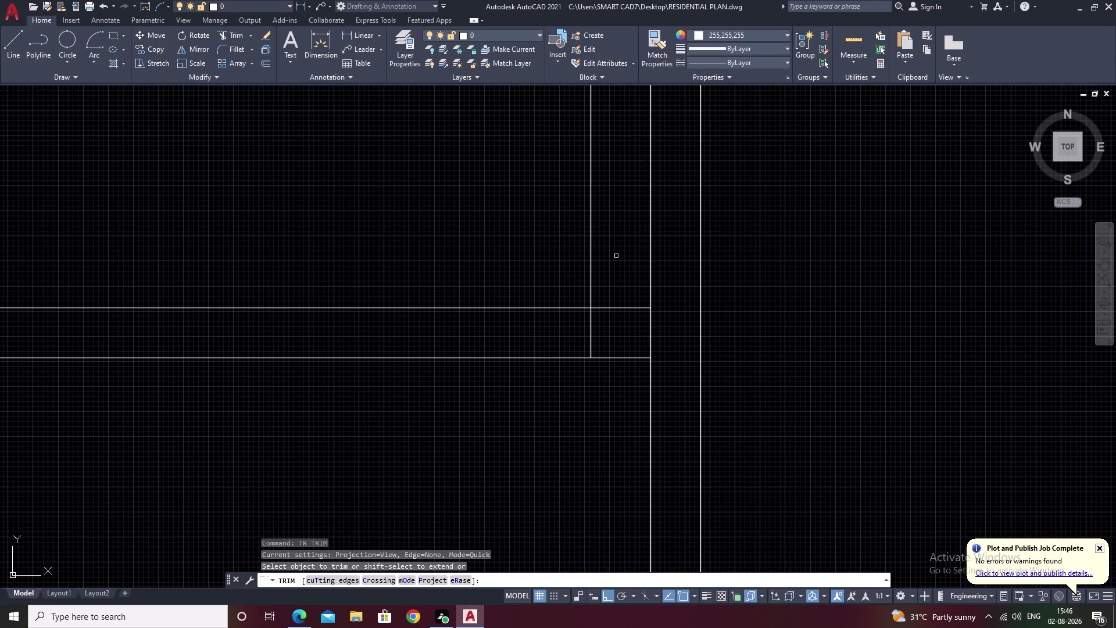
drag(617, 254, 559, 277)
scroll(down, 3)
middle_drag(788, 283, 811, 361)
key(Escape)
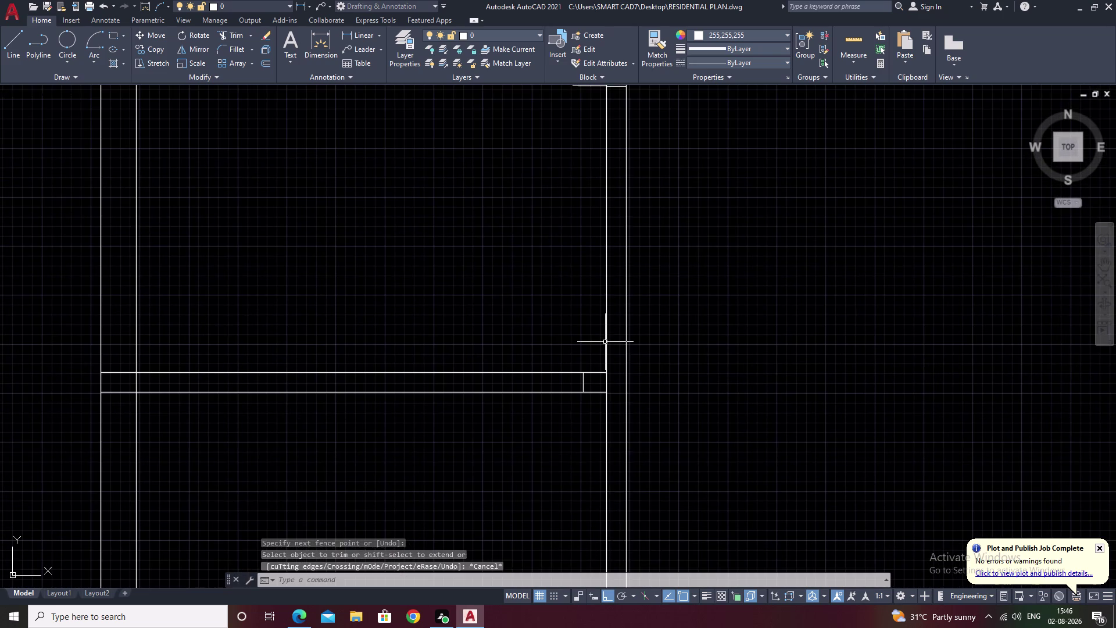
Offset the jamb line 2'3" to create the second jamb across the wall.
text(o)
key(space)
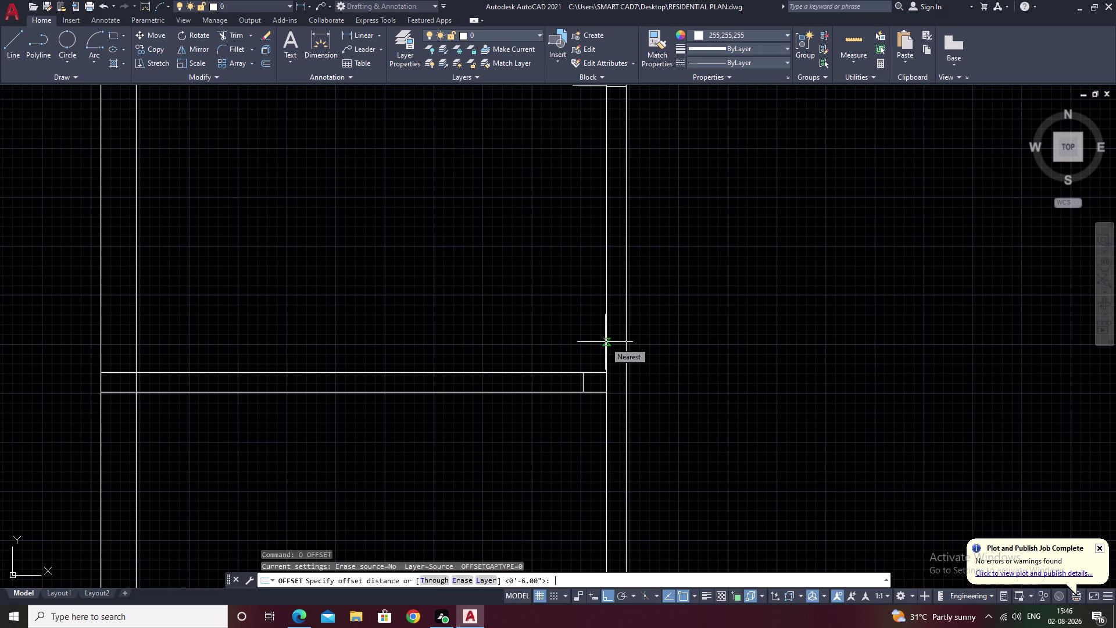
key(2)
key(apostrophe)
key(3)
key(shift+quotedbl)
key(space)
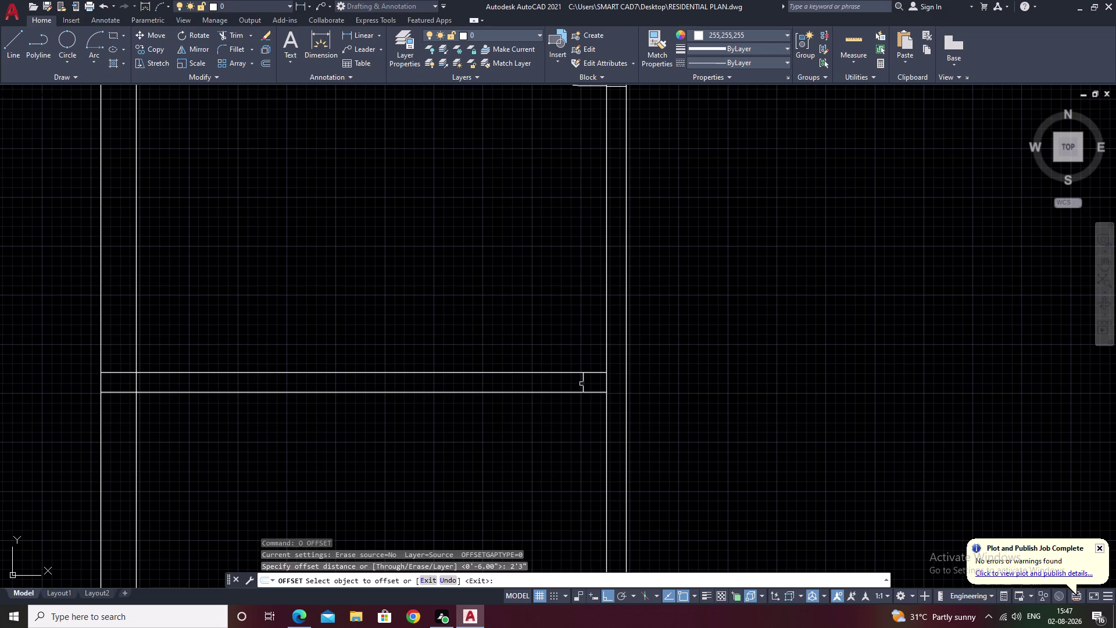
click(583, 380)
click(512, 374)
scroll(down, 3)
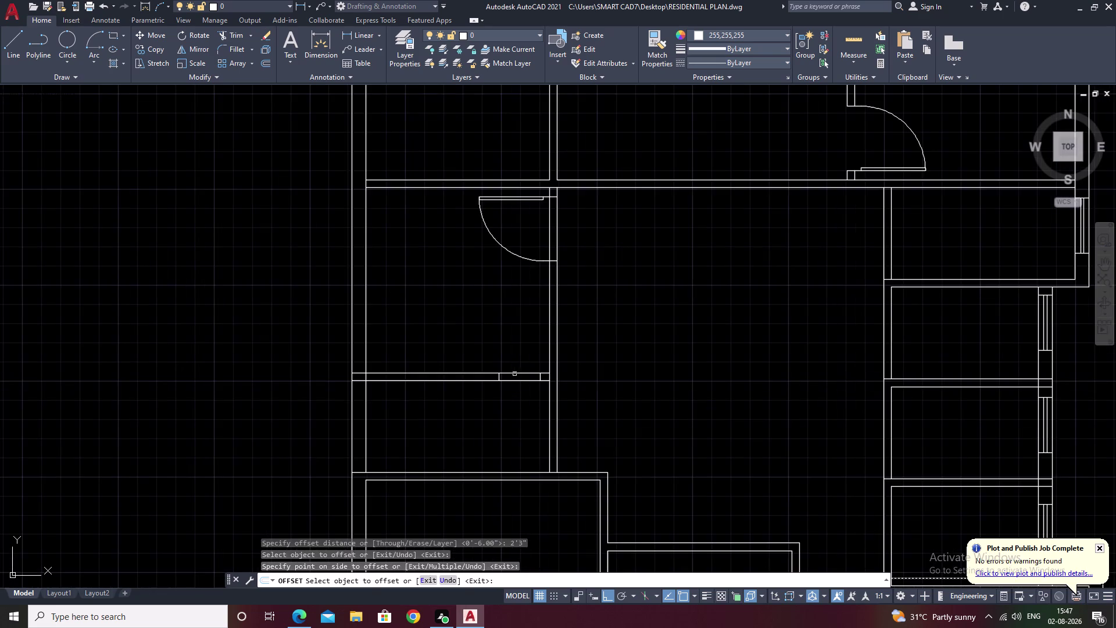
middle_drag(645, 343, 610, 385)
key(Escape)
scroll(down, 3)
middle_drag(632, 367, 539, 441)
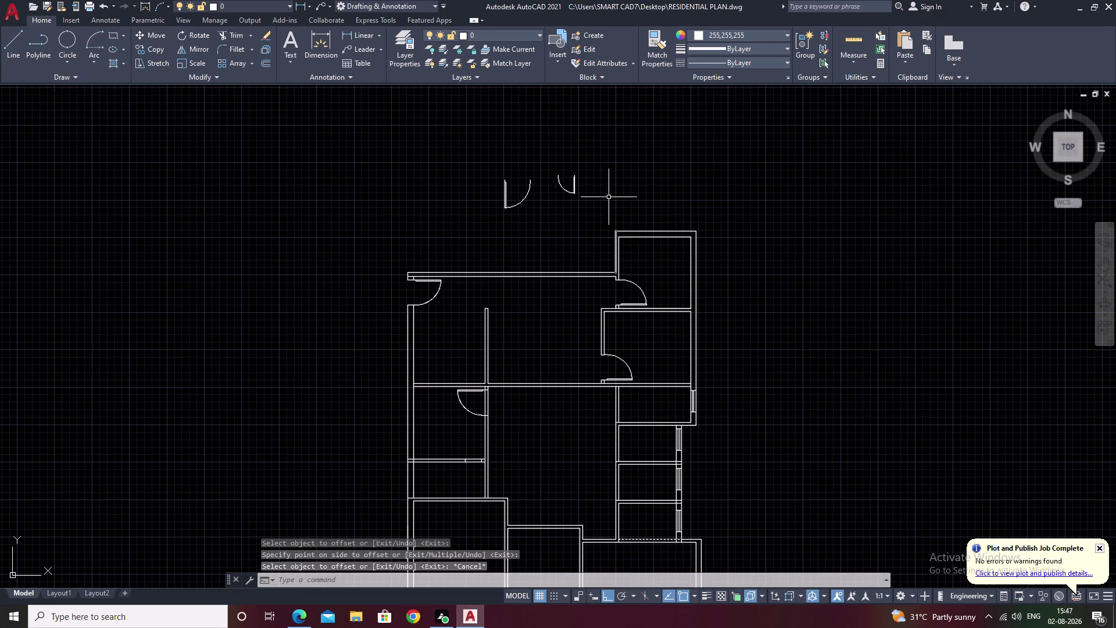
Select the door swing arc and leaf and start copying it from its base point.
drag(600, 169, 570, 216)
scroll(up, 3)
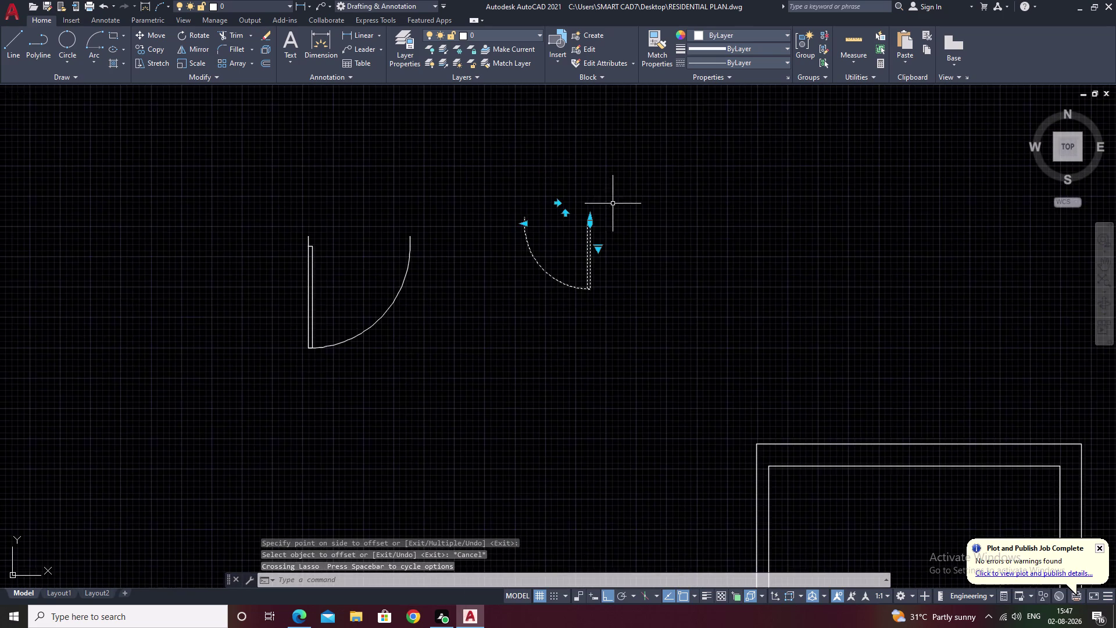
scroll(up, 3)
text(co)
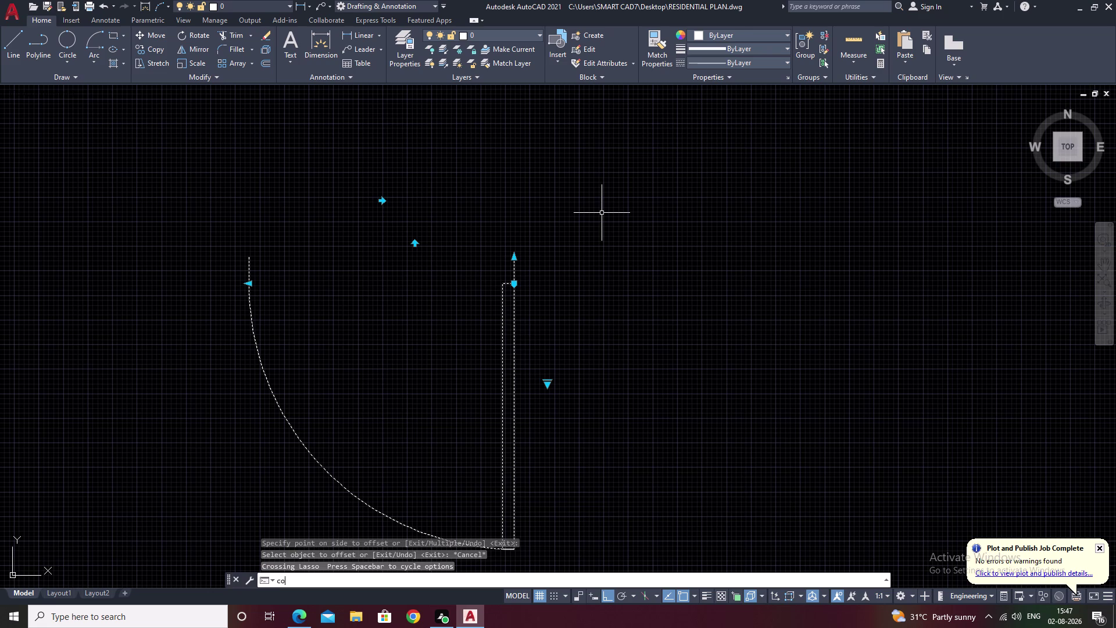
key(space)
scroll(up, 3)
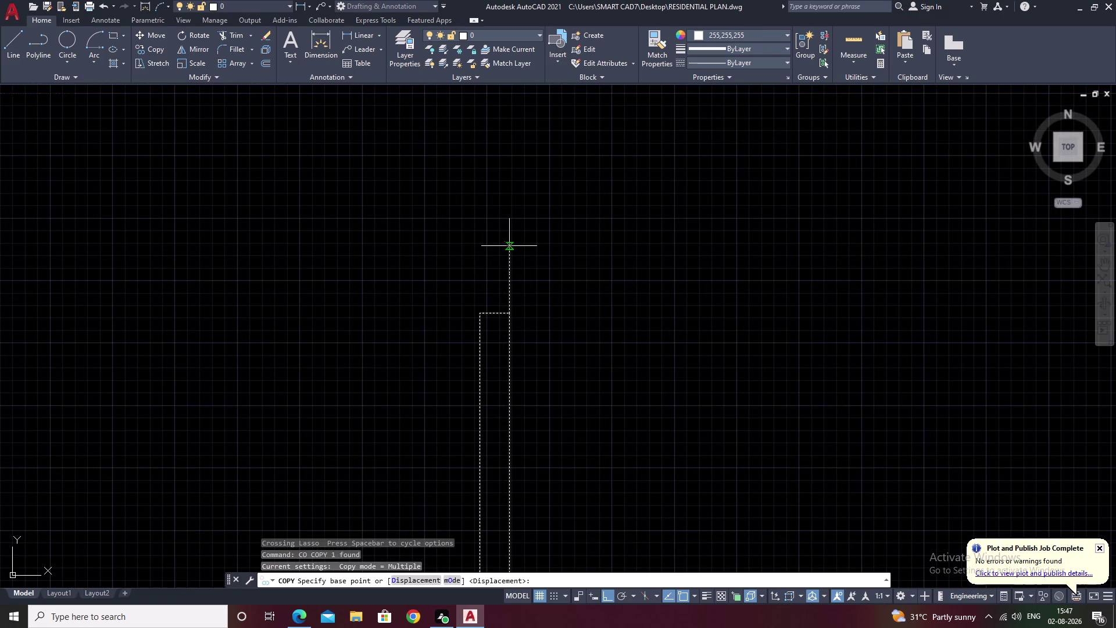
scroll(up, 3)
click(481, 250)
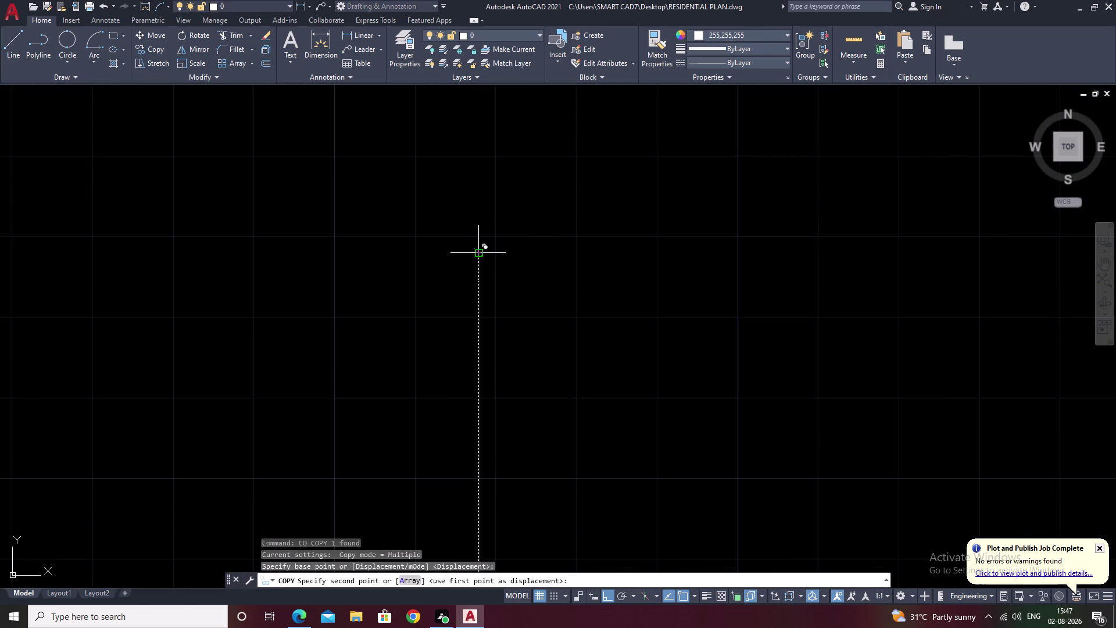
With Ortho off, drop the door swing copy at the new opening's corner.
scroll(down, 3)
scroll(down, 3)
middle_drag(365, 373, 775, 225)
scroll(down, 3)
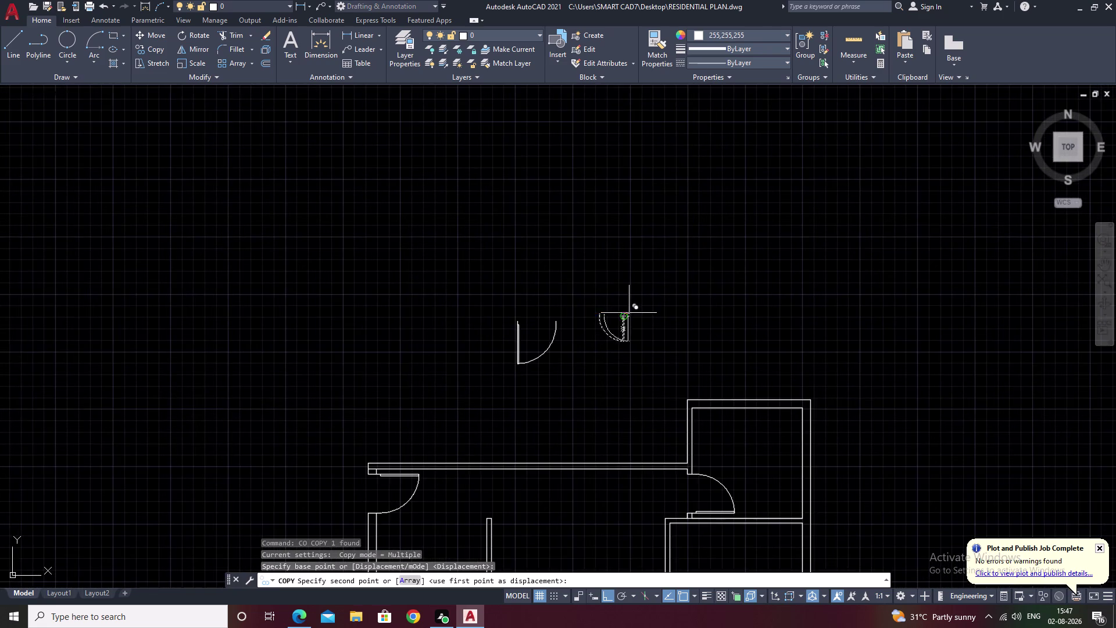
middle_drag(698, 259, 807, 148)
key(F8)
scroll(down, 3)
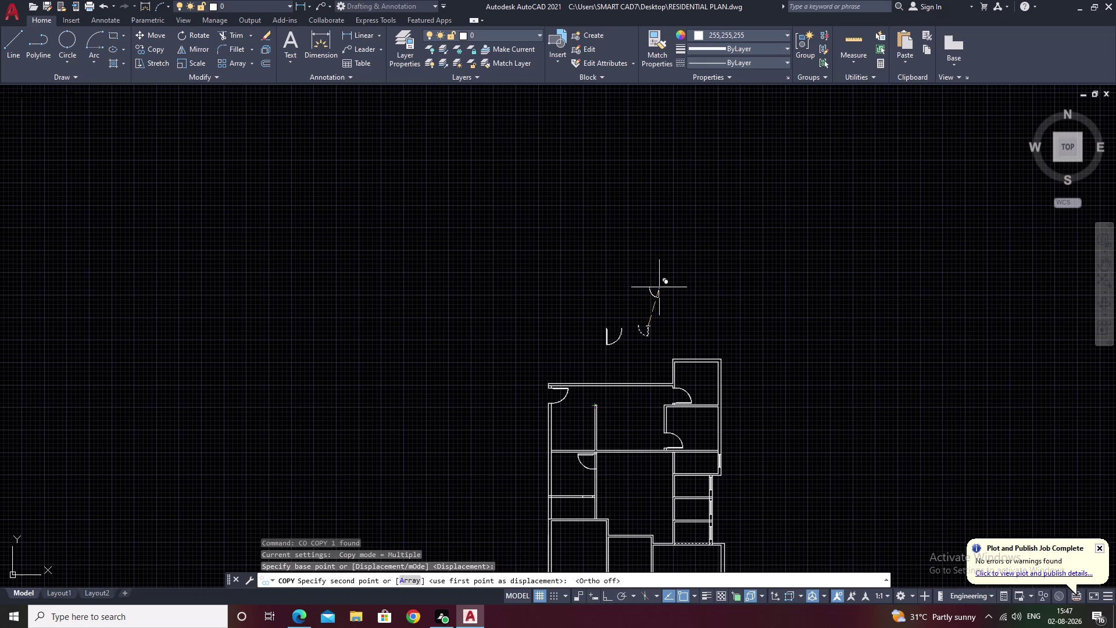
middle_drag(613, 405, 703, 222)
scroll(up, 3)
middle_drag(585, 423, 757, 202)
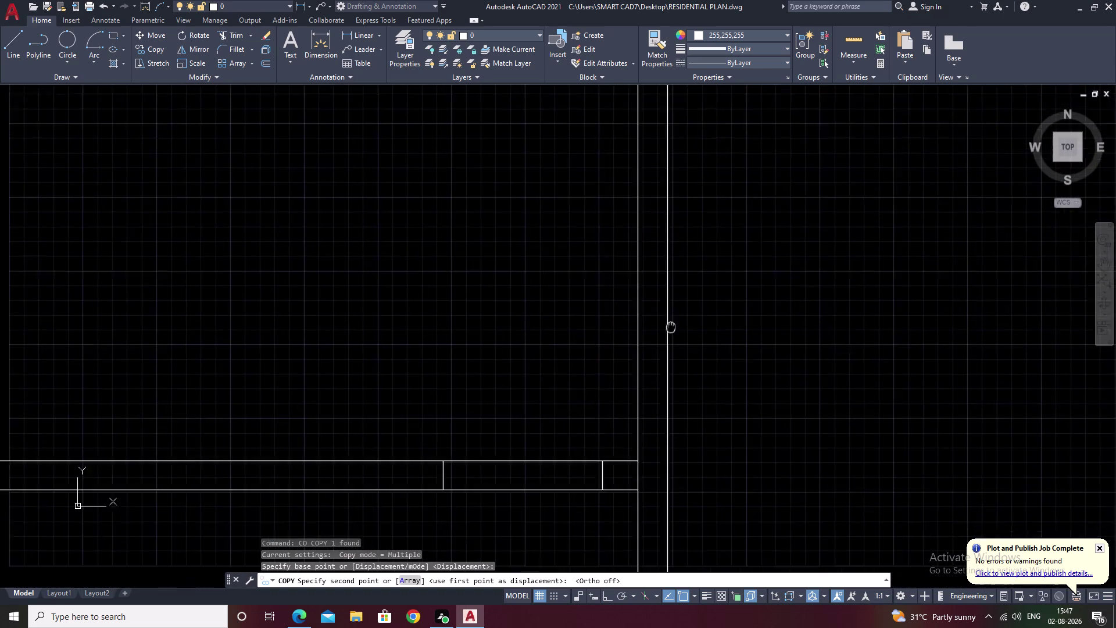
middle_drag(758, 201, 870, 44)
scroll(up, 3)
middle_drag(882, 191, 689, 294)
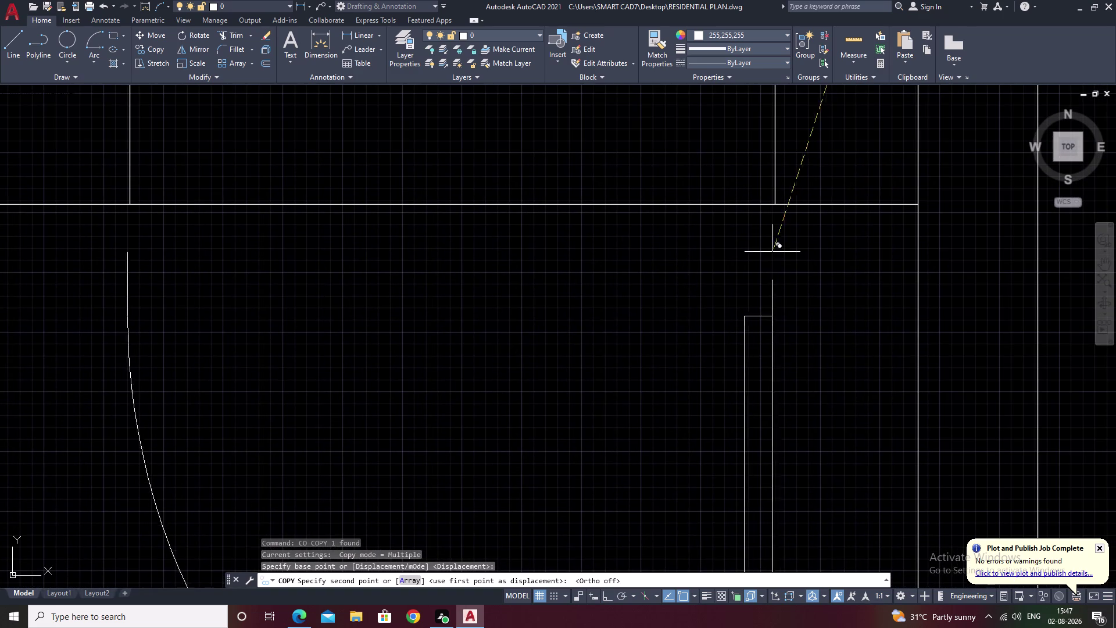
click(776, 206)
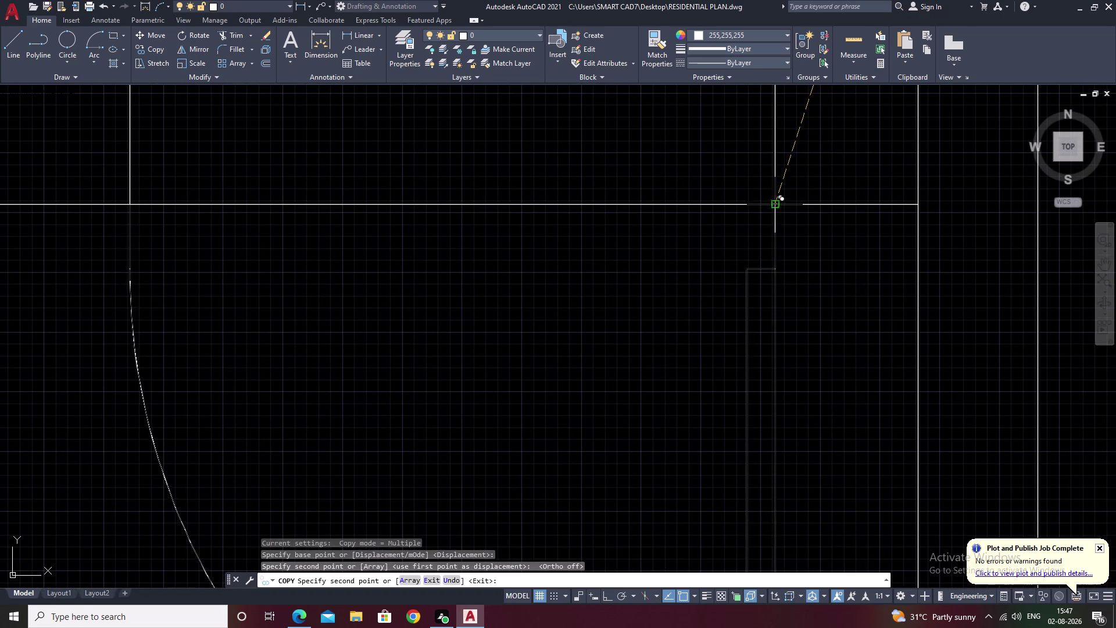
scroll(down, 3)
key(Escape)
scroll(down, 3)
middle_drag(683, 162, 472, 252)
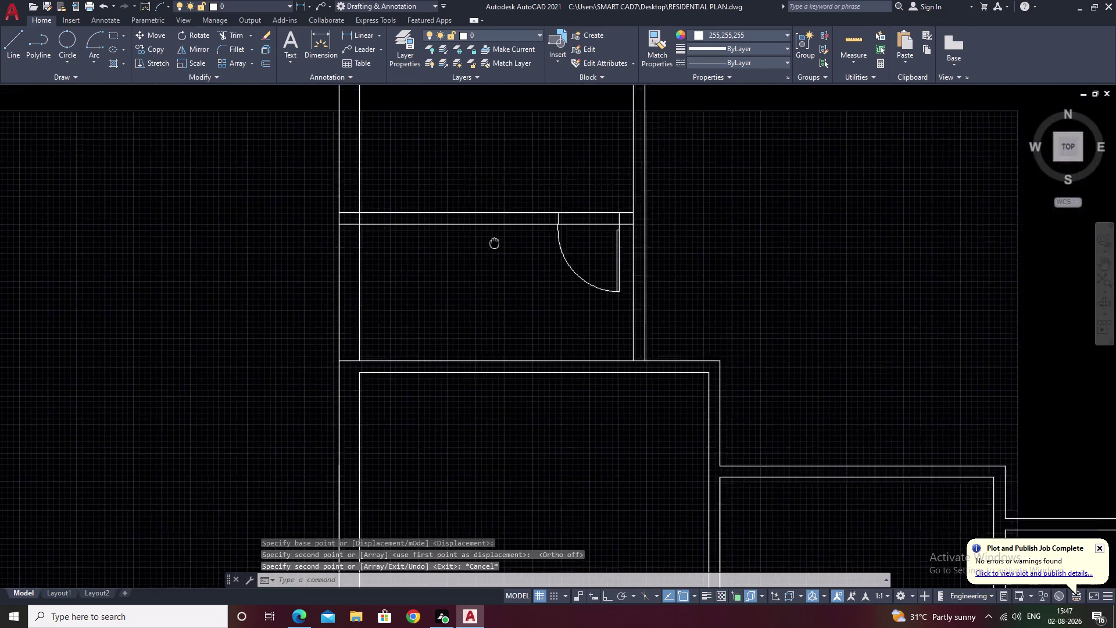
middle_drag(473, 252, 415, 282)
scroll(down, 3)
middle_drag(590, 270, 588, 306)
scroll(up, 3)
scroll(up, 3)
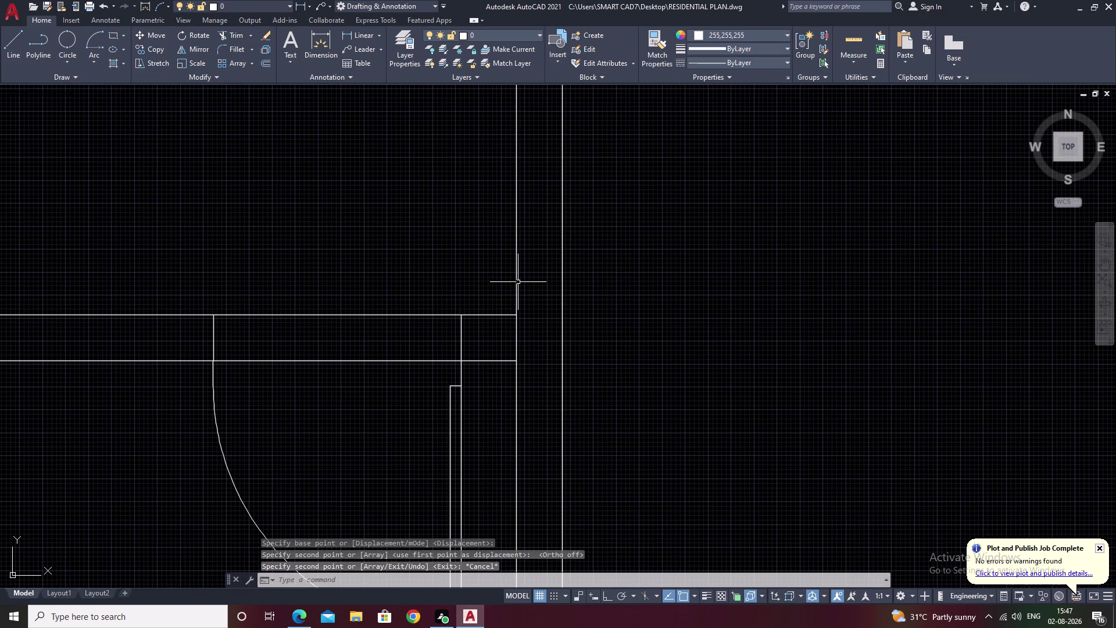
Begin a TRIM with a crossing selection and zoom out over the floor plan.
text(tr)
key(space)
drag(449, 241, 363, 383)
scroll(down, 3)
middle_drag(621, 367, 458, 377)
scroll(down, 3)
middle_drag(518, 381, 544, 282)
middle_drag(483, 349, 514, 283)
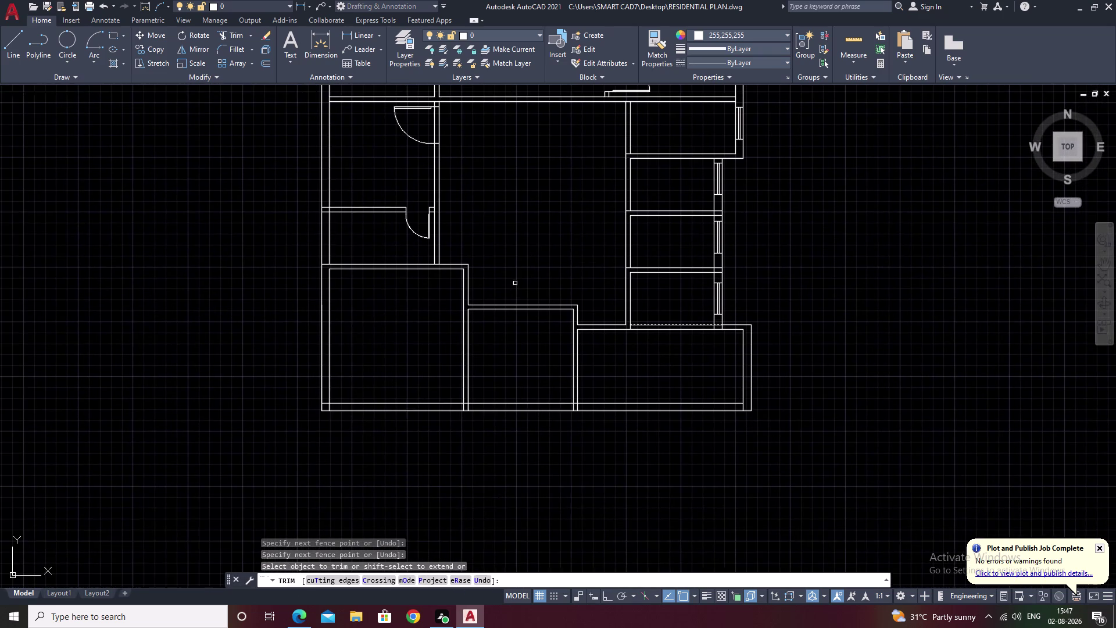
Pan across the plan and cancel the running trim command.
middle_drag(532, 275, 563, 238)
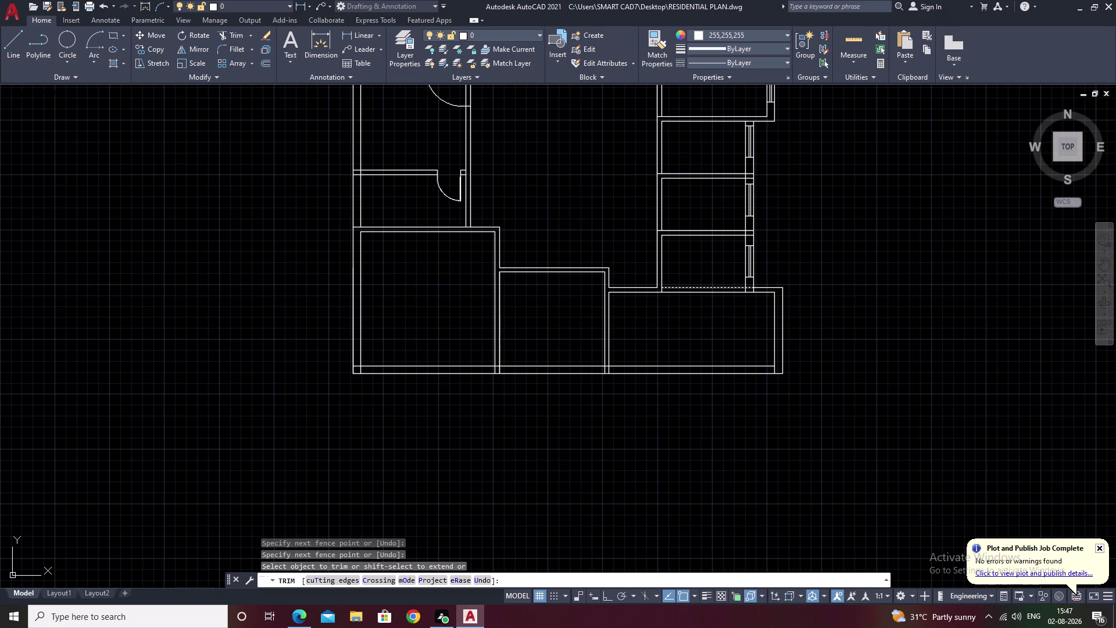
middle_drag(619, 260, 382, 404)
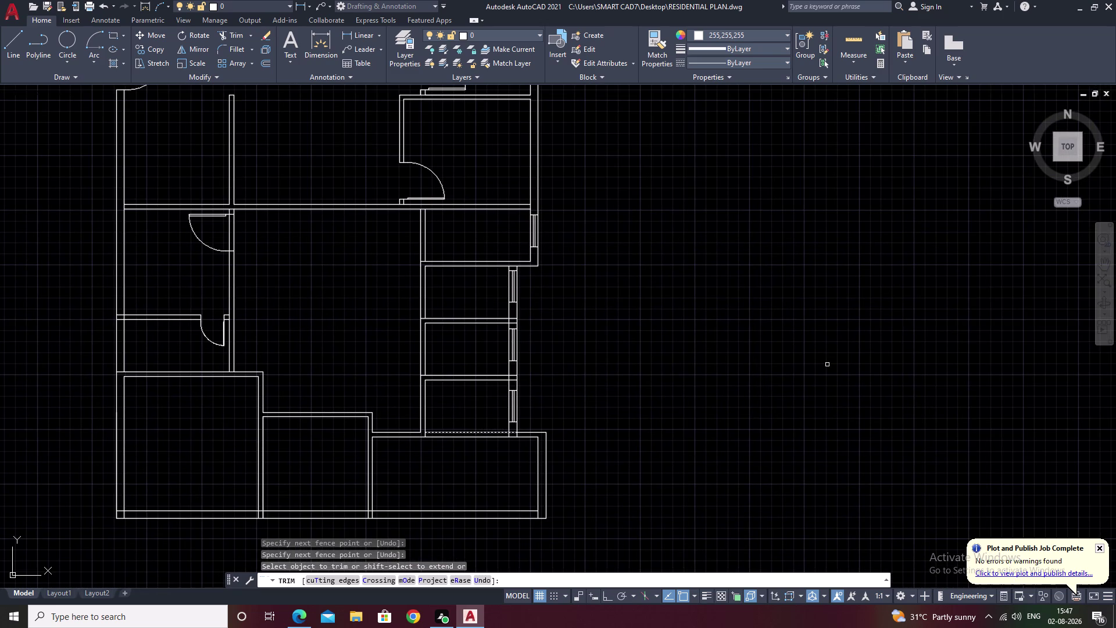
text(l)
key(space)
key(Escape)
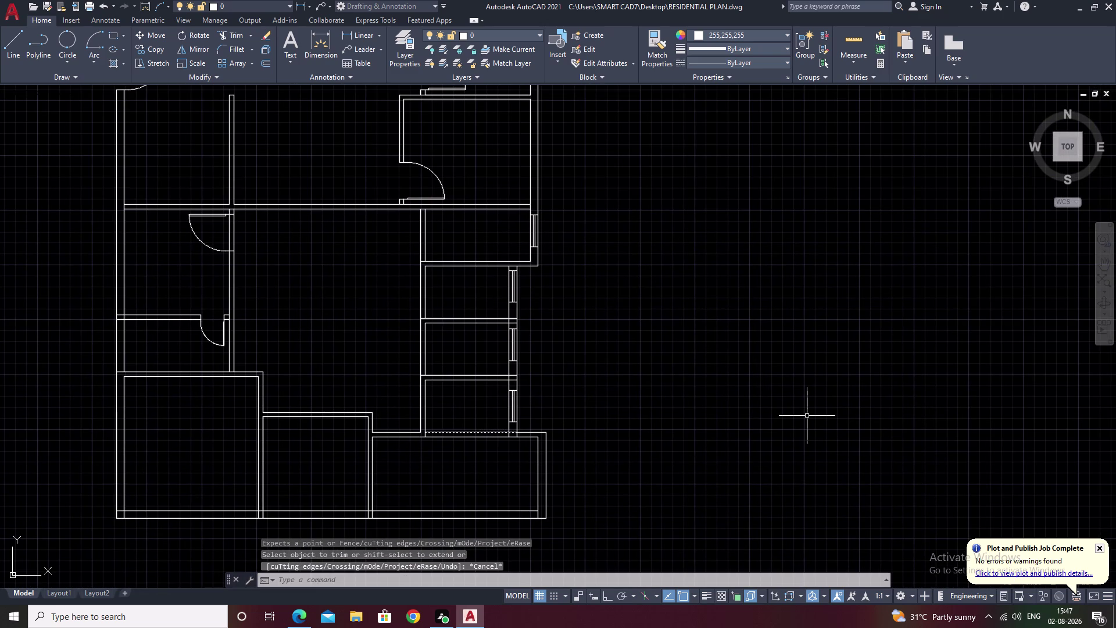
Draw a 3'6" horizontal line with Ortho on in the empty space.
text(l)
key(space)
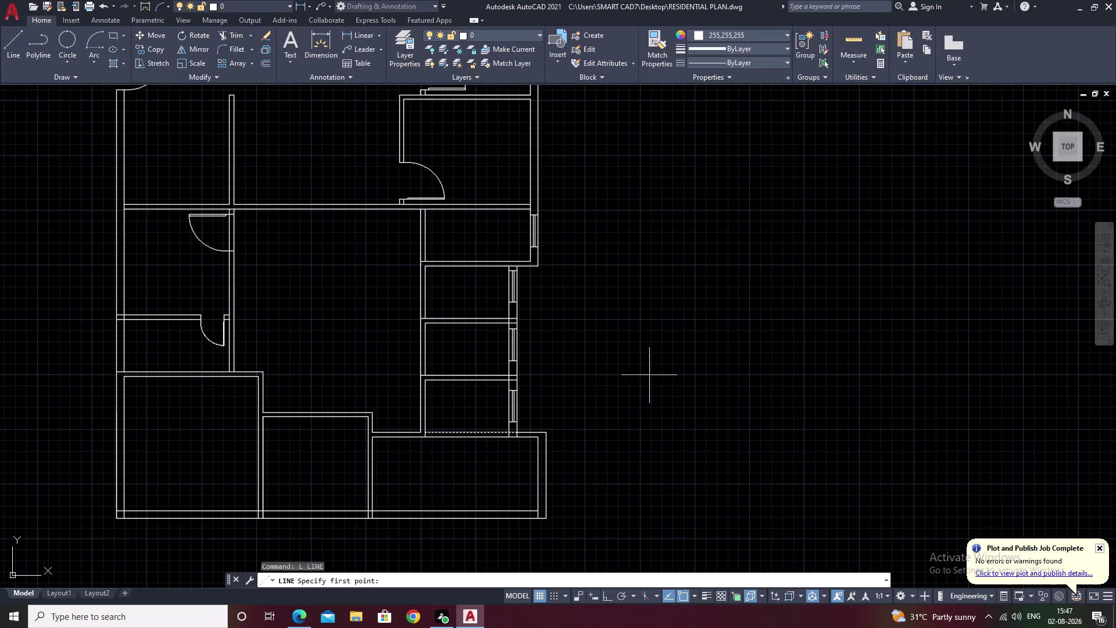
click(642, 374)
key(F8)
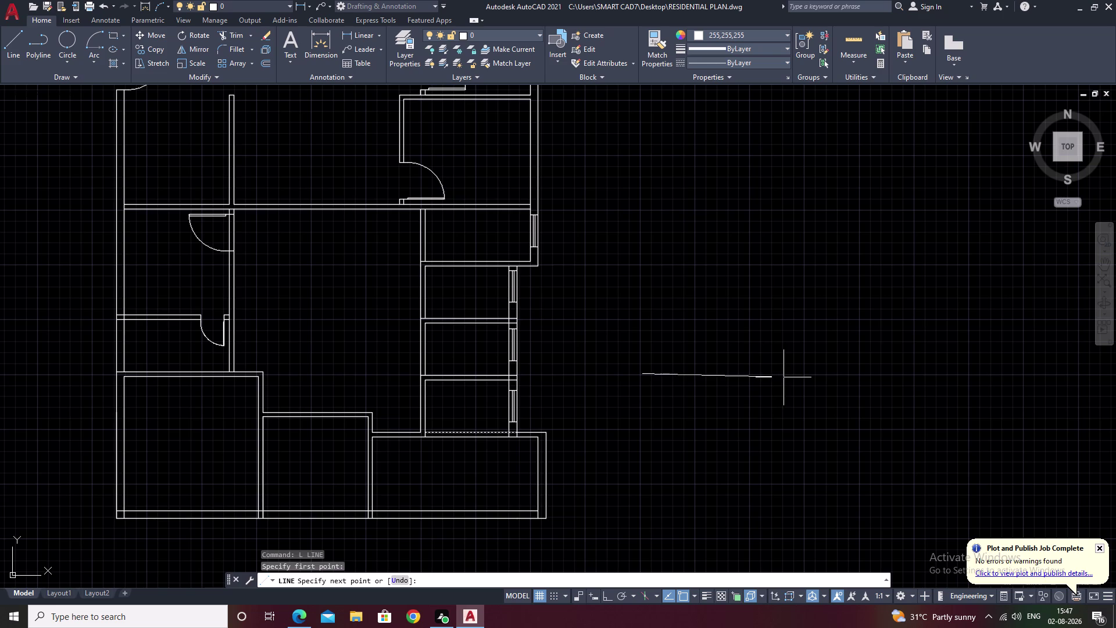
text(3')
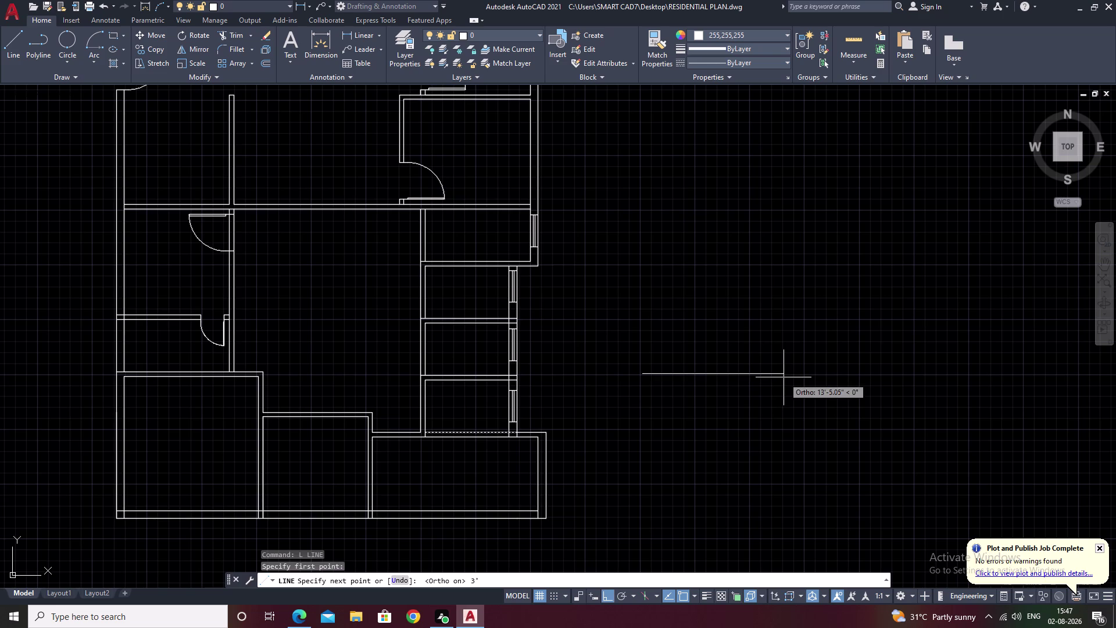
text(6)
key(shift+quotedbl)
key(space)
key(Escape)
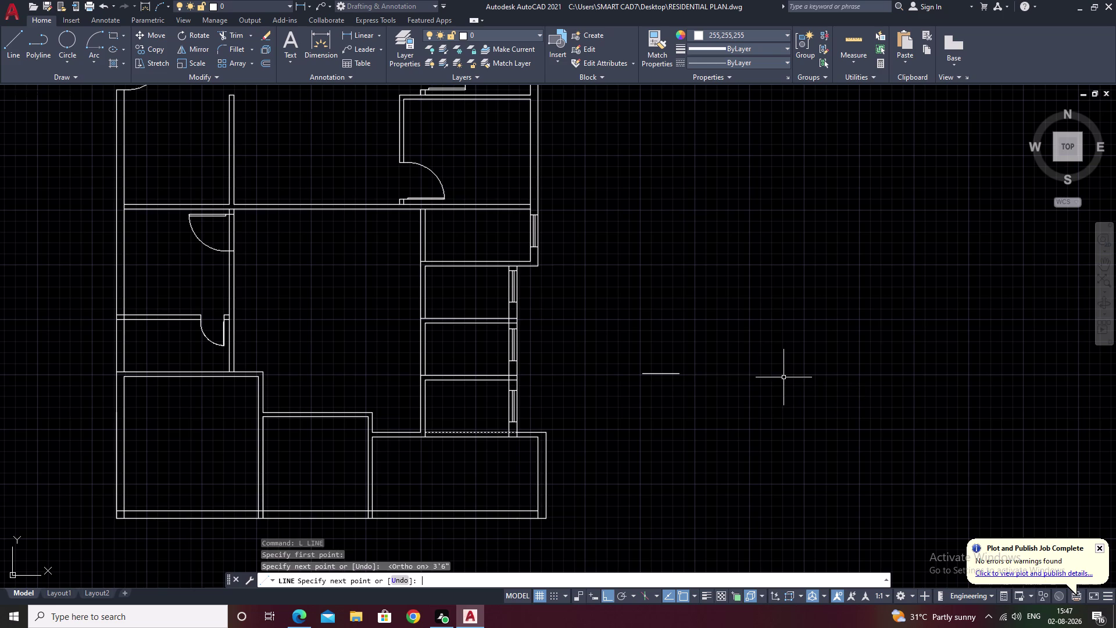
scroll(up, 3)
scroll(down, 3)
middle_drag(706, 360, 652, 561)
scroll(down, 3)
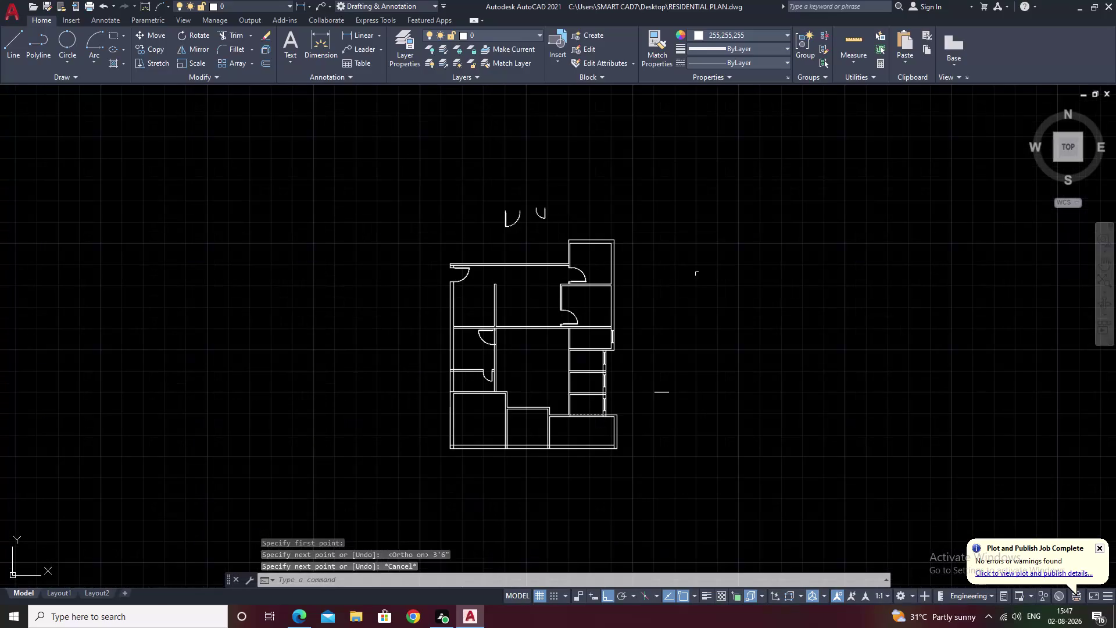
Copy the door swing from above the plan to a spot beside the short line.
scroll(up, 3)
drag(513, 173, 477, 228)
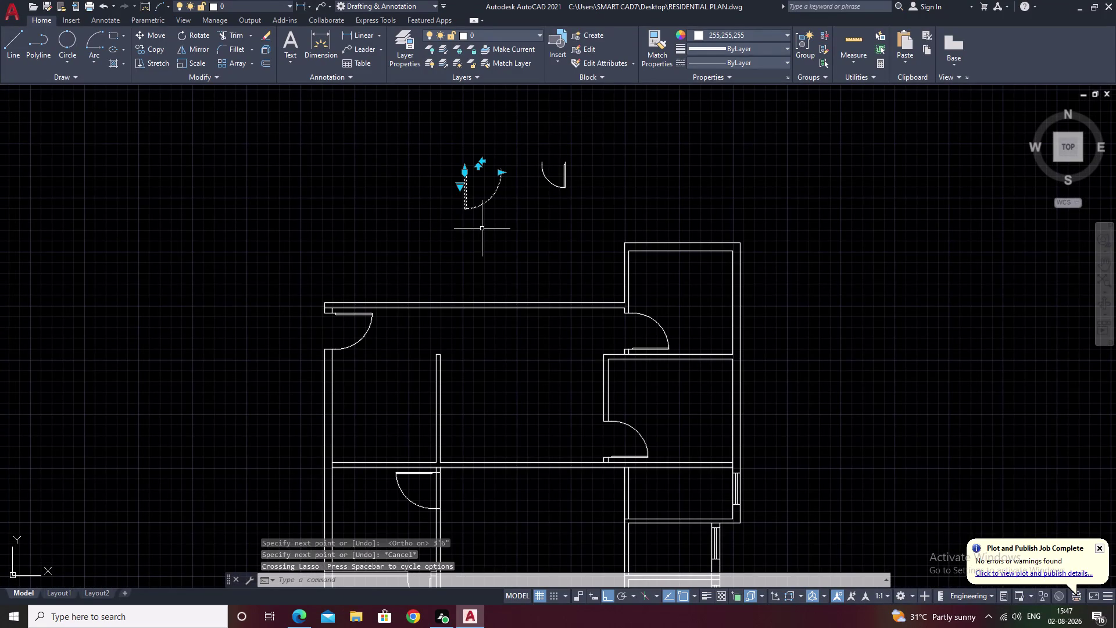
text(co)
key(space)
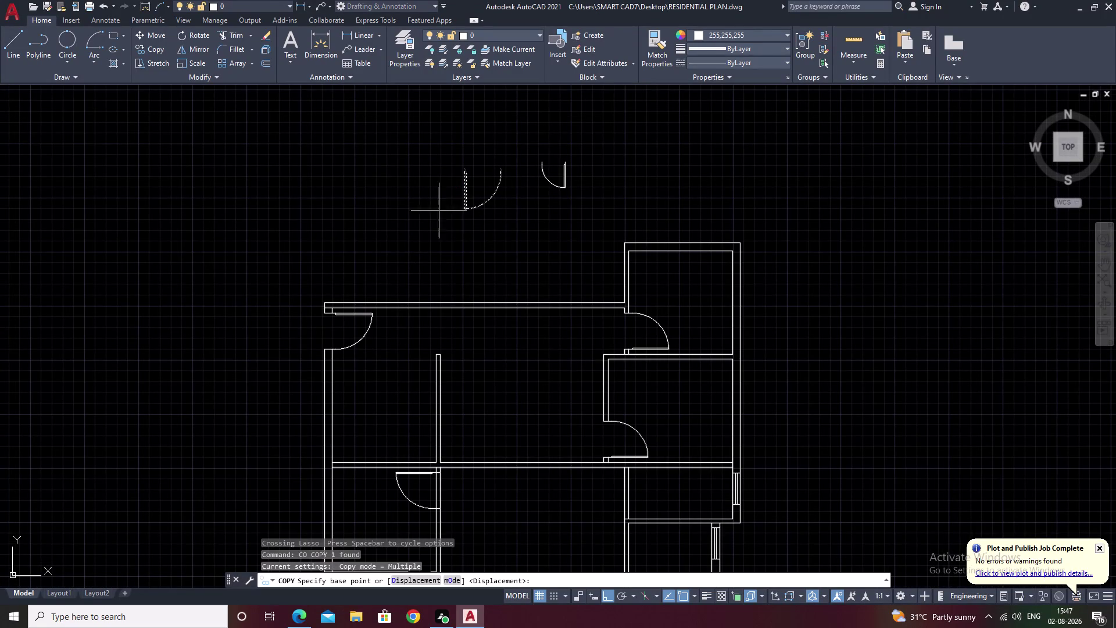
click(463, 193)
scroll(down, 3)
middle_drag(988, 406, 775, 368)
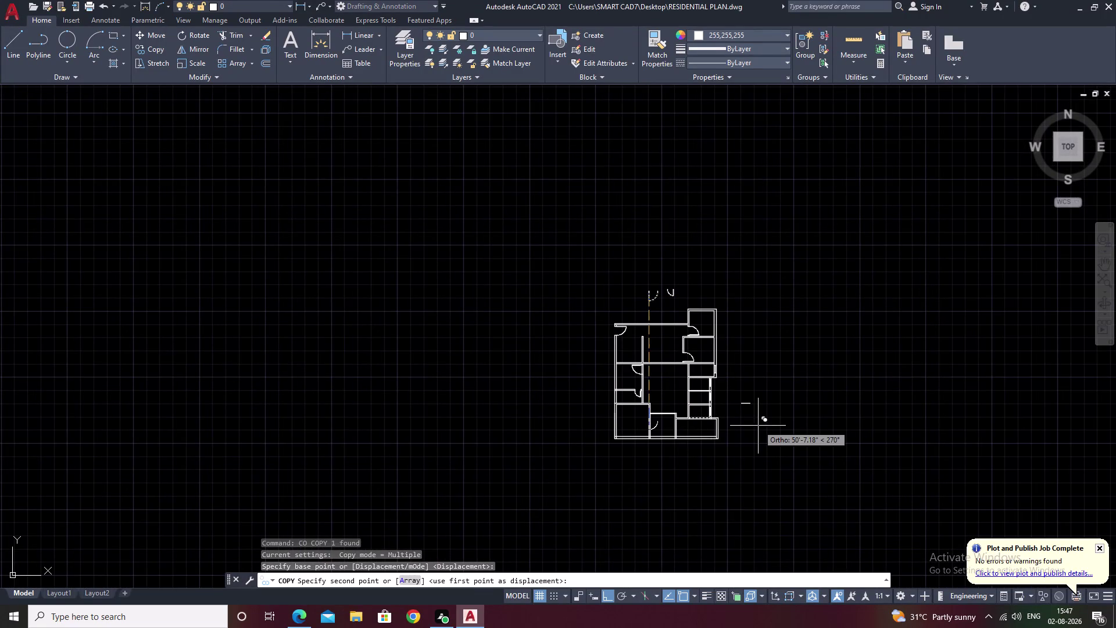
key(F8)
scroll(up, 3)
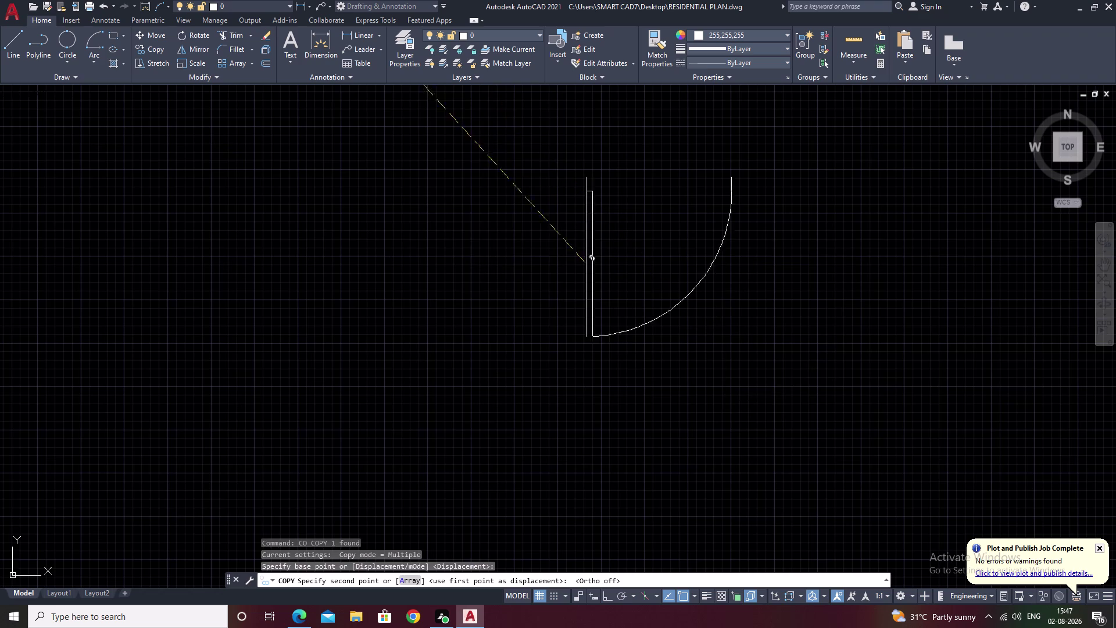
scroll(down, 3)
middle_drag(507, 277, 519, 375)
scroll(up, 3)
scroll(up, 3)
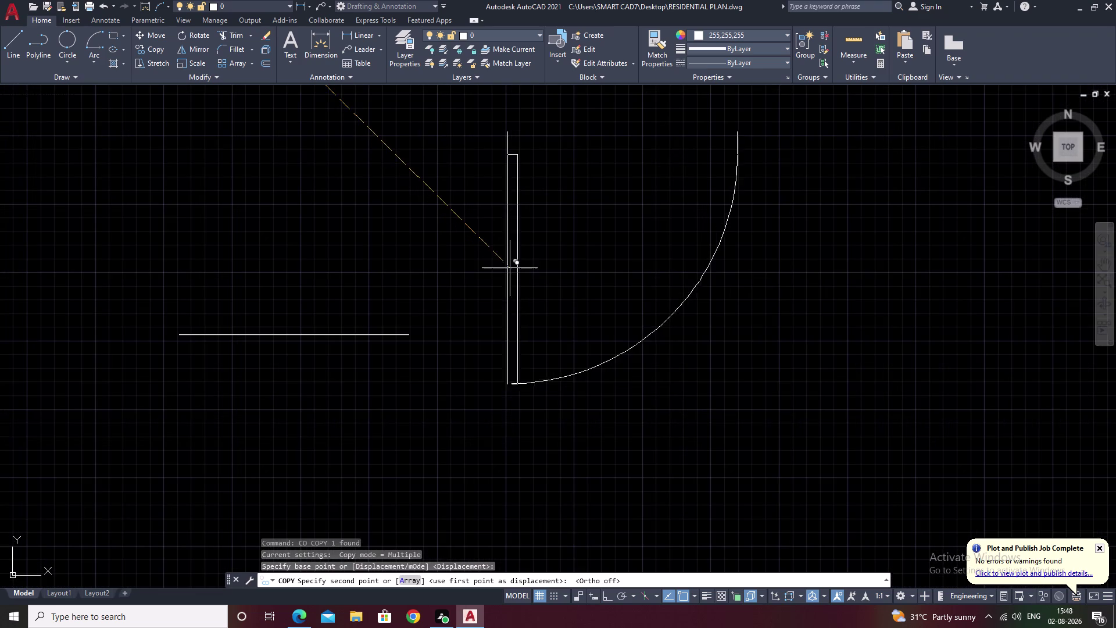
click(541, 253)
key(Escape)
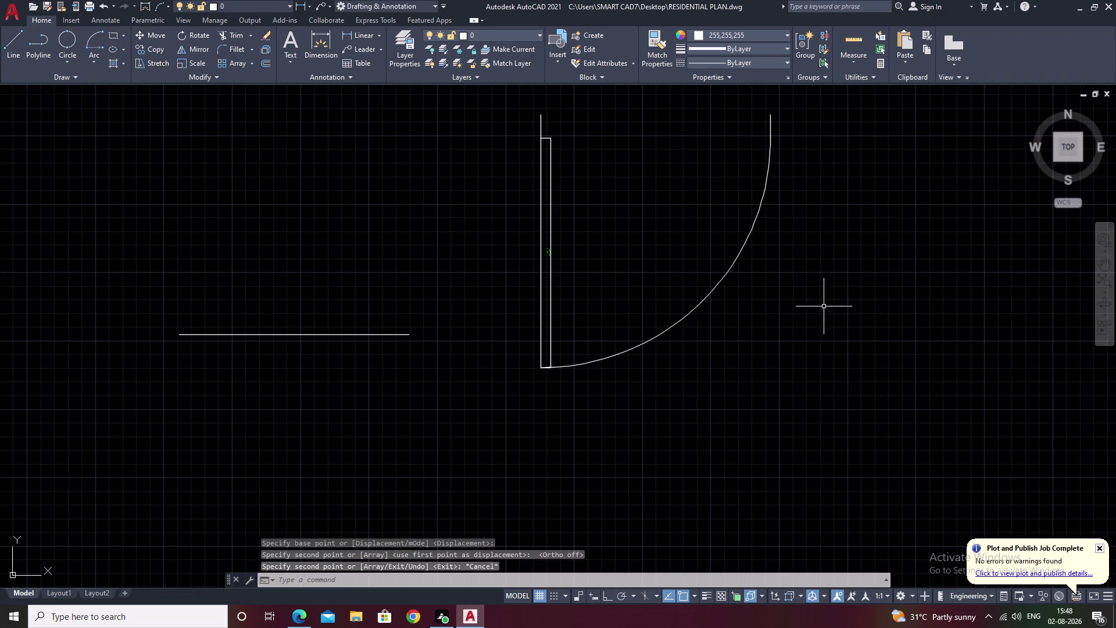
scroll(down, 3)
Rotate the copied door swing 90 degrees about its arc end.
drag(812, 217, 686, 341)
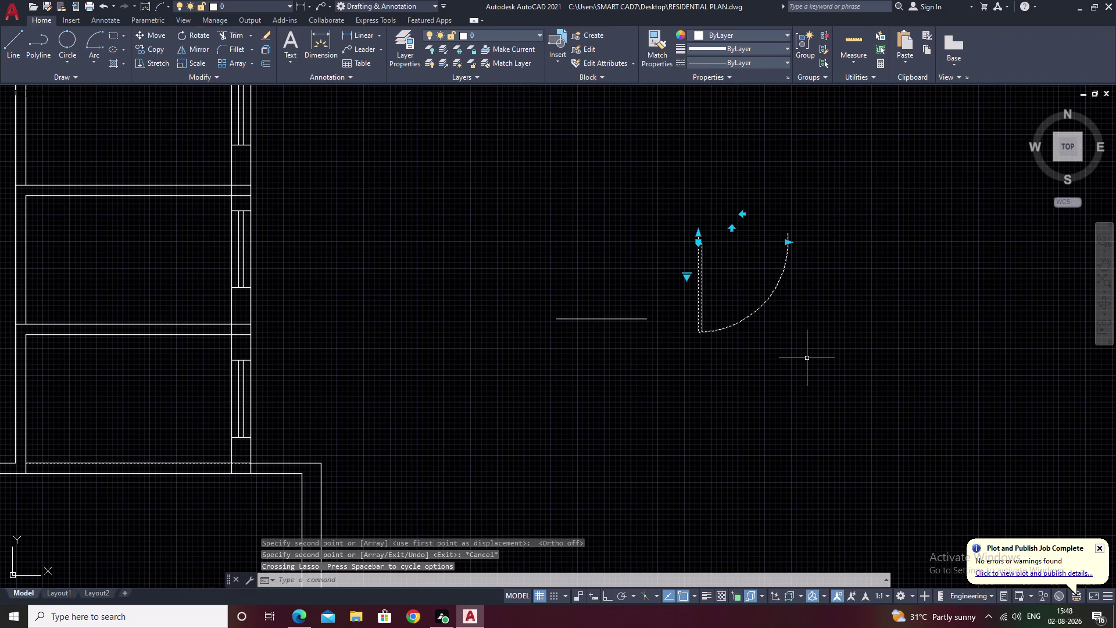
text(ro)
key(space)
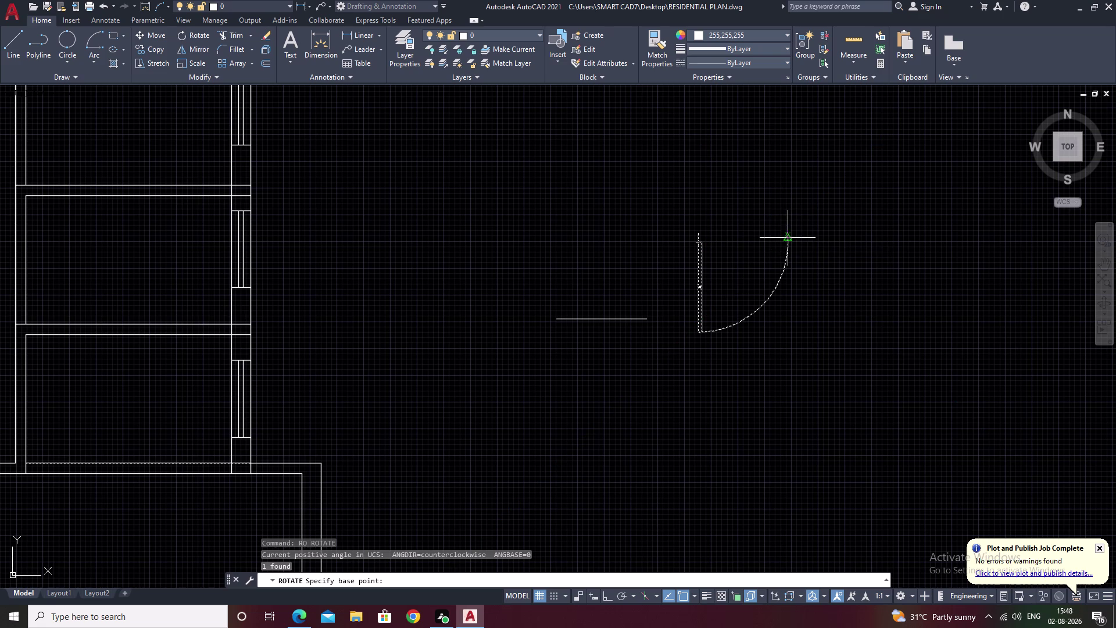
click(792, 236)
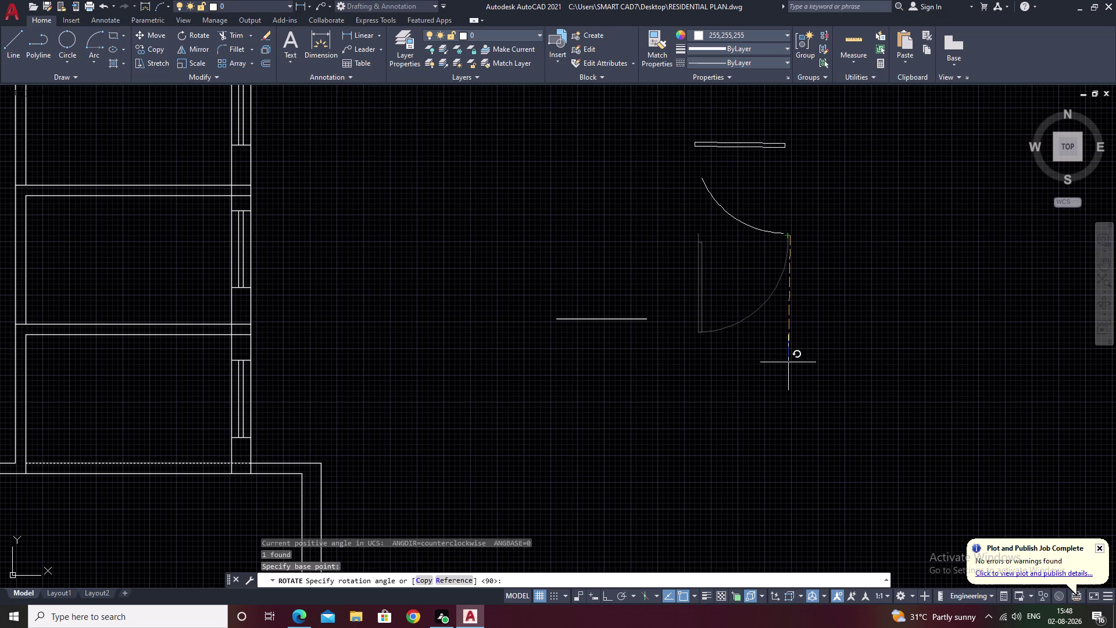
key(F8)
click(788, 362)
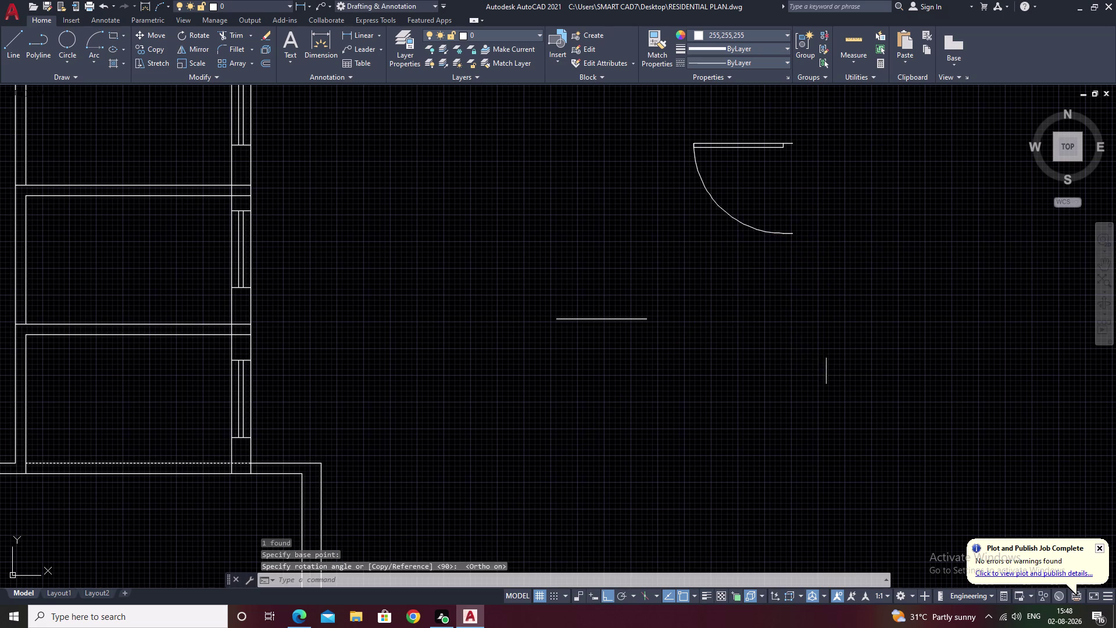
key(Escape)
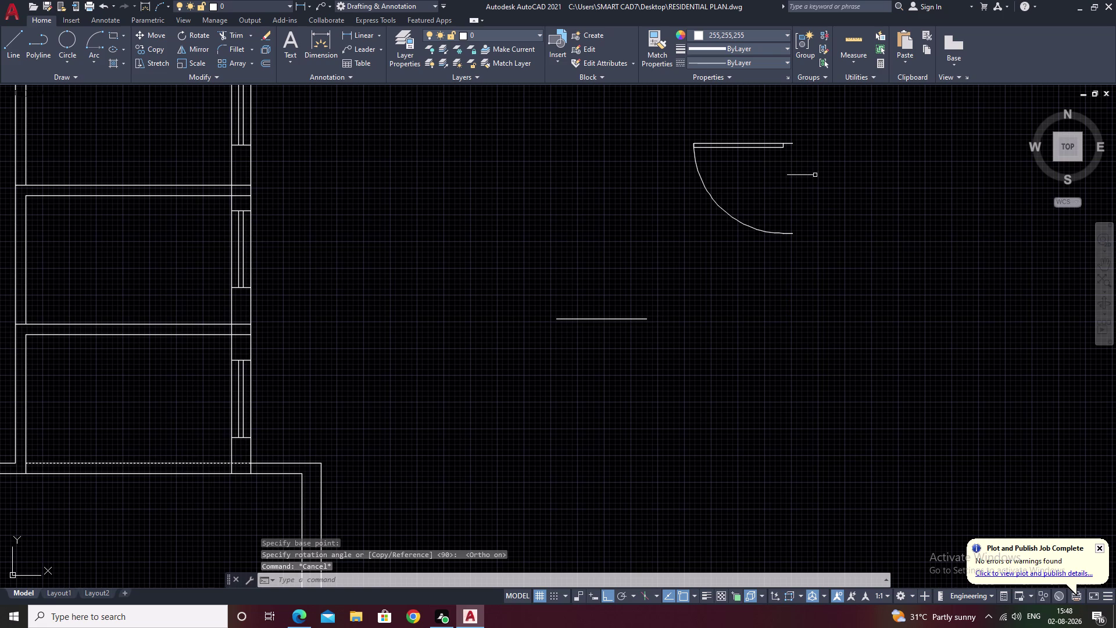
Rotate the 3'6" line about its right end to stand vertical.
drag(637, 291, 608, 357)
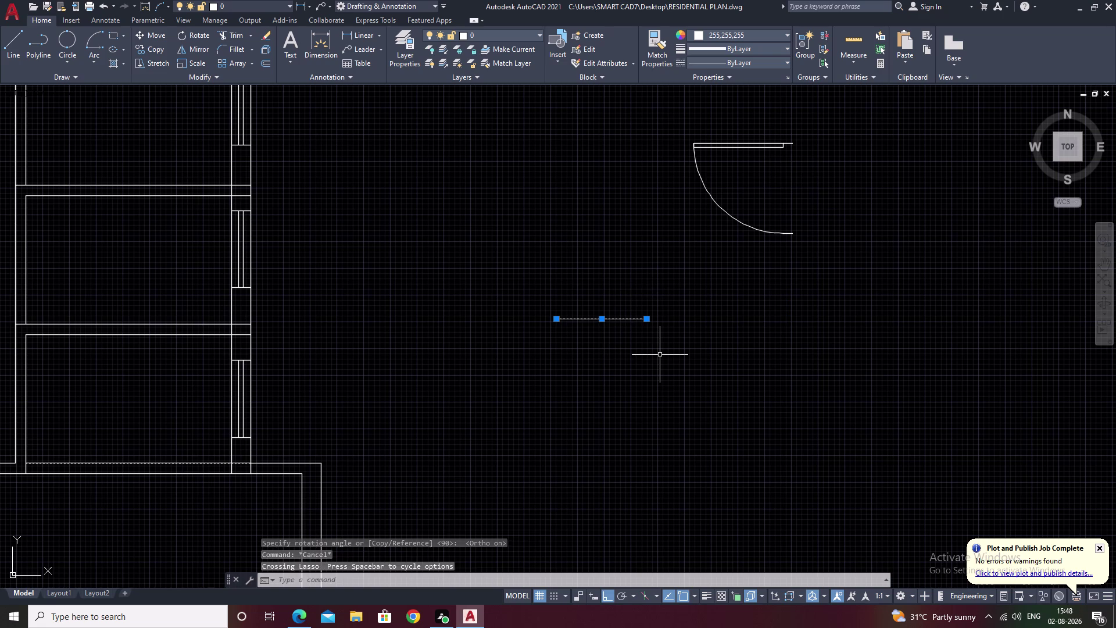
text(ro)
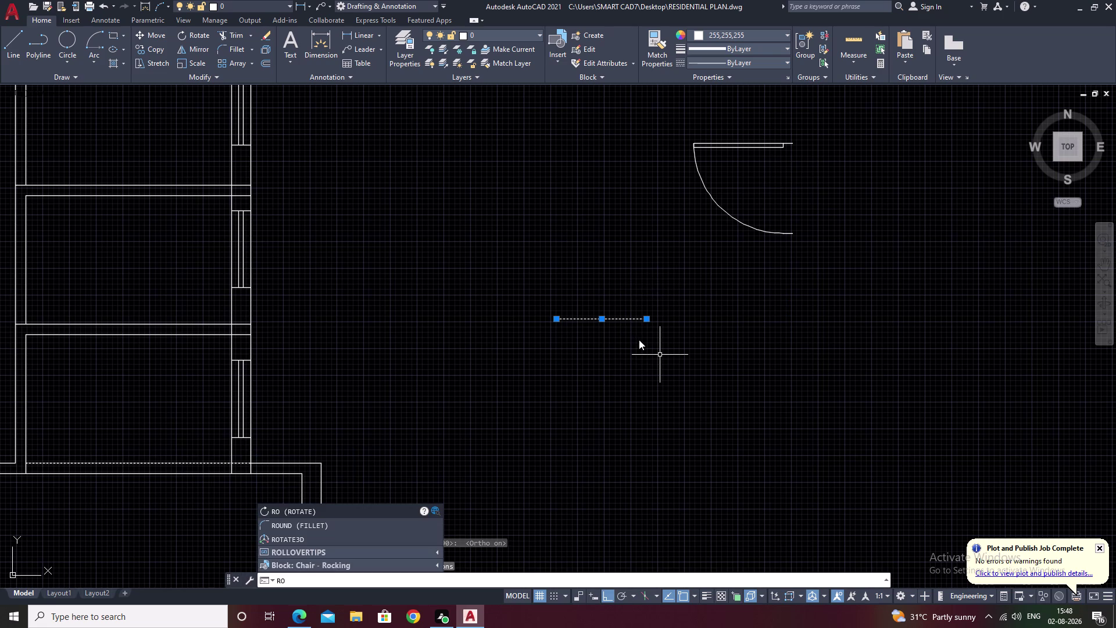
key(space)
click(646, 317)
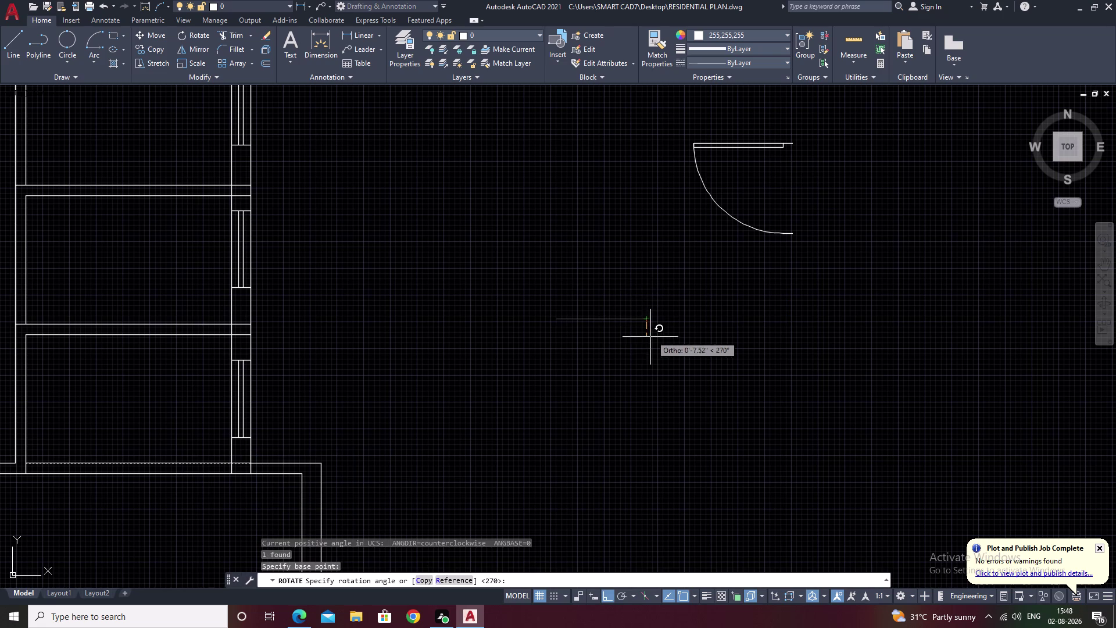
click(646, 345)
key(Escape)
Select the rotated door swing copy.
drag(828, 126, 808, 127)
drag(800, 127, 744, 135)
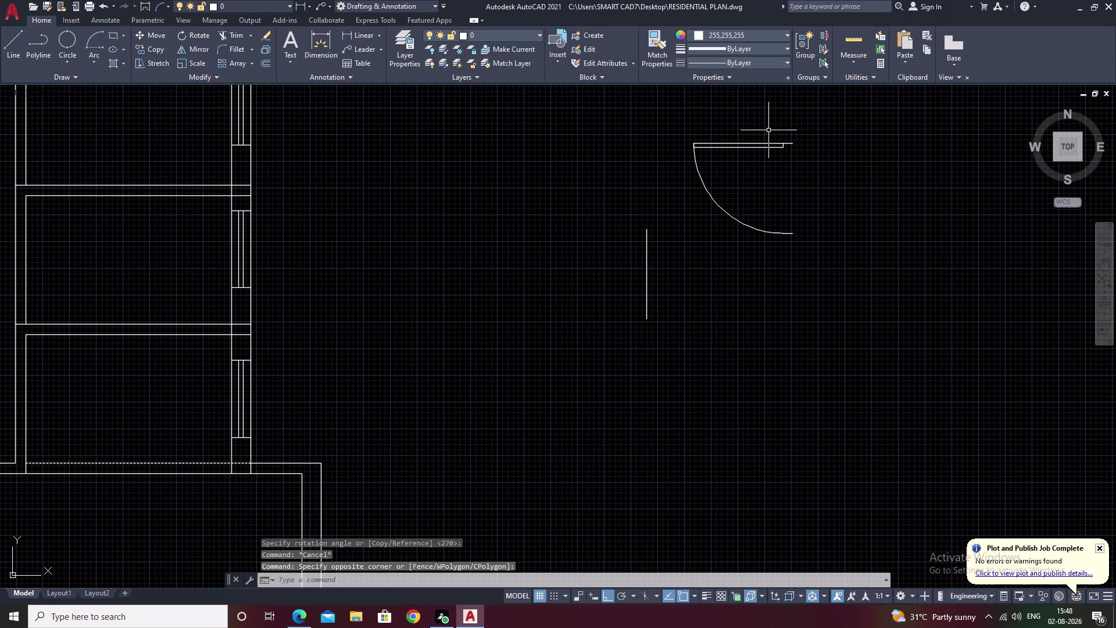
drag(745, 136, 736, 224)
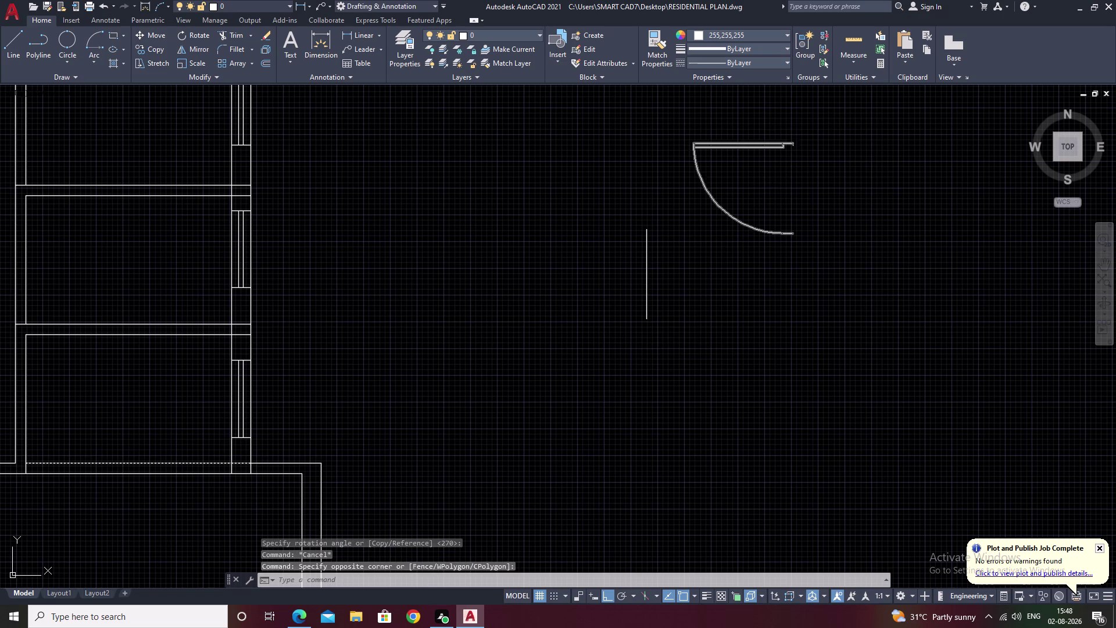
drag(825, 124, 735, 154)
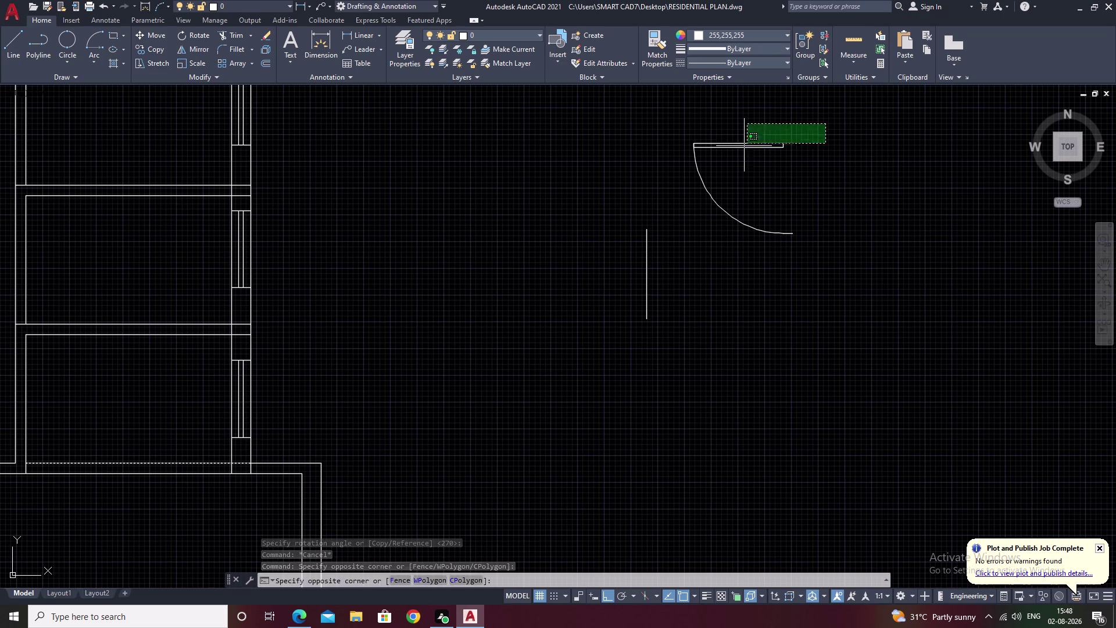
drag(735, 154, 730, 276)
Move the door swing by its leaf end onto the vertical line's endpoint, Ortho off.
text(m)
key(space)
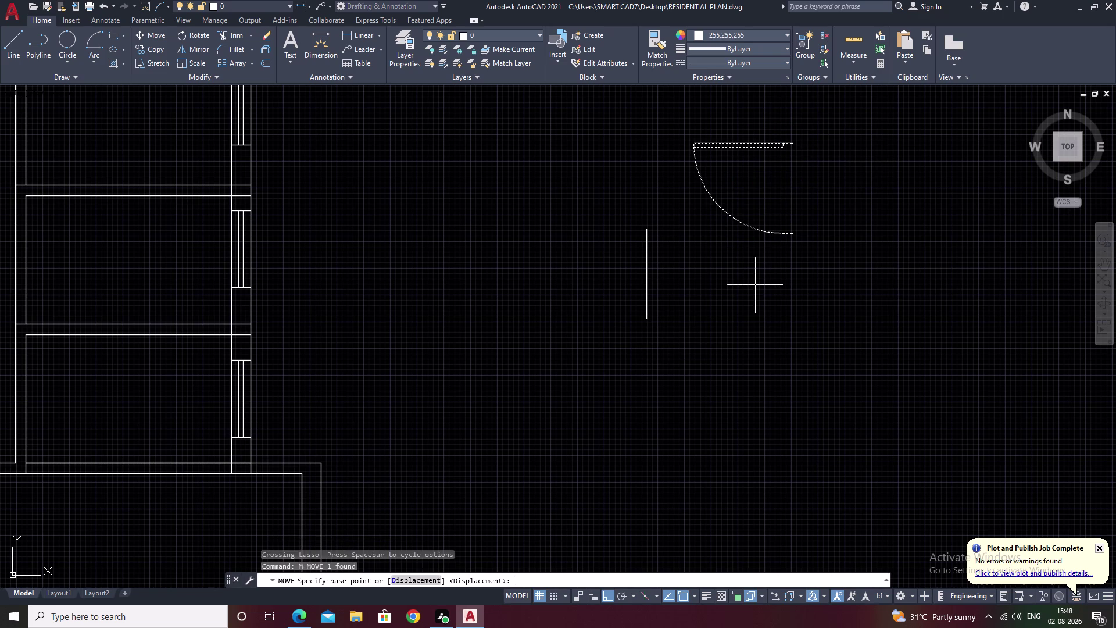
scroll(up, 3)
scroll(down, 3)
middle_drag(785, 199, 755, 261)
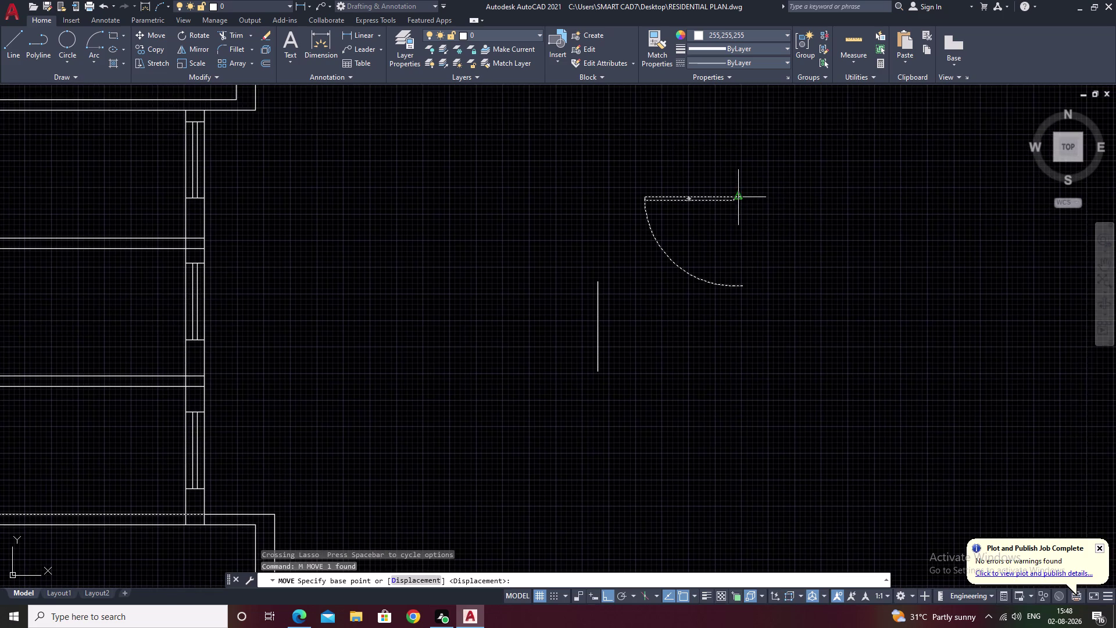
scroll(up, 3)
scroll(up, 3)
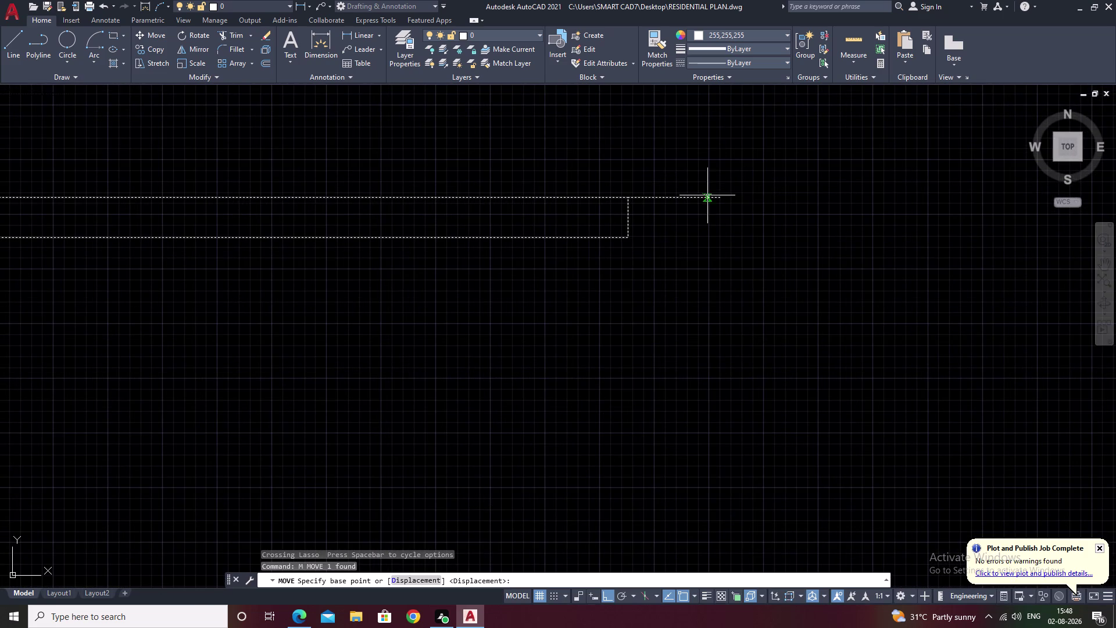
click(721, 197)
scroll(down, 3)
middle_drag(547, 281, 687, 208)
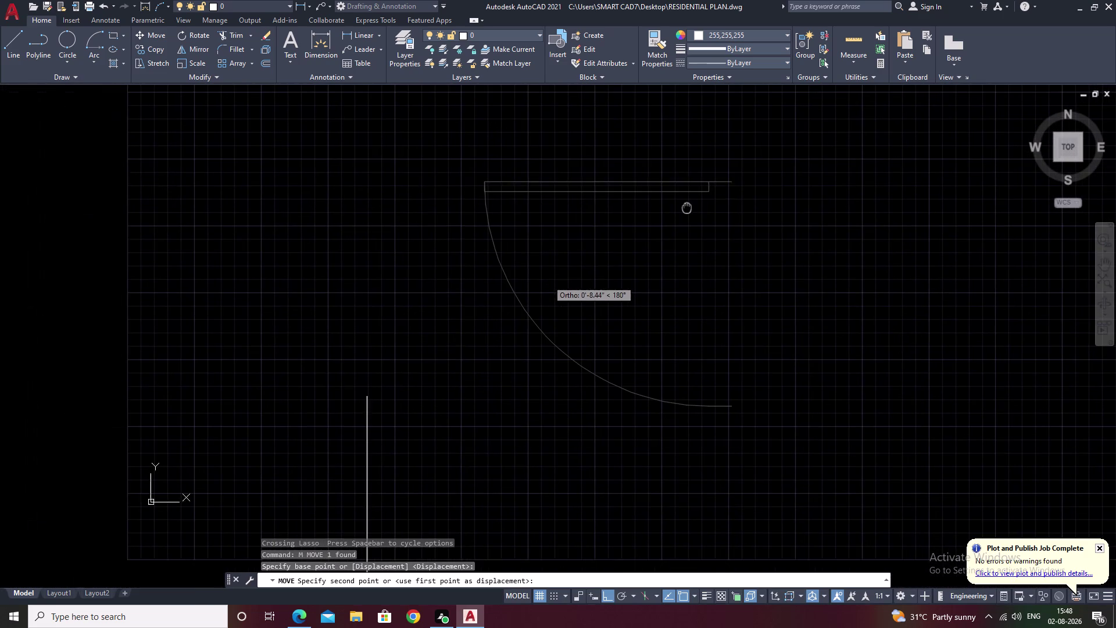
key(F8)
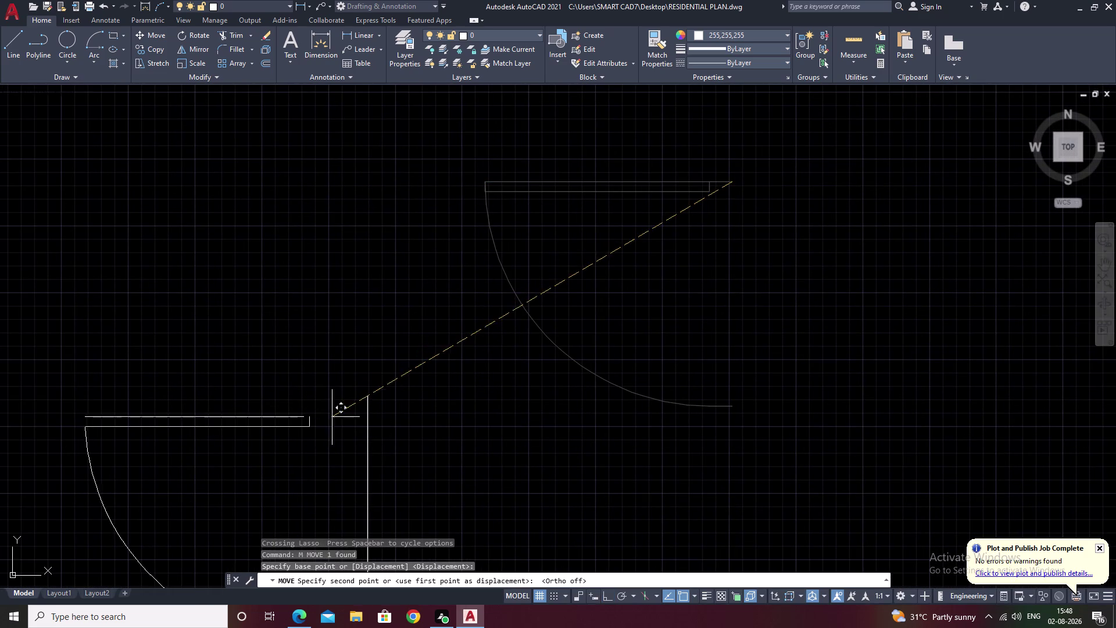
middle_drag(334, 416, 364, 339)
scroll(up, 3)
scroll(up, 3)
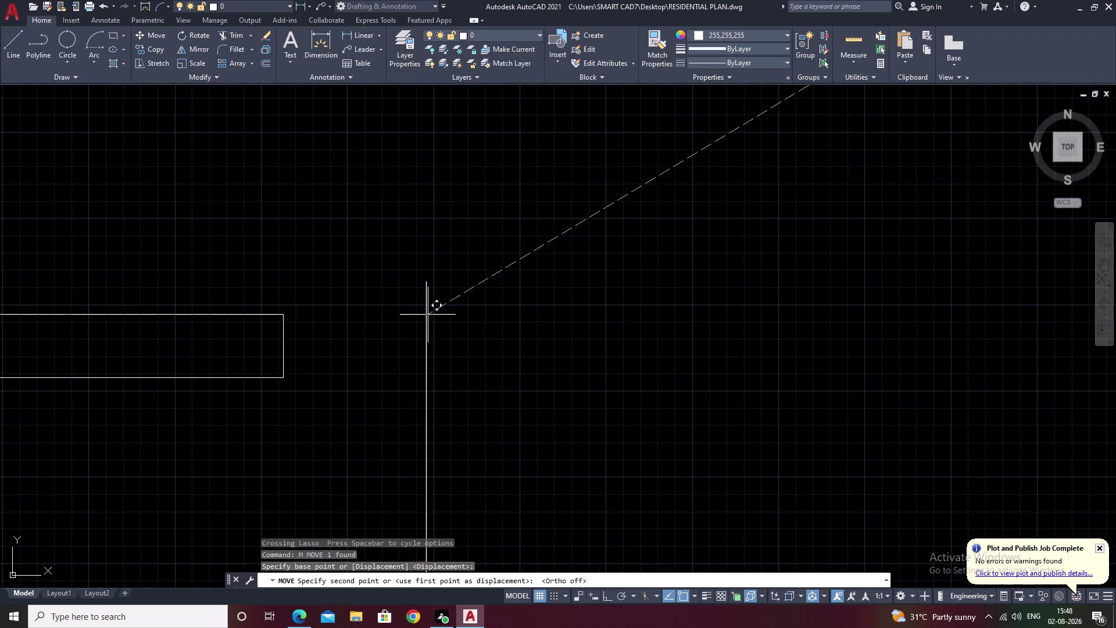
click(427, 286)
Inspect the door swing arc down to its end and select the arc.
scroll(down, 3)
middle_drag(476, 368, 561, 299)
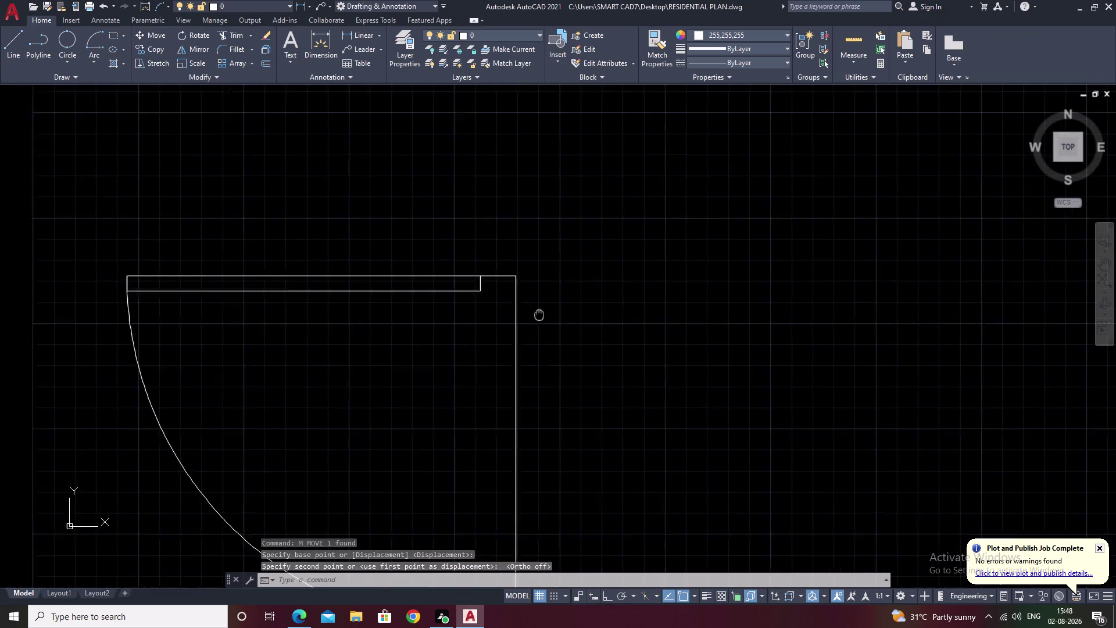
middle_drag(561, 299, 565, 296)
scroll(down, 3)
scroll(up, 3)
middle_click(551, 459)
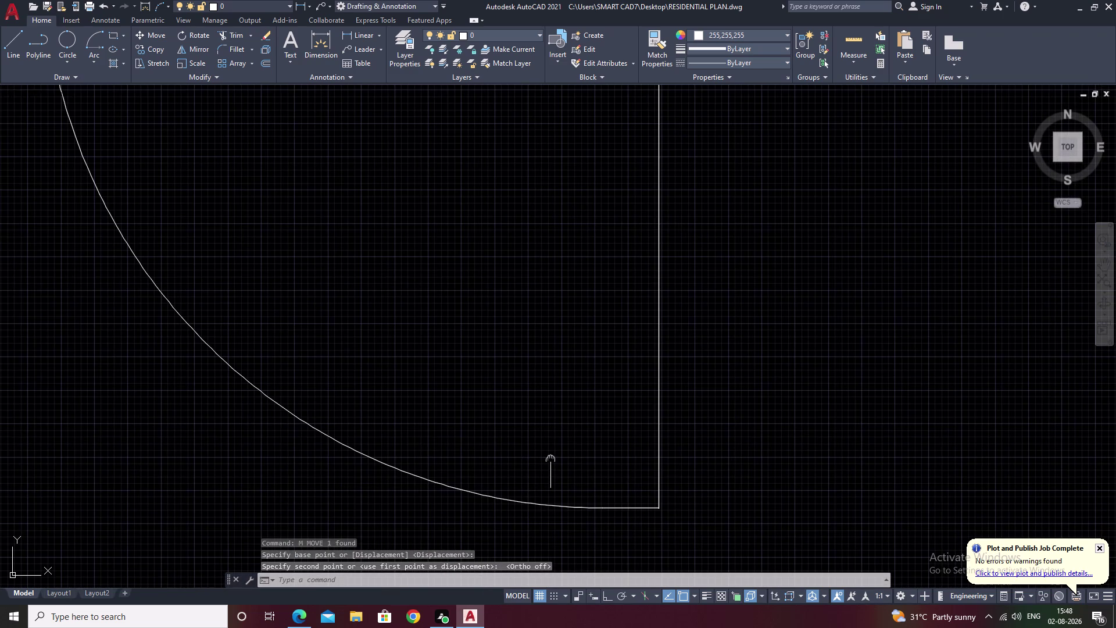
scroll(up, 3)
scroll(down, 3)
scroll(up, 3)
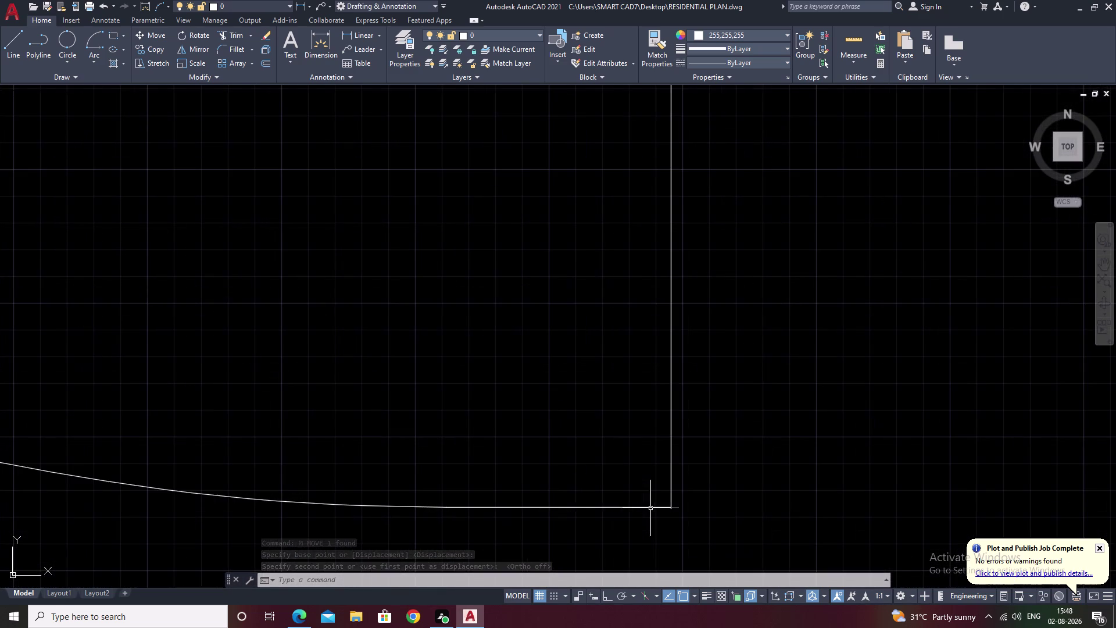
scroll(up, 3)
scroll(down, 3)
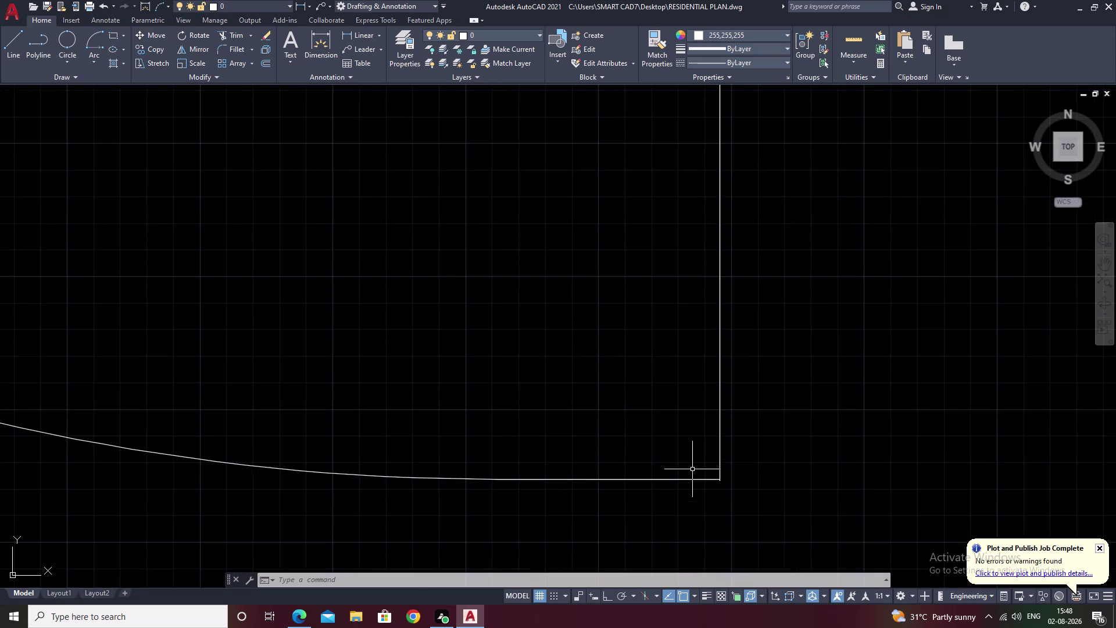
scroll(down, 3)
drag(617, 411, 543, 477)
click(528, 482)
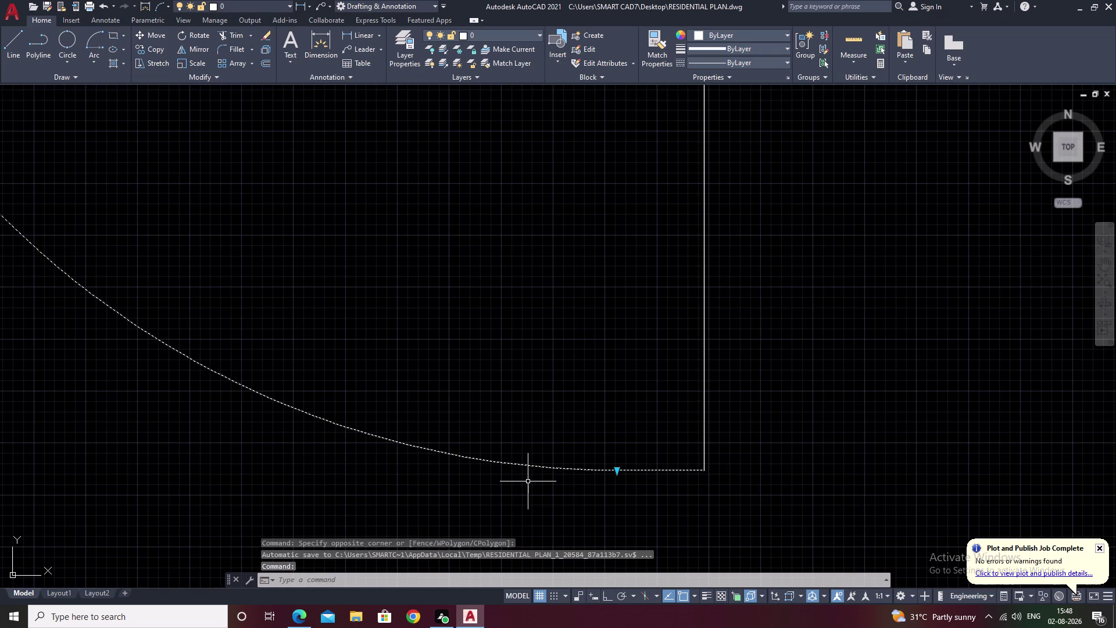
Run SCALE on the door swing from a base point near the leaf, then cancel with Esc.
text(sc)
key(space)
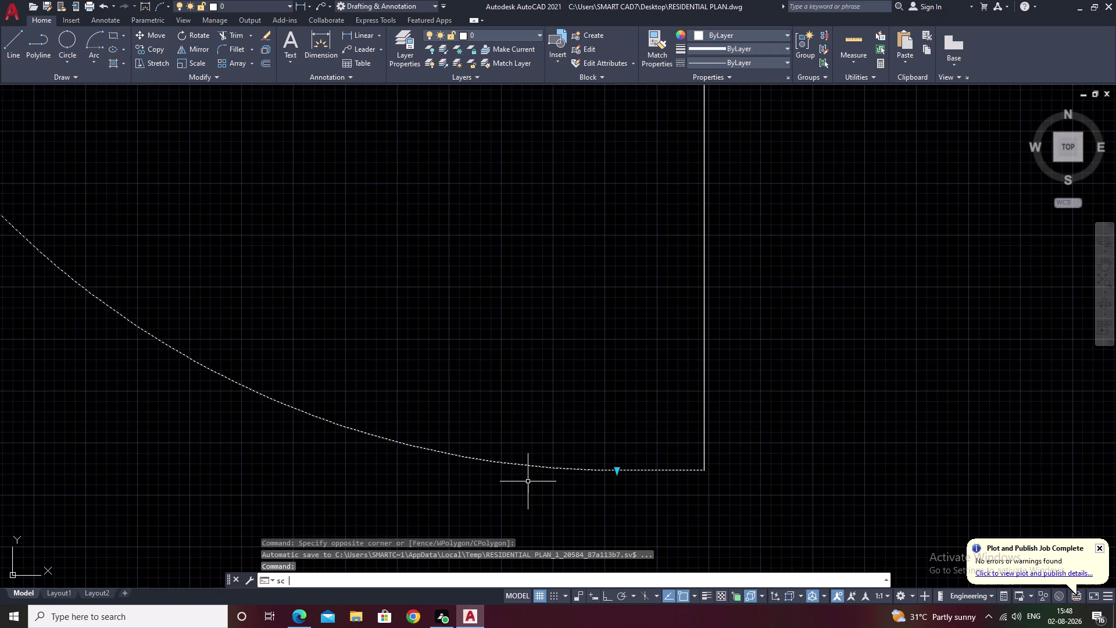
scroll(down, 3)
middle_drag(574, 411, 505, 560)
middle_drag(546, 422, 499, 627)
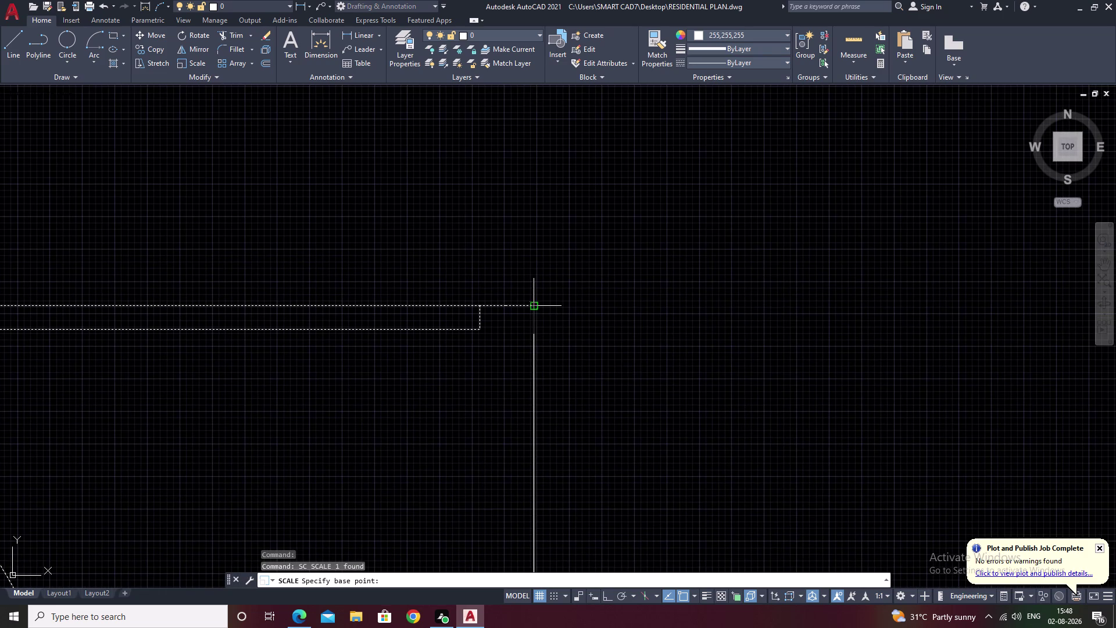
click(530, 308)
middle_drag(488, 388, 521, 306)
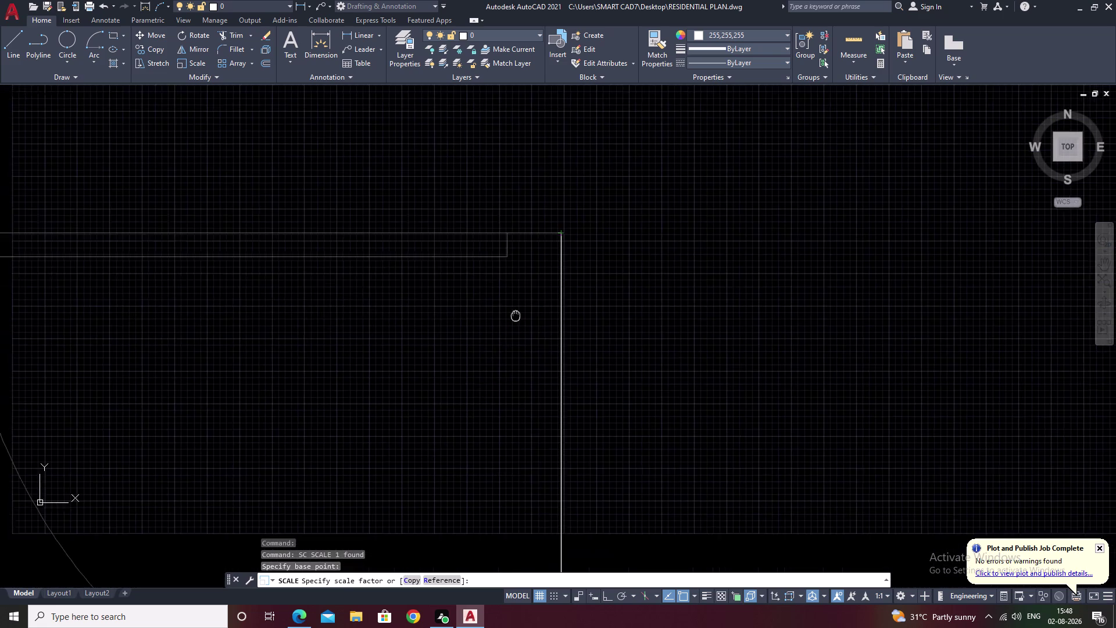
middle_drag(520, 306, 529, 290)
middle_drag(496, 398, 531, 293)
middle_drag(509, 364, 539, 289)
scroll(down, 3)
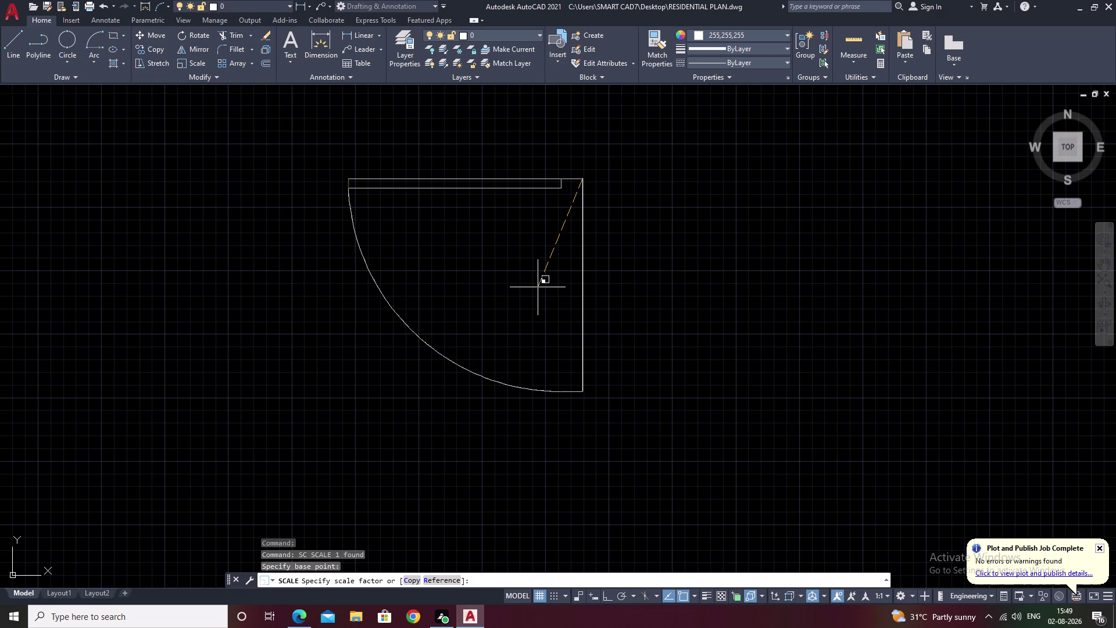
click(538, 287)
scroll(up, 3)
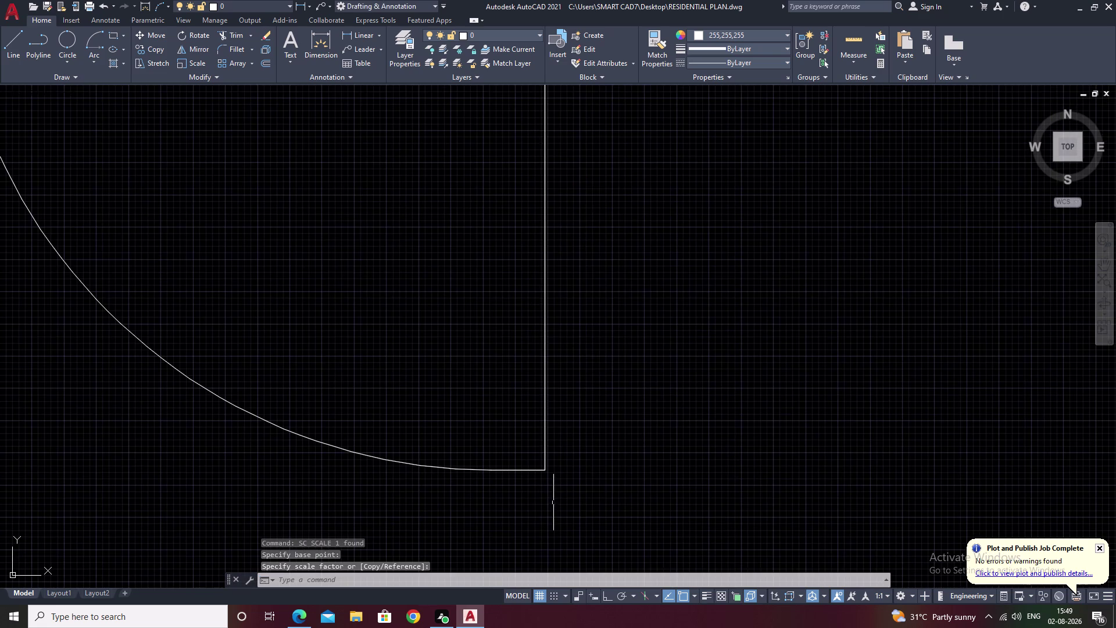
key(Escape)
scroll(down, 3)
scroll(down, 3)
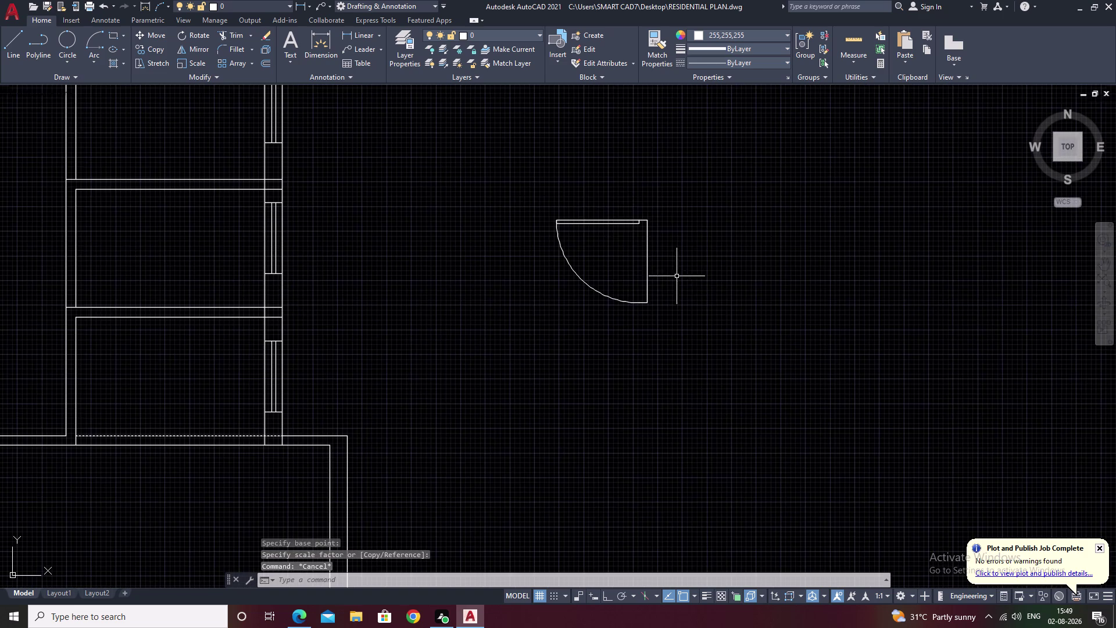
drag(638, 188, 562, 285)
text(c)
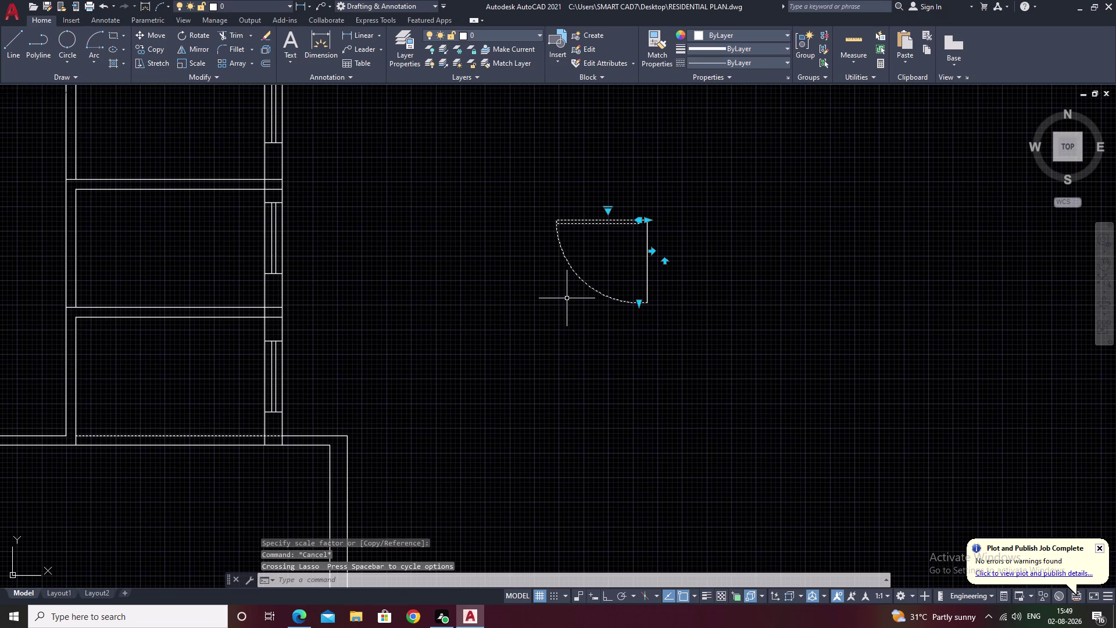
text(po)
key(BackSpace)
key(BackSpace)
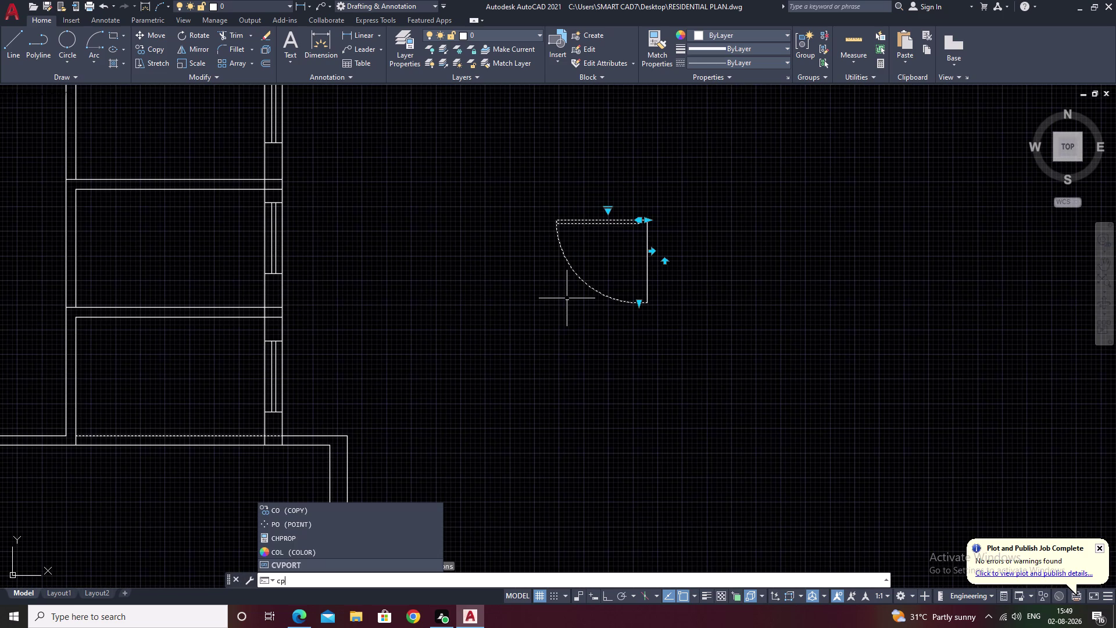
text(o)
key(space)
scroll(up, 3)
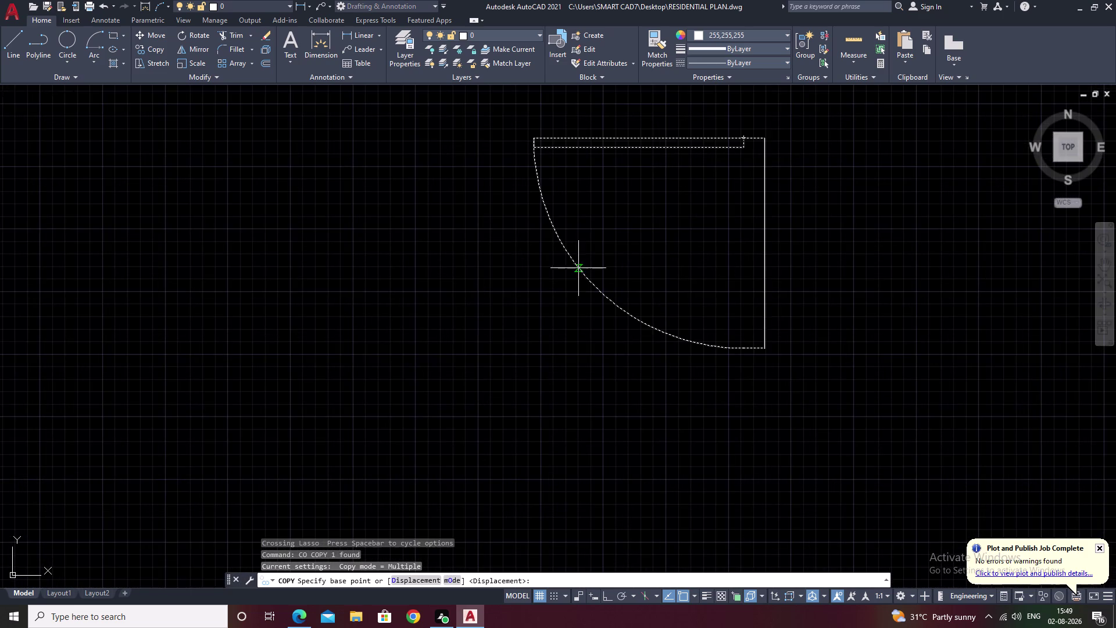
middle_drag(613, 259, 526, 347)
scroll(up, 3)
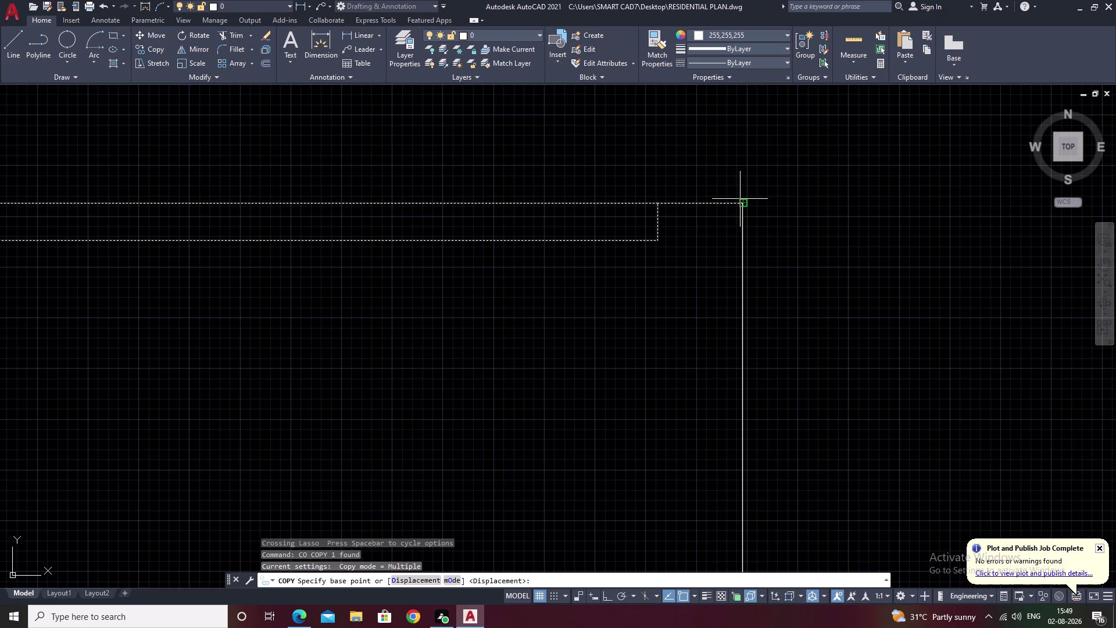
click(740, 202)
scroll(down, 3)
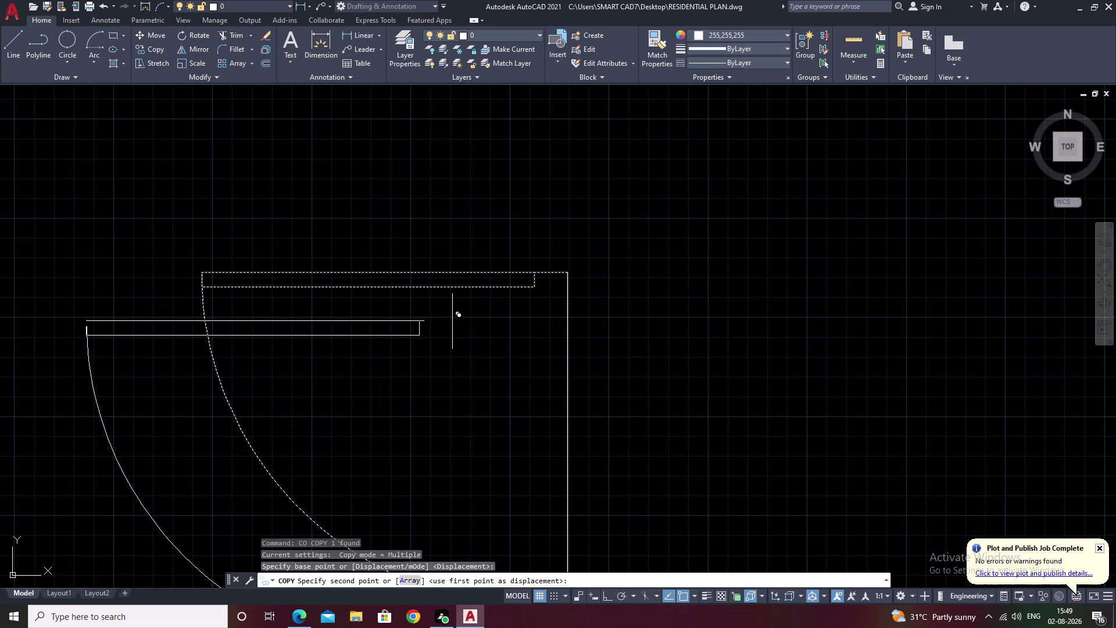
middle_drag(347, 368, 740, 338)
scroll(down, 3)
middle_drag(568, 345, 884, 323)
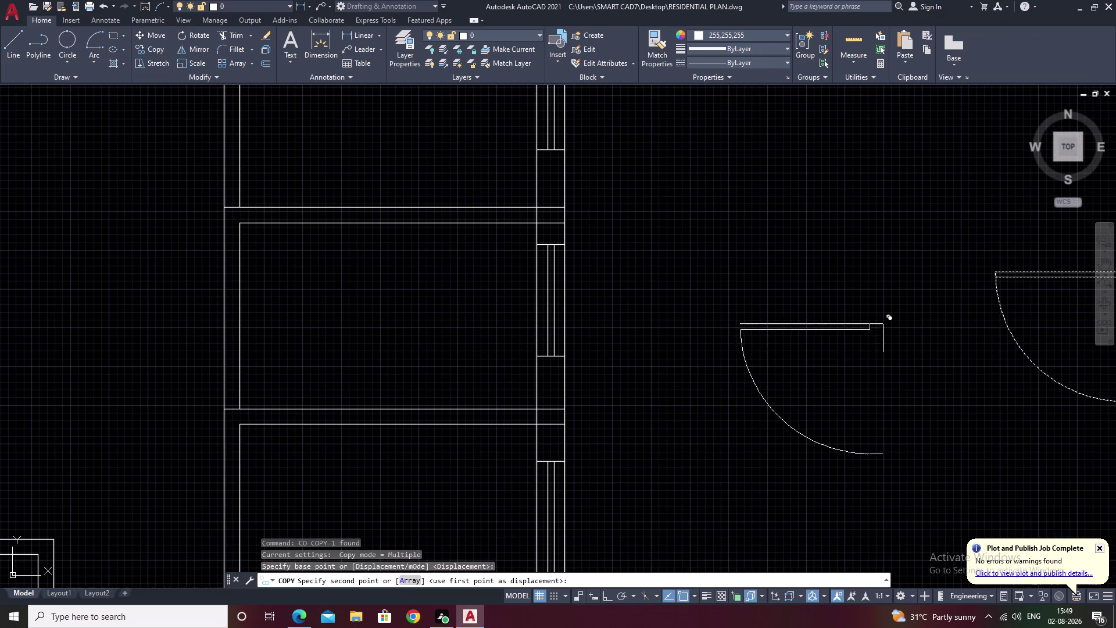
middle_drag(796, 380, 943, 290)
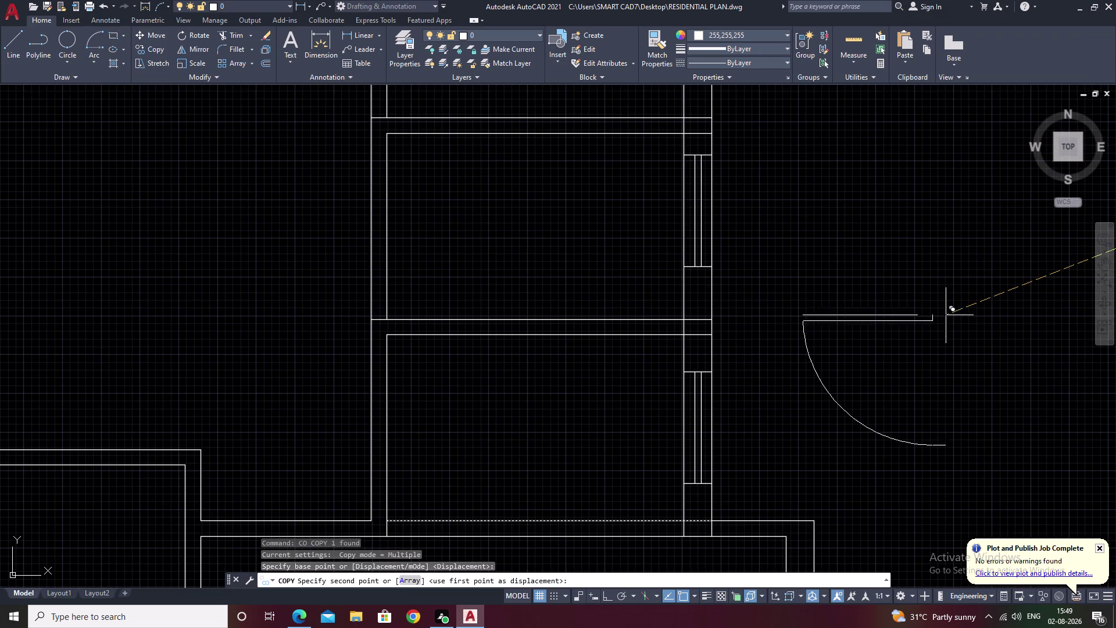
middle_drag(550, 424, 850, 184)
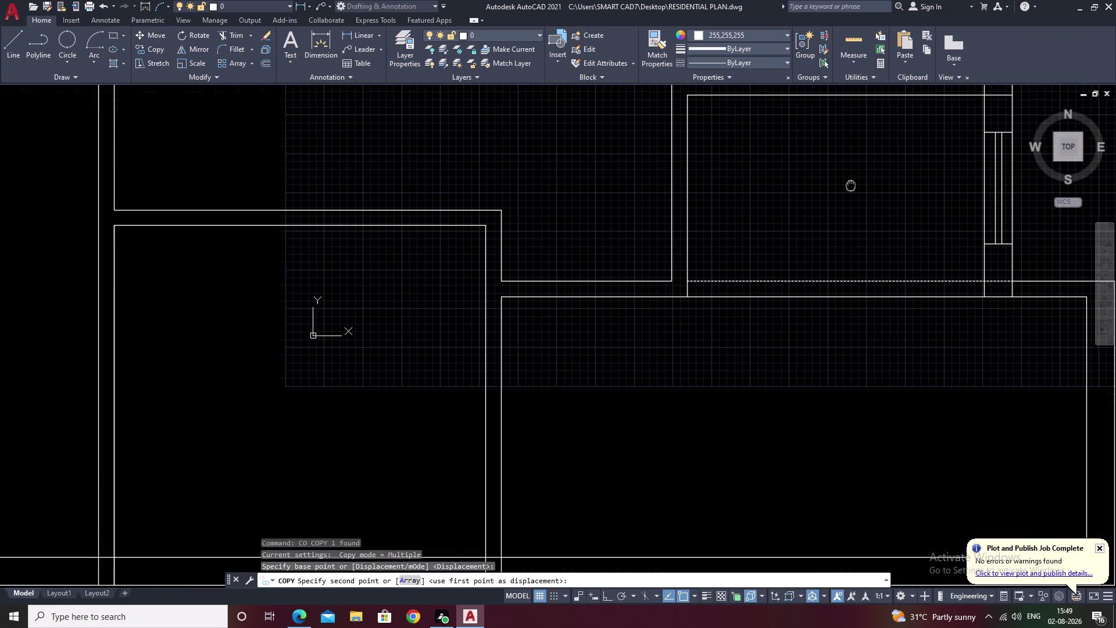
scroll(up, 3)
middle_drag(493, 289, 612, 176)
scroll(down, 3)
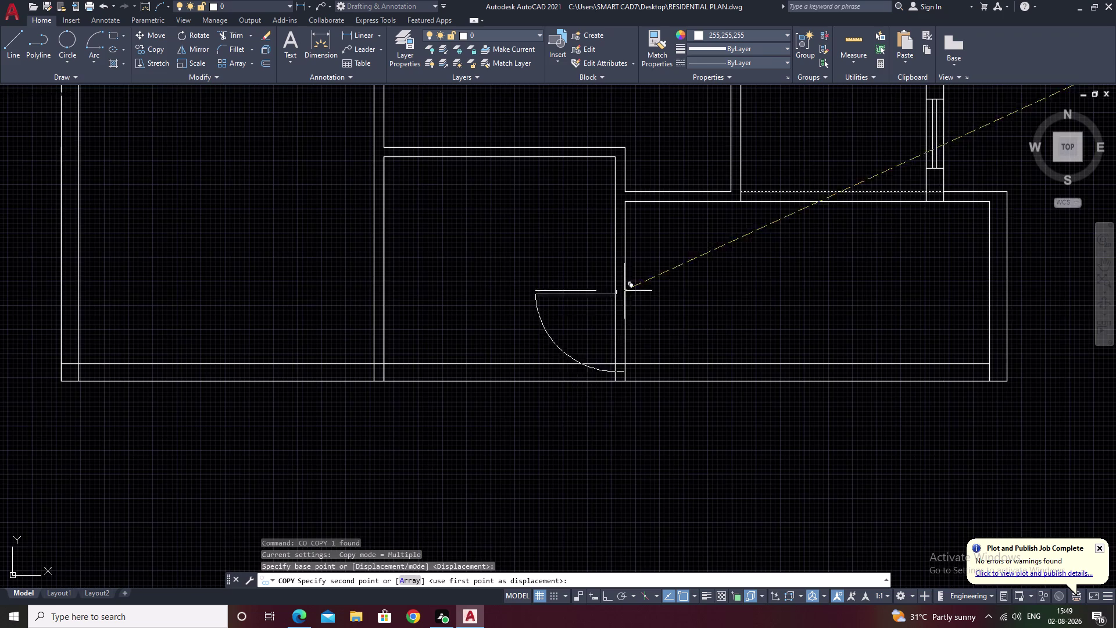
middle_drag(479, 207, 568, 404)
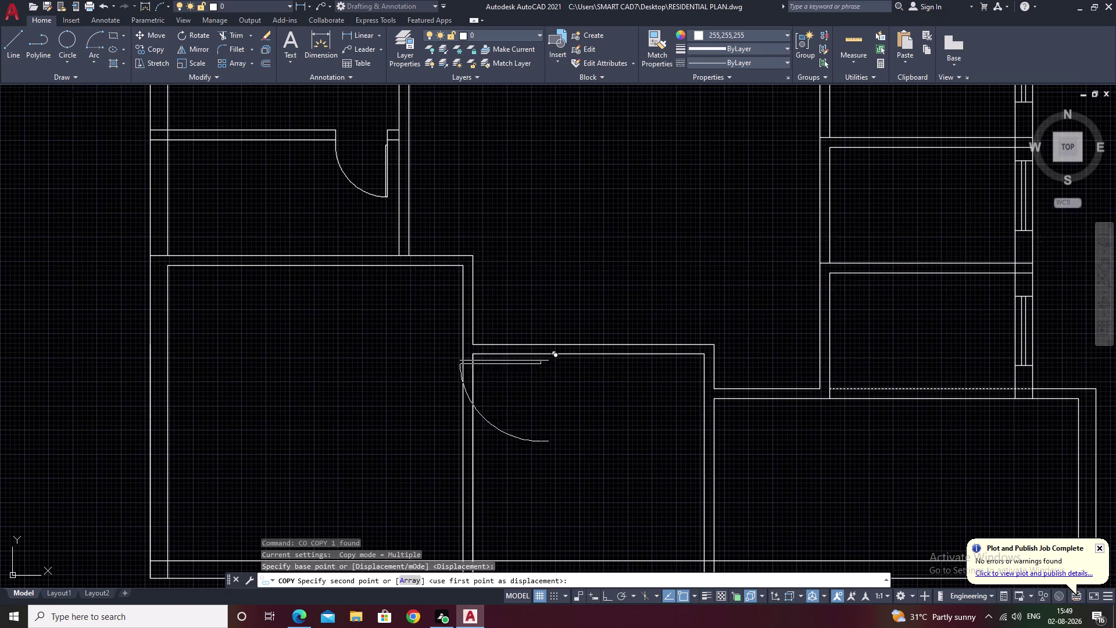
middle_drag(595, 190, 656, 364)
key(Escape)
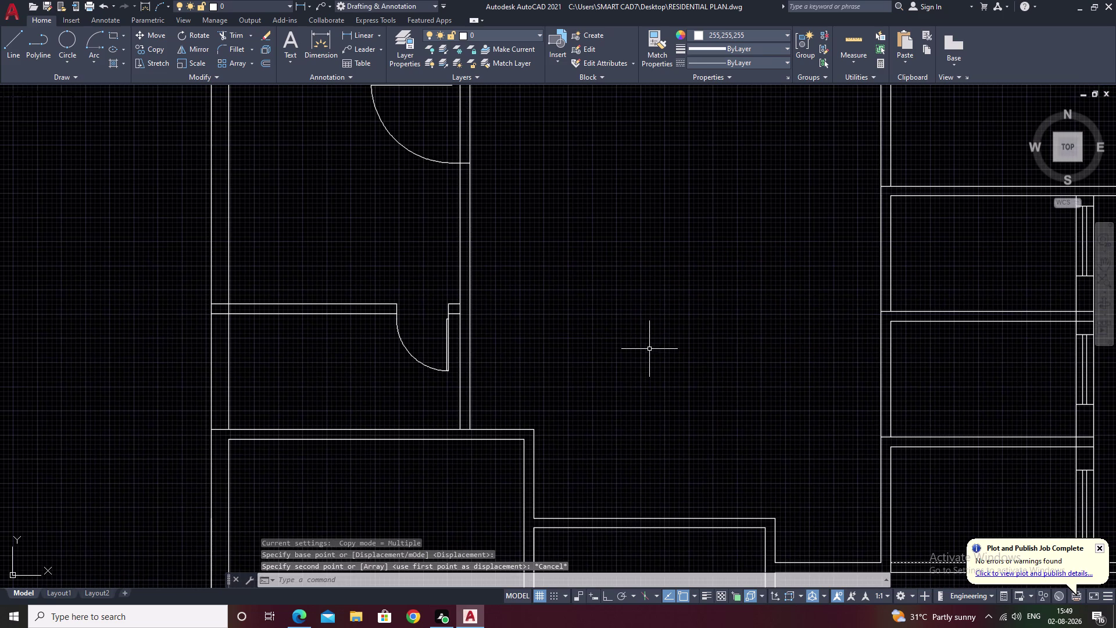
middle_drag(641, 348, 796, 227)
scroll(down, 3)
middle_drag(783, 468, 564, 438)
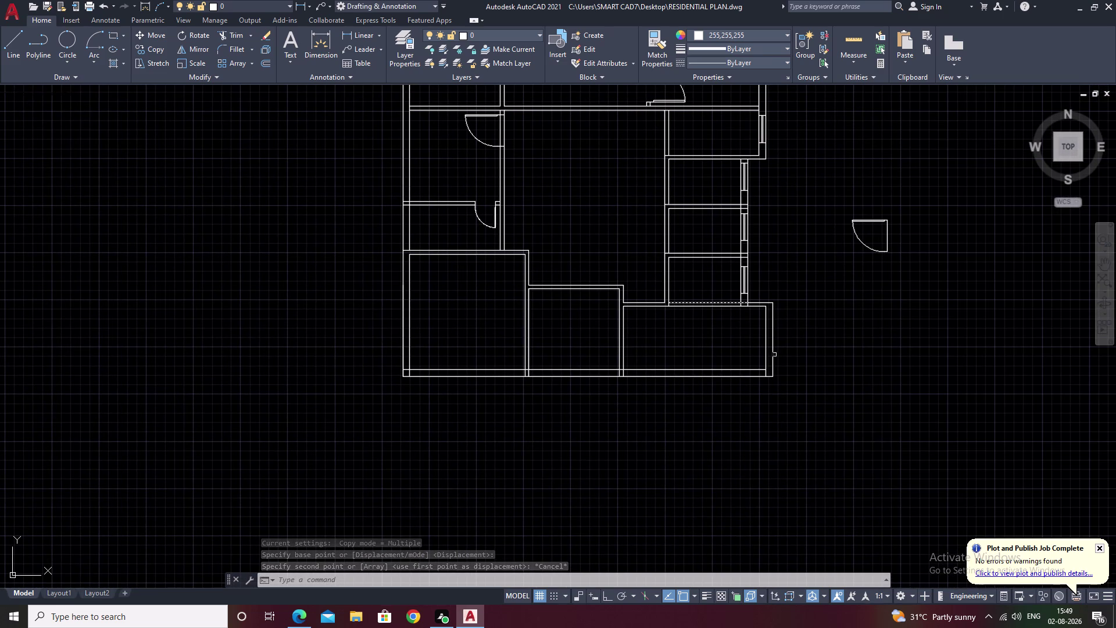
scroll(up, 3)
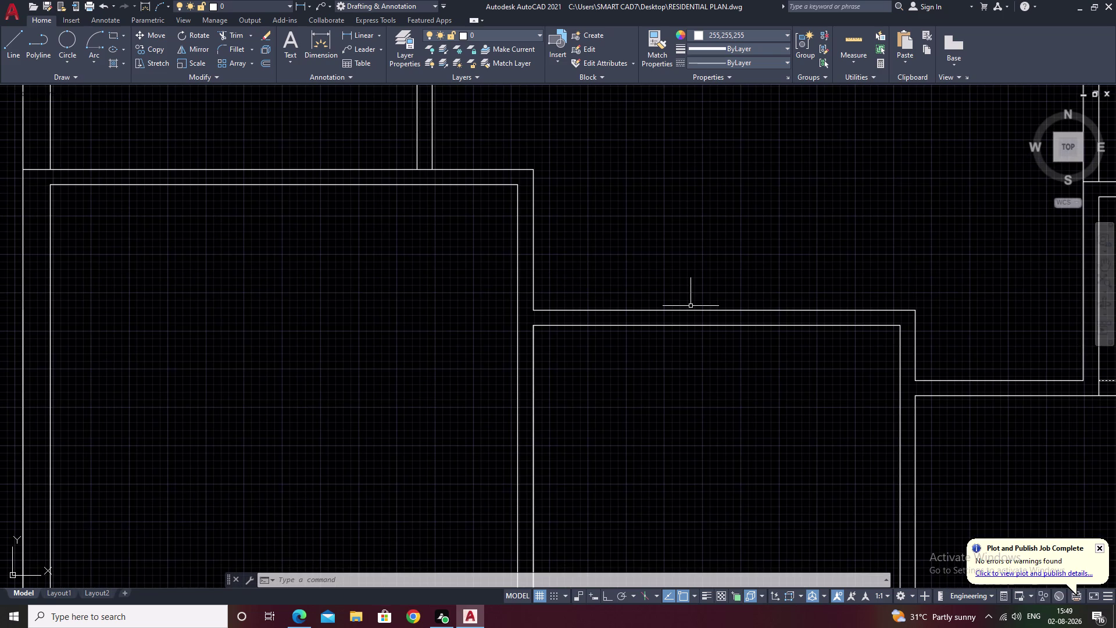
scroll(down, 3)
middle_drag(721, 330, 690, 388)
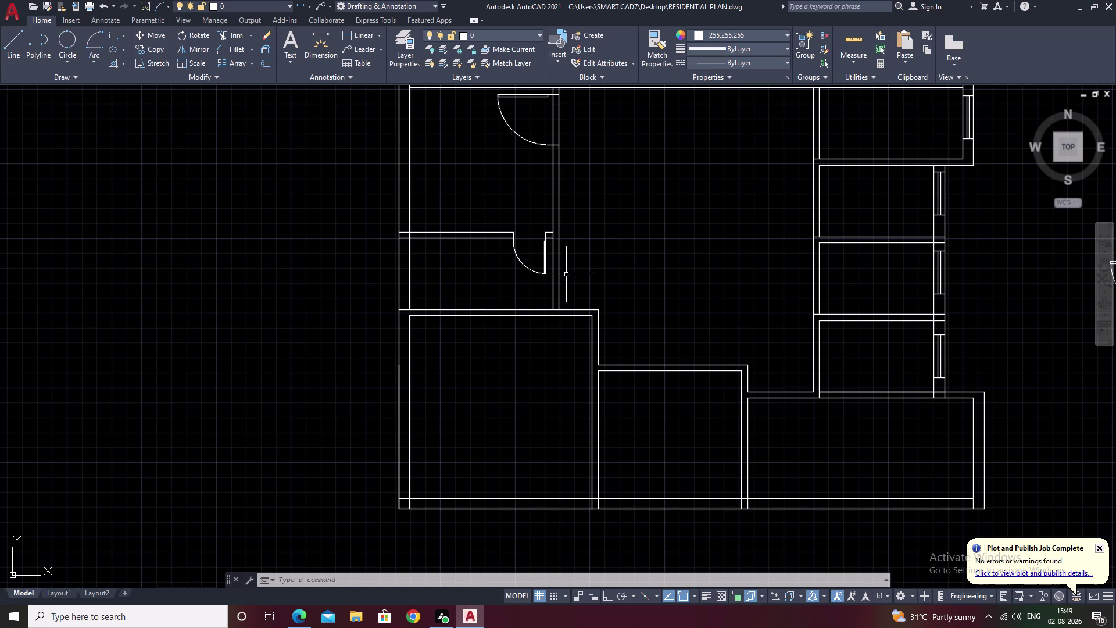
scroll(up, 3)
Extend the inner corner wall line and the lower wall line to meet at the stepped corner.
key(Escape)
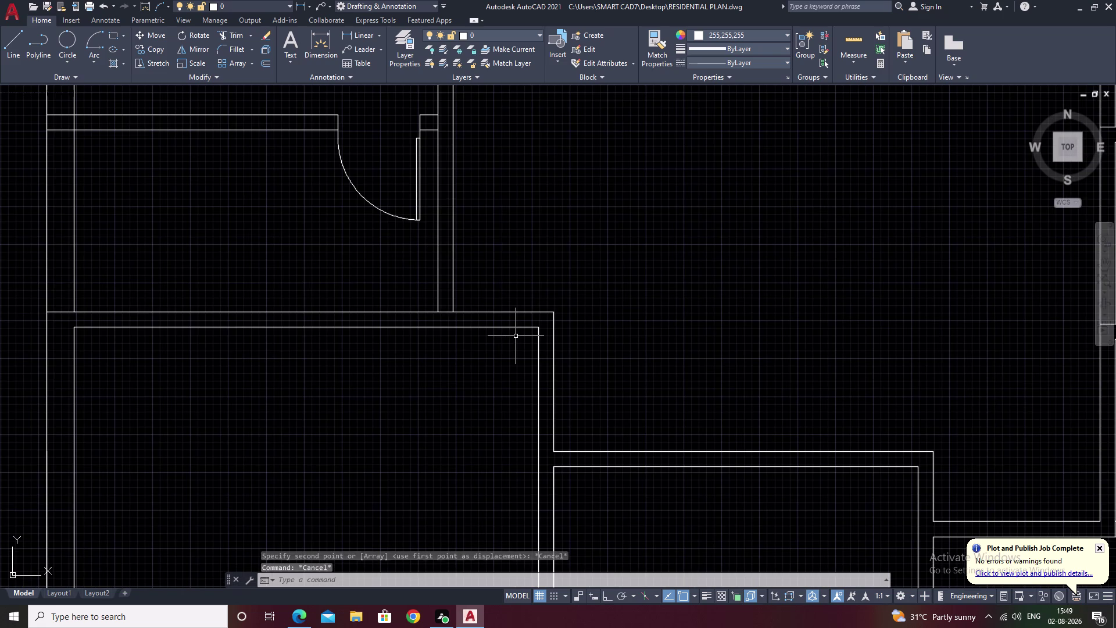
text(ex)
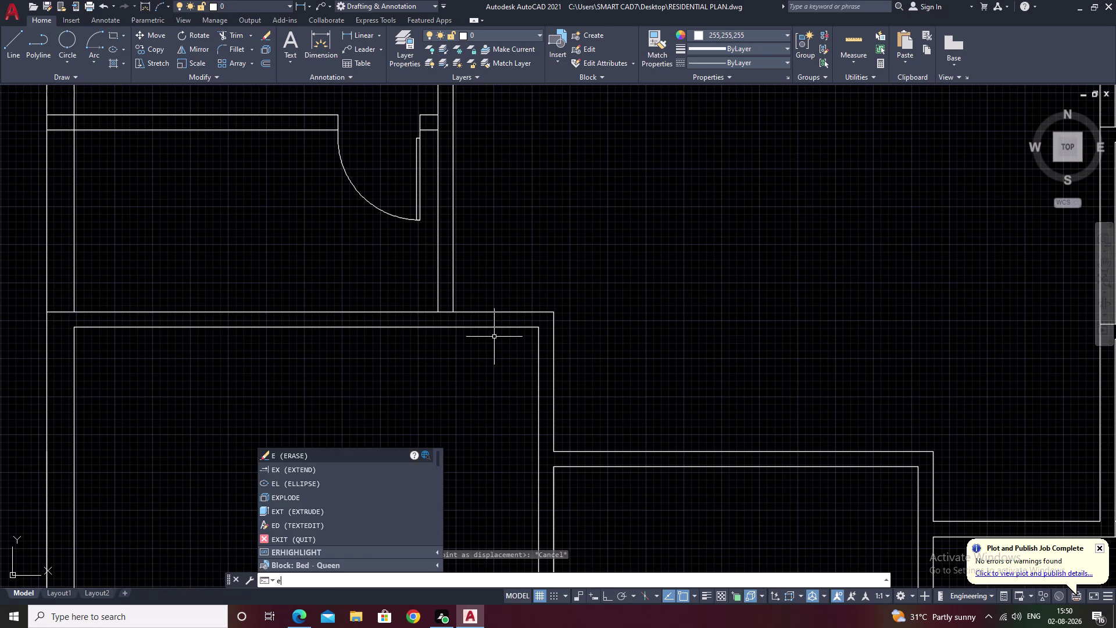
key(space)
click(529, 329)
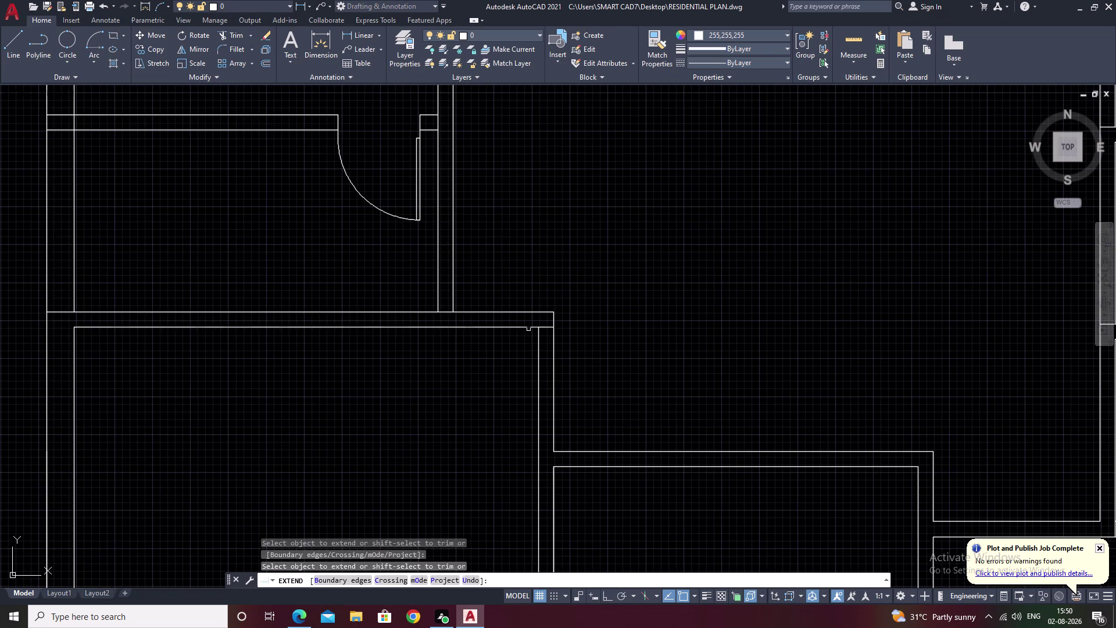
key(Escape)
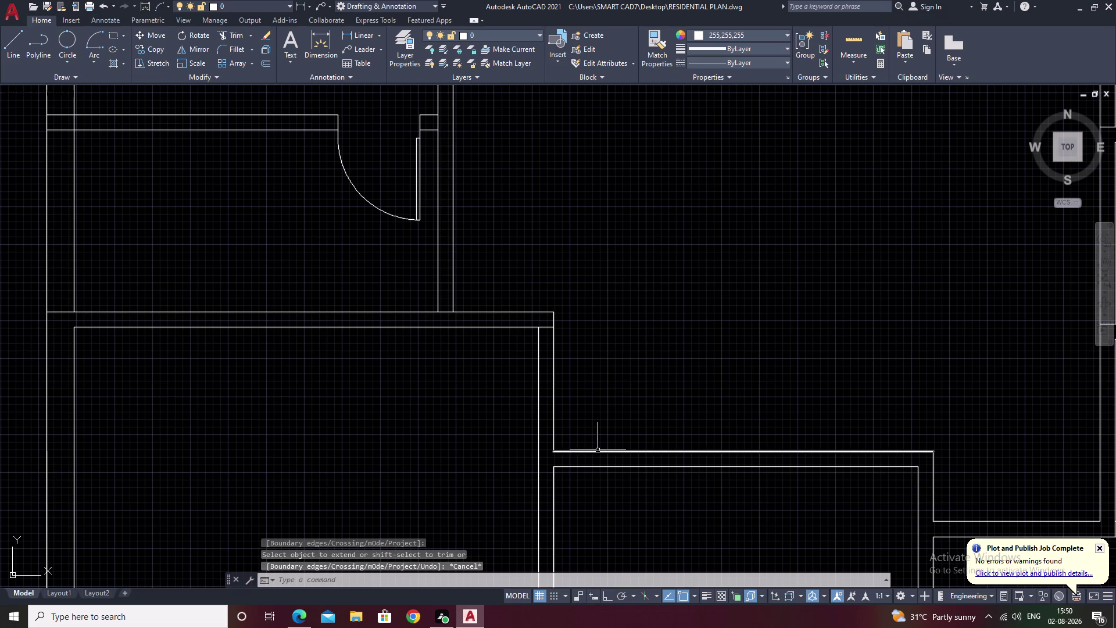
text(ex)
key(space)
click(571, 450)
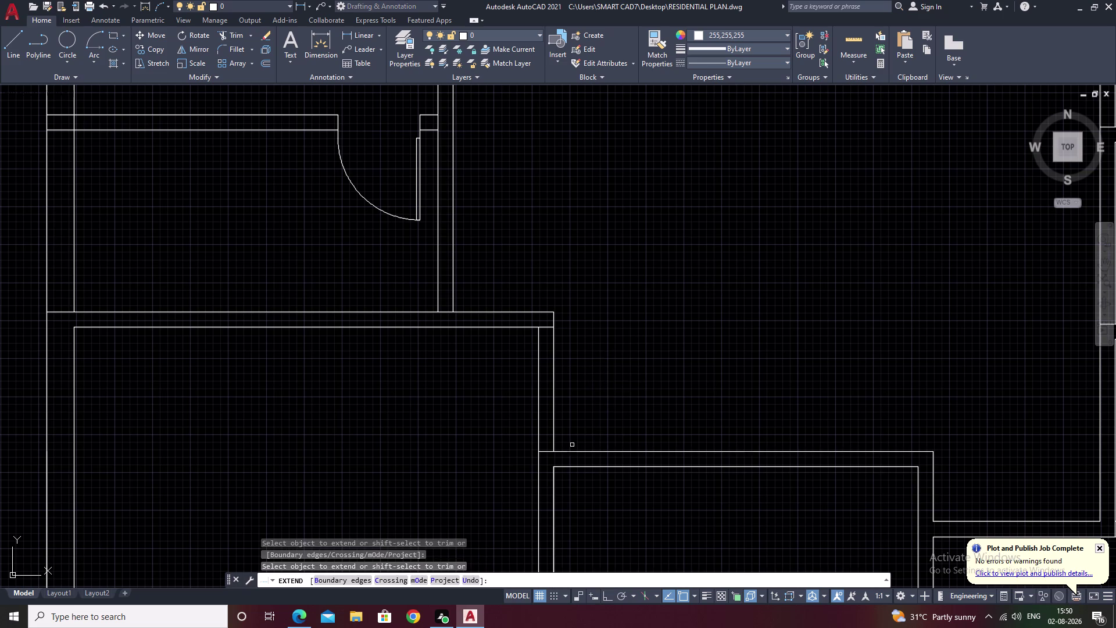
key(Escape)
click(368, 33)
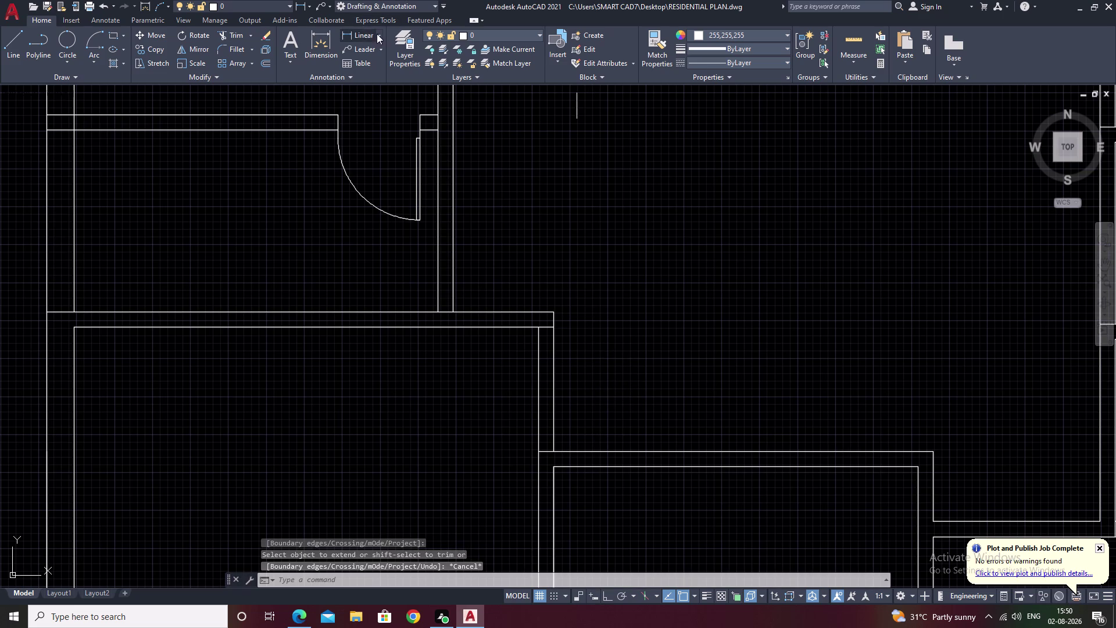
click(553, 452)
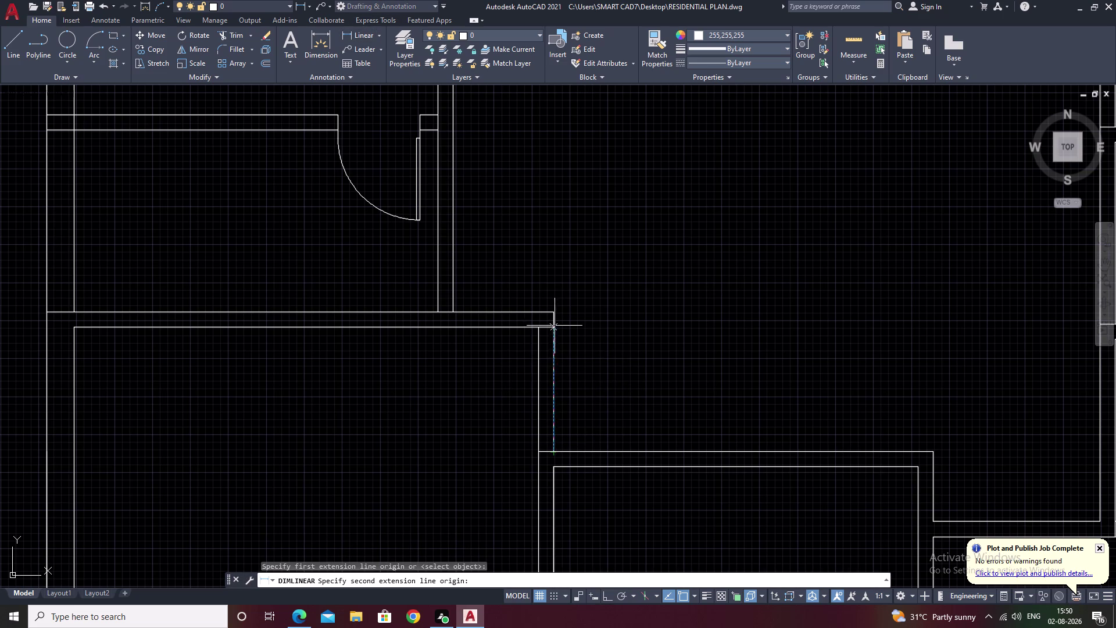
click(555, 325)
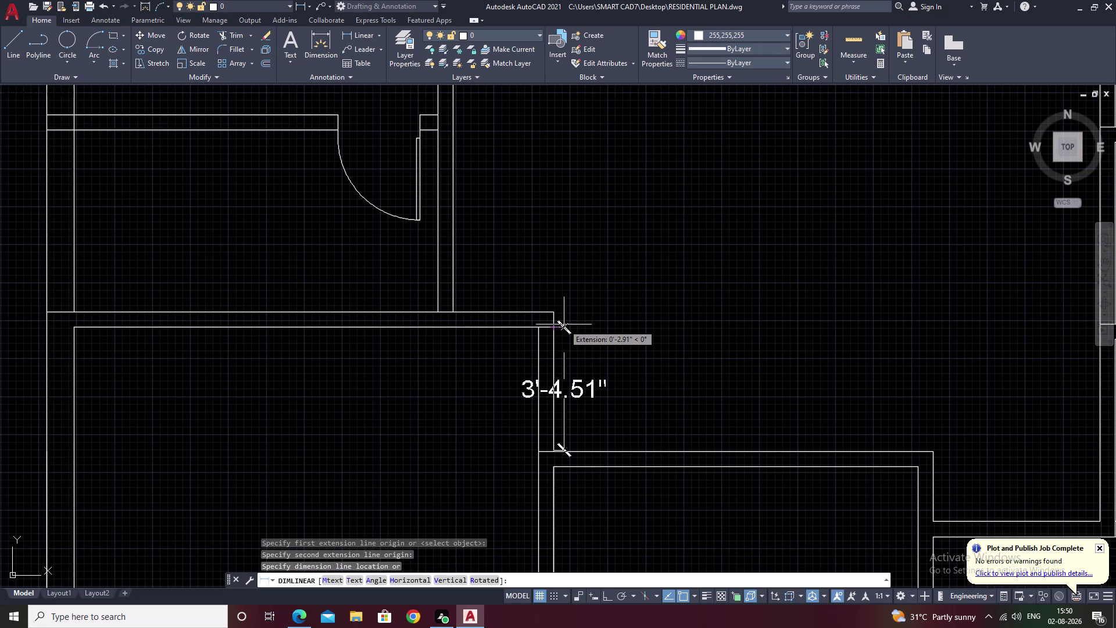
key(Escape)
scroll(down, 3)
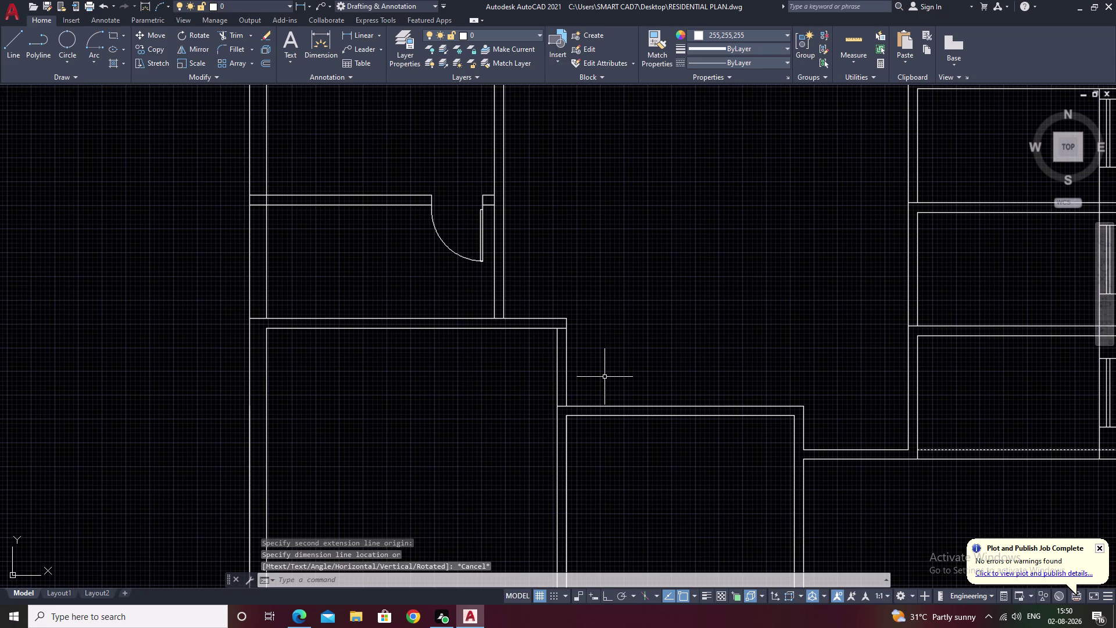
middle_drag(620, 466, 635, 385)
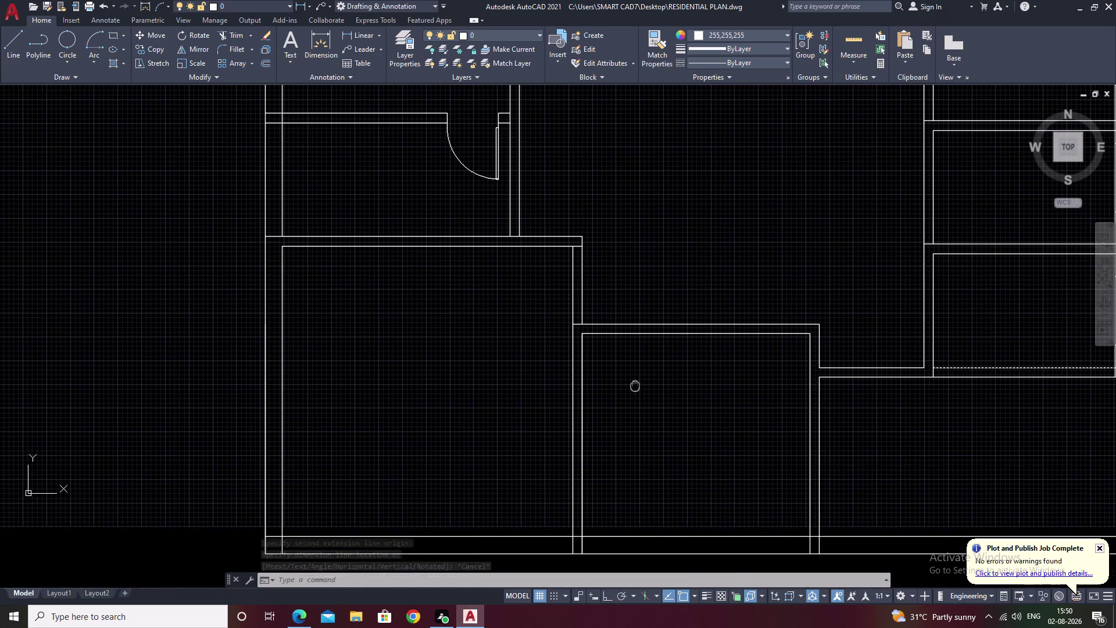
click(358, 36)
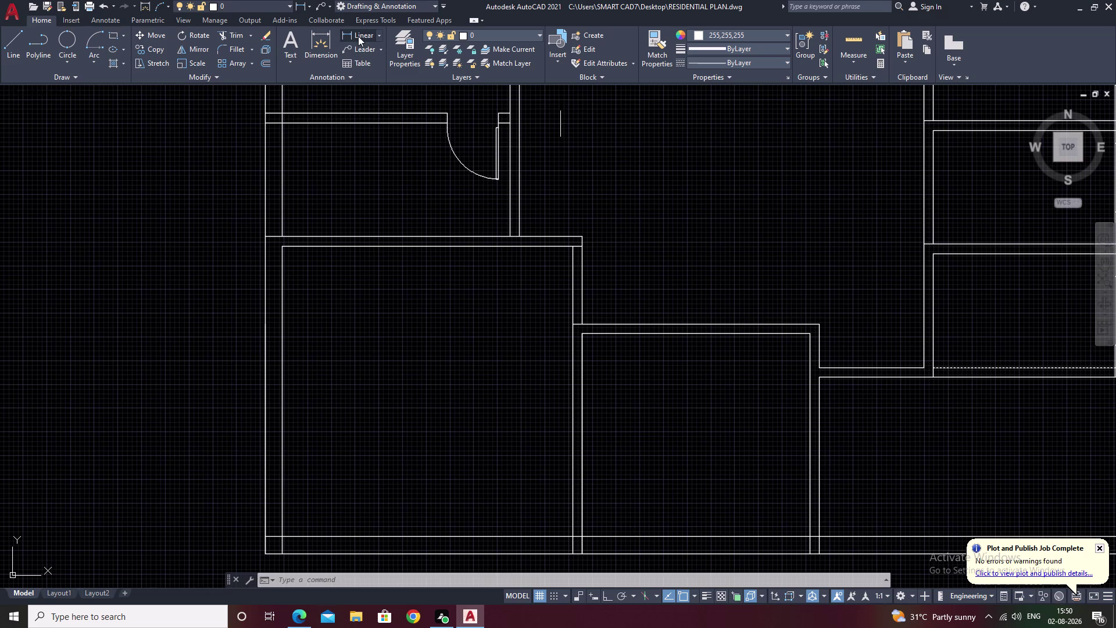
click(436, 535)
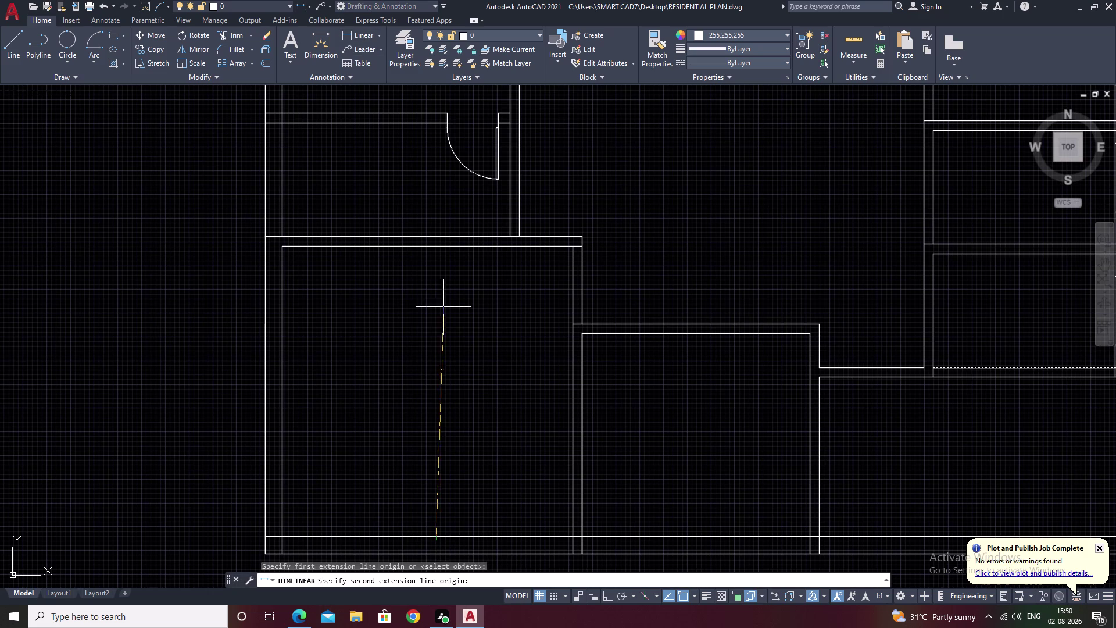
click(430, 247)
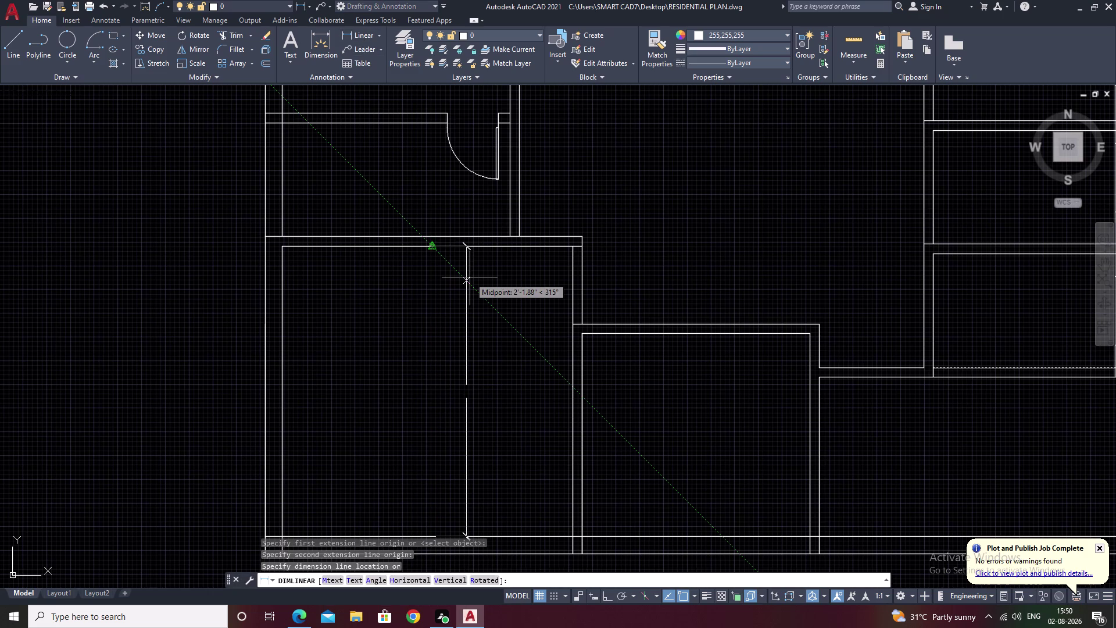
key(Escape)
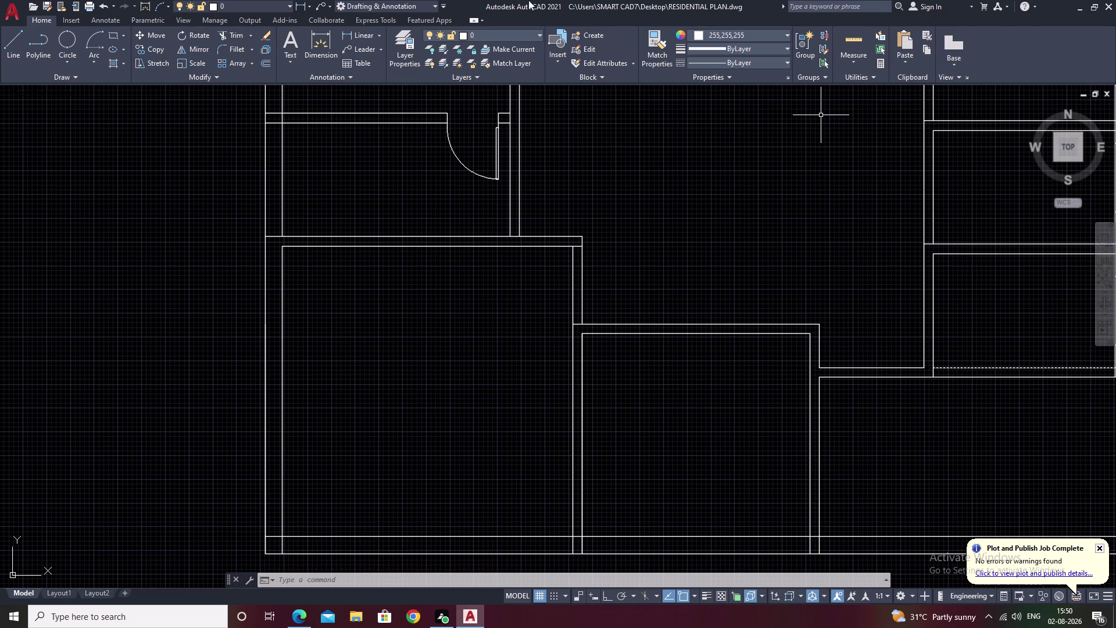
click(360, 33)
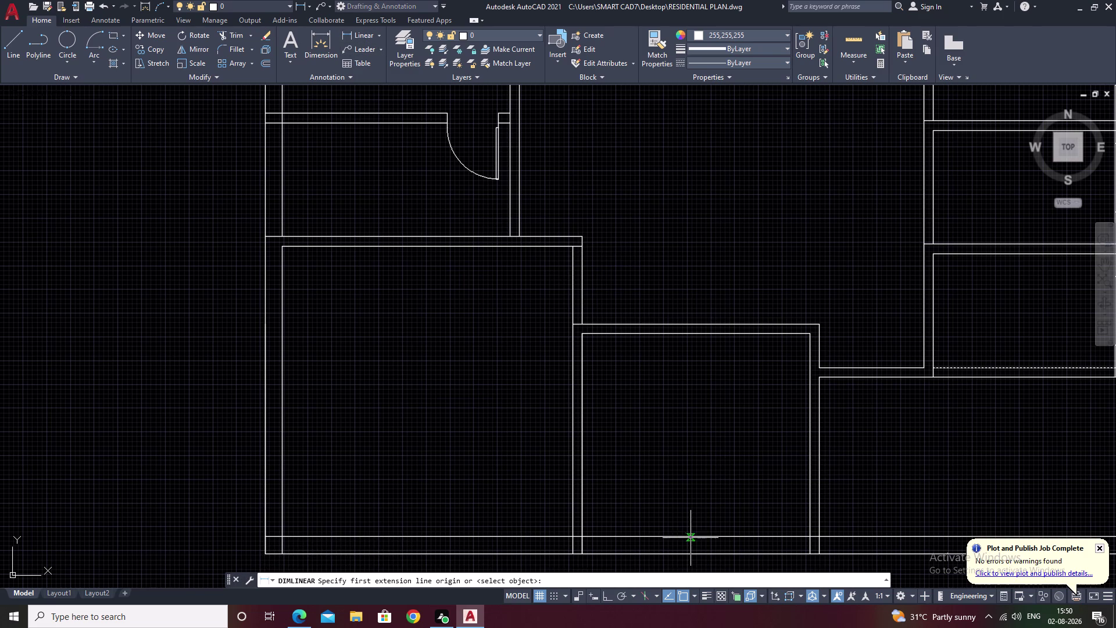
click(691, 538)
click(685, 335)
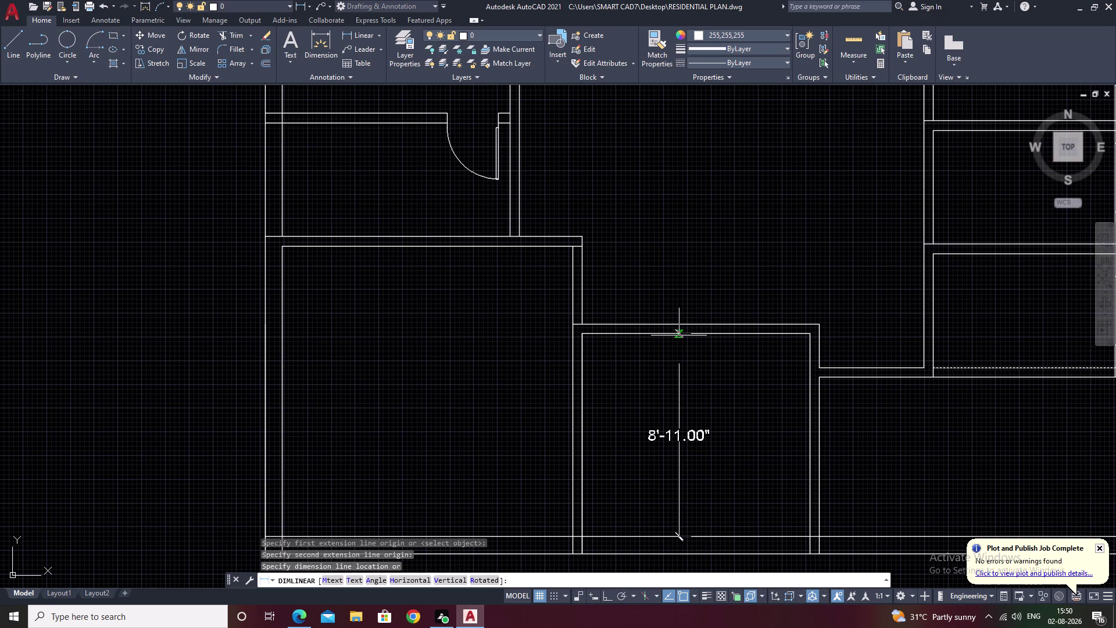
key(Escape)
middle_drag(934, 418, 895, 367)
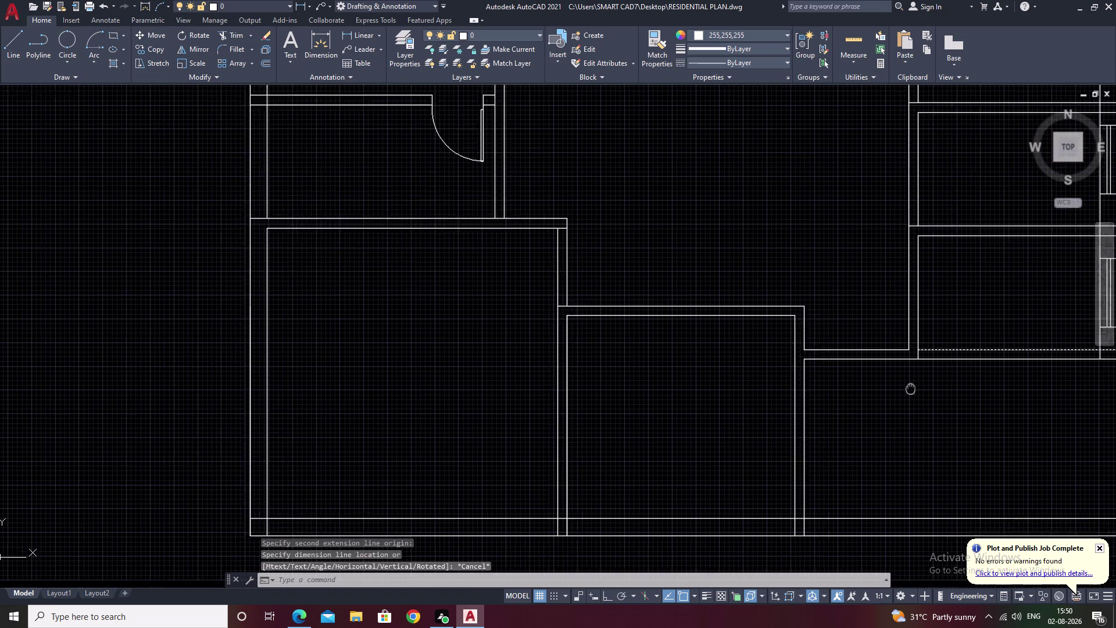
middle_drag(896, 368, 880, 343)
scroll(up, 3)
middle_drag(558, 230, 589, 334)
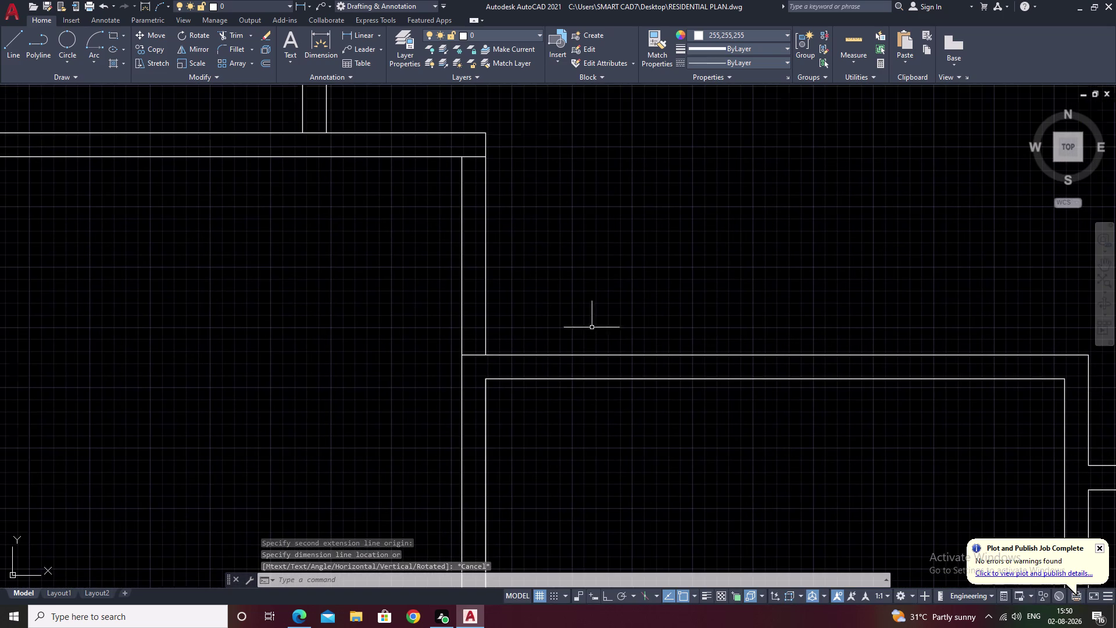
middle_drag(546, 271, 766, 329)
scroll(down, 3)
middle_drag(768, 329, 637, 362)
scroll(down, 3)
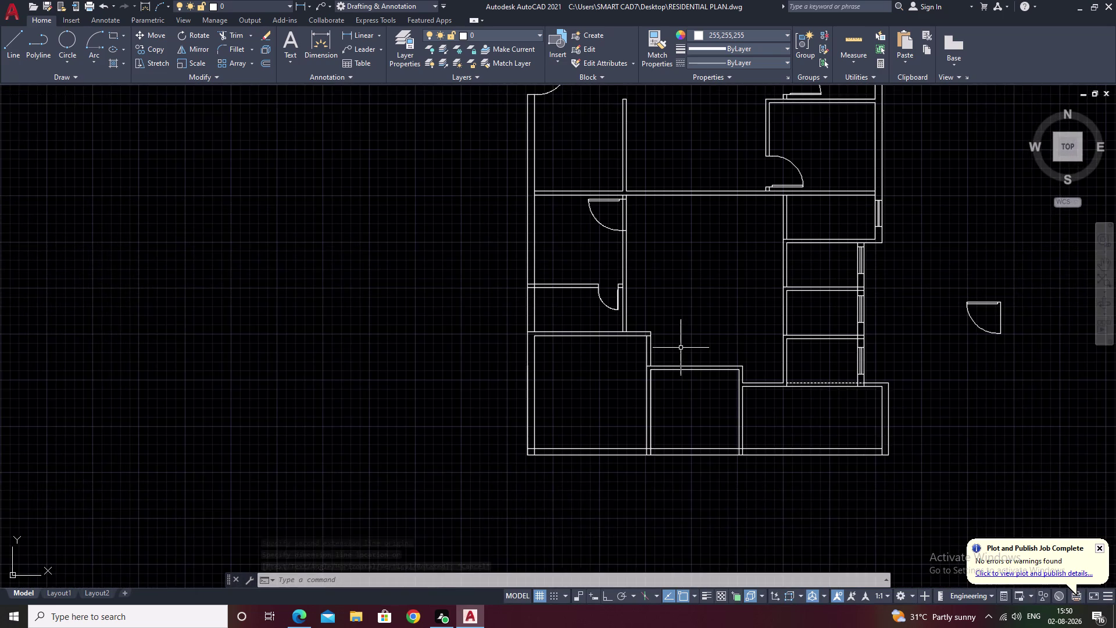
middle_drag(681, 348, 685, 310)
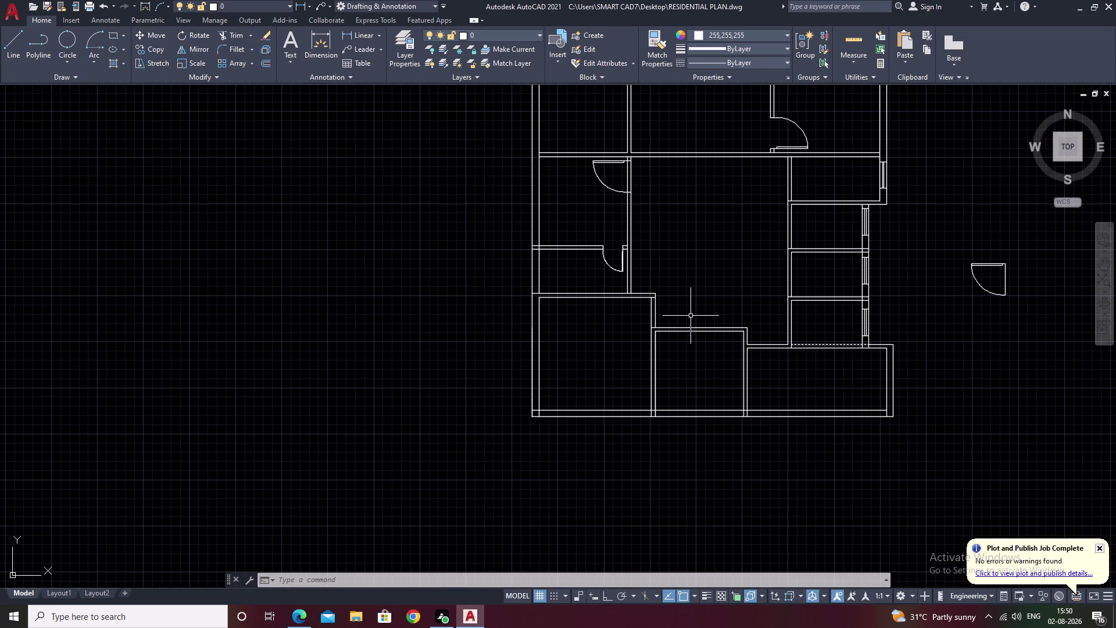
scroll(up, 3)
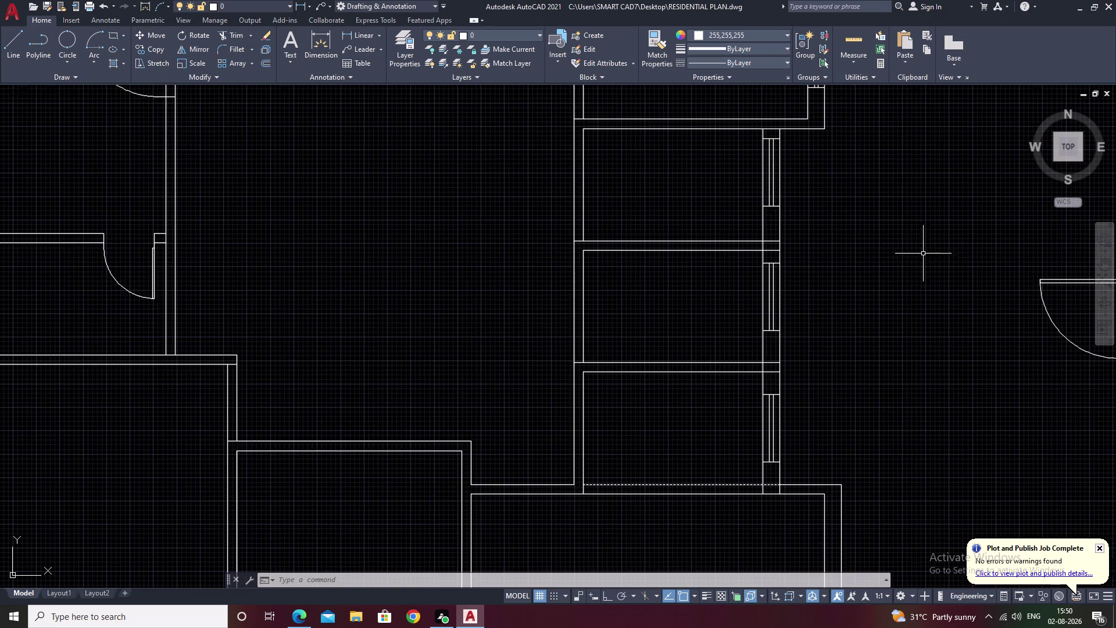
scroll(down, 3)
middle_drag(940, 288, 826, 212)
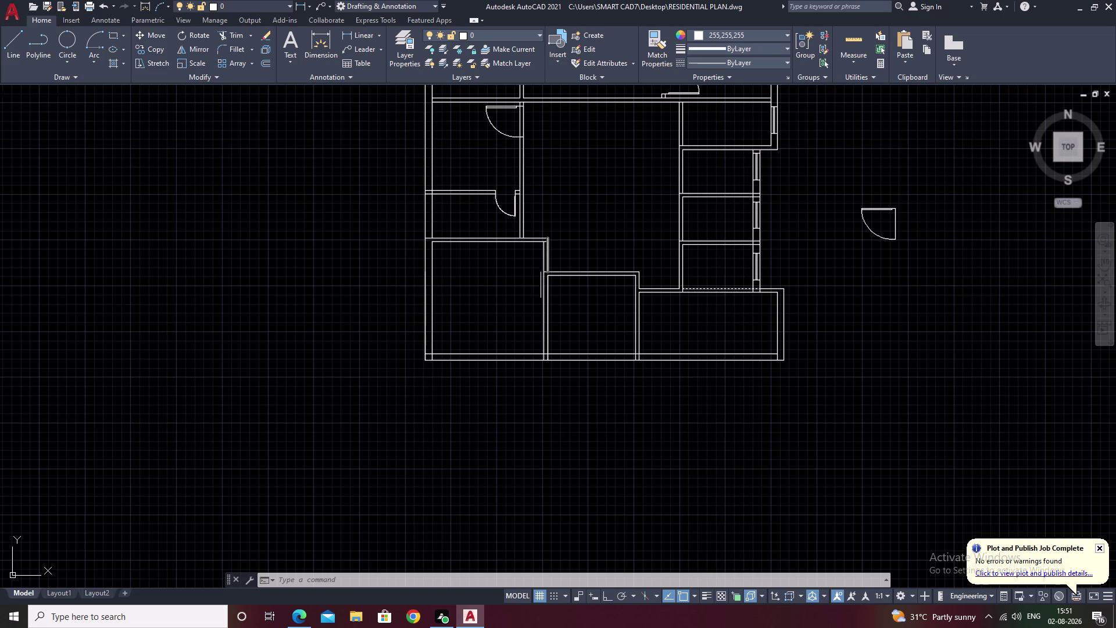
scroll(up, 3)
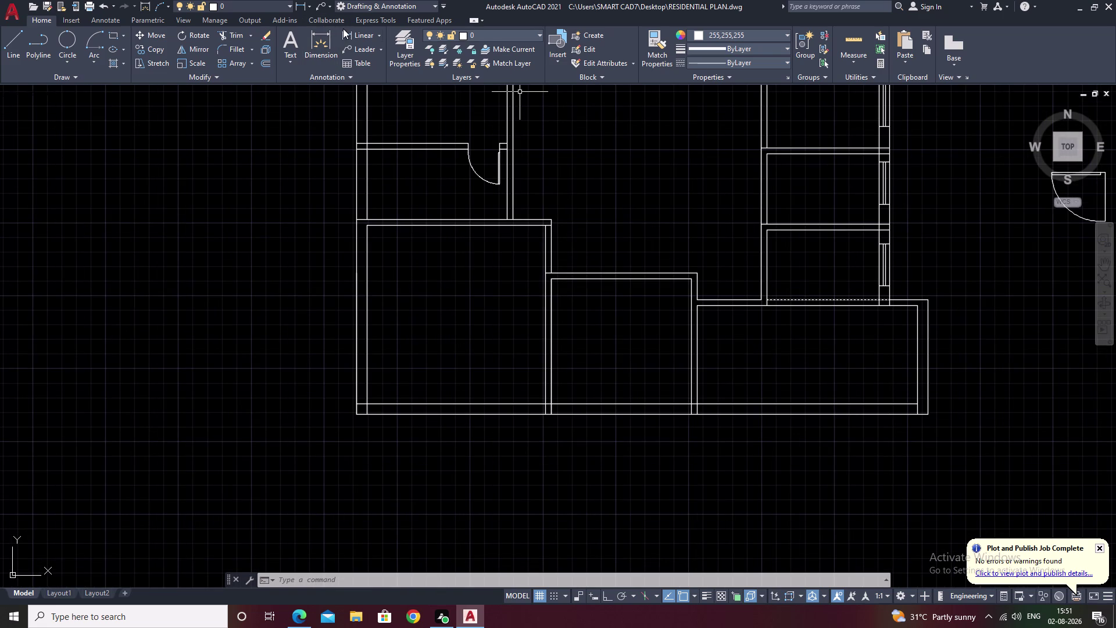
click(345, 29)
scroll(up, 3)
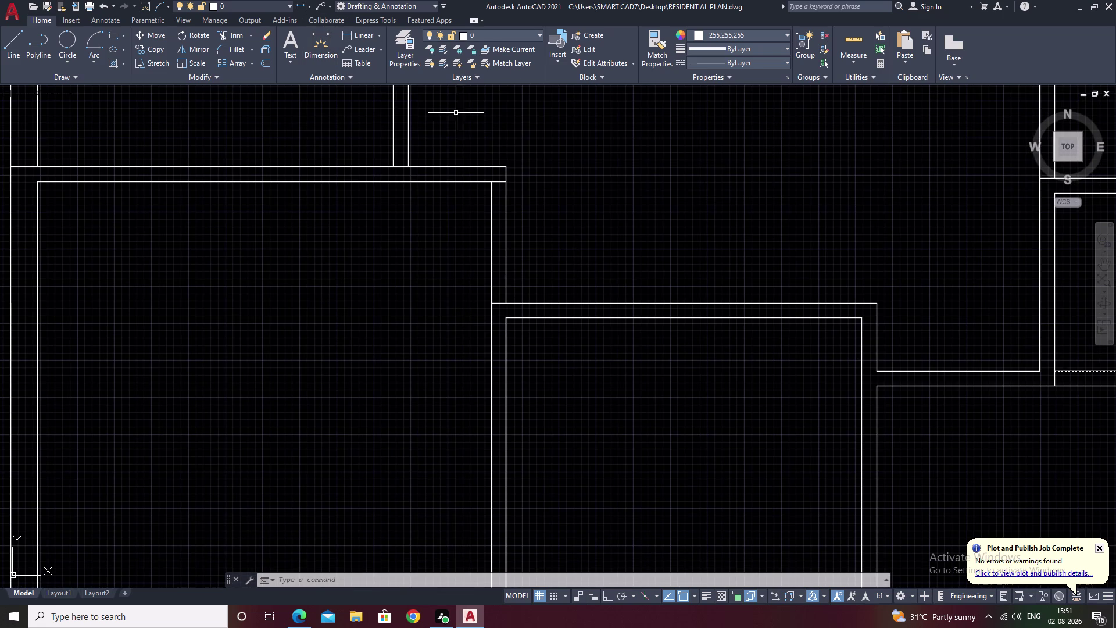
click(362, 36)
click(508, 302)
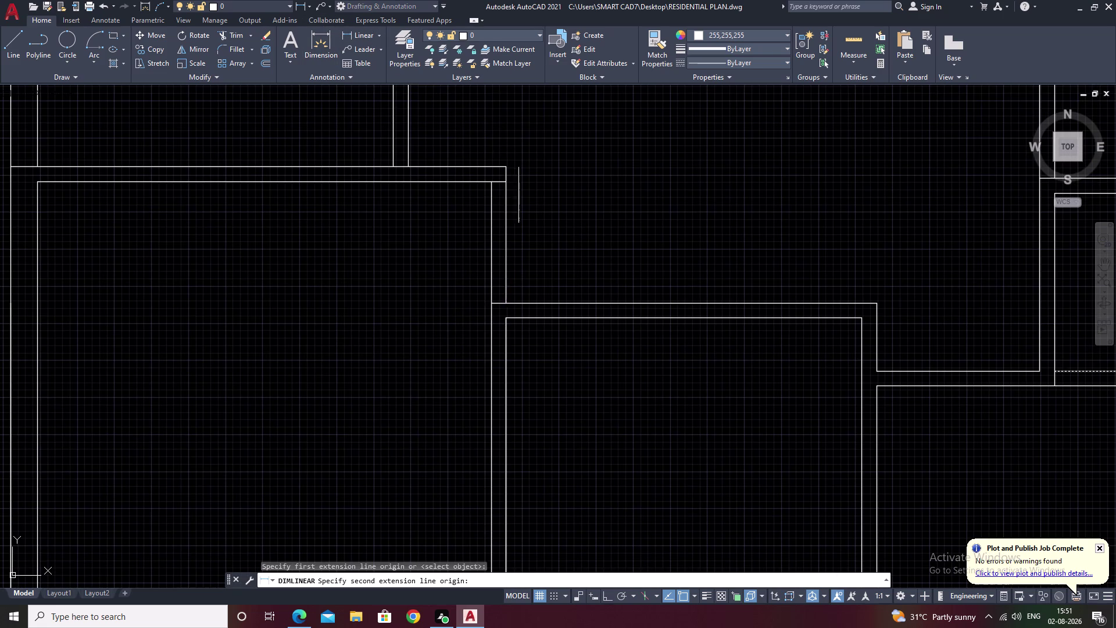
click(507, 182)
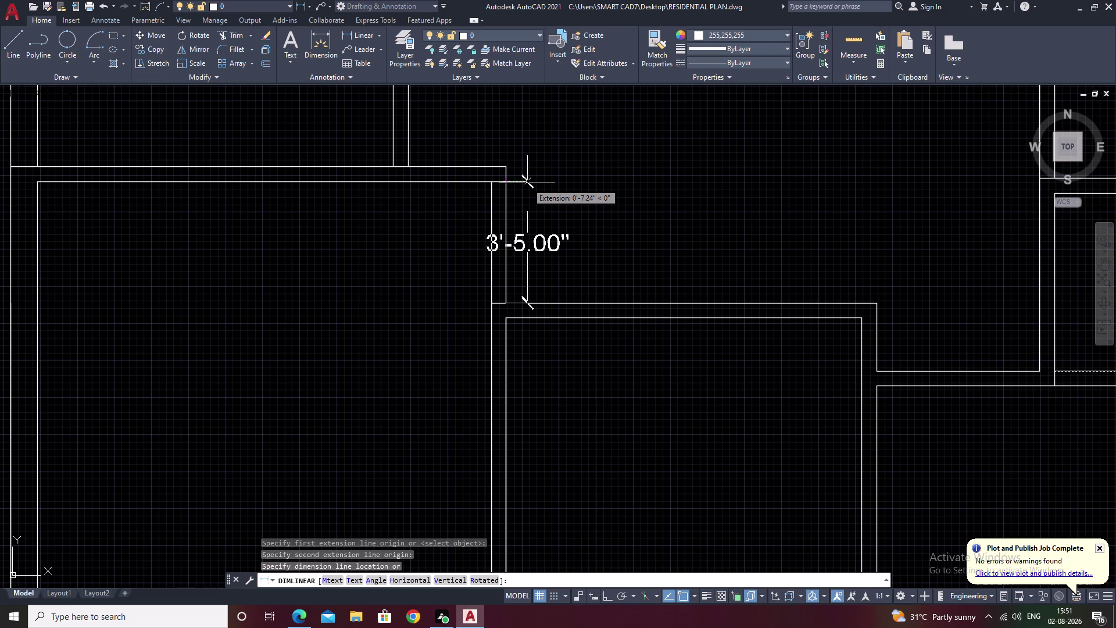
click(527, 183)
scroll(down, 3)
scroll(up, 3)
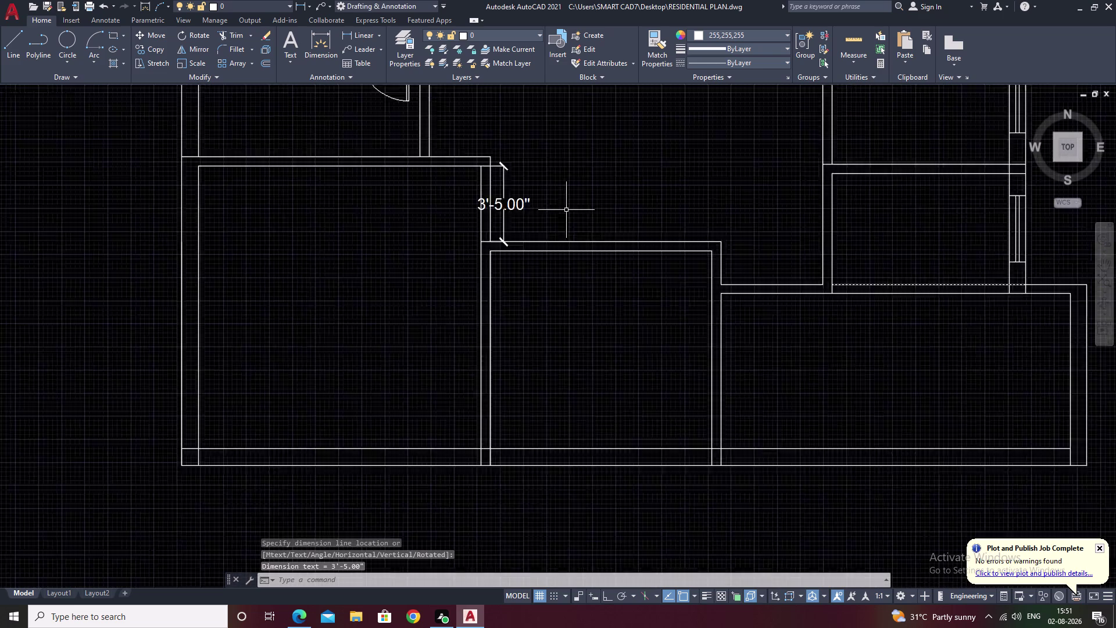
key(Escape)
drag(515, 141, 452, 226)
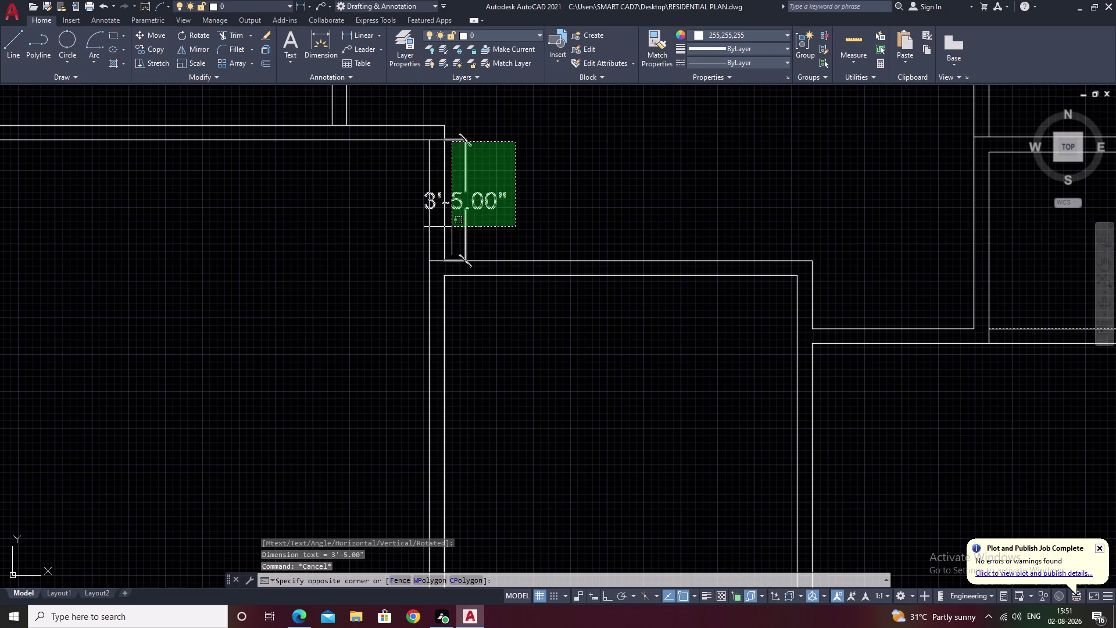
click(451, 228)
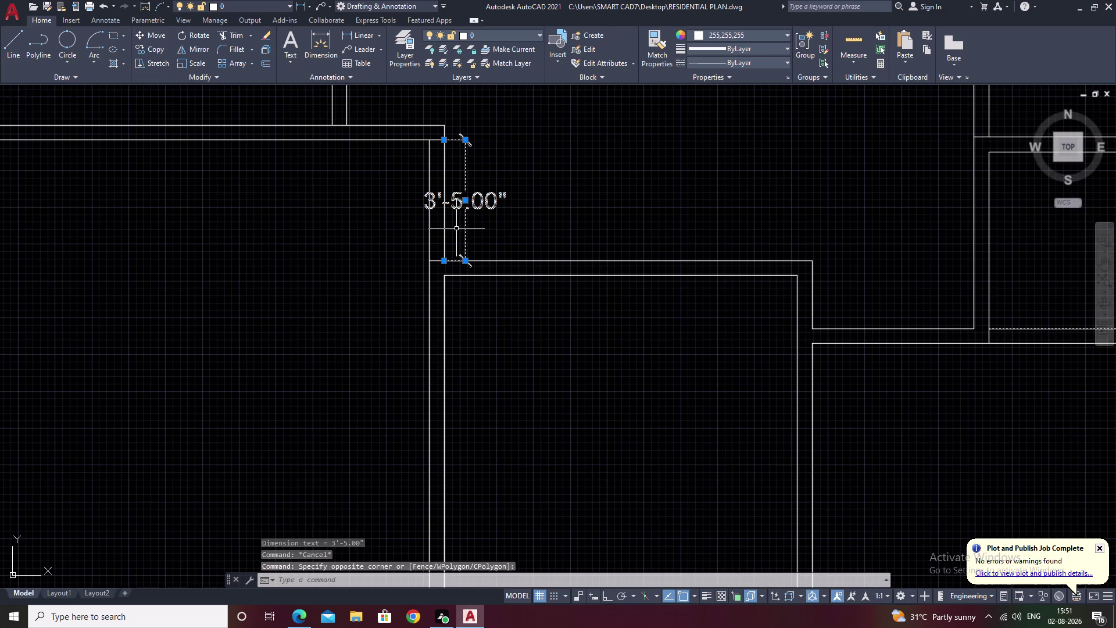
key(e)
key(space)
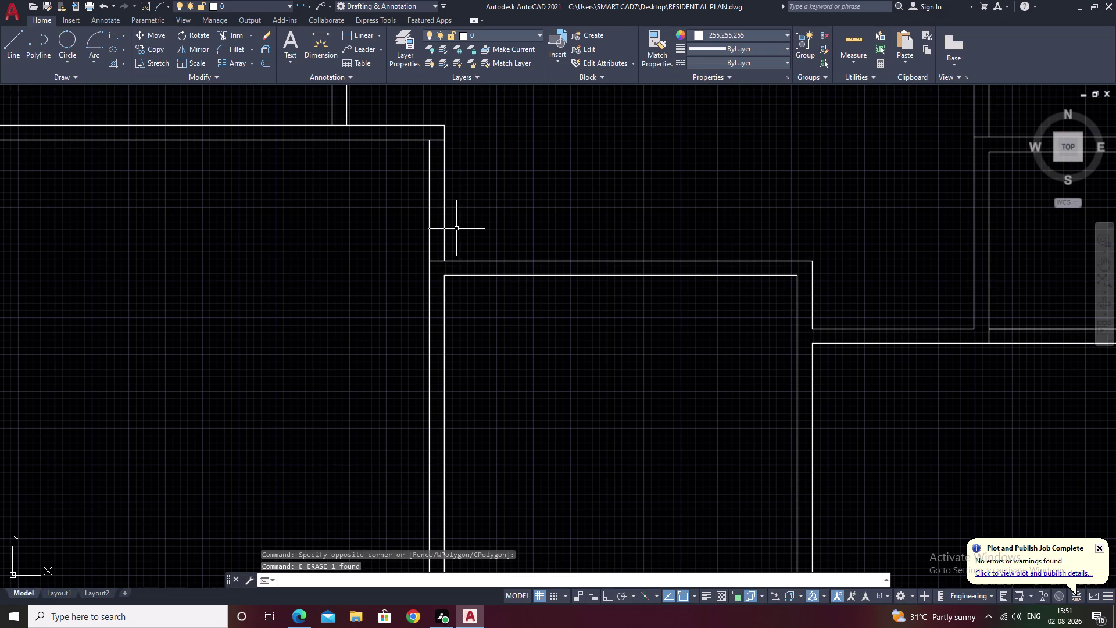
middle_drag(560, 229, 546, 286)
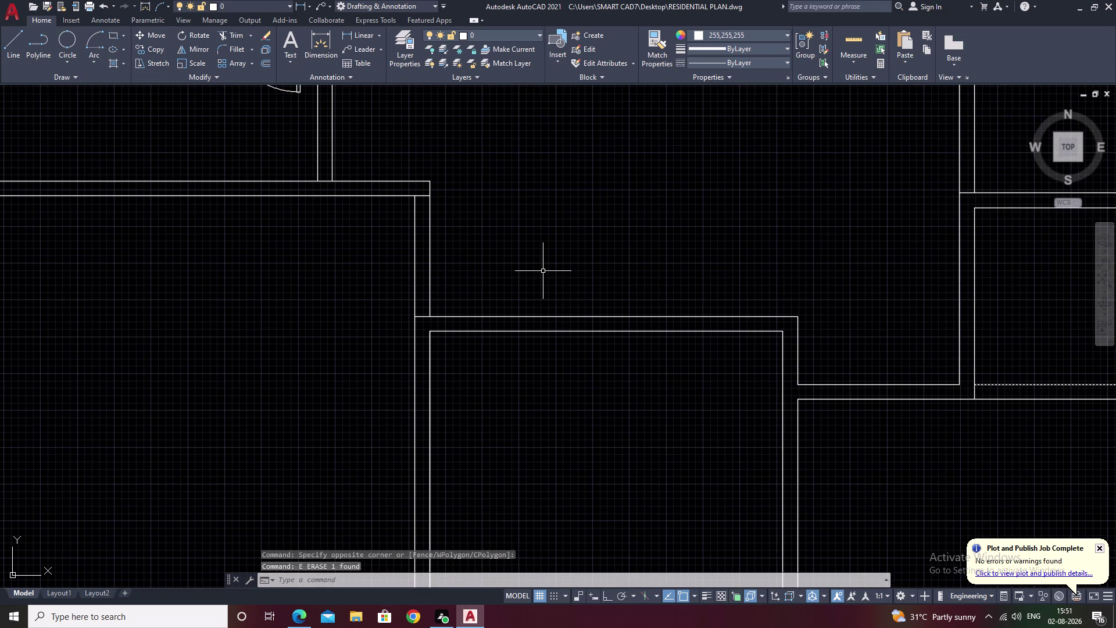
Pan to the loose door swing block and cancel the stray Insert command.
middle_drag(950, 282, 399, 377)
middle_drag(805, 357, 631, 358)
middle_drag(924, 319, 650, 343)
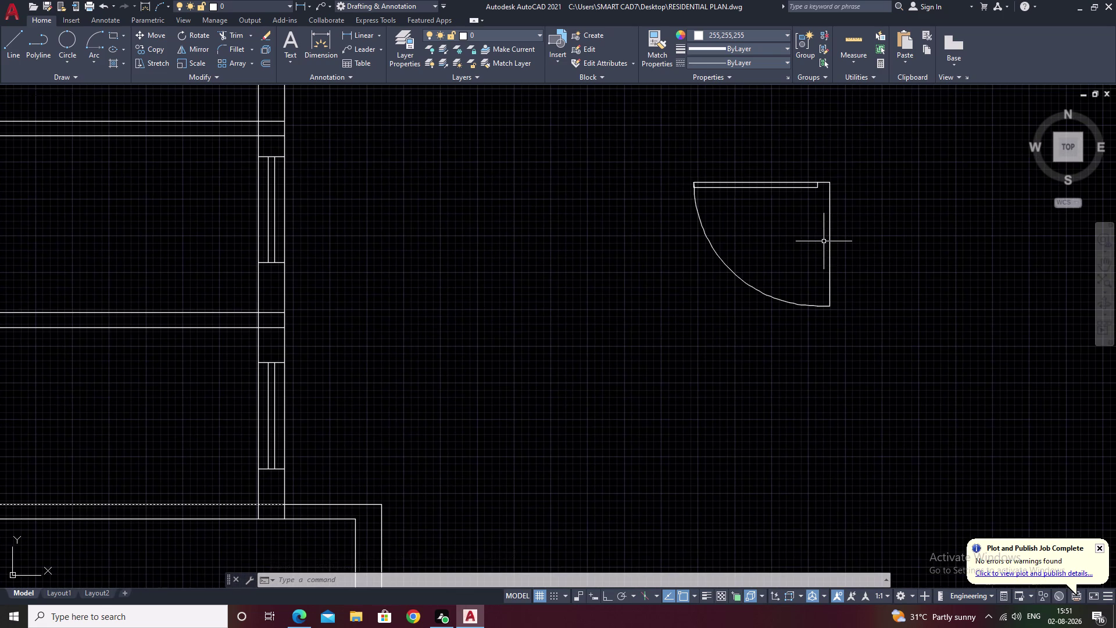
click(829, 240)
key(Escape)
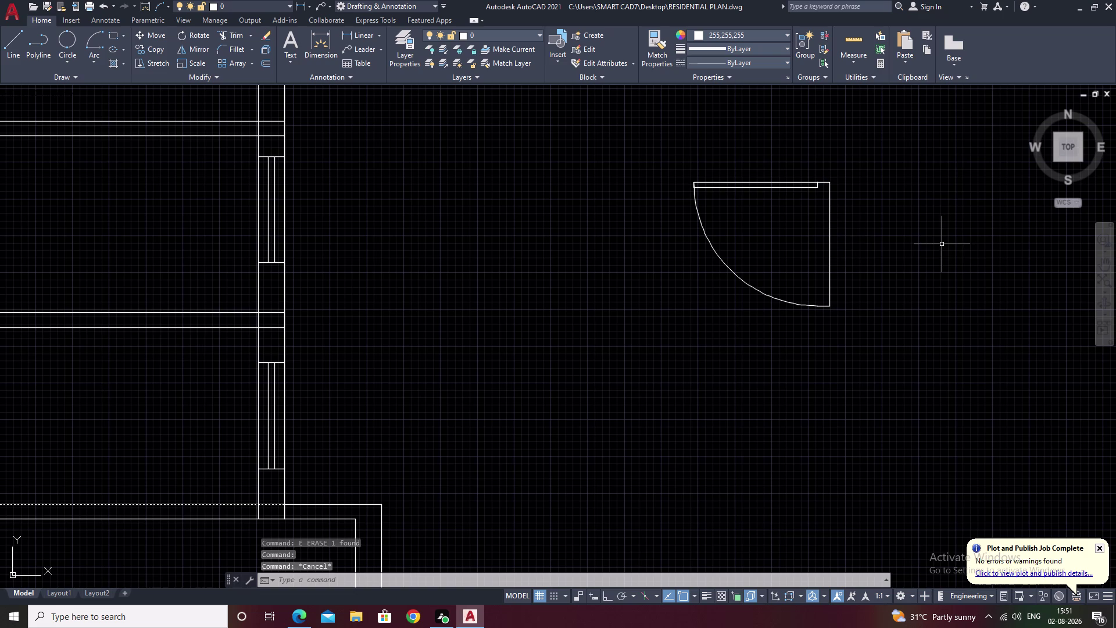
text(i)
key(space)
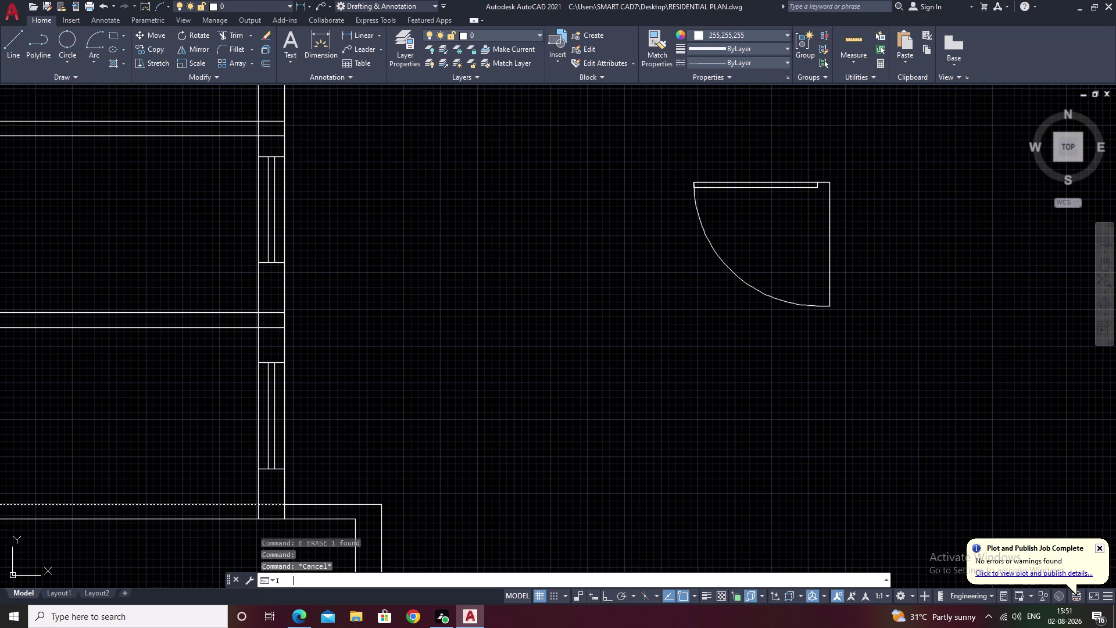
middle_drag(916, 231, 568, 307)
key(Escape)
key(Escape)
key(Escape)
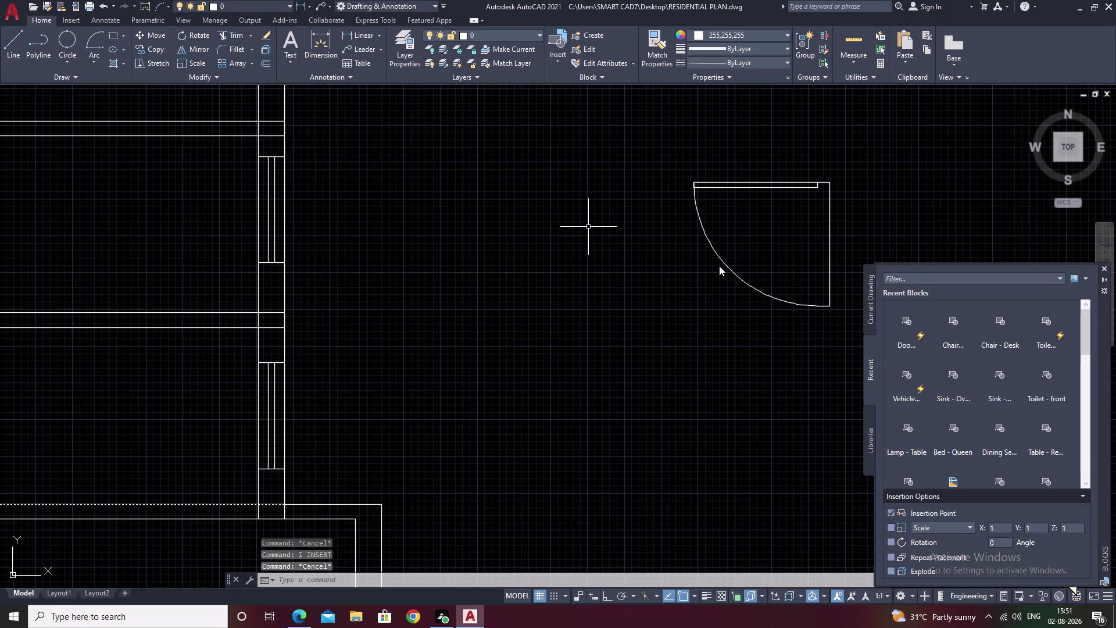
key(Escape)
click(1105, 266)
middle_drag(928, 279, 874, 293)
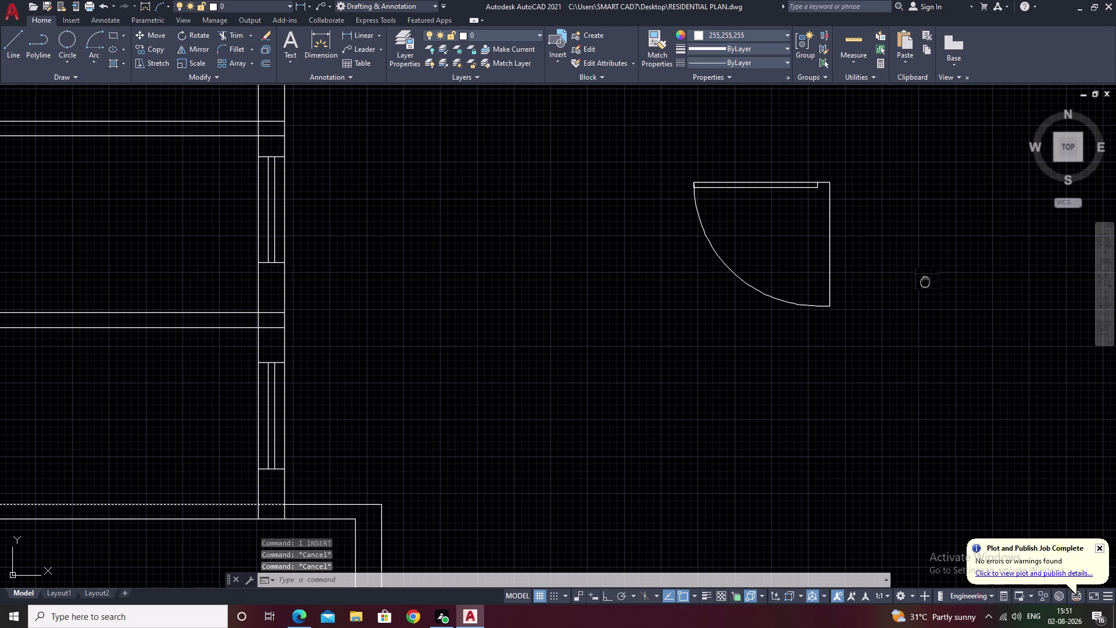
middle_drag(874, 293, 677, 328)
Draw a vertical 3'-5" line right of the door block with Ortho on.
text(l)
key(space)
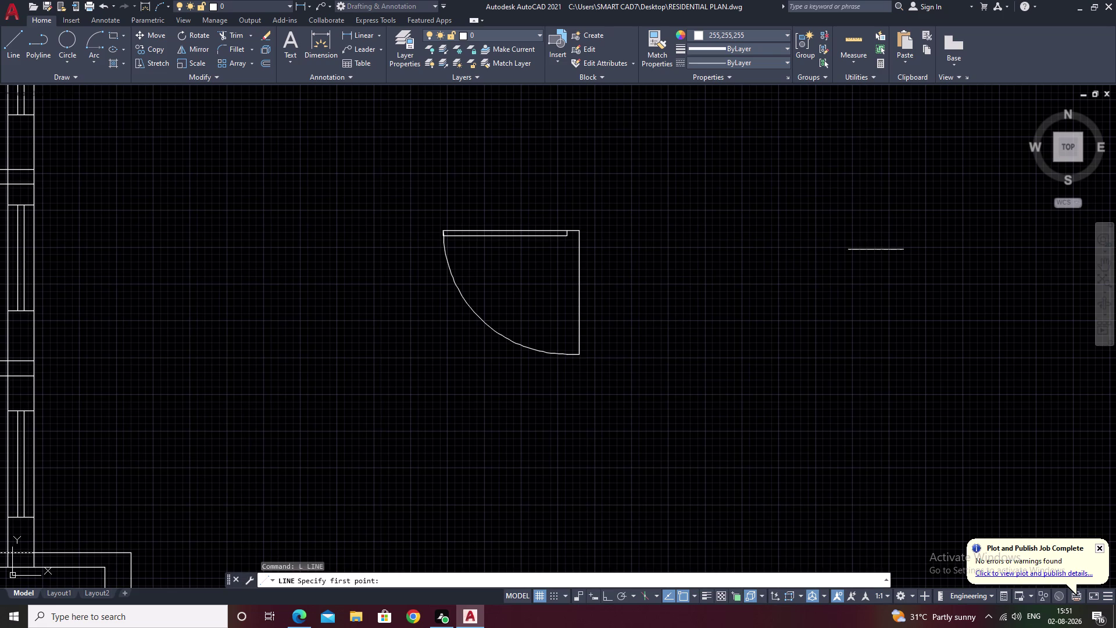
click(816, 249)
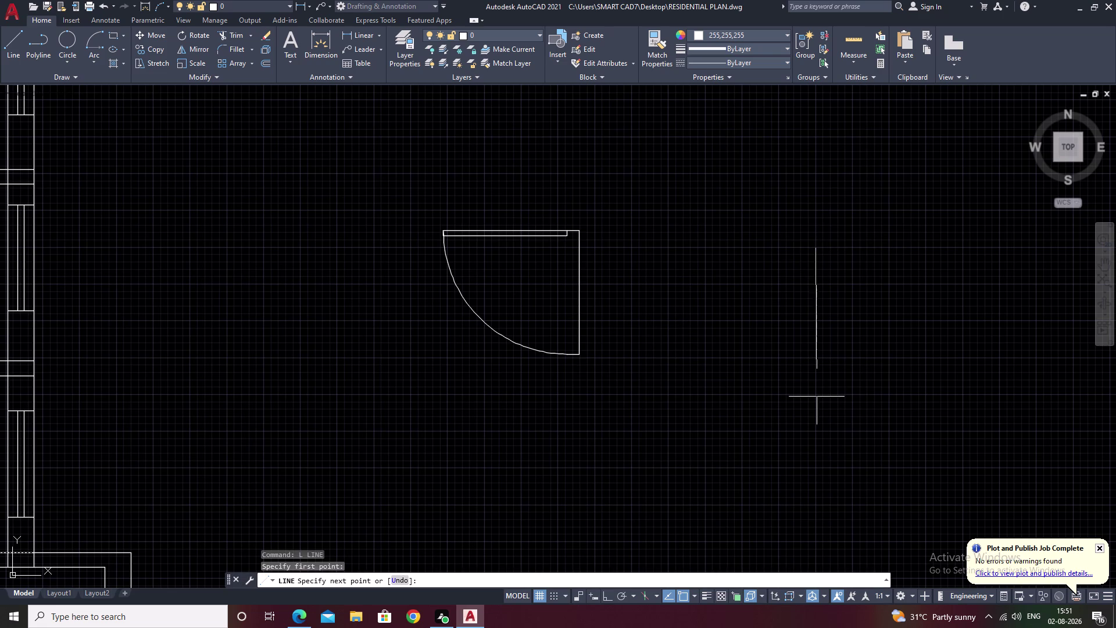
key(F8)
key(3)
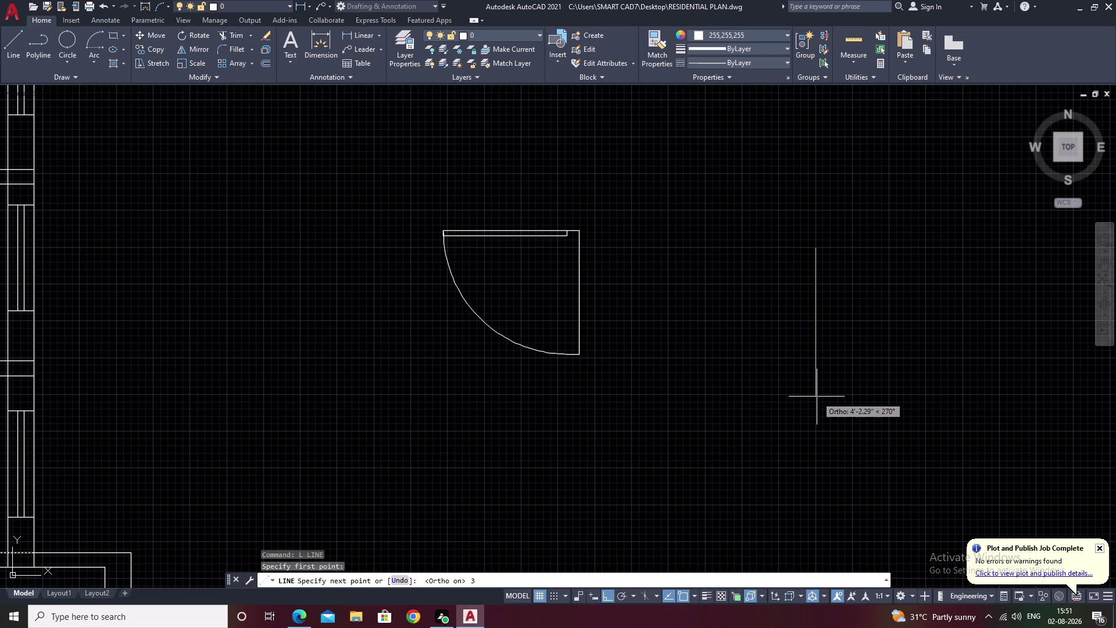
key(apostrophe)
key(6)
key(BackSpace)
key(5)
text(")
key(space)
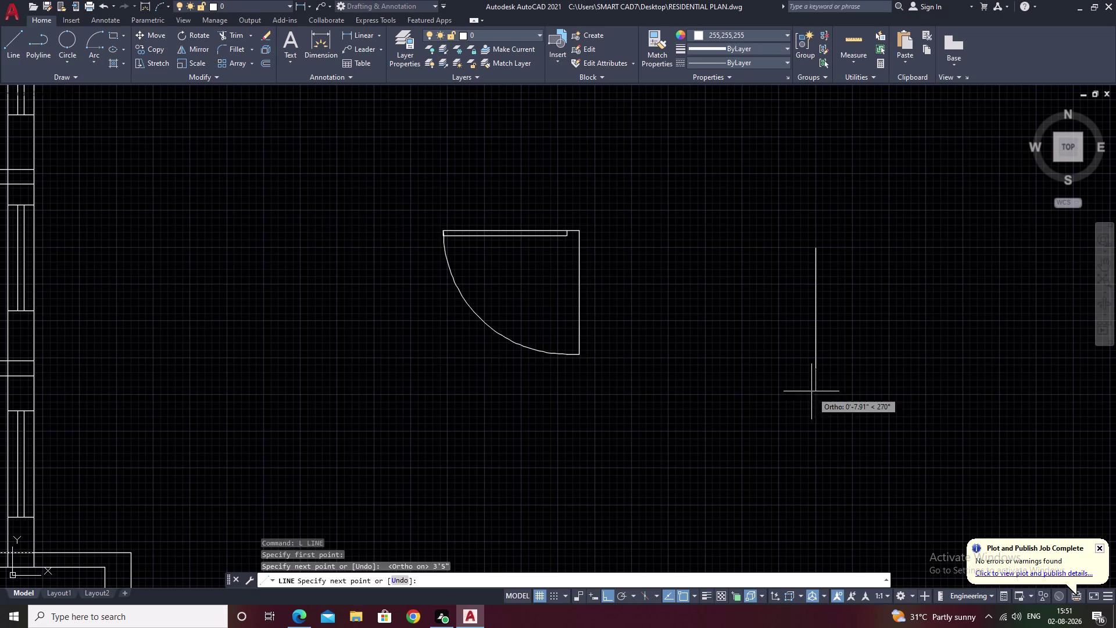
key(Escape)
Copy the door swing block from its corner onto the new vertical line.
drag(546, 209, 496, 300)
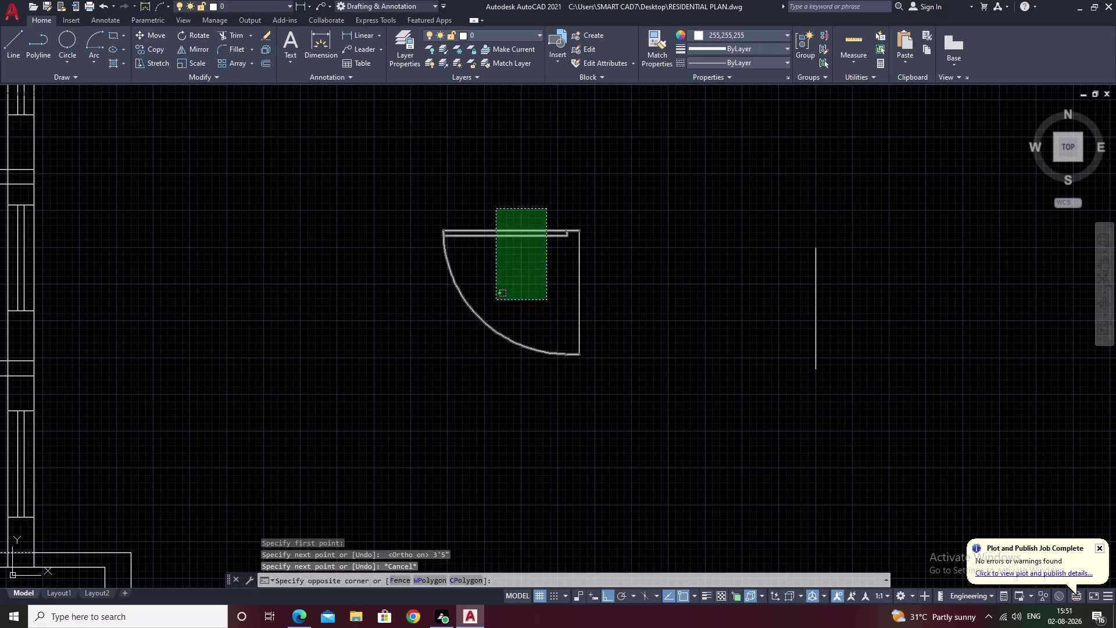
drag(496, 300, 491, 315)
text(c)
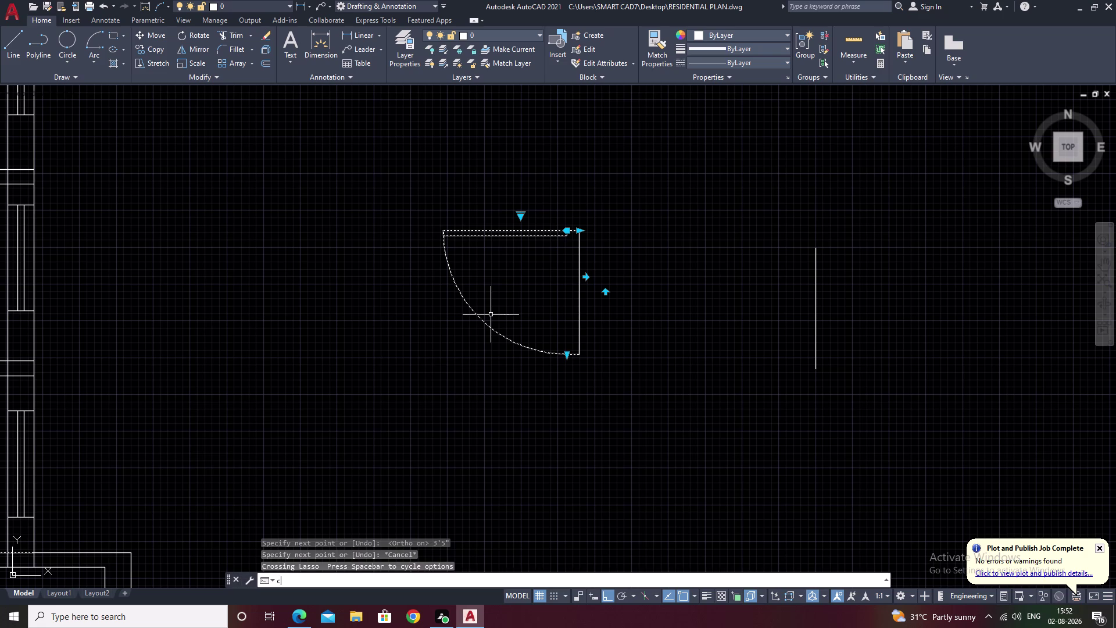
text(o)
key(space)
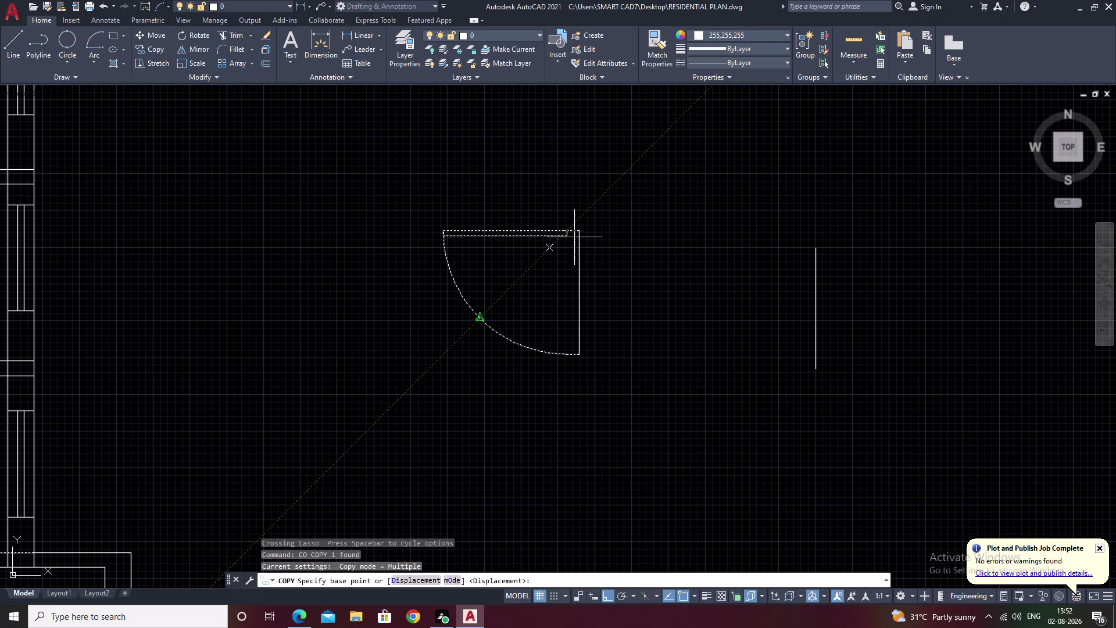
click(582, 232)
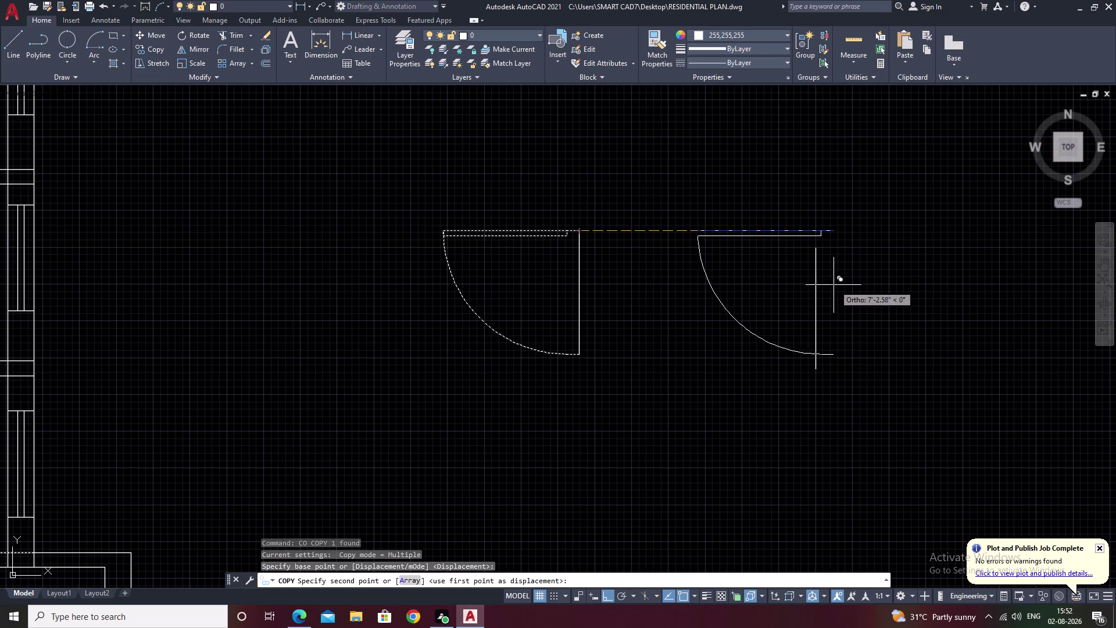
click(818, 251)
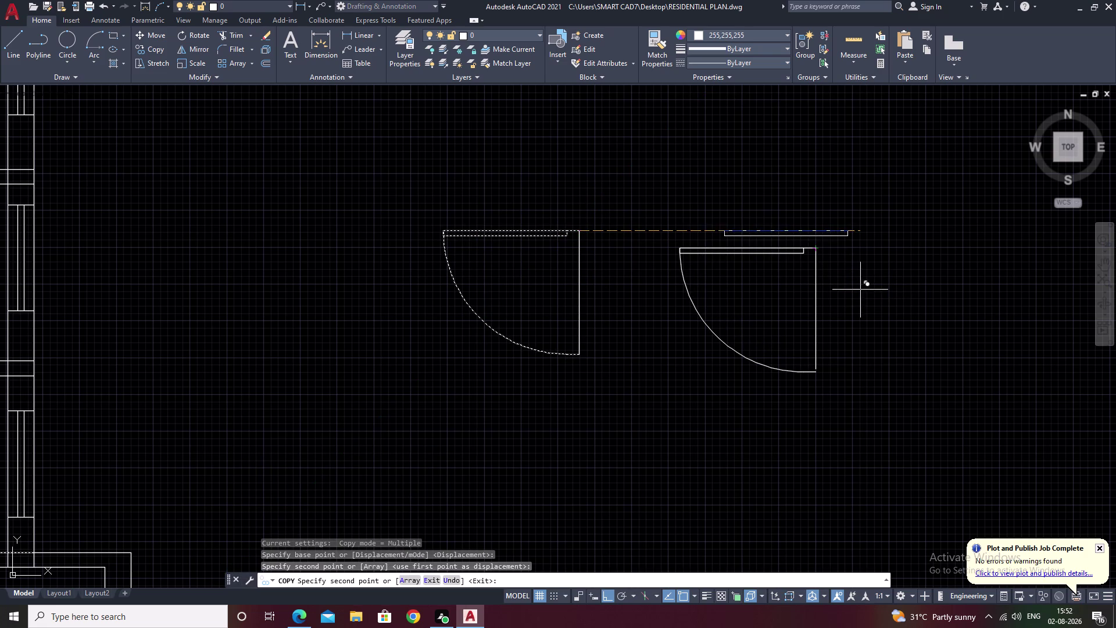
key(Escape)
Reselect the copied door swing block with crossing windows for repositioning.
scroll(up, 3)
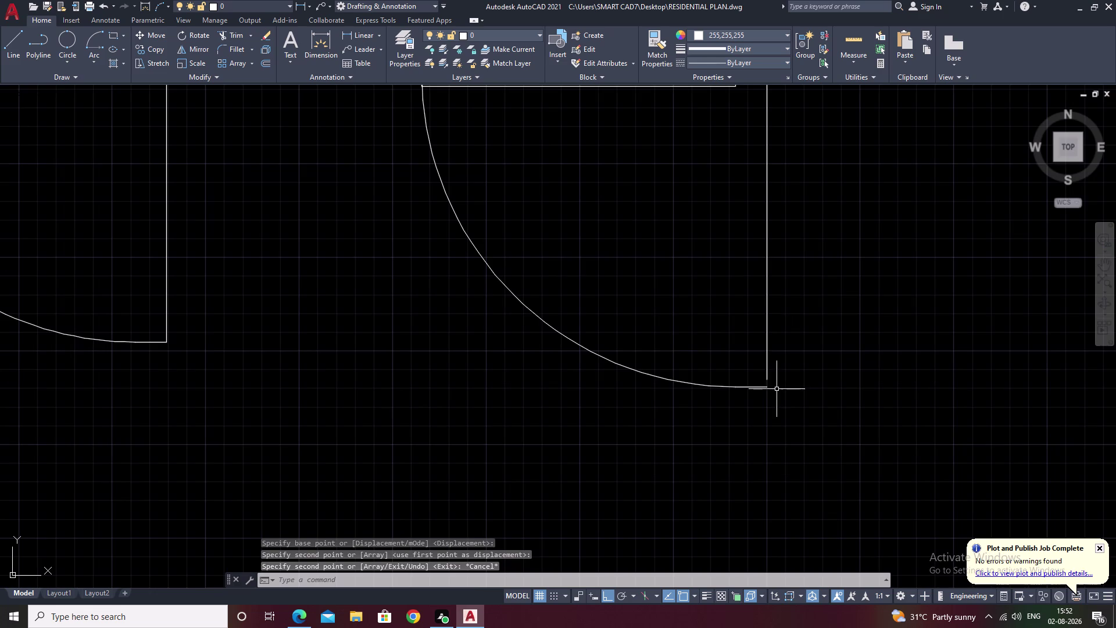
scroll(down, 3)
scroll(up, 3)
scroll(up, 3)
scroll(down, 3)
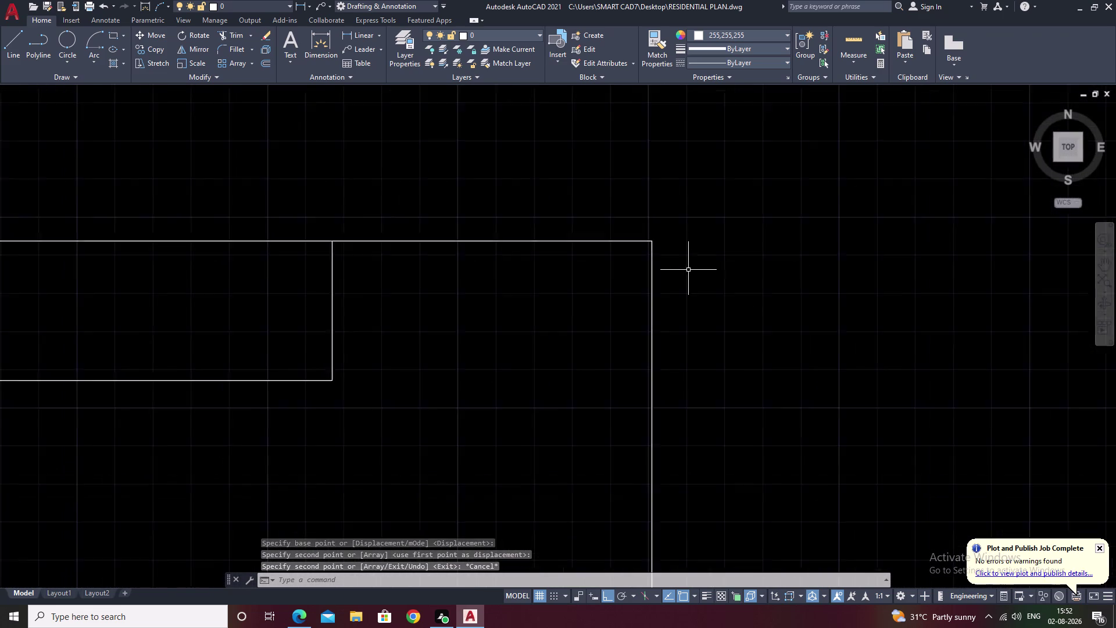
scroll(down, 3)
scroll(down, 3)
drag(711, 331, 652, 438)
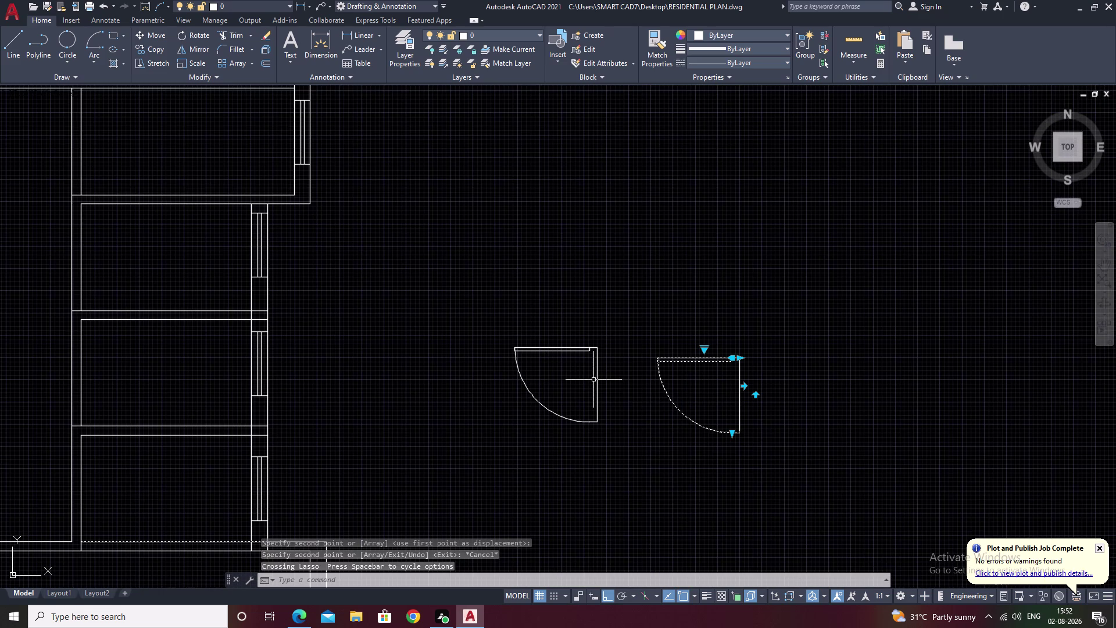
key(Escape)
key(Escape)
scroll(up, 3)
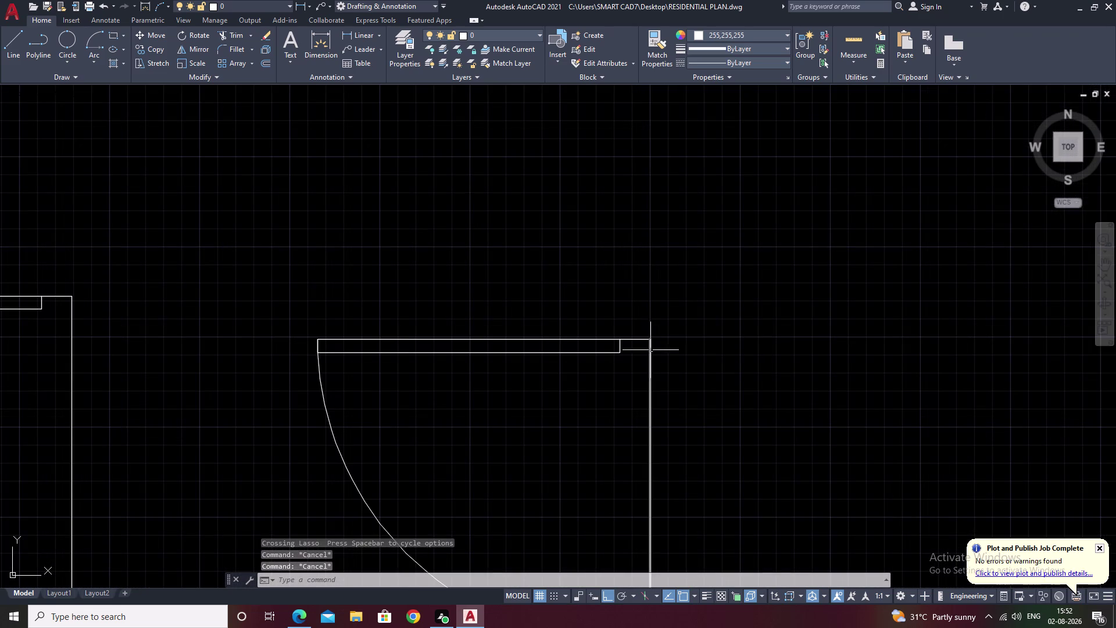
key(m)
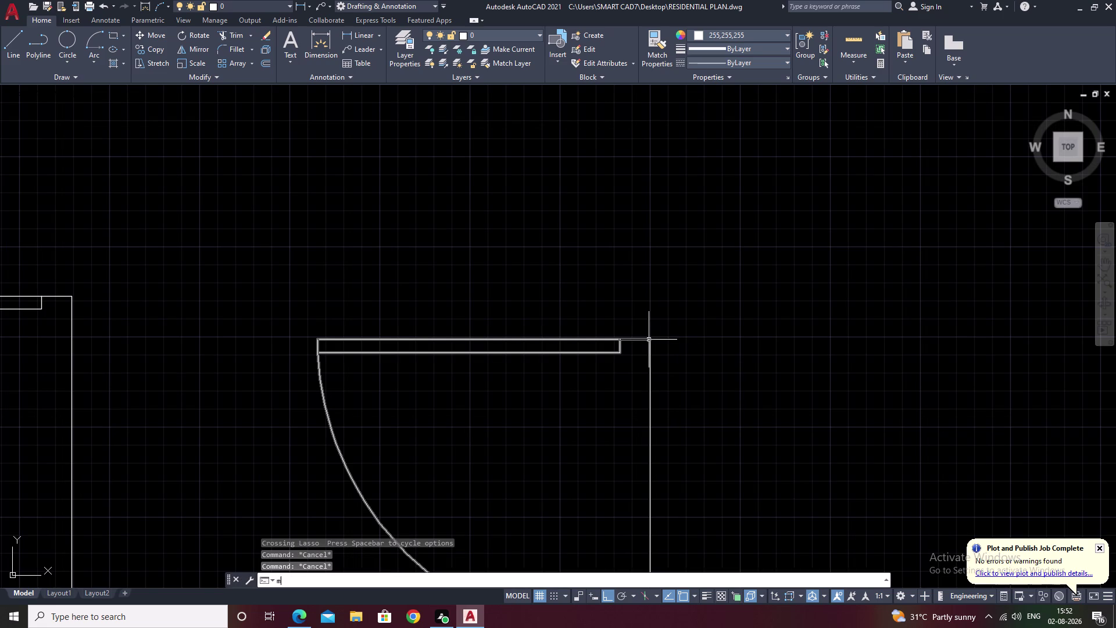
drag(634, 293, 378, 488)
key(Escape)
drag(514, 342, 371, 462)
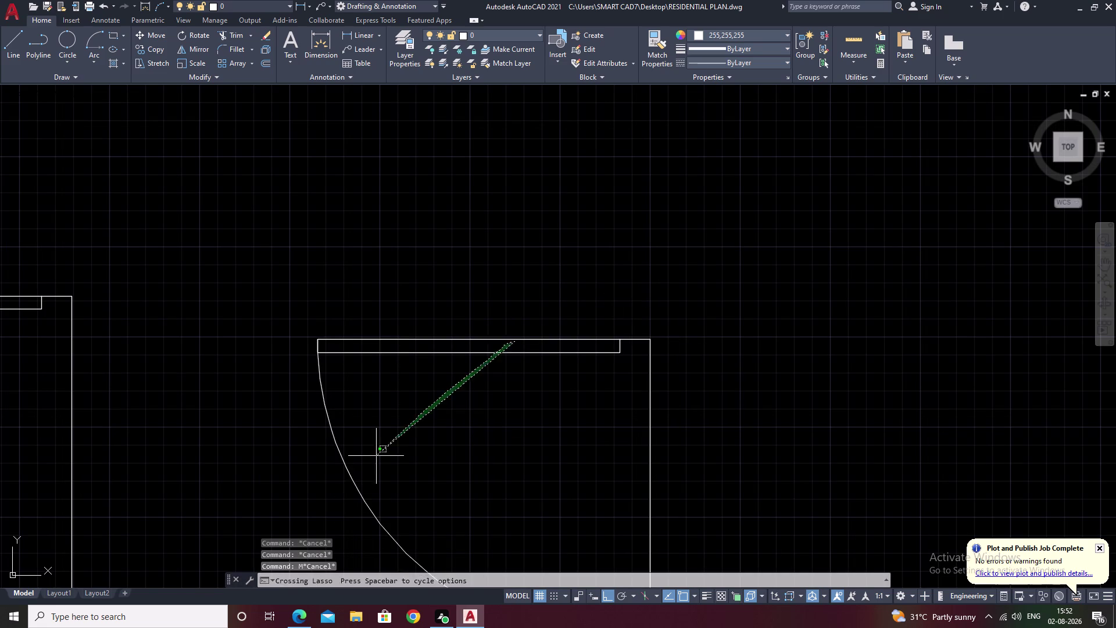
drag(371, 462, 345, 486)
Move the copied door from its corner to the wall corner, with Ortho off.
key(m)
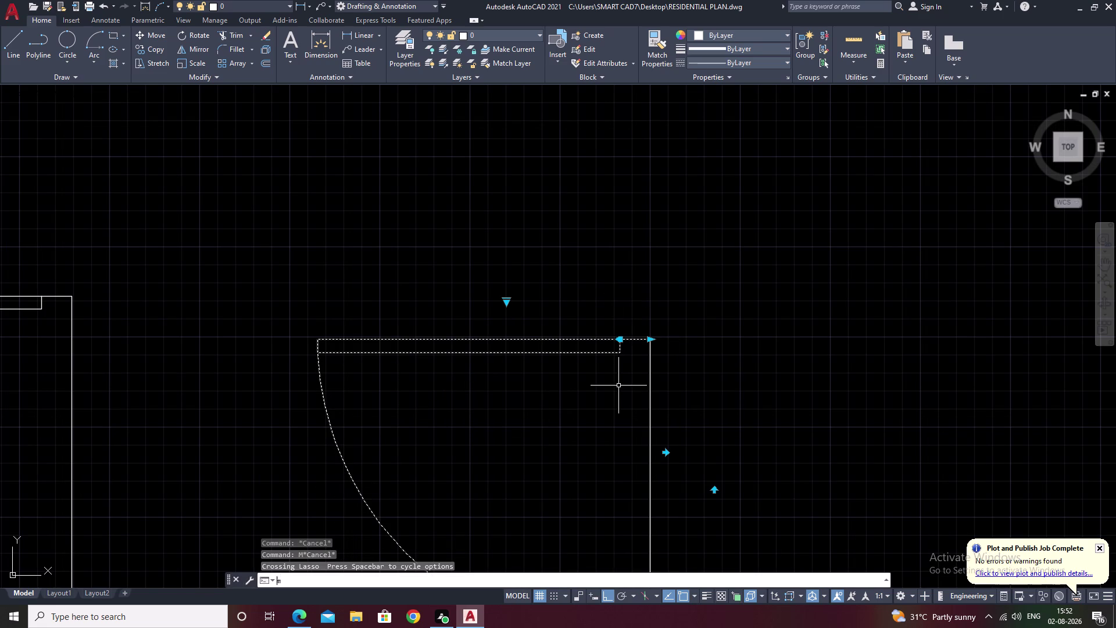
key(space)
scroll(up, 3)
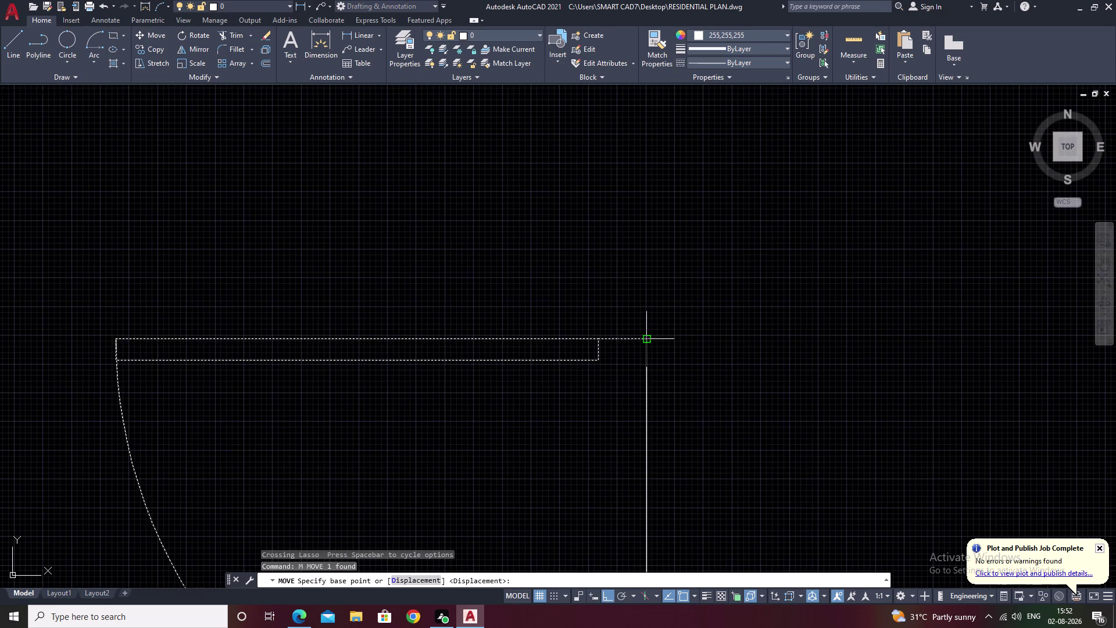
click(650, 343)
scroll(down, 3)
middle_drag(268, 410, 686, 289)
scroll(down, 3)
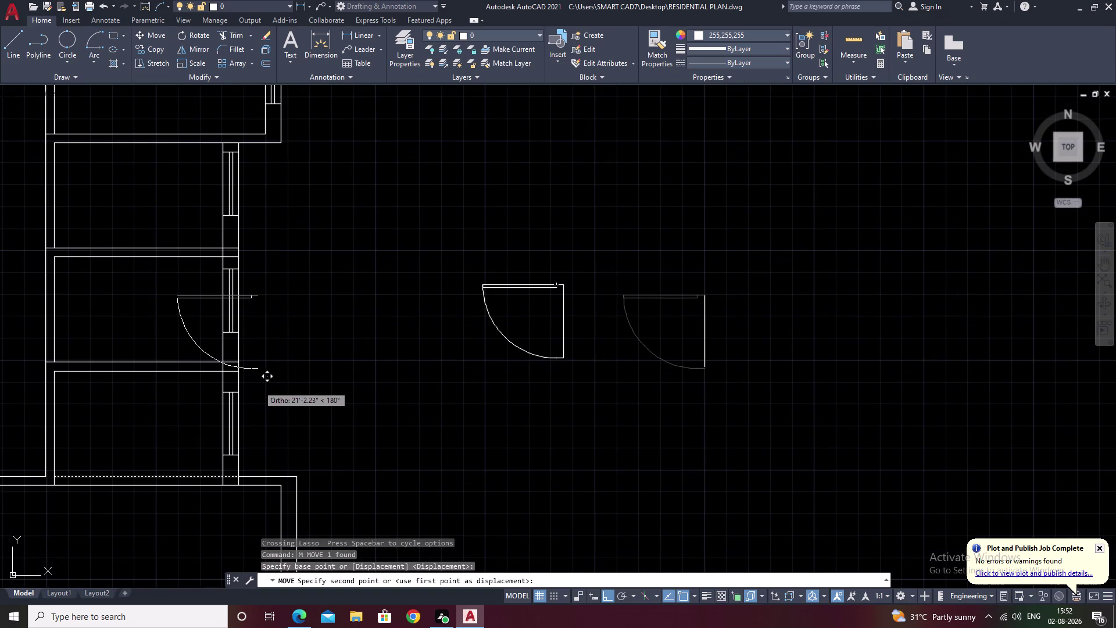
key(F8)
middle_drag(237, 408, 506, 242)
scroll(up, 3)
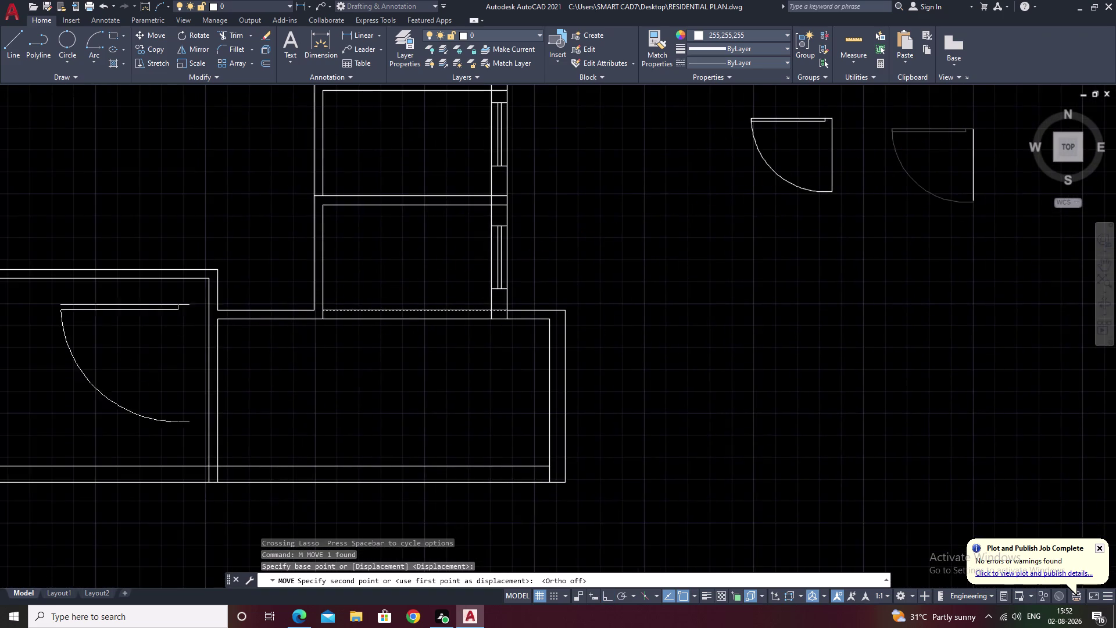
middle_drag(186, 292, 693, 419)
scroll(up, 3)
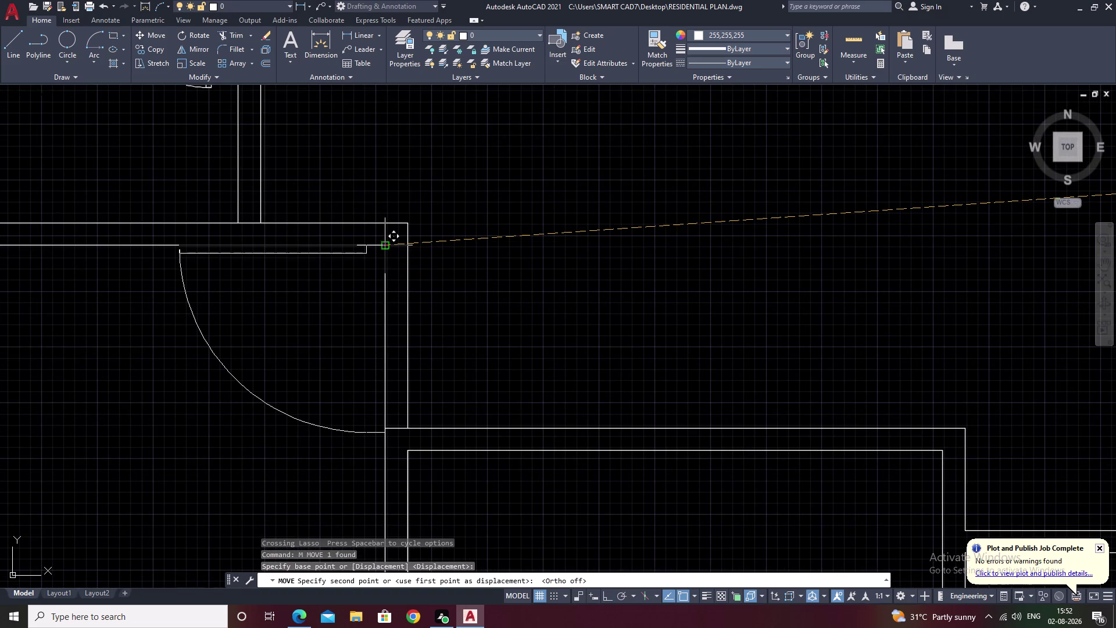
click(383, 248)
middle_drag(294, 356, 330, 340)
key(Escape)
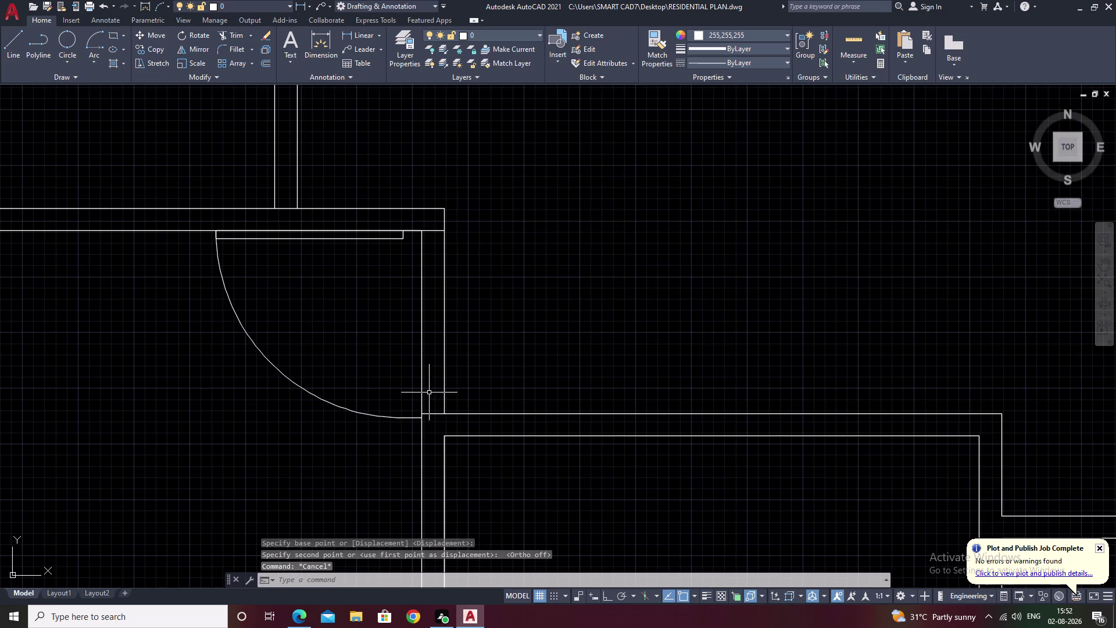
Clear the selection and select the placed door swing block.
click(414, 419)
key(Escape)
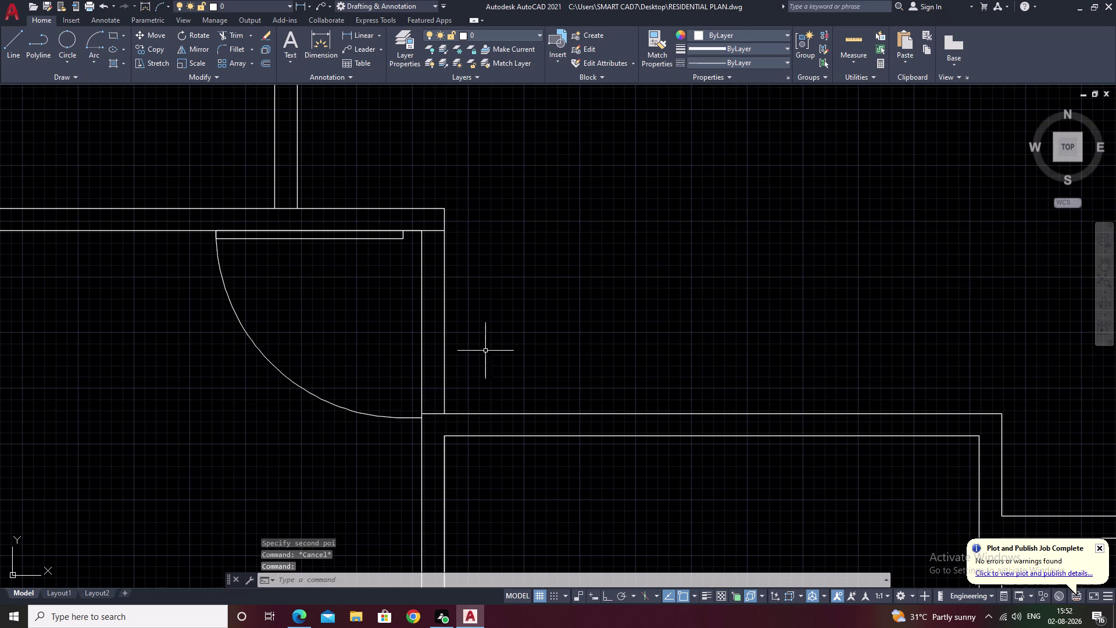
drag(313, 303, 253, 369)
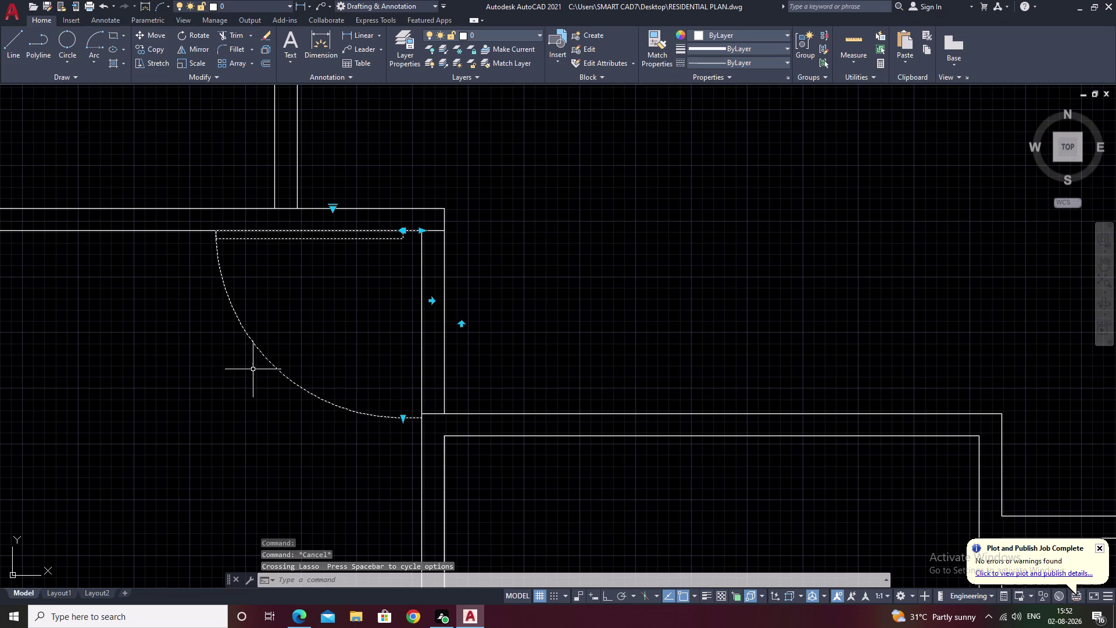
Erase the misplaced door swing and check the vertical line across the neighbouring opening.
text(e)
key(space)
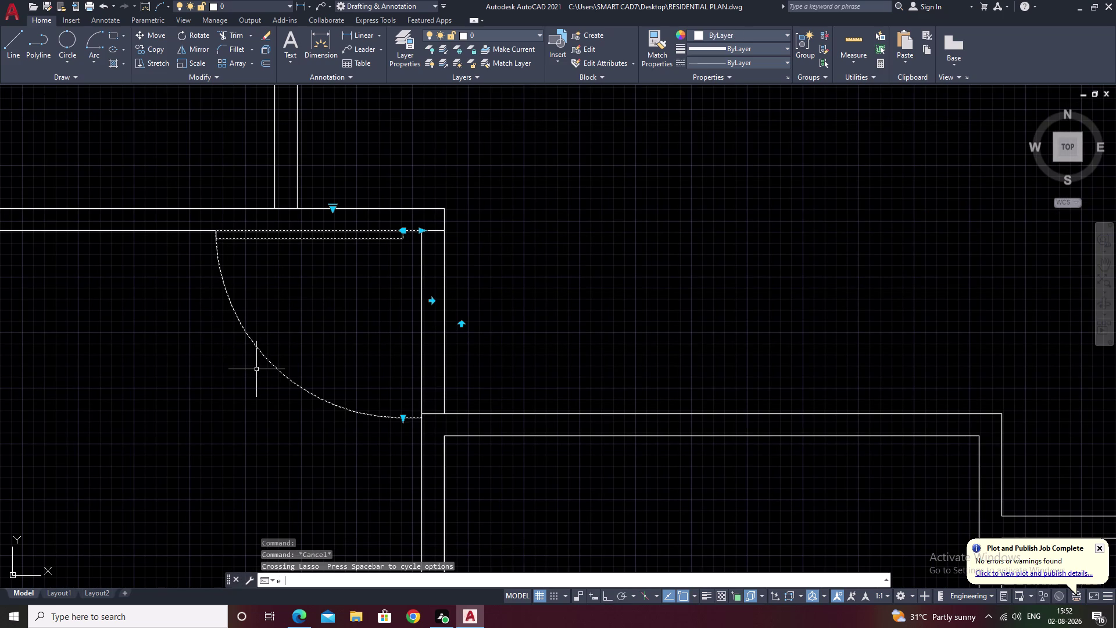
scroll(down, 3)
middle_drag(605, 291, 491, 364)
key(Escape)
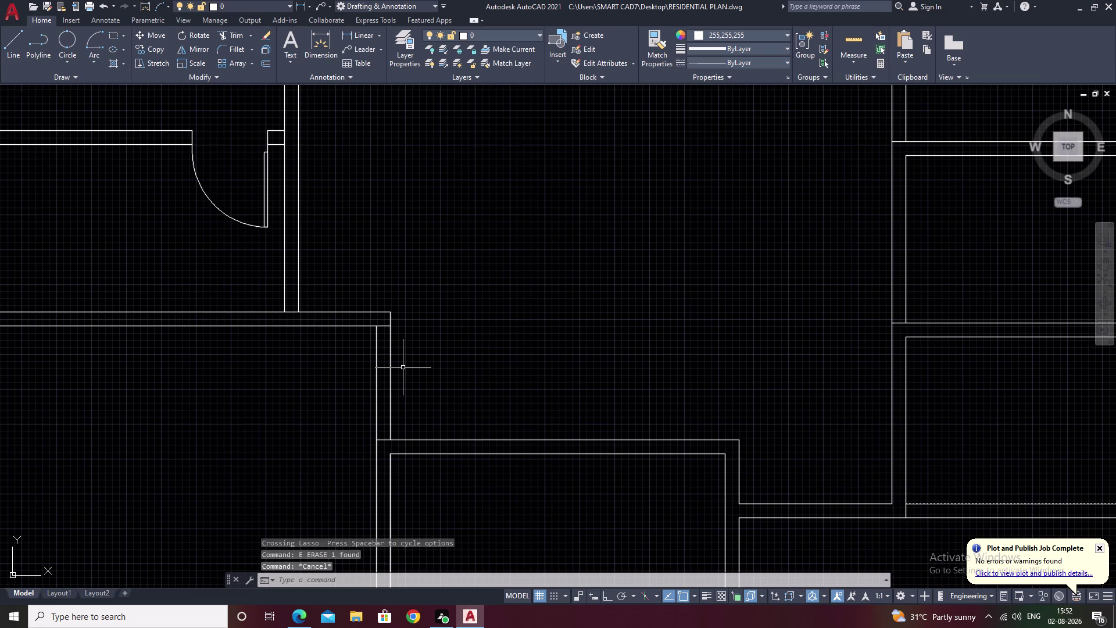
click(390, 375)
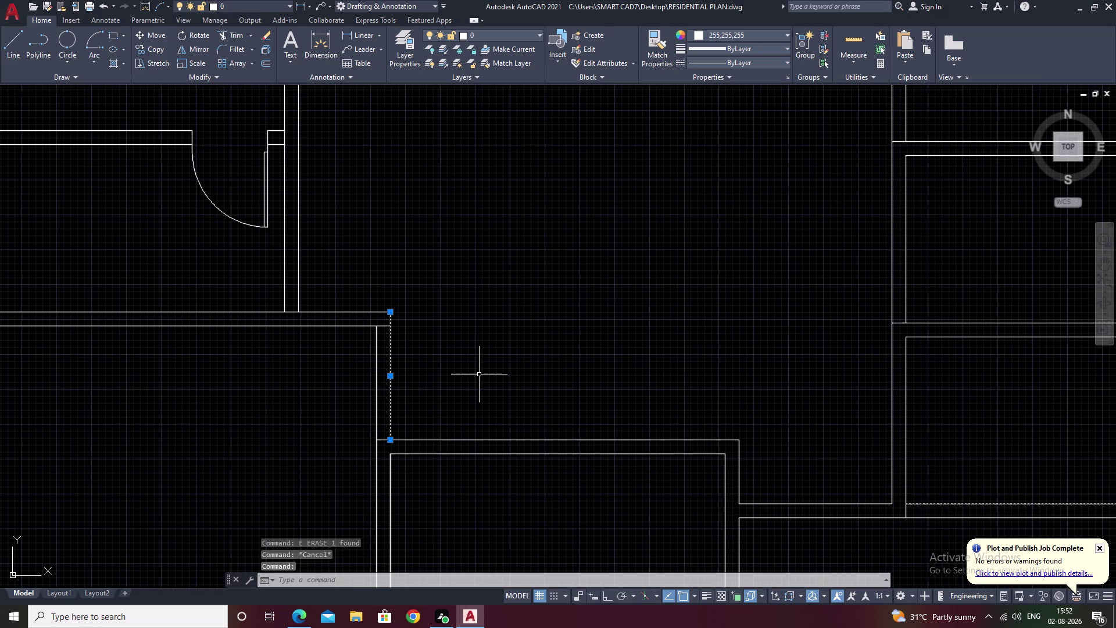
key(Escape)
Break the vertical line between two points, then undo the break.
scroll(up, 3)
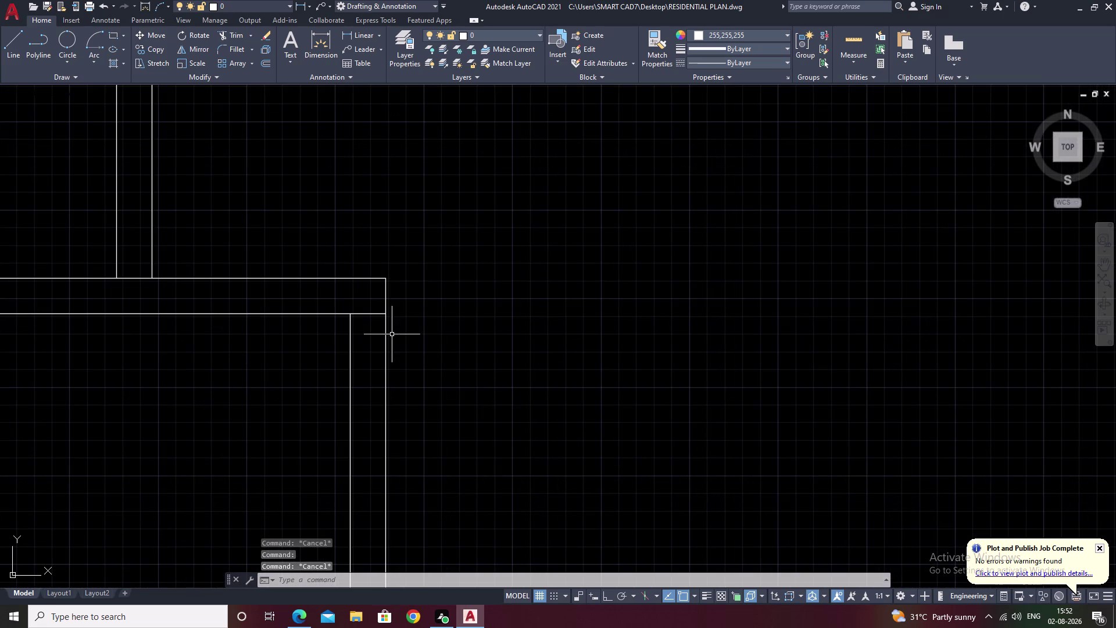
text(br)
key(space)
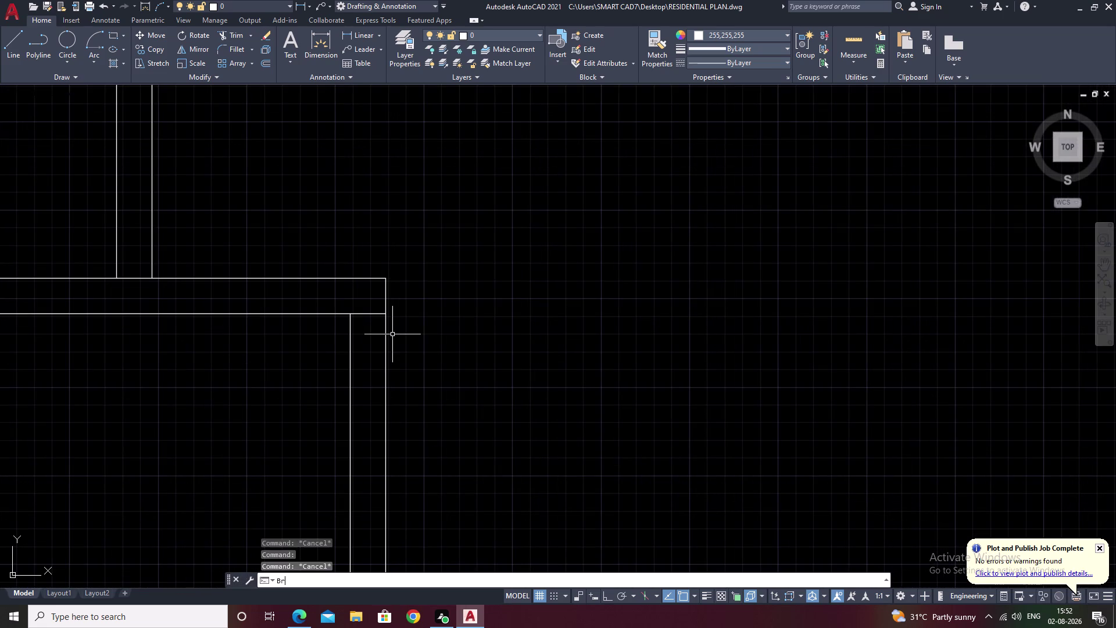
click(385, 412)
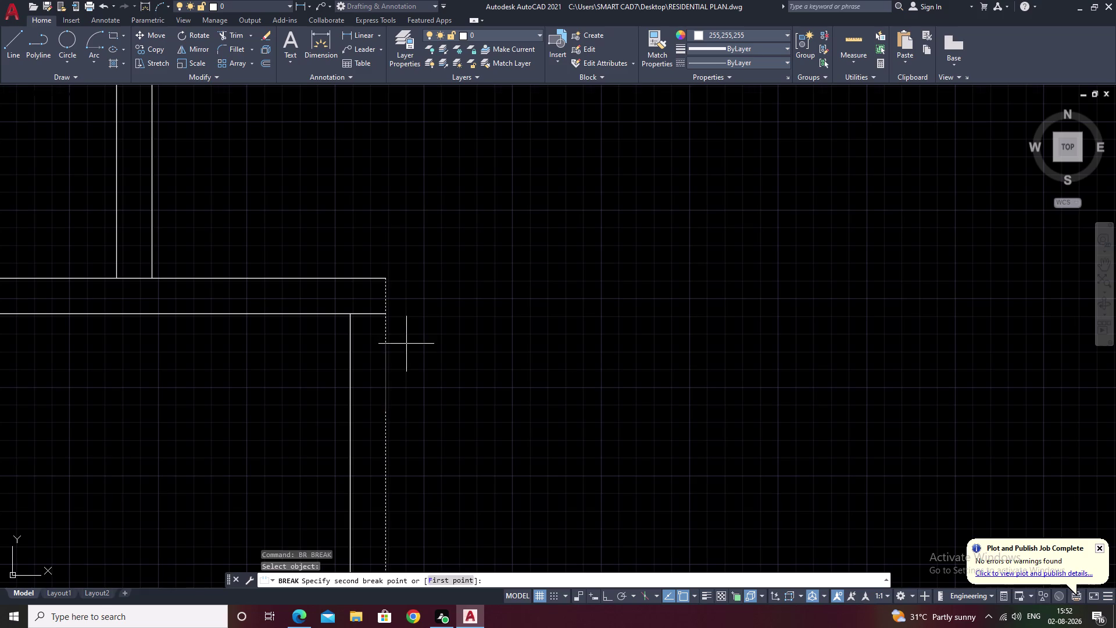
scroll(up, 3)
click(352, 275)
scroll(down, 3)
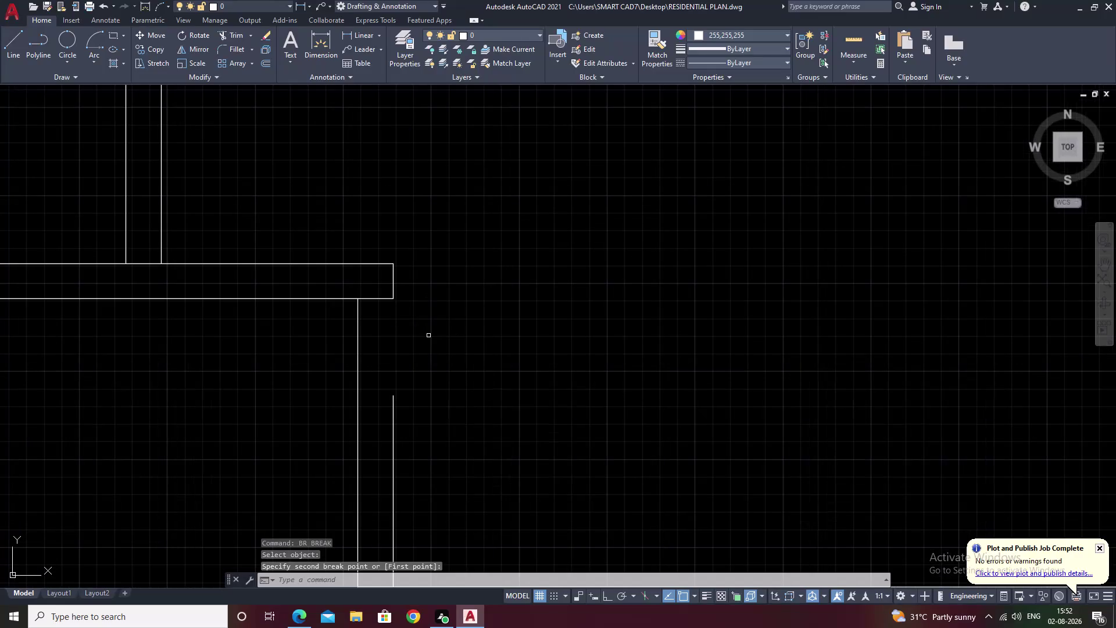
key(ctrl+z)
key(ctrl+z)
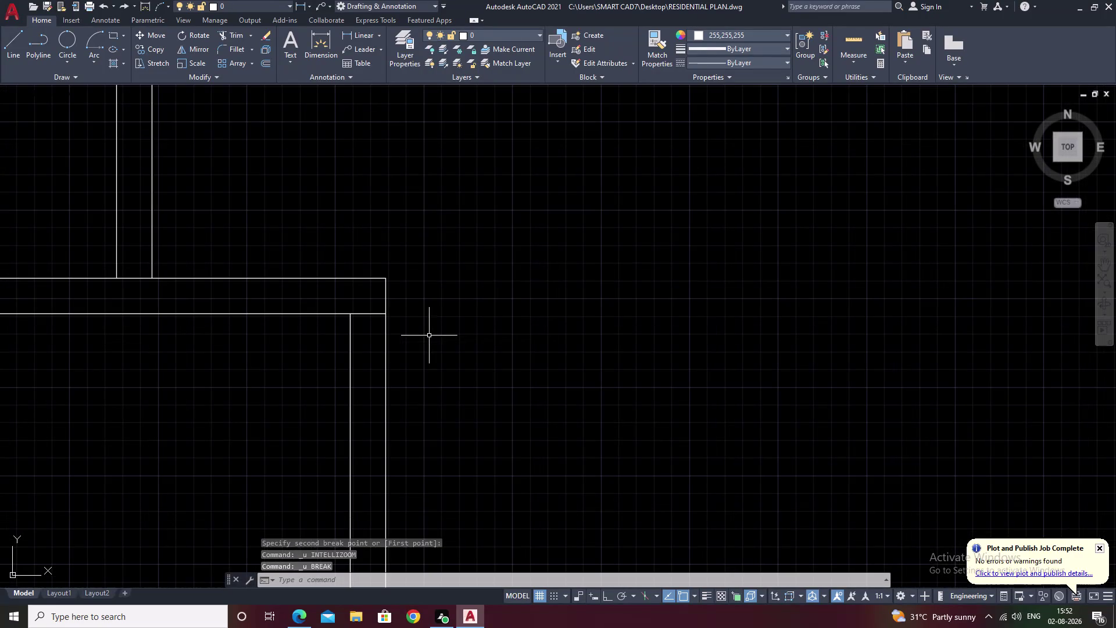
Split the vertical line at a single point with Break at Point.
text(br)
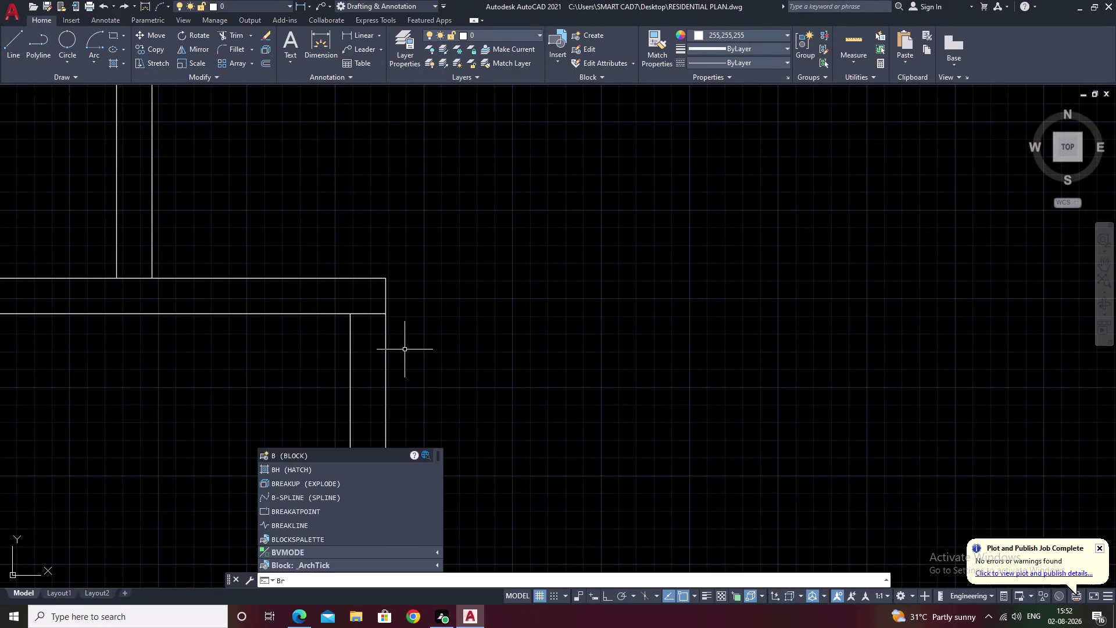
click(310, 496)
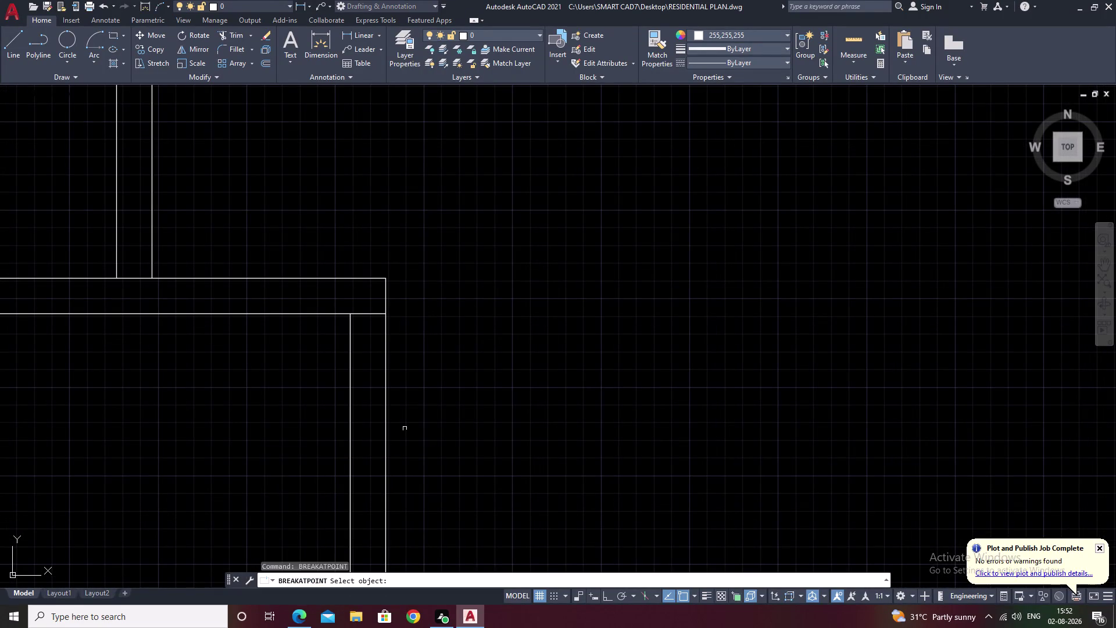
click(386, 428)
scroll(up, 3)
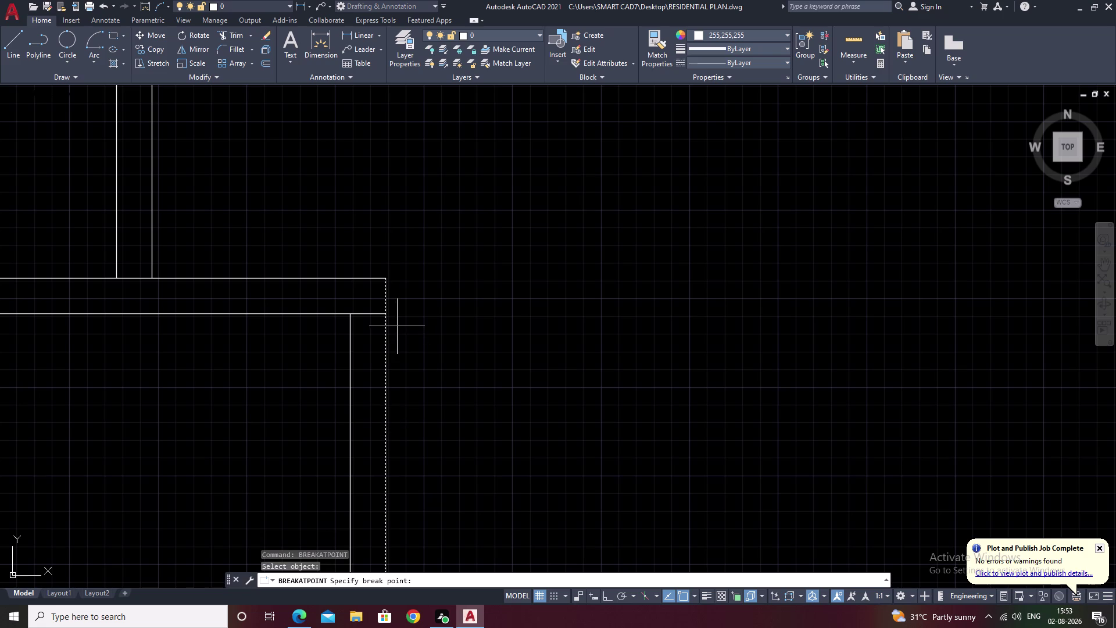
click(386, 314)
scroll(down, 3)
middle_drag(455, 390, 562, 210)
key(Escape)
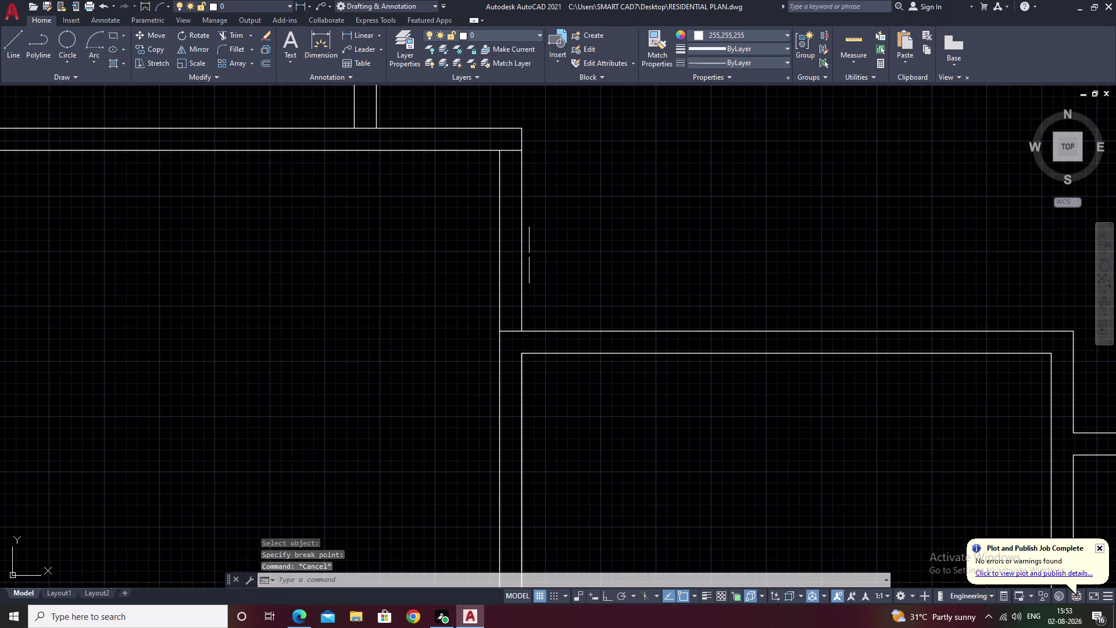
click(522, 263)
Copy the selected line into open space, then erase that copy.
text(c)
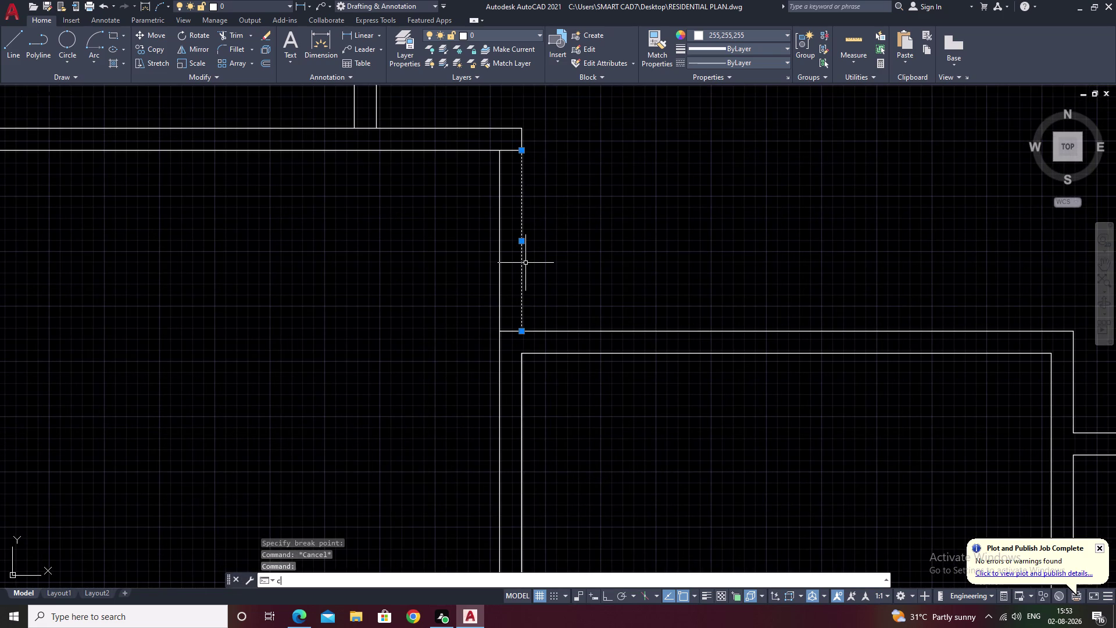
text(o)
key(space)
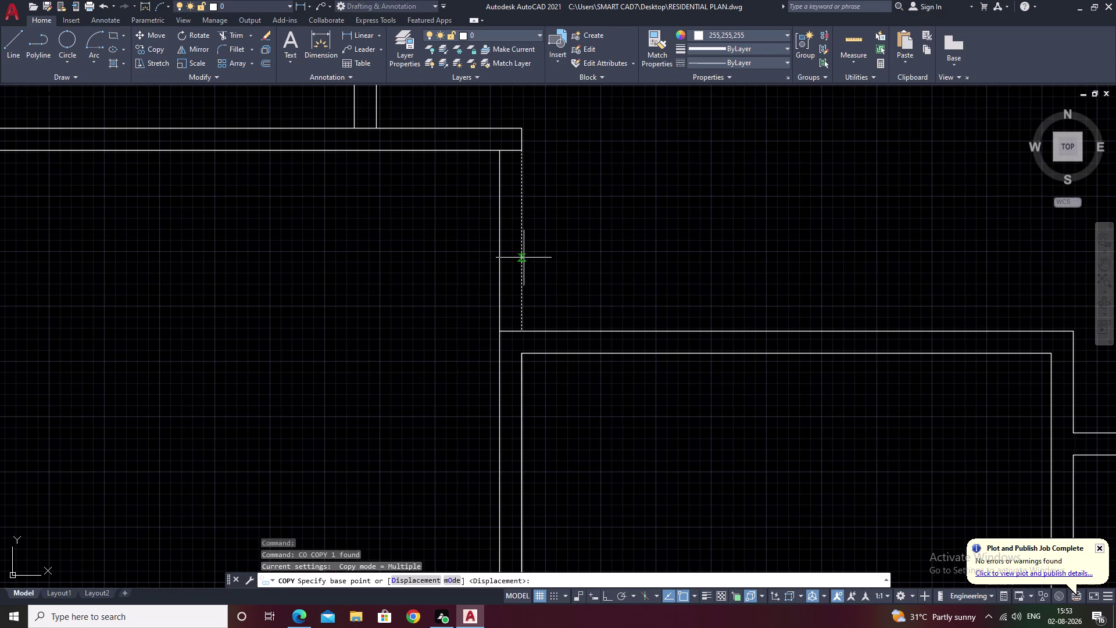
click(523, 242)
middle_drag(717, 240, 534, 285)
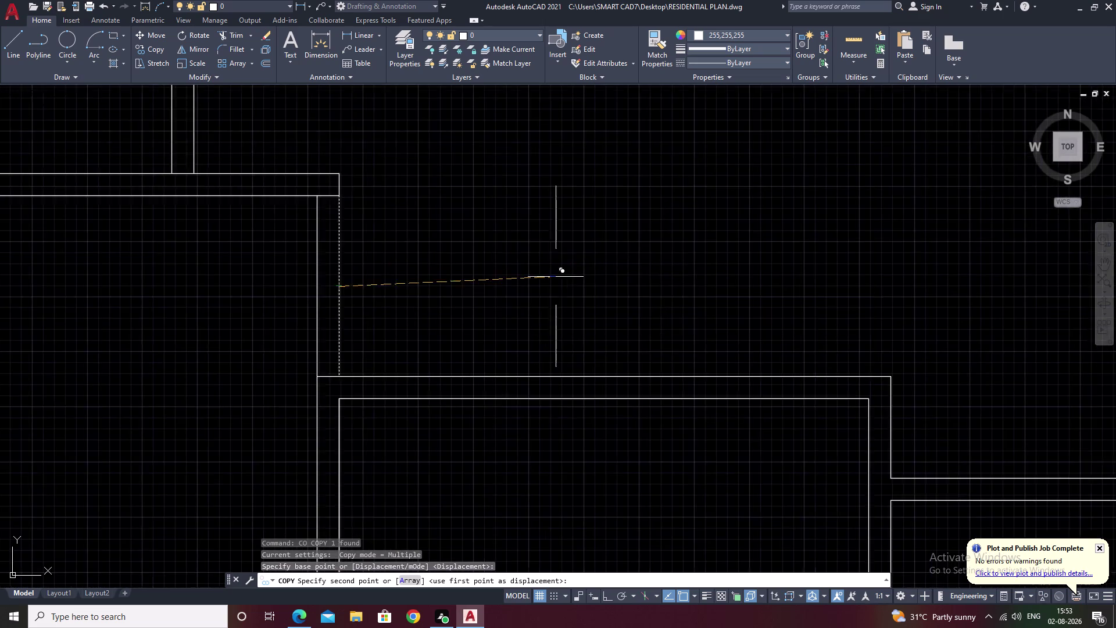
scroll(down, 3)
middle_drag(679, 272, 308, 292)
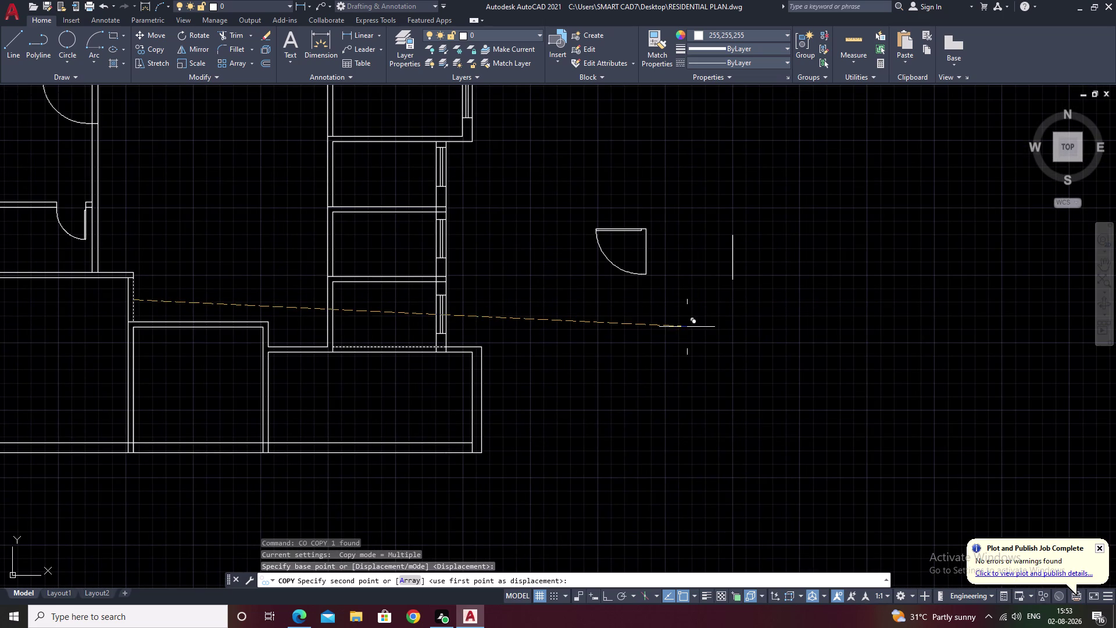
click(686, 326)
key(Escape)
drag(767, 234, 724, 292)
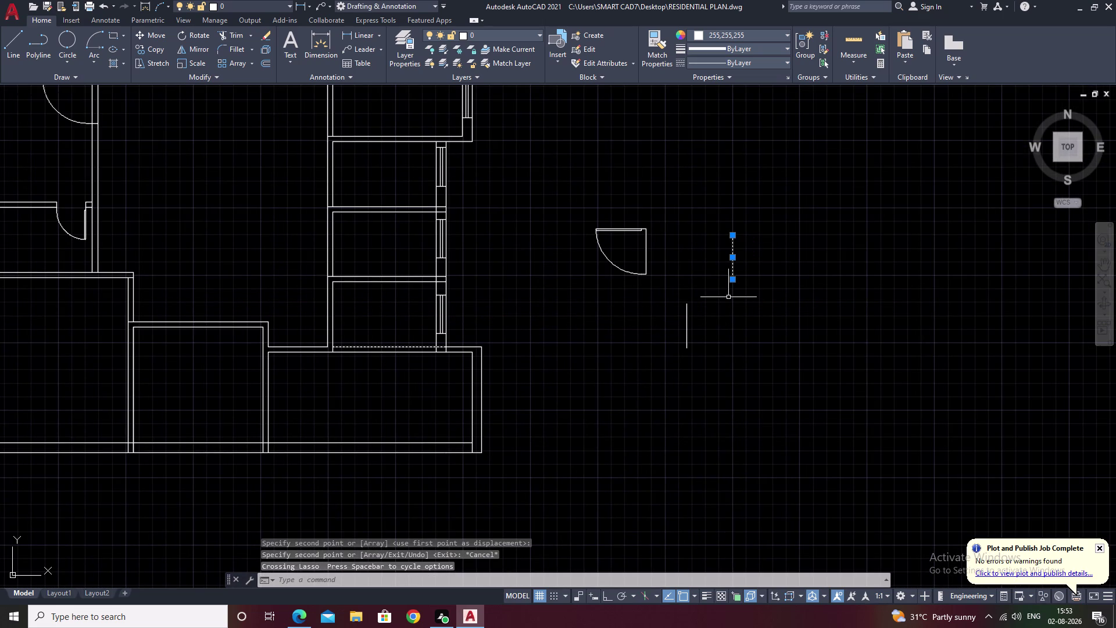
text(e)
key(space)
Copy the door swing block from its corner to a new spot.
scroll(up, 3)
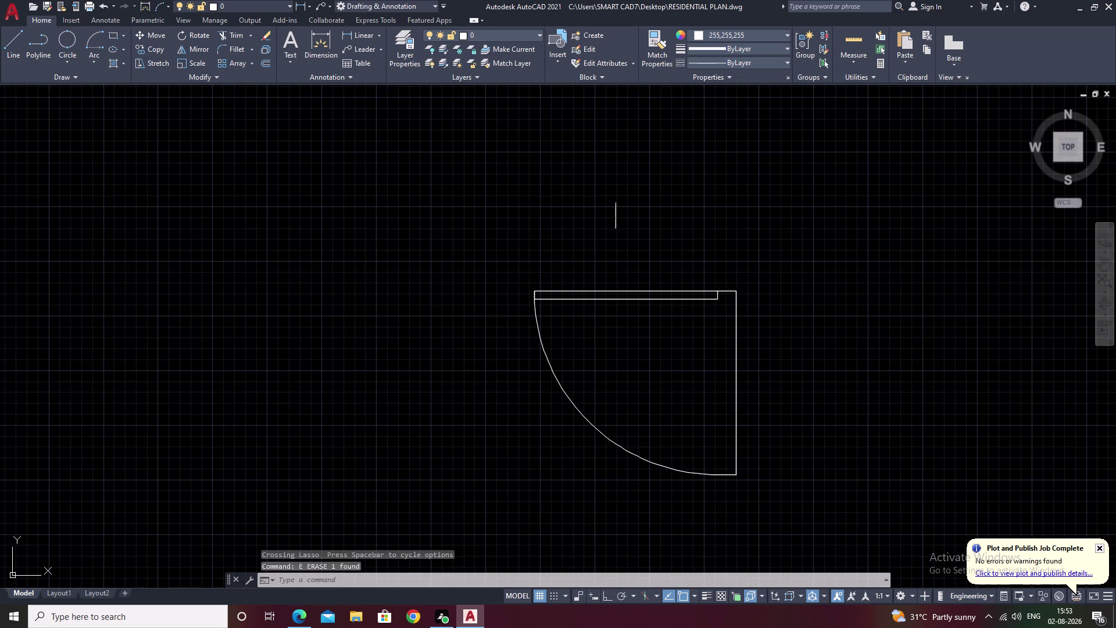
drag(674, 257, 582, 426)
text(c)
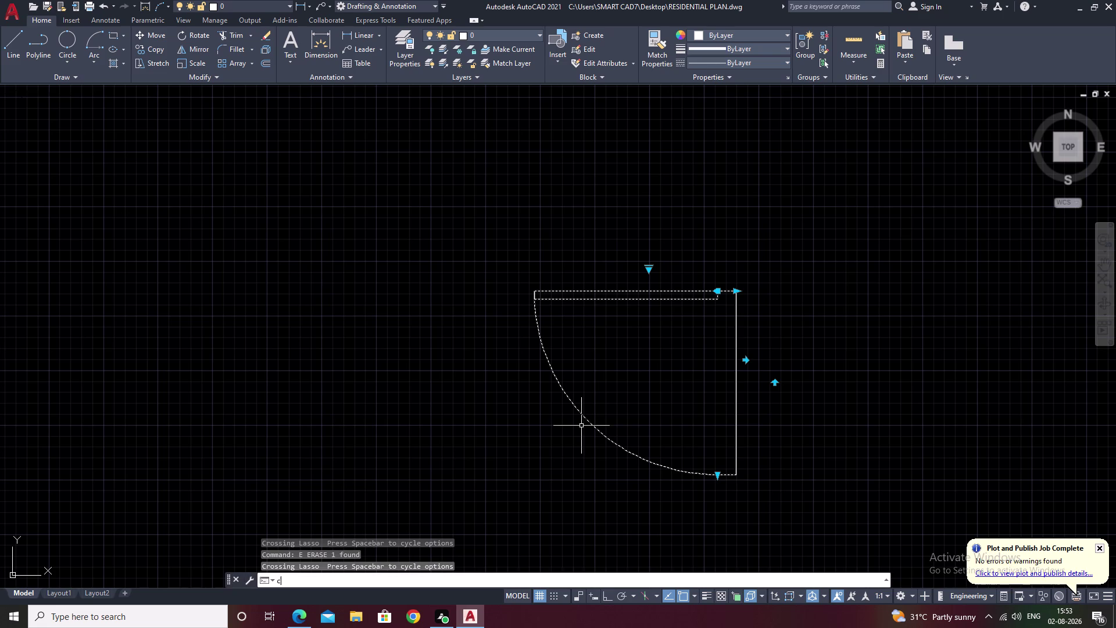
text(o)
key(space)
scroll(up, 3)
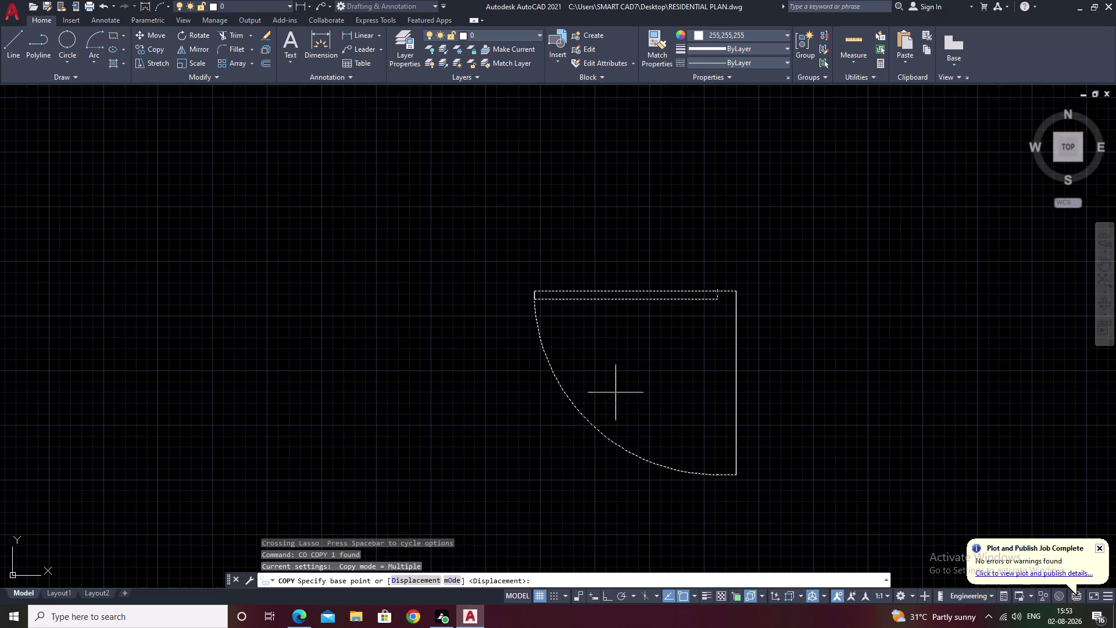
click(810, 231)
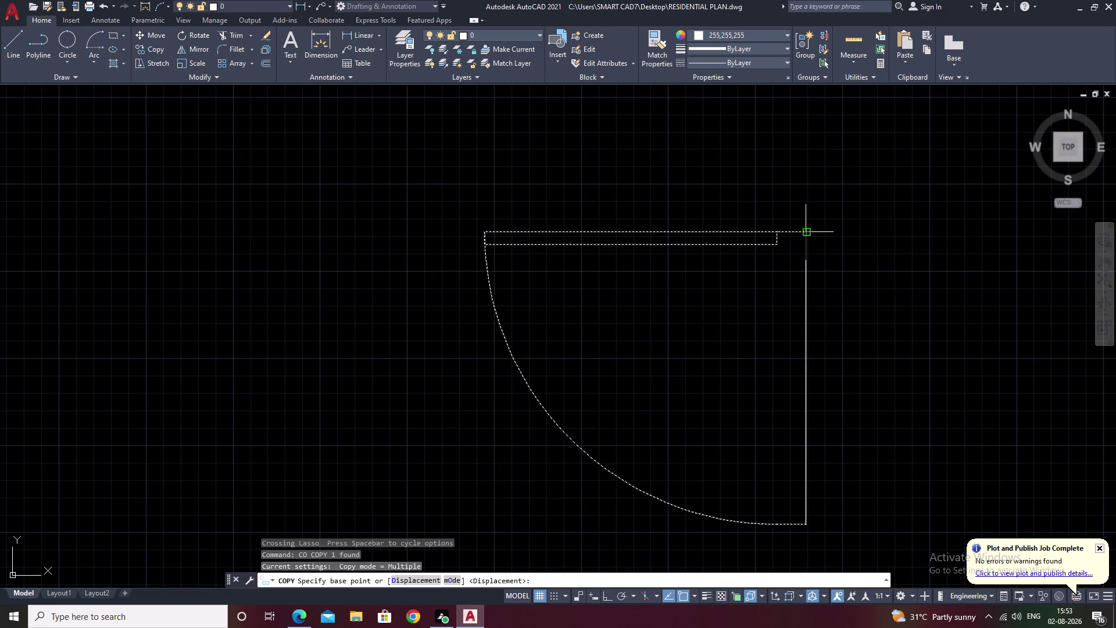
scroll(down, 3)
middle_drag(807, 371, 803, 182)
scroll(up, 3)
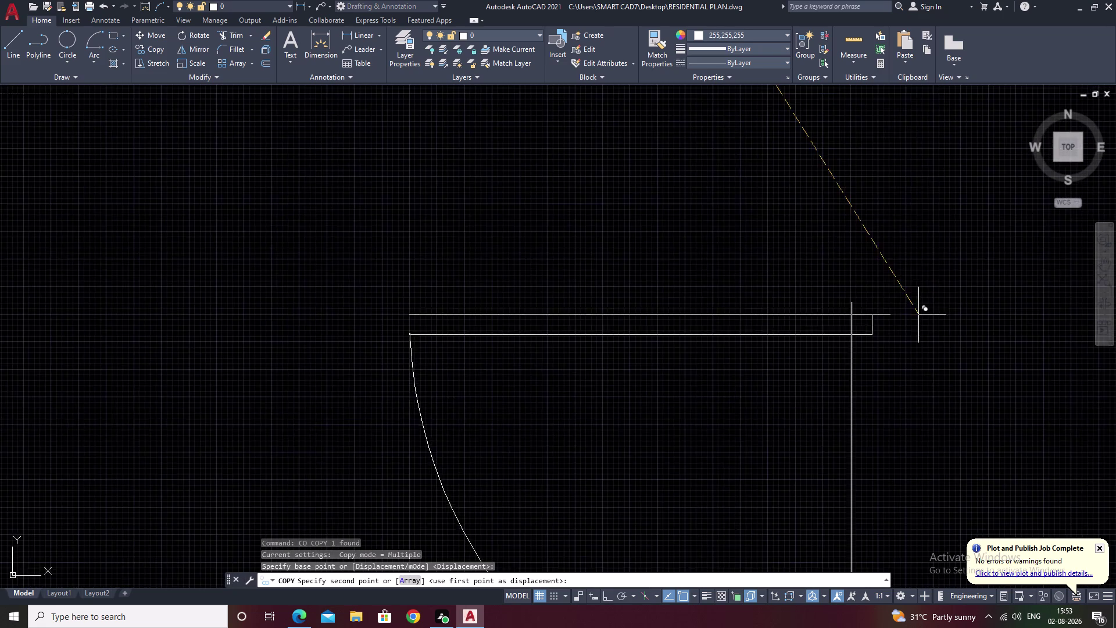
scroll(up, 3)
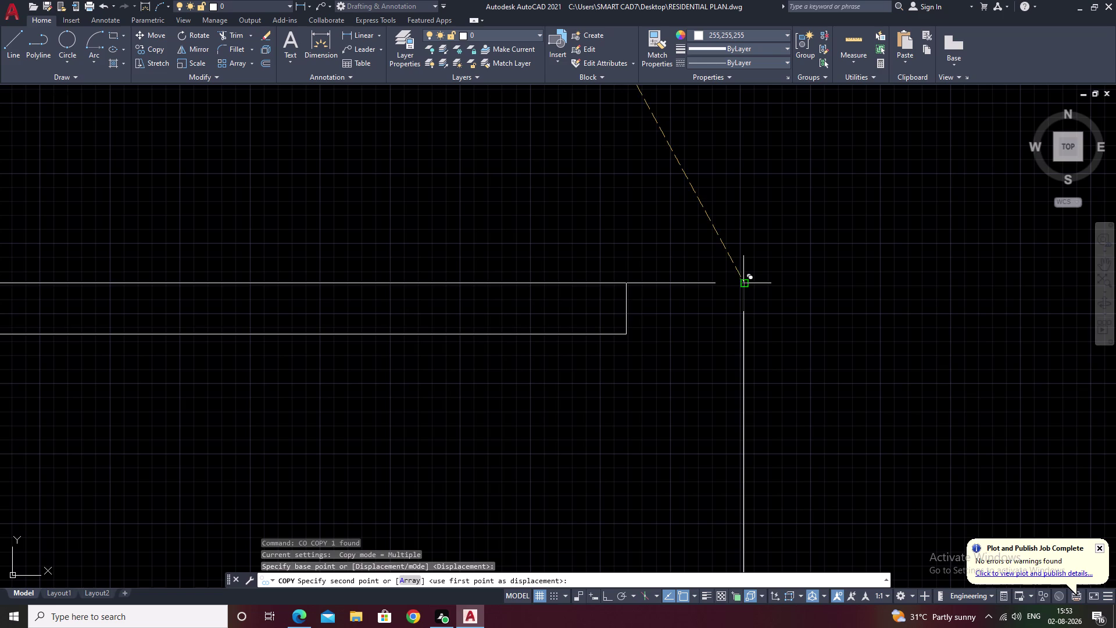
click(746, 283)
key(Escape)
Select the copied door swing and start scaling it.
scroll(down, 3)
middle_drag(839, 399, 847, 372)
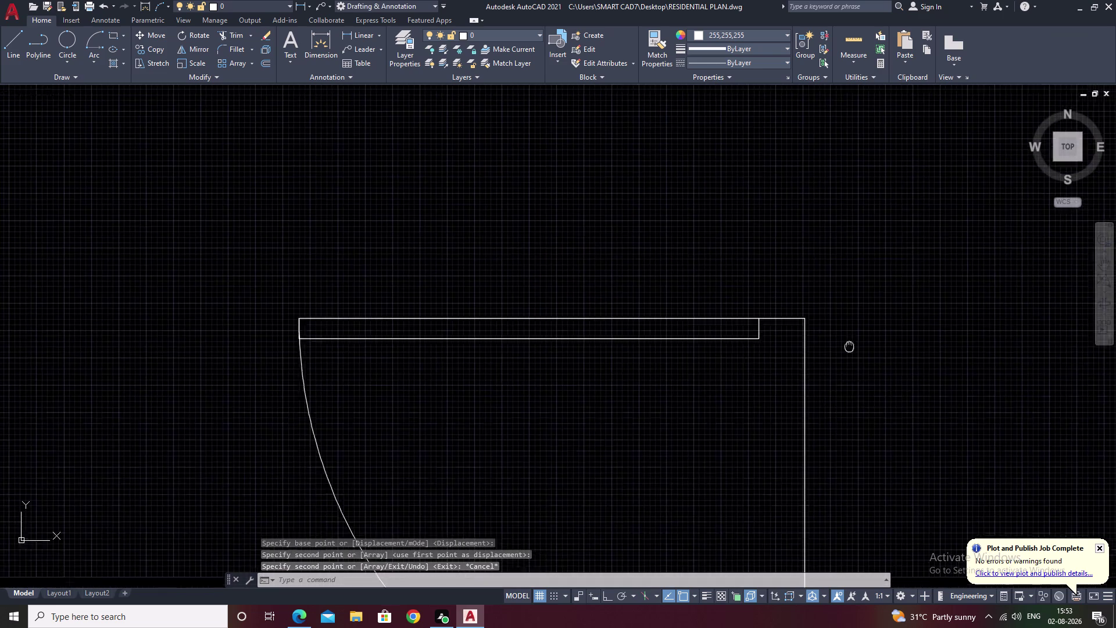
middle_drag(846, 372, 860, 196)
scroll(down, 3)
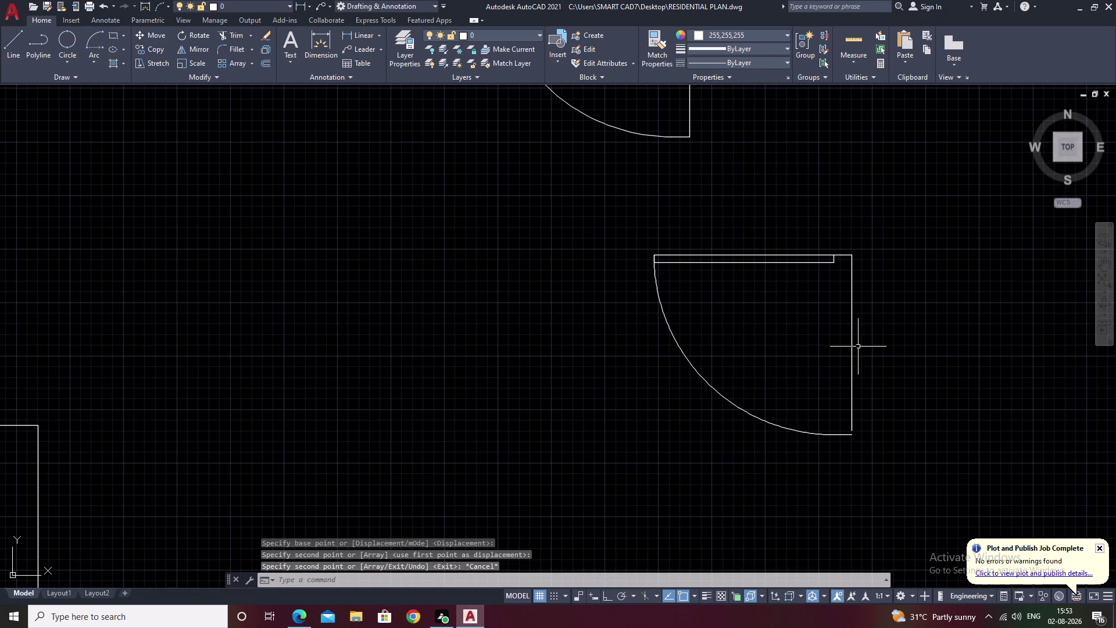
drag(829, 226, 688, 348)
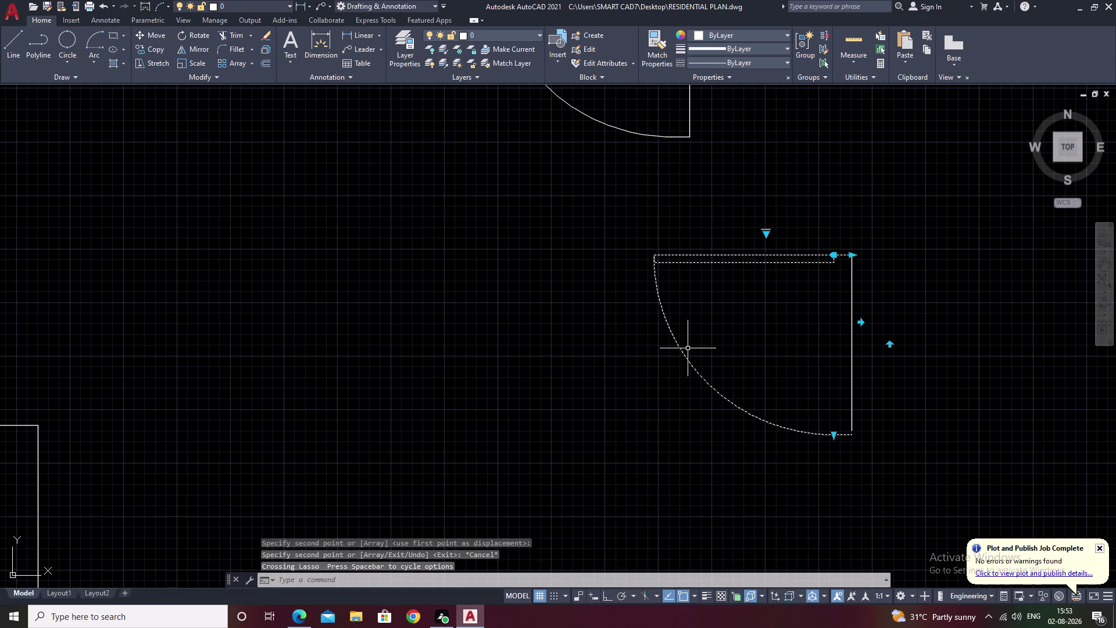
text(sc)
key(space)
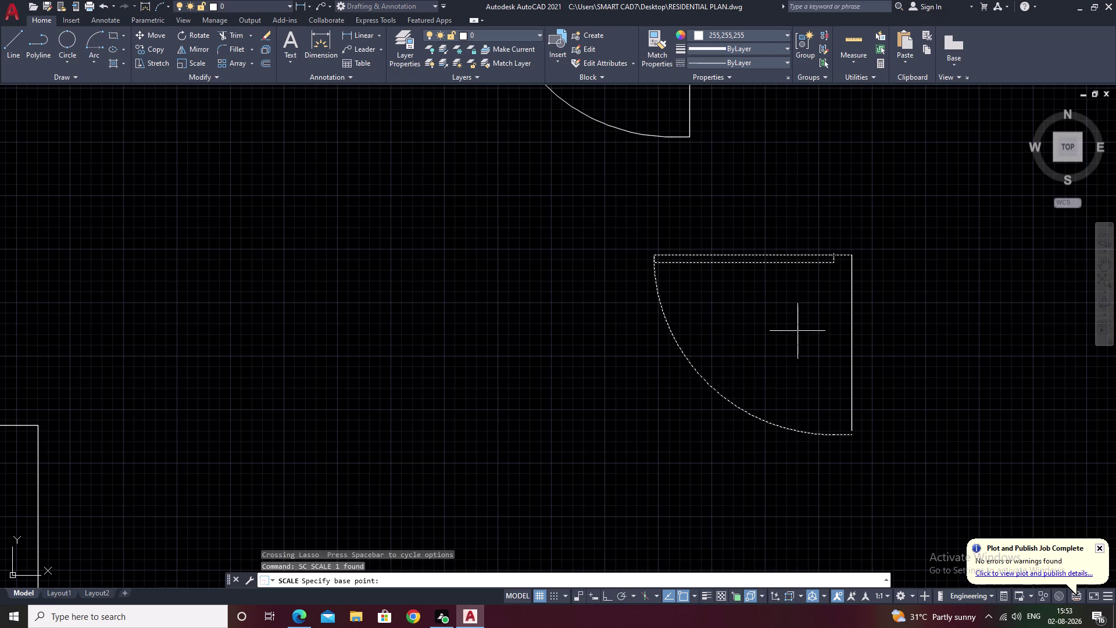
Abandon the in-progress scaling of the copied door swing.
middle_drag(836, 314, 718, 347)
click(735, 288)
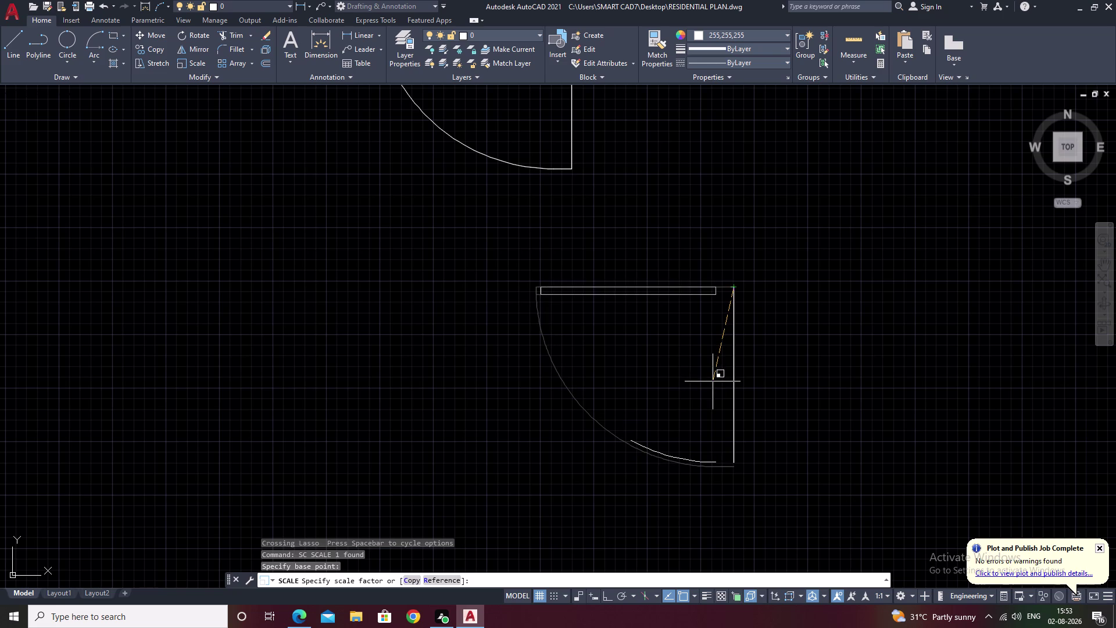
click(713, 381)
key(Escape)
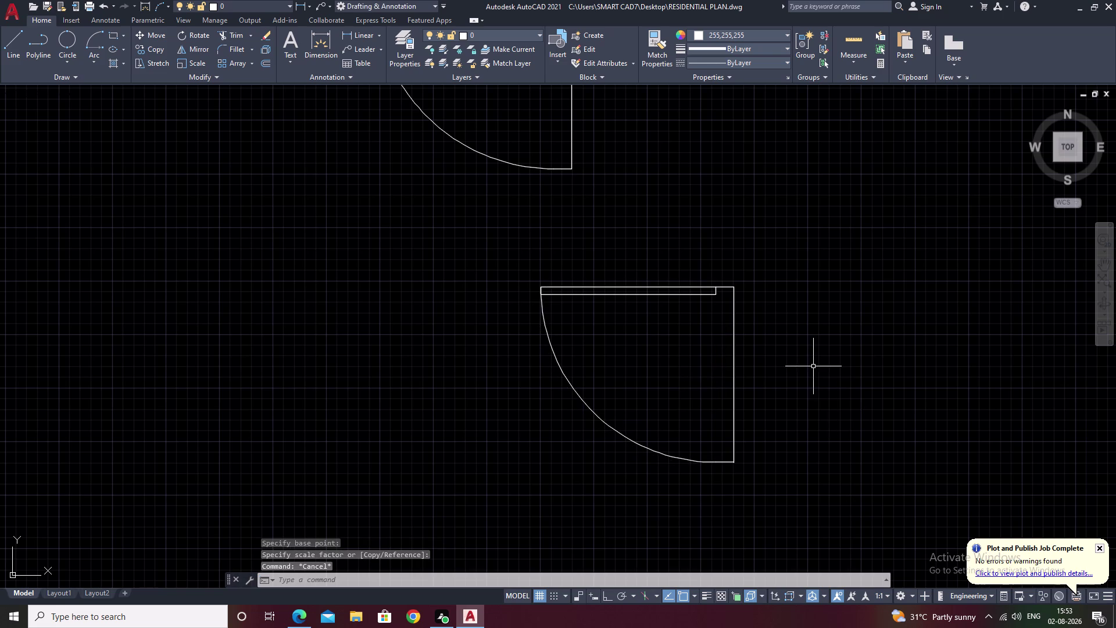
Move the door swing so its corner lands on the lower wall opening corner.
drag(722, 233, 553, 451)
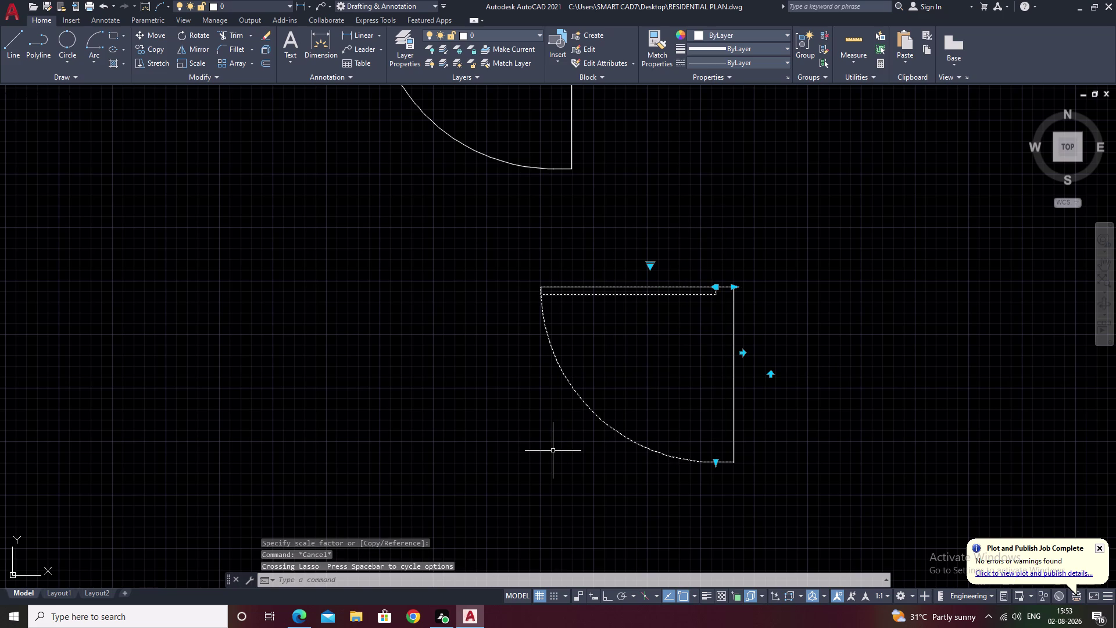
text(m)
key(space)
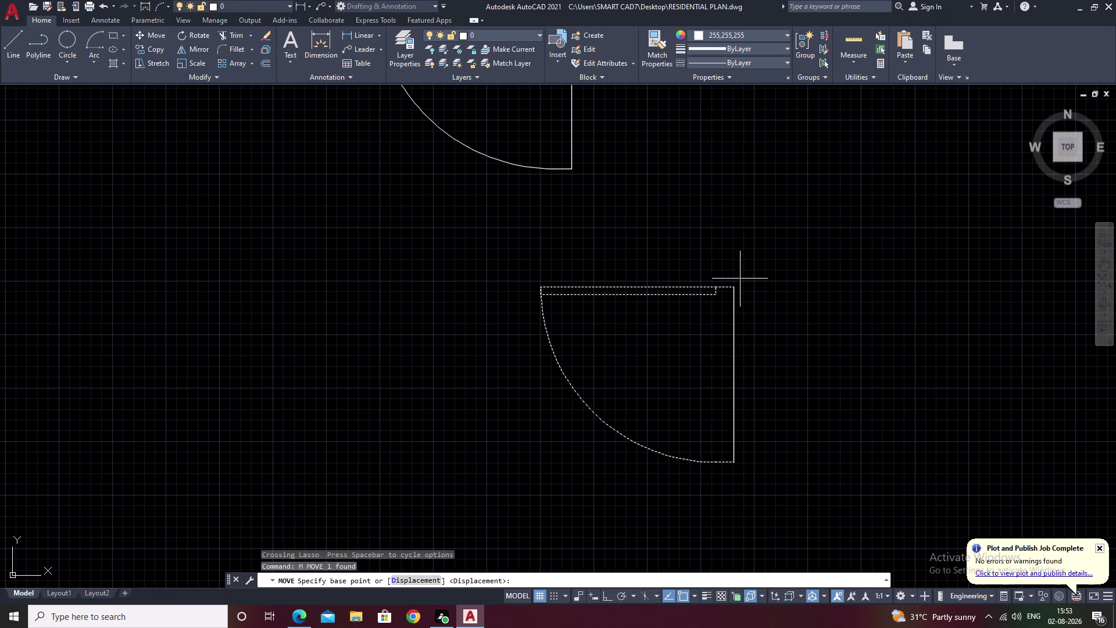
click(732, 286)
scroll(down, 3)
middle_drag(384, 327, 938, 367)
middle_drag(498, 345, 765, 330)
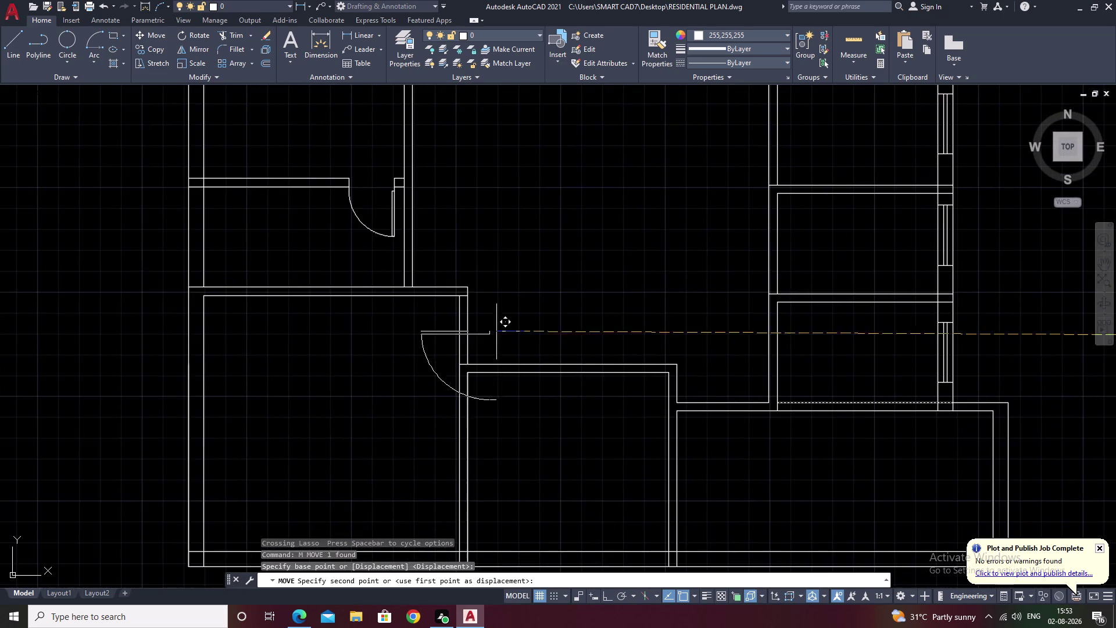
scroll(up, 3)
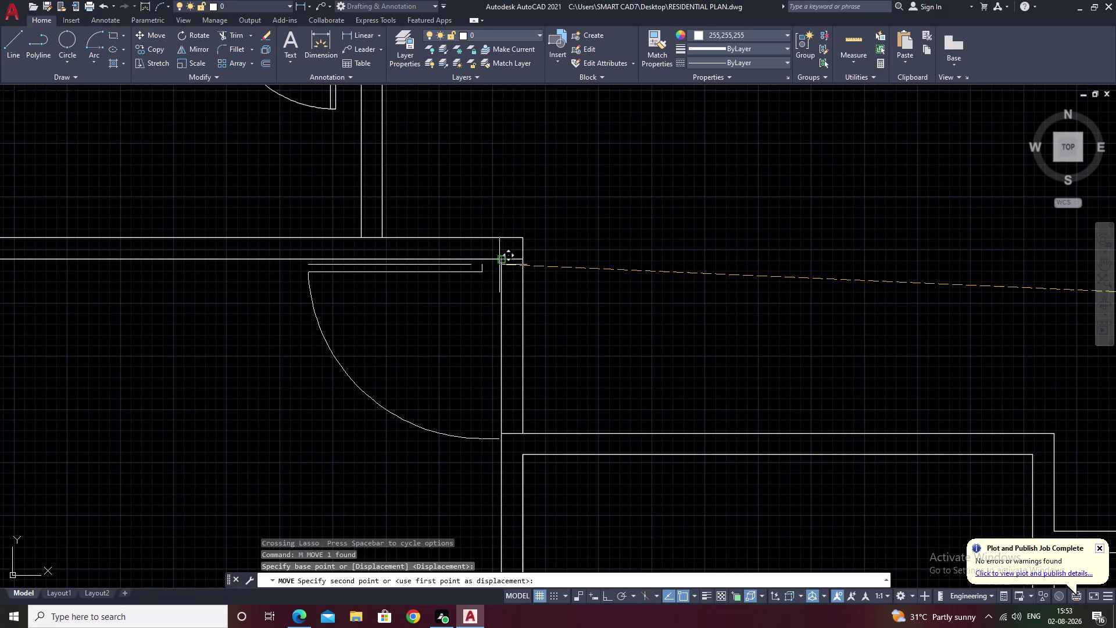
scroll(up, 3)
click(496, 253)
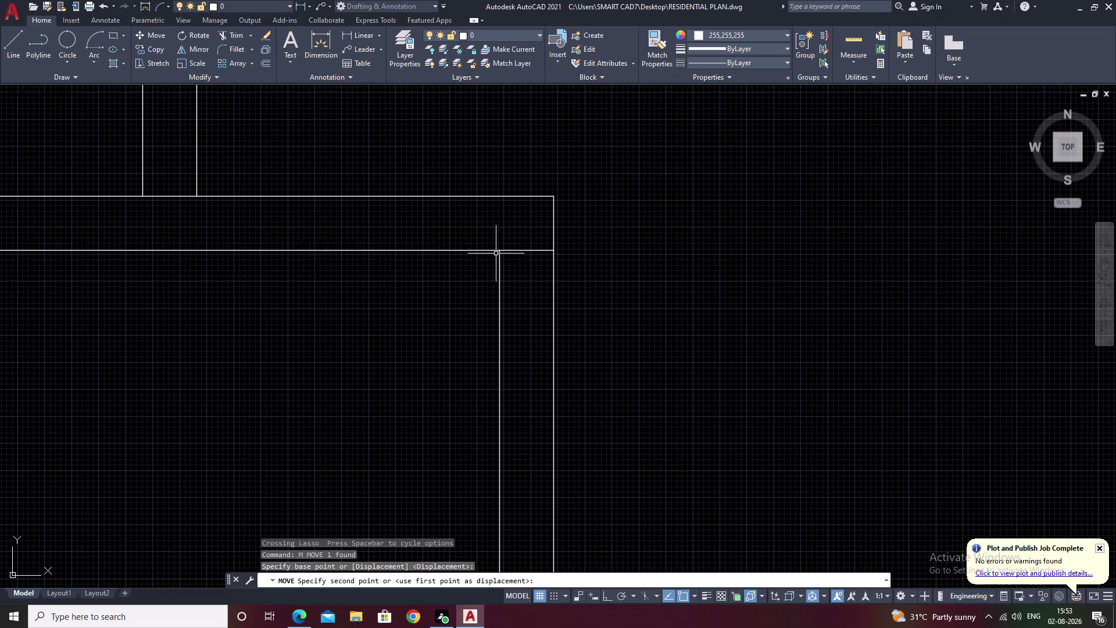
scroll(down, 3)
key(Escape)
Fence-trim the wall lines crossing the door opening.
text(tr)
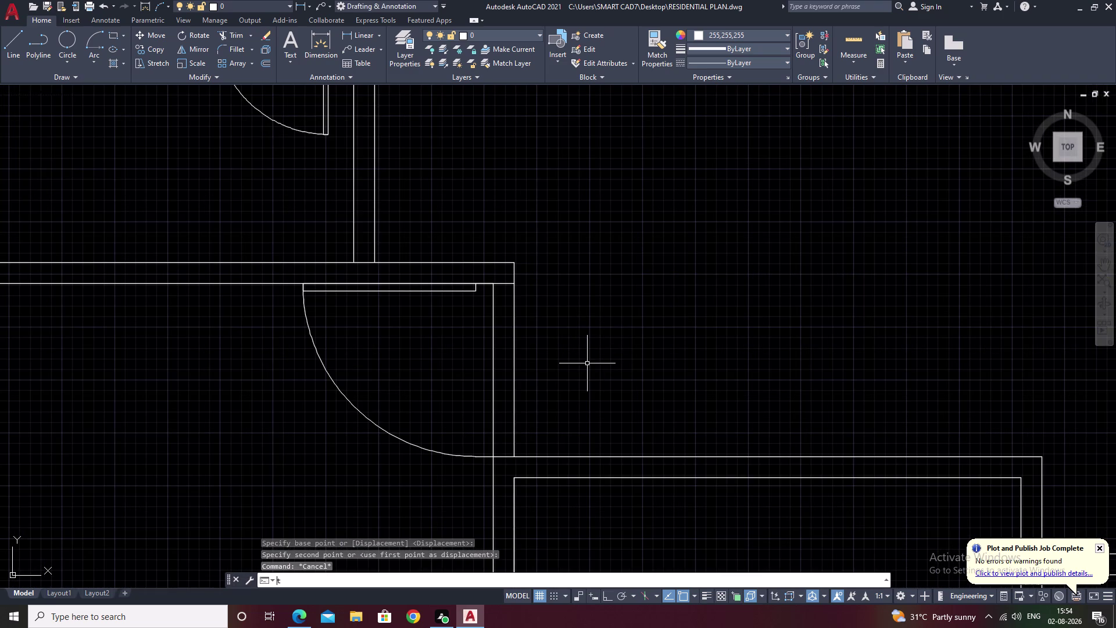
key(space)
drag(596, 354, 446, 388)
scroll(down, 3)
middle_drag(574, 342, 607, 370)
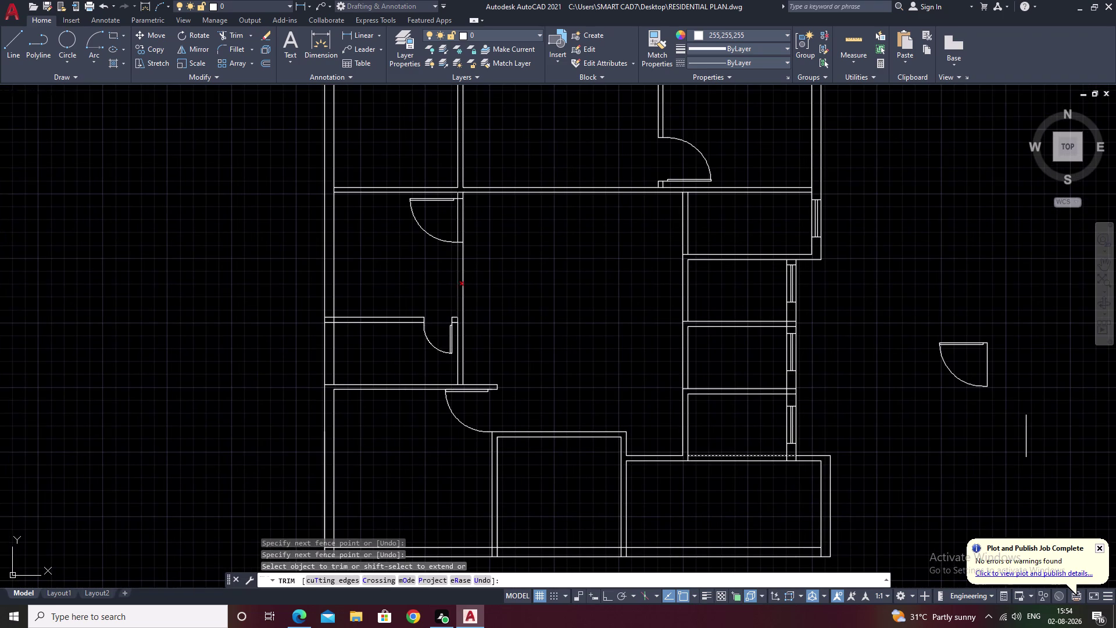
Fence-trim the remaining wall segments inside the opening and end trimming.
drag(485, 218, 425, 218)
middle_drag(562, 235, 415, 422)
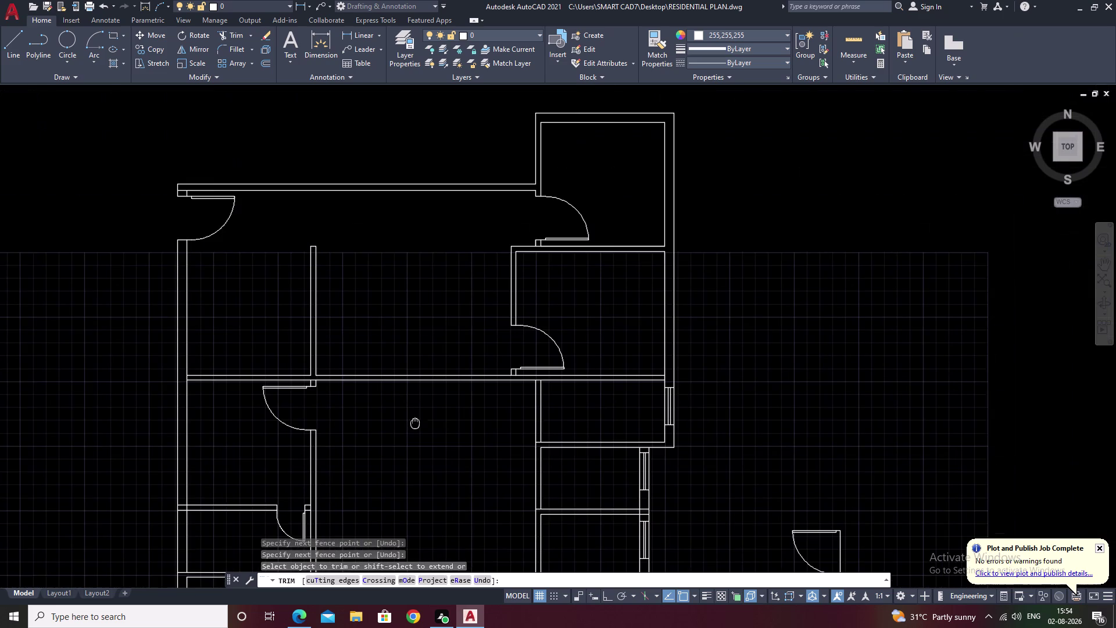
middle_drag(407, 312, 465, 185)
middle_drag(461, 361, 492, 247)
middle_drag(486, 337, 511, 264)
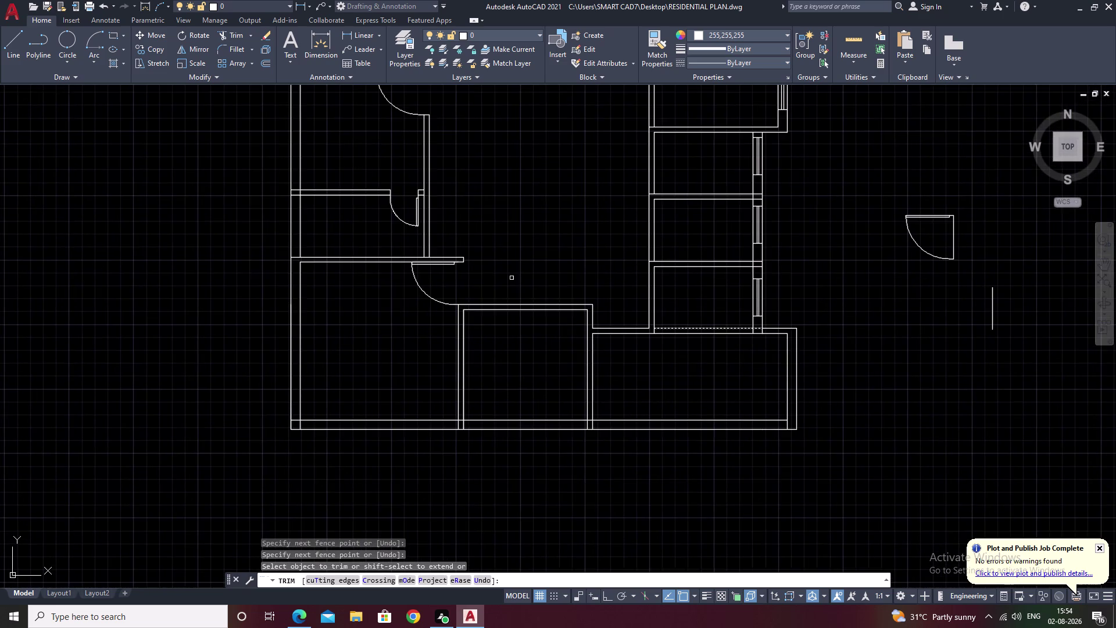
scroll(up, 3)
middle_drag(510, 366, 420, 400)
key(Escape)
scroll(up, 3)
middle_drag(301, 274, 444, 459)
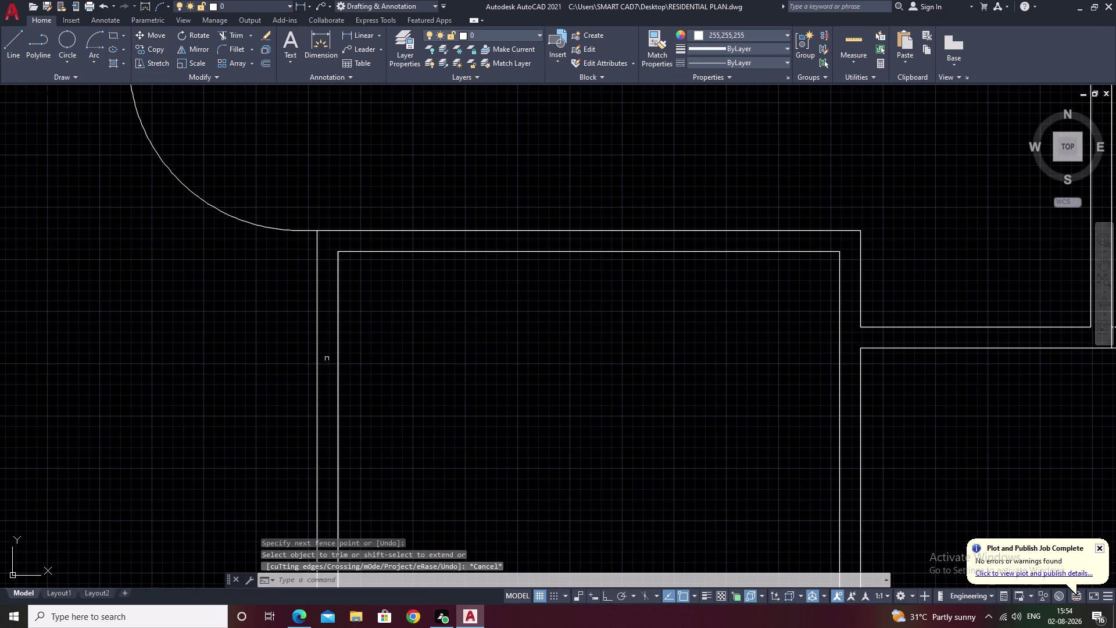
Start extending a wall line, then cancel the extend.
text(ex)
key(space)
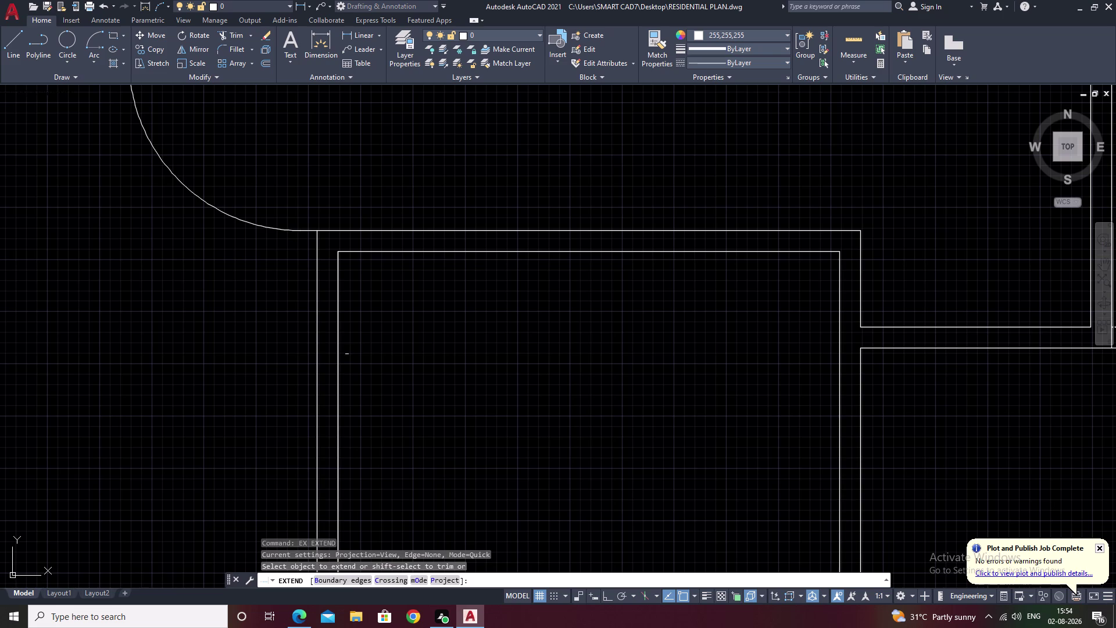
click(337, 359)
key(Escape)
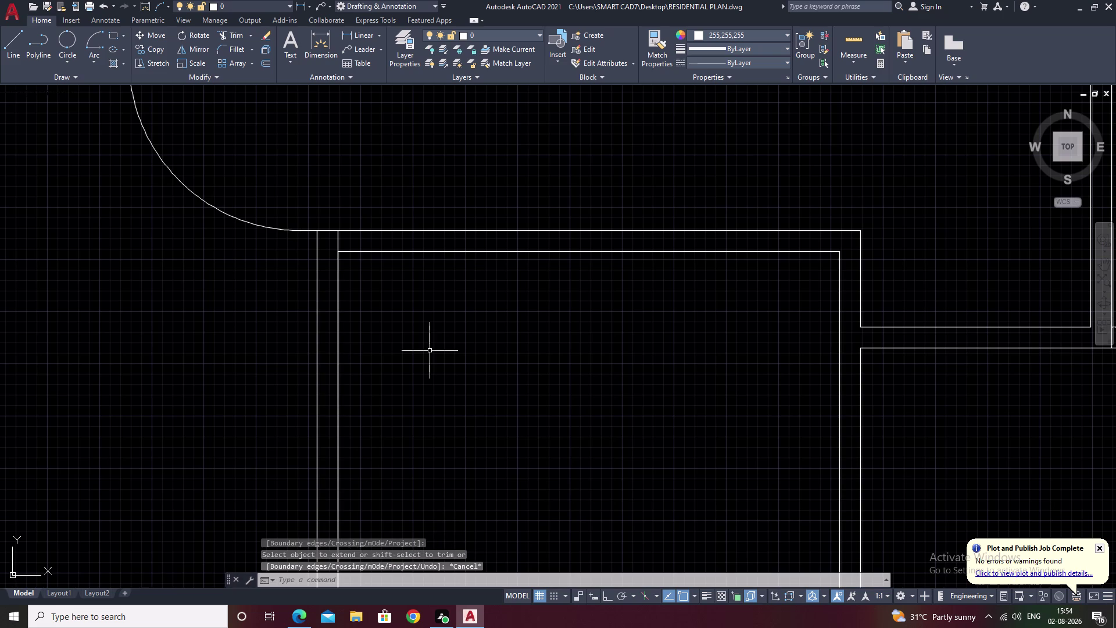
middle_drag(433, 349, 414, 404)
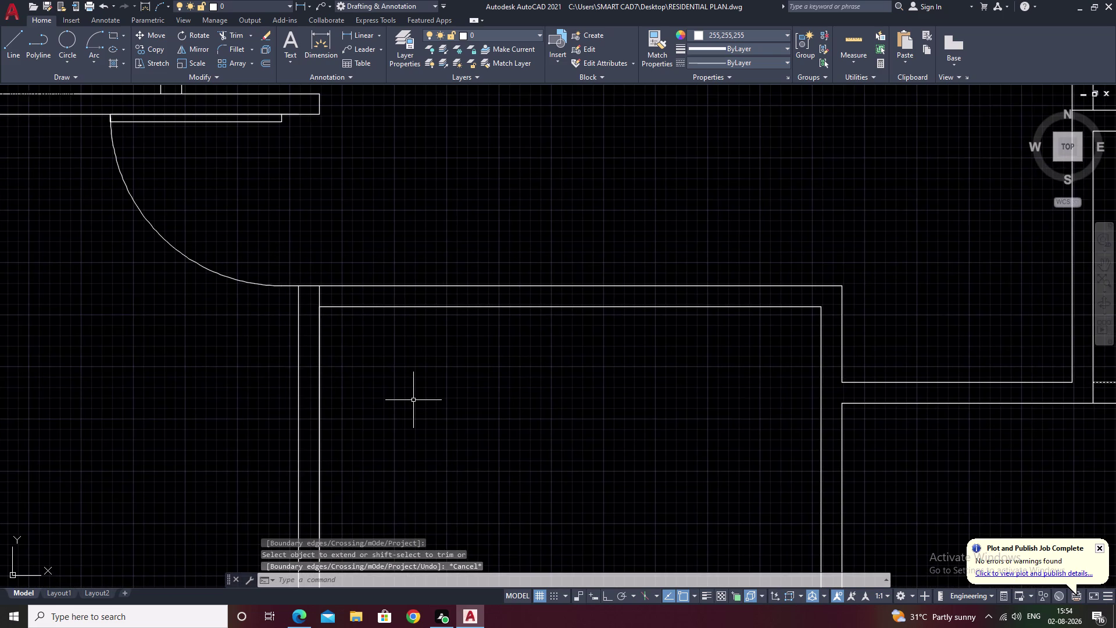
Offset the inner wall line 6 inches to the right.
text(o)
key(space)
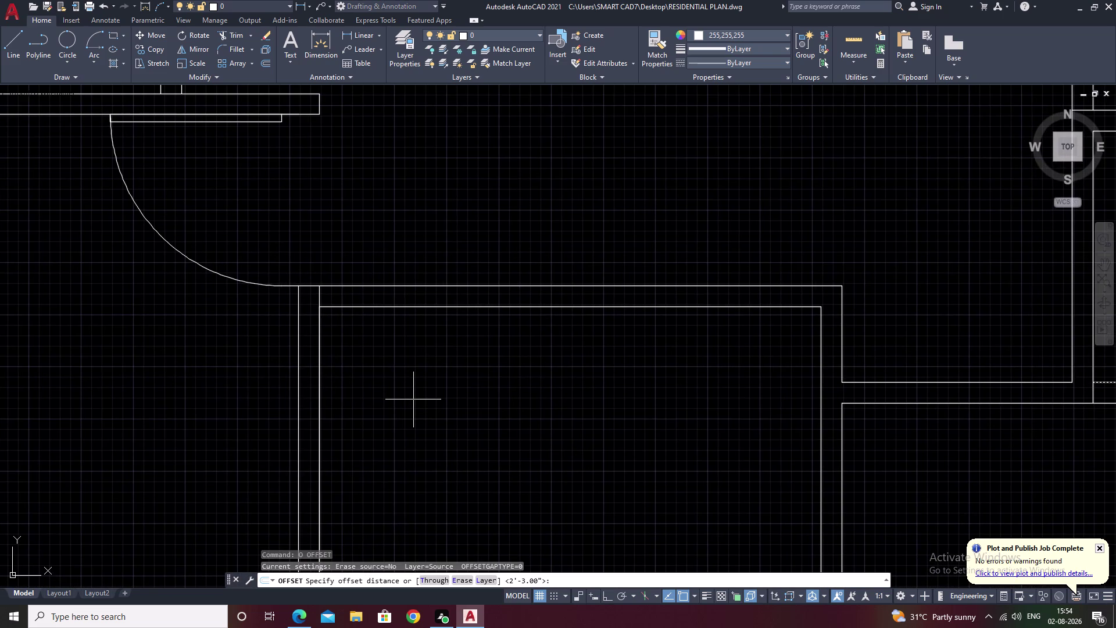
text(6)
key(space)
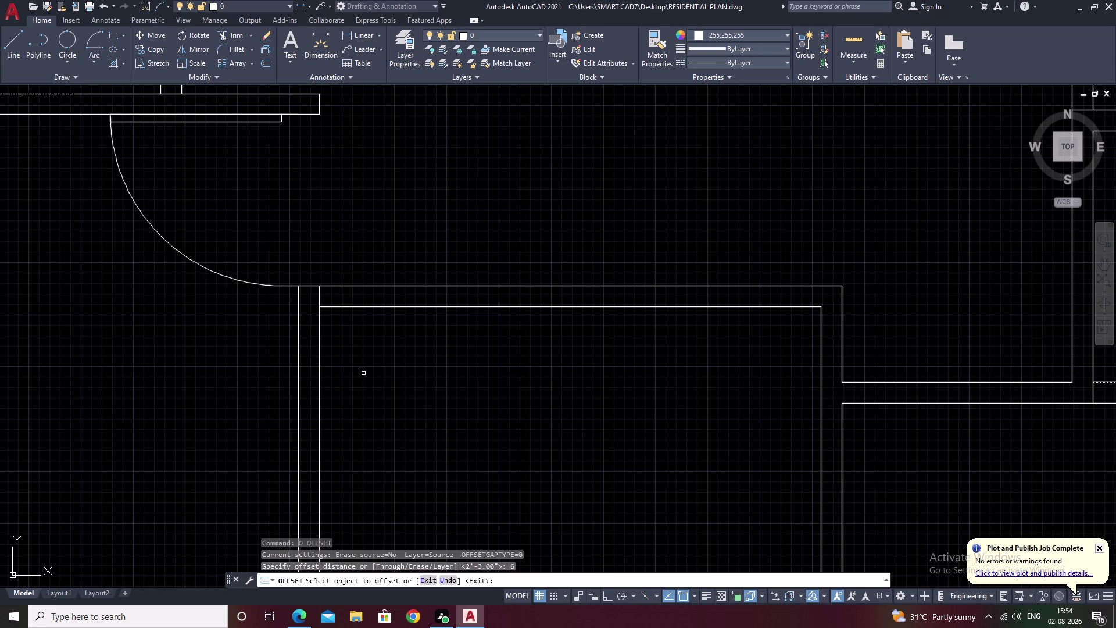
click(320, 292)
click(359, 294)
key(Escape)
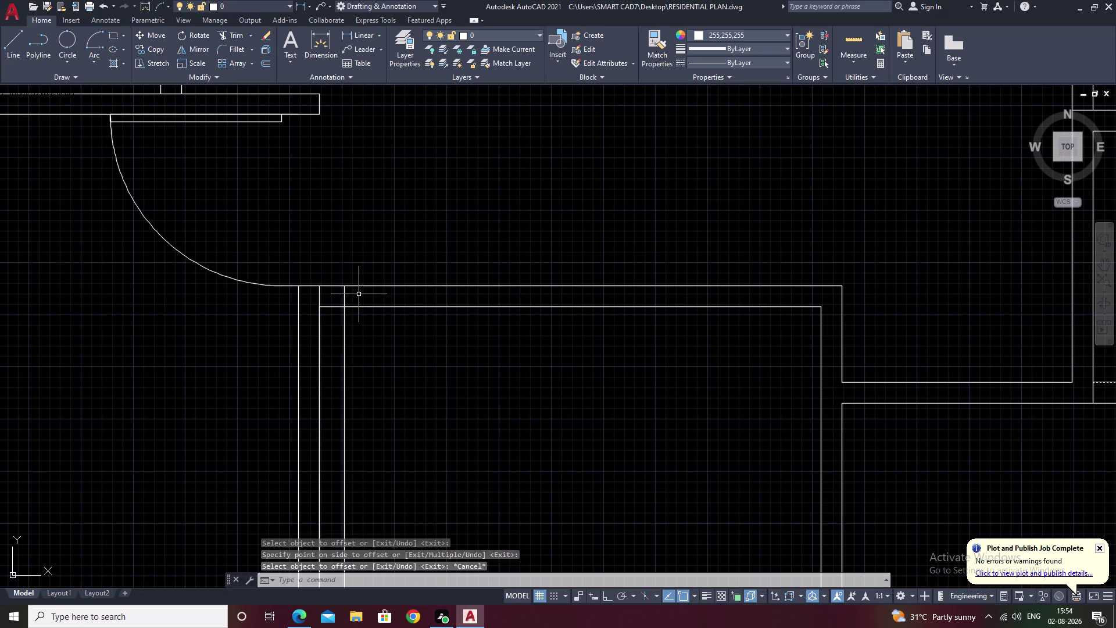
Trim the new 6-inch line back to the wall thickness.
text(tr)
key(space)
drag(421, 342, 341, 397)
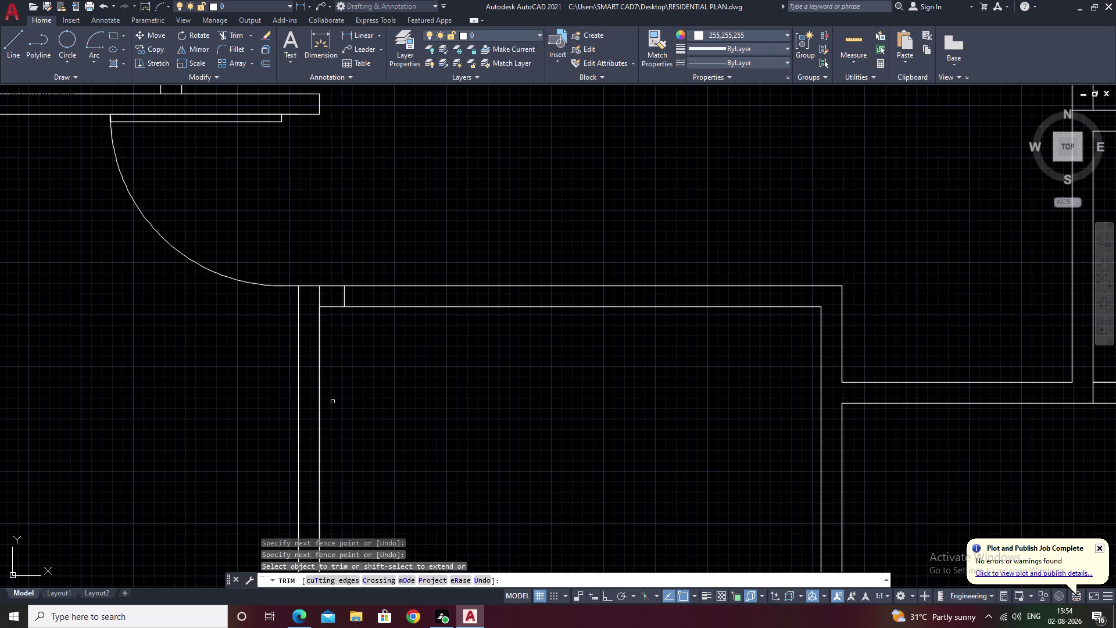
middle_drag(362, 391, 352, 441)
key(Escape)
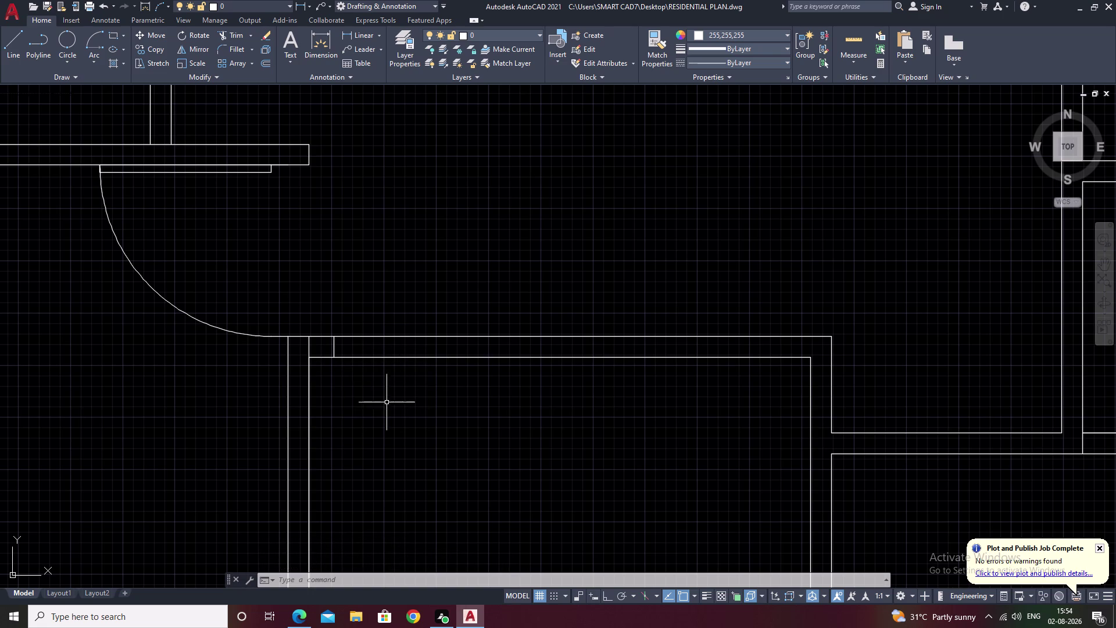
Start an offset and correct the distance entry, accepting the 6-inch default.
scroll(down, 3)
scroll(up, 3)
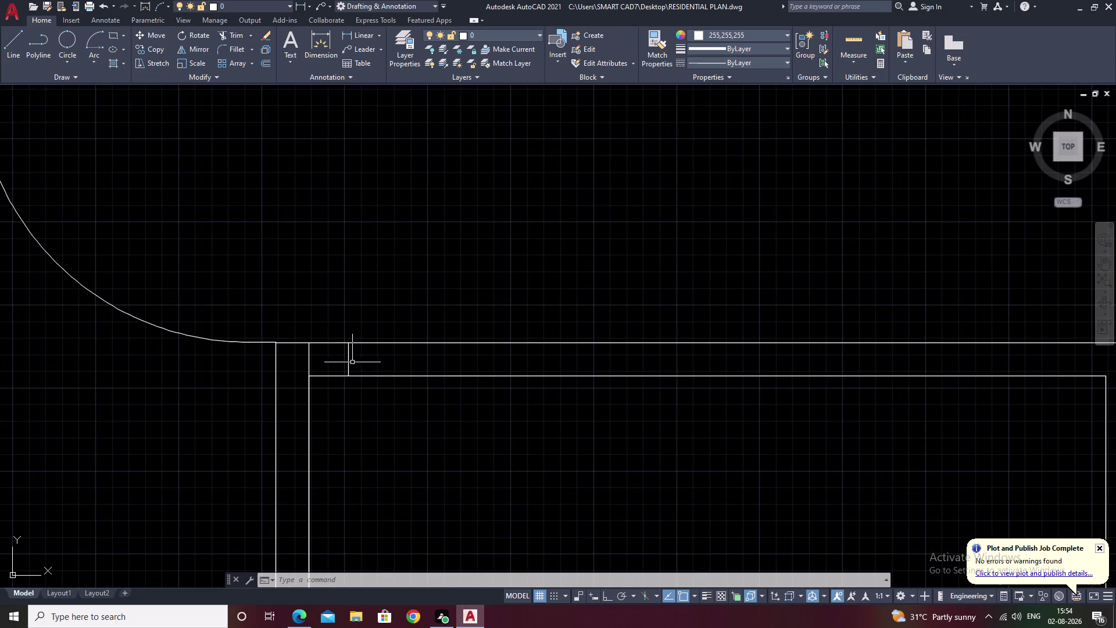
text(o)
key(space)
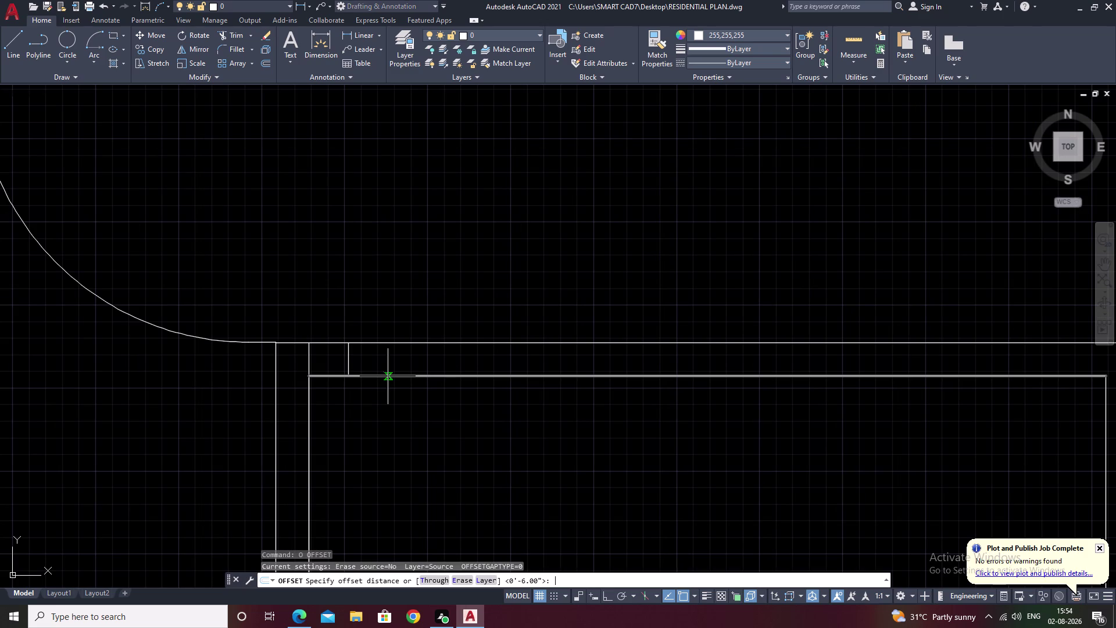
text(3')
text(9)
key(BackSpace)
key(6)
key(BackSpace)
key(BackSpace)
key(BackSpace)
key(BackSpace)
scroll(down, 3)
middle_drag(546, 409, 444, 502)
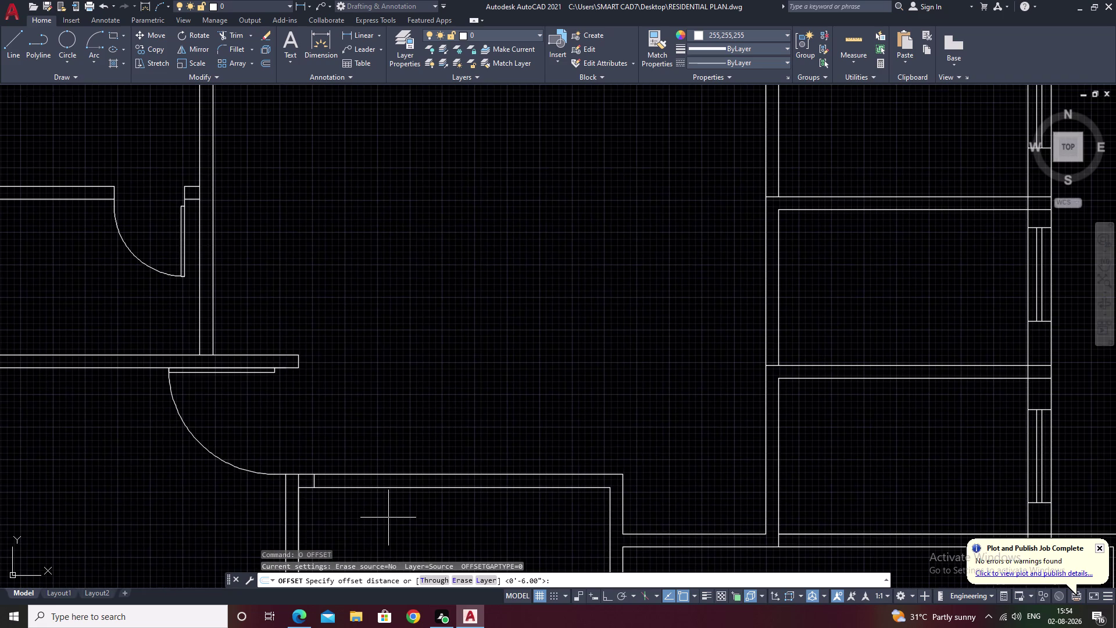
key(space)
Enter a 3'6" offset distance, pick the wall line, then cancel.
text(3)
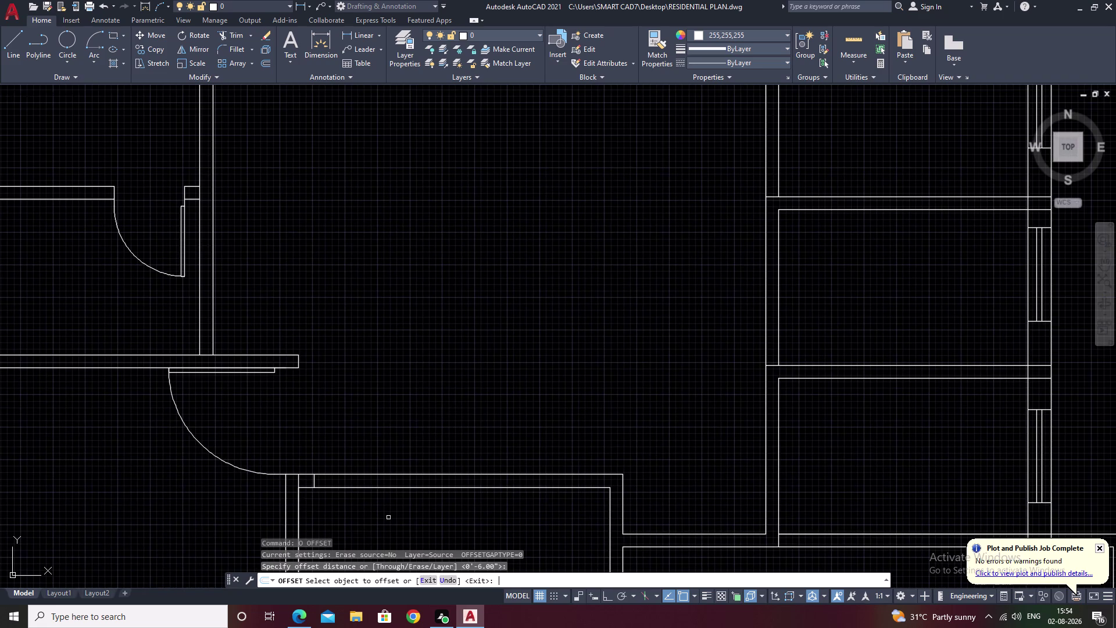
text(')
key(9)
key(BackSpace)
key(6)
text(")
key(space)
scroll(up, 3)
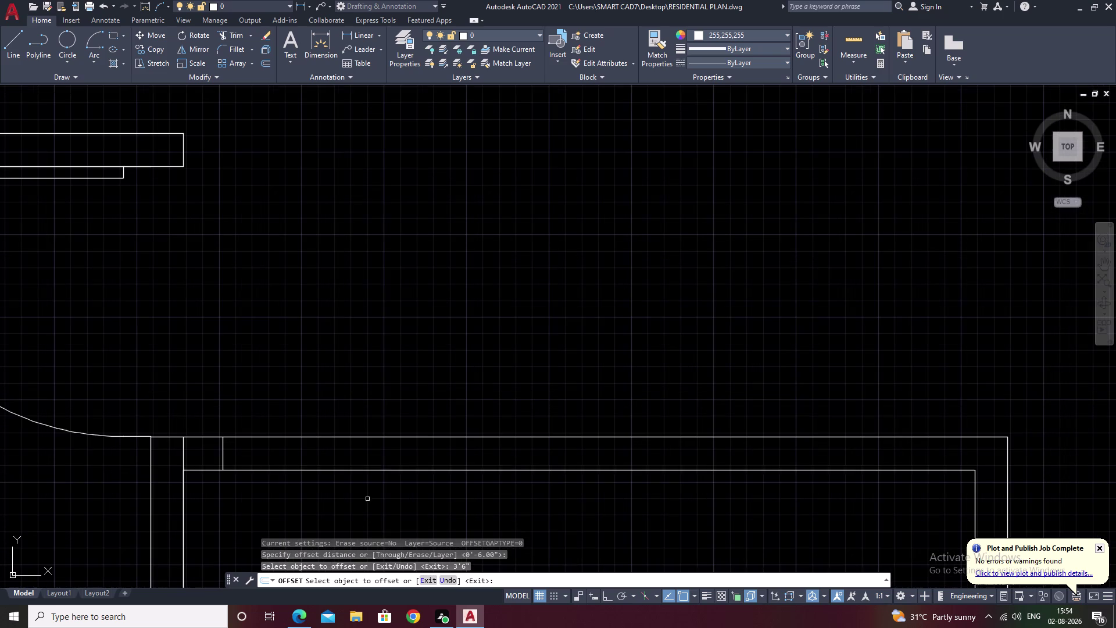
click(221, 453)
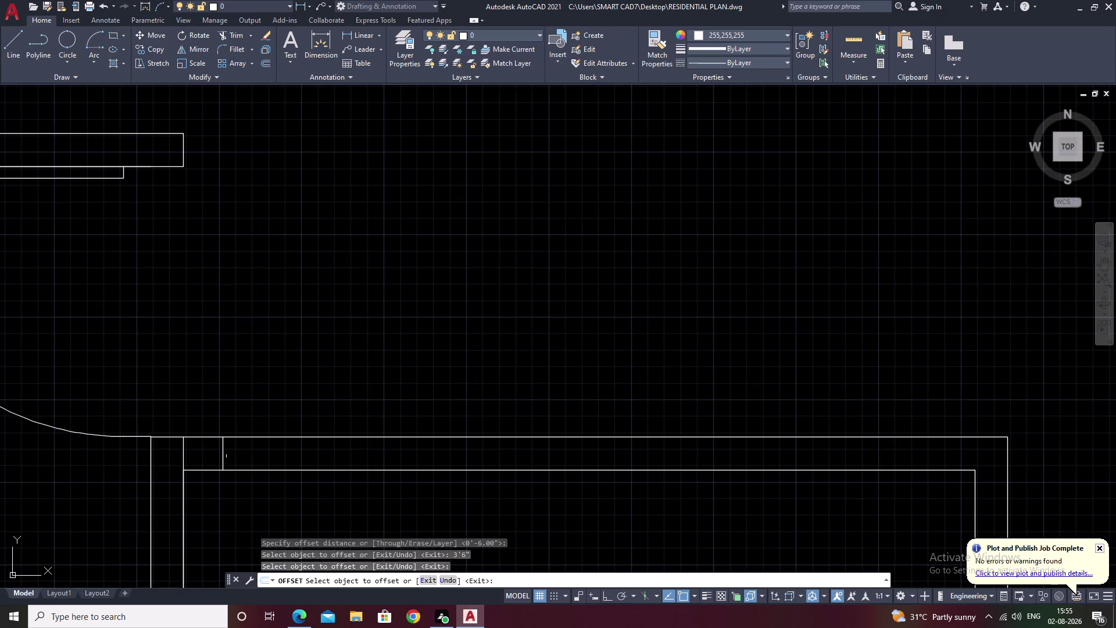
click(224, 454)
key(Escape)
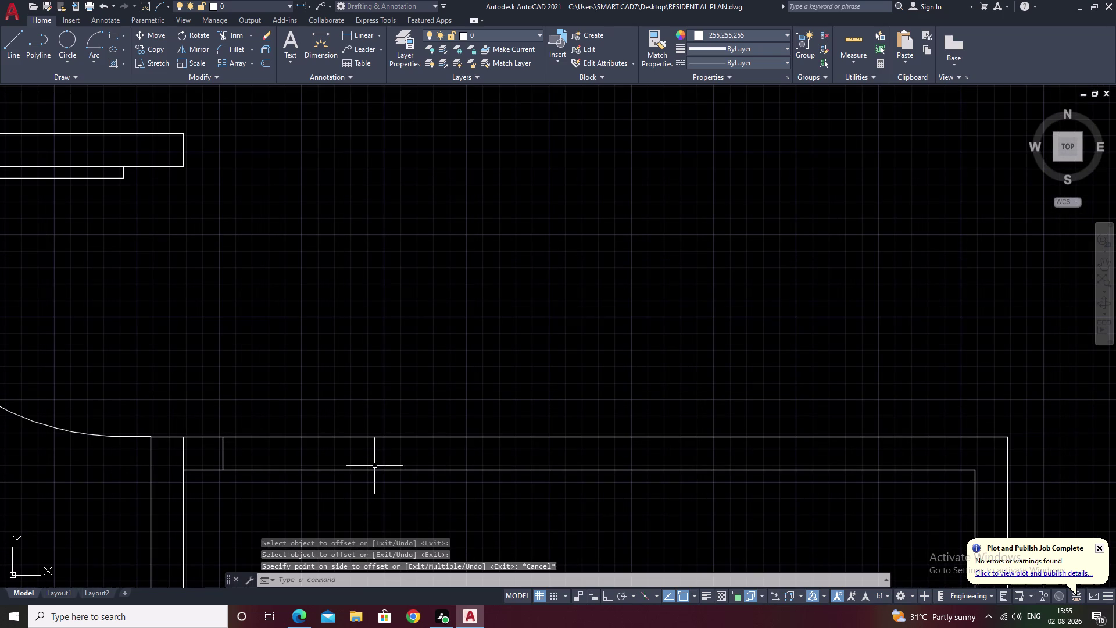
Clear the pending input and abandon a stray LINE command.
text(3')
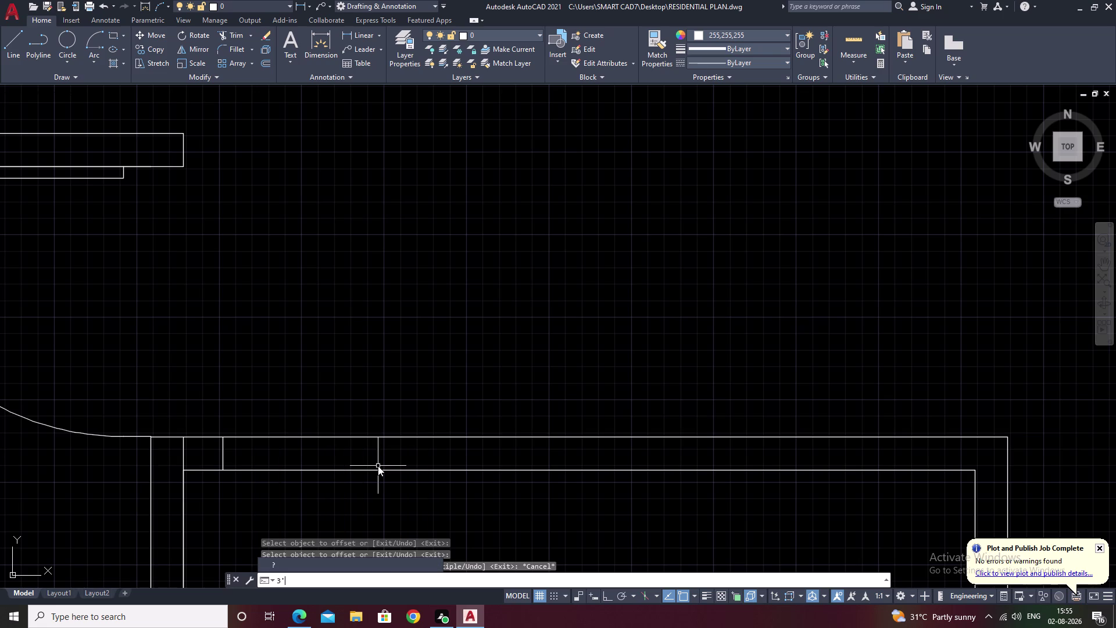
key(BackSpace)
key(BackSpace)
key(Escape)
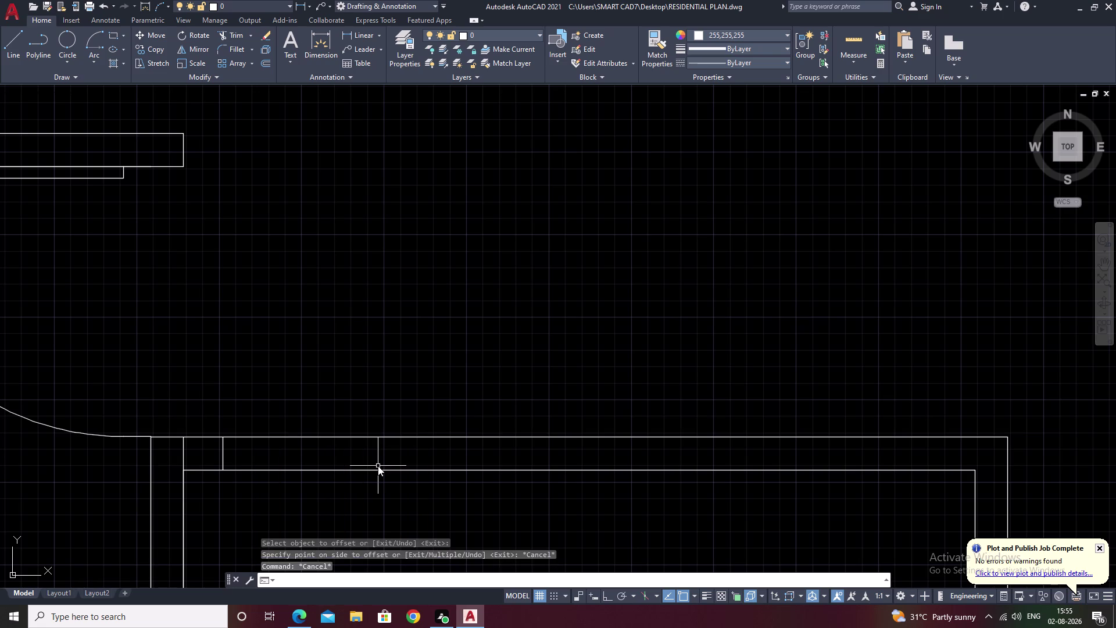
text(l)
key(space)
key(Escape)
key(Escape)
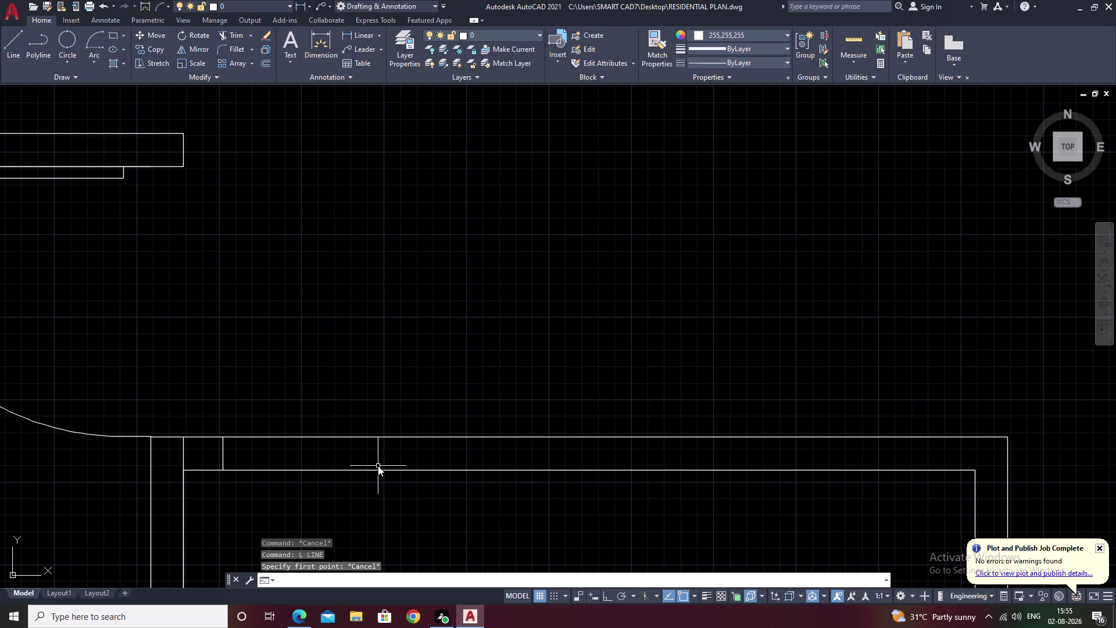
Offset the opening edge line 3'6" toward the door opening side.
text(o)
key(space)
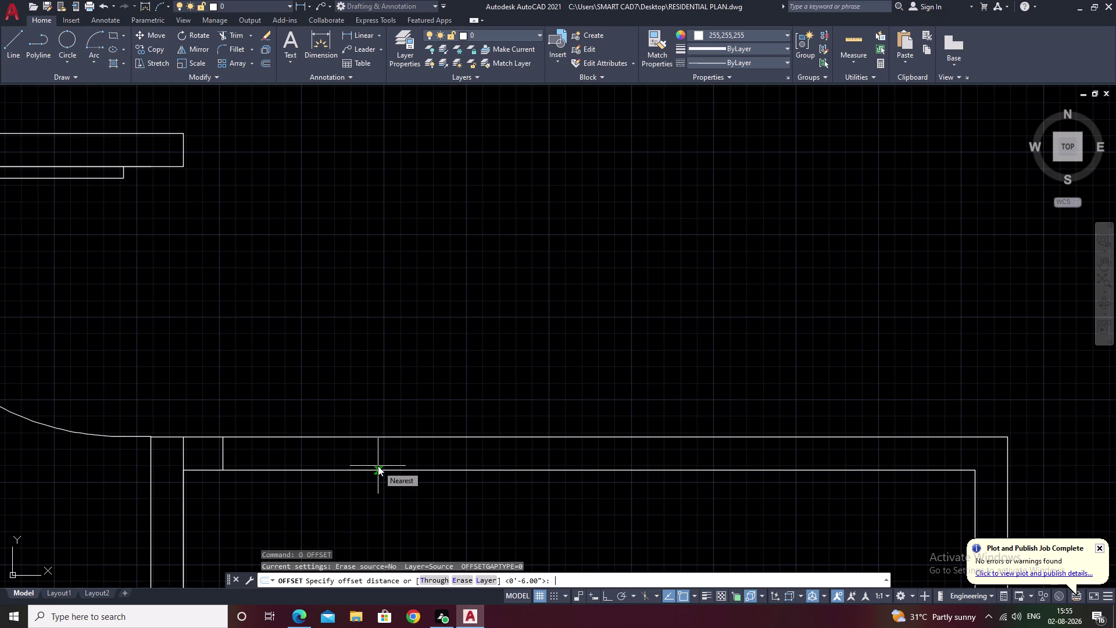
text(3')
key(6)
key(shift+quotedbl)
key(space)
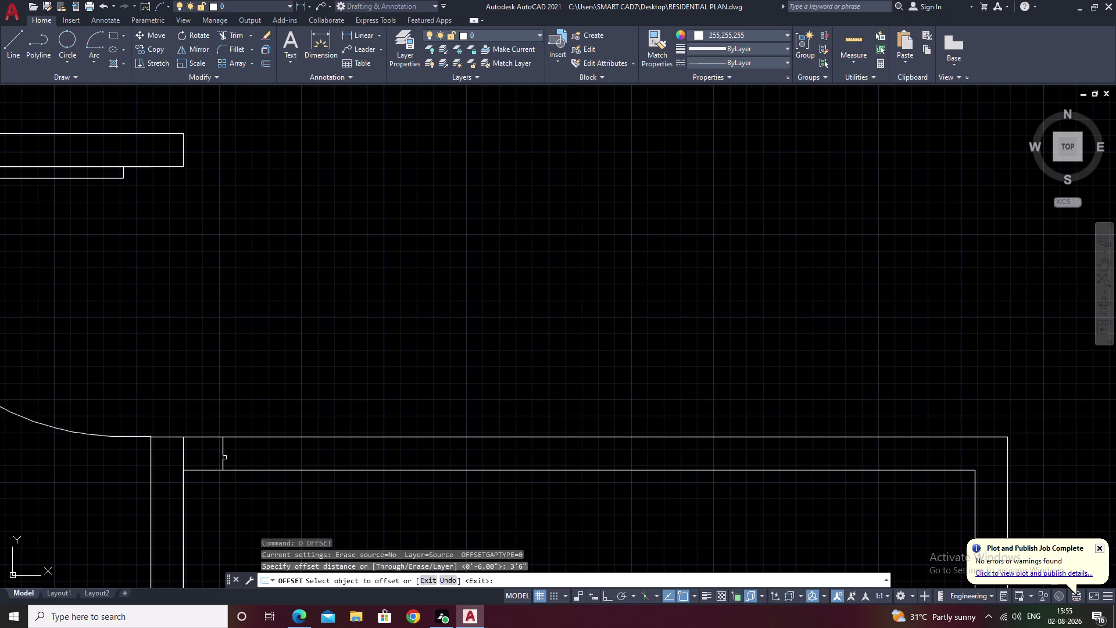
click(223, 453)
click(428, 446)
scroll(down, 3)
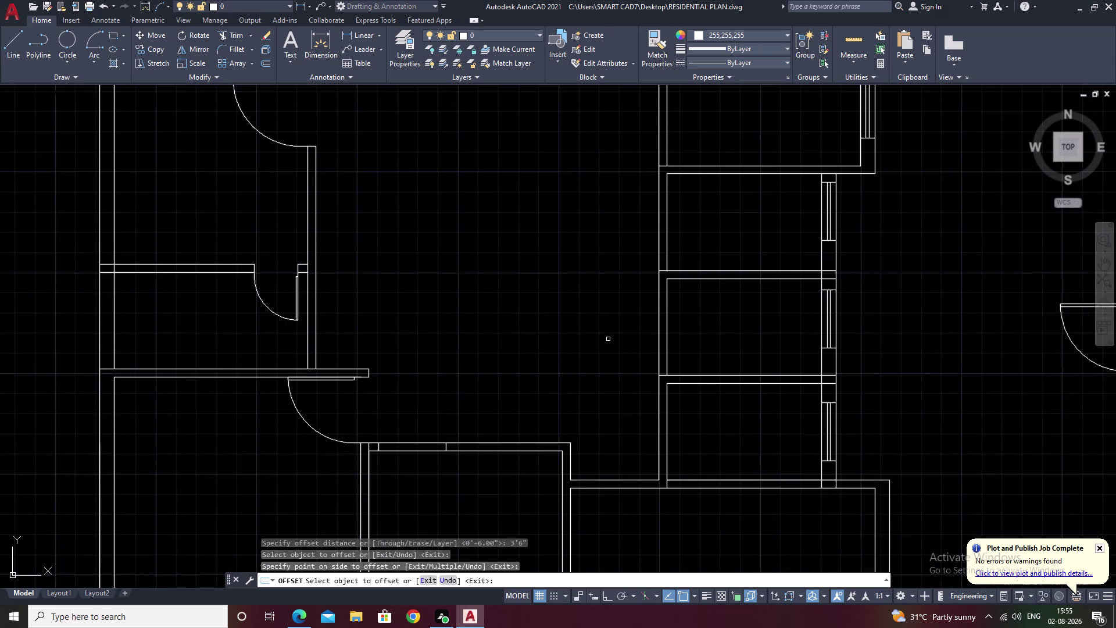
middle_drag(608, 339, 466, 416)
key(Escape)
scroll(down, 3)
middle_drag(921, 362, 869, 410)
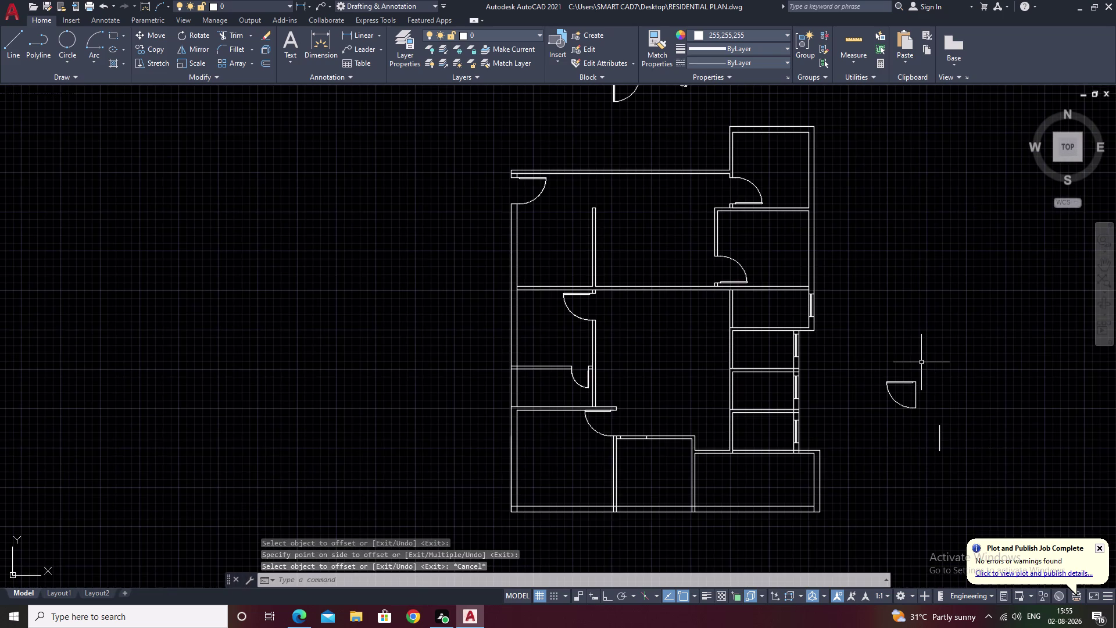
Select the spare door swing and attempt a rotation, then cancel it.
middle_drag(868, 410, 838, 451)
scroll(up, 3)
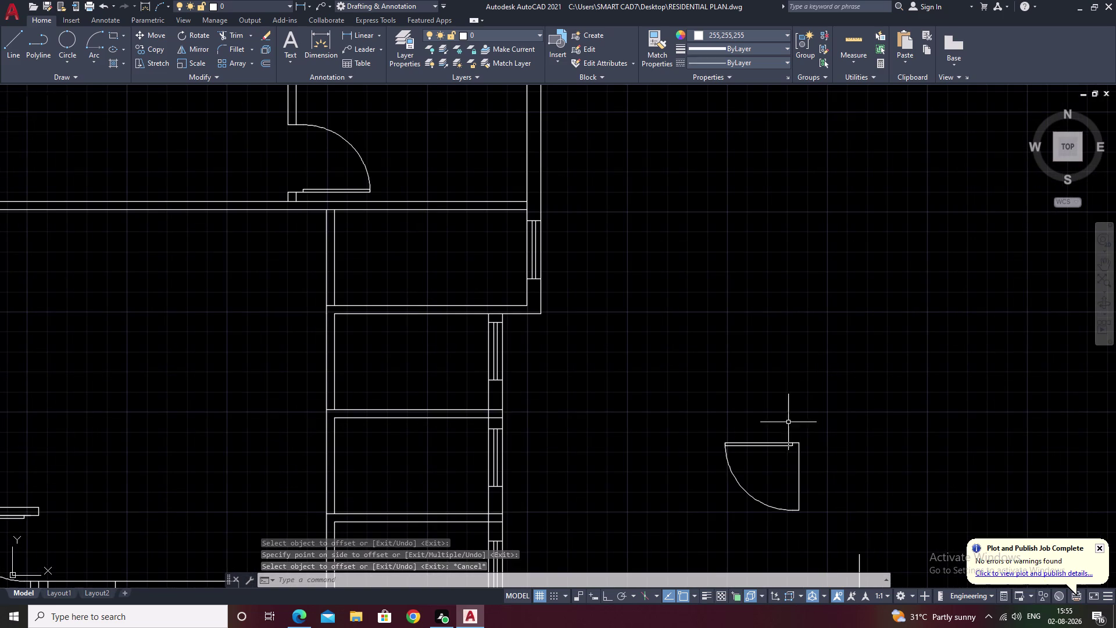
middle_drag(740, 454, 747, 410)
drag(823, 390, 760, 425)
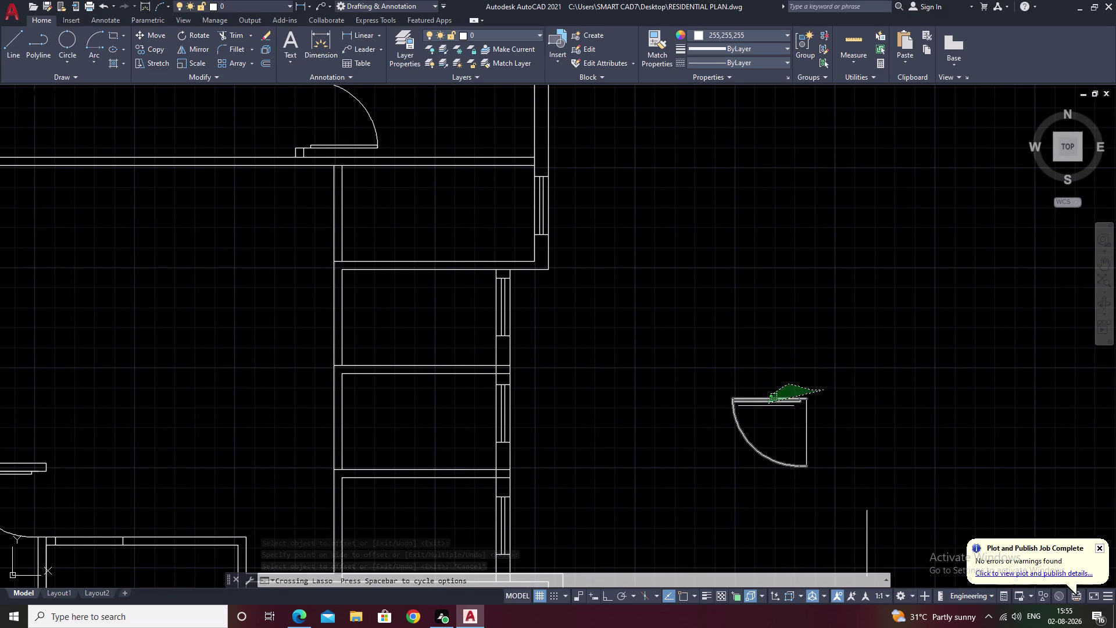
drag(760, 425, 763, 482)
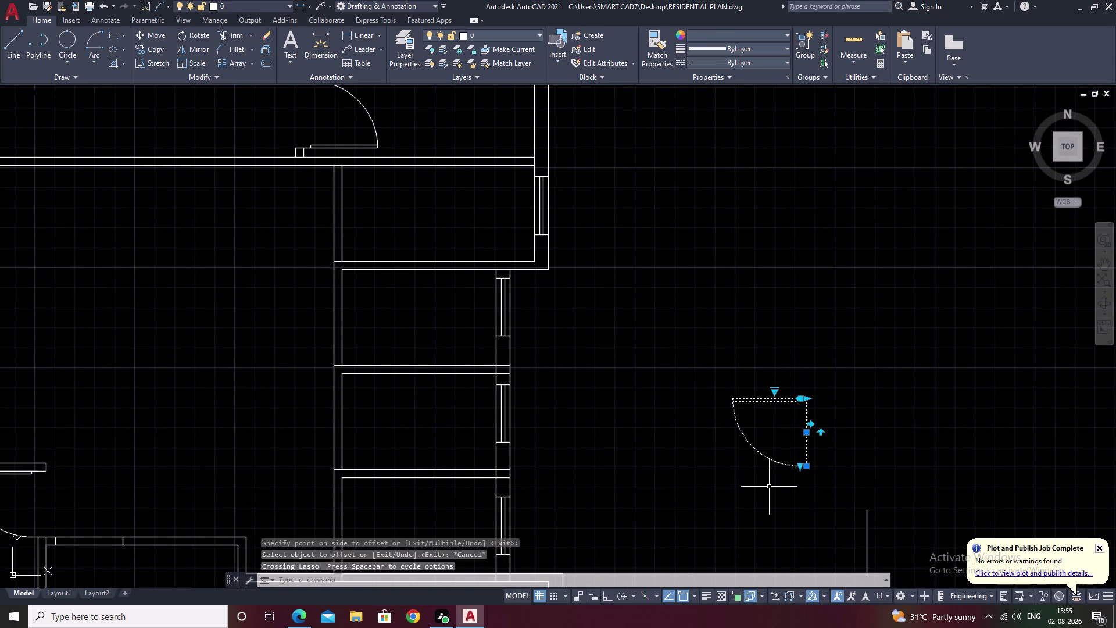
text(ro)
key(space)
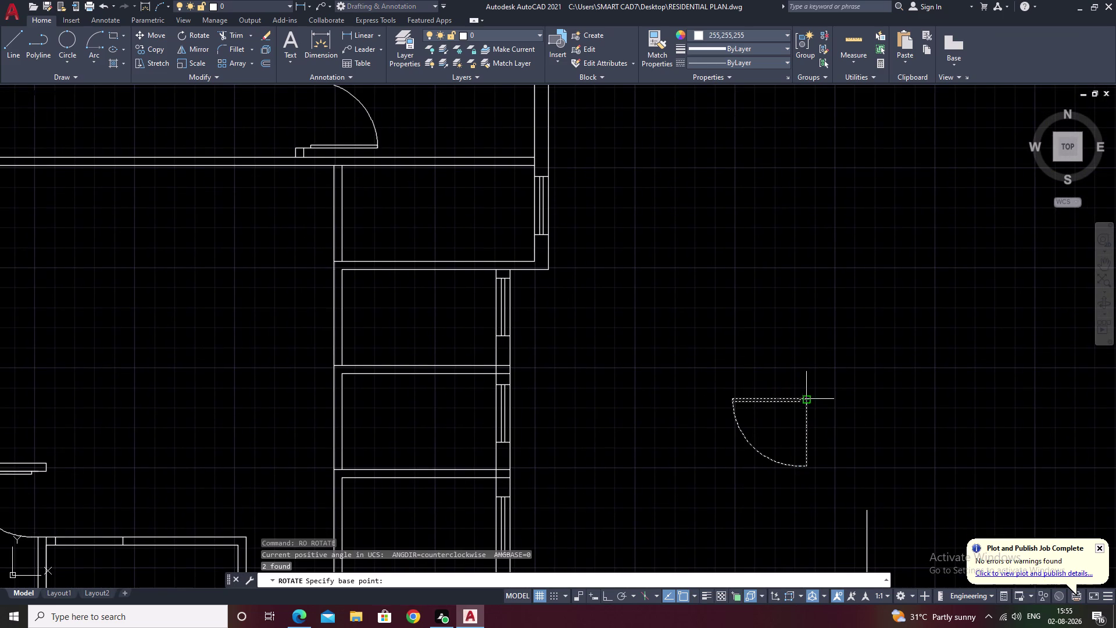
scroll(up, 3)
click(803, 396)
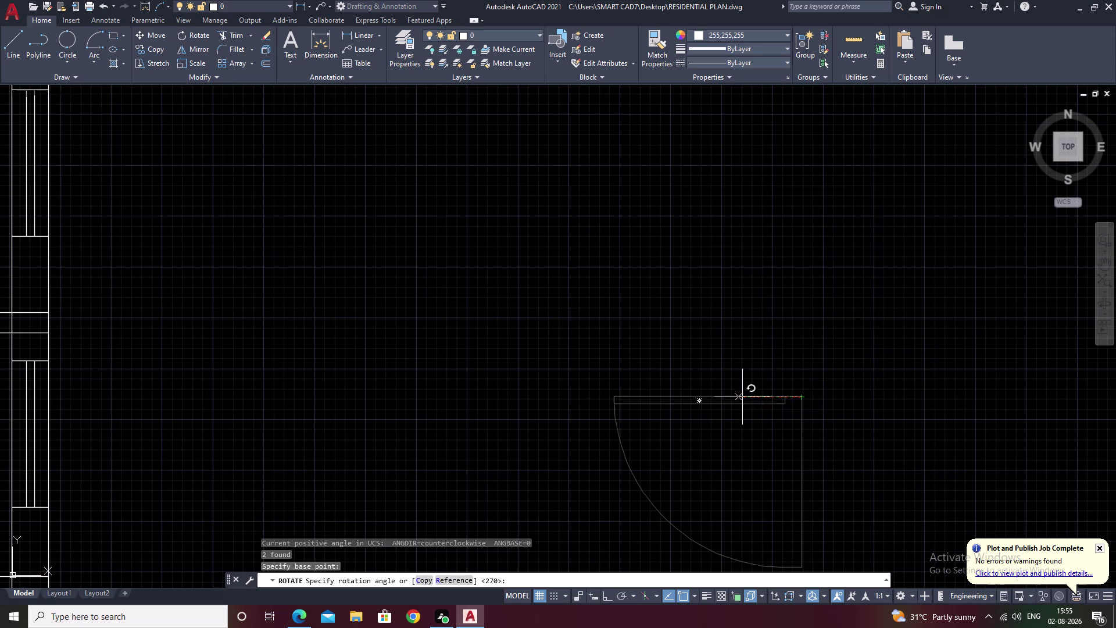
click(949, 395)
key(Escape)
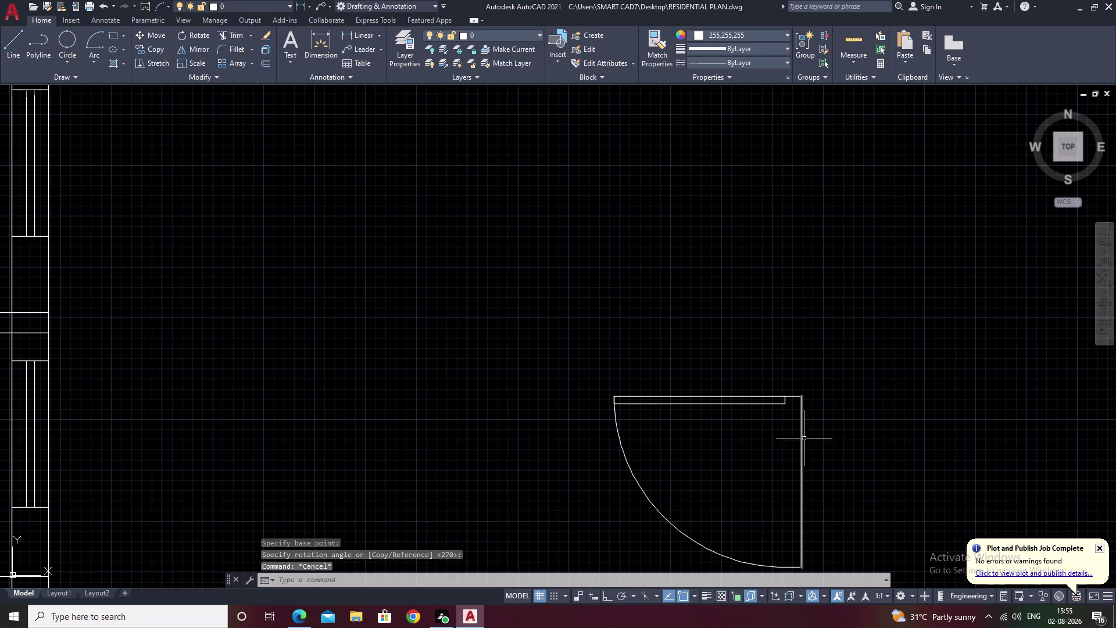
Rotate the door swing 90° about its leaf corner with Ortho on.
drag(804, 368, 661, 468)
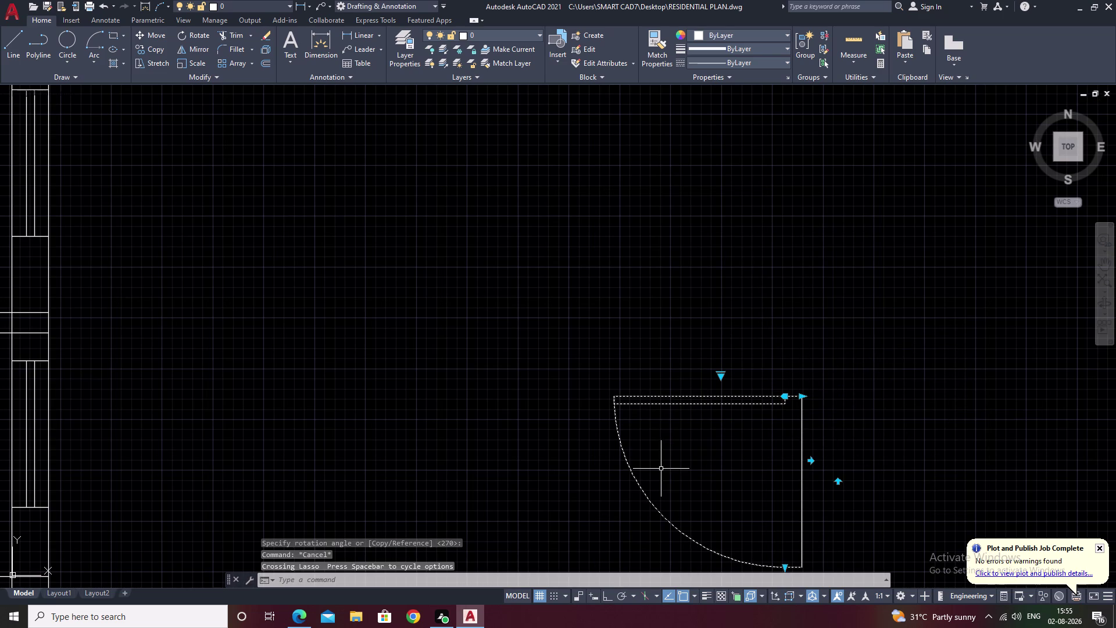
text(ro)
key(space)
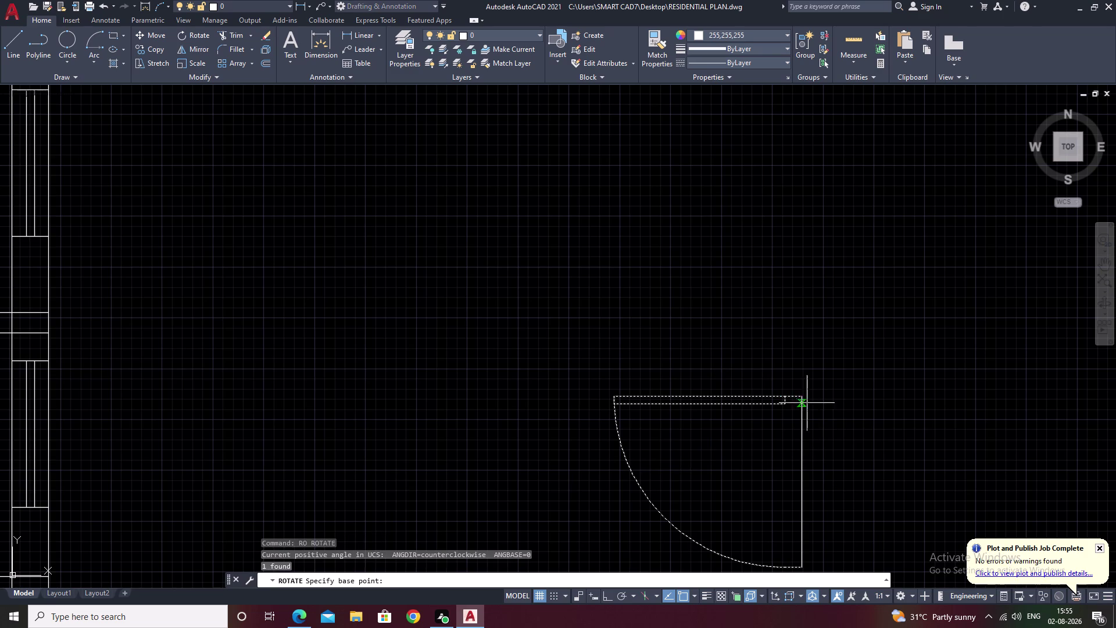
click(802, 397)
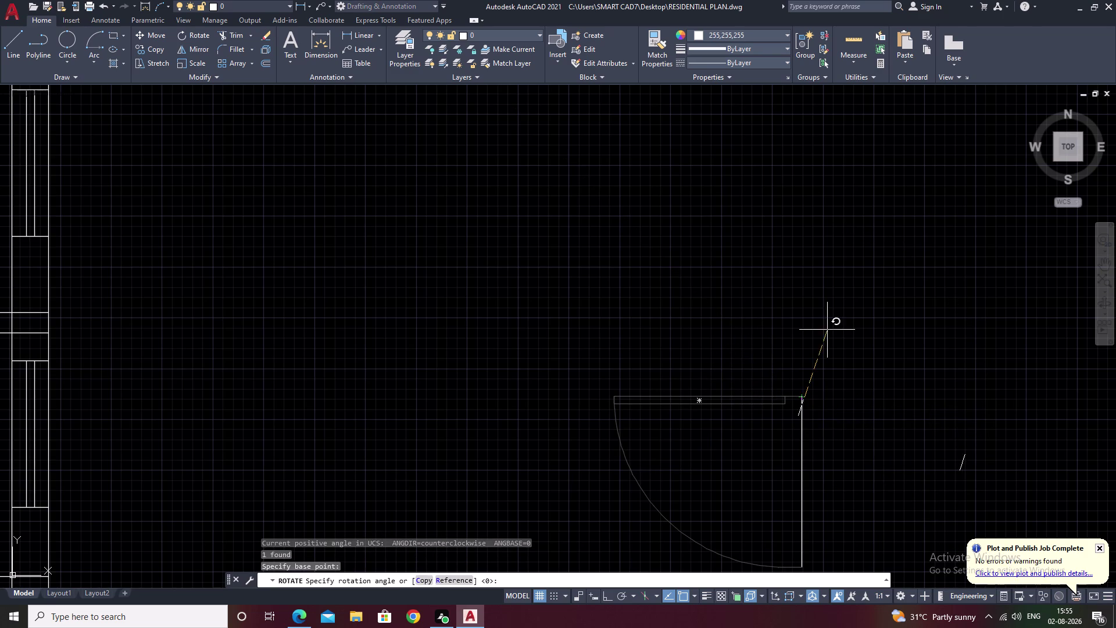
key(F8)
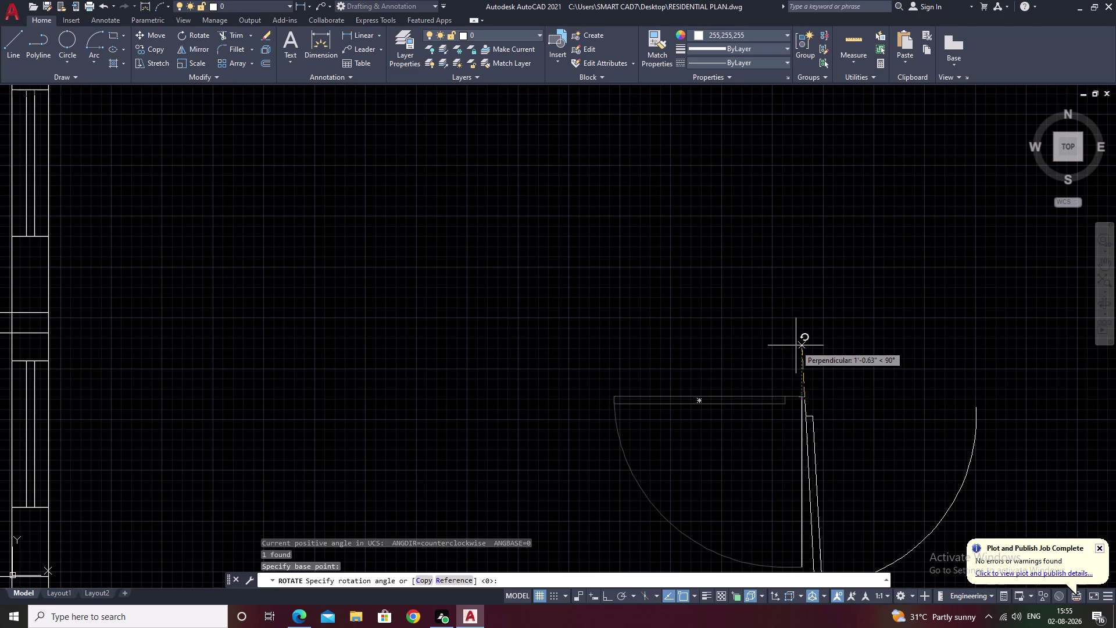
click(797, 346)
scroll(down, 3)
middle_drag(889, 395, 754, 378)
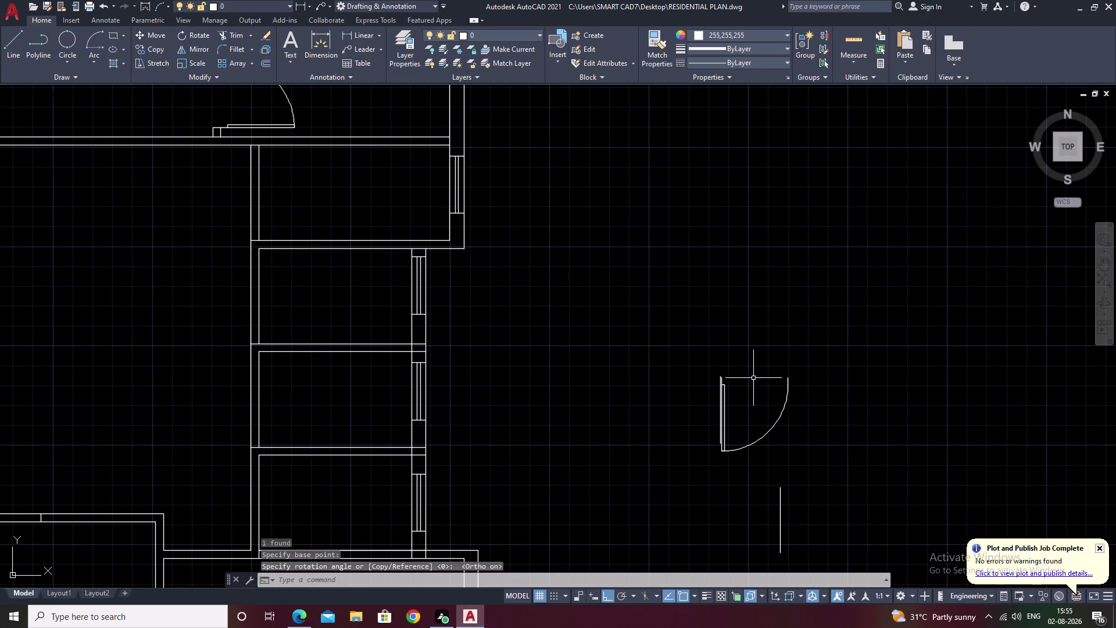
Select the rotated door swing and begin copying it.
drag(799, 380, 745, 457)
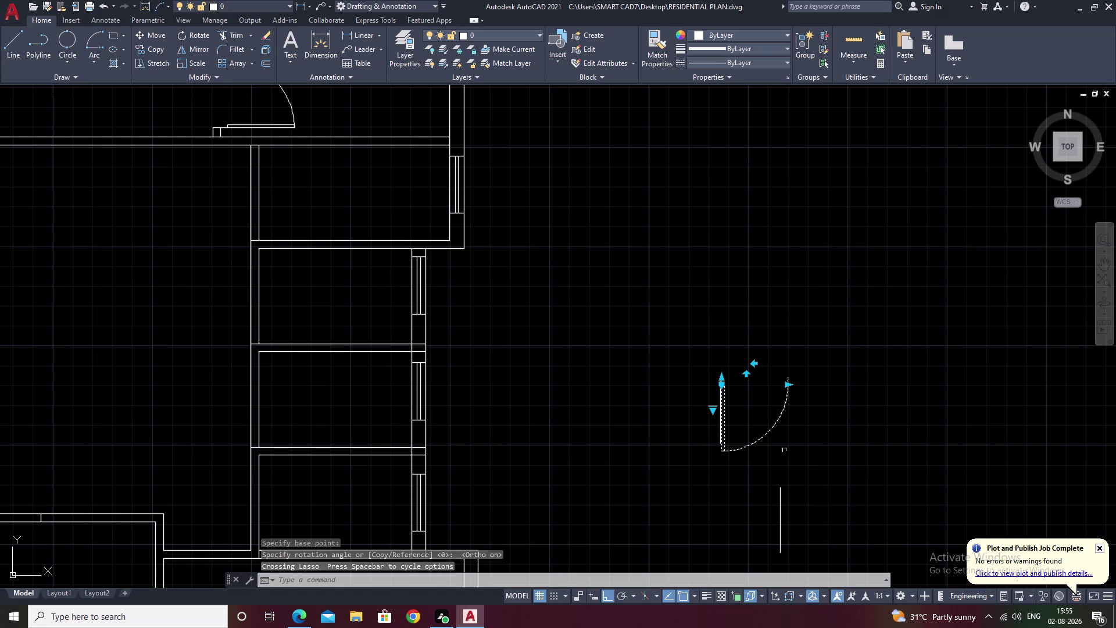
key(m)
key(Escape)
text(c)
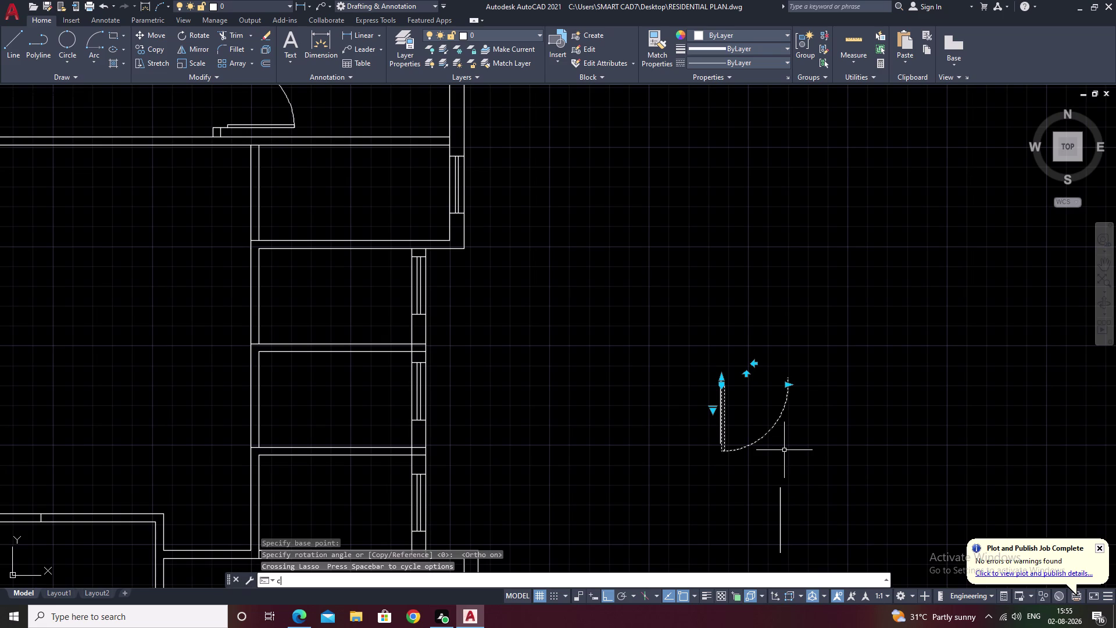
text(o)
key(space)
scroll(up, 3)
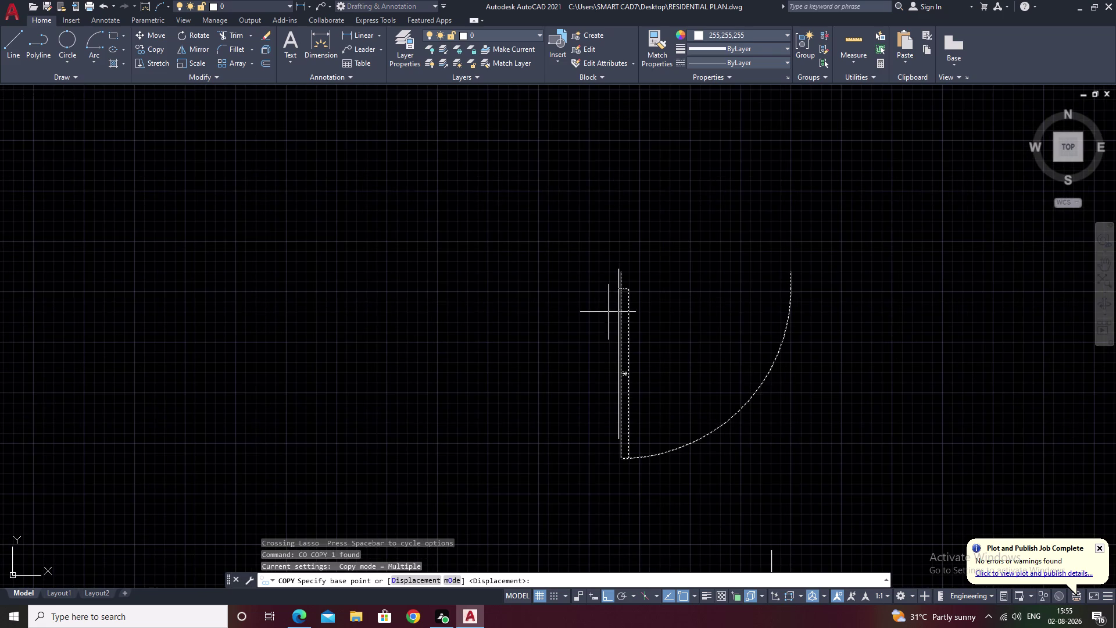
Pick the door leaf as the copy base point and pan toward the target wall opening.
scroll(up, 3)
click(607, 235)
scroll(down, 3)
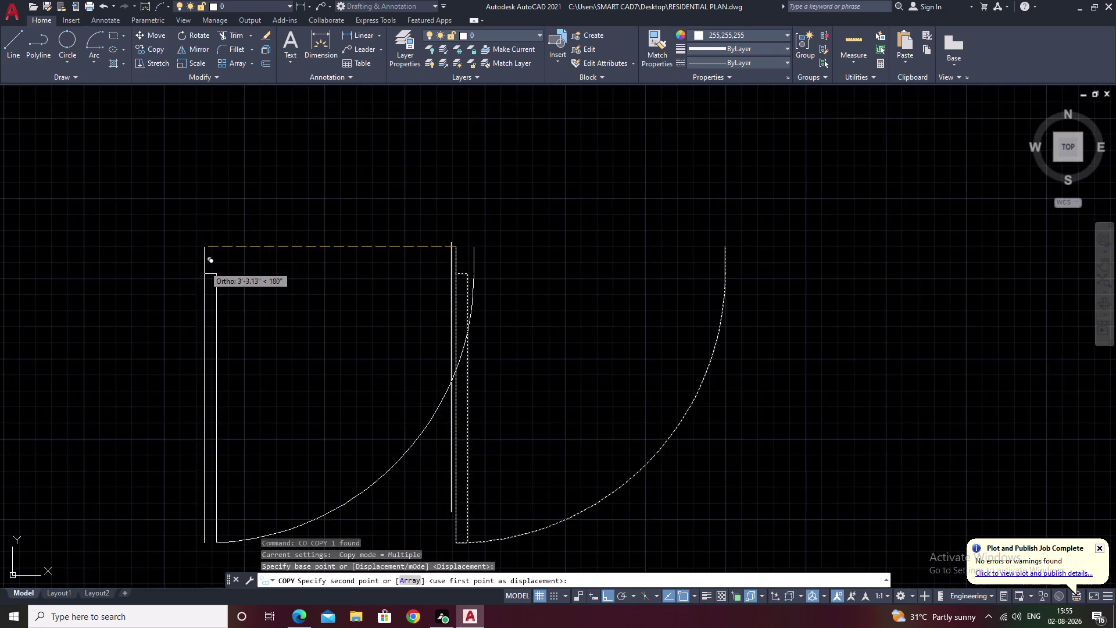
middle_drag(204, 267, 633, 300)
scroll(down, 3)
middle_drag(513, 303, 822, 248)
middle_drag(305, 387, 331, 368)
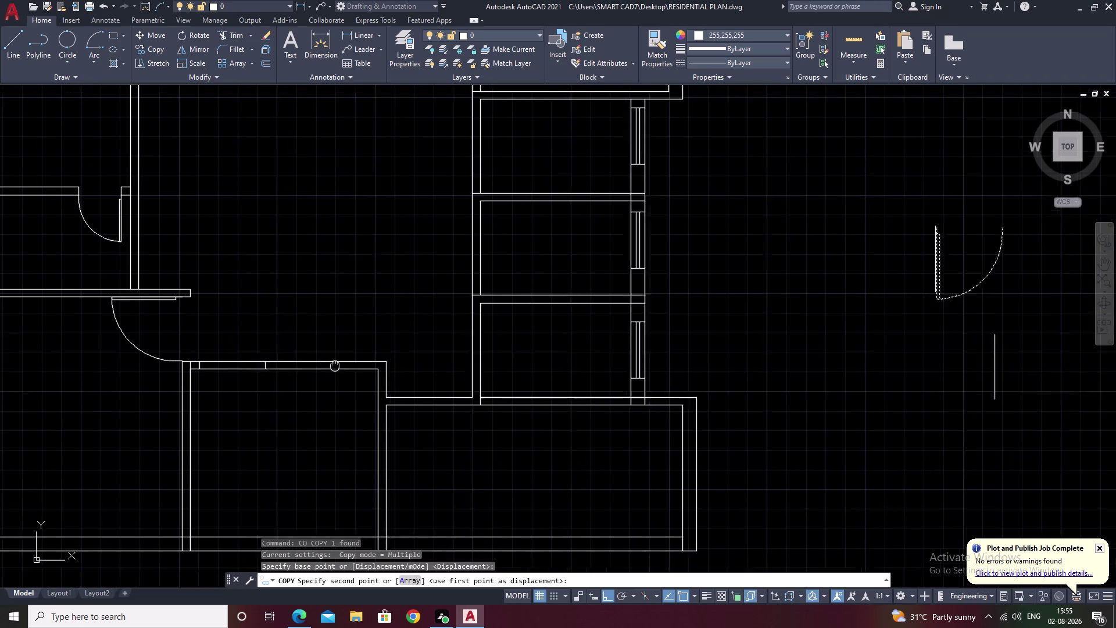
middle_drag(332, 368, 347, 355)
With ortho off, place the door copy in the lower wall opening and end the copy.
key(F8)
scroll(up, 3)
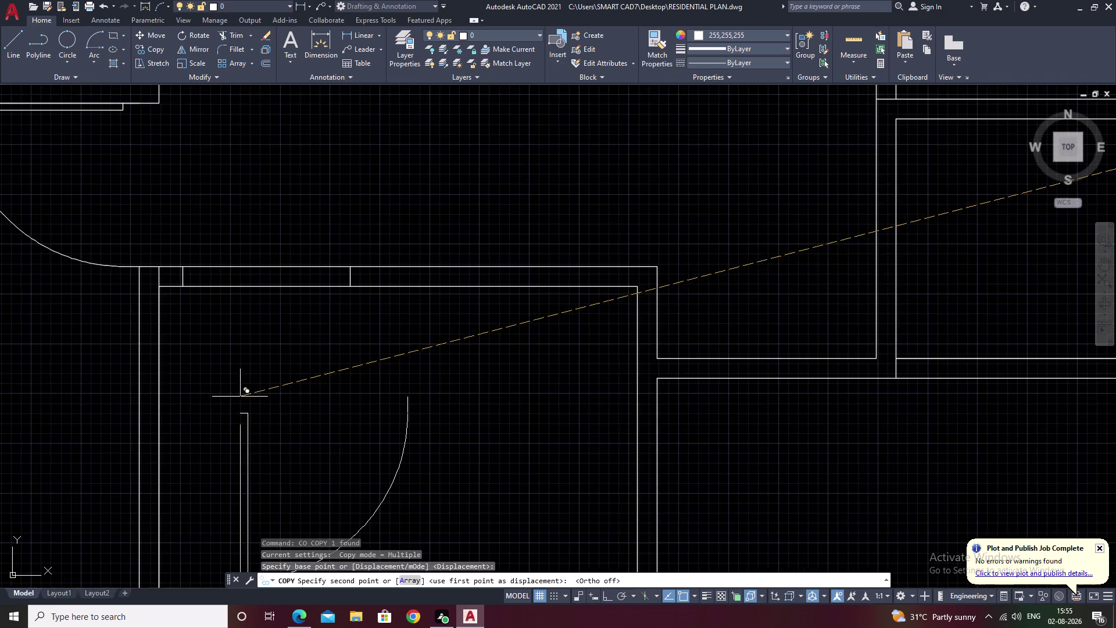
middle_drag(240, 396, 480, 424)
scroll(up, 3)
middle_drag(409, 324, 439, 429)
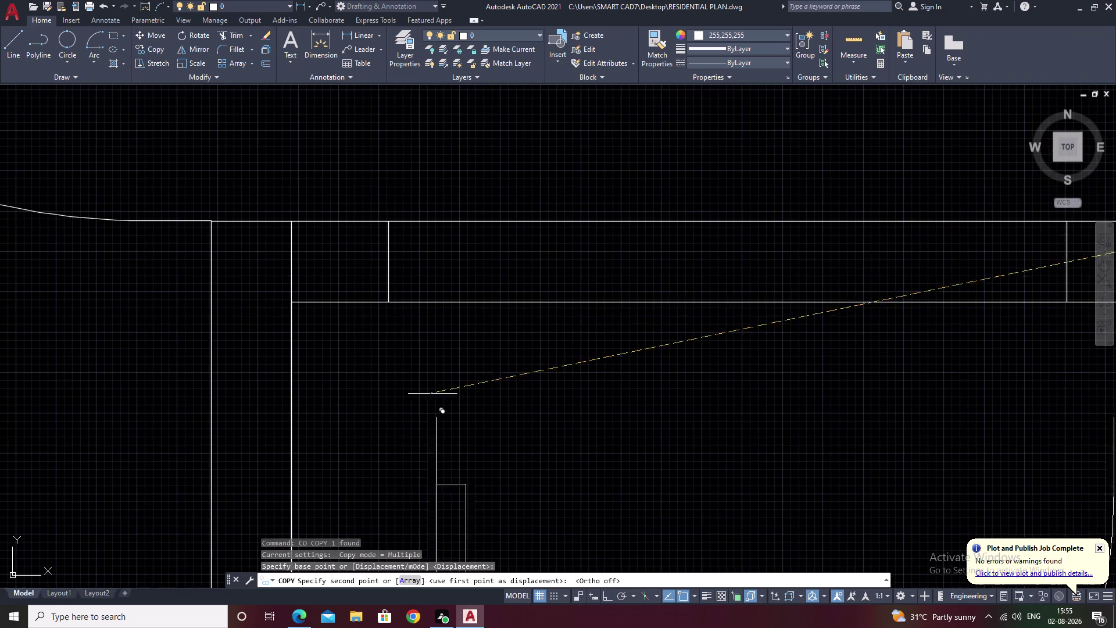
click(388, 304)
scroll(down, 3)
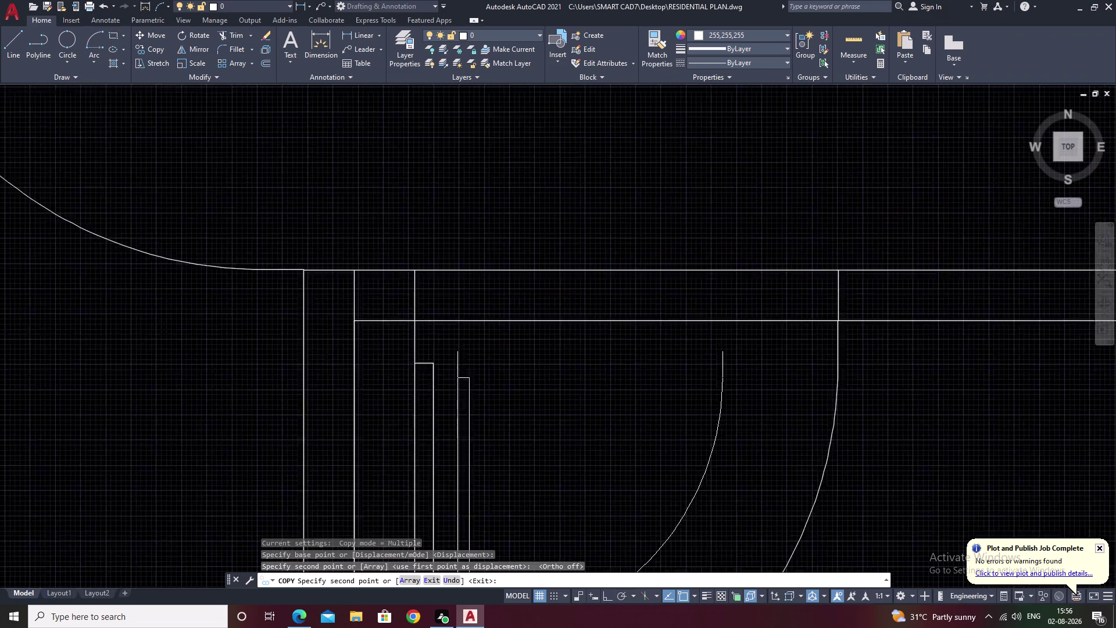
scroll(down, 3)
scroll(down, 3)
key(Escape)
Pan around the plan to review the doors and select the door swing block.
middle_drag(662, 390, 416, 464)
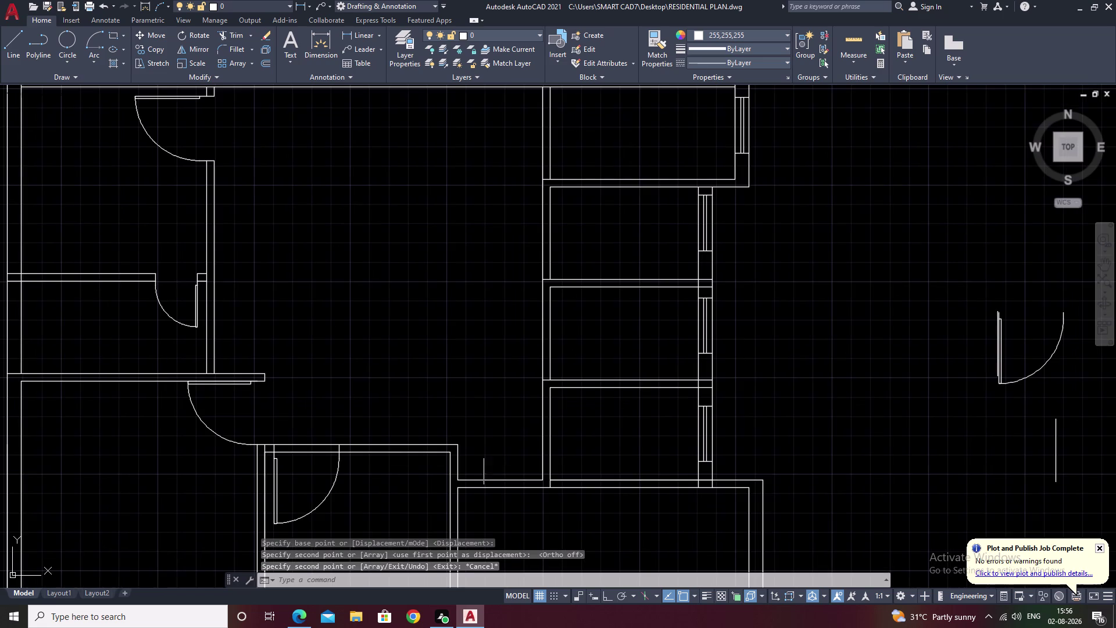
middle_drag(532, 449, 401, 503)
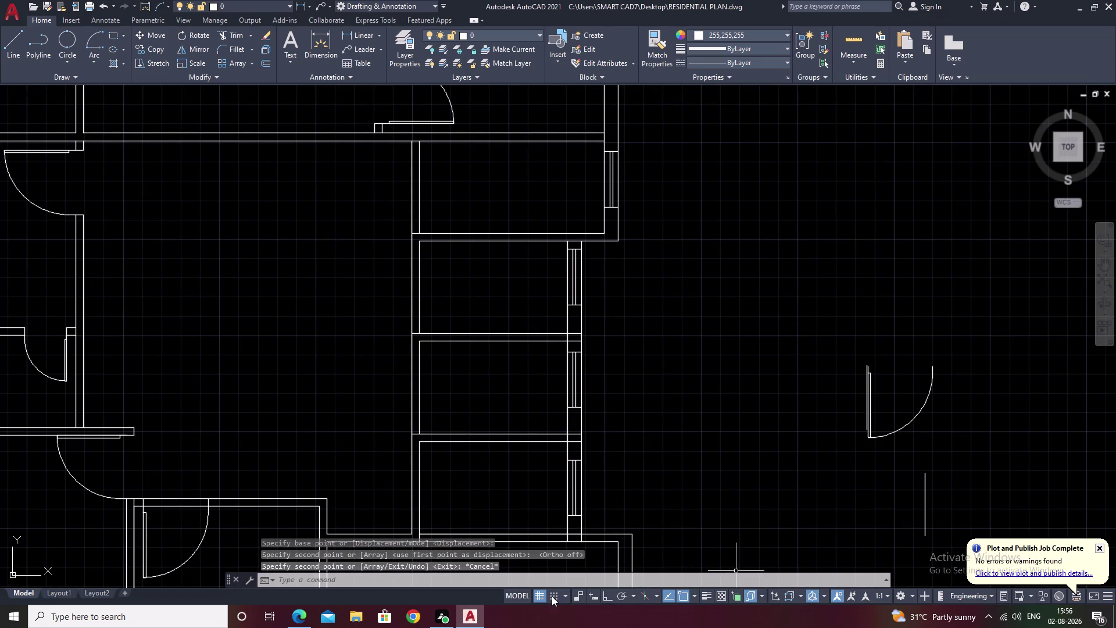
middle_drag(373, 488, 511, 384)
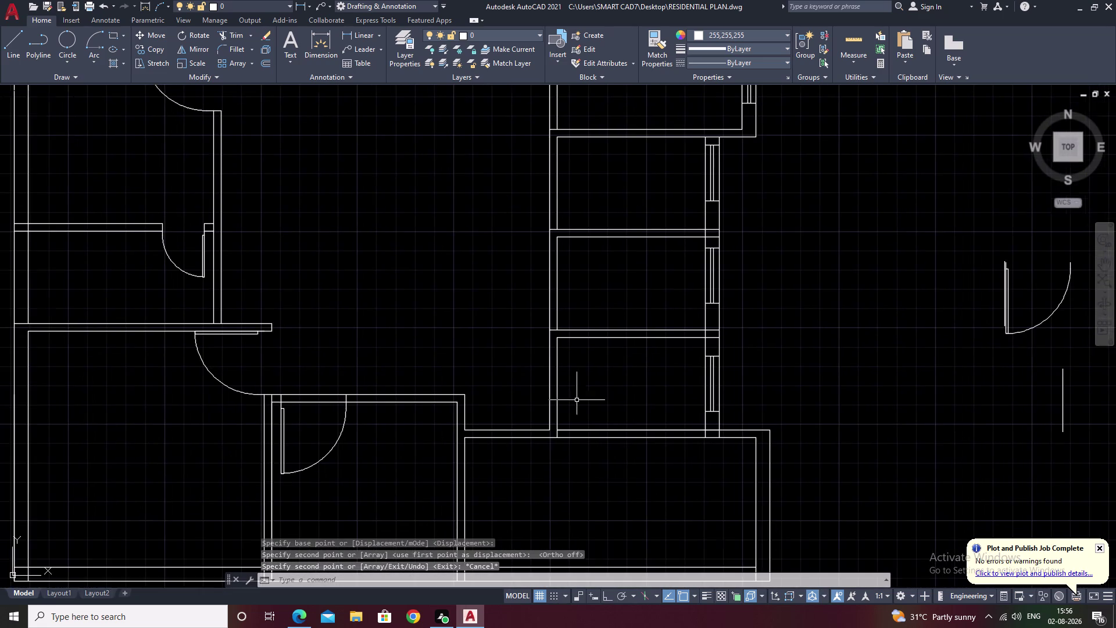
middle_drag(1020, 363, 936, 380)
drag(1016, 293, 946, 353)
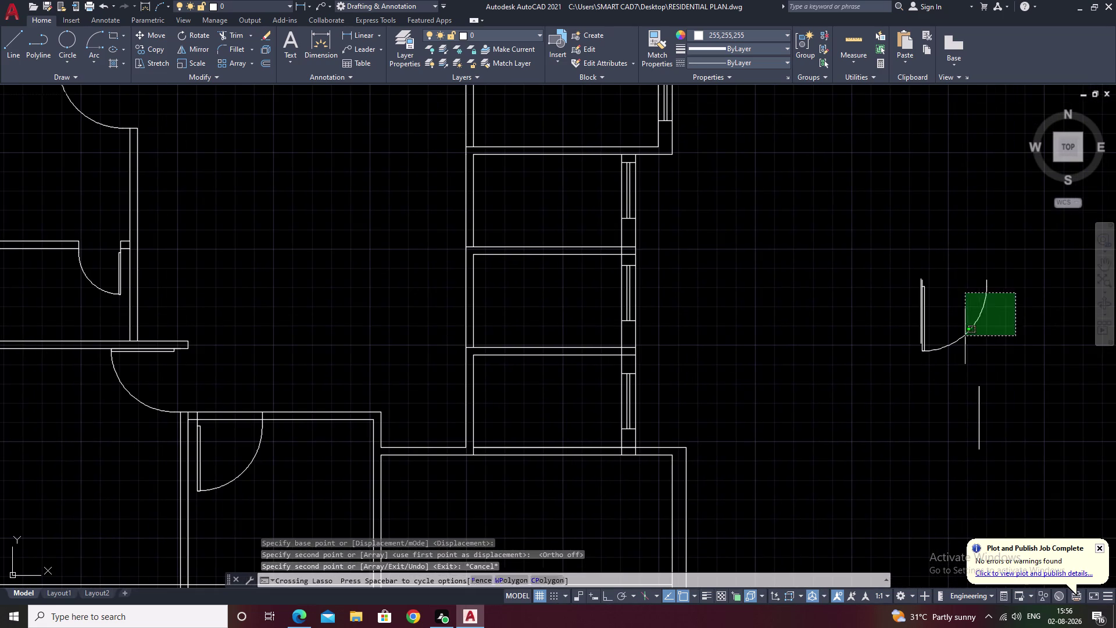
drag(946, 353, 934, 367)
Cancel the door copy, start TRIM, and zoom out toward the lower right room.
key(Escape)
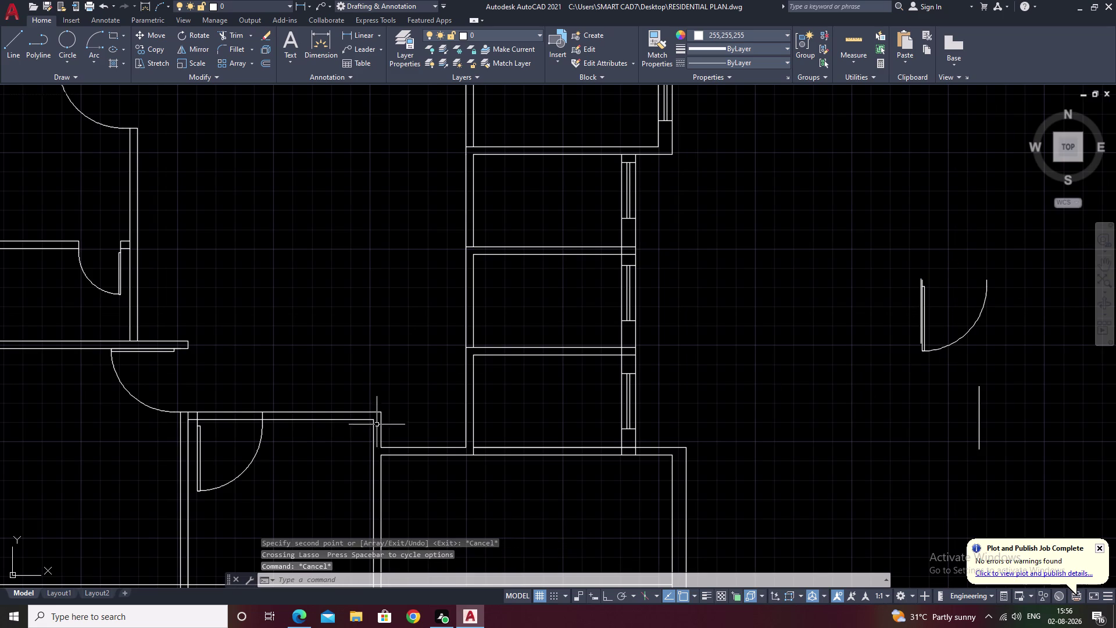
text(tr)
key(space)
drag(219, 394, 228, 456)
scroll(down, 3)
middle_drag(255, 489, 257, 468)
scroll(up, 3)
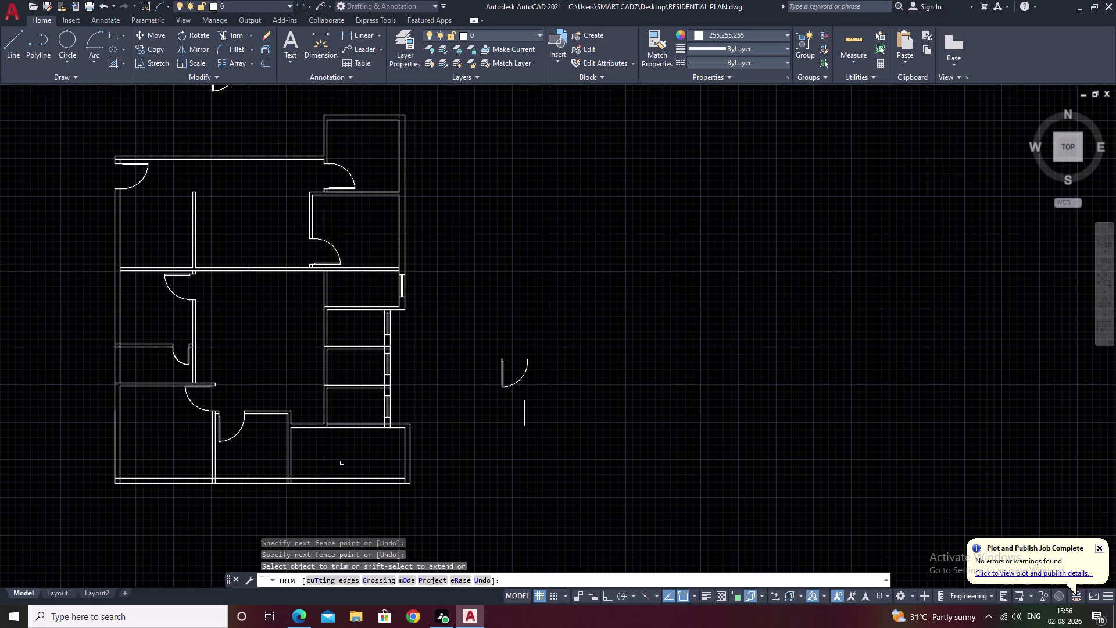
scroll(up, 3)
middle_drag(292, 458, 394, 448)
scroll(up, 3)
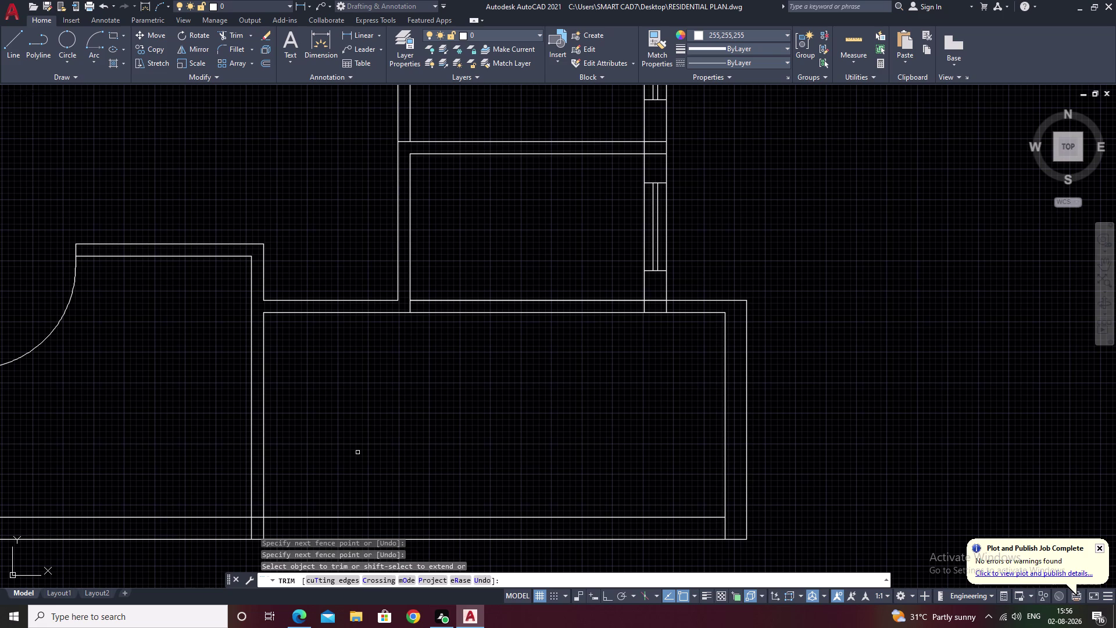
Try switching to EXTEND, then cancel back to no active command.
text(ex)
key(space)
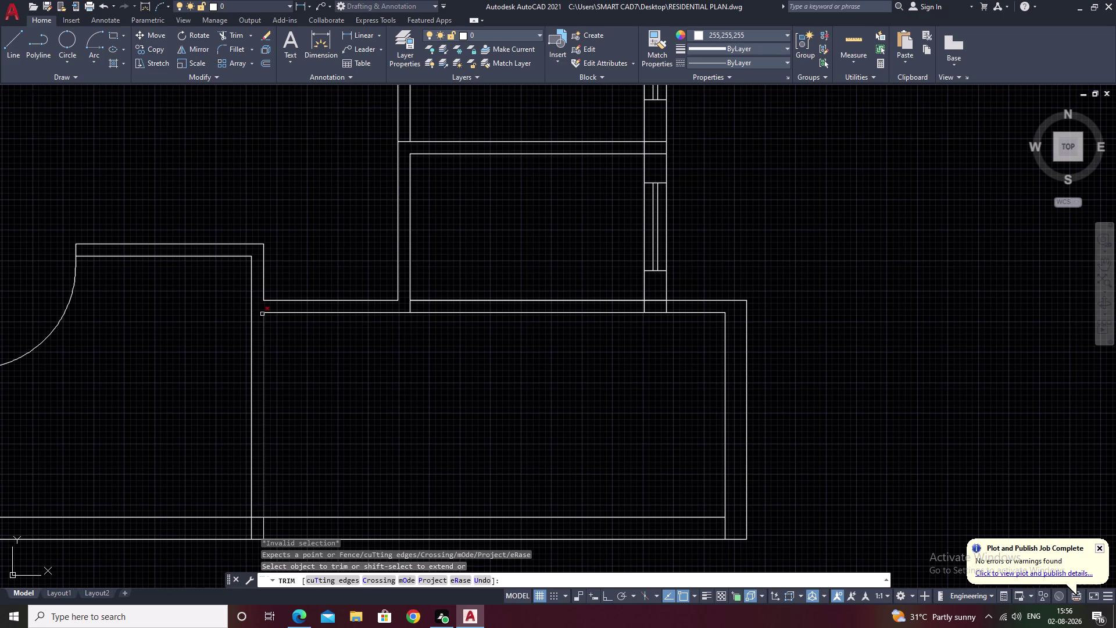
key(Escape)
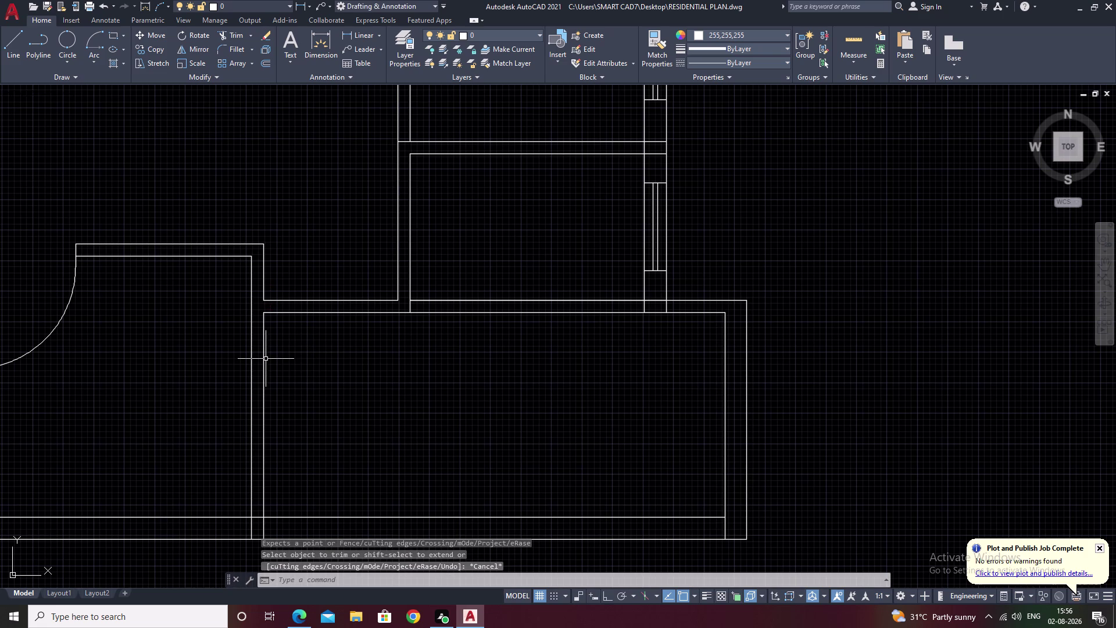
key(e)
key(Escape)
Draw a short vertical line from the wall corner above the lower right room.
text(l)
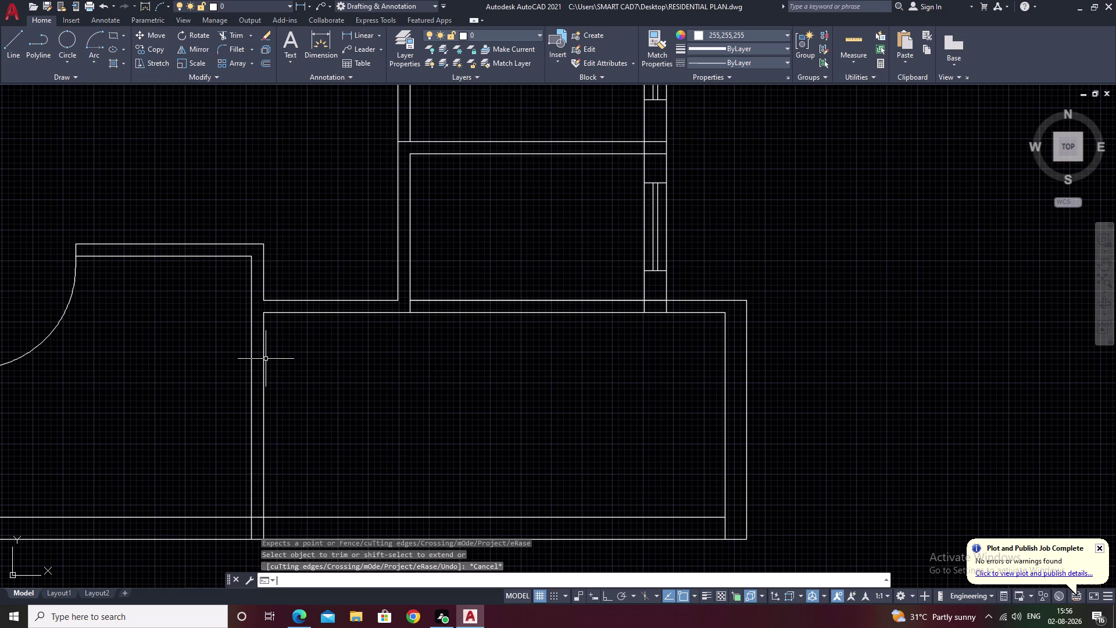
key(space)
scroll(up, 3)
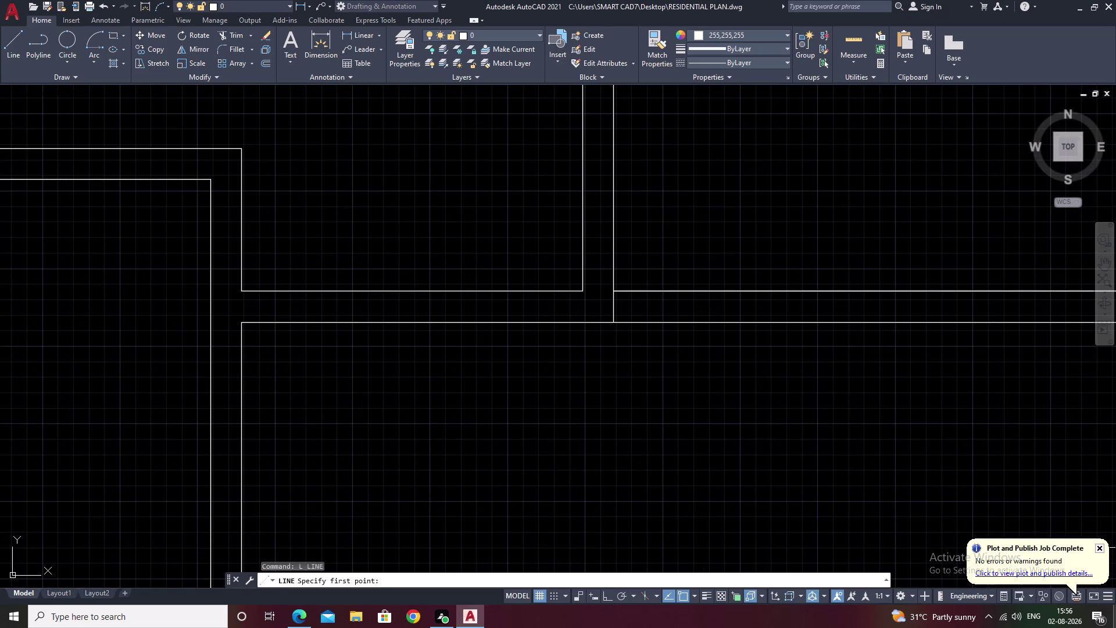
click(240, 291)
click(241, 325)
key(Escape)
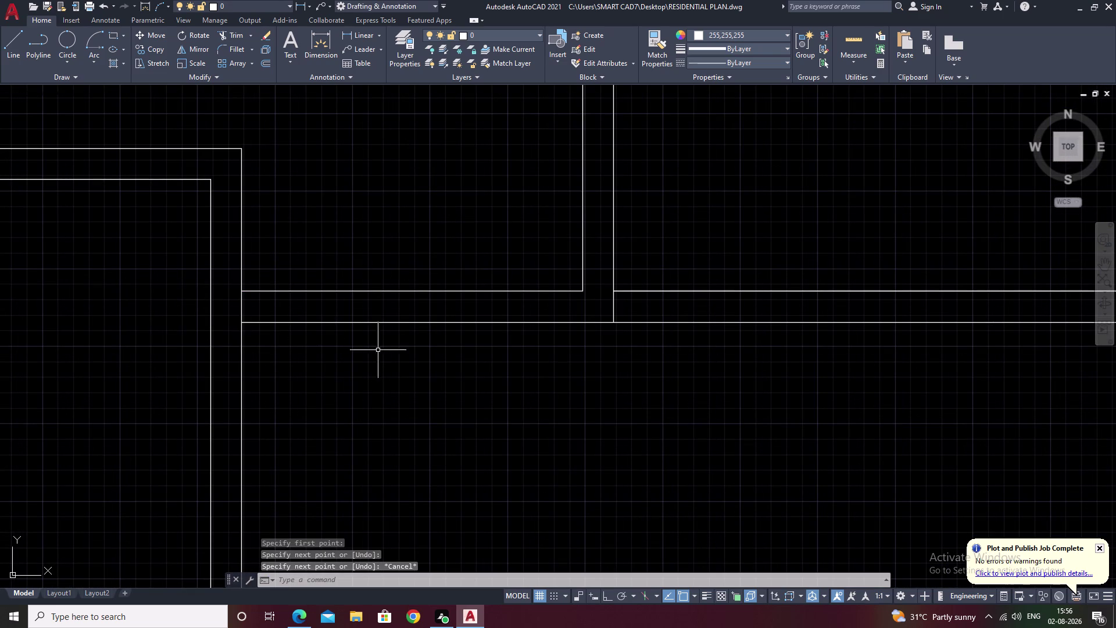
Pan the door block and lower room into view and select the door swing block.
scroll(down, 3)
middle_drag(367, 351, 261, 372)
scroll(down, 3)
middle_drag(602, 350, 423, 394)
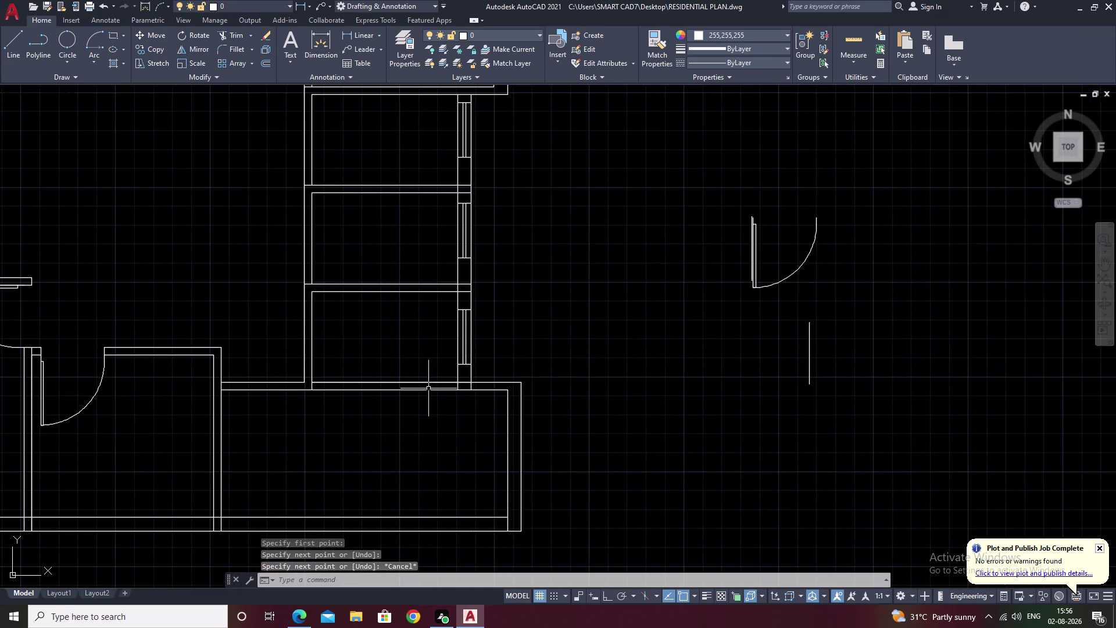
drag(826, 222, 785, 288)
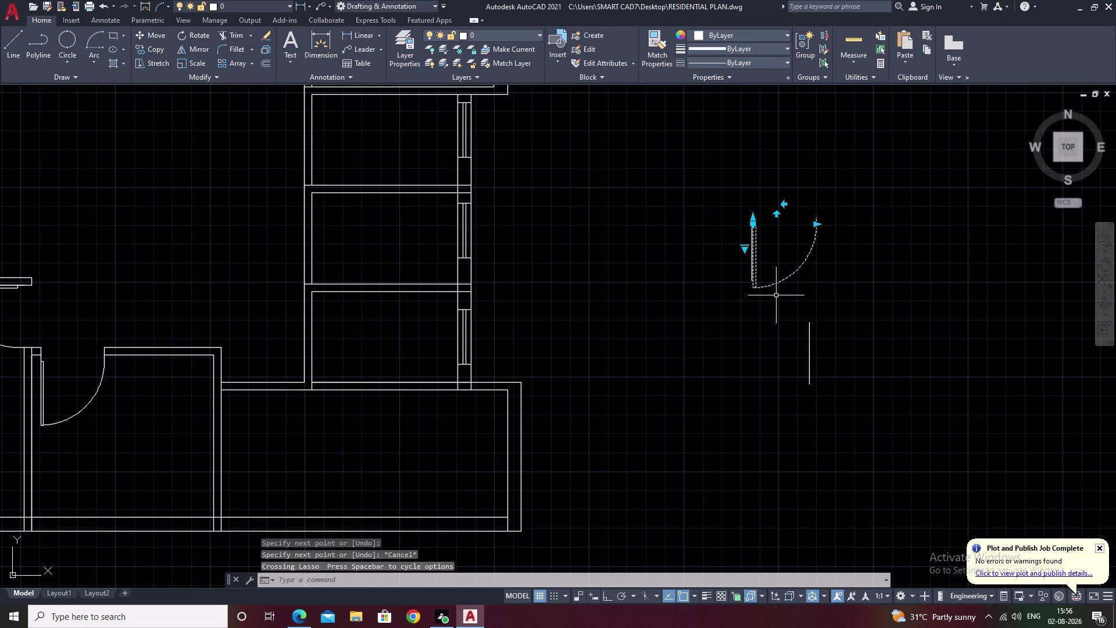
Copy the door block using its top end as the base point.
text(co)
key(space)
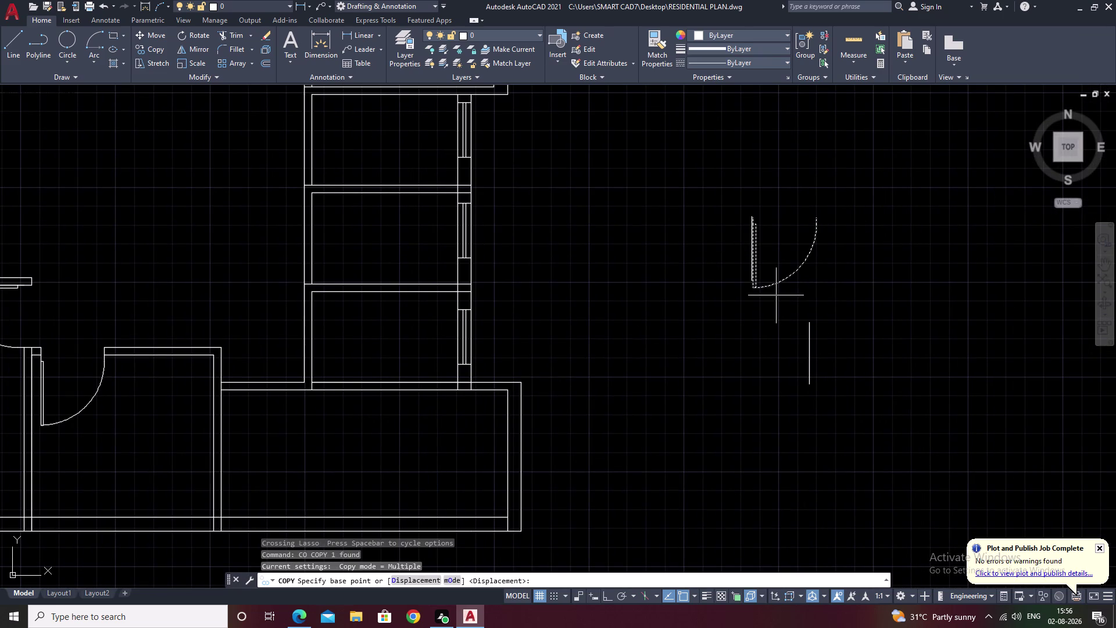
scroll(up, 3)
scroll(up, 3)
click(743, 211)
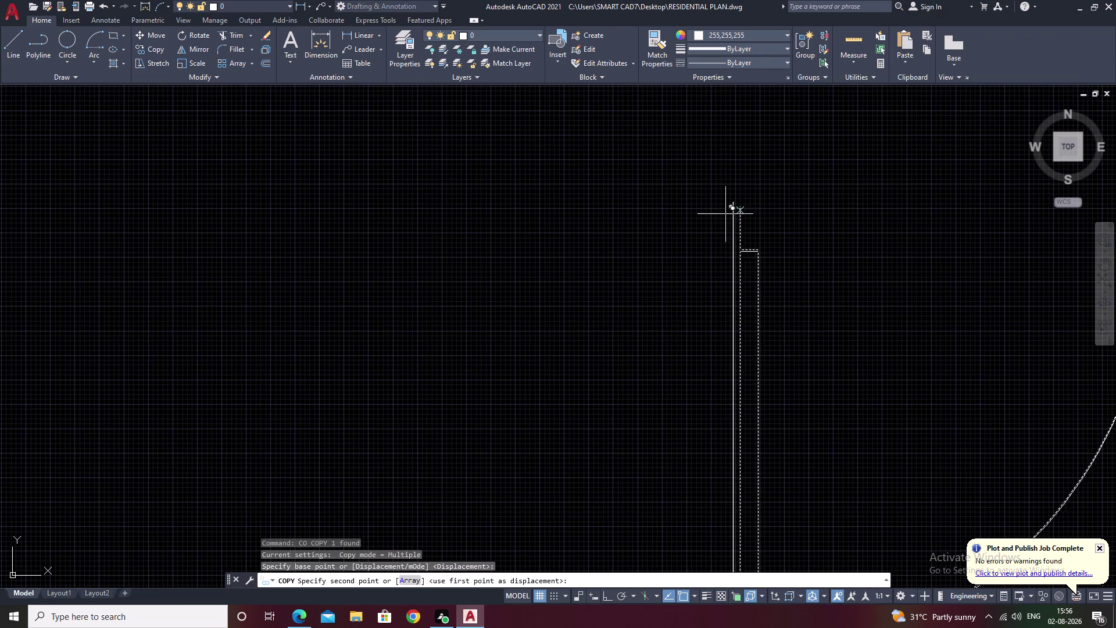
Pan toward the wall corner for the door, then cancel this copy attempt.
scroll(down, 3)
middle_drag(67, 374, 347, 235)
scroll(down, 3)
middle_drag(209, 328, 441, 233)
scroll(up, 3)
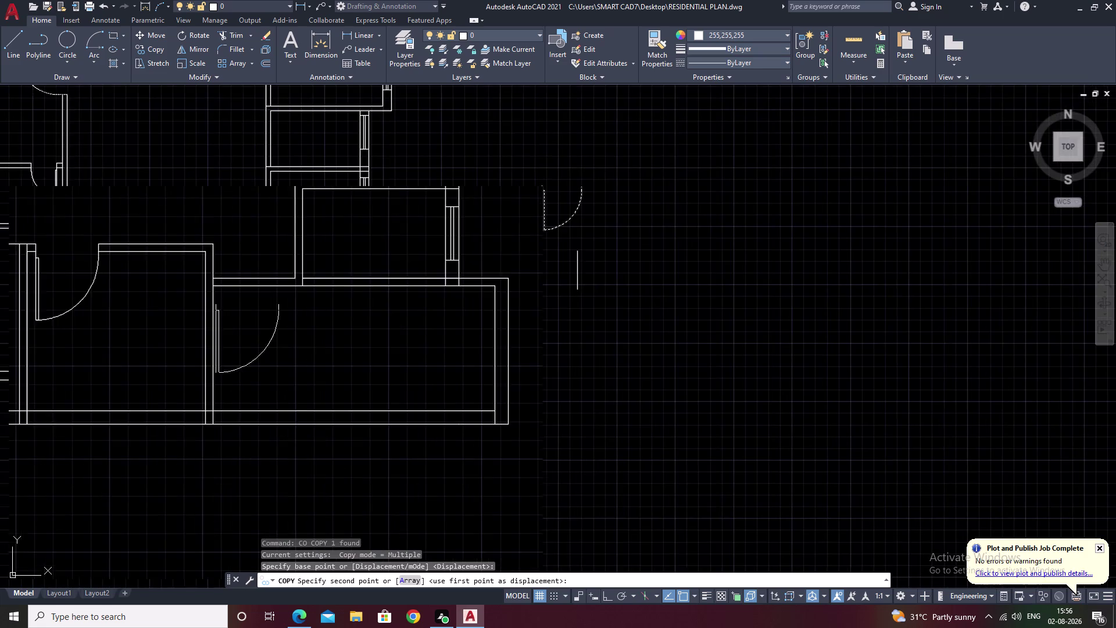
scroll(up, 3)
scroll(up, 3)
middle_drag(154, 189, 196, 383)
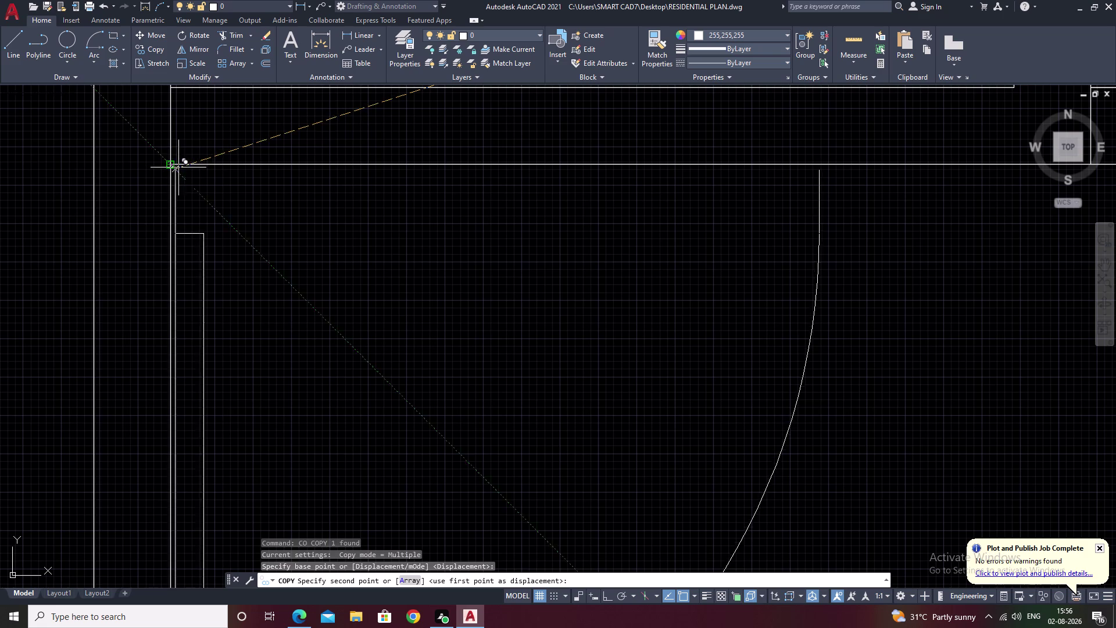
scroll(down, 3)
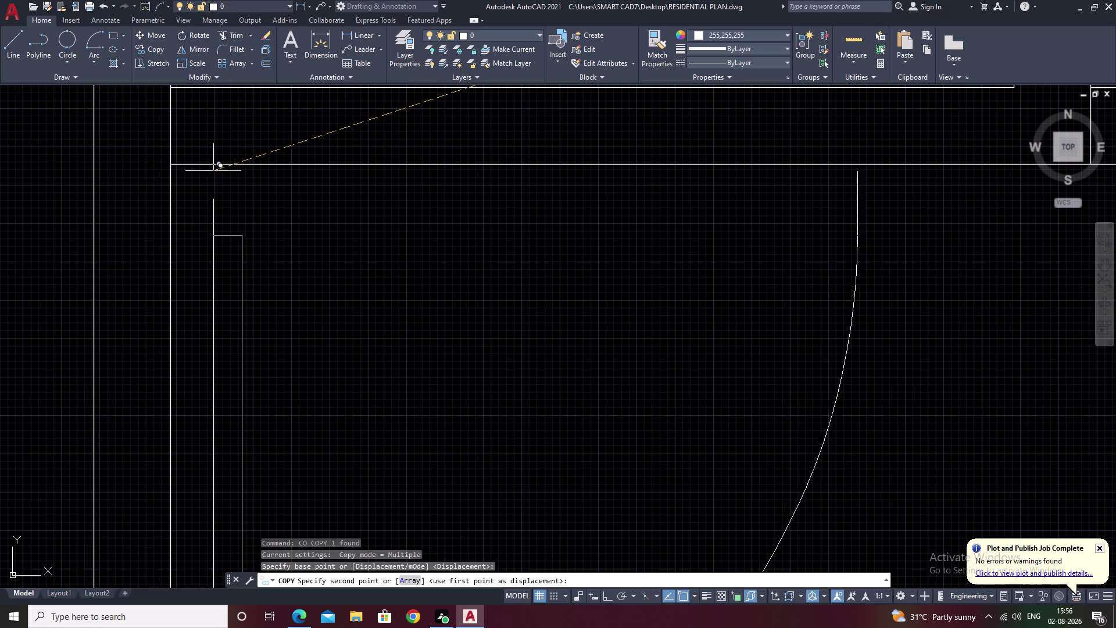
scroll(down, 3)
key(Escape)
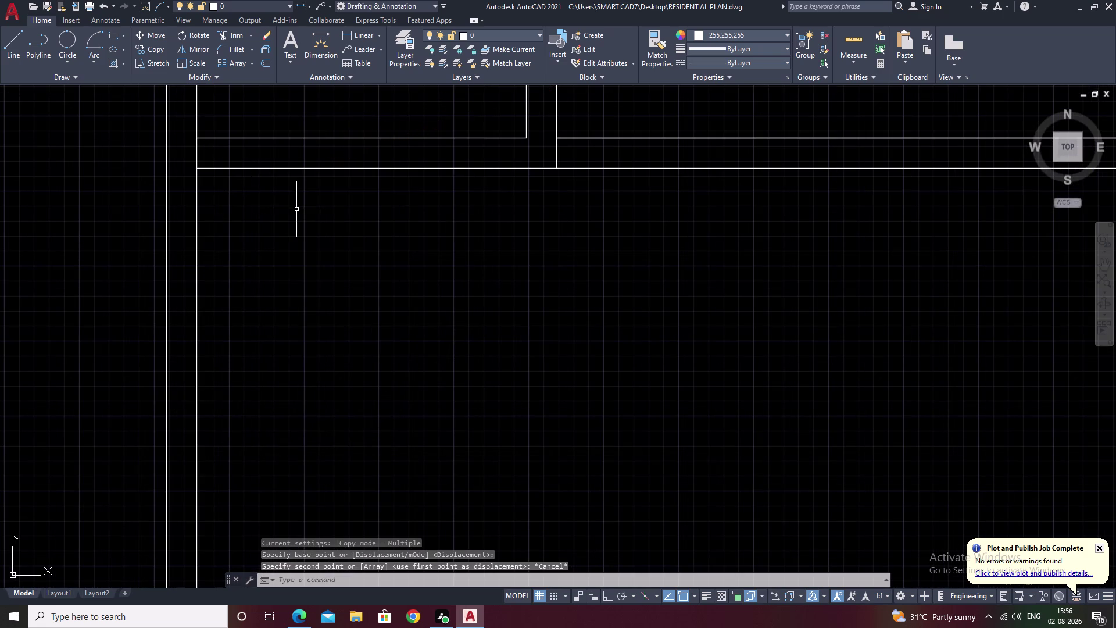
Offset a wall line by 6 to one side.
text(o)
key(space)
text(6)
key(space)
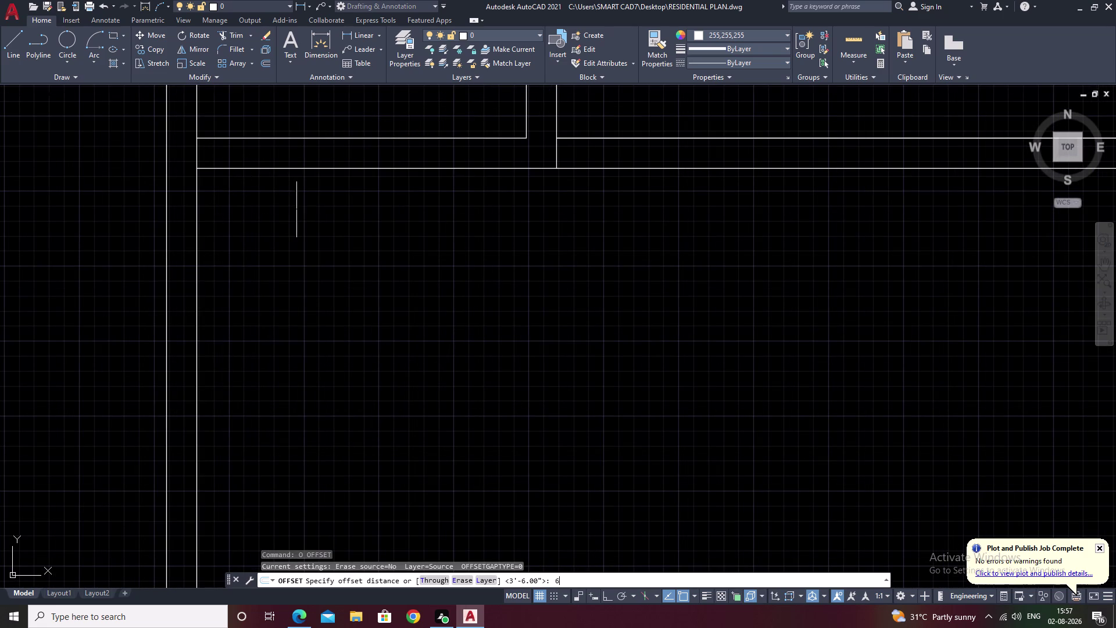
click(197, 153)
click(239, 158)
key(Escape)
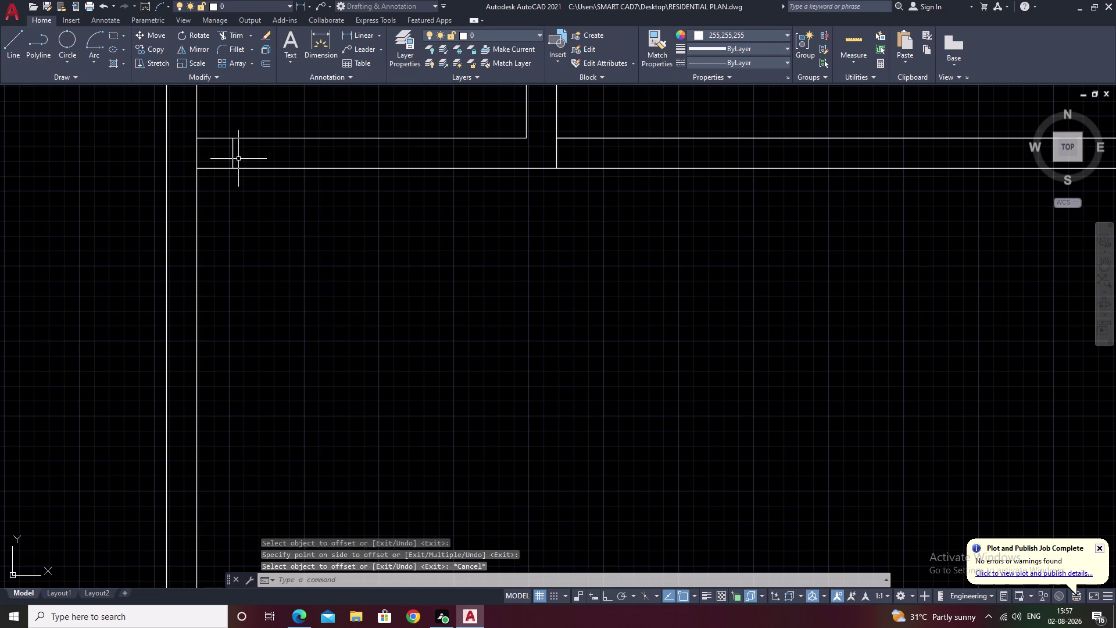
Pan back to the door block and select the door swing block.
scroll(down, 3)
middle_drag(363, 263, 308, 320)
drag(857, 114, 791, 139)
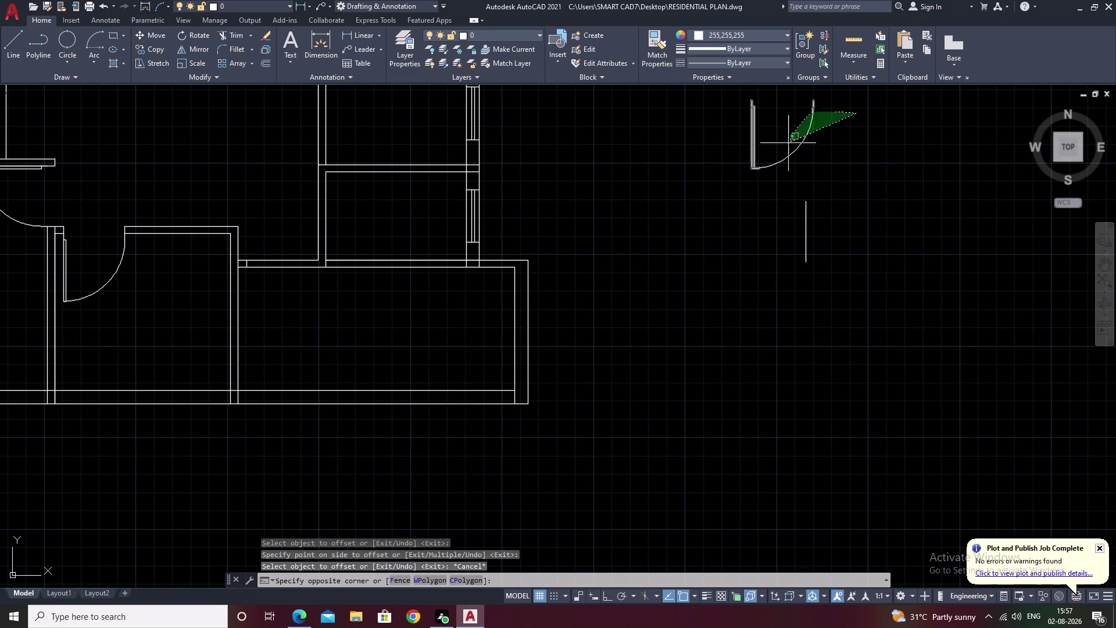
drag(790, 139, 755, 194)
key(m)
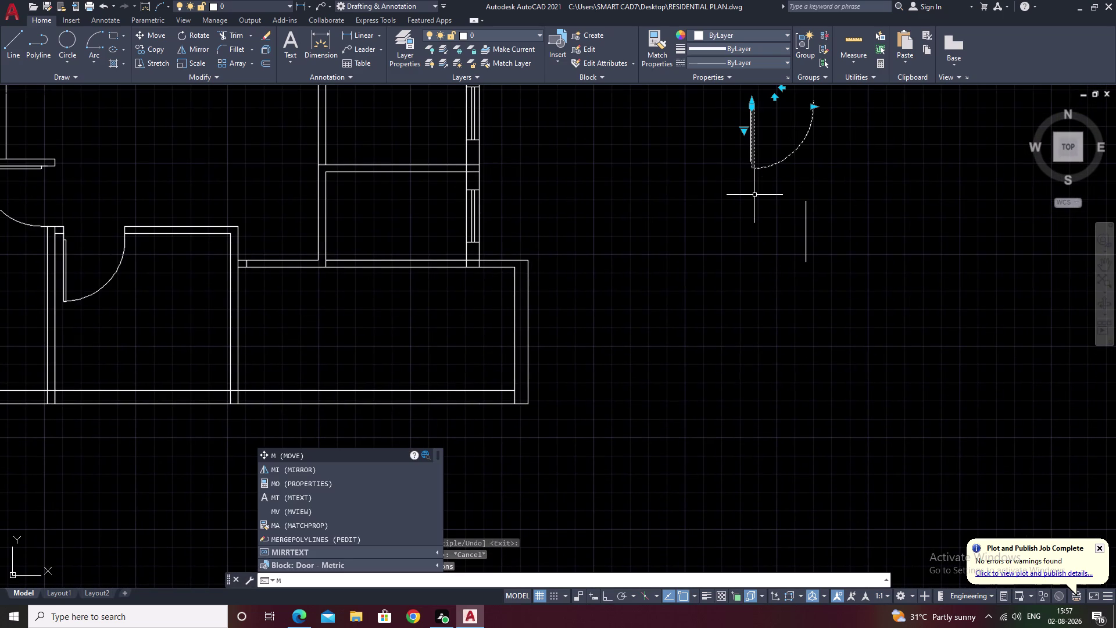
key(BackSpace)
Copy the door block again, basing it at the door's top end.
text(co)
key(space)
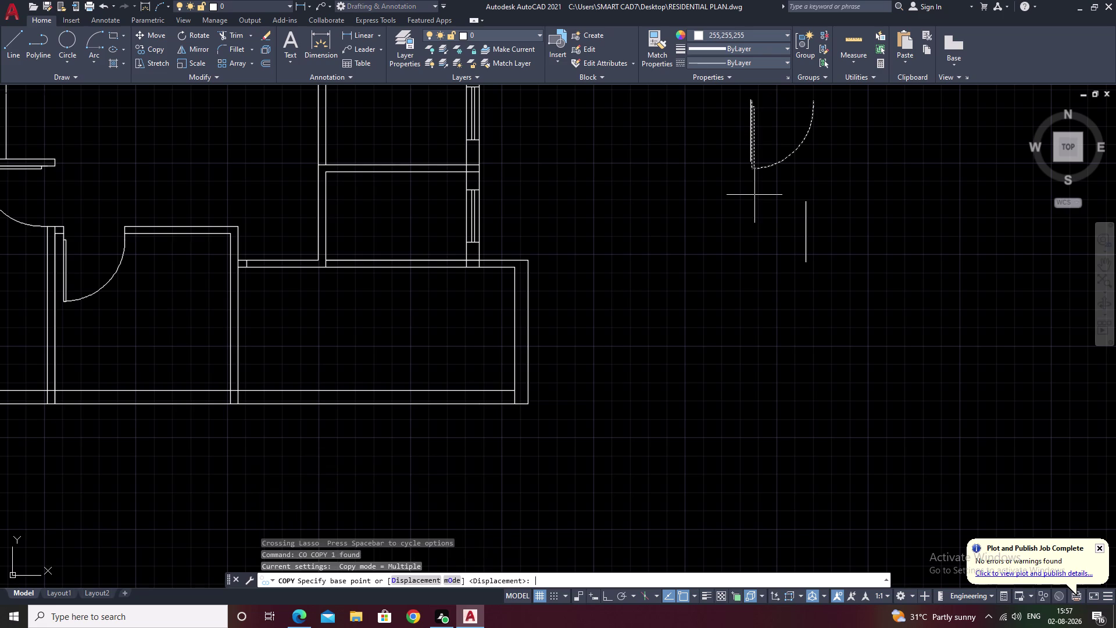
scroll(up, 3)
middle_drag(754, 128, 670, 393)
scroll(up, 3)
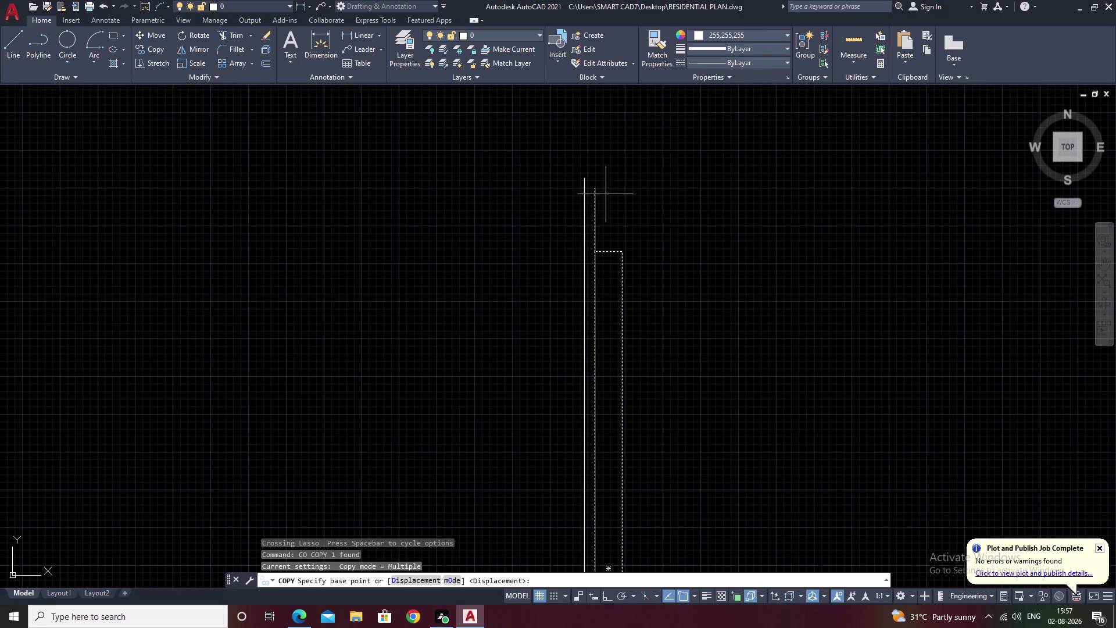
click(595, 193)
Place the door copy at the opening's wall corner in the lower room.
scroll(down, 3)
middle_drag(324, 351, 573, 254)
middle_drag(316, 364, 723, 206)
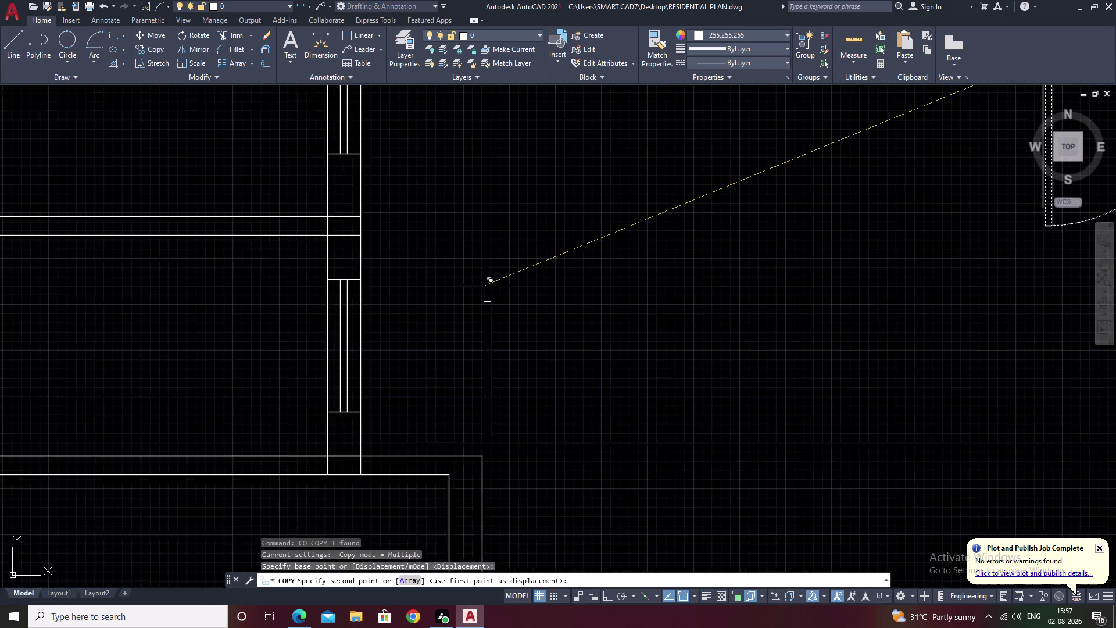
scroll(down, 3)
scroll(up, 3)
scroll(up, 3)
middle_drag(213, 389, 372, 402)
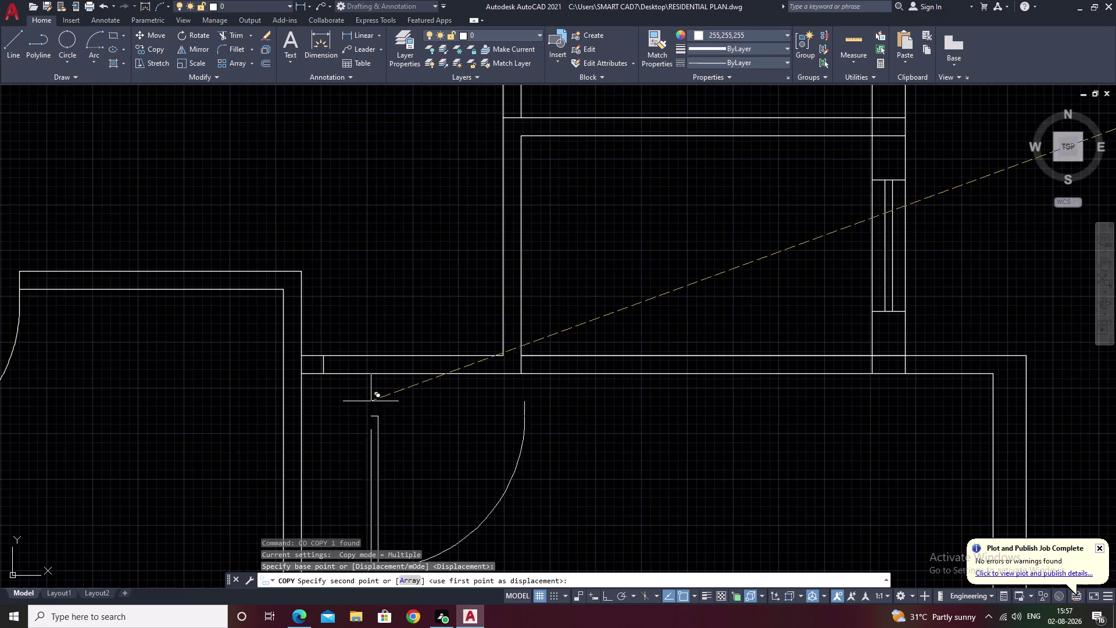
scroll(up, 3)
scroll(up, 3)
click(283, 293)
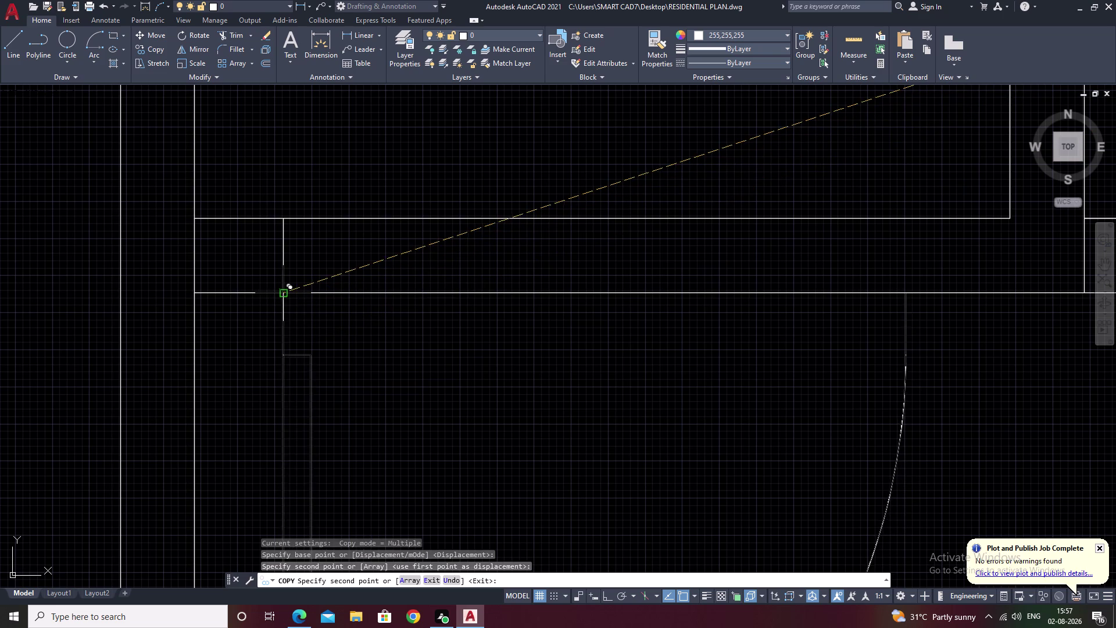
scroll(down, 3)
scroll(down, 3)
key(Escape)
scroll(up, 3)
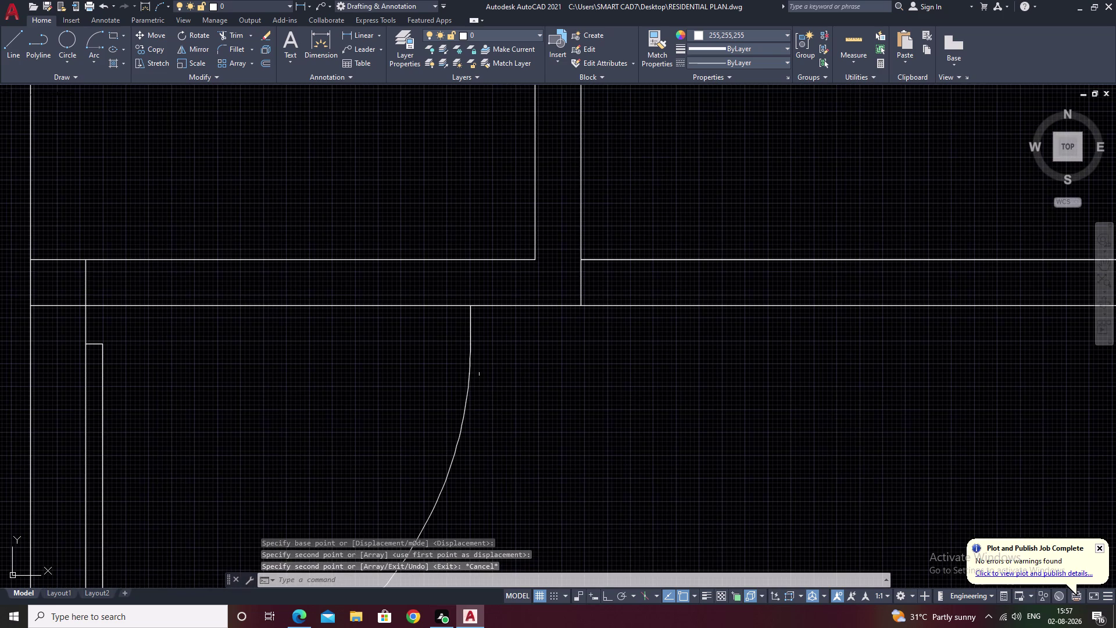
Draw a vertical line from the door arc's top end up to the upper wall line.
text(ex)
key(space)
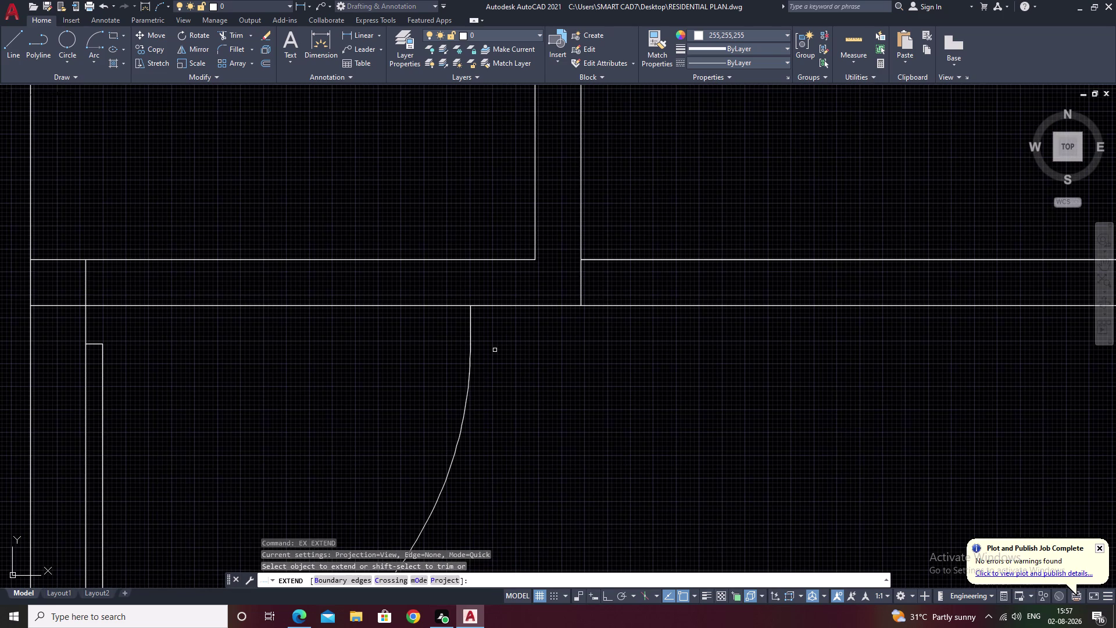
key(Escape)
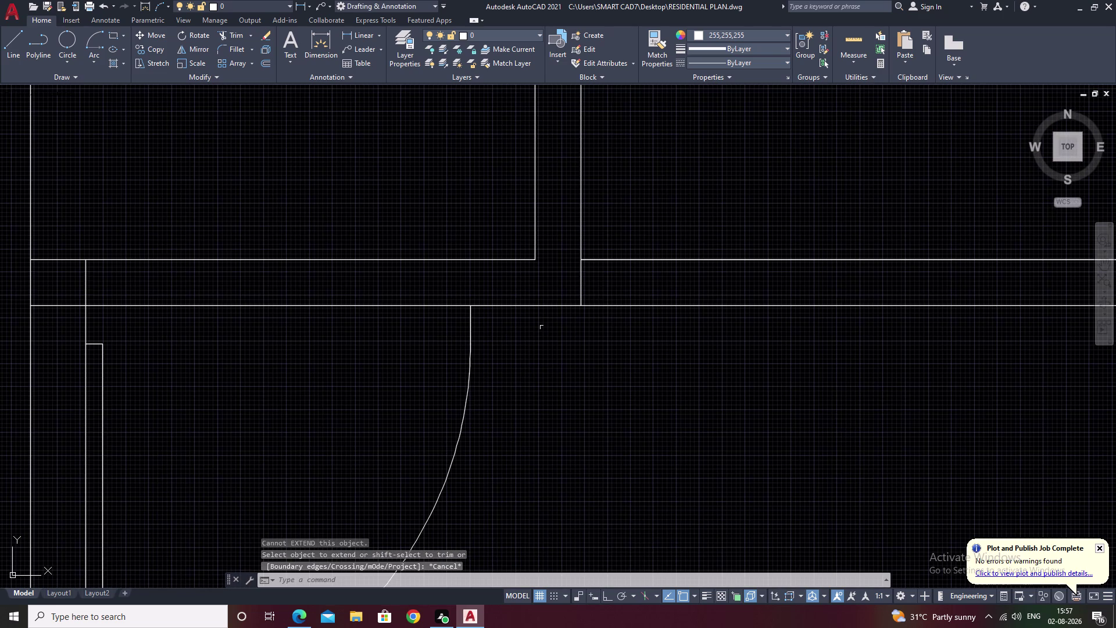
text(l)
key(space)
scroll(up, 3)
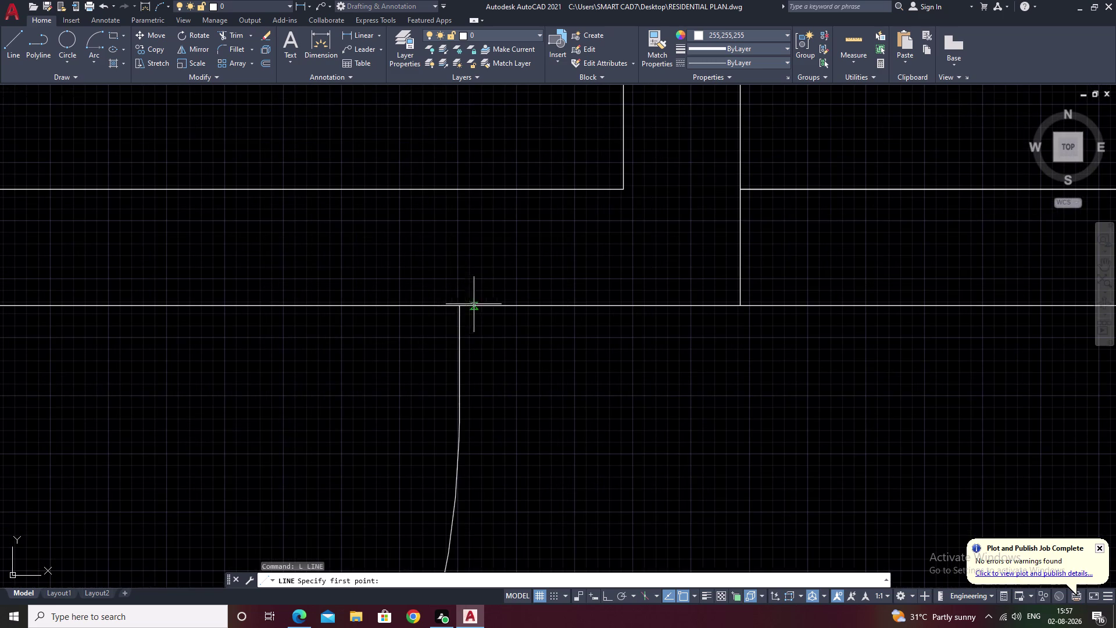
click(459, 307)
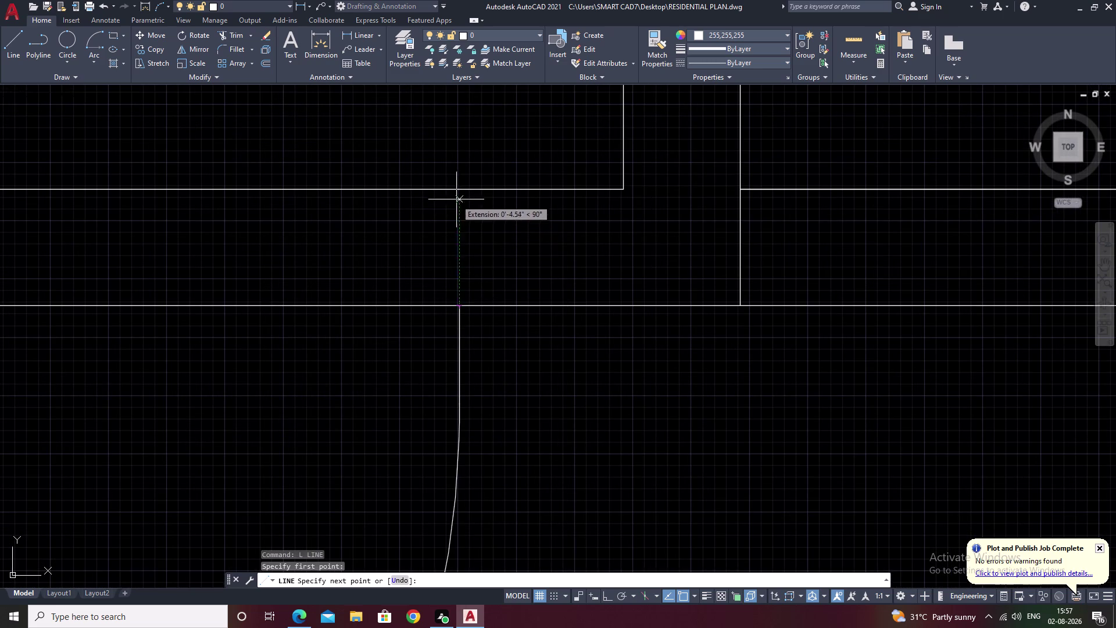
click(460, 192)
key(Escape)
Fence-trim the wall lines crossing the door opening, then undo that trim.
middle_drag(501, 483, 621, 454)
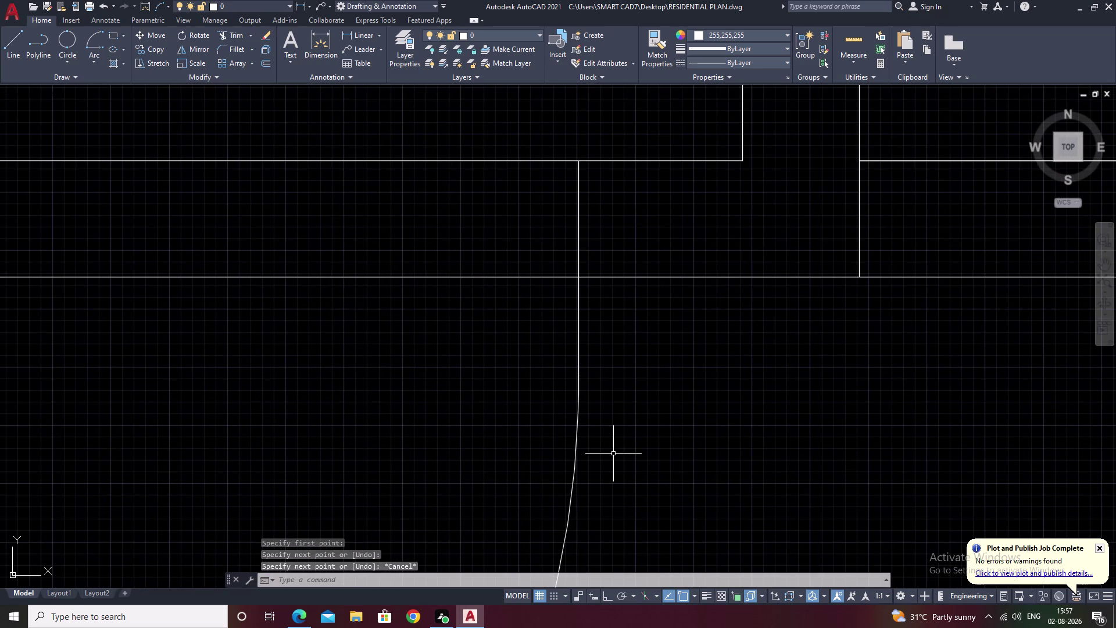
text(tr)
key(space)
drag(397, 84, 315, 363)
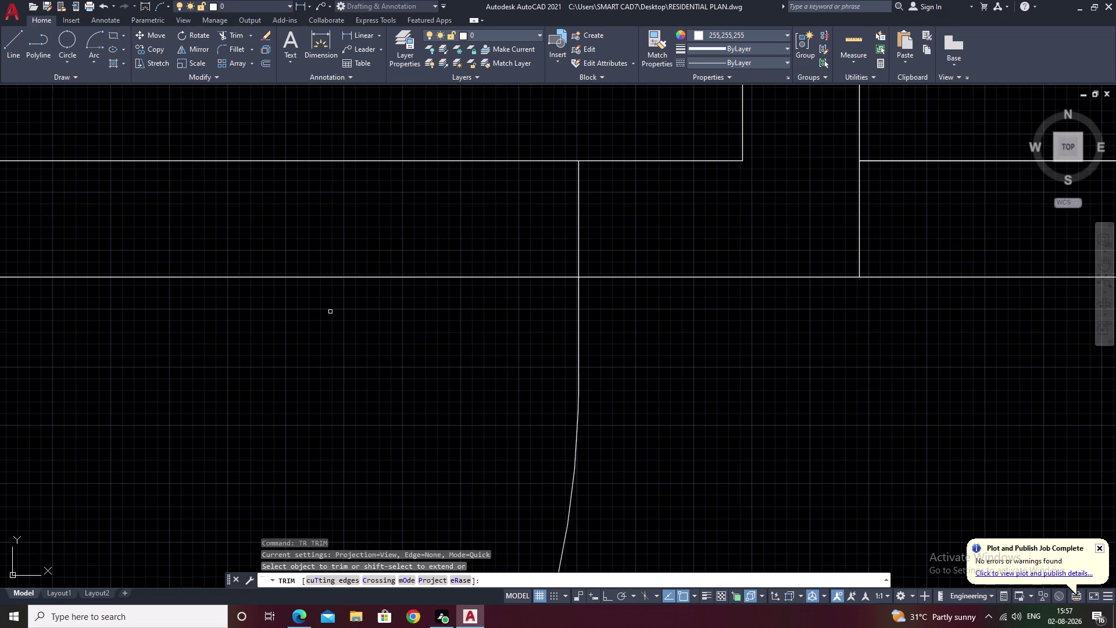
key(Escape)
text(tr)
key(space)
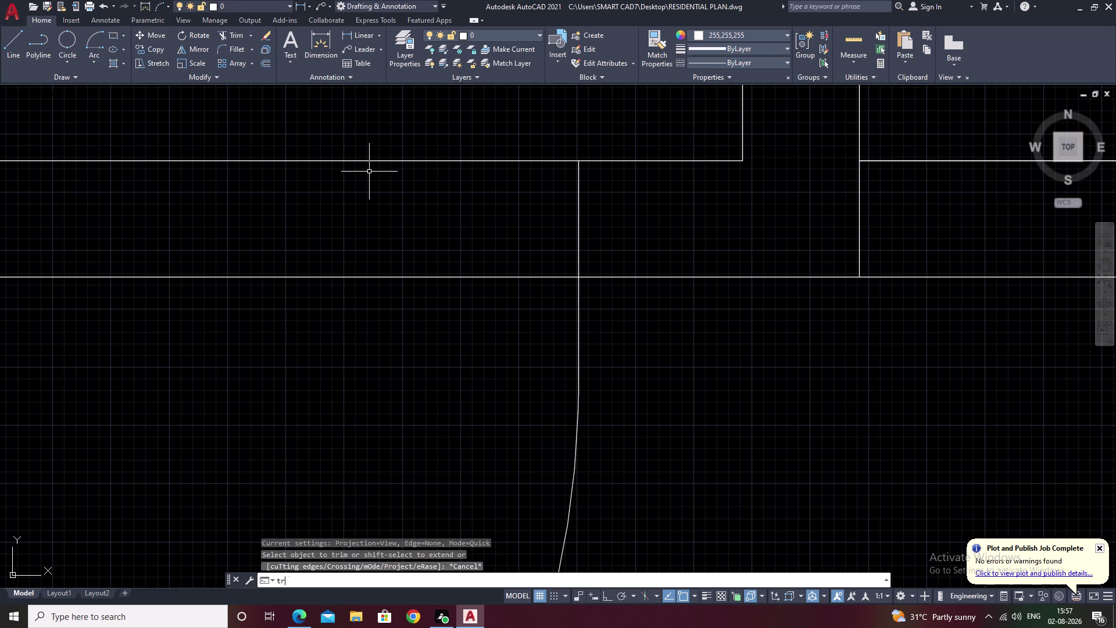
drag(373, 149, 298, 347)
scroll(down, 3)
middle_drag(292, 357, 344, 328)
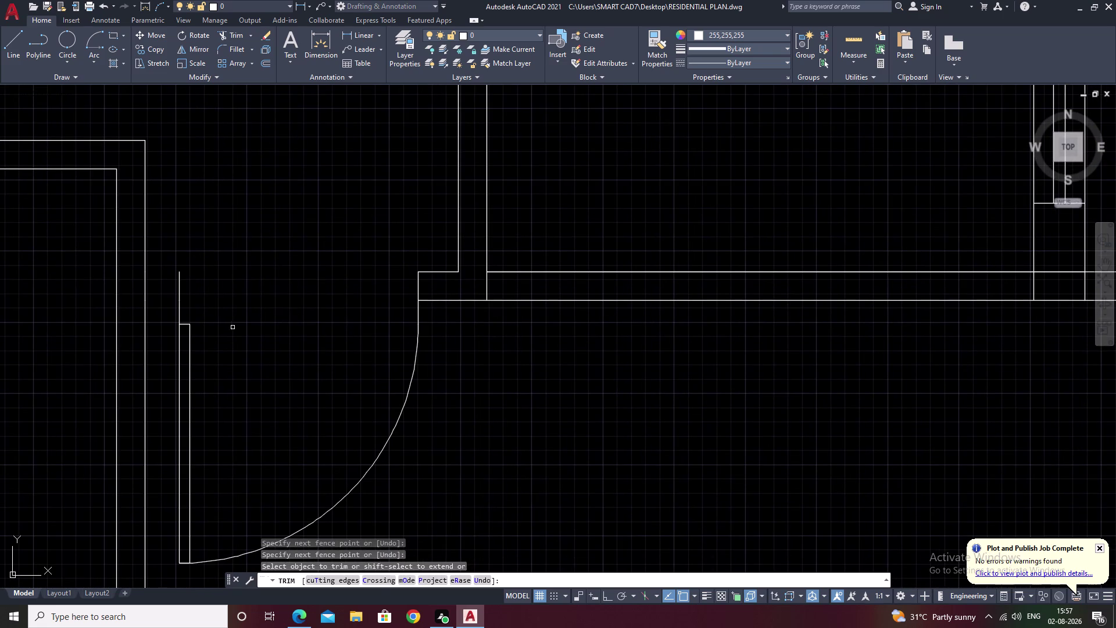
key(ctrl+z)
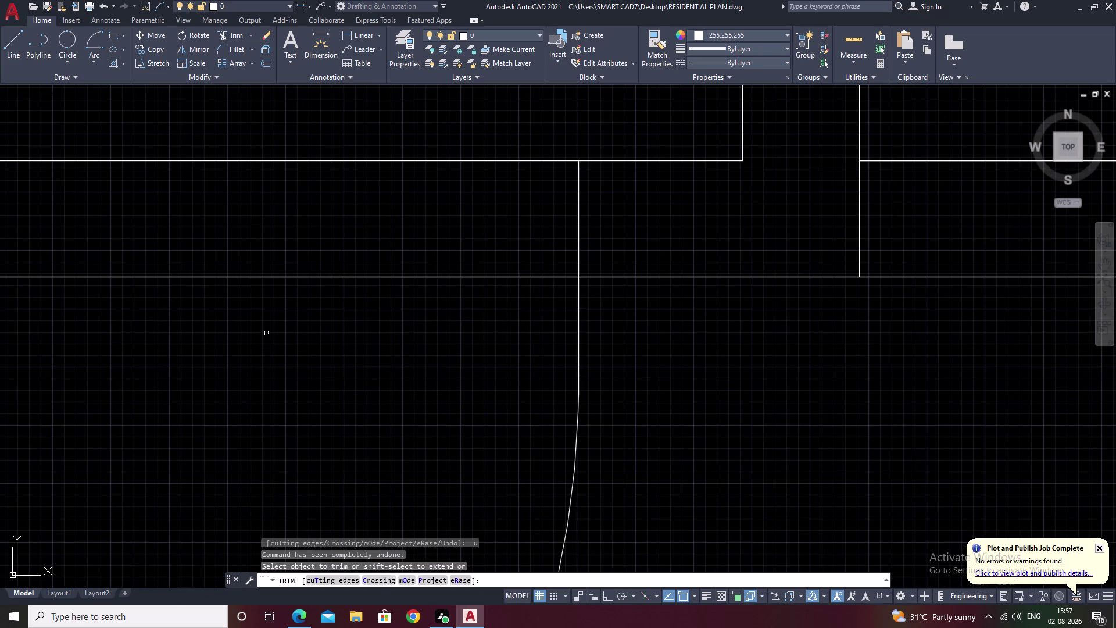
scroll(down, 3)
middle_drag(251, 340, 403, 363)
key(Escape)
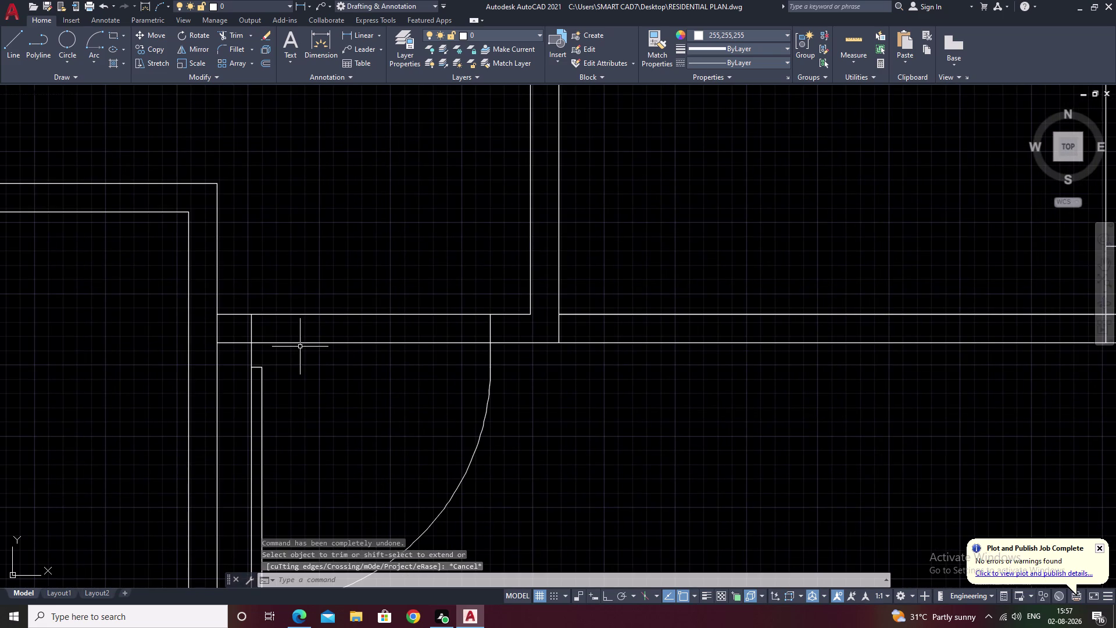
Attempt a fillet on the wall corner, which is rejected and cancelled.
text(f)
key(space)
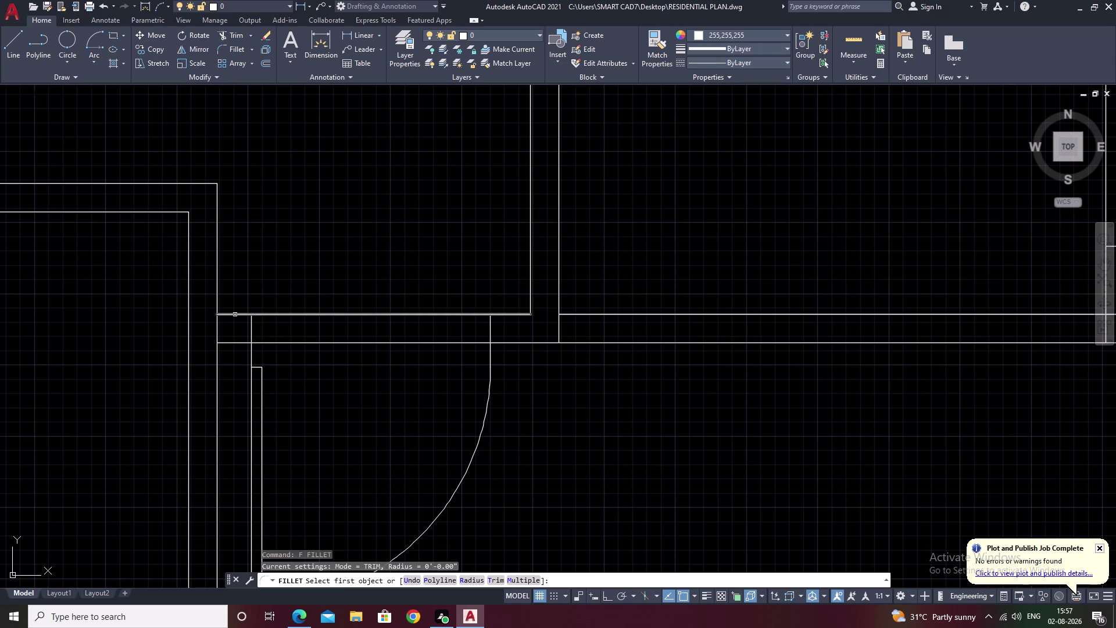
click(235, 315)
click(251, 349)
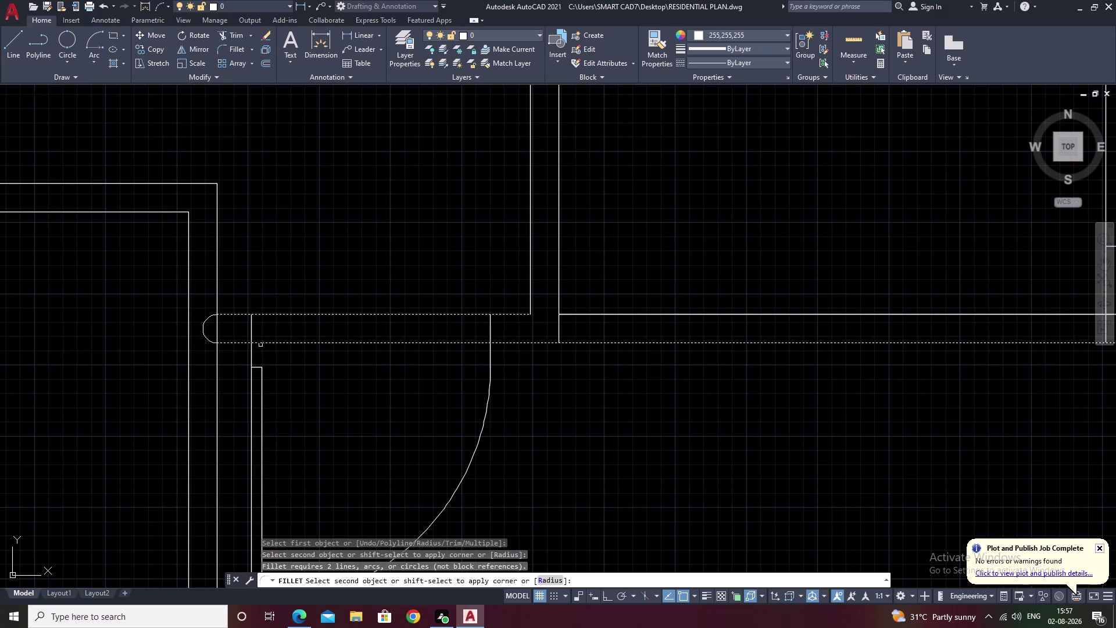
click(250, 352)
key(Escape)
Fence-trim the wall lines across the opening again and zoom out to the whole plan.
text(t)
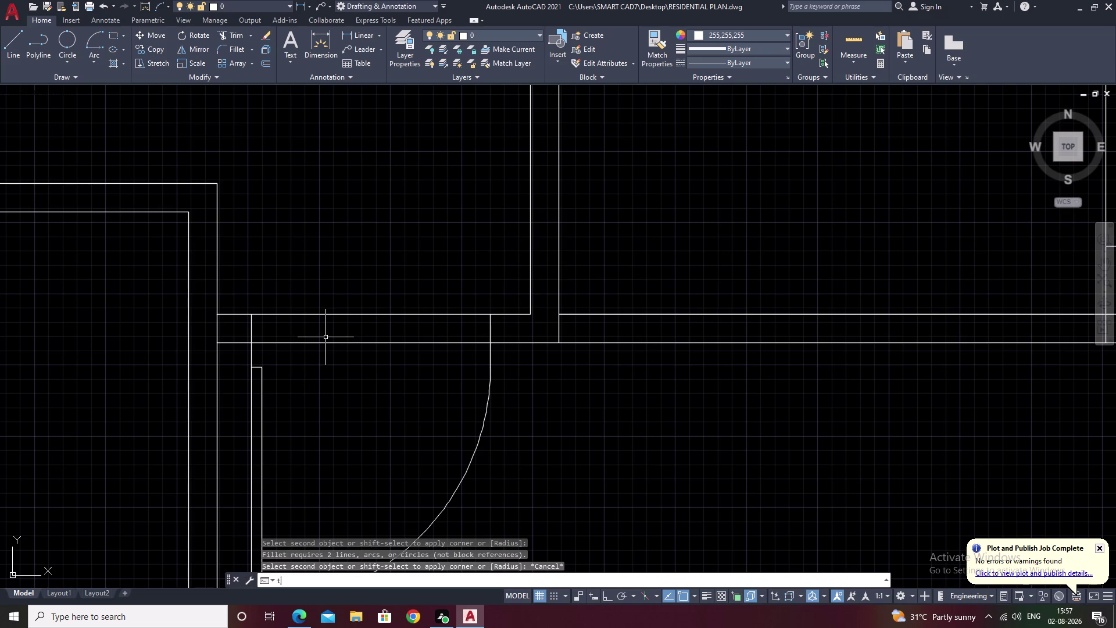
text(r)
key(space)
drag(329, 293, 328, 361)
middle_drag(329, 381, 340, 346)
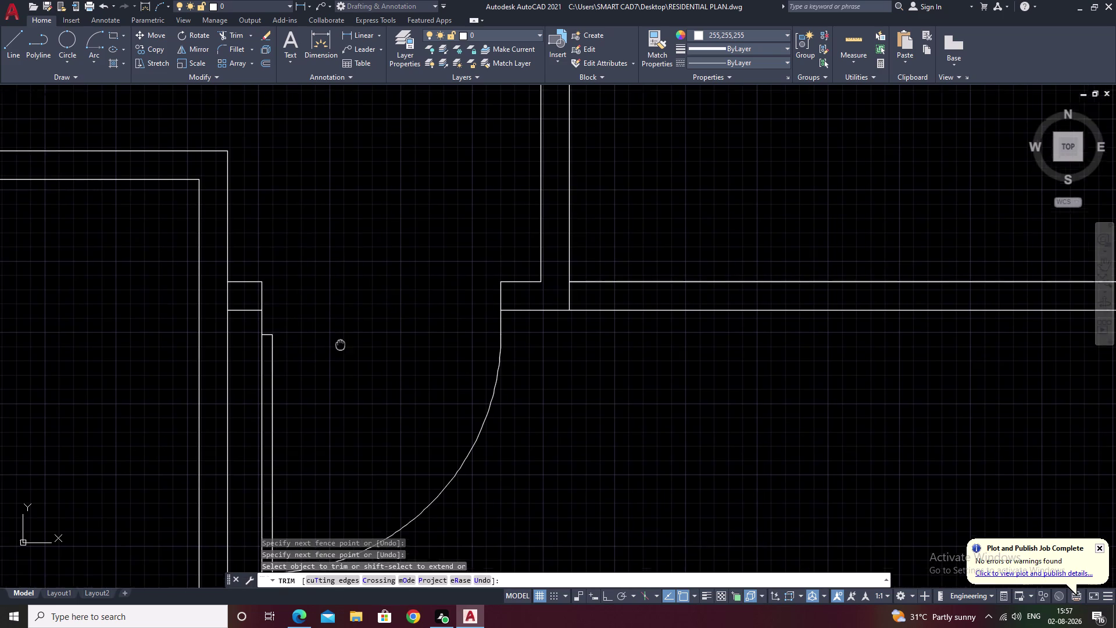
middle_drag(340, 346, 340, 342)
scroll(down, 3)
middle_drag(506, 418, 339, 476)
middle_drag(372, 347, 375, 411)
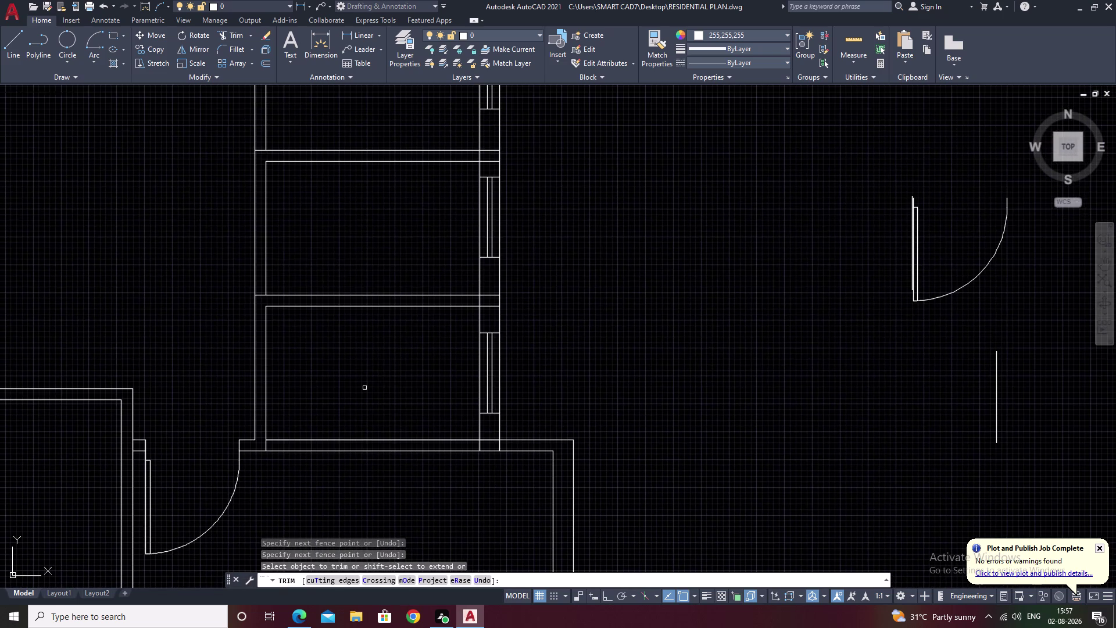
middle_drag(573, 378, 578, 384)
scroll(down, 3)
middle_drag(579, 387, 622, 347)
scroll(down, 3)
middle_drag(647, 350, 606, 408)
middle_drag(534, 322, 505, 406)
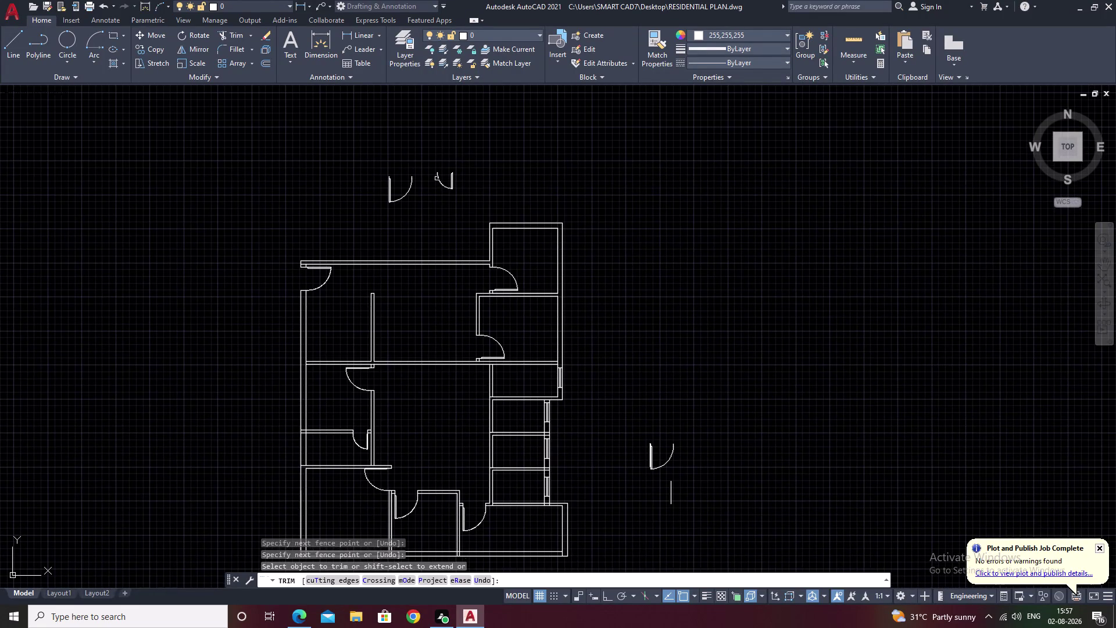
Select the two stray door swing blocks above the plan and erase them.
key(Escape)
drag(475, 165, 358, 191)
click(358, 192)
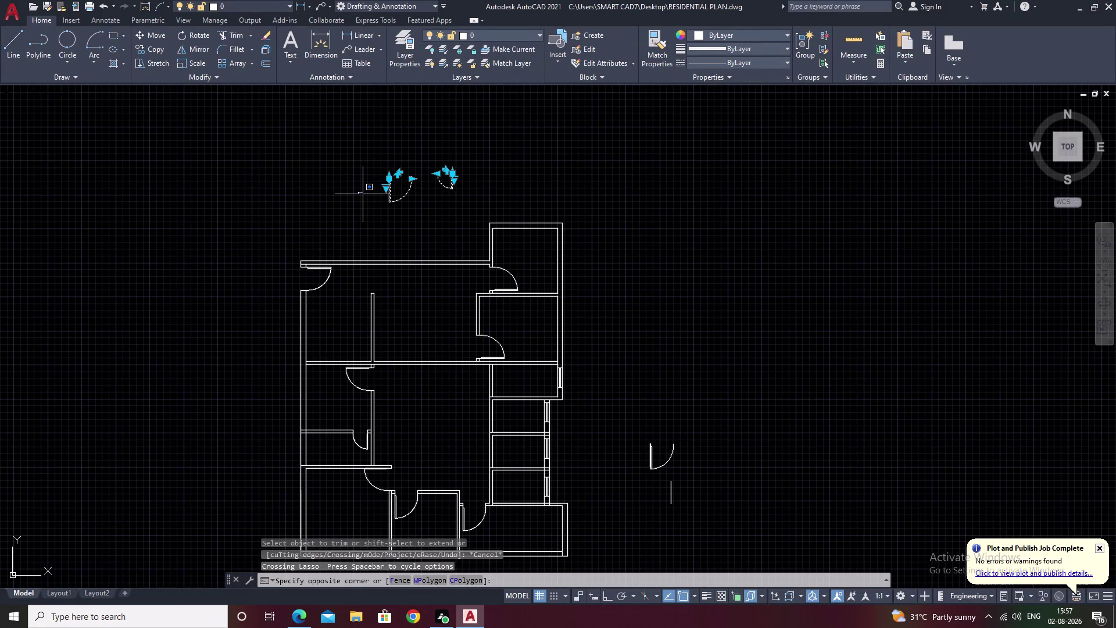
text(e)
key(space)
Pan and zoom across the rooms to the next wall opening near a door swing.
middle_drag(601, 327, 600, 309)
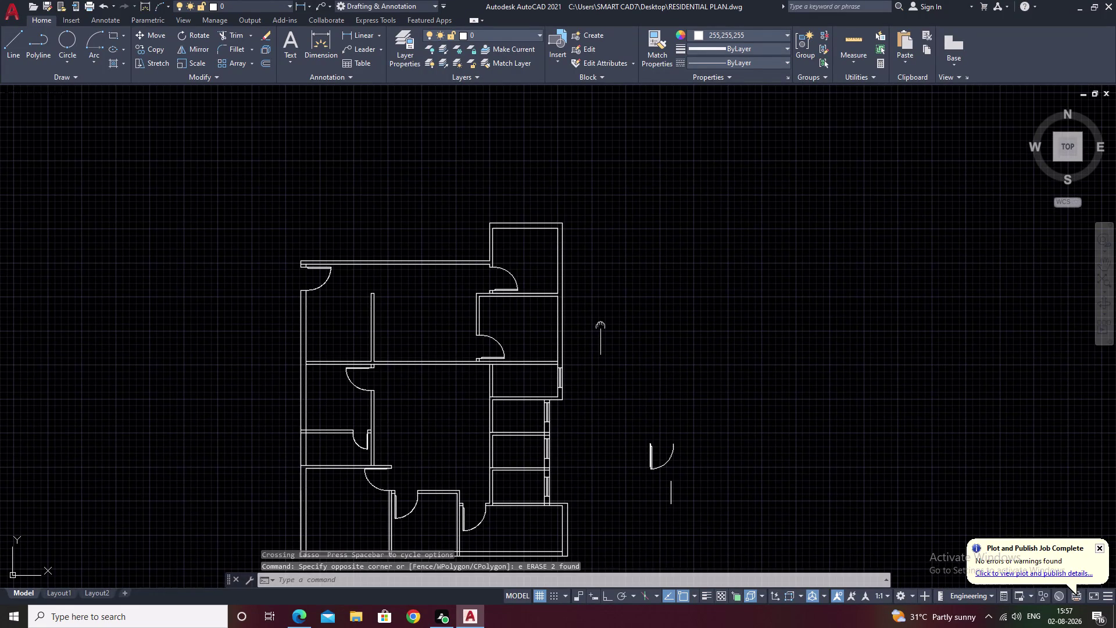
middle_drag(600, 309, 595, 266)
drag(664, 358, 652, 363)
click(653, 363)
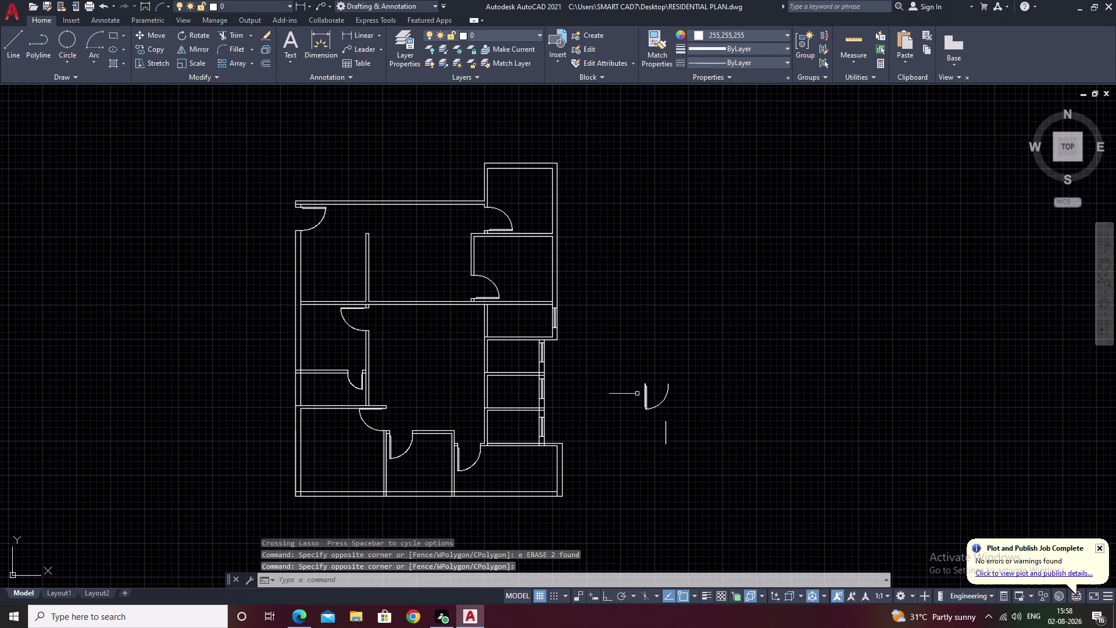
middle_drag(636, 398, 637, 346)
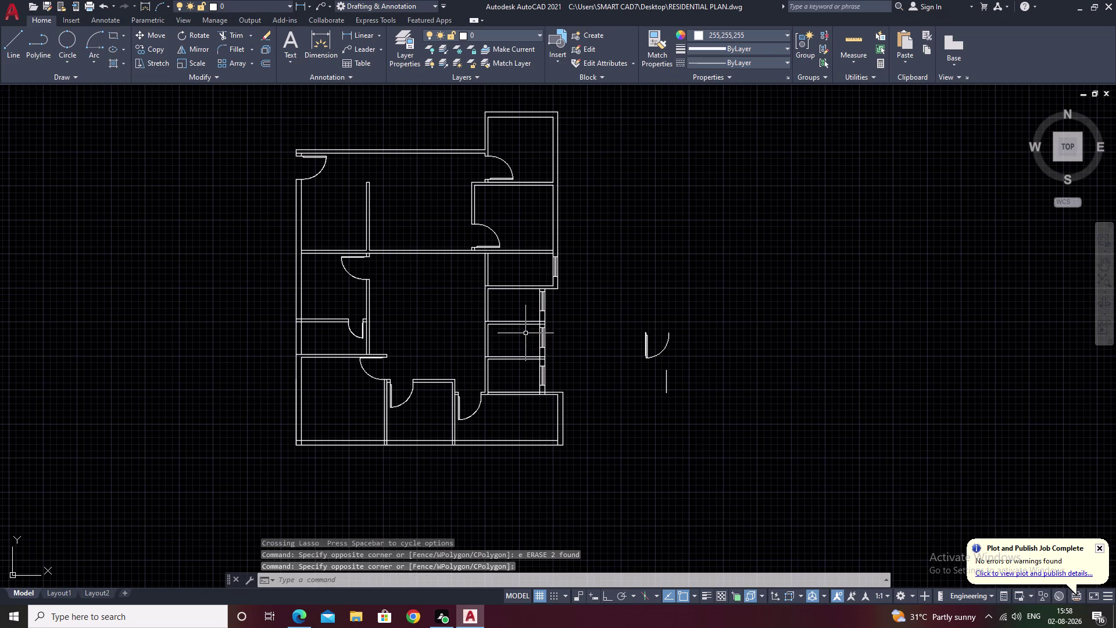
scroll(up, 3)
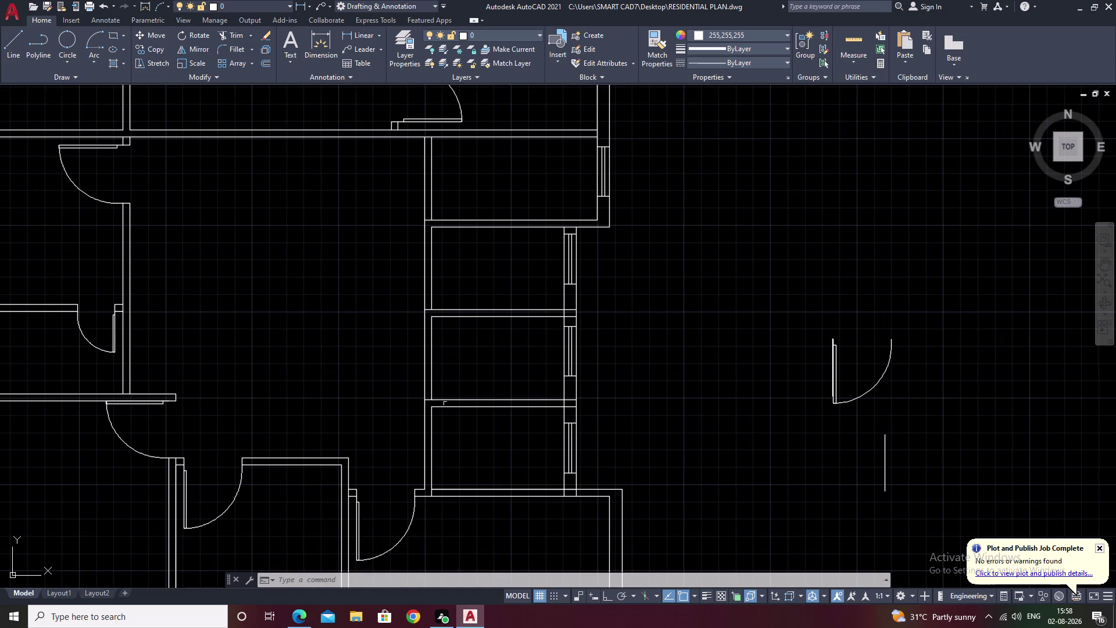
scroll(up, 3)
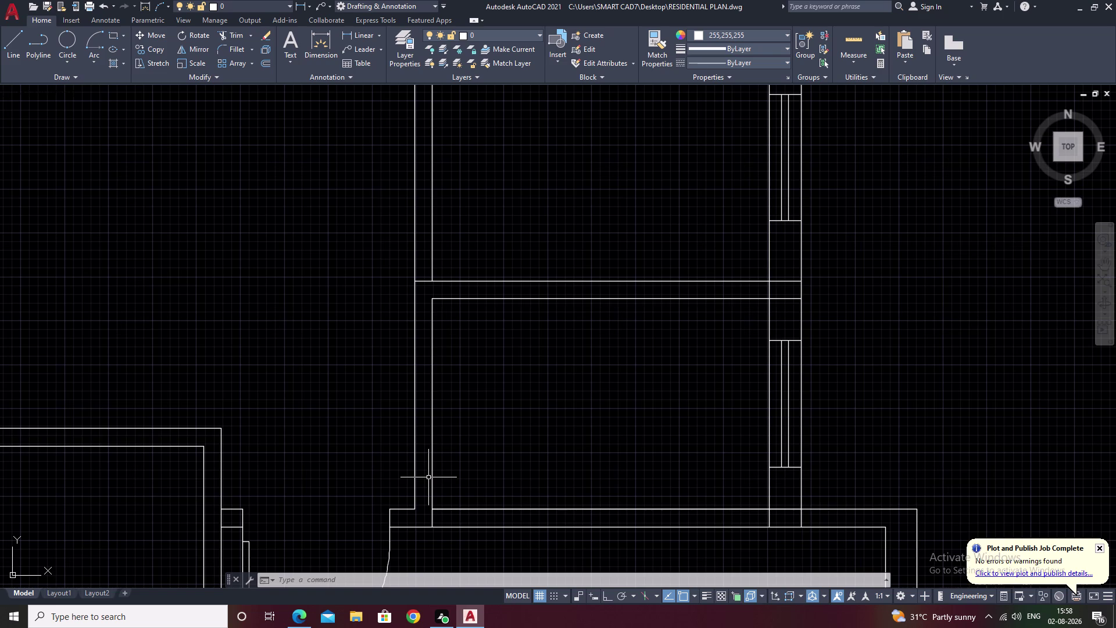
middle_drag(447, 487, 447, 474)
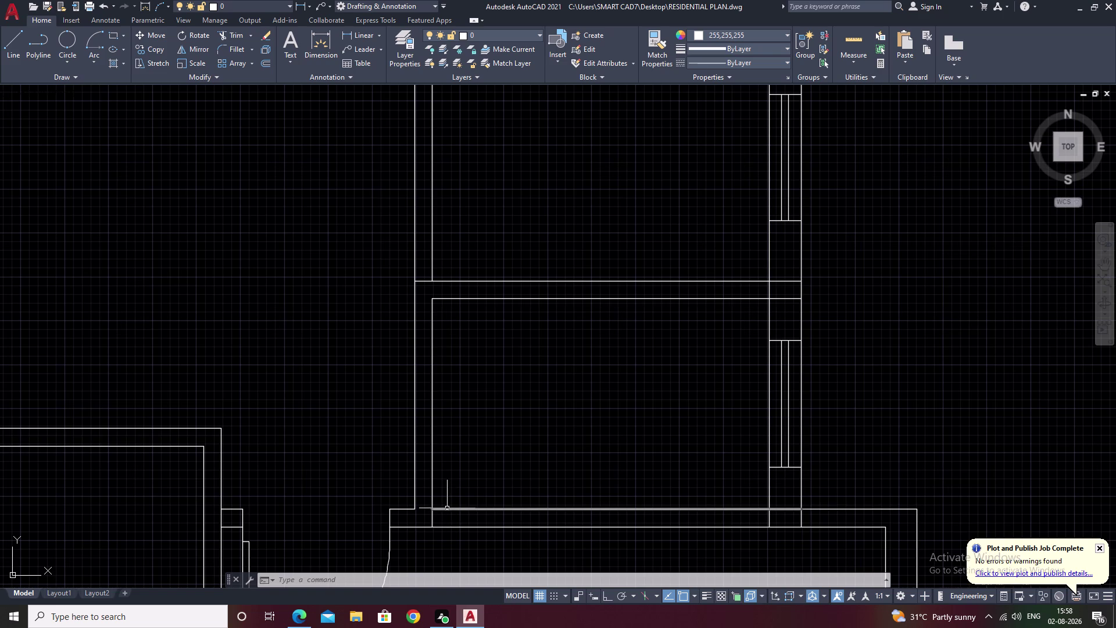
middle_drag(447, 474, 447, 417)
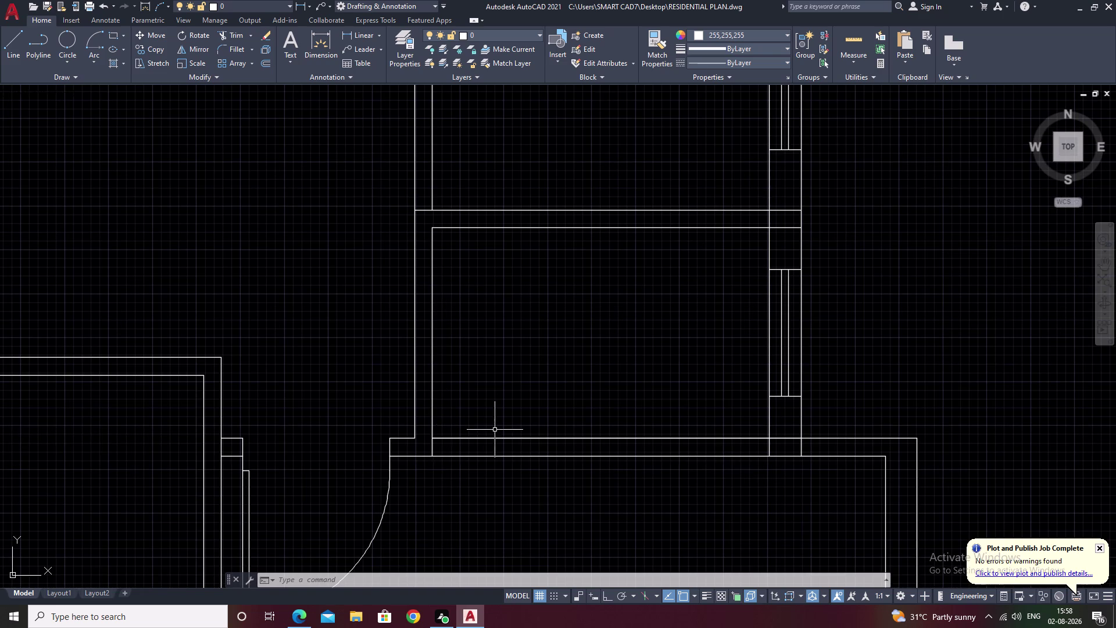
scroll(down, 3)
middle_drag(462, 509, 526, 418)
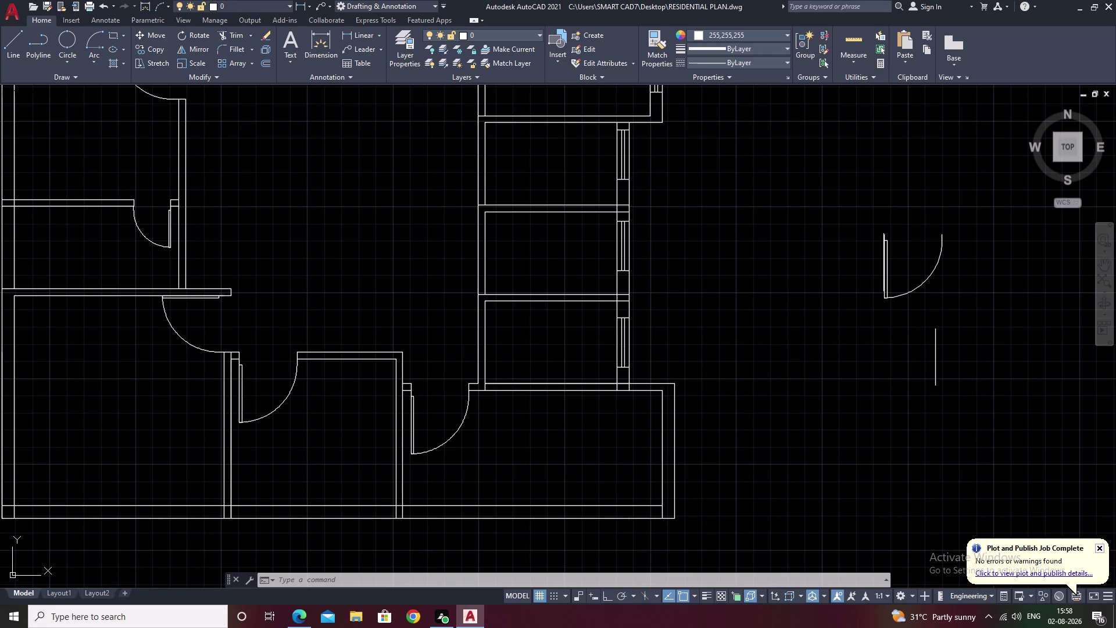
middle_drag(695, 385, 624, 465)
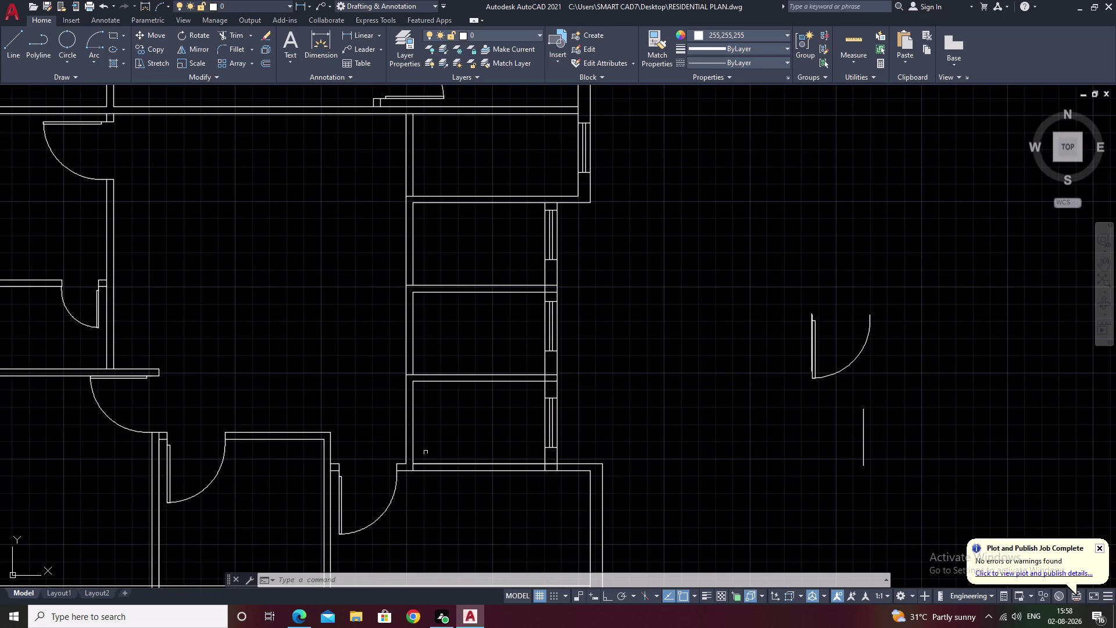
scroll(up, 3)
middle_drag(424, 452, 465, 382)
scroll(up, 3)
middle_drag(434, 400, 486, 341)
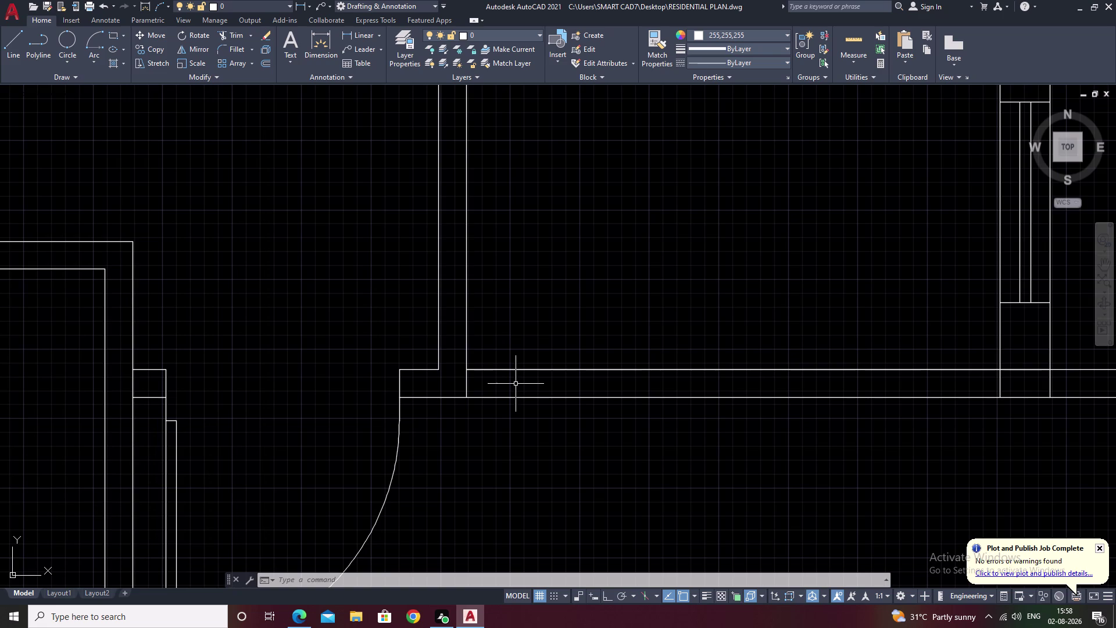
scroll(down, 3)
Start and cancel offset and extend commands around the opening.
key(Escape)
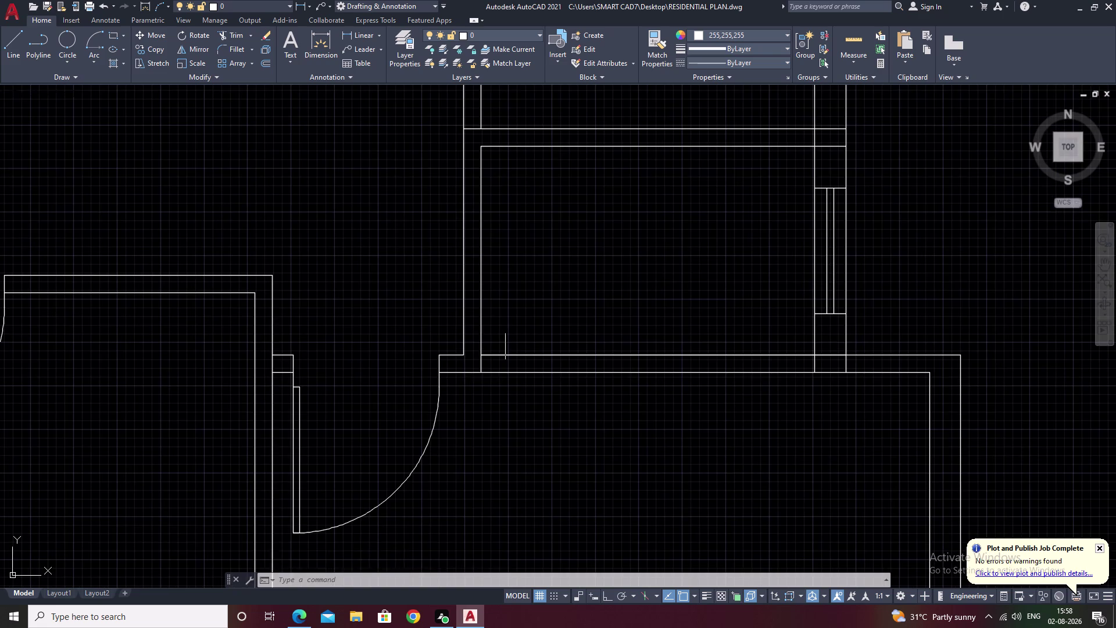
text(o)
key(space)
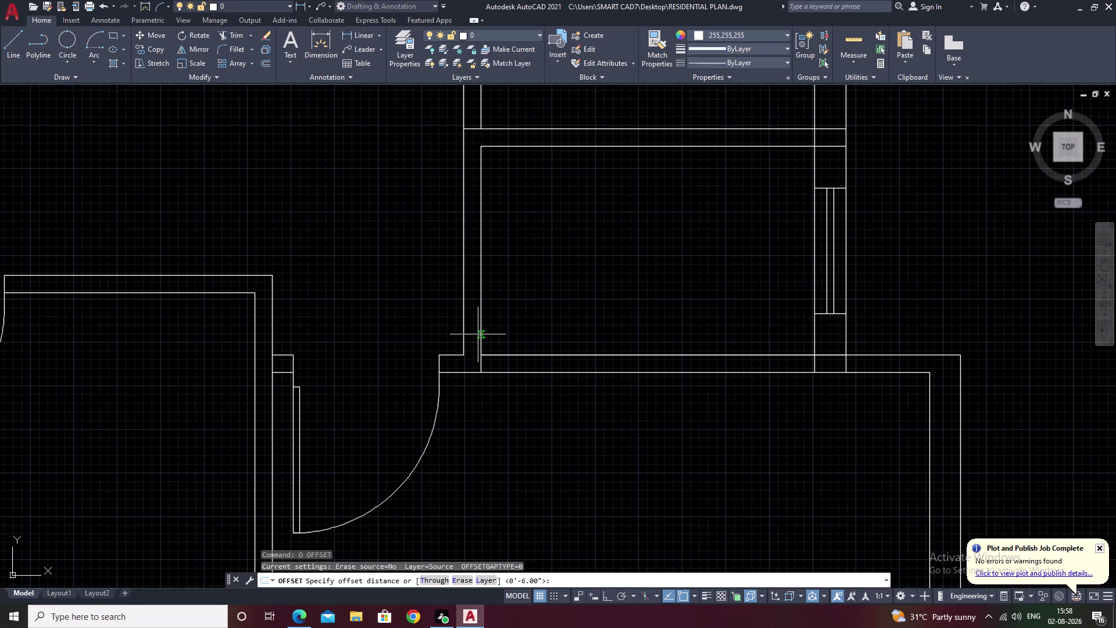
key(Escape)
key(e)
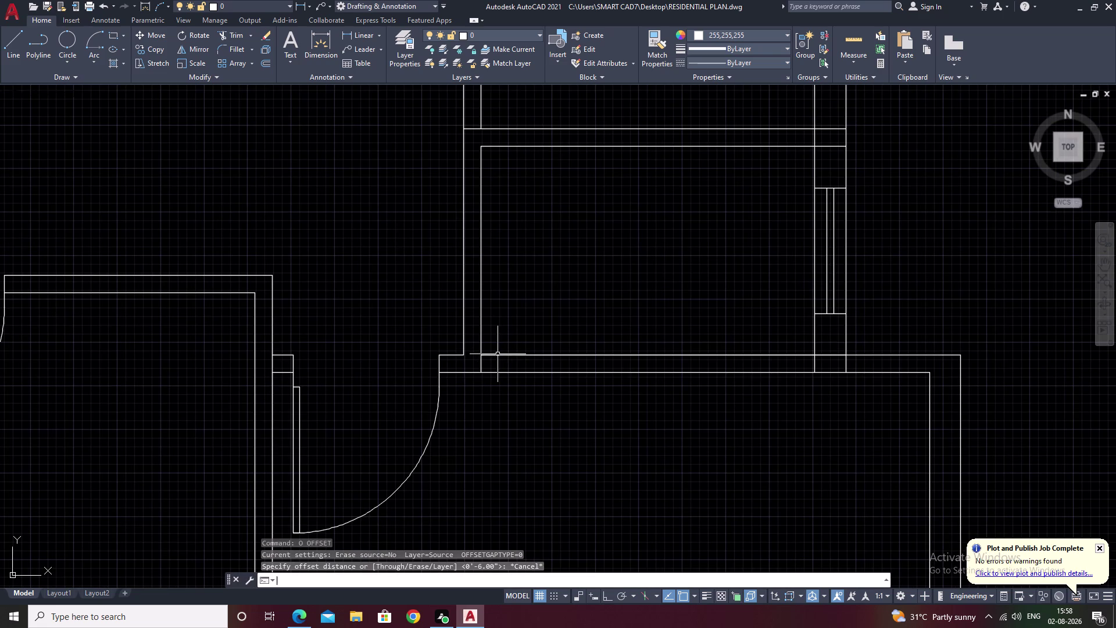
text(x)
key(space)
click(500, 355)
key(Escape)
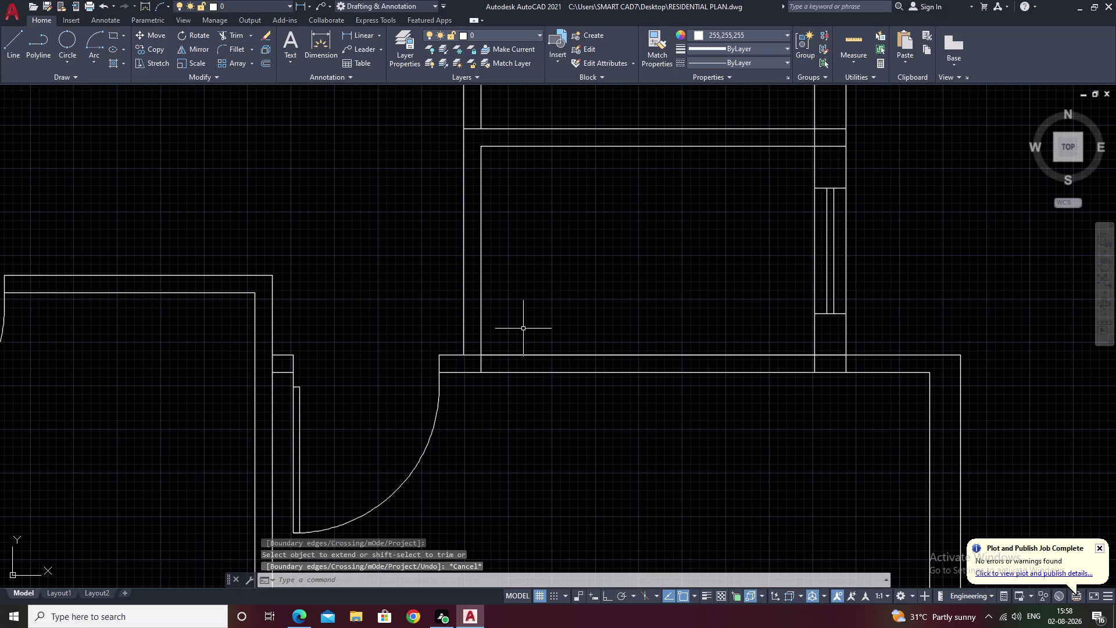
scroll(down, 3)
middle_drag(523, 328, 495, 341)
scroll(up, 3)
Offset a wall line 6 inches to mark the edge beside the opening.
text(o)
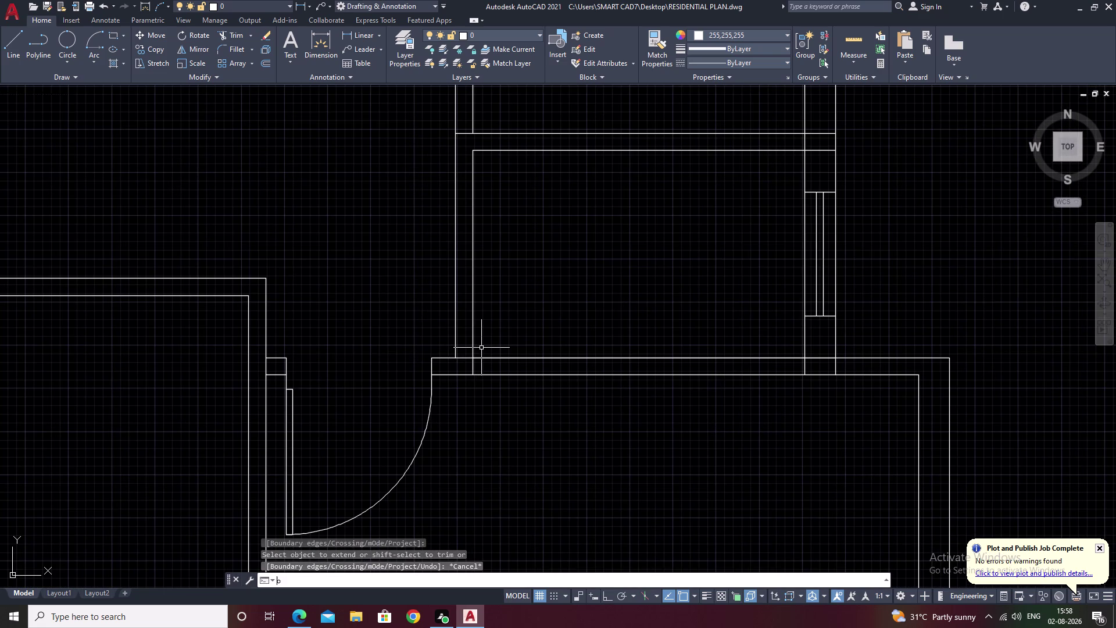
key(space)
text(6)
key(space)
scroll(up, 3)
click(506, 413)
click(513, 352)
key(Escape)
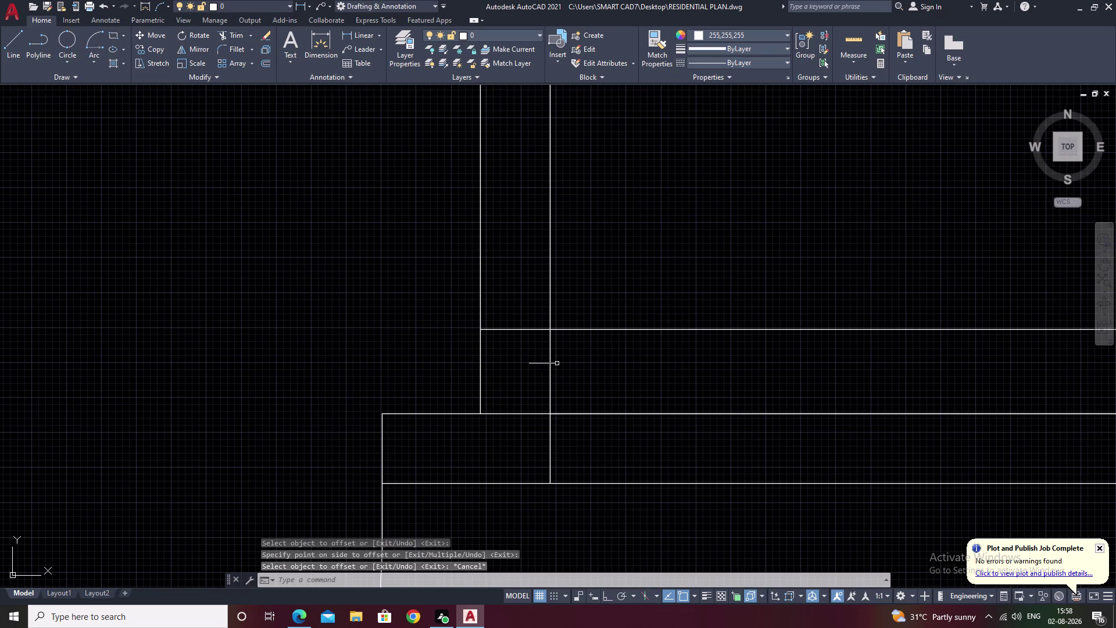
Offset the next wall line 6 inches inside the wall.
middle_drag(566, 285, 555, 489)
key(space)
scroll(down, 3)
middle_drag(626, 354, 589, 472)
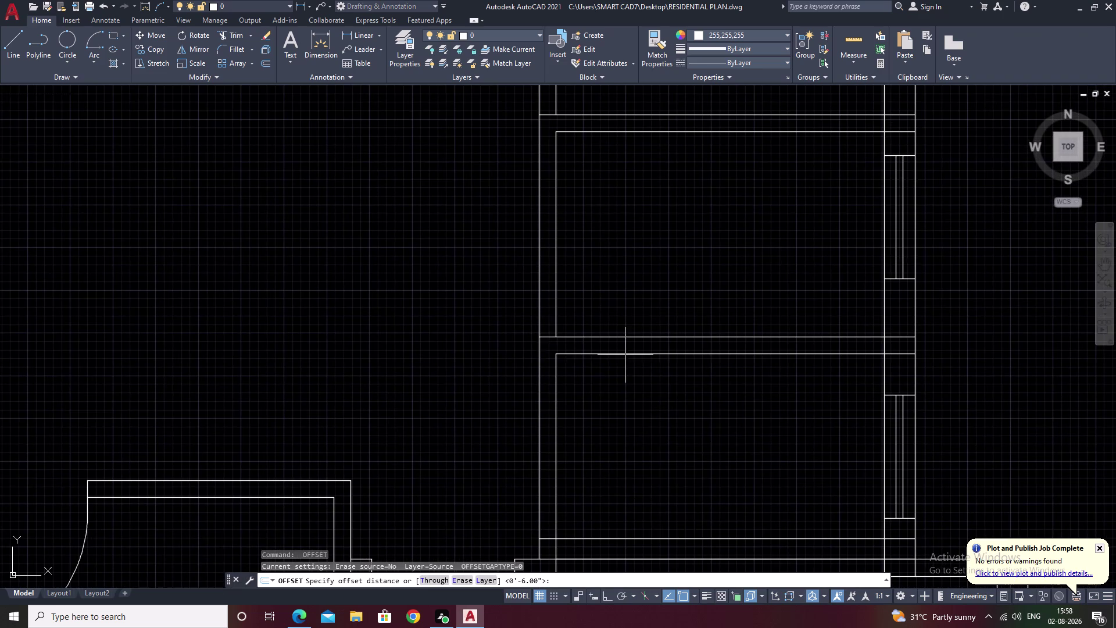
key(space)
scroll(up, 3)
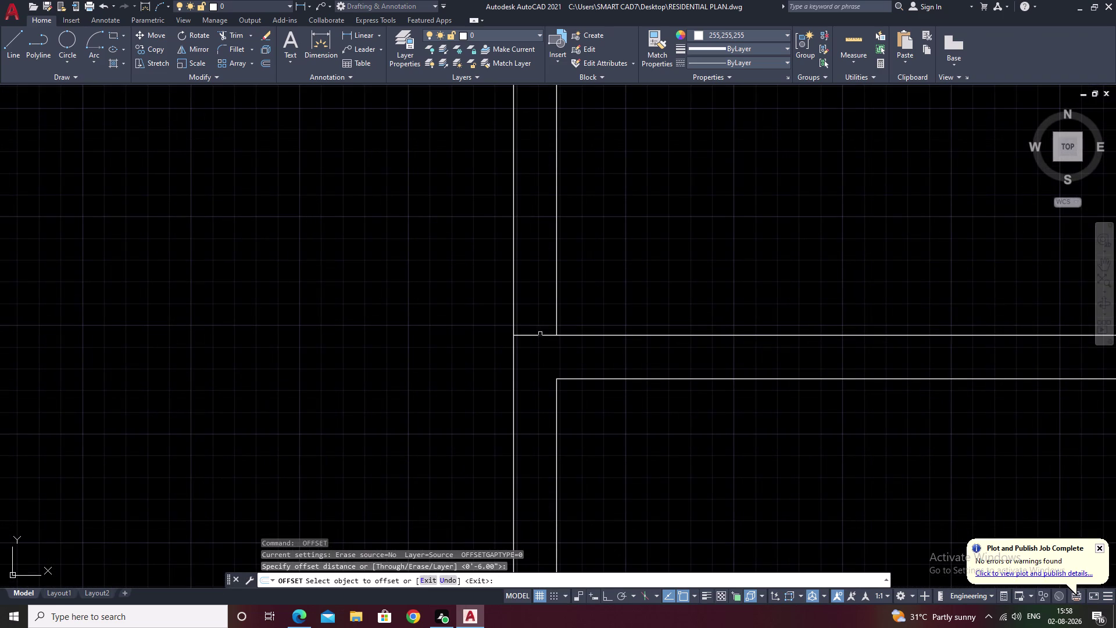
click(535, 336)
click(550, 292)
scroll(down, 3)
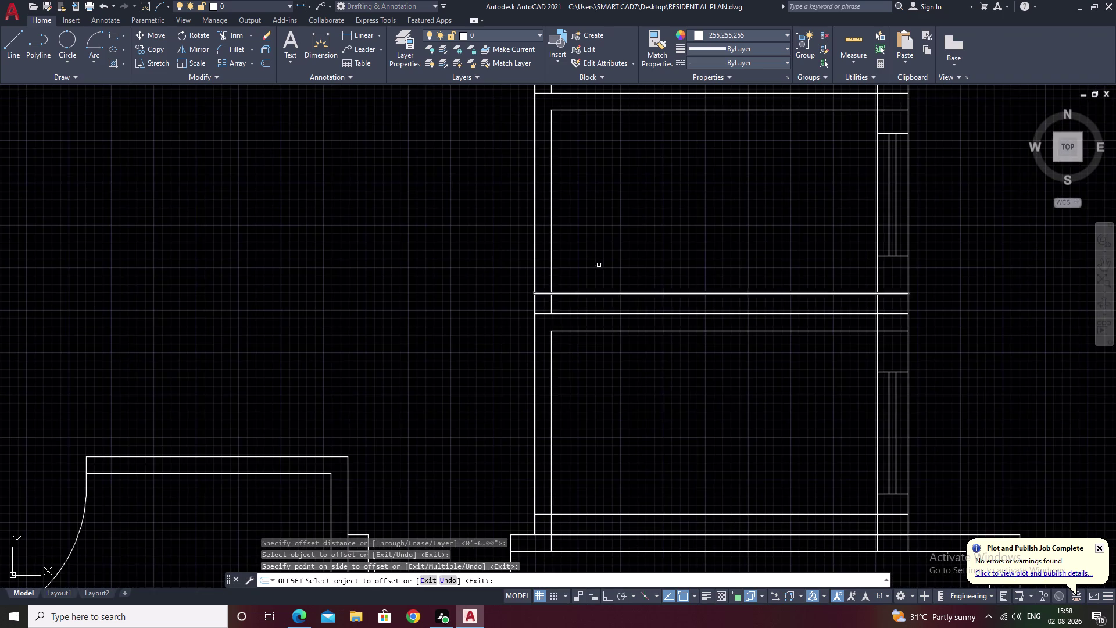
middle_drag(599, 264, 579, 404)
scroll(down, 3)
key(space)
Offset the horizontal wall line 6 inches upward at the junction.
scroll(up, 3)
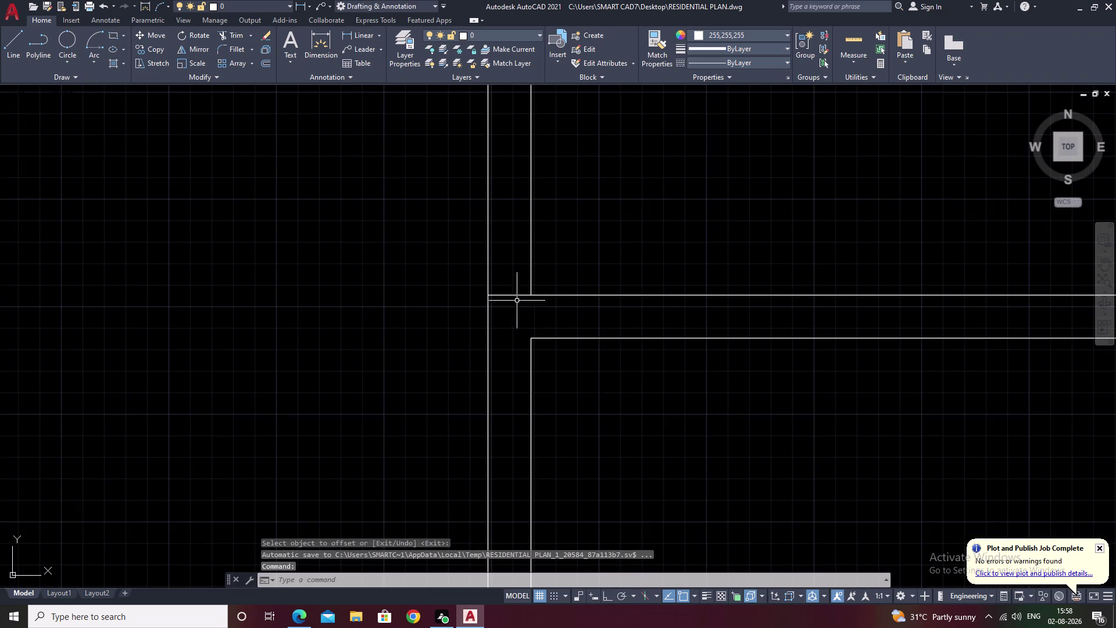
key(space)
key(space)
click(514, 296)
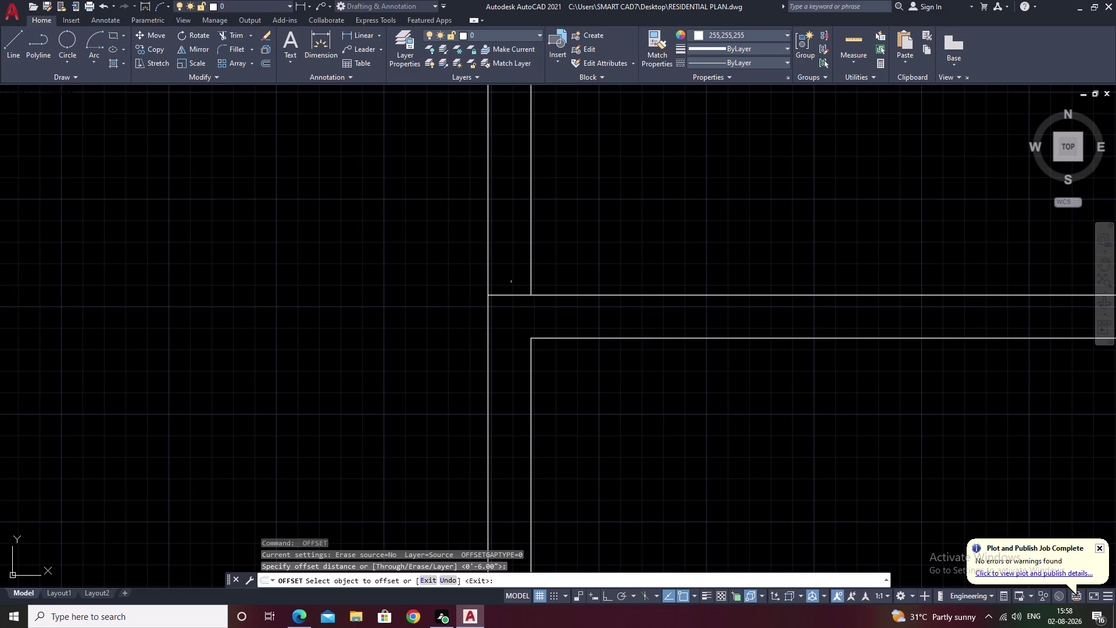
click(513, 293)
click(513, 295)
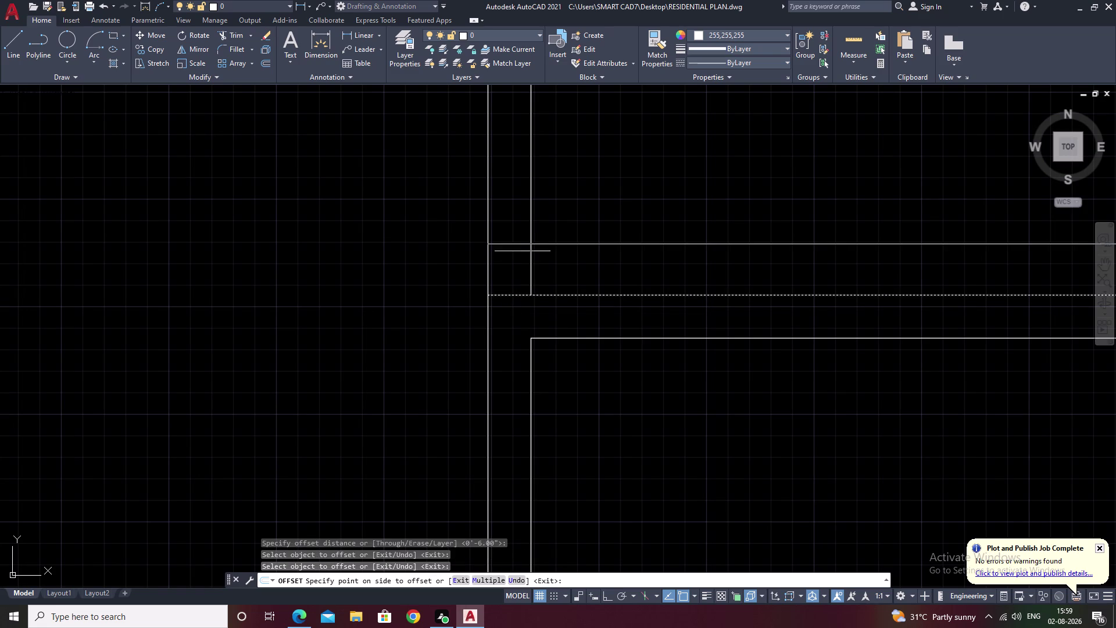
click(602, 203)
key(Escape)
Fence-trim the wall line segments inside the opening.
text(tr)
key(space)
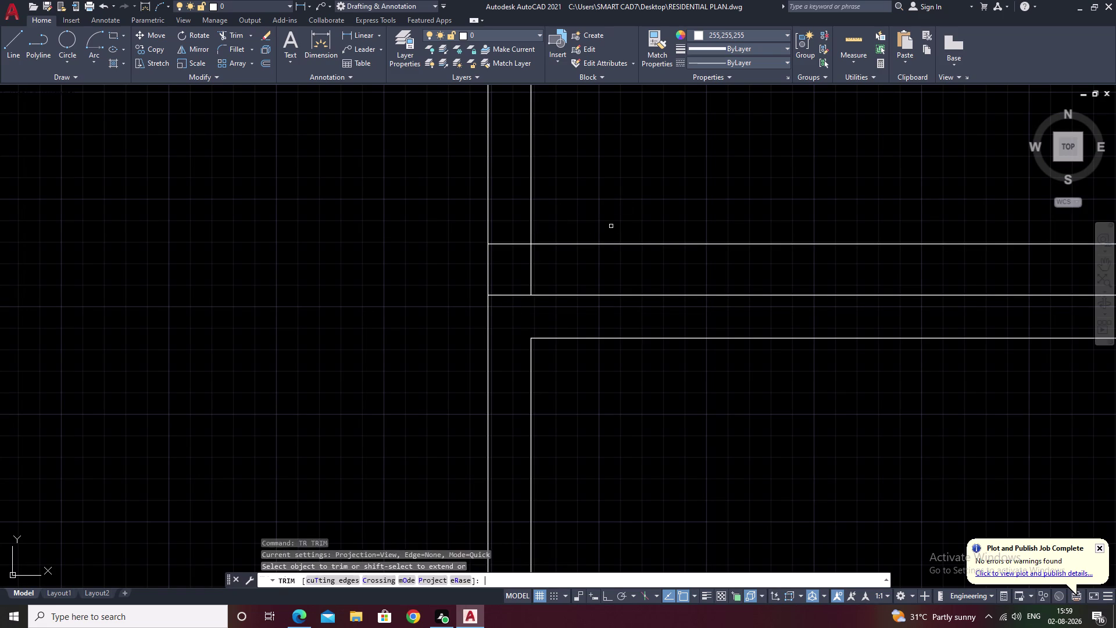
drag(622, 204, 599, 256)
scroll(down, 3)
middle_drag(644, 363, 627, 268)
scroll(up, 3)
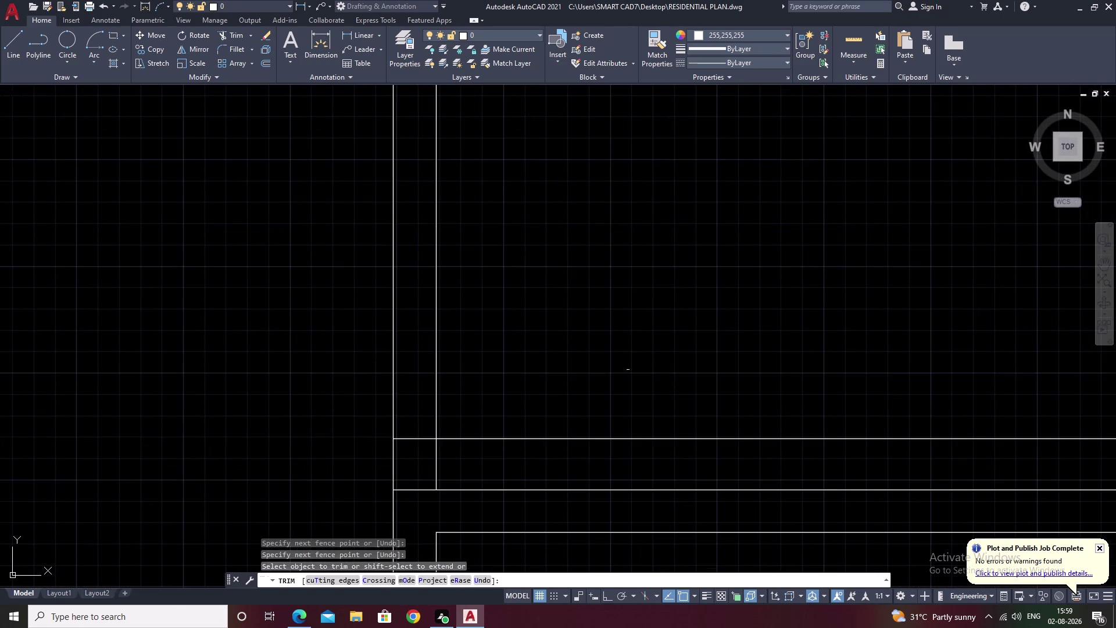
drag(617, 408, 600, 453)
scroll(down, 3)
middle_drag(599, 408, 614, 286)
middle_drag(631, 421, 636, 339)
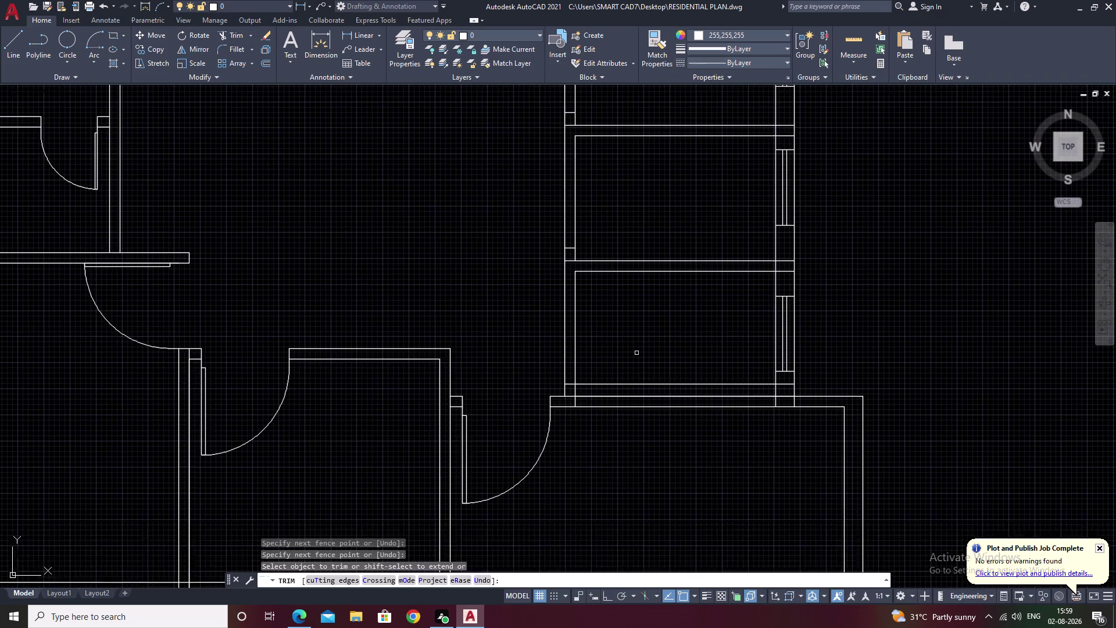
scroll(up, 3)
drag(629, 413, 597, 515)
Trim the remaining wall segments along another wall and end trimming.
scroll(down, 3)
middle_drag(606, 455, 605, 359)
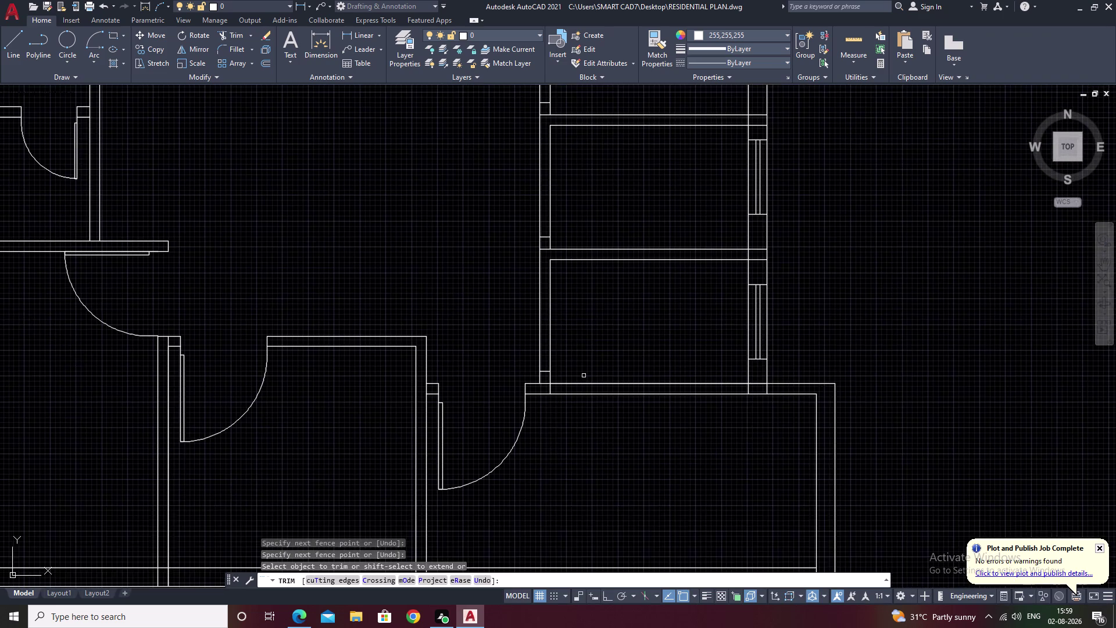
scroll(up, 3)
scroll(up, 3)
drag(529, 440, 429, 436)
drag(453, 376, 436, 448)
scroll(down, 3)
middle_drag(539, 356, 474, 411)
middle_drag(496, 392, 509, 366)
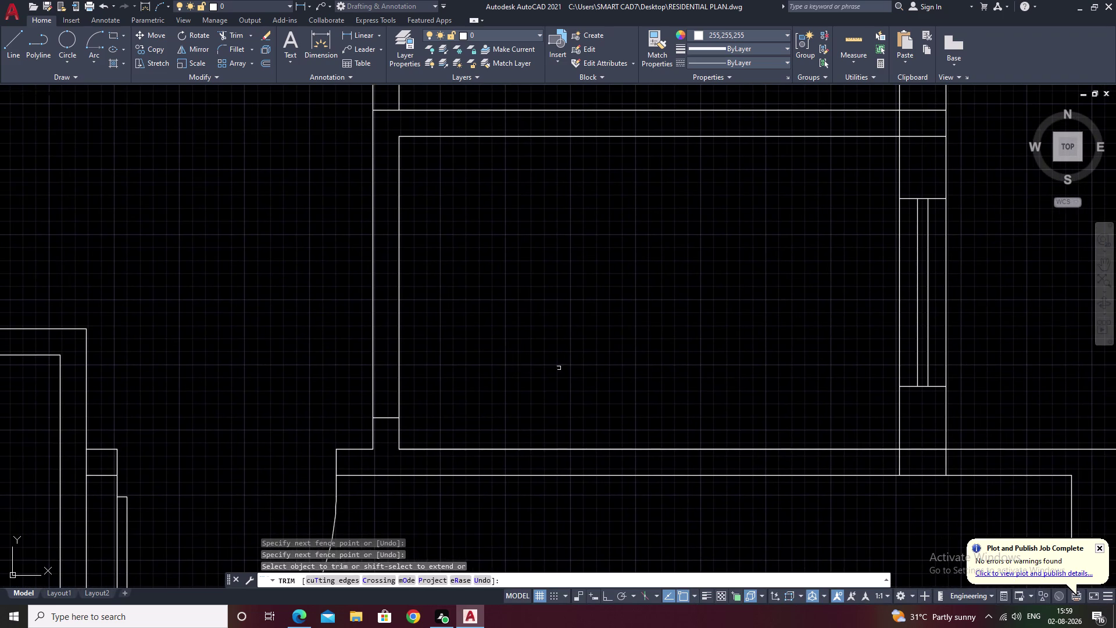
key(Escape)
scroll(down, 3)
middle_drag(637, 370, 566, 392)
scroll(up, 3)
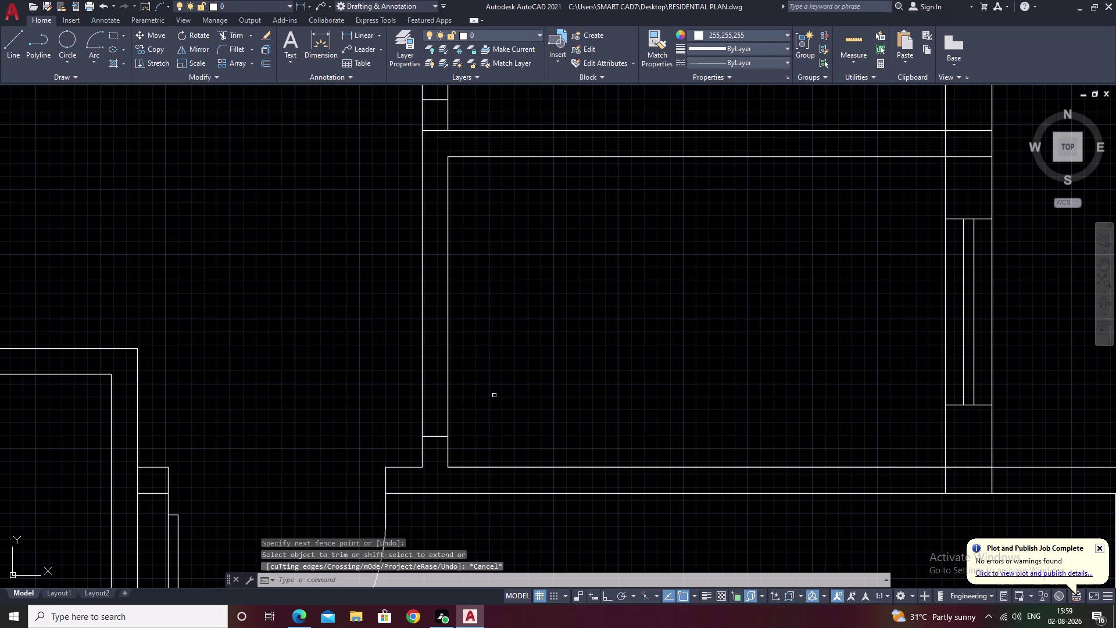
Offset the first wall line 2'6" to mark an opening.
text(o)
key(space)
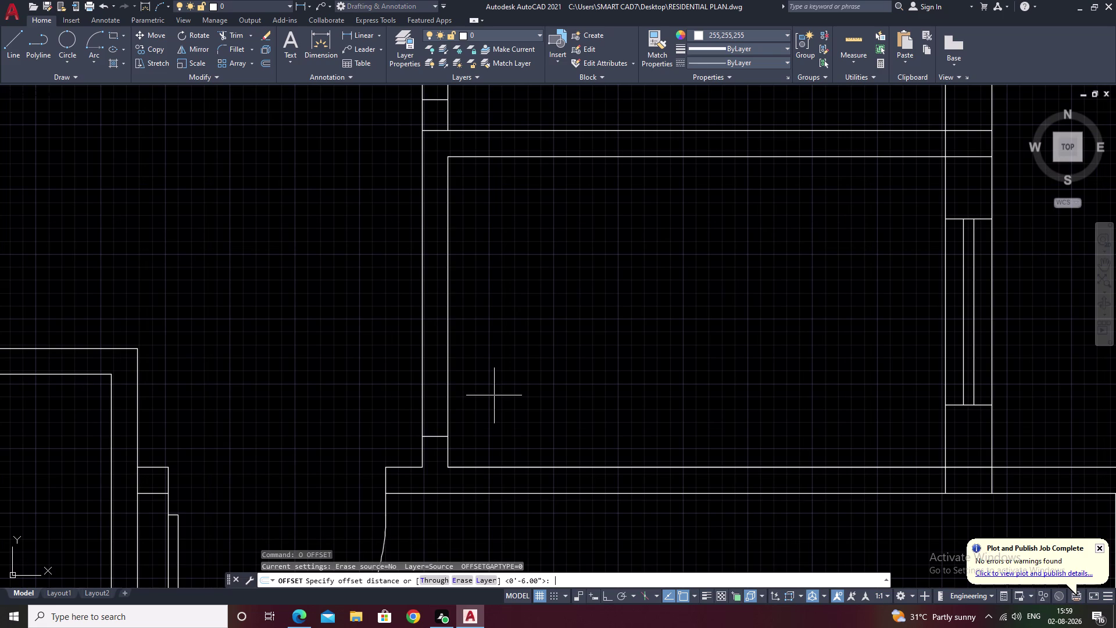
key(2)
key(apostrophe)
key(6)
text(")
key(space)
click(442, 435)
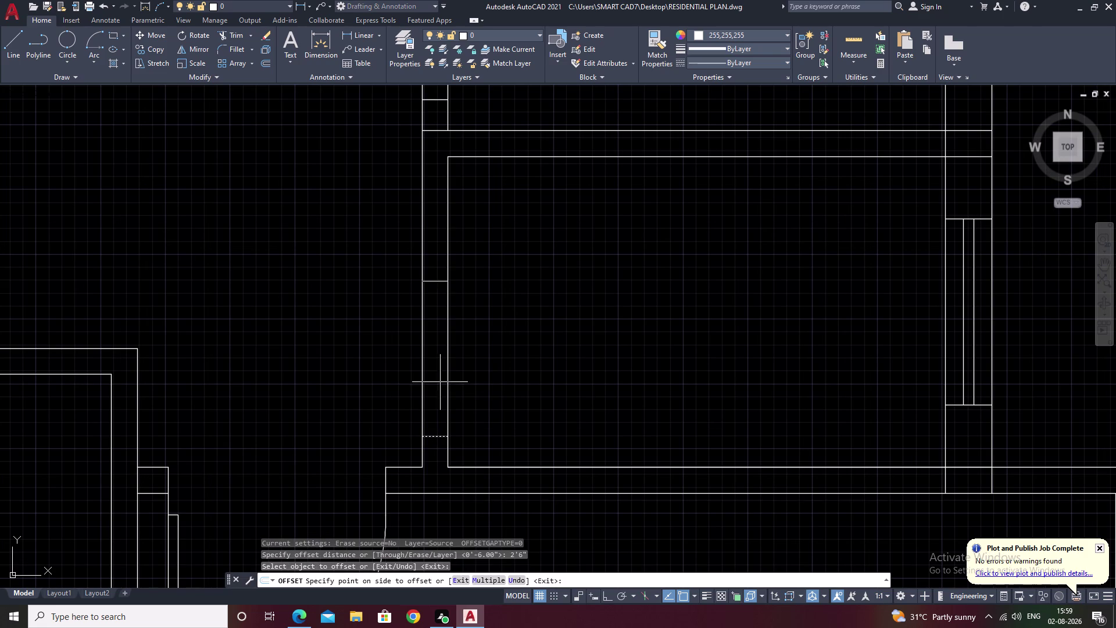
click(478, 332)
Offset several more wall lines 2'6" to mark the further openings.
scroll(down, 3)
middle_drag(478, 335, 478, 400)
scroll(up, 3)
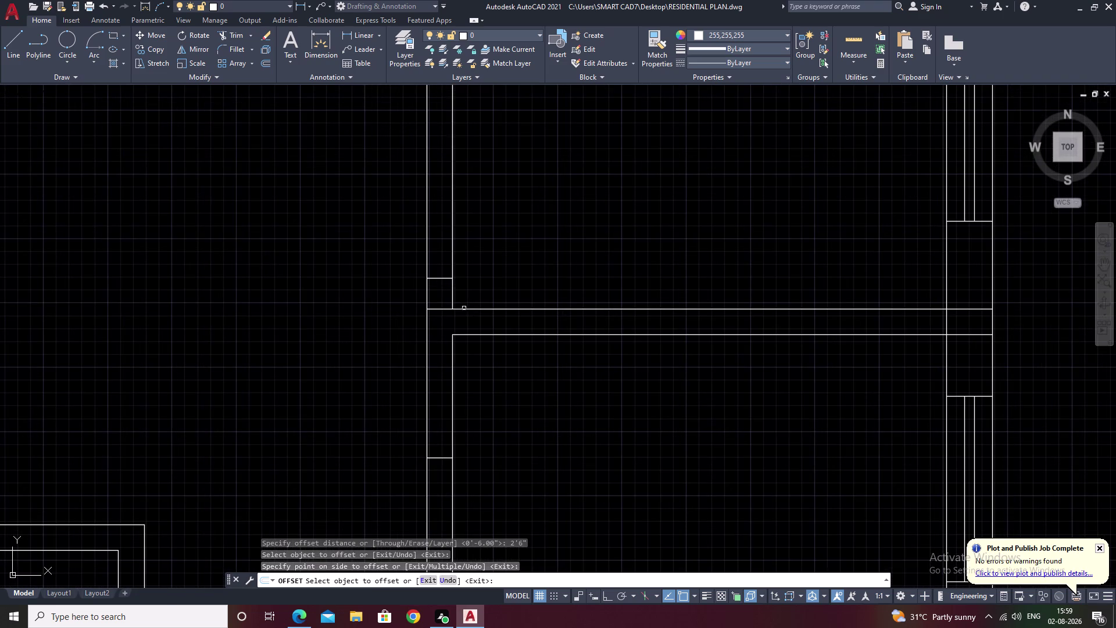
click(444, 275)
click(444, 280)
middle_drag(509, 208, 513, 292)
click(493, 256)
scroll(down, 3)
middle_drag(495, 254, 497, 454)
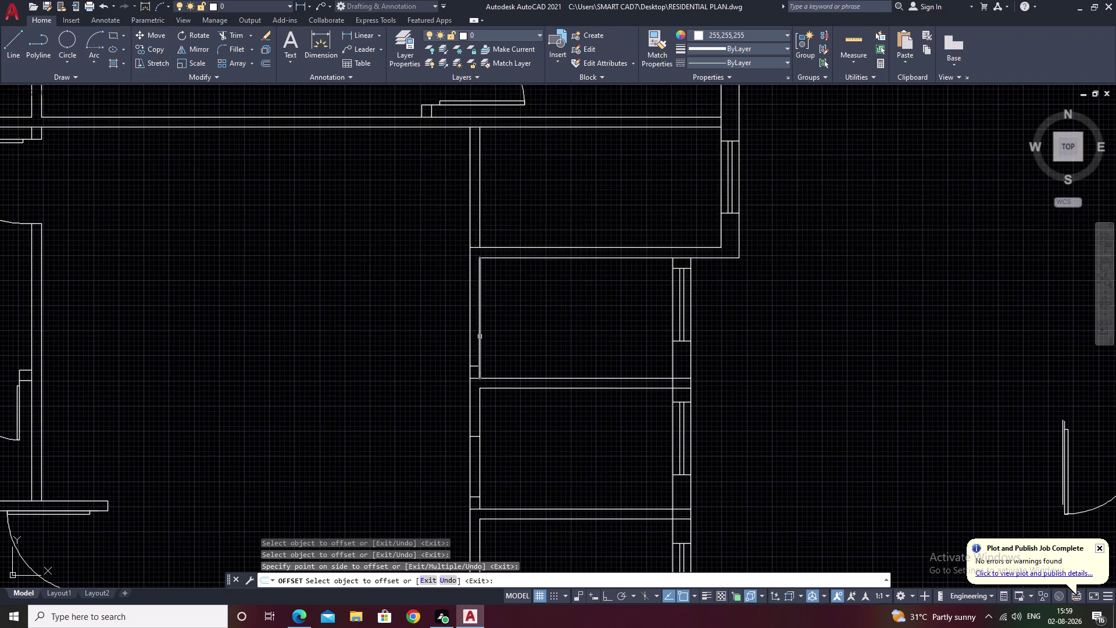
scroll(up, 3)
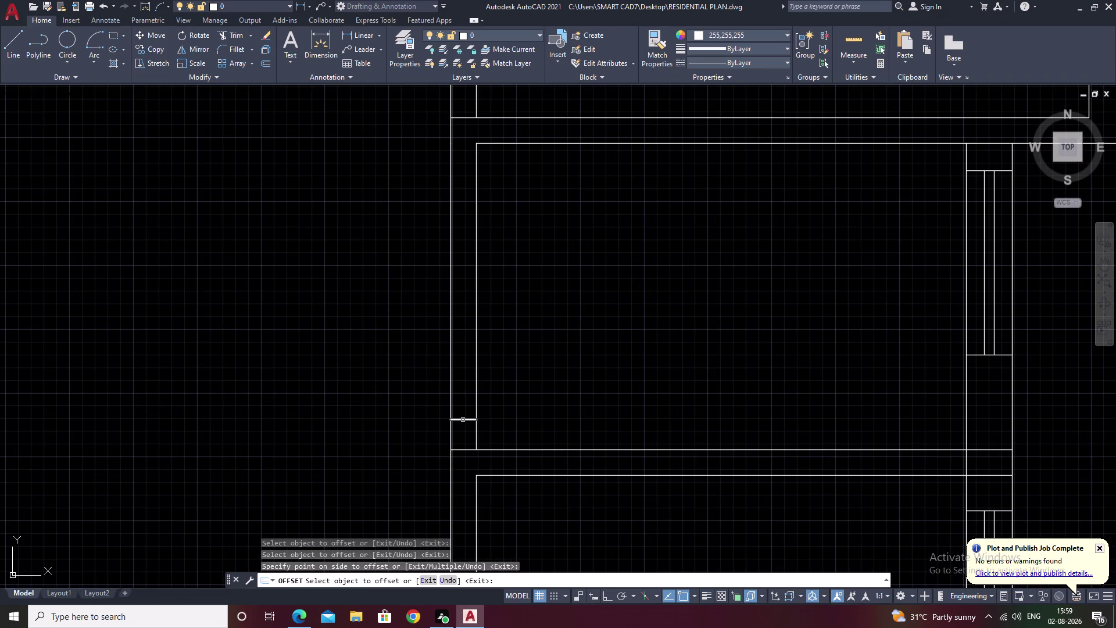
click(462, 420)
middle_click(535, 335)
click(529, 330)
Start a vertical line beside the loose door swing with Ortho on, entering its length.
scroll(down, 3)
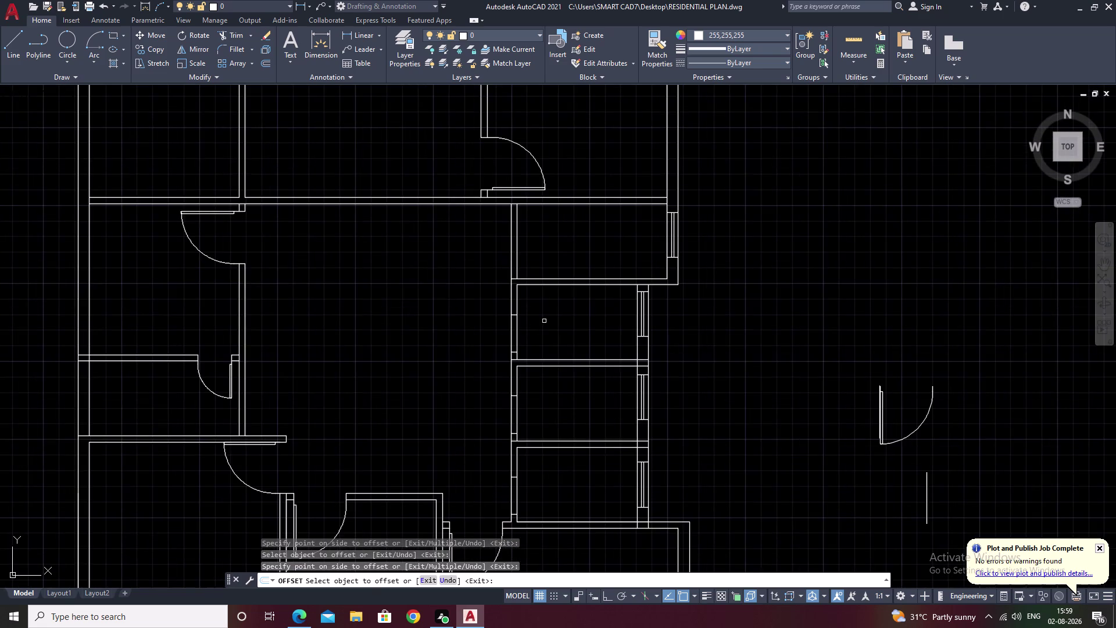
middle_drag(545, 321, 518, 441)
middle_drag(567, 460, 575, 354)
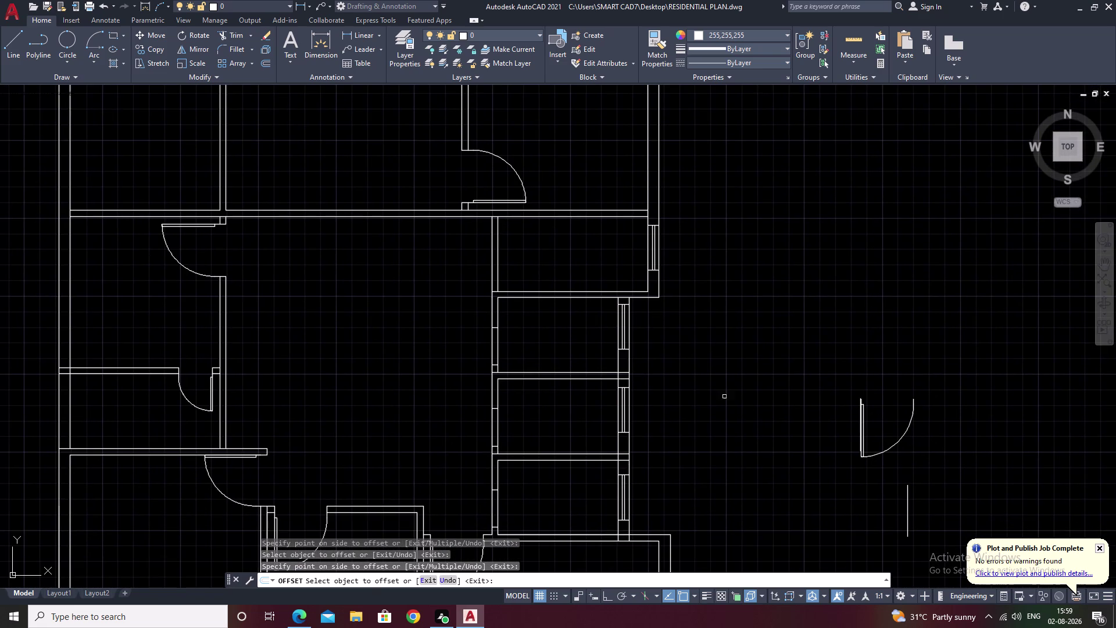
scroll(up, 3)
middle_drag(776, 430, 624, 420)
key(grave)
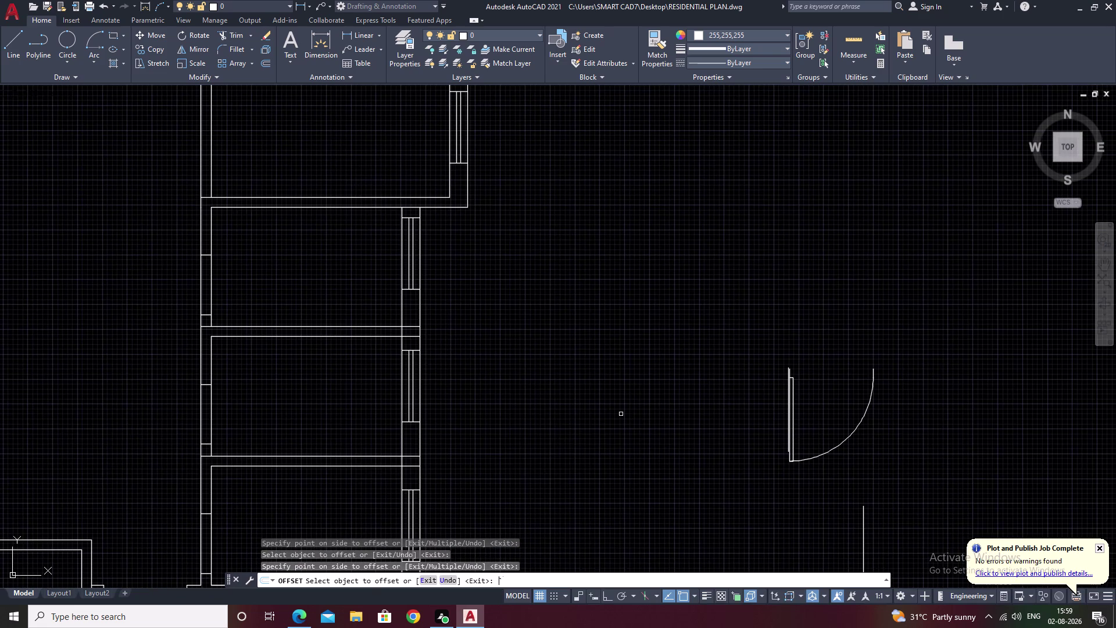
key(Escape)
text(l)
key(space)
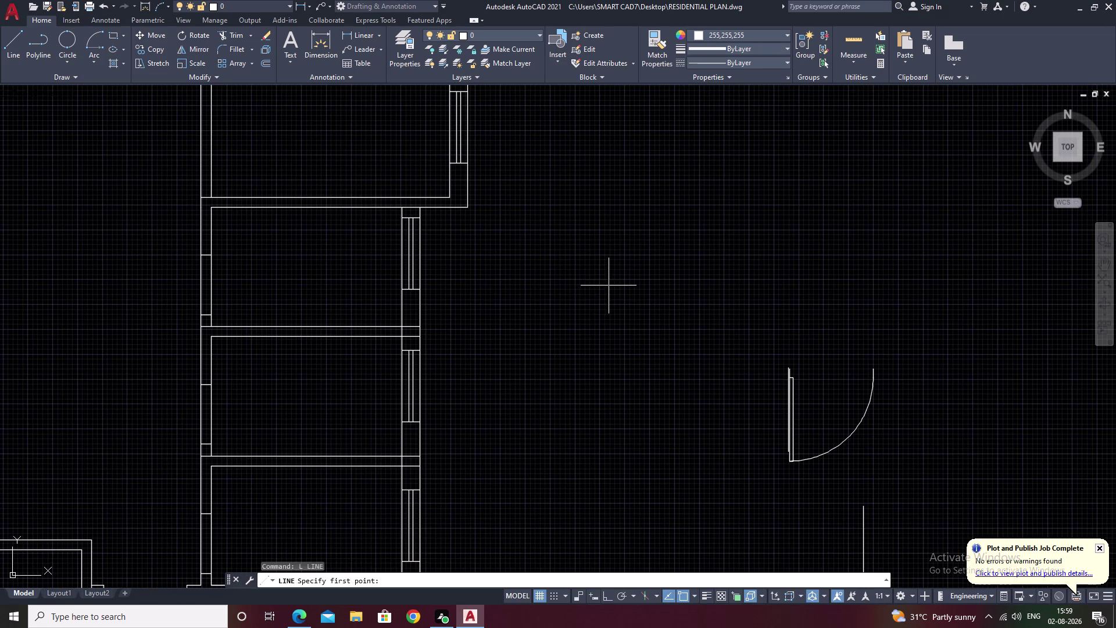
click(609, 285)
key(F8)
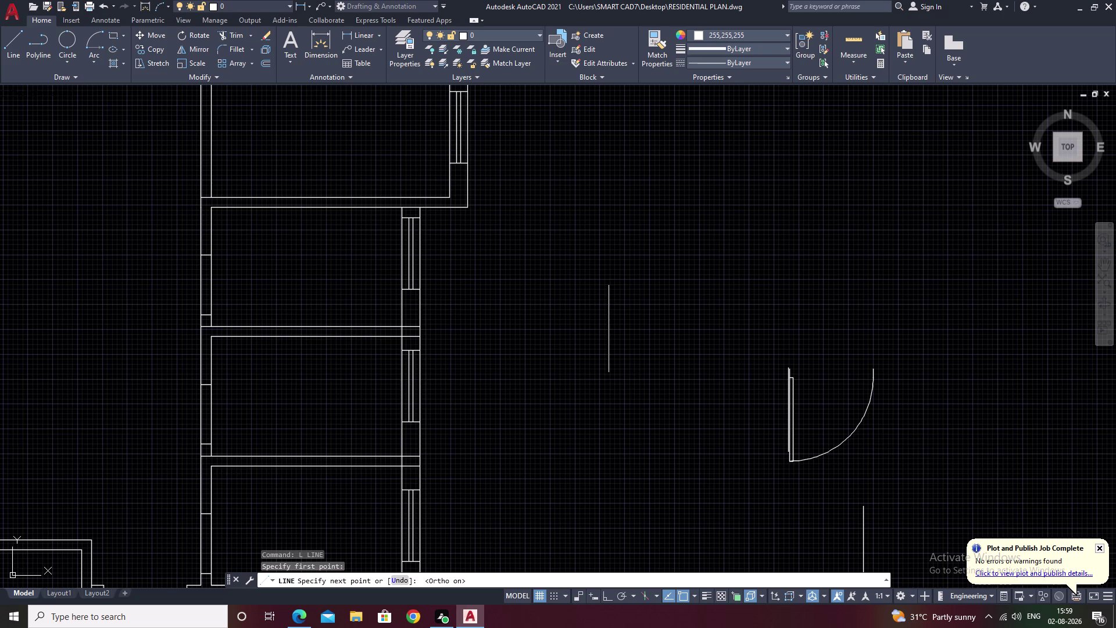
text(2)
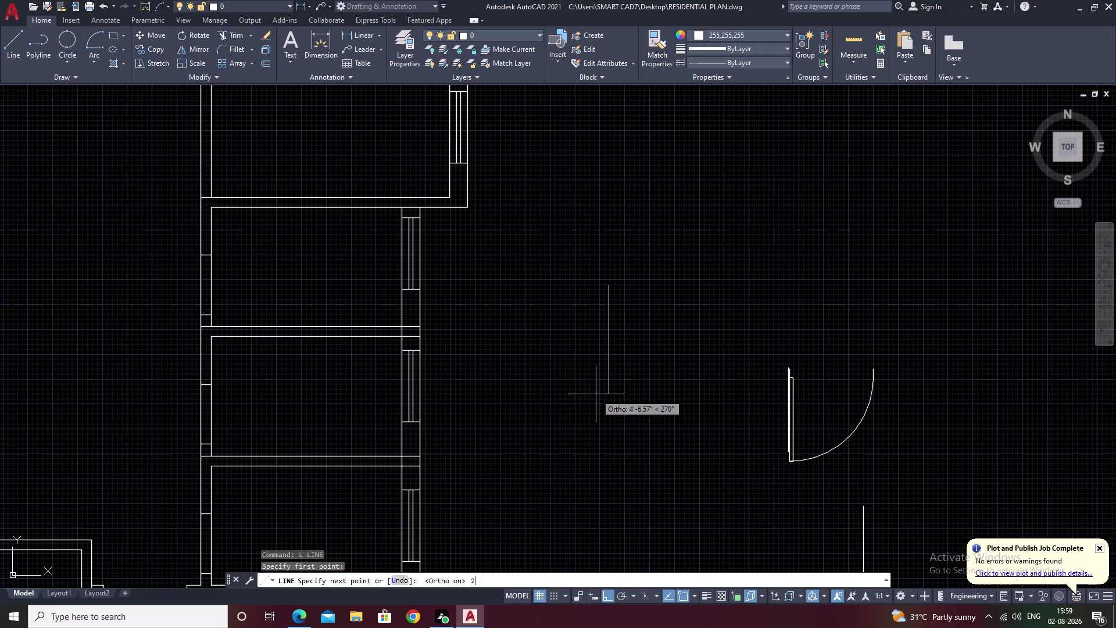